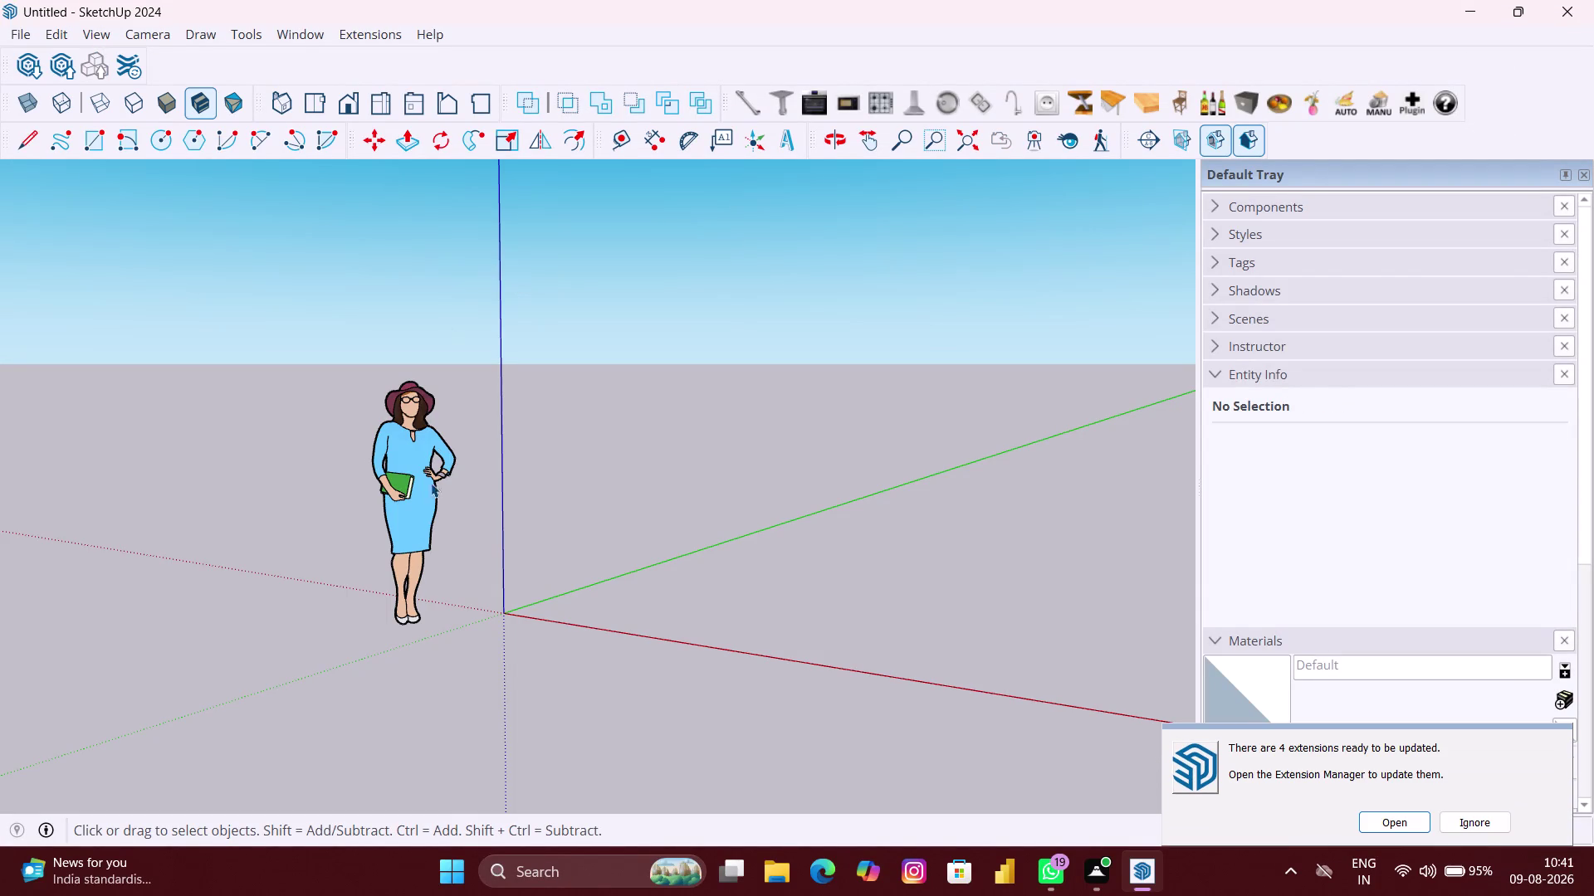
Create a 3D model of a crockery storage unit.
Delete the default person figure and hide the Default Tray.
click(420, 527)
key(Delete)
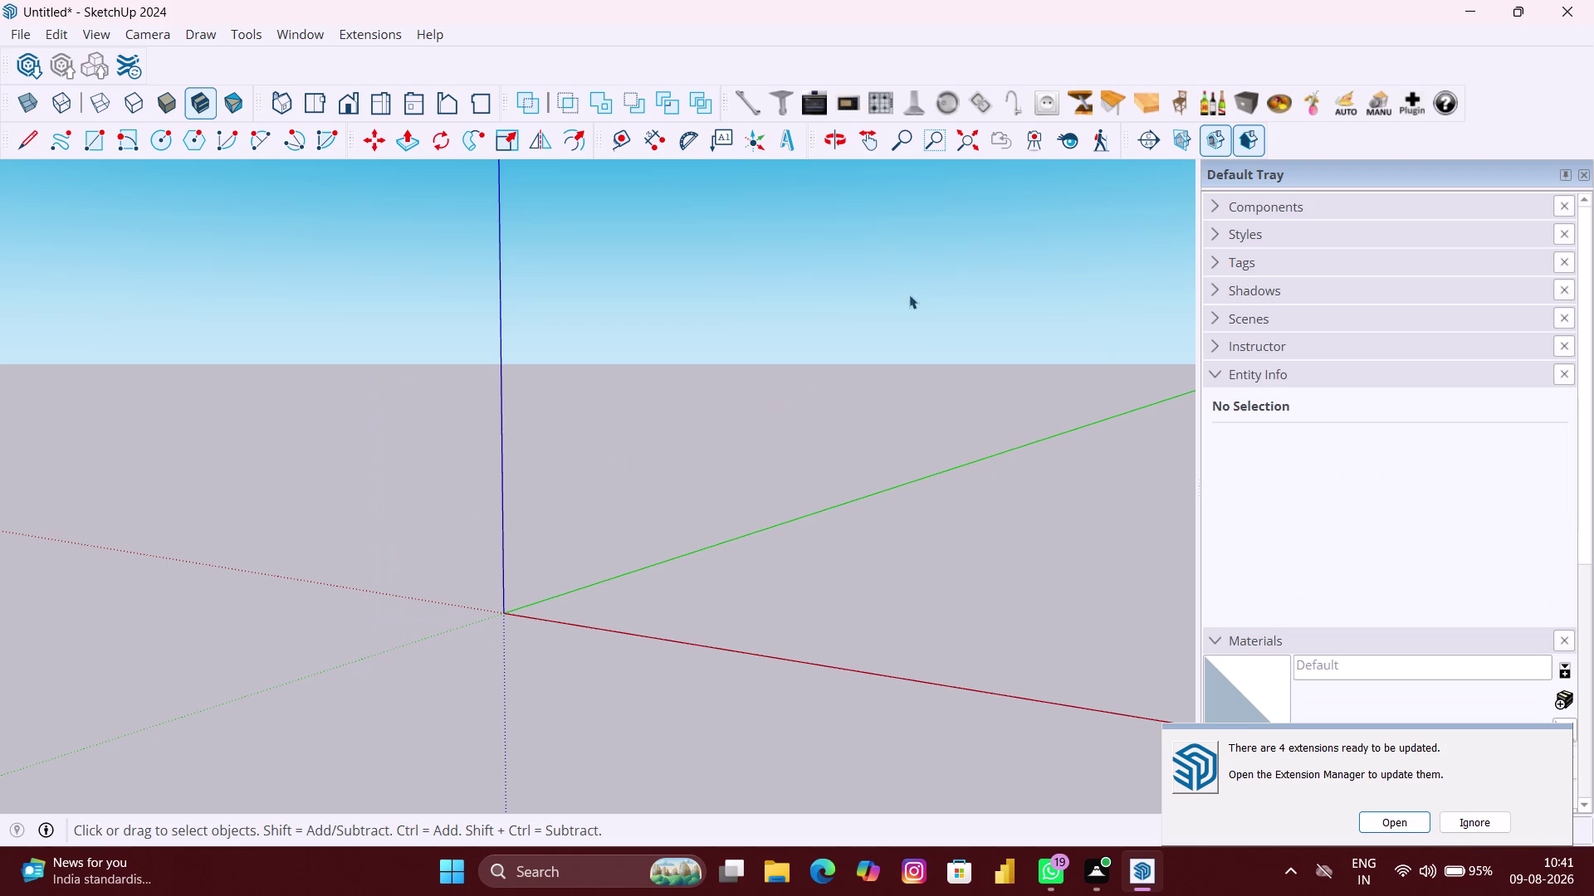
click(1583, 177)
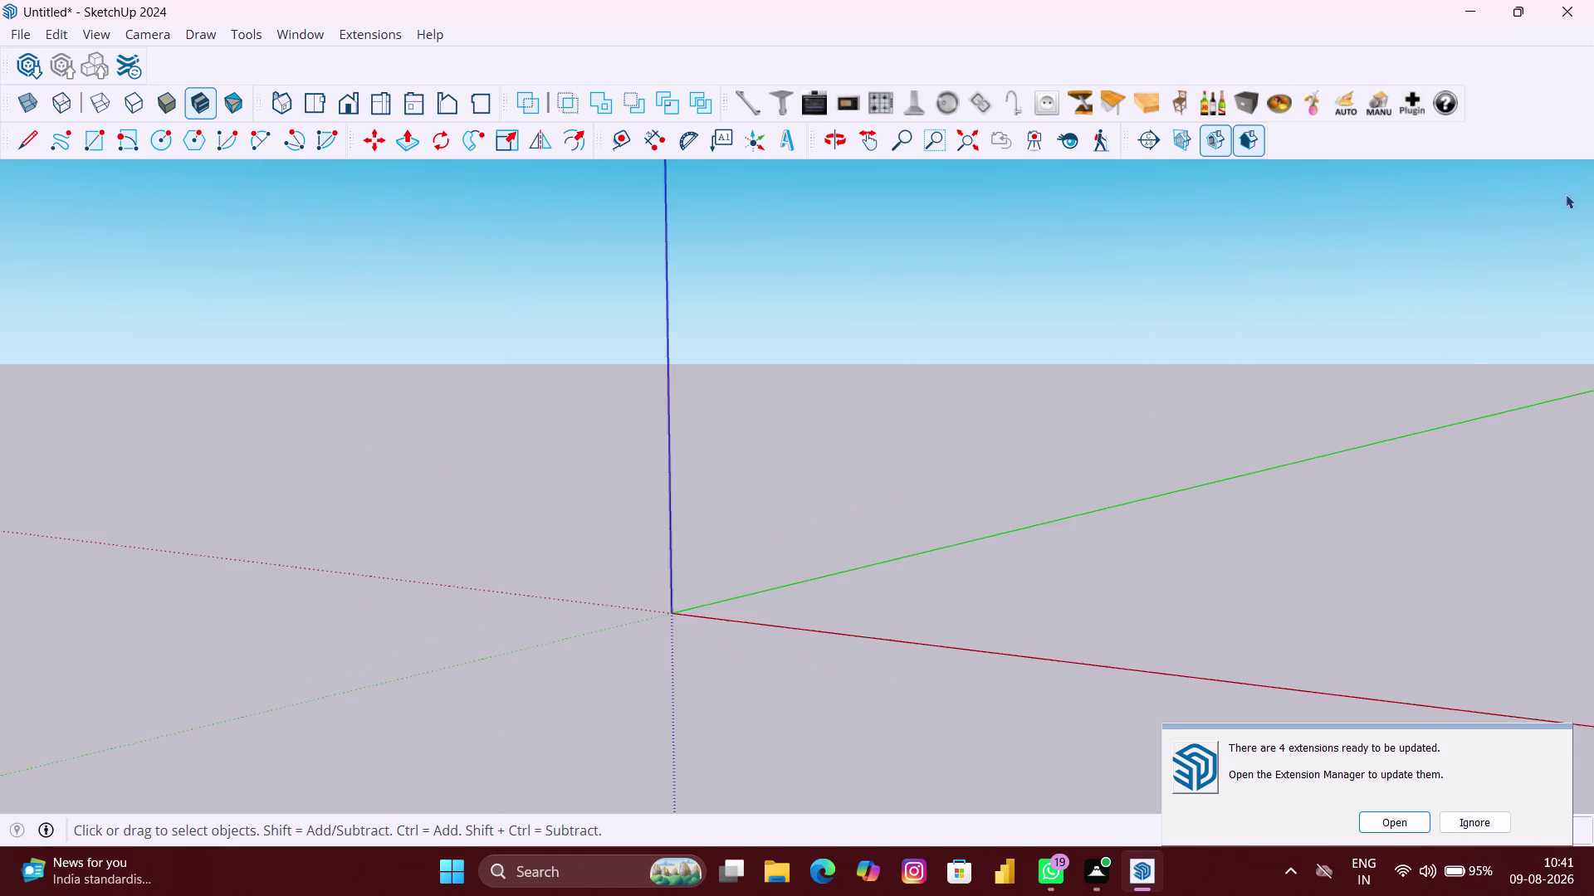
Orbit the view down to look at the ground plane around the origin.
scroll(down, 3)
middle_drag(1043, 378, 1329, 345)
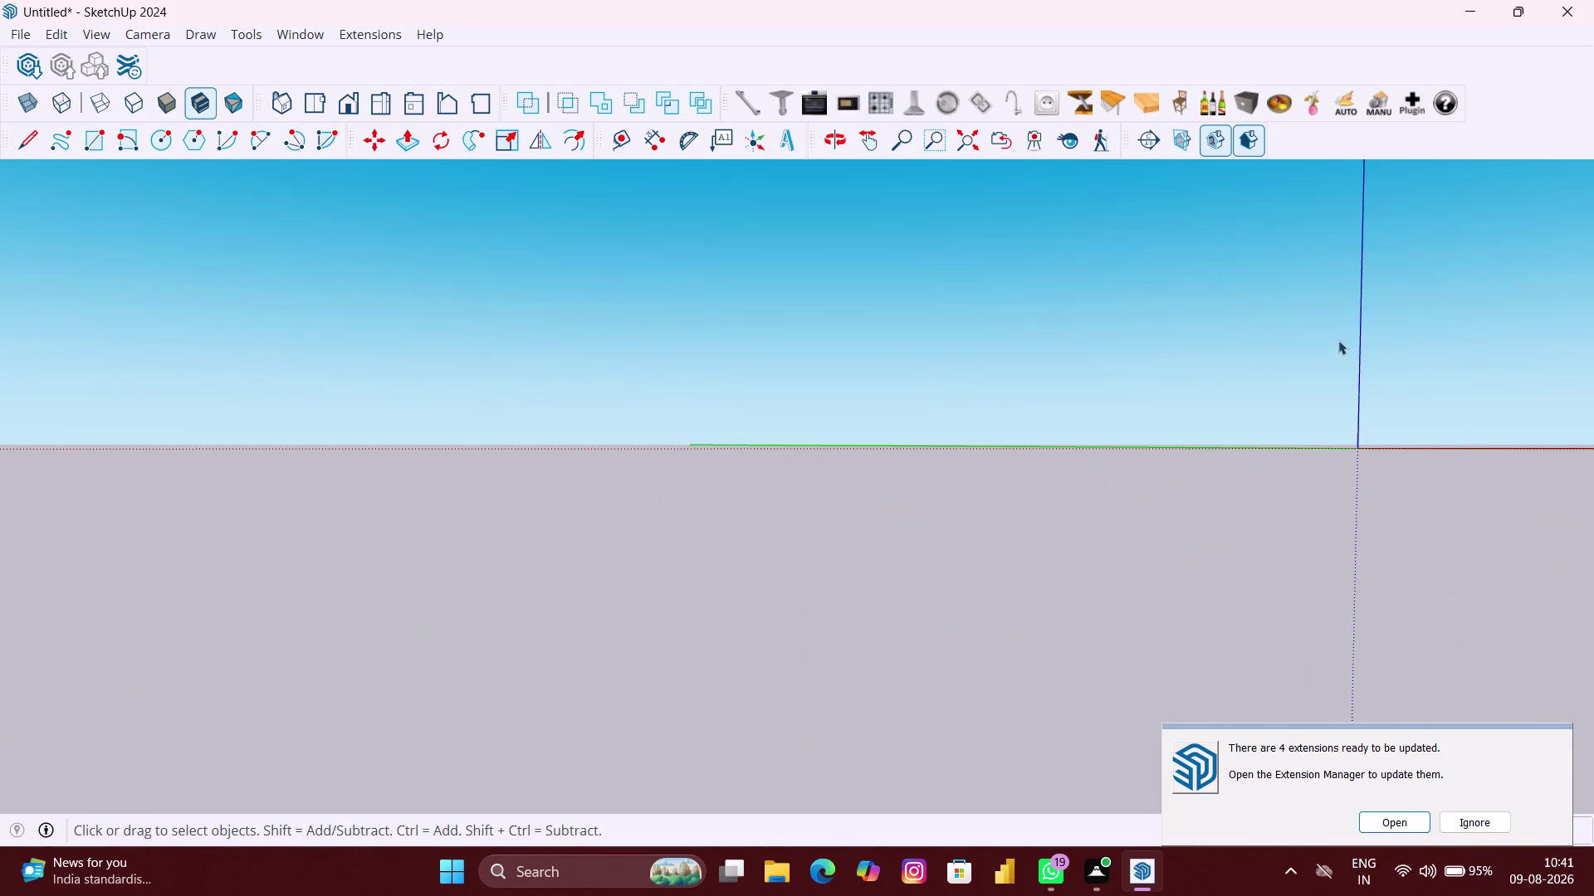
middle_drag(1364, 456, 1271, 498)
middle_drag(1427, 503, 1423, 505)
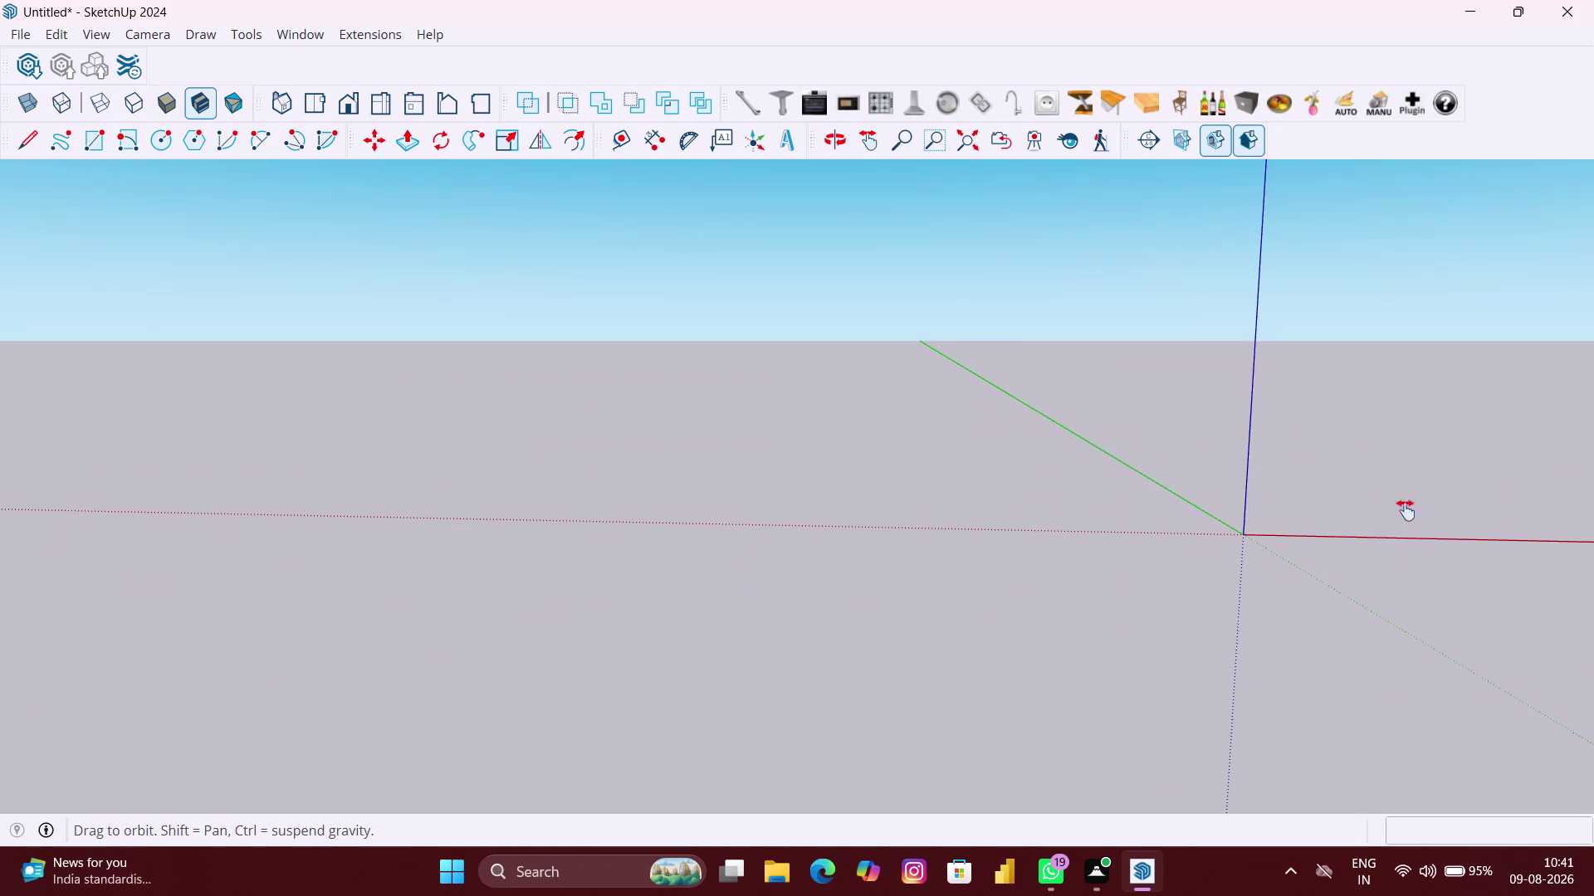
middle_drag(1423, 504, 1166, 559)
middle_drag(1284, 530, 1038, 619)
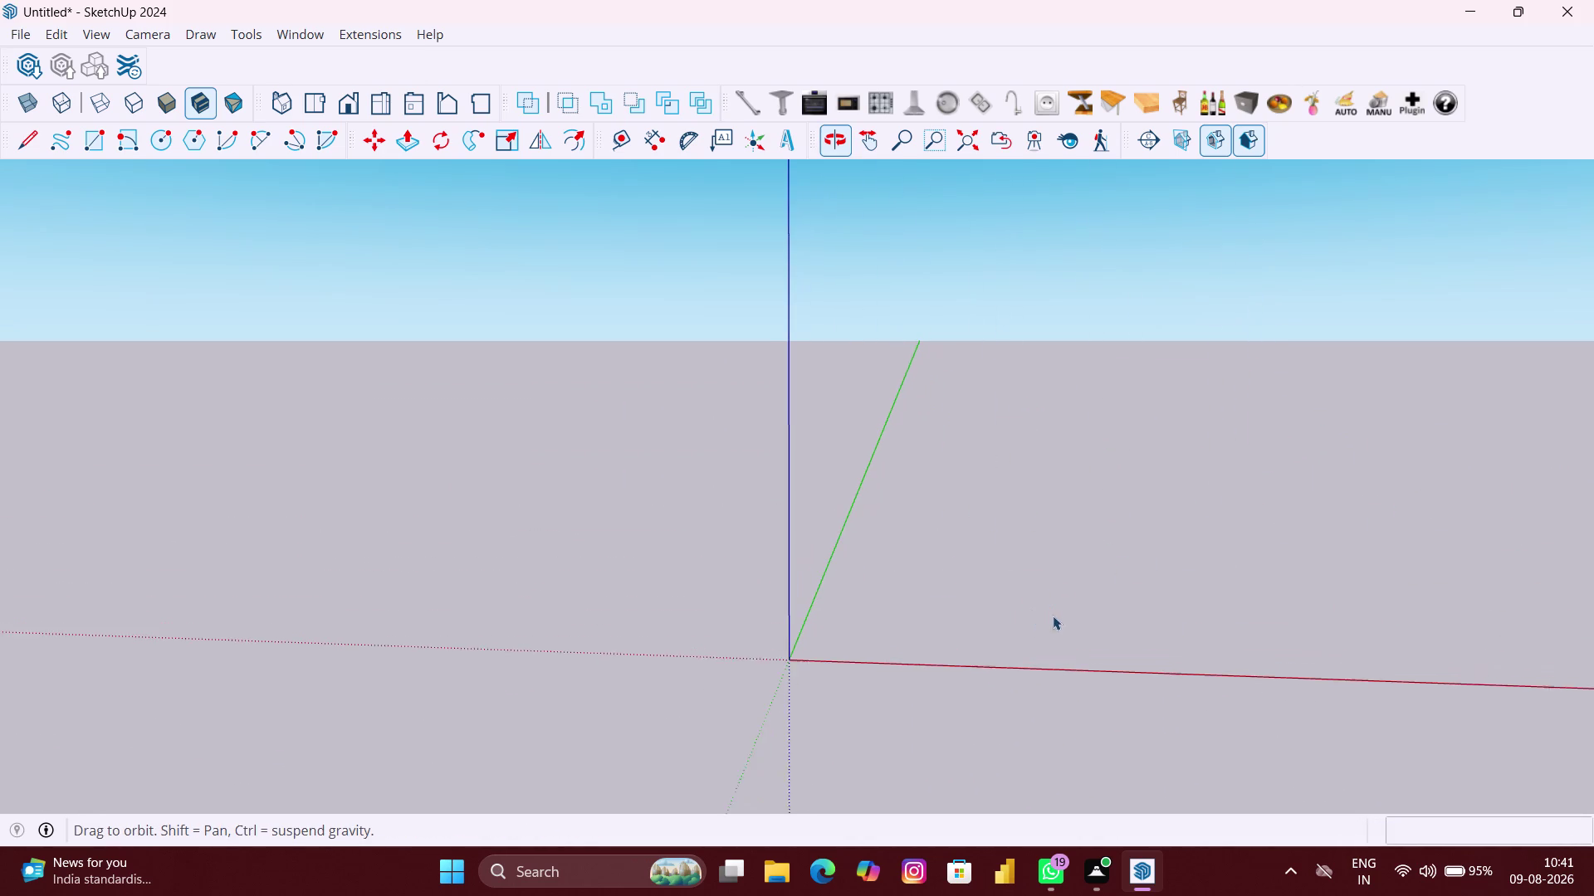
middle_drag(1142, 638, 939, 662)
middle_drag(940, 666, 947, 670)
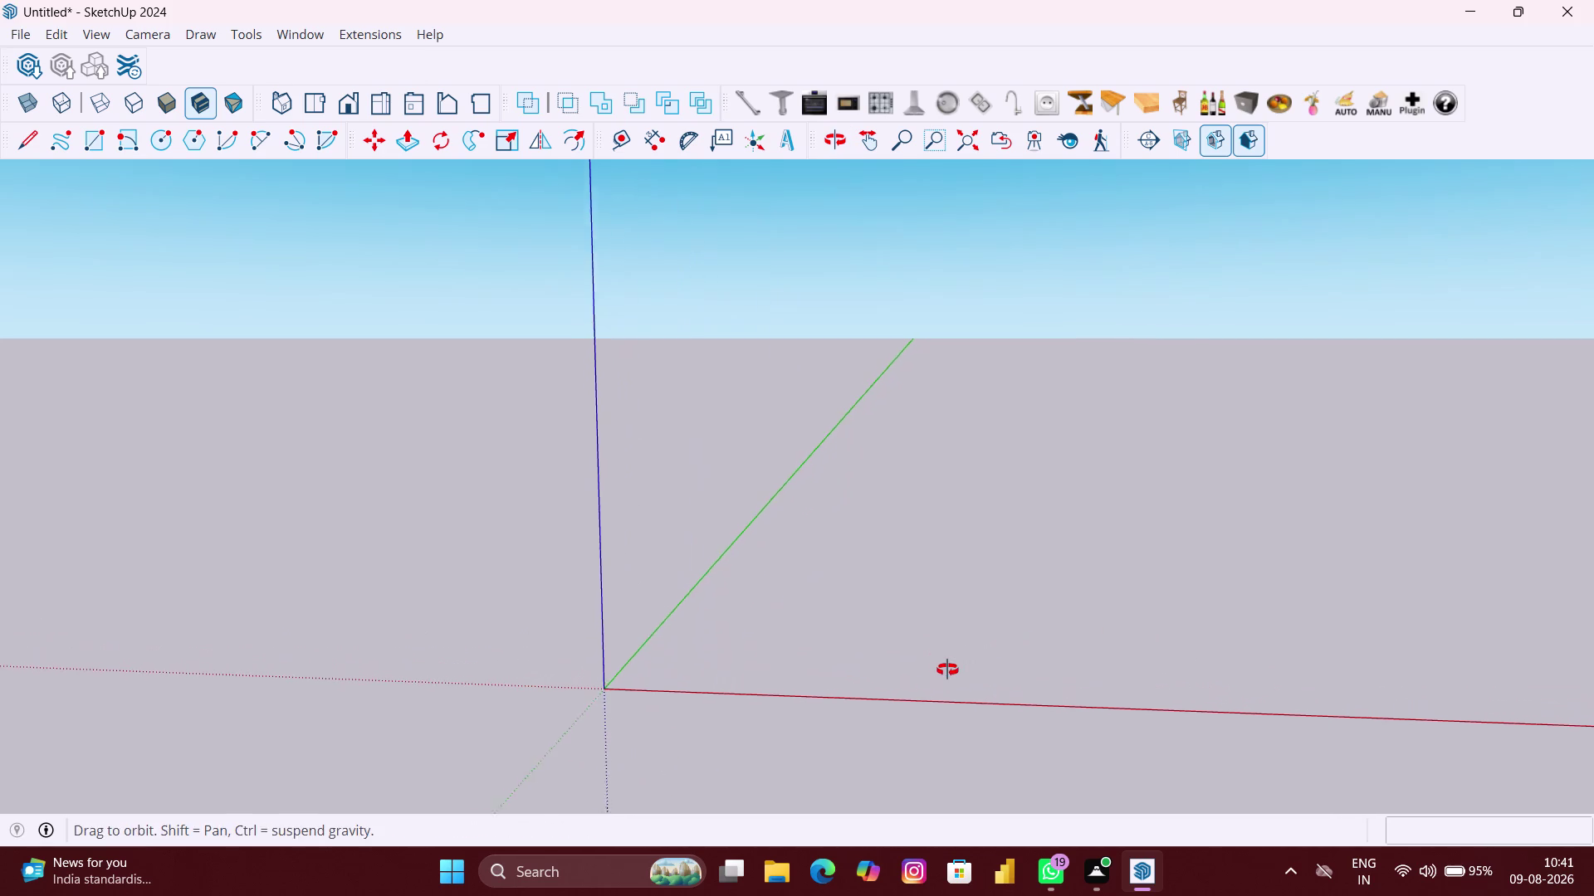
middle_drag(946, 670, 952, 671)
middle_drag(1188, 647, 992, 681)
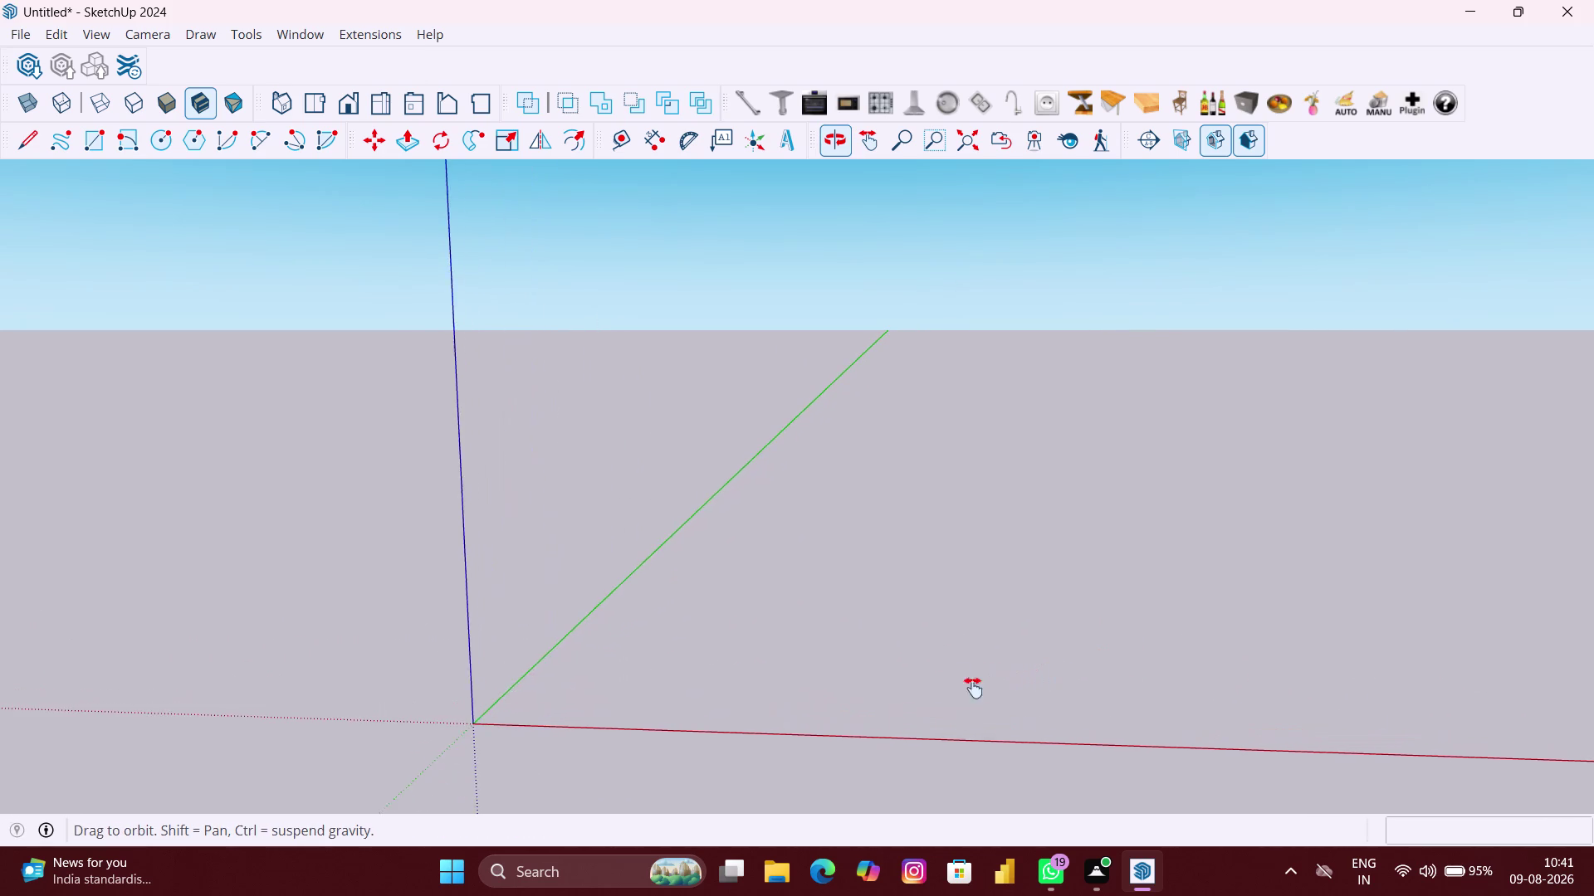
middle_drag(992, 681, 945, 698)
middle_drag(1121, 691, 998, 682)
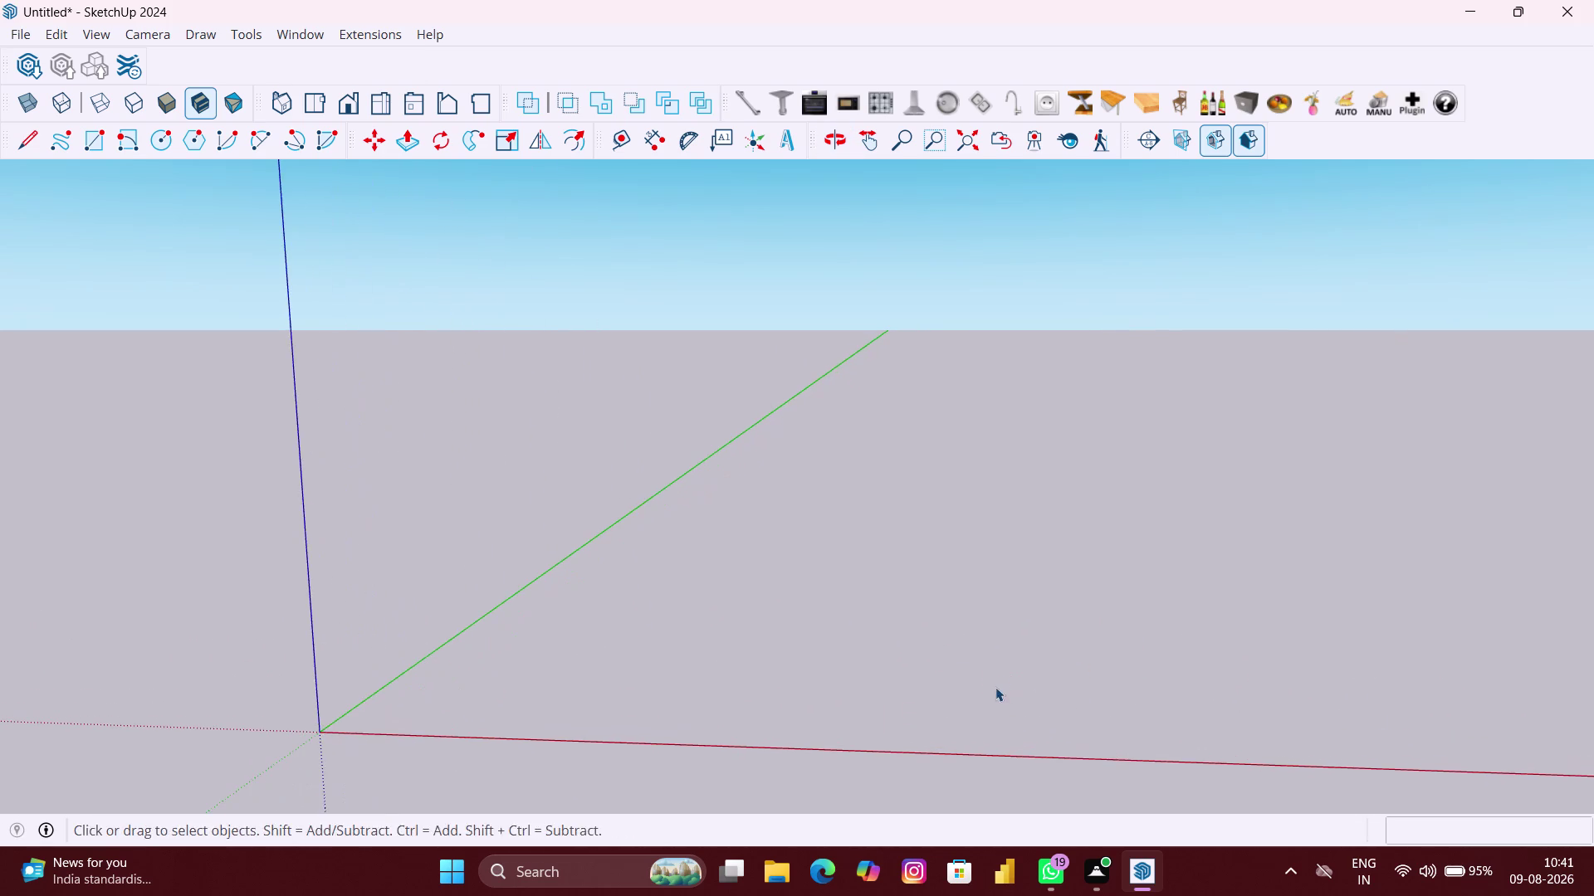
middle_drag(995, 688, 1036, 690)
middle_drag(1171, 659, 1083, 697)
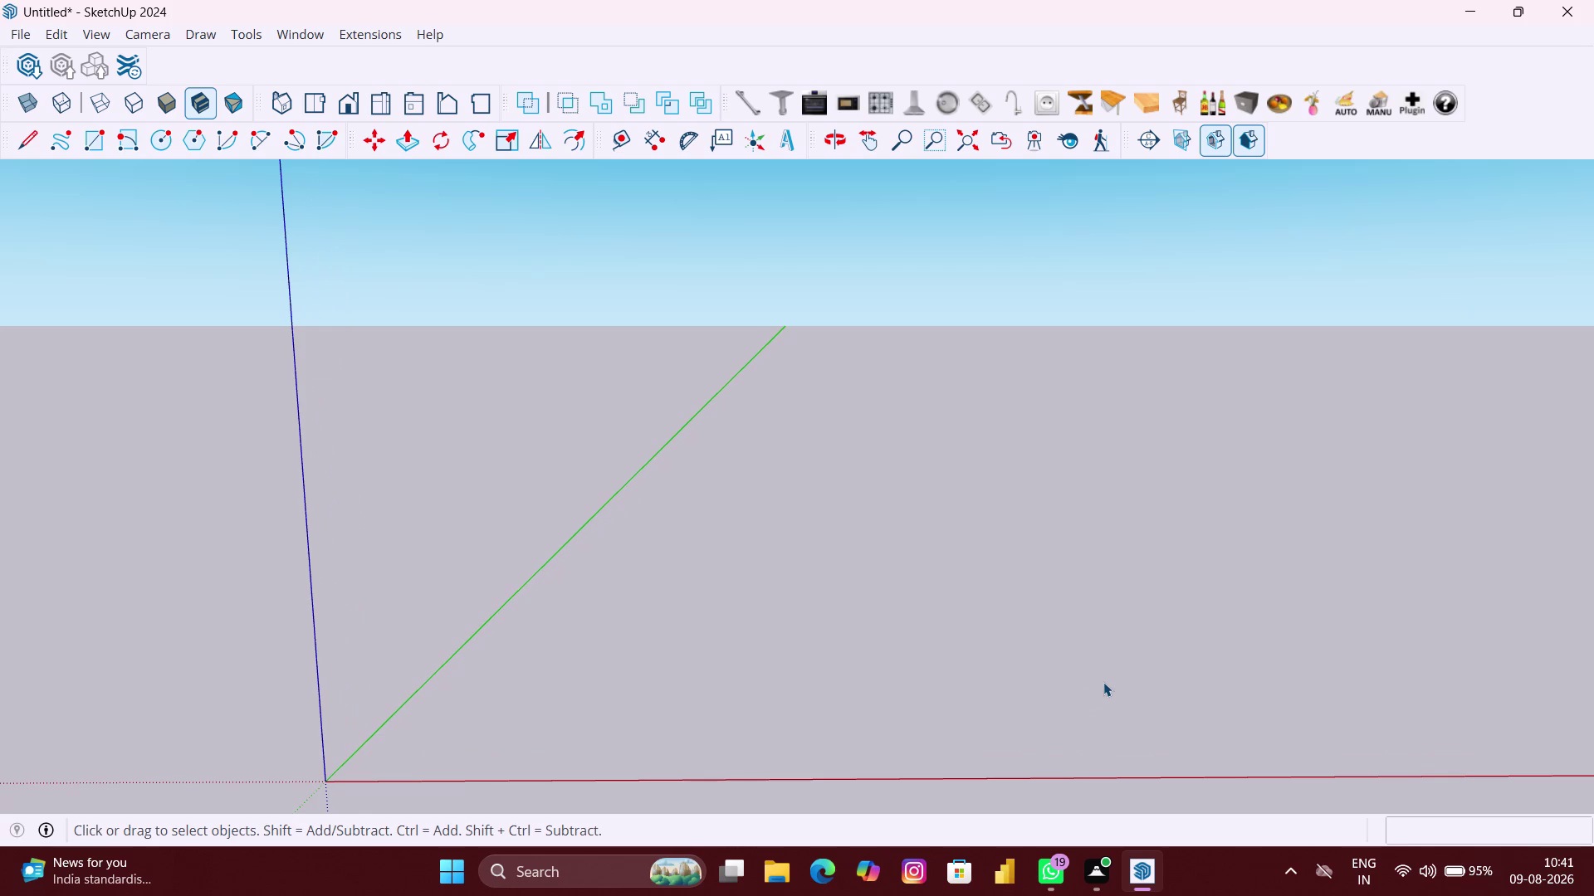
Draw a 10' × 10' rectangle from a corner on the ground.
key(r)
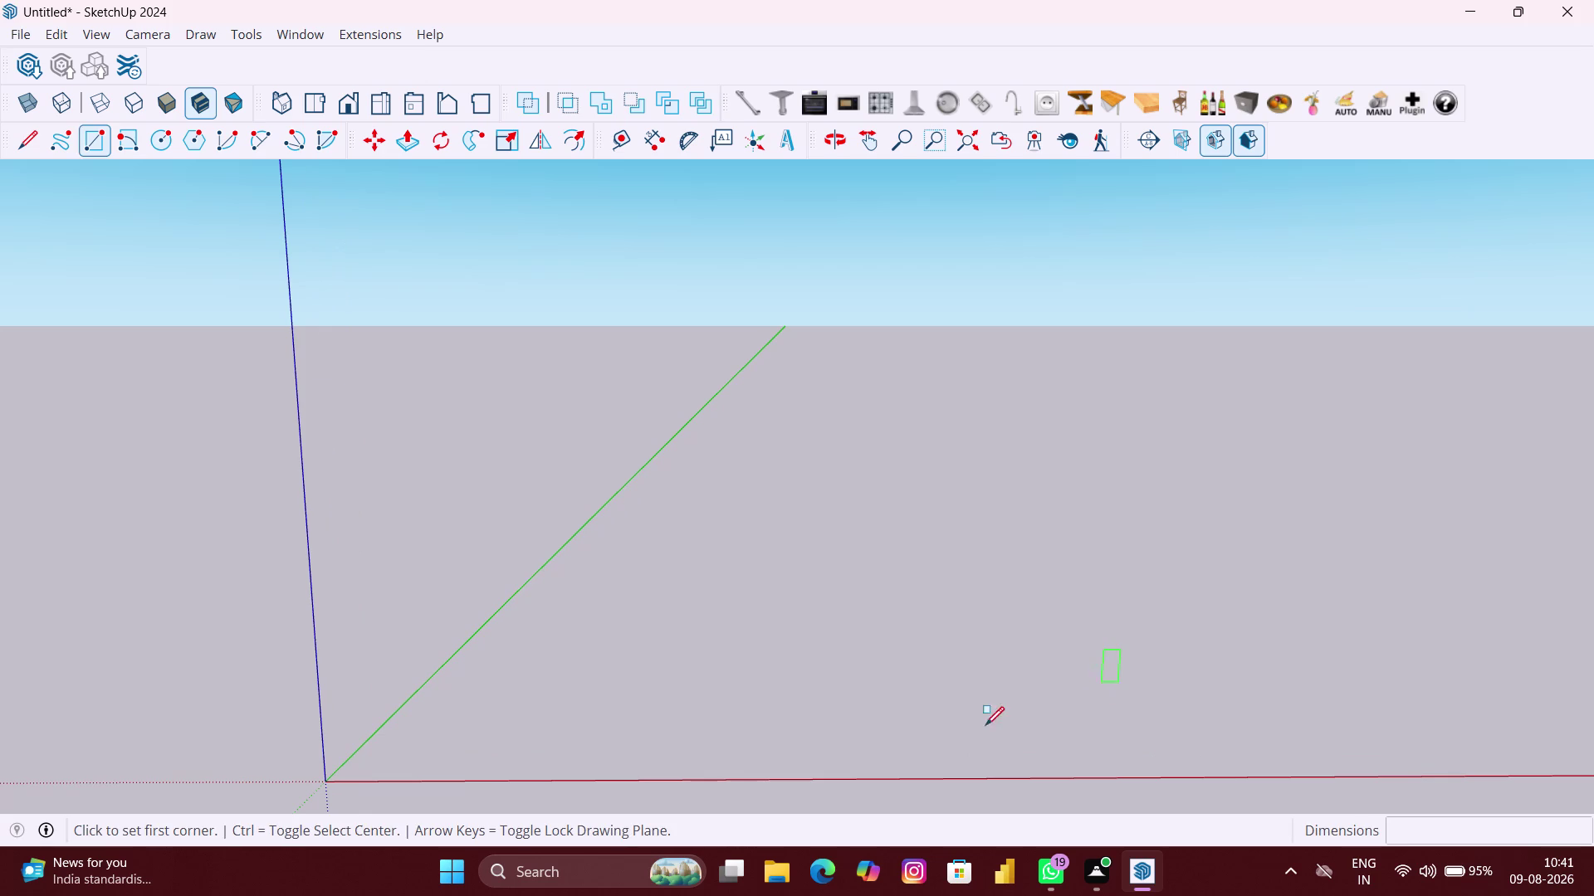
key(Up)
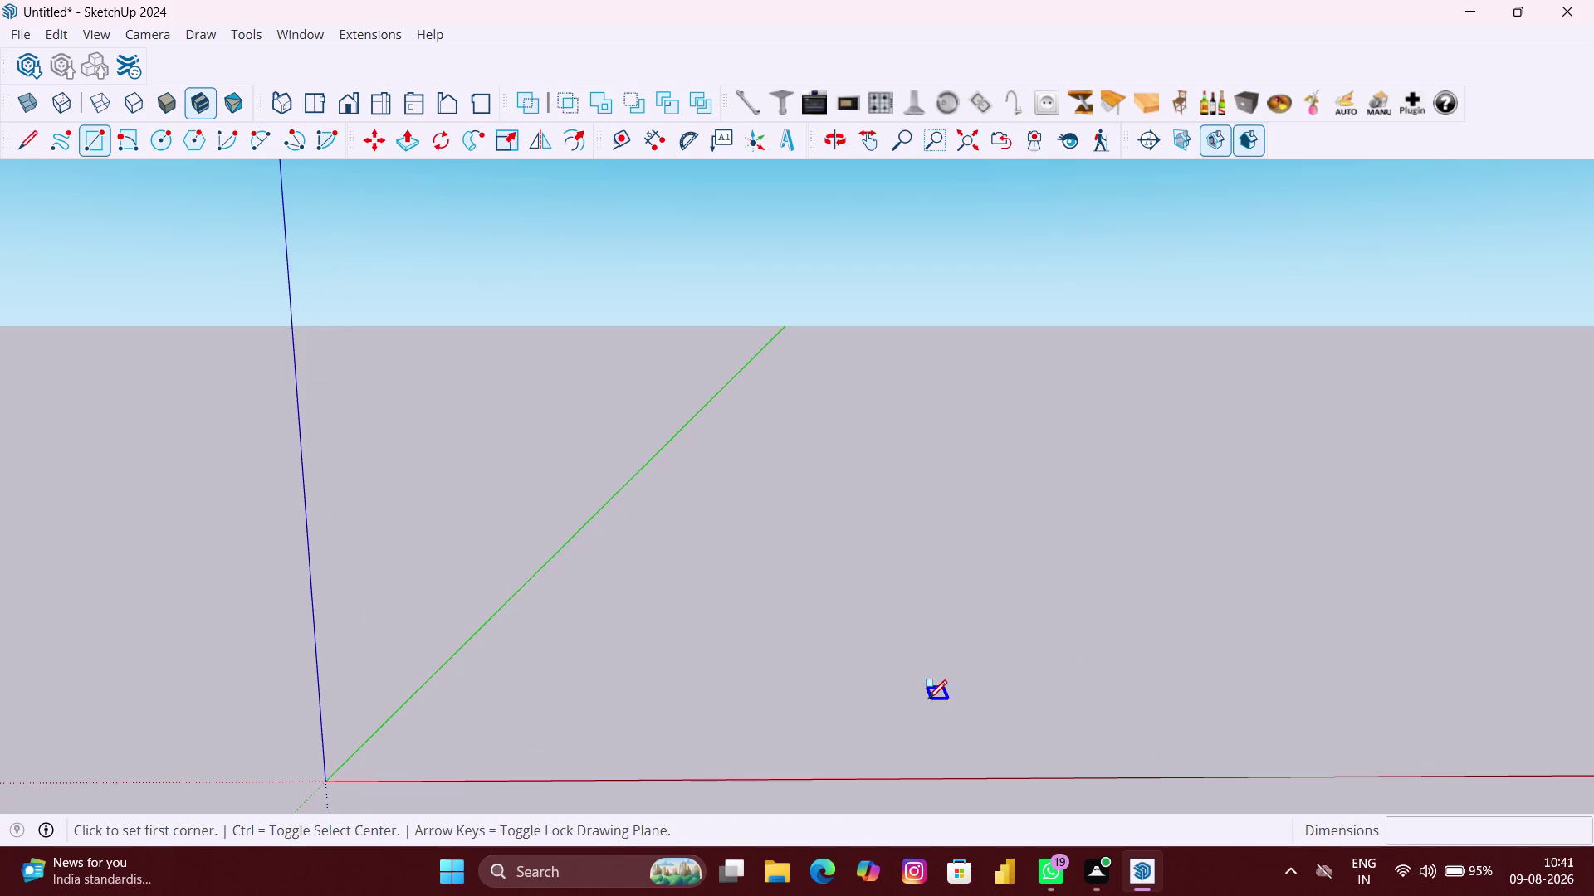
click(928, 699)
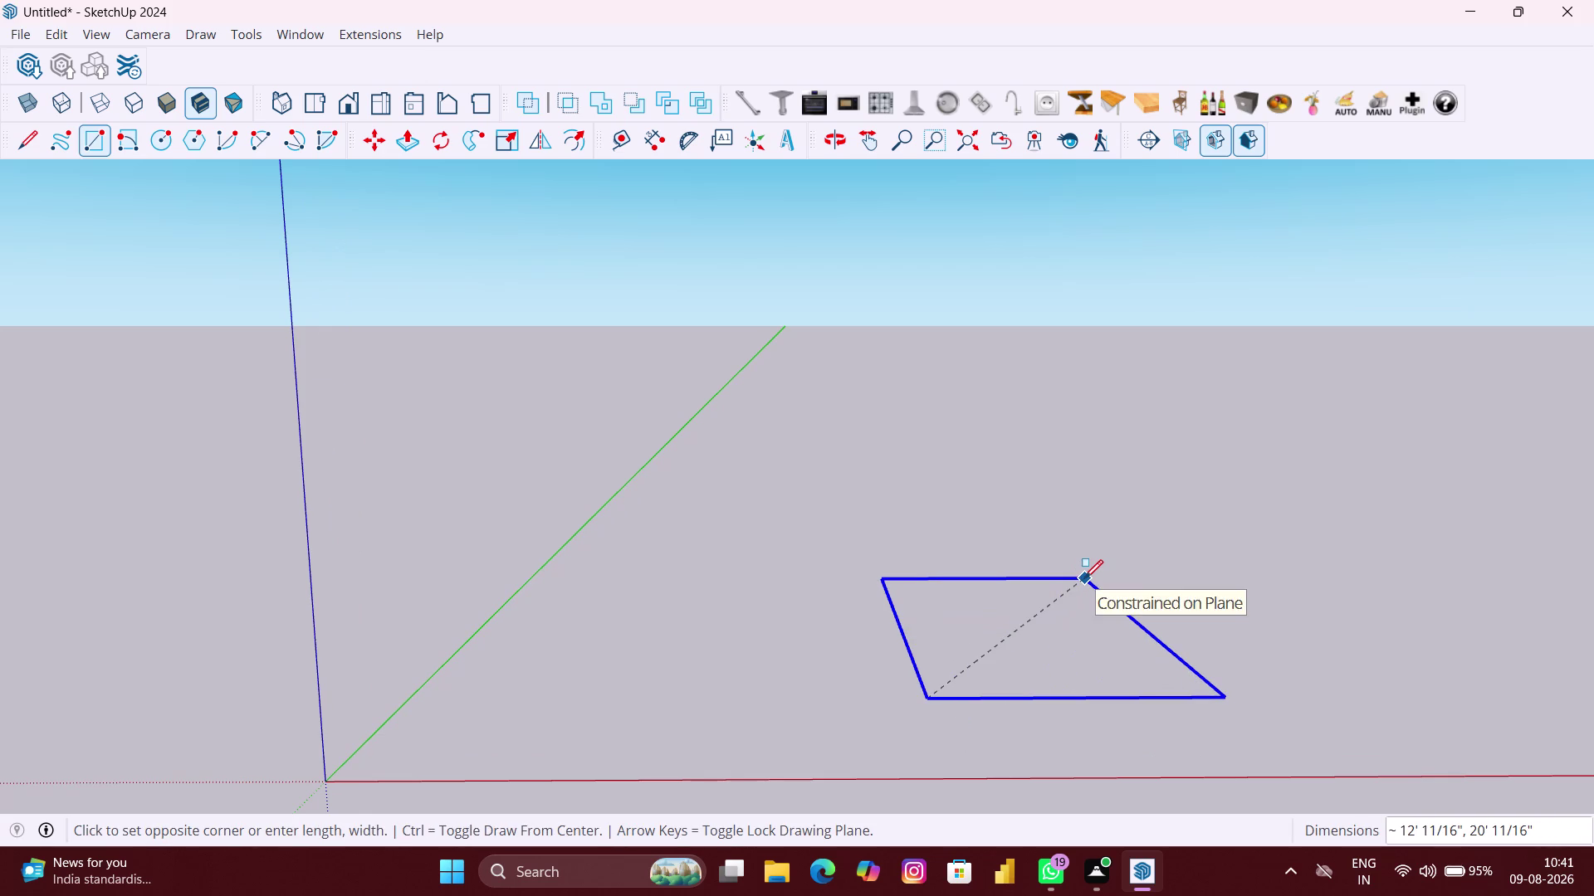
text(10)
key(apostrophe)
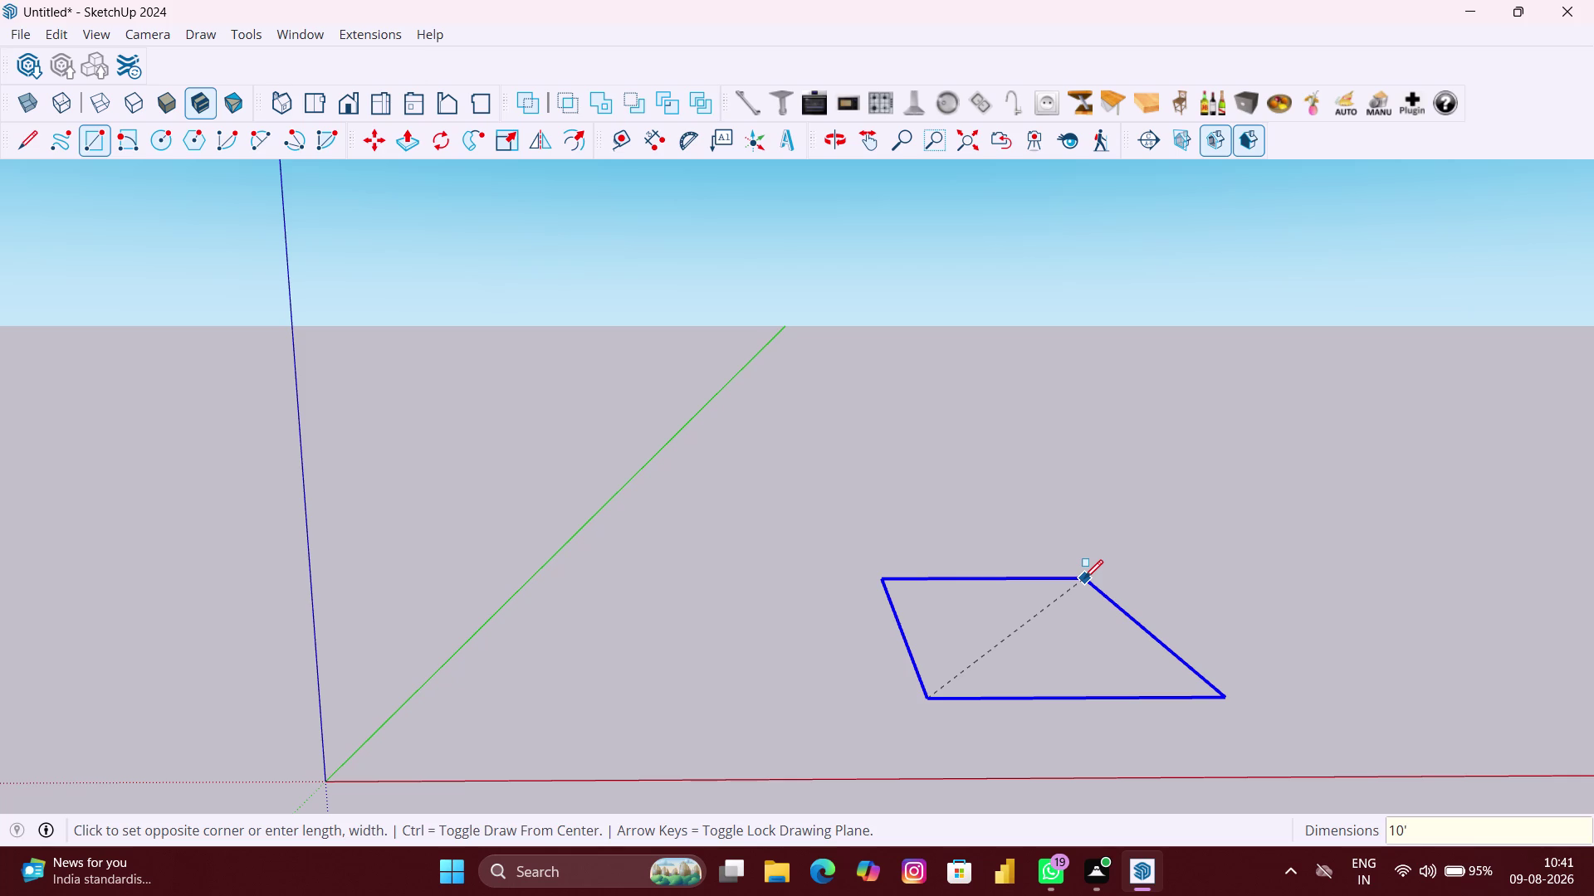
text(,10)
key(apostrophe)
key(Return)
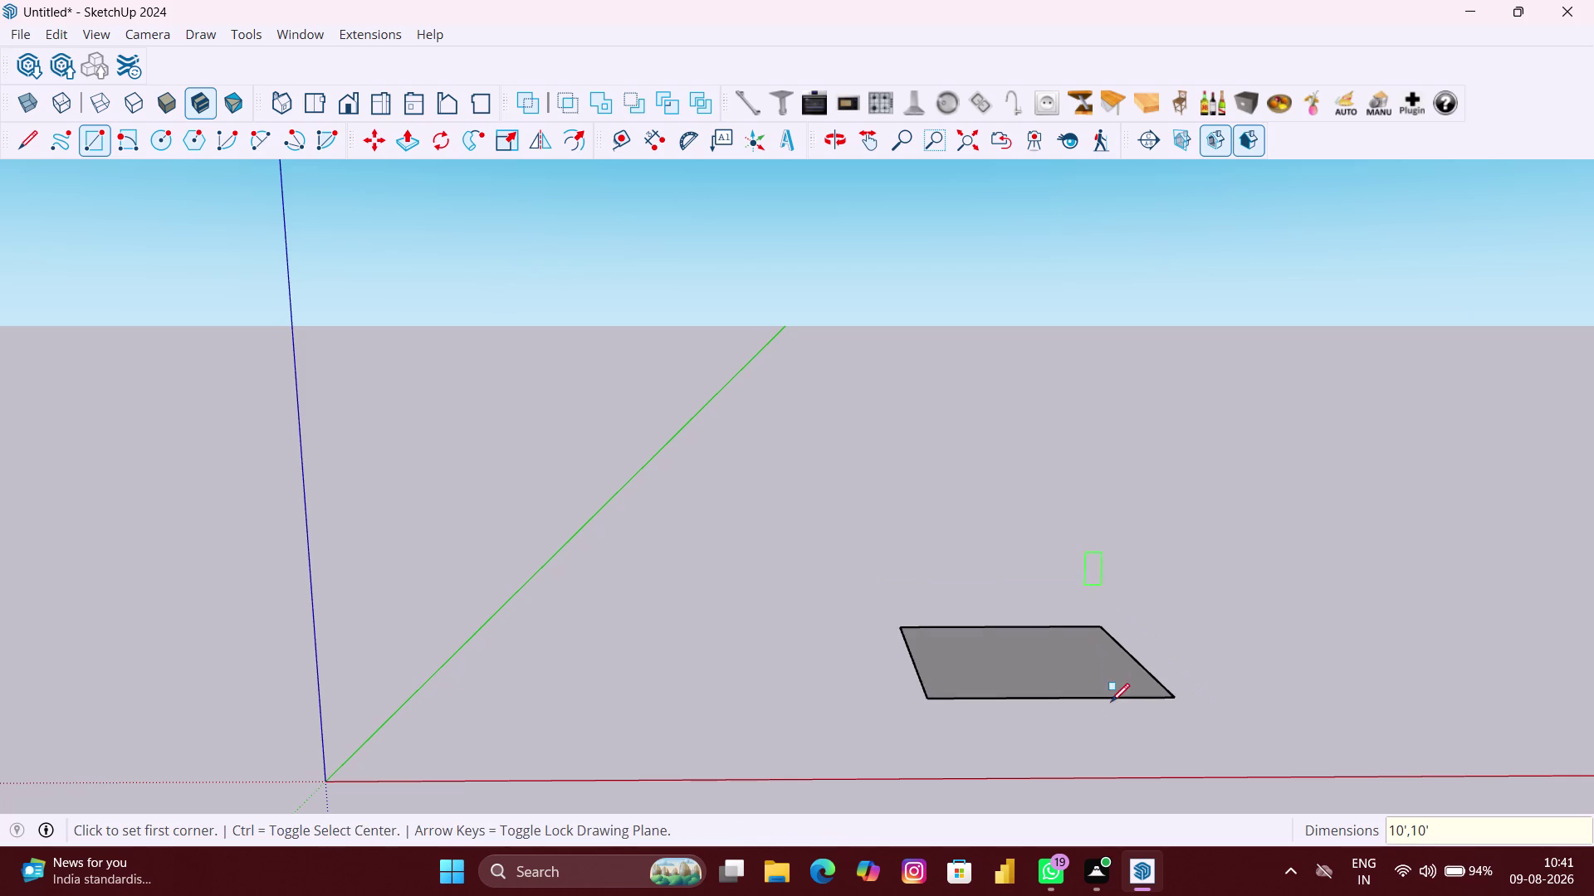
Zoom in and orbit to look down on the new square.
scroll(up, 3)
middle_drag(1083, 727, 964, 774)
scroll(up, 3)
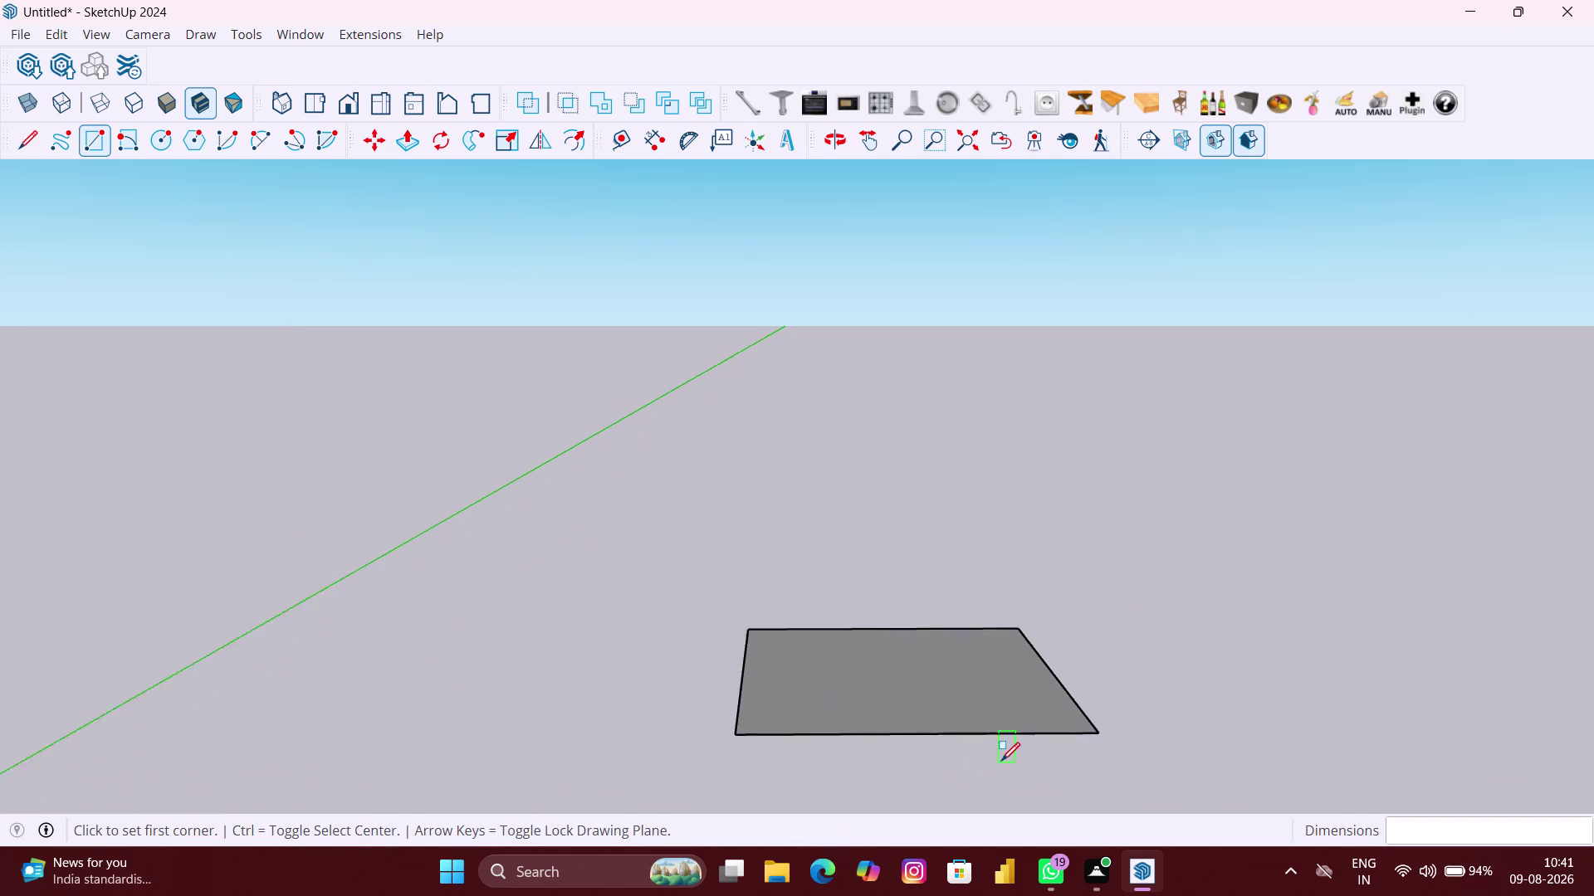
scroll(up, 3)
middle_drag(1003, 760, 887, 818)
scroll(up, 3)
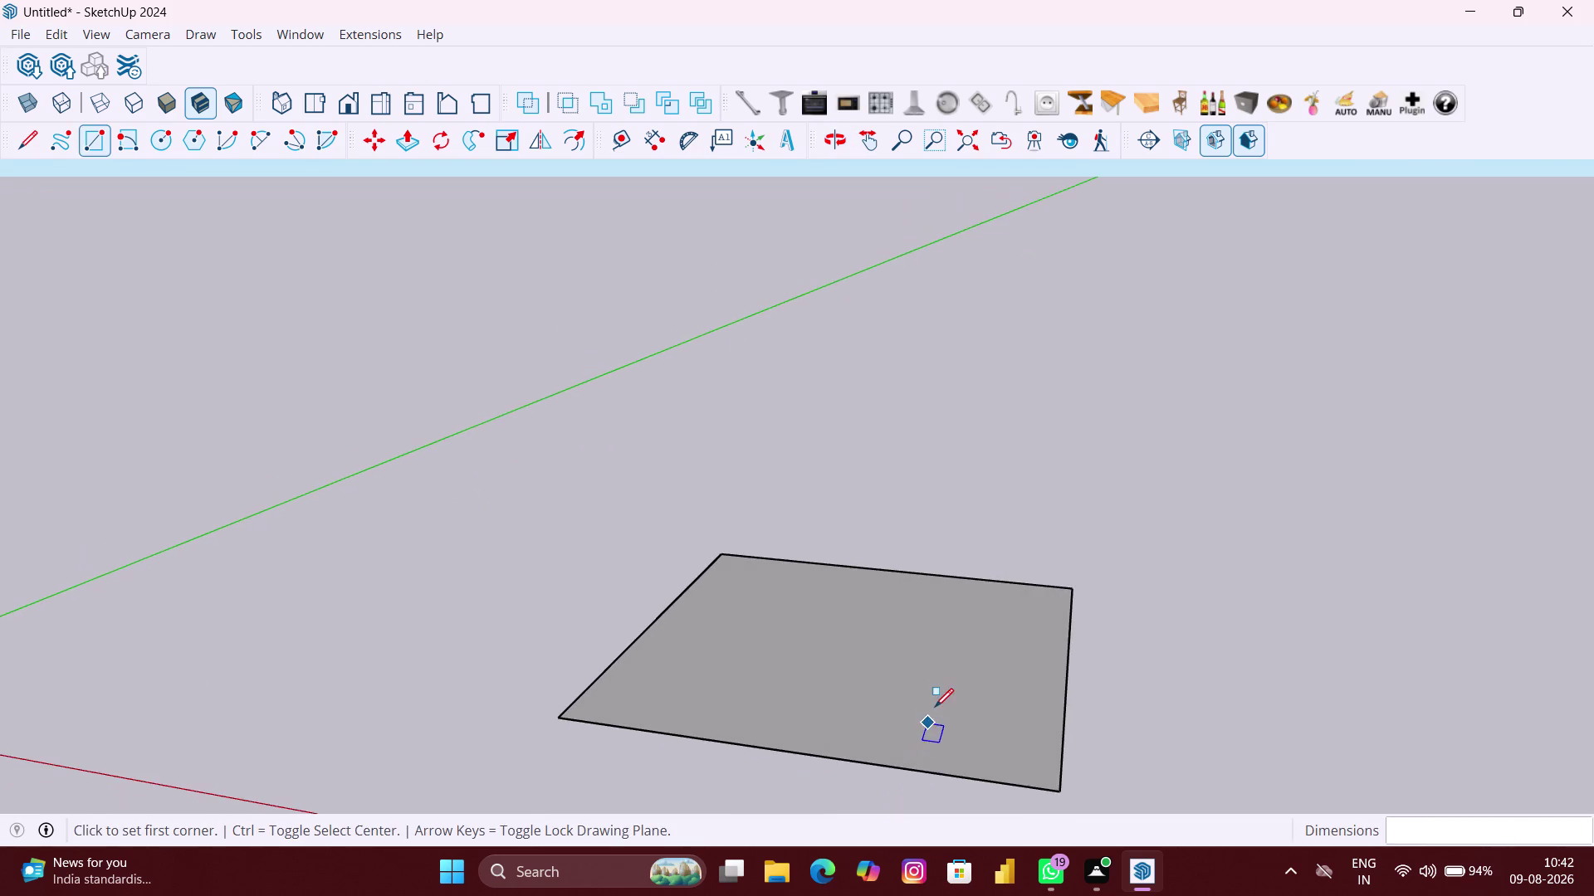
middle_drag(934, 707, 977, 711)
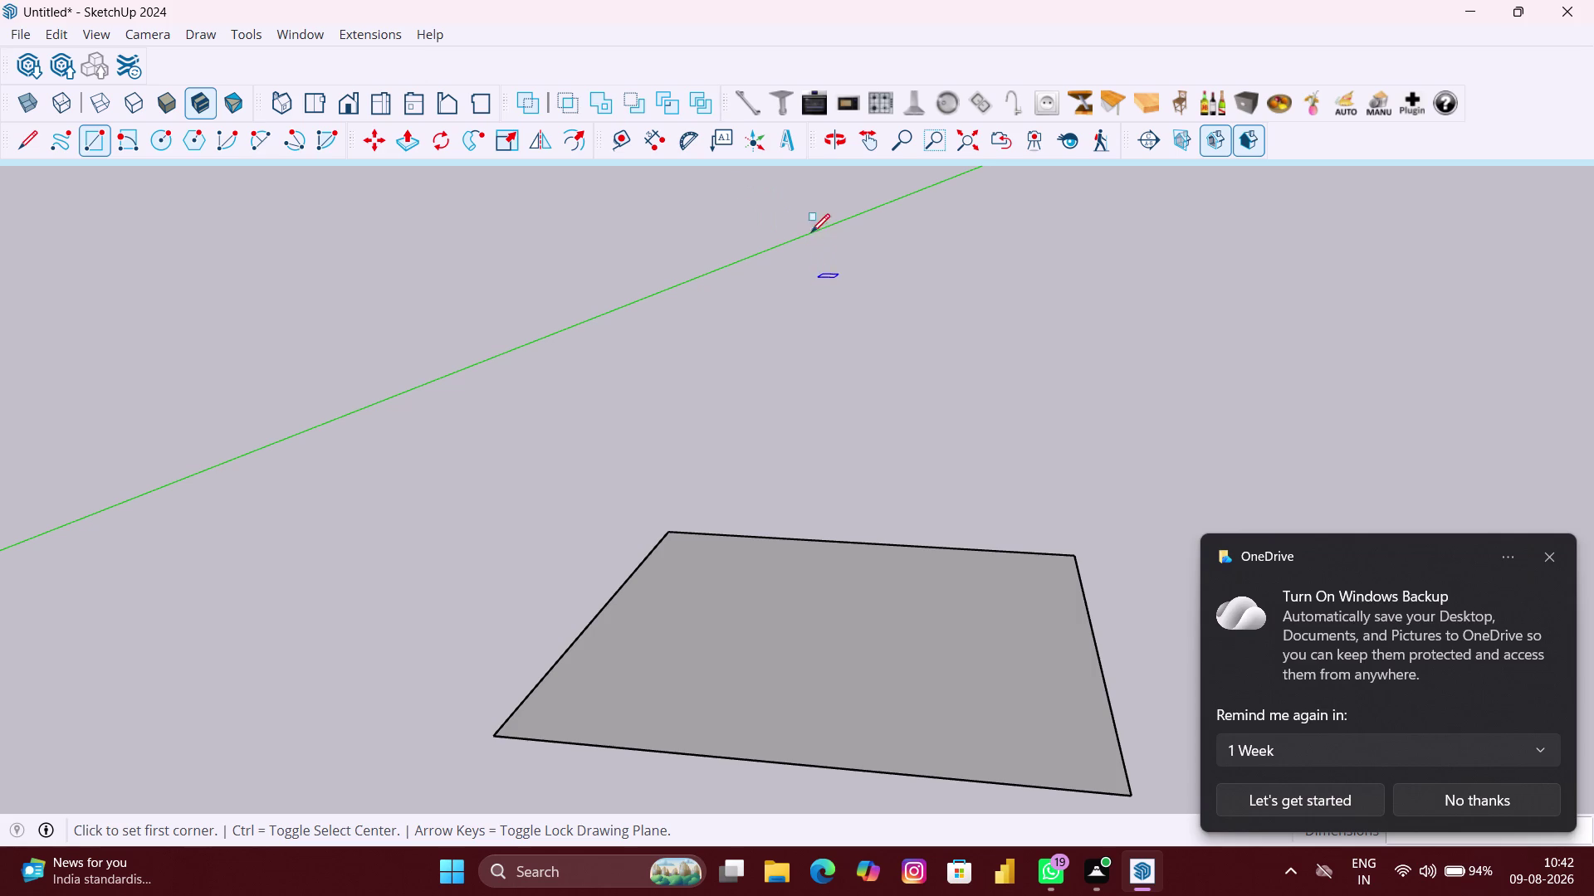
Place a Tape Measure guide 58.65" in from the square's left edge.
click(628, 137)
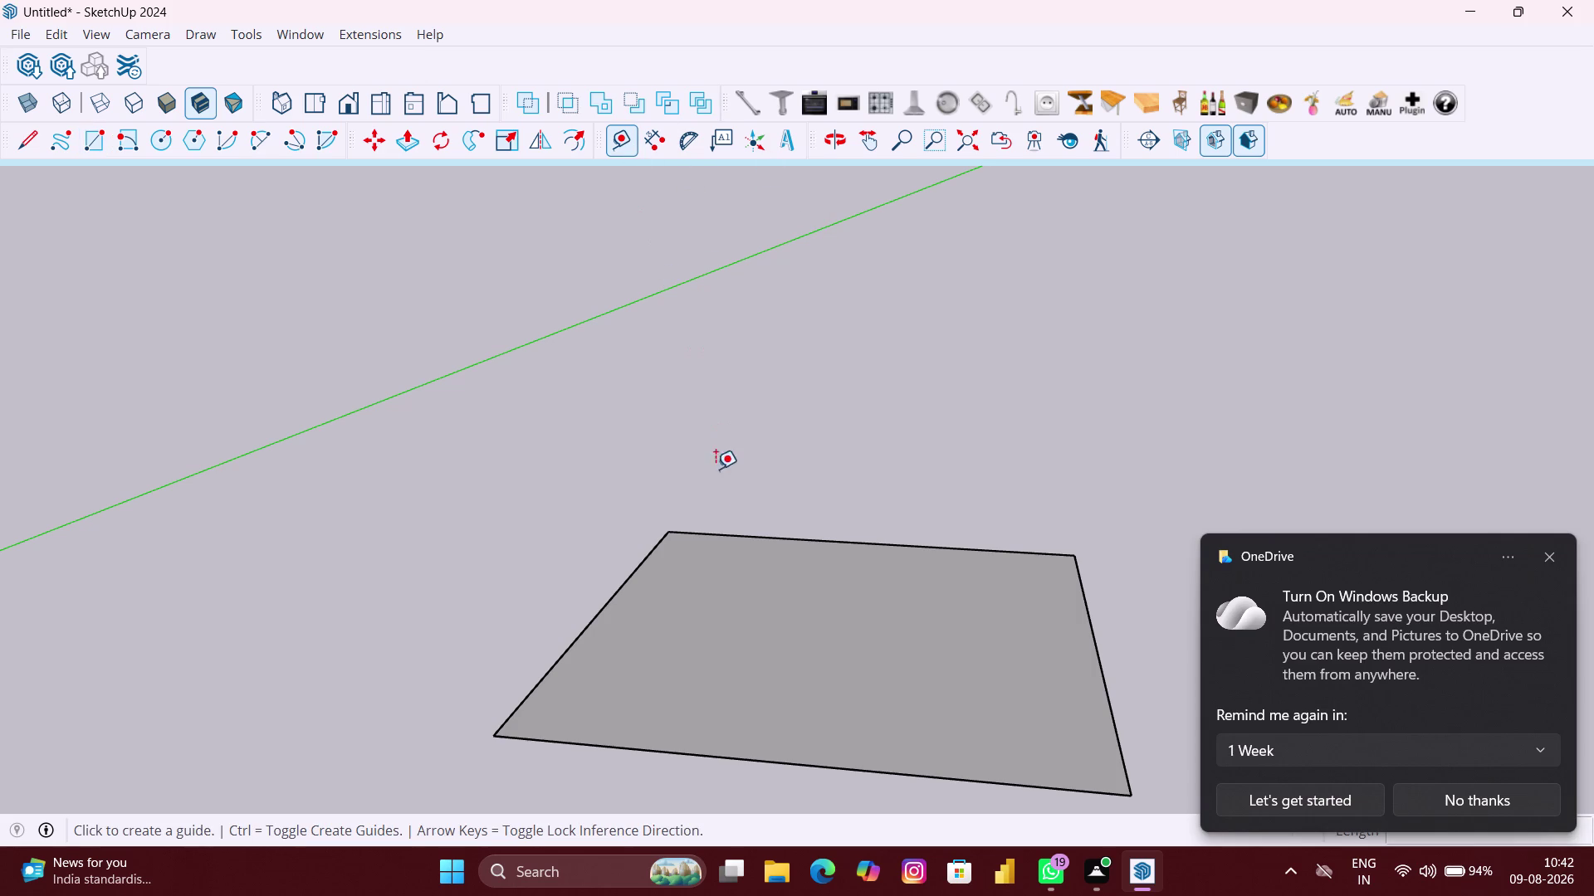
click(637, 568)
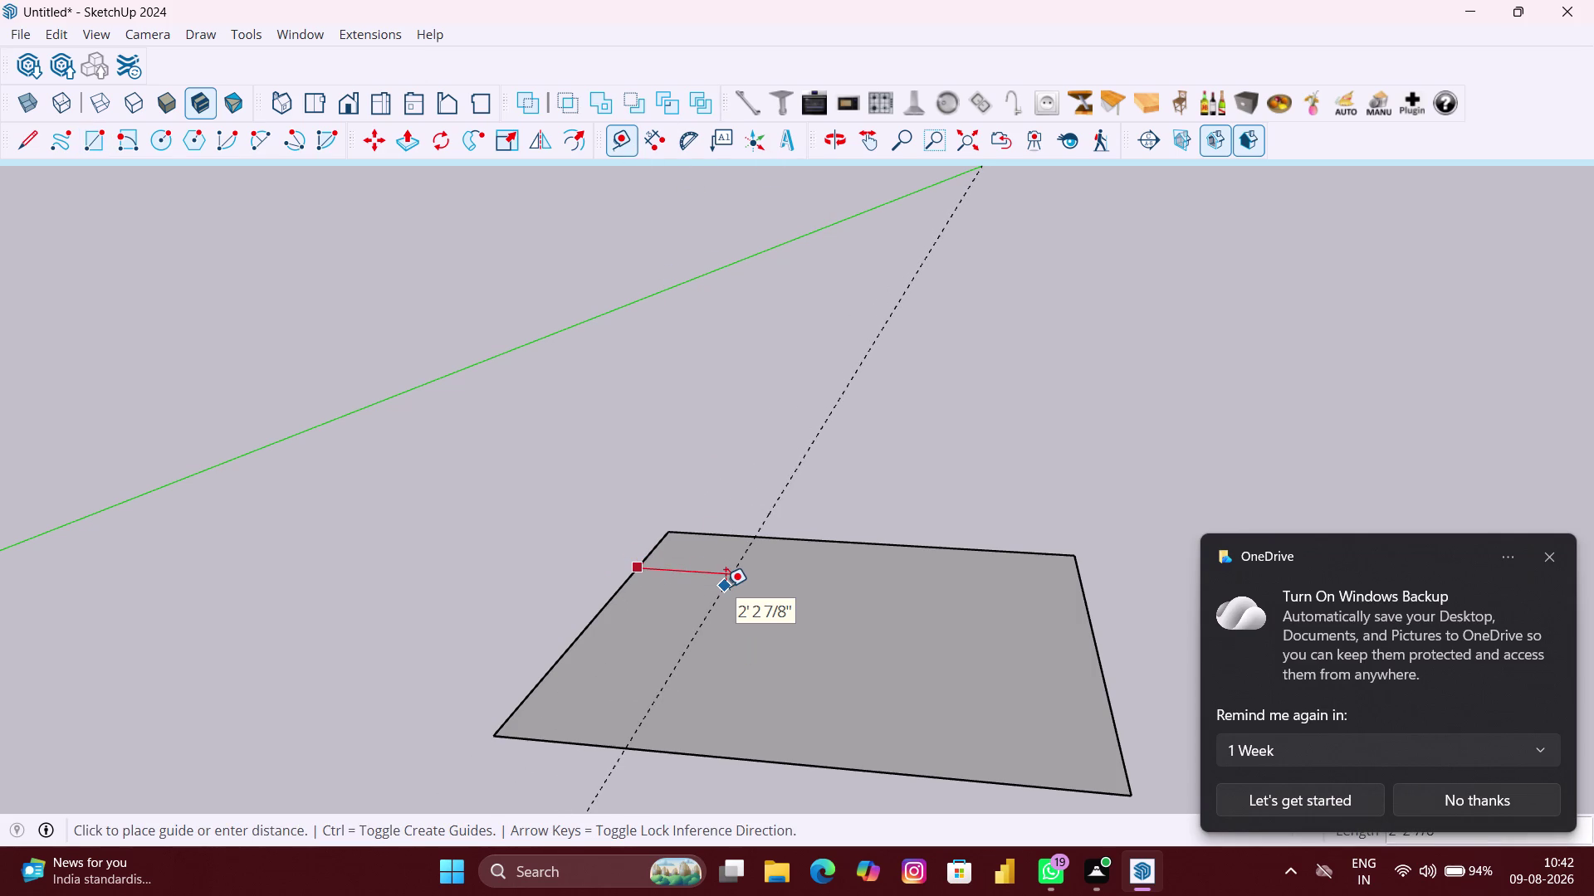
text(58.6)
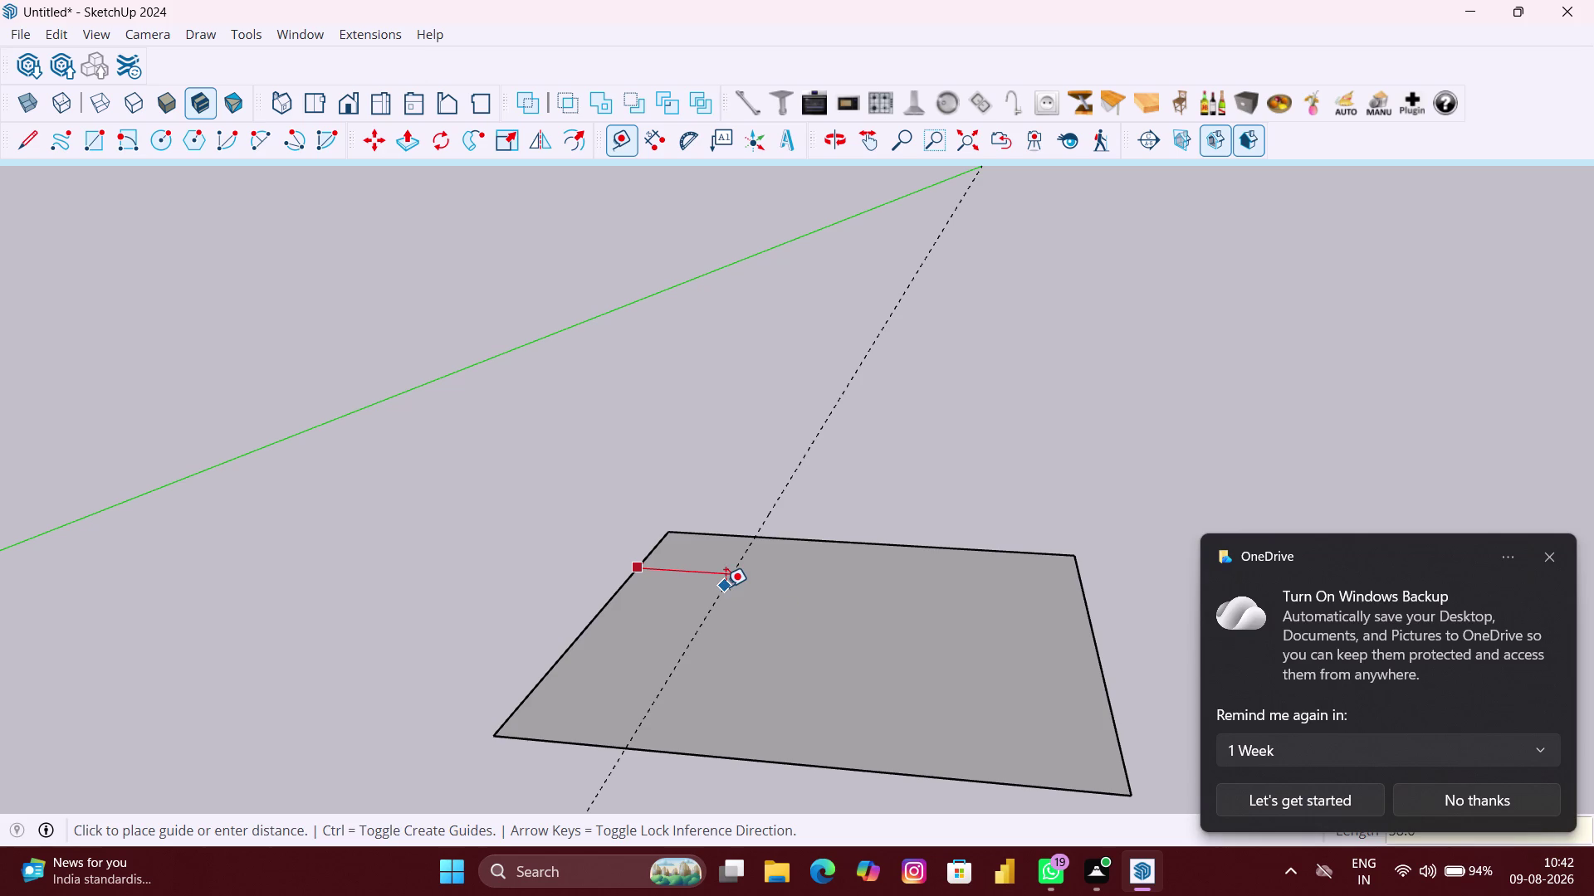
key(5)
key(shift+quotedbl)
key(Return)
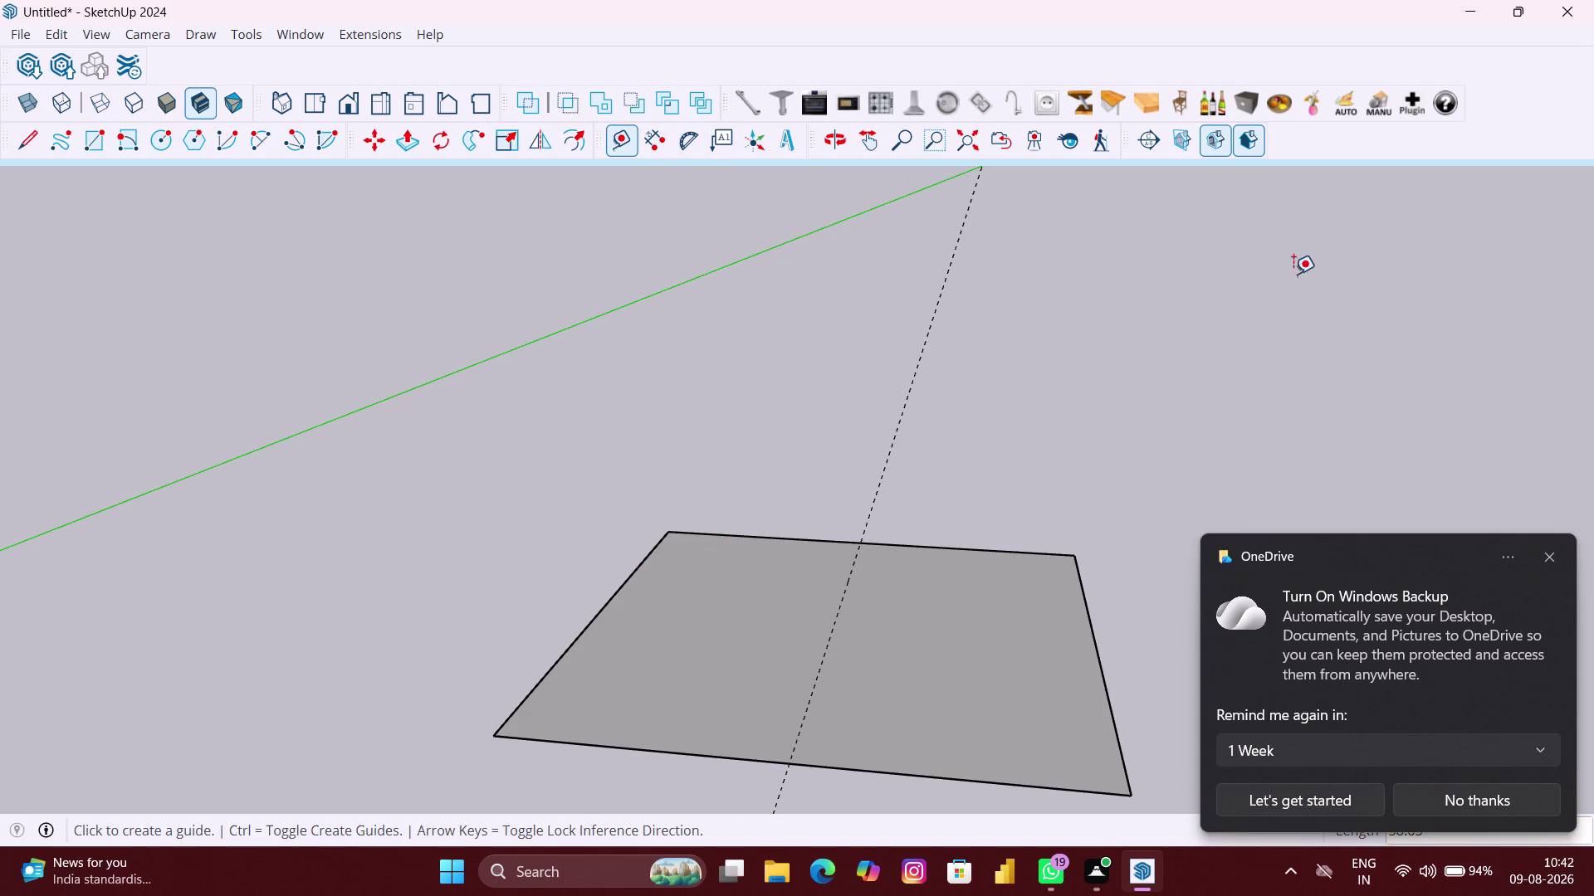
click(1546, 554)
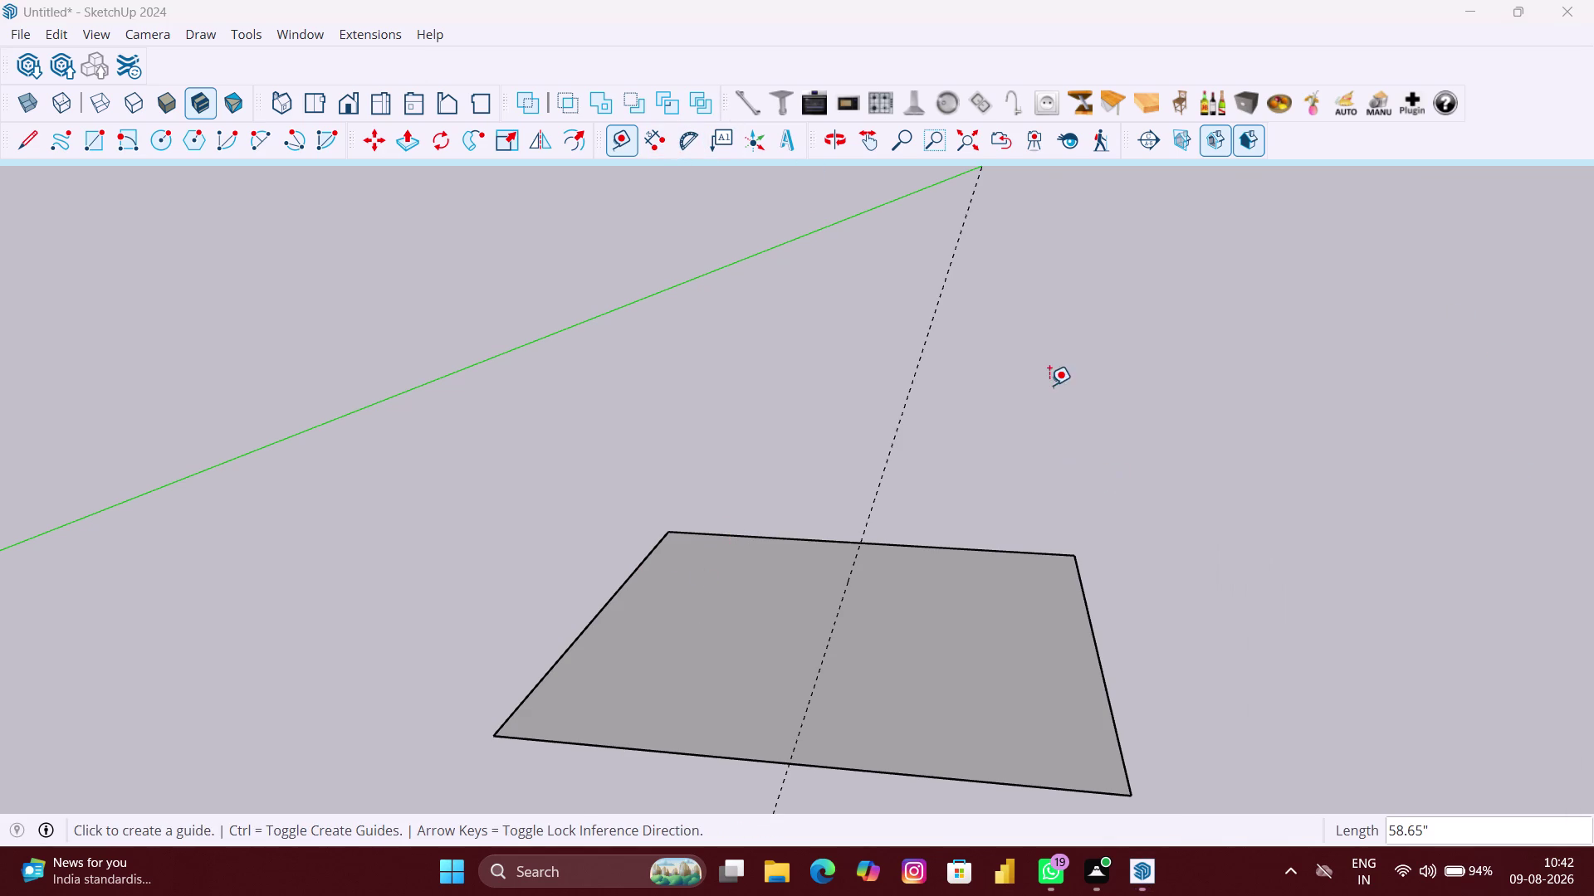
click(647, 149)
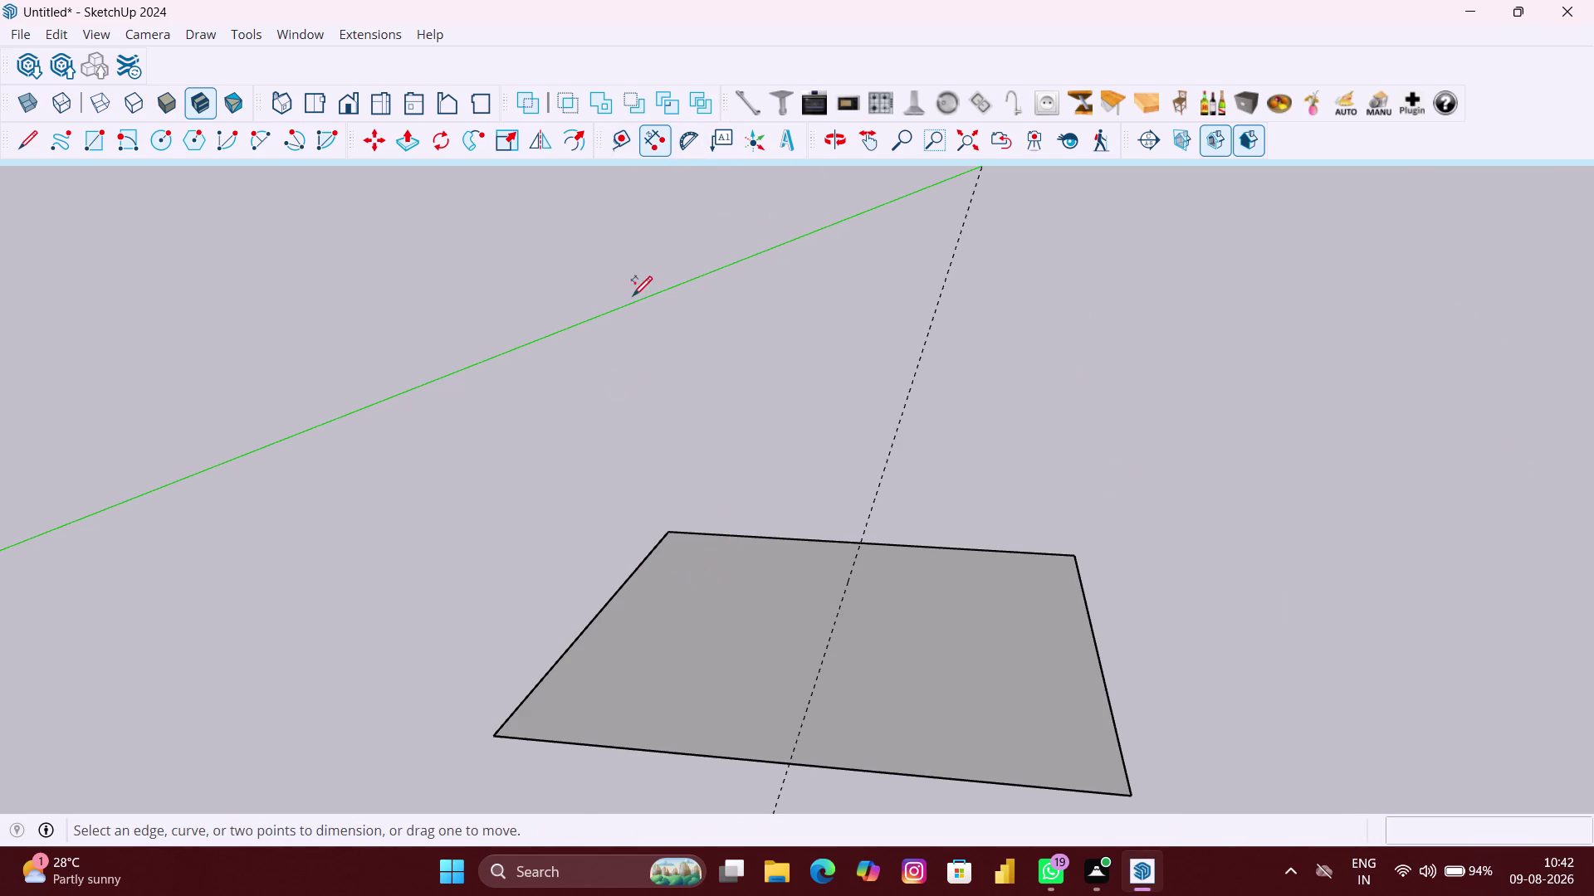
Cancel the started dimension and open Model Info from the Window menu.
click(665, 533)
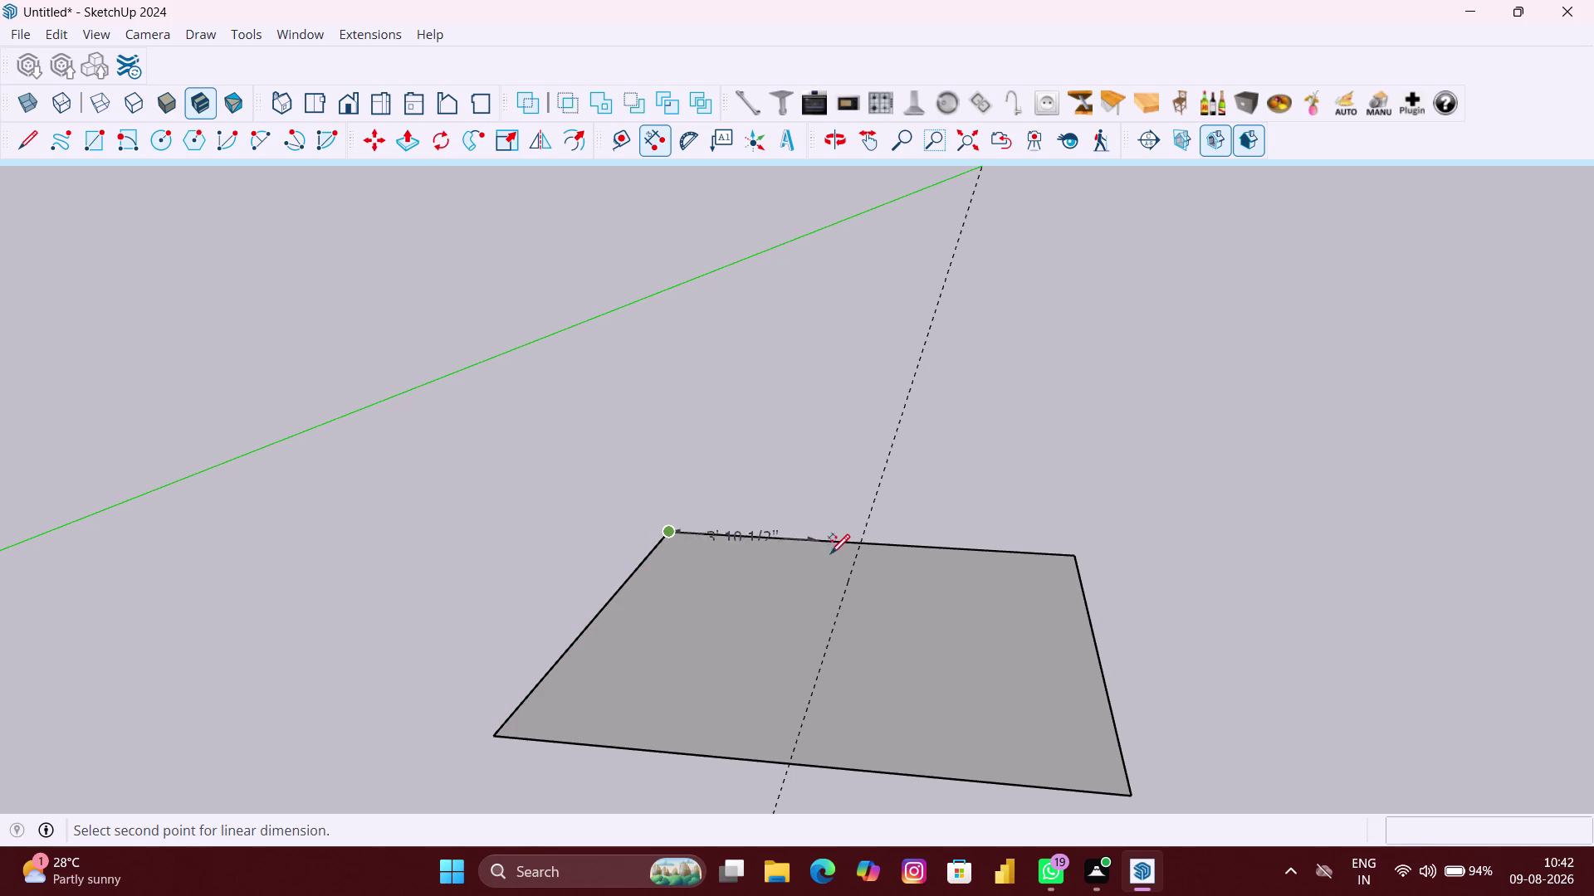
key(space)
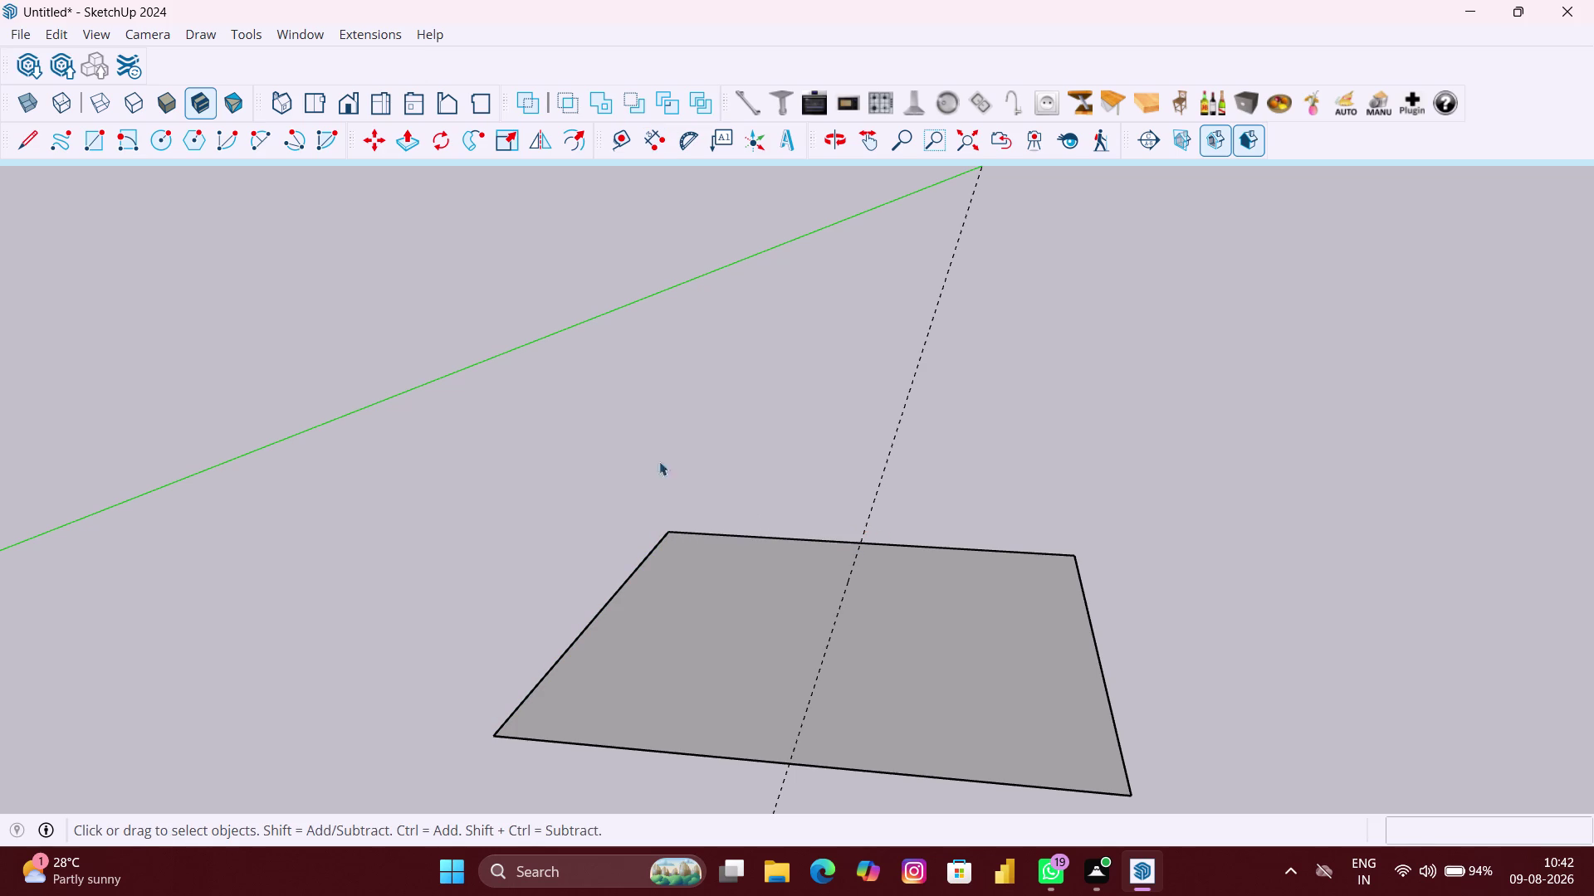
click(324, 39)
click(350, 151)
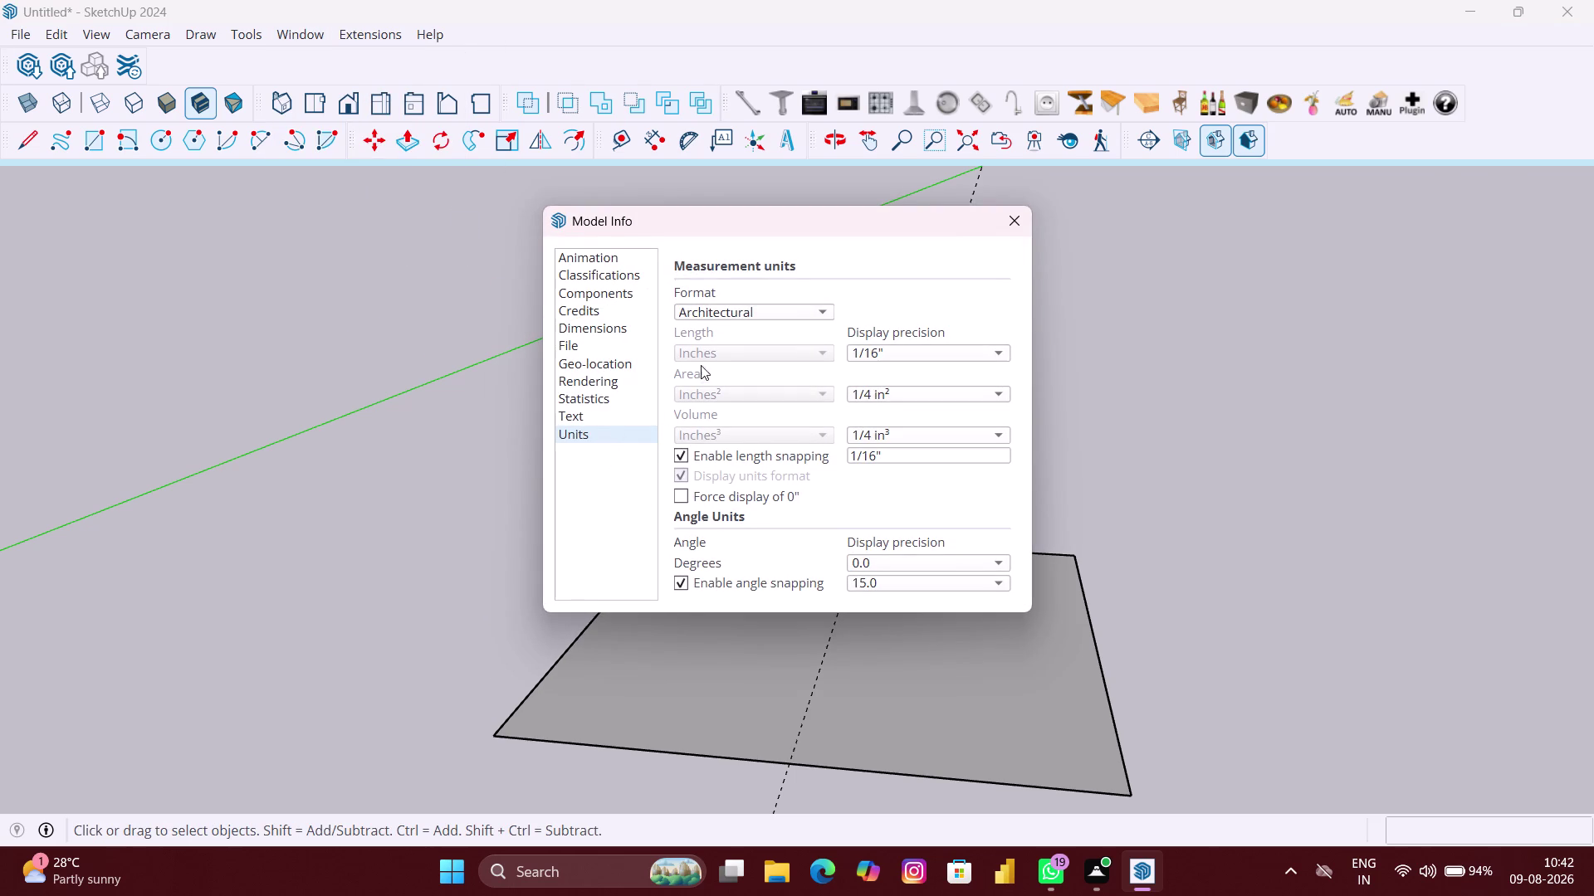
Choose the Decimal length format, pick a new display precision, and close Model Info.
click(719, 313)
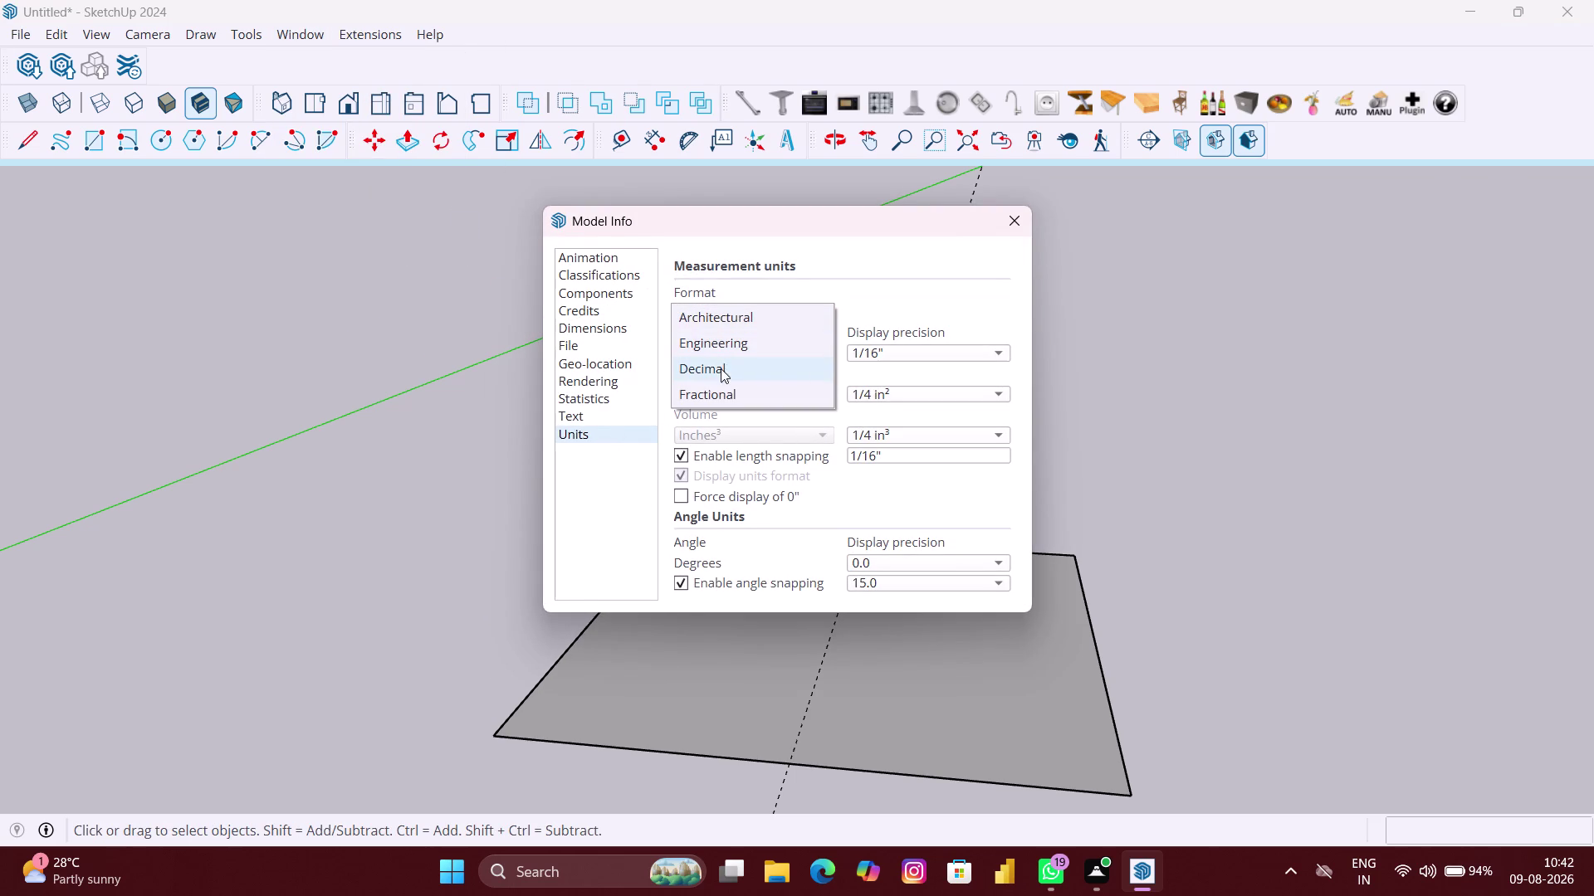
click(717, 365)
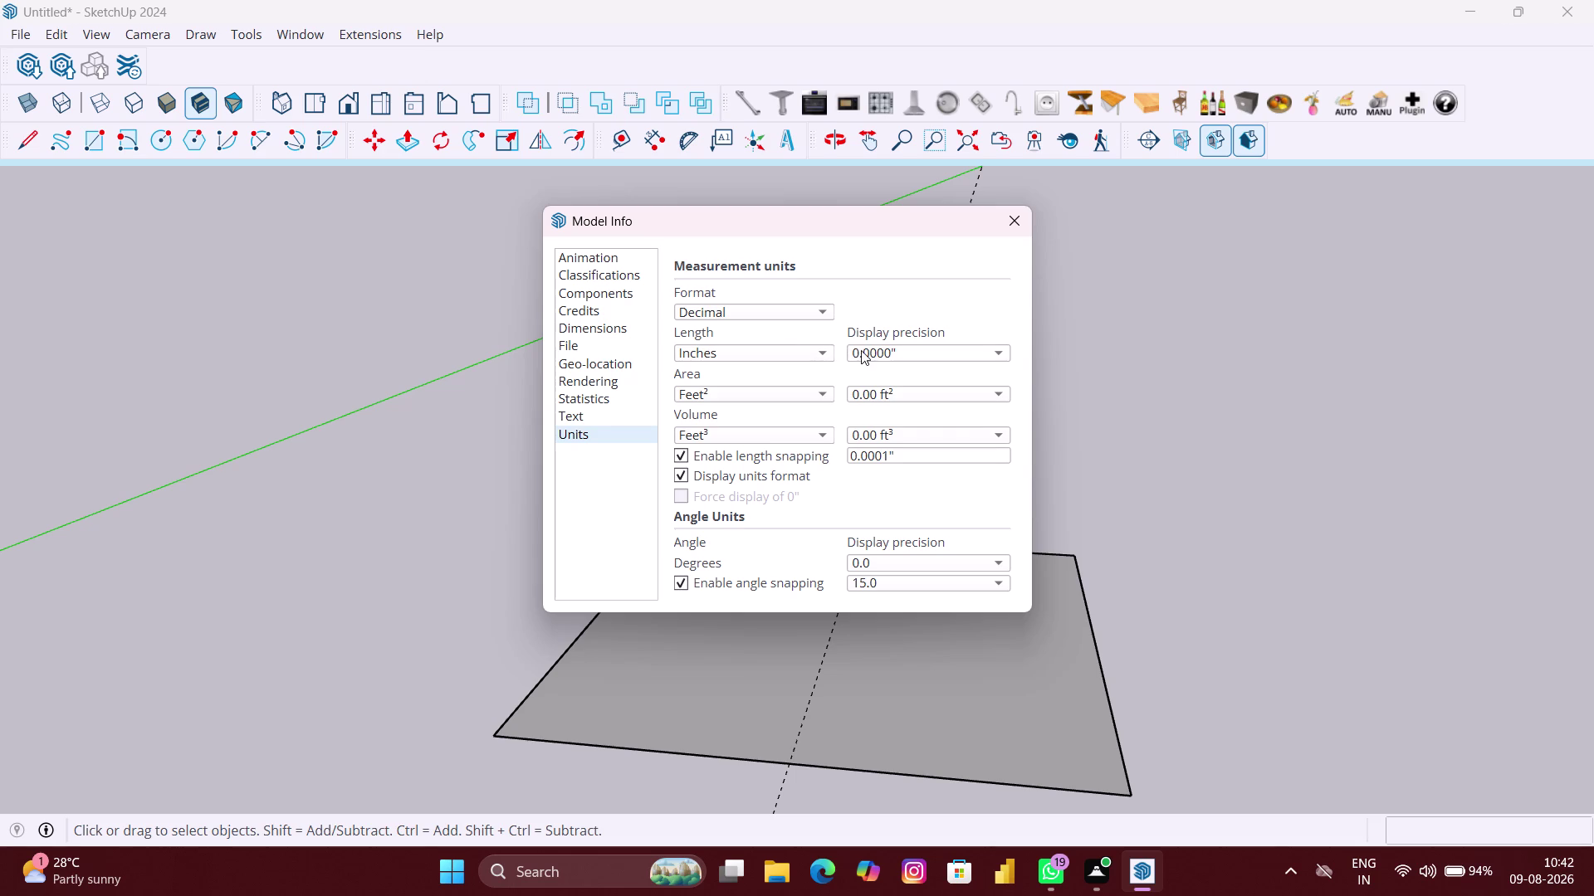
click(863, 350)
click(863, 285)
click(1021, 225)
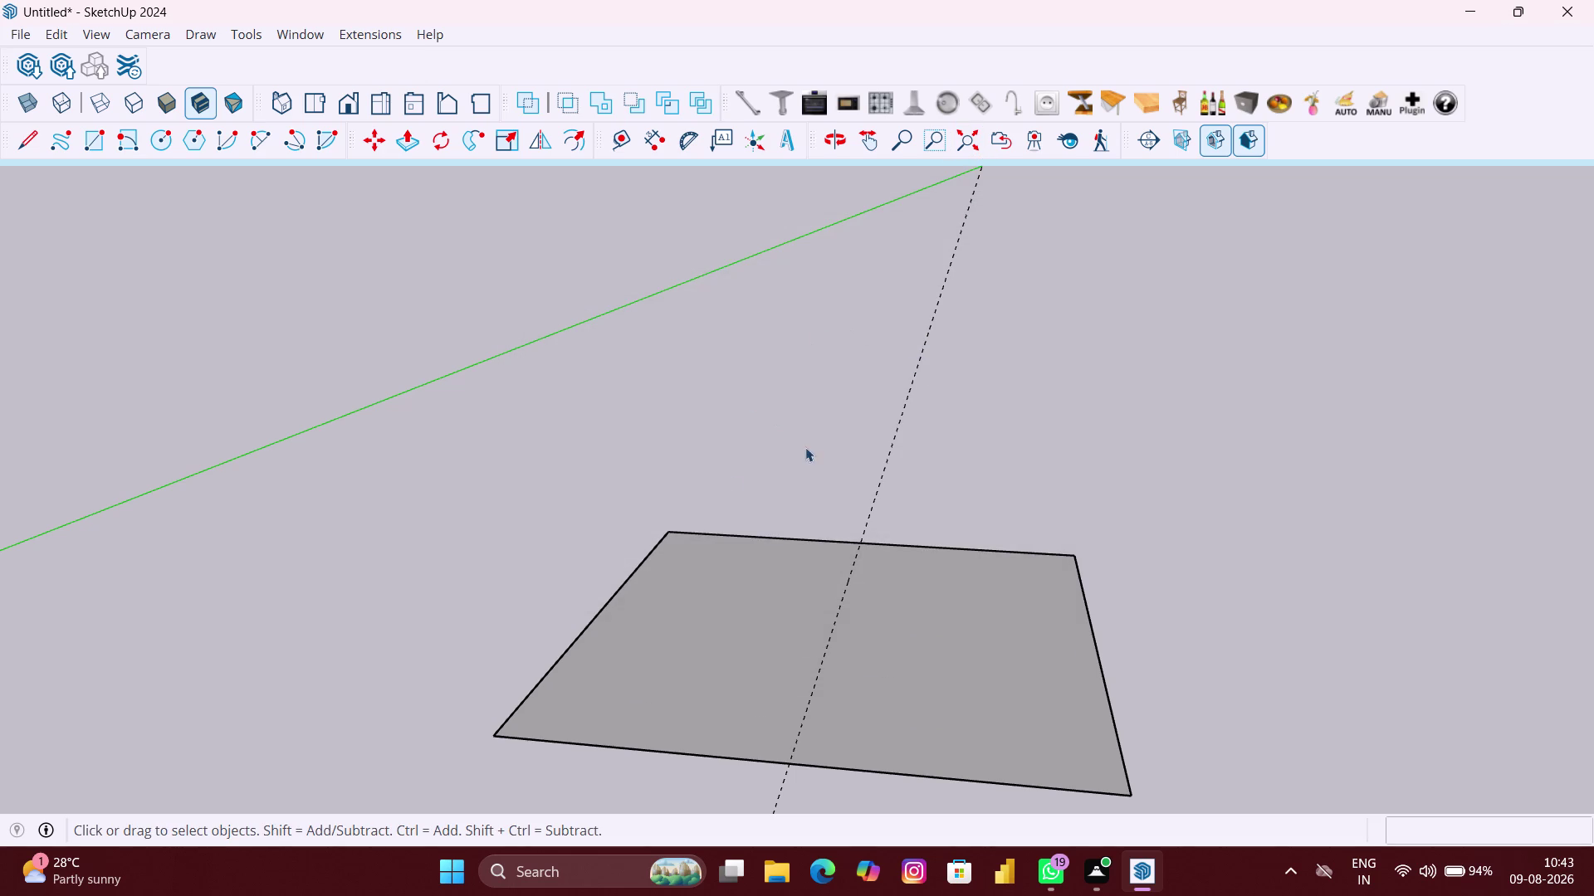
click(650, 151)
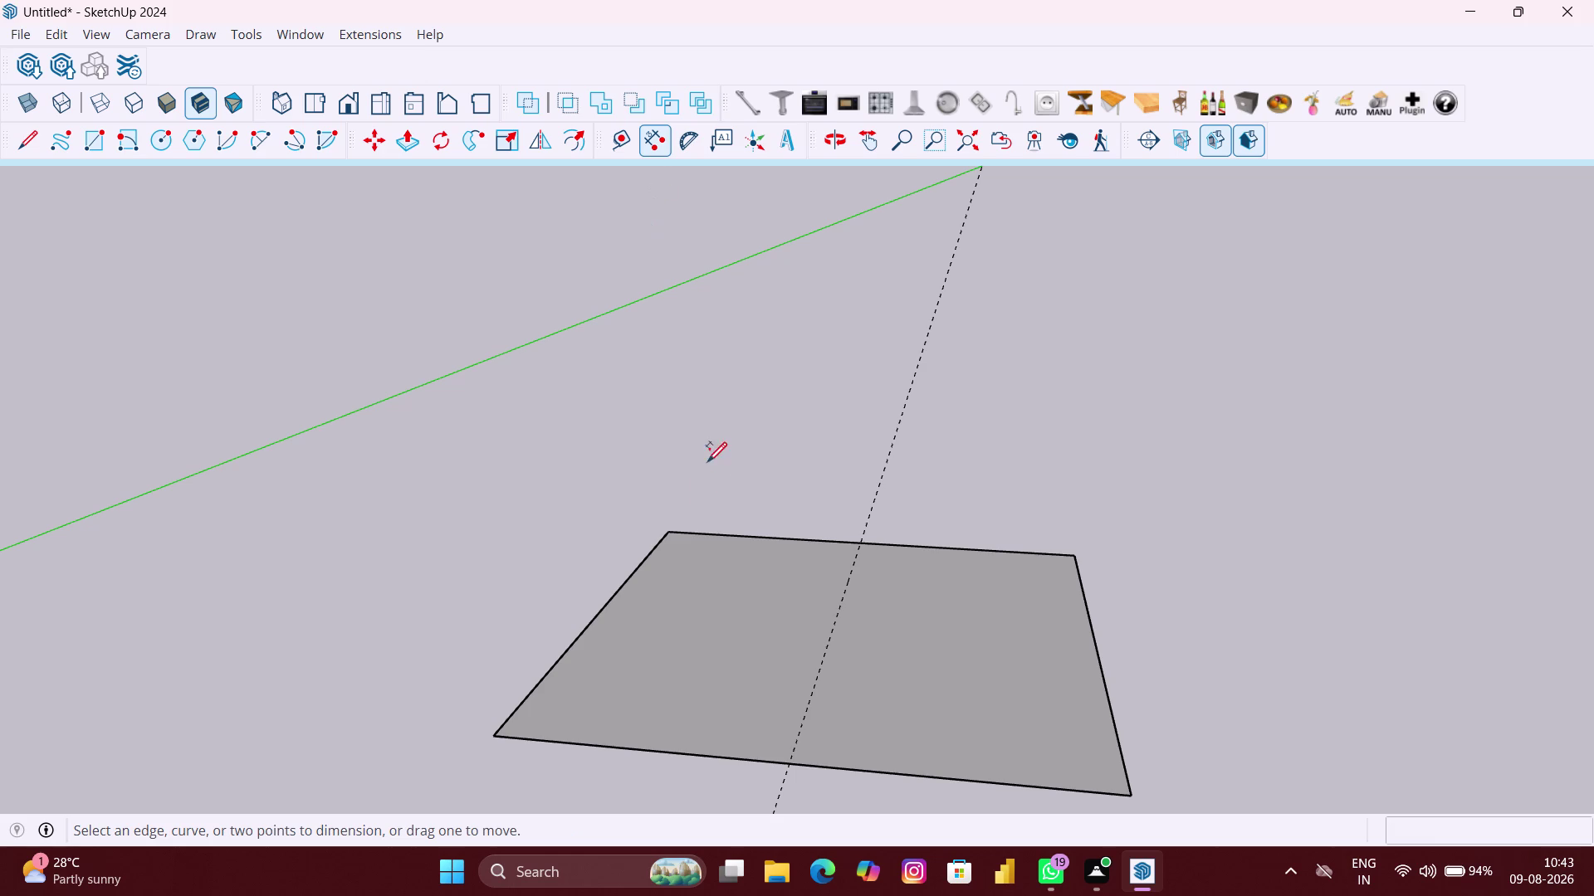
click(673, 530)
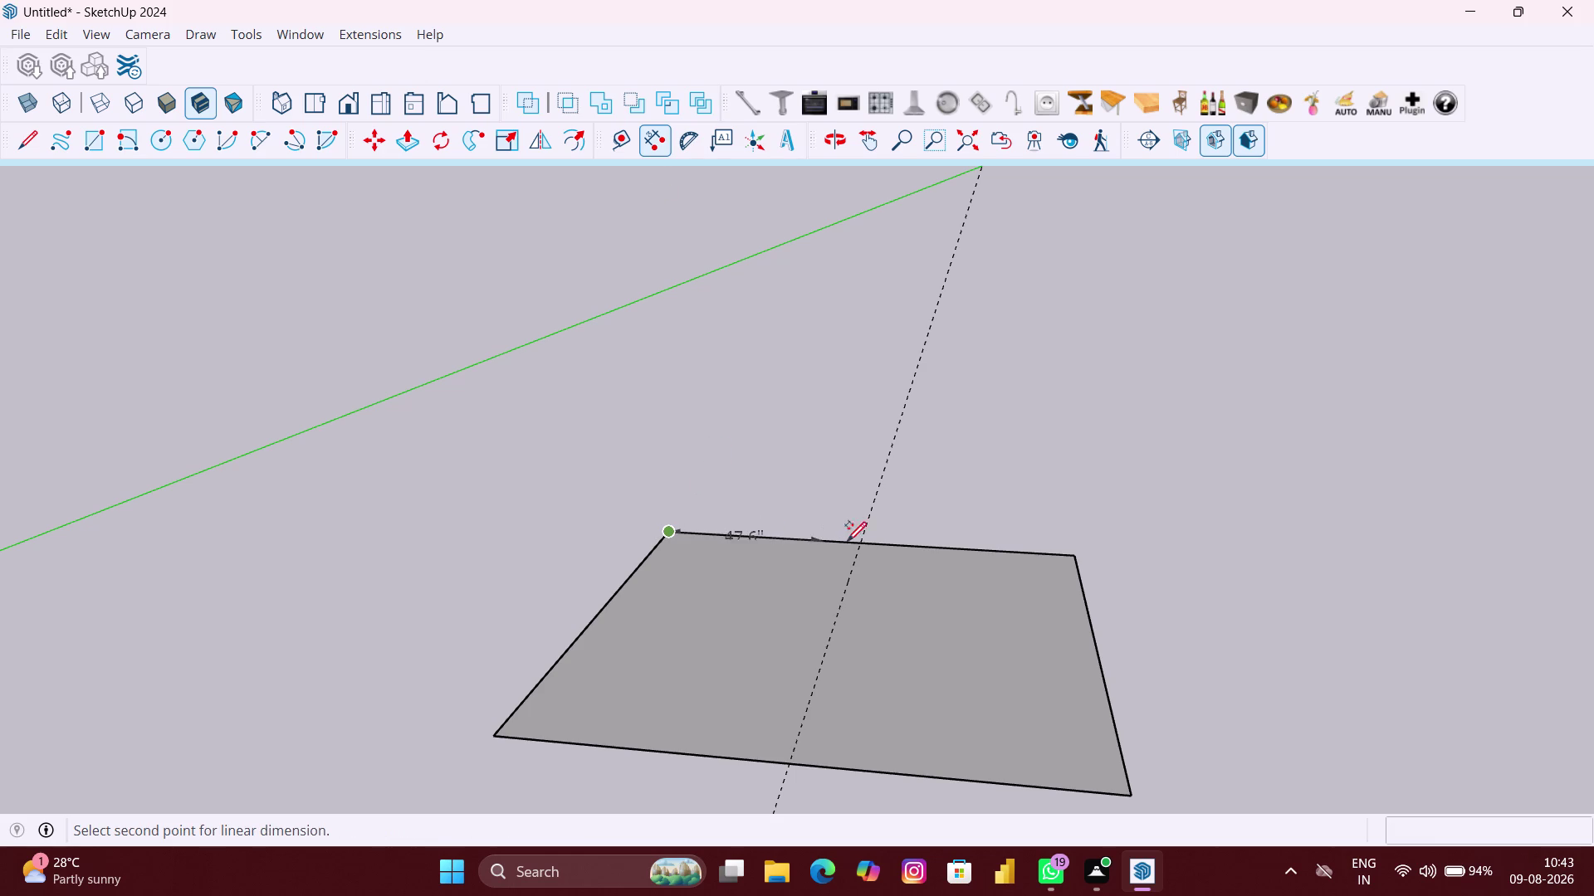
scroll(up, 3)
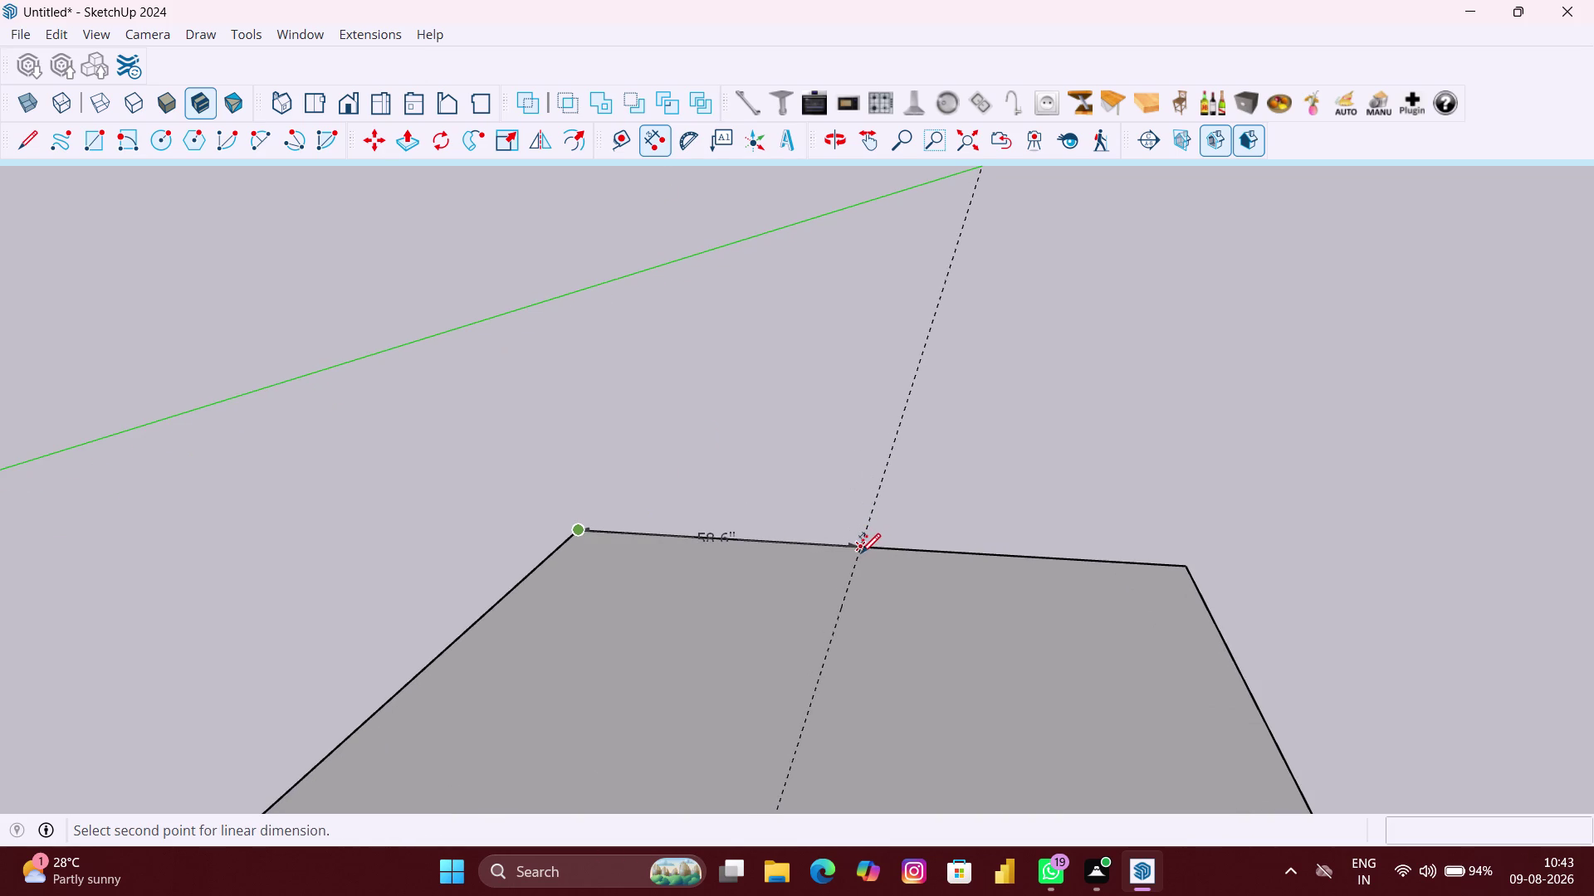
key(space)
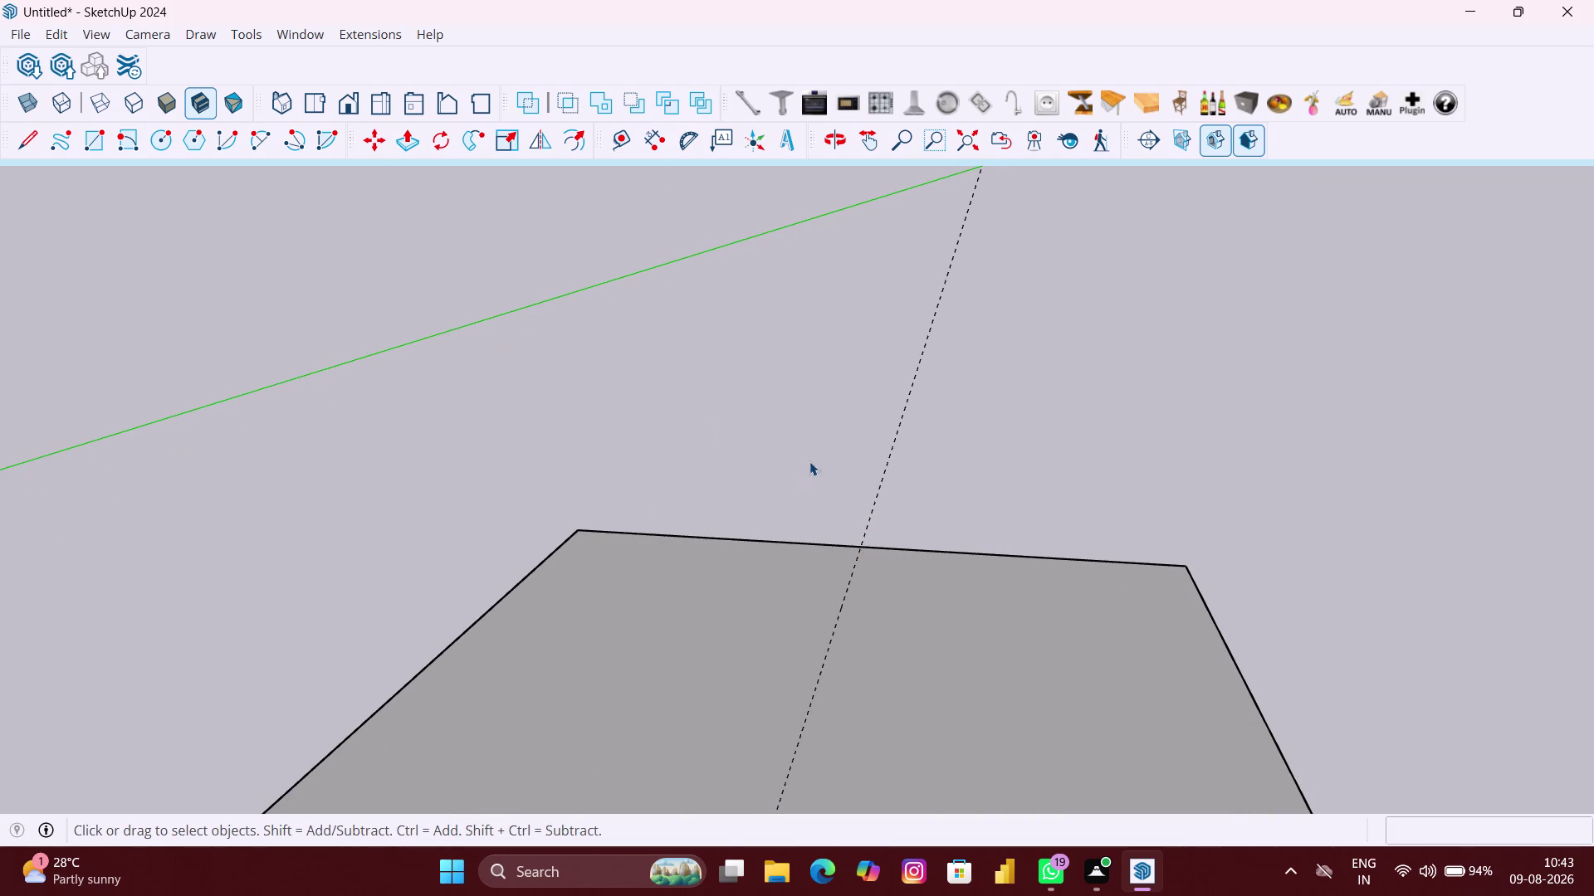
scroll(down, 3)
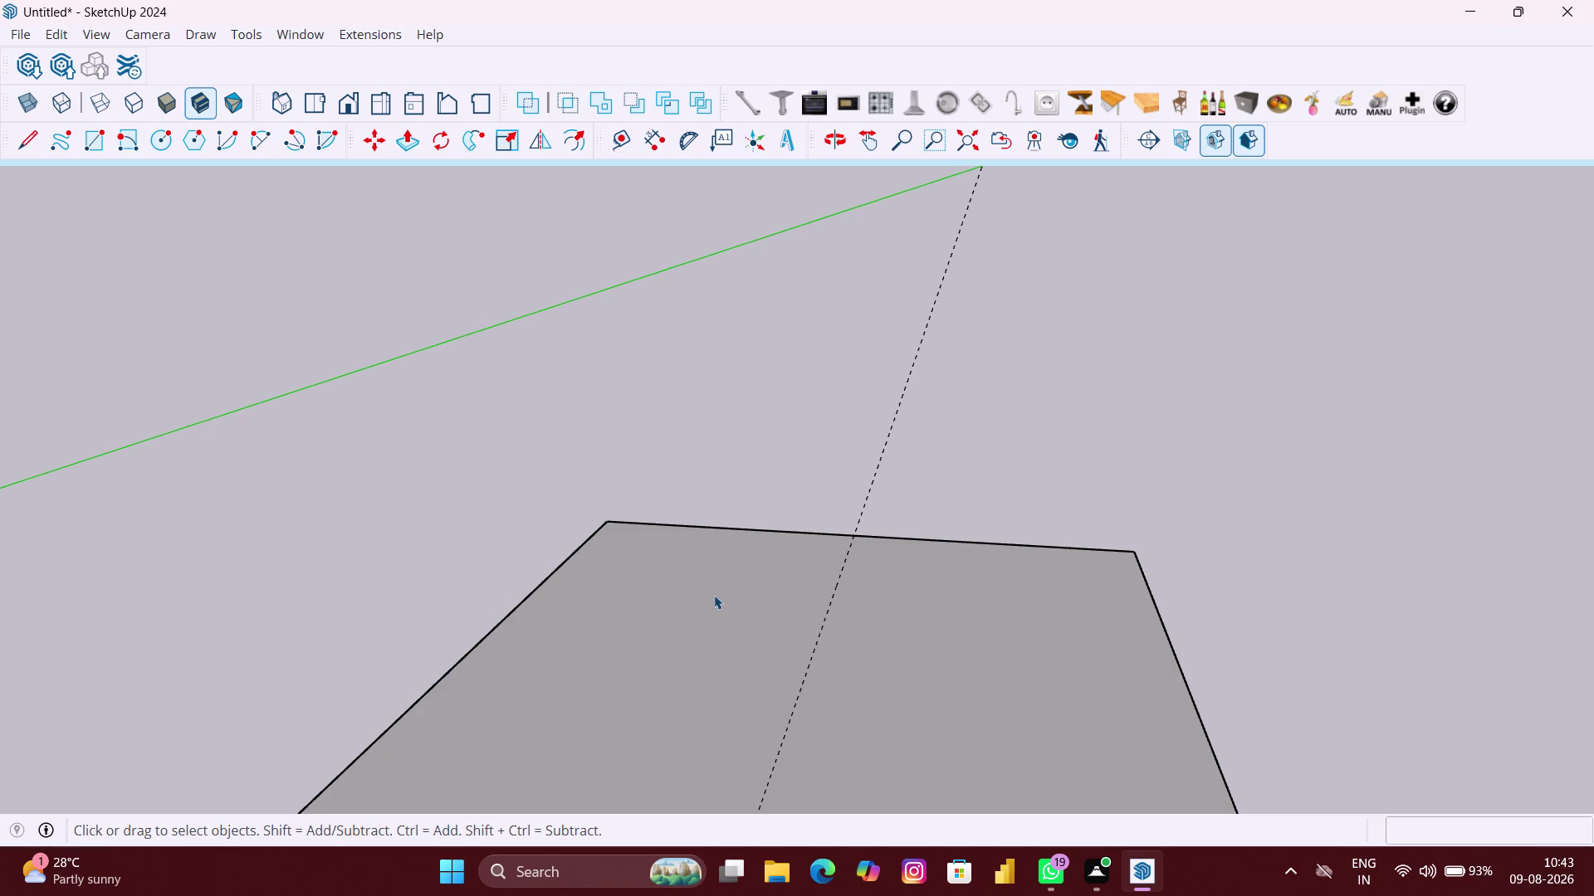
middle_drag(714, 597, 808, 638)
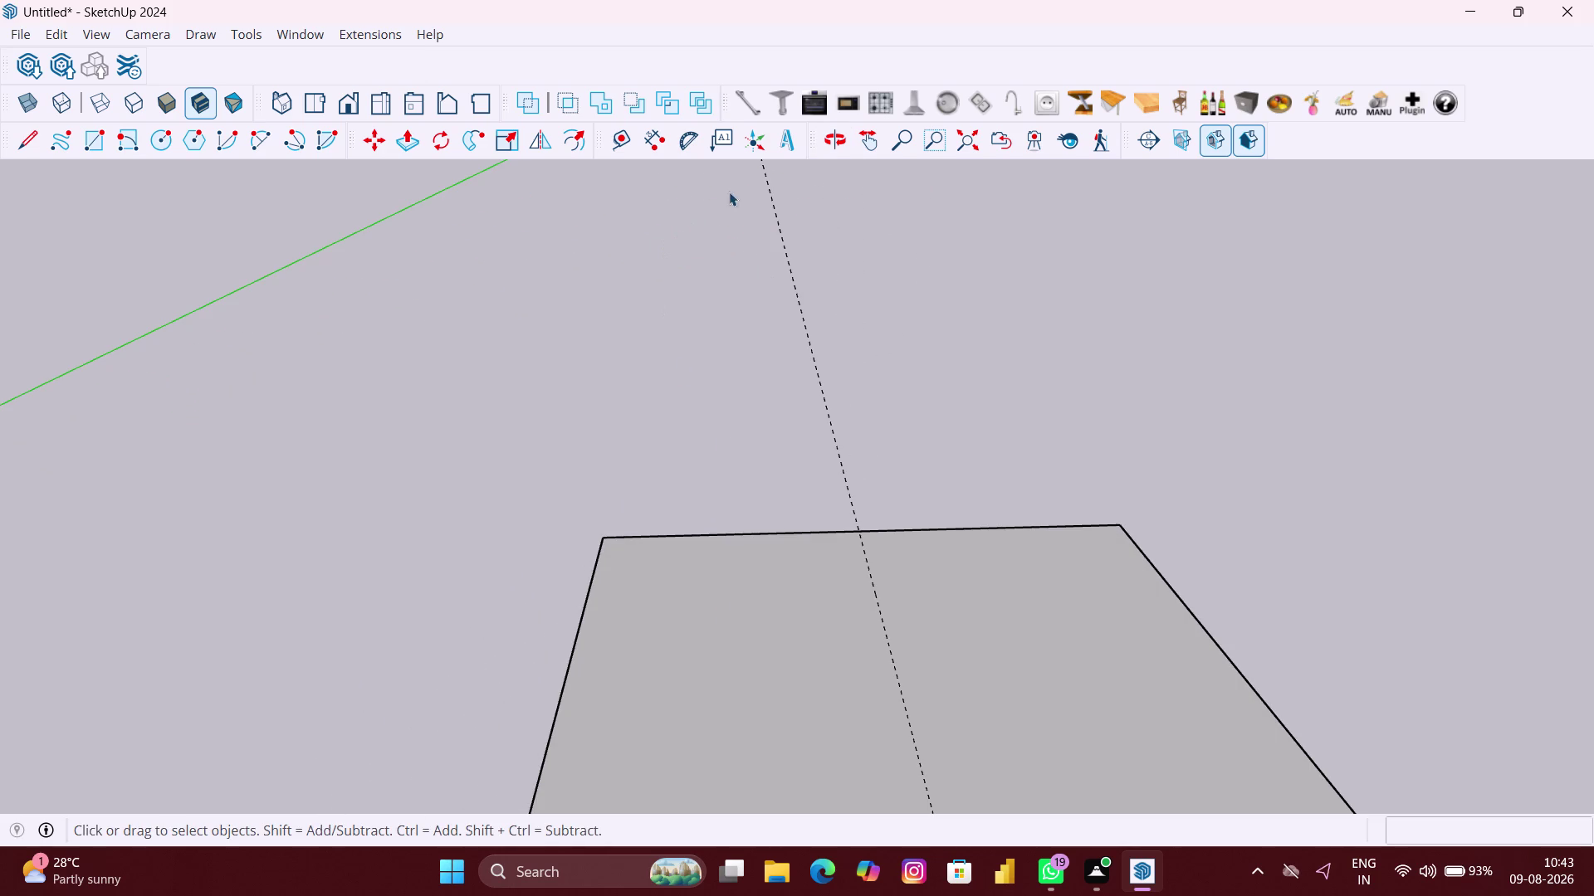
Place a guide 380 mm in from the slab's back edge.
click(619, 143)
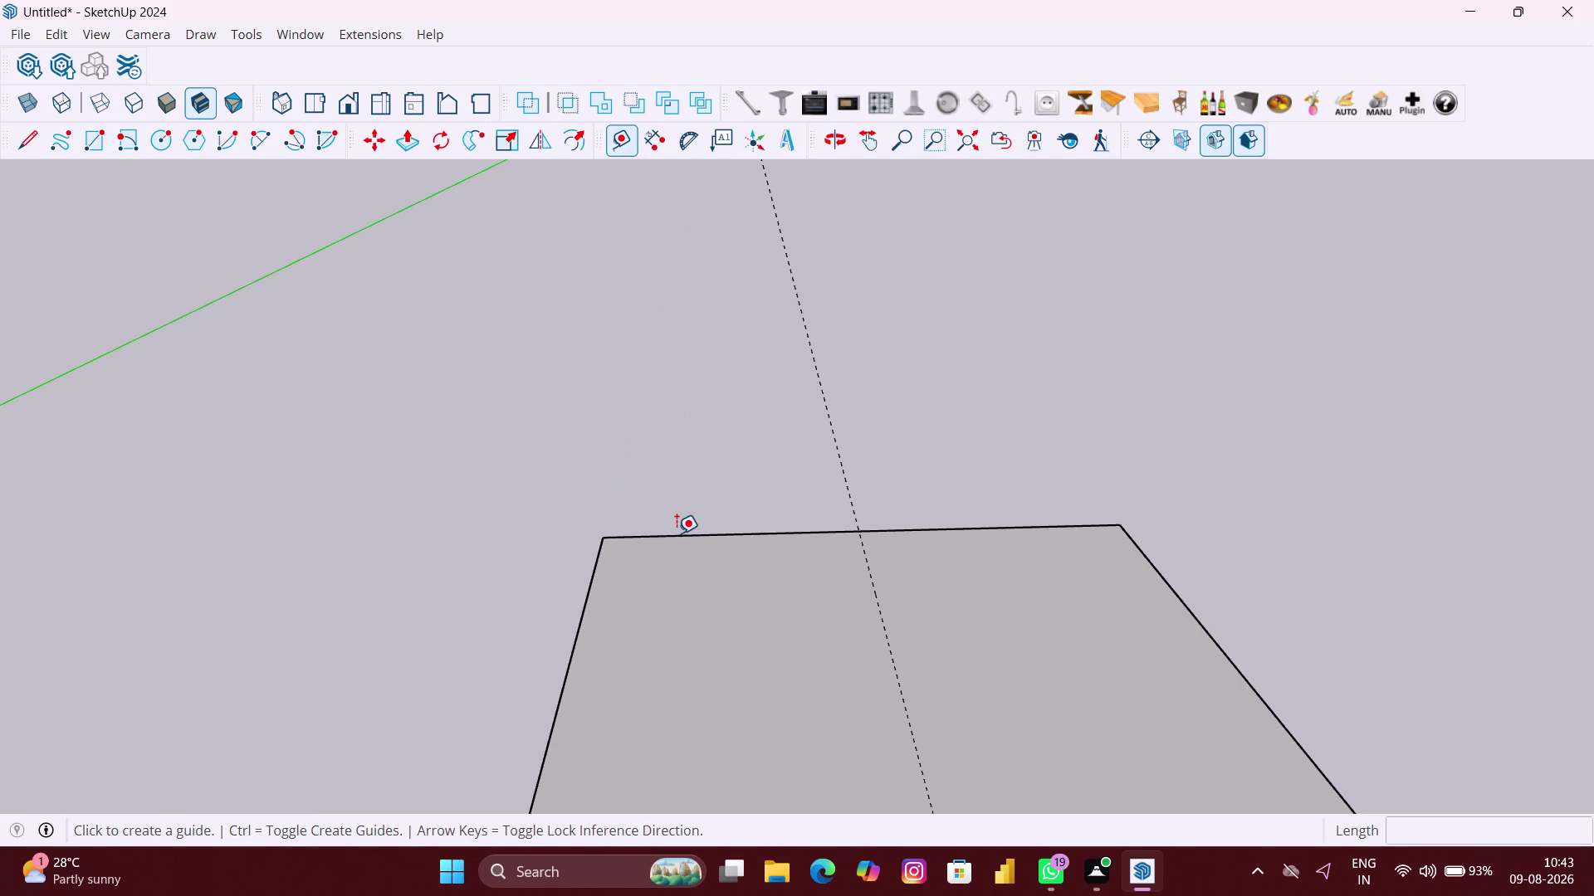
click(678, 535)
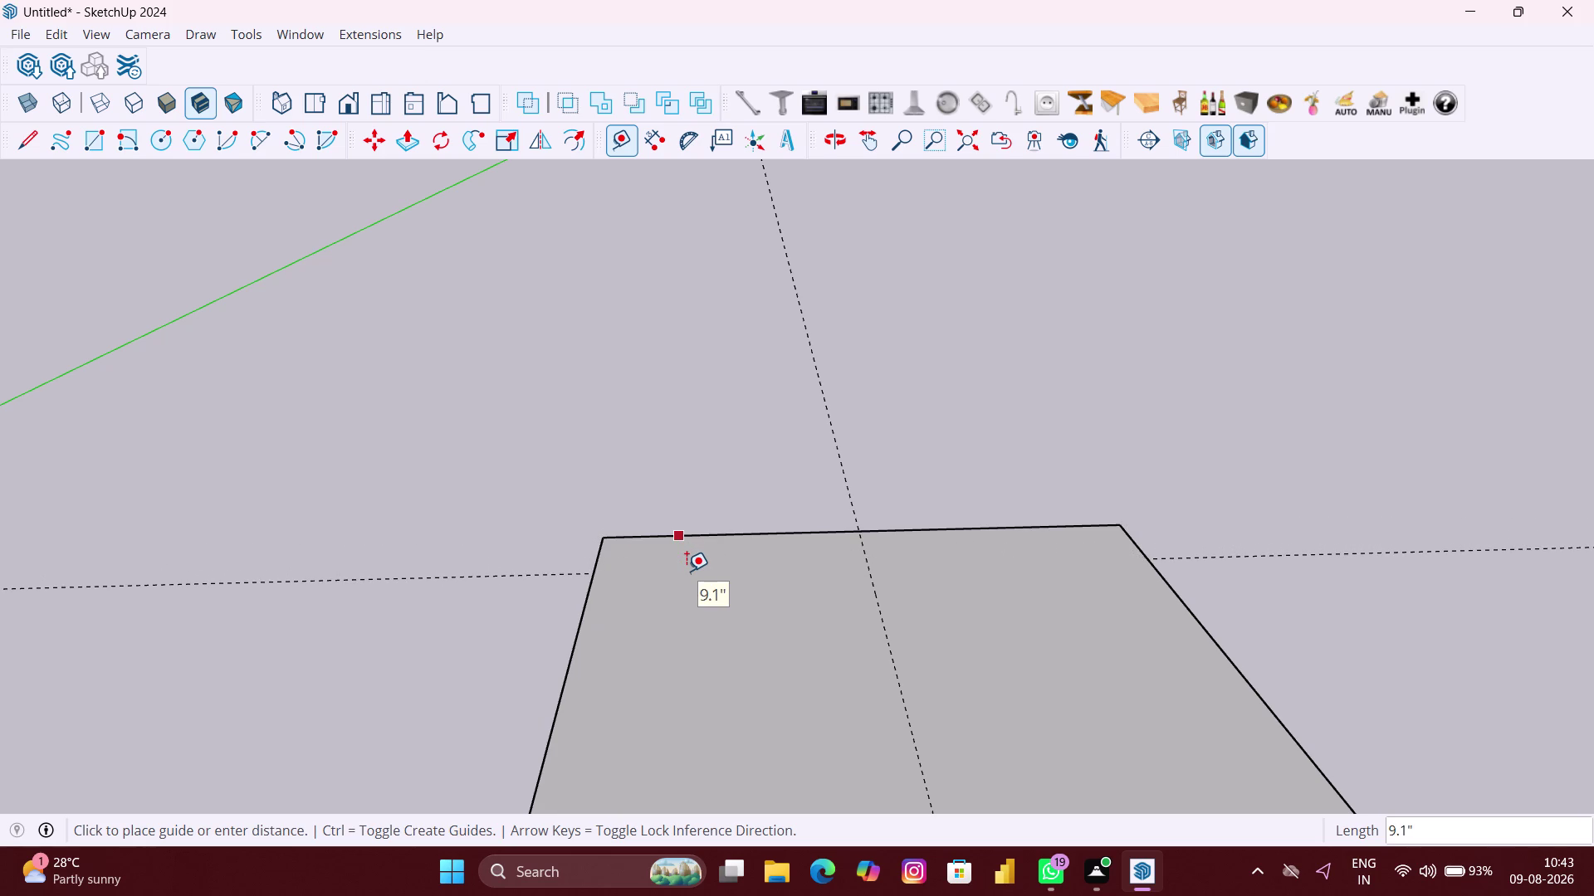
key(Up)
key(Left)
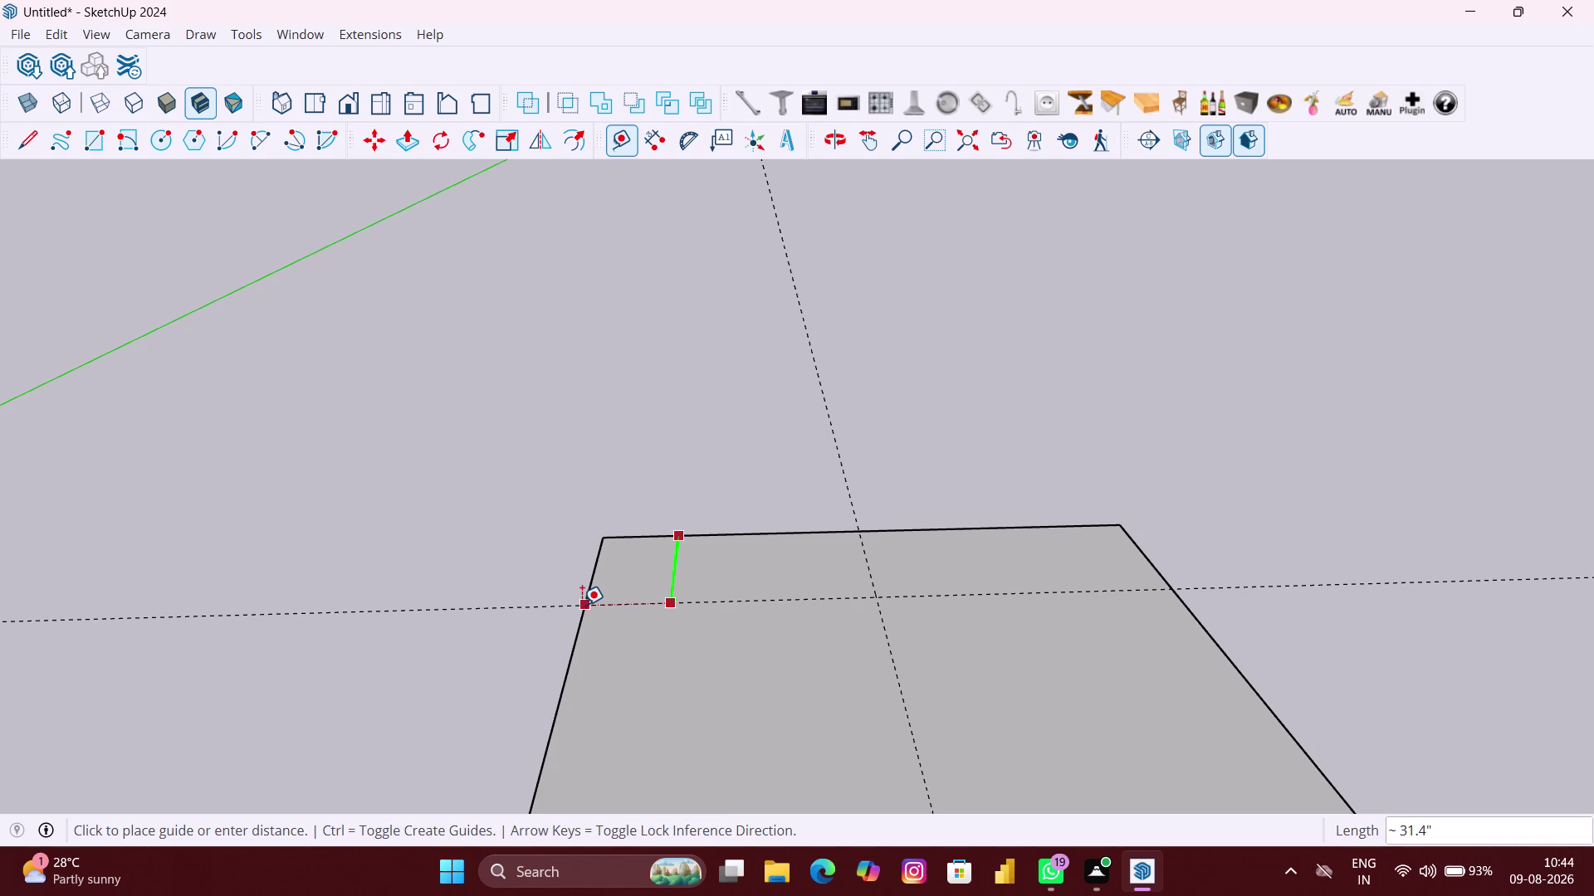
text(380)
text(MM)
key(Return)
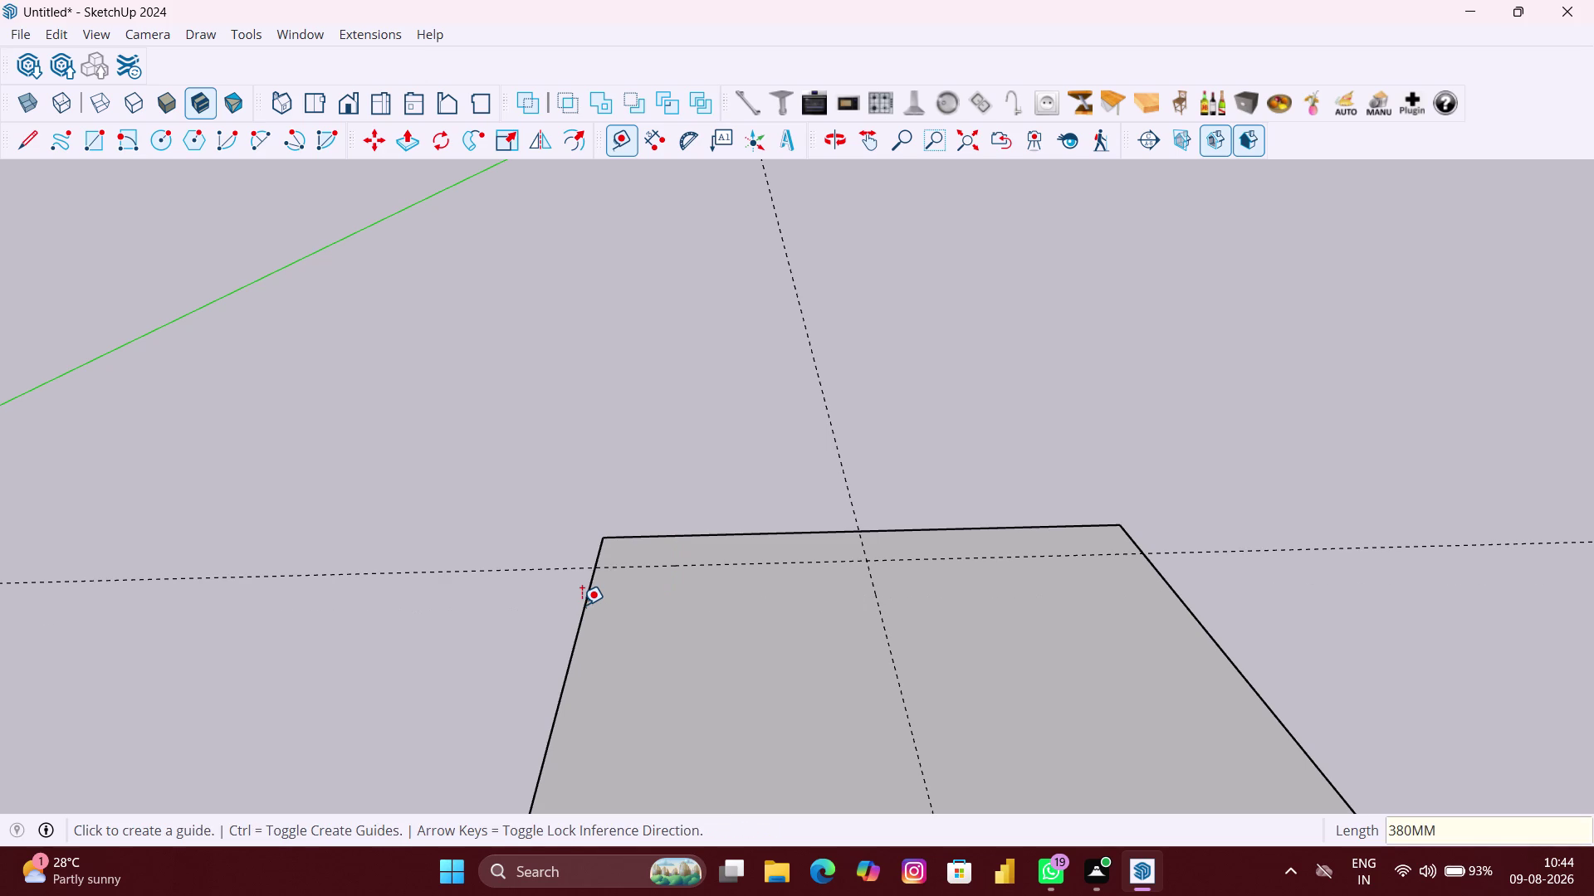
Make the floor slab geometry a group from its right-click menu.
scroll(up, 3)
middle_drag(601, 559, 602, 559)
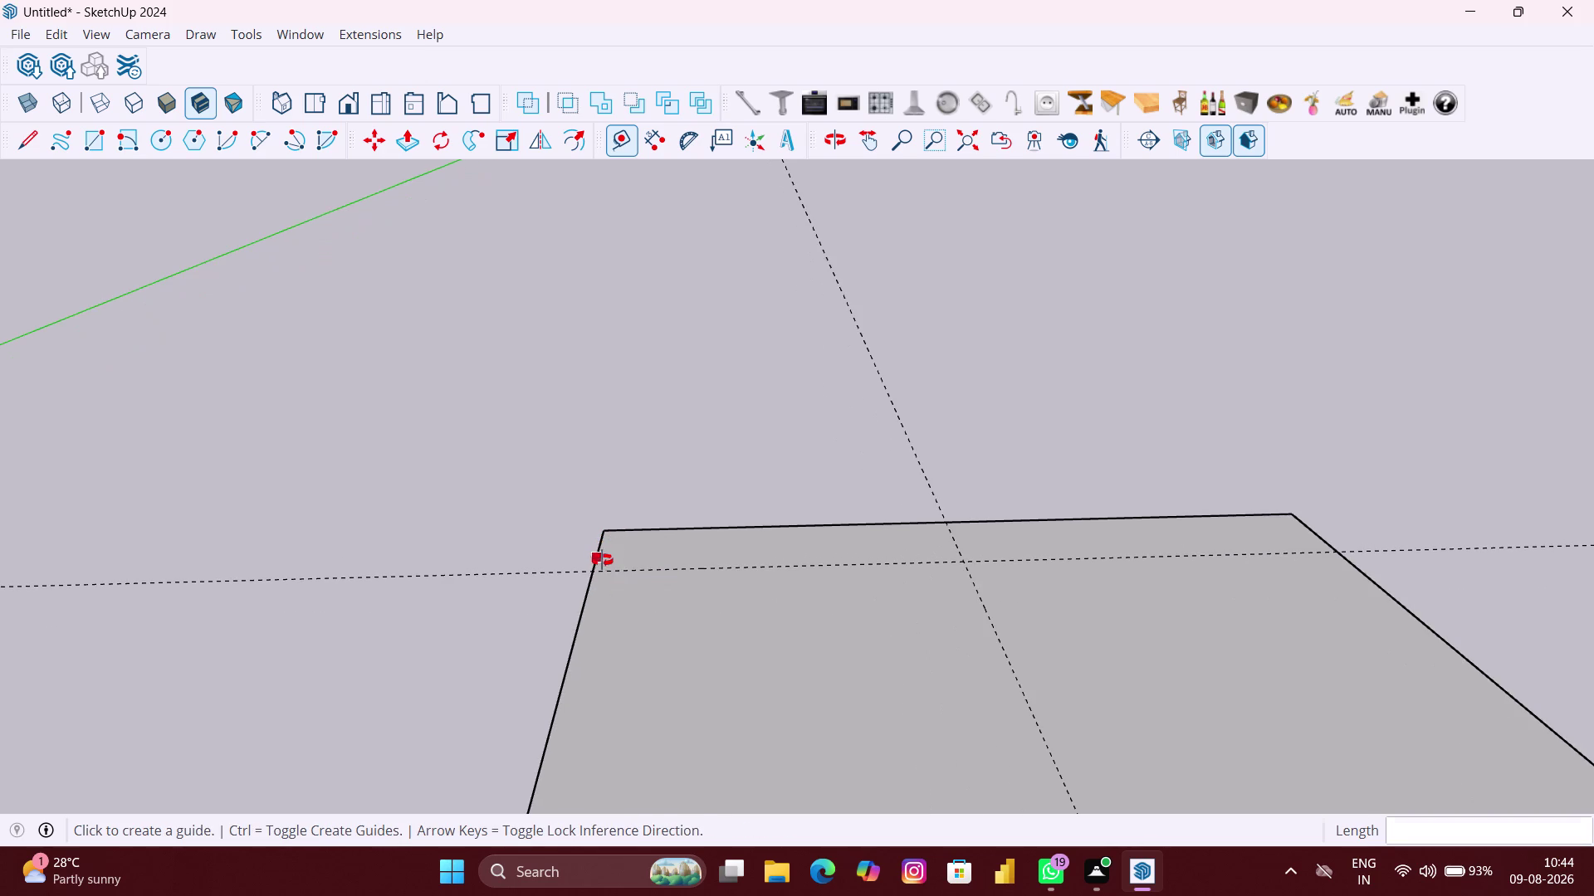
middle_drag(602, 559, 618, 588)
scroll(up, 3)
scroll(up, 3)
middle_drag(648, 571, 639, 572)
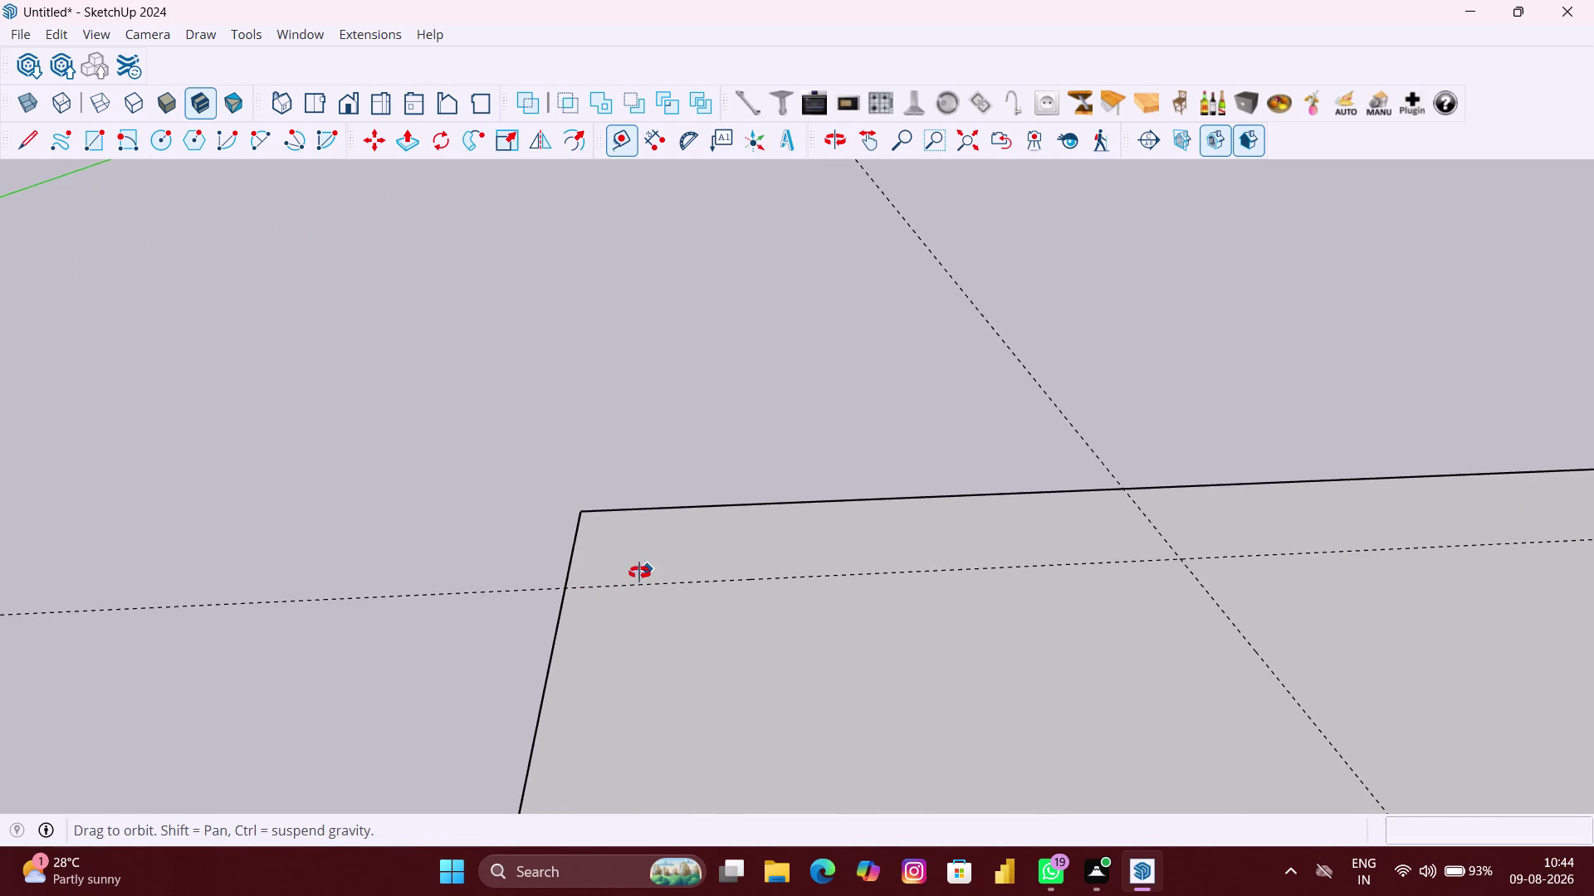
middle_drag(640, 573, 595, 586)
scroll(down, 3)
scroll(down, 3)
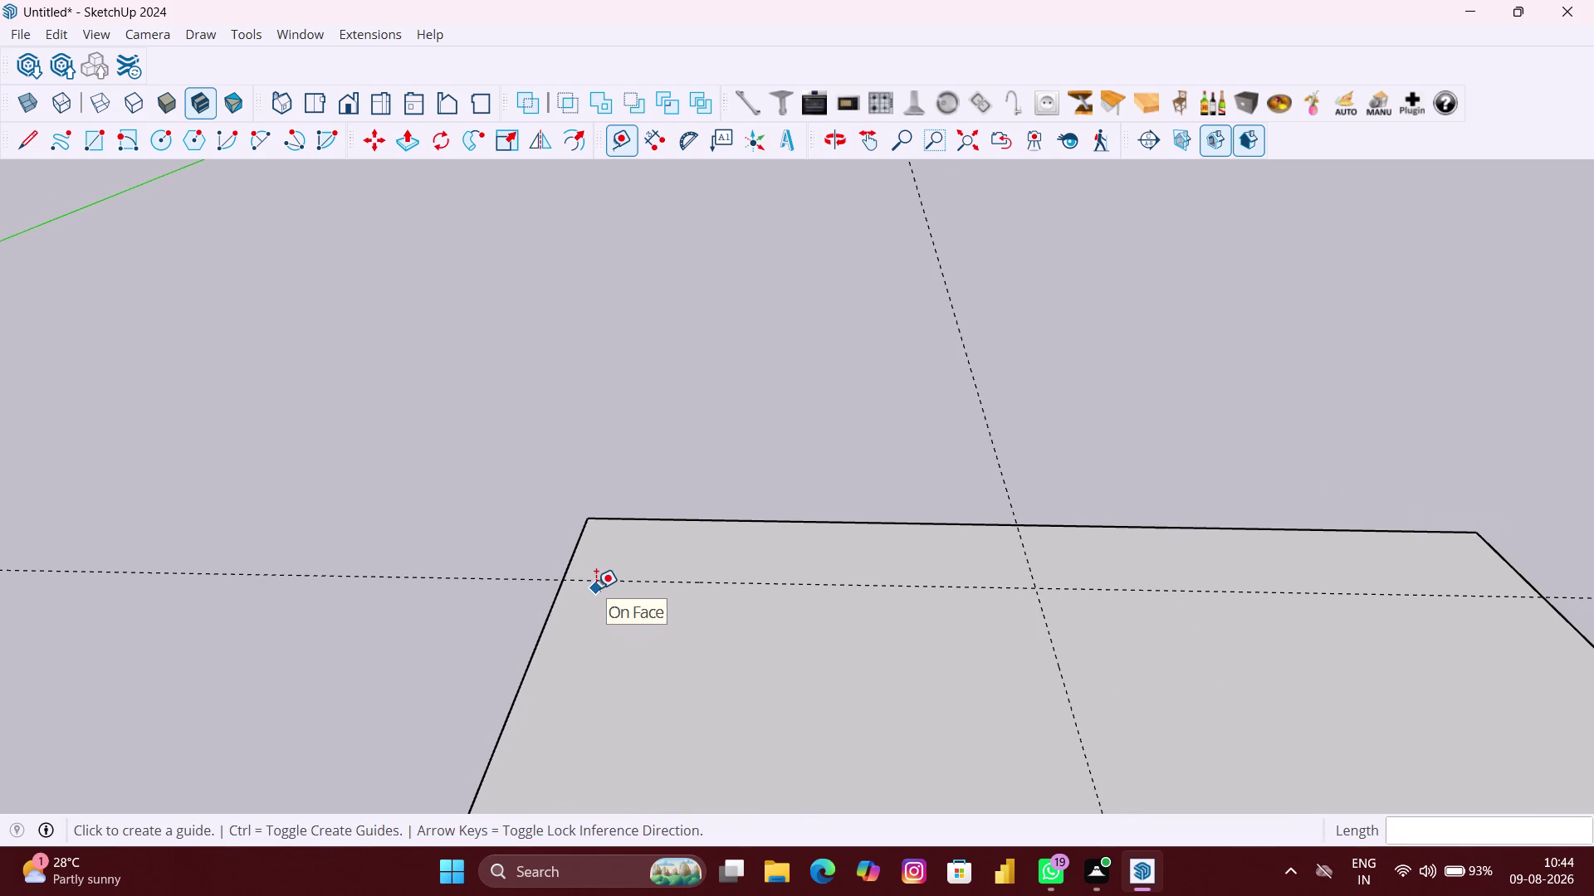
scroll(down, 3)
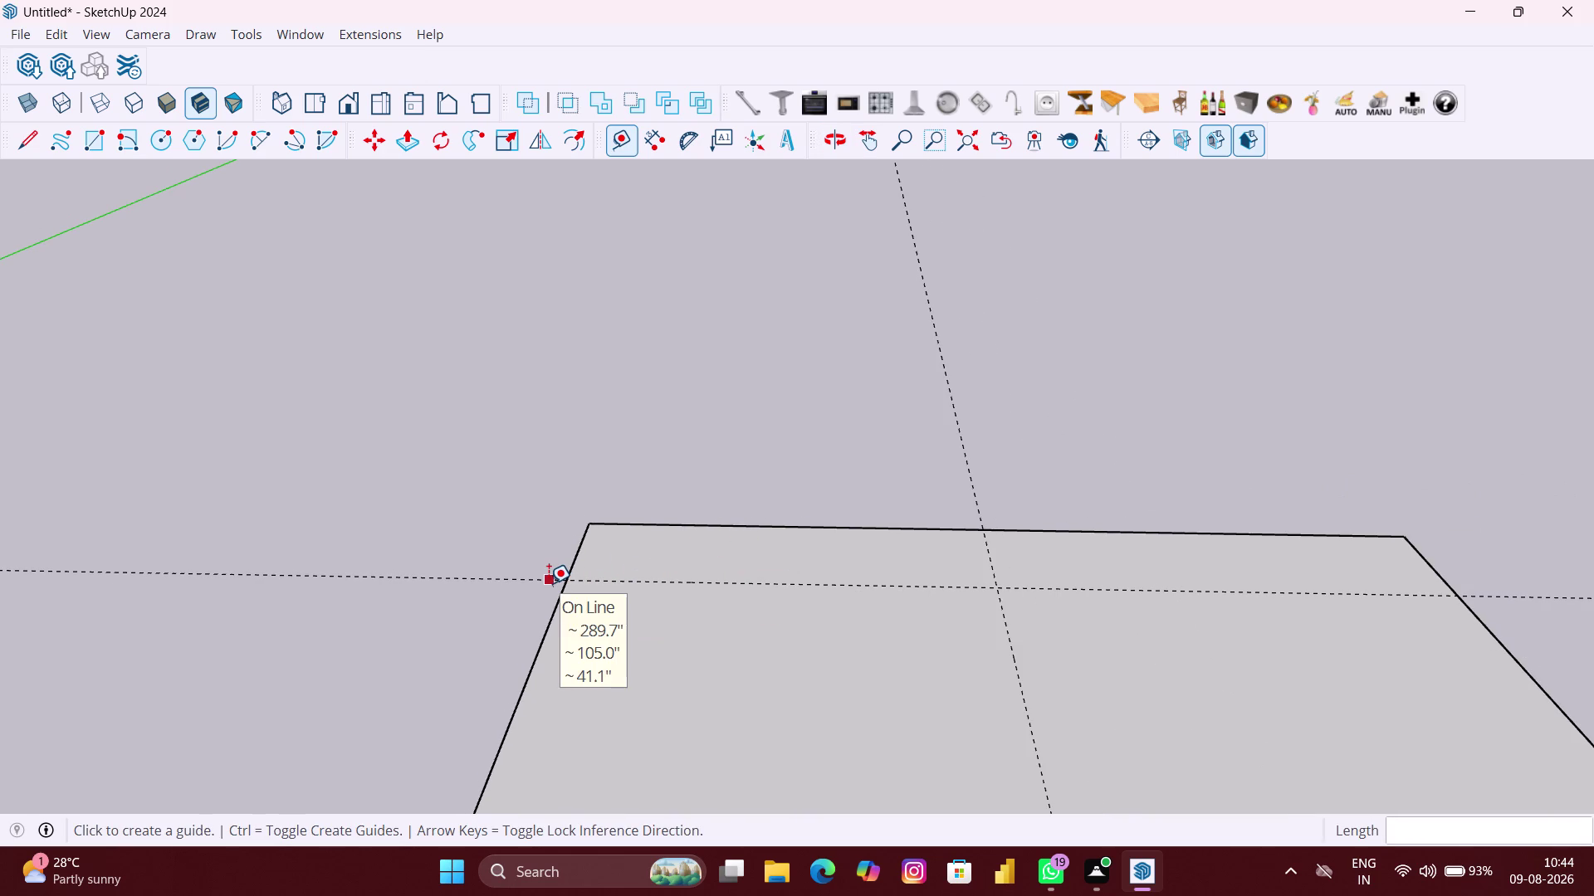
key(space)
right_click(526, 544)
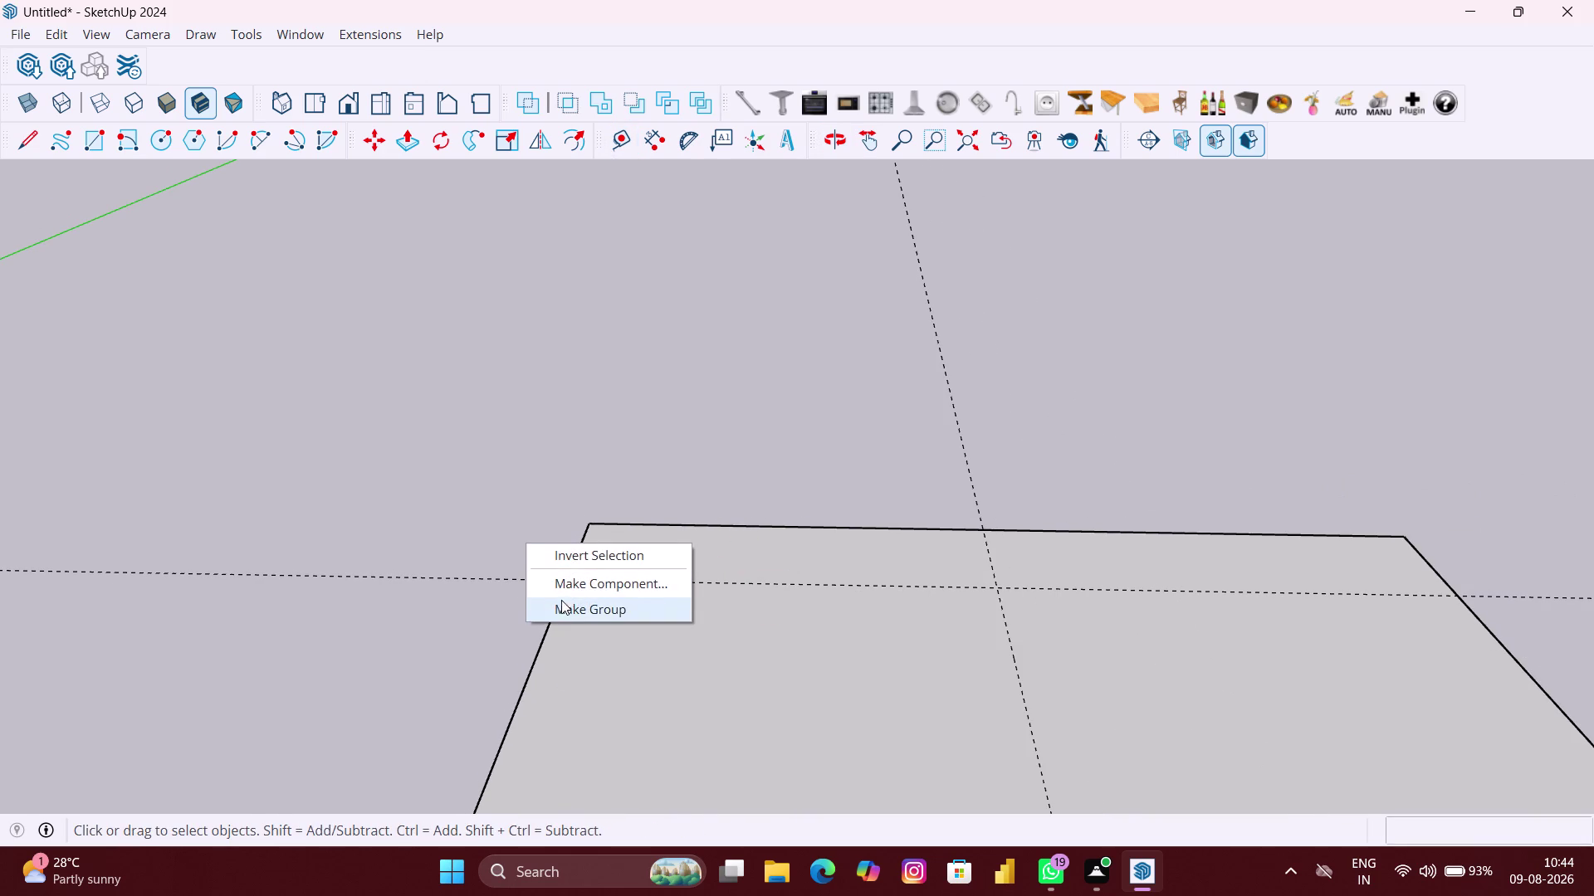
click(565, 610)
Draw a rectangle from the slab's back-left corner to the guide crossing.
key(r)
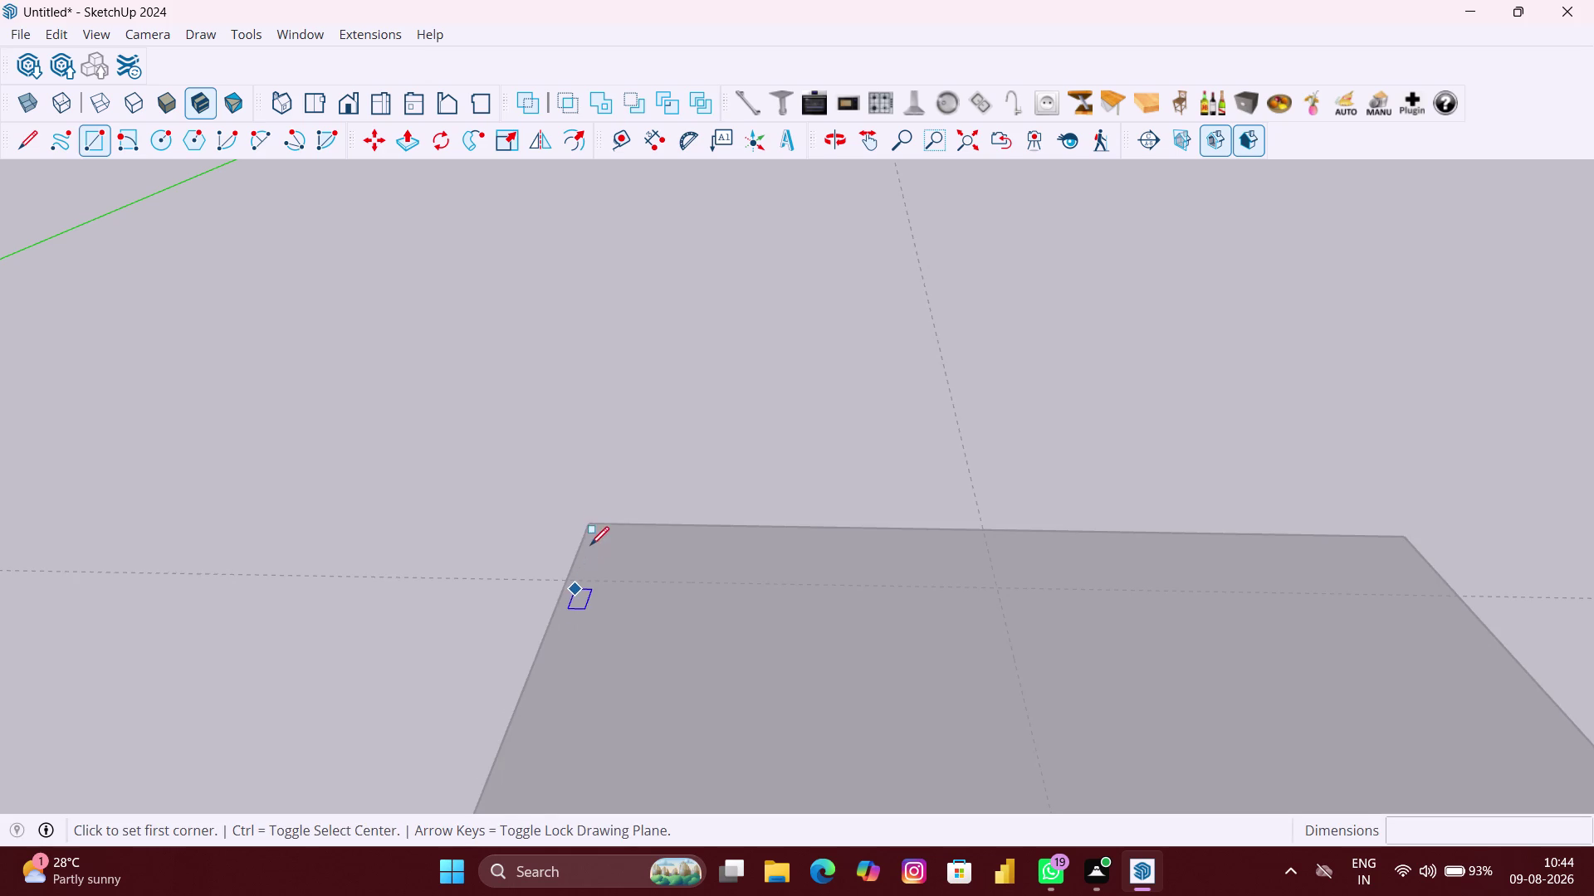
click(592, 528)
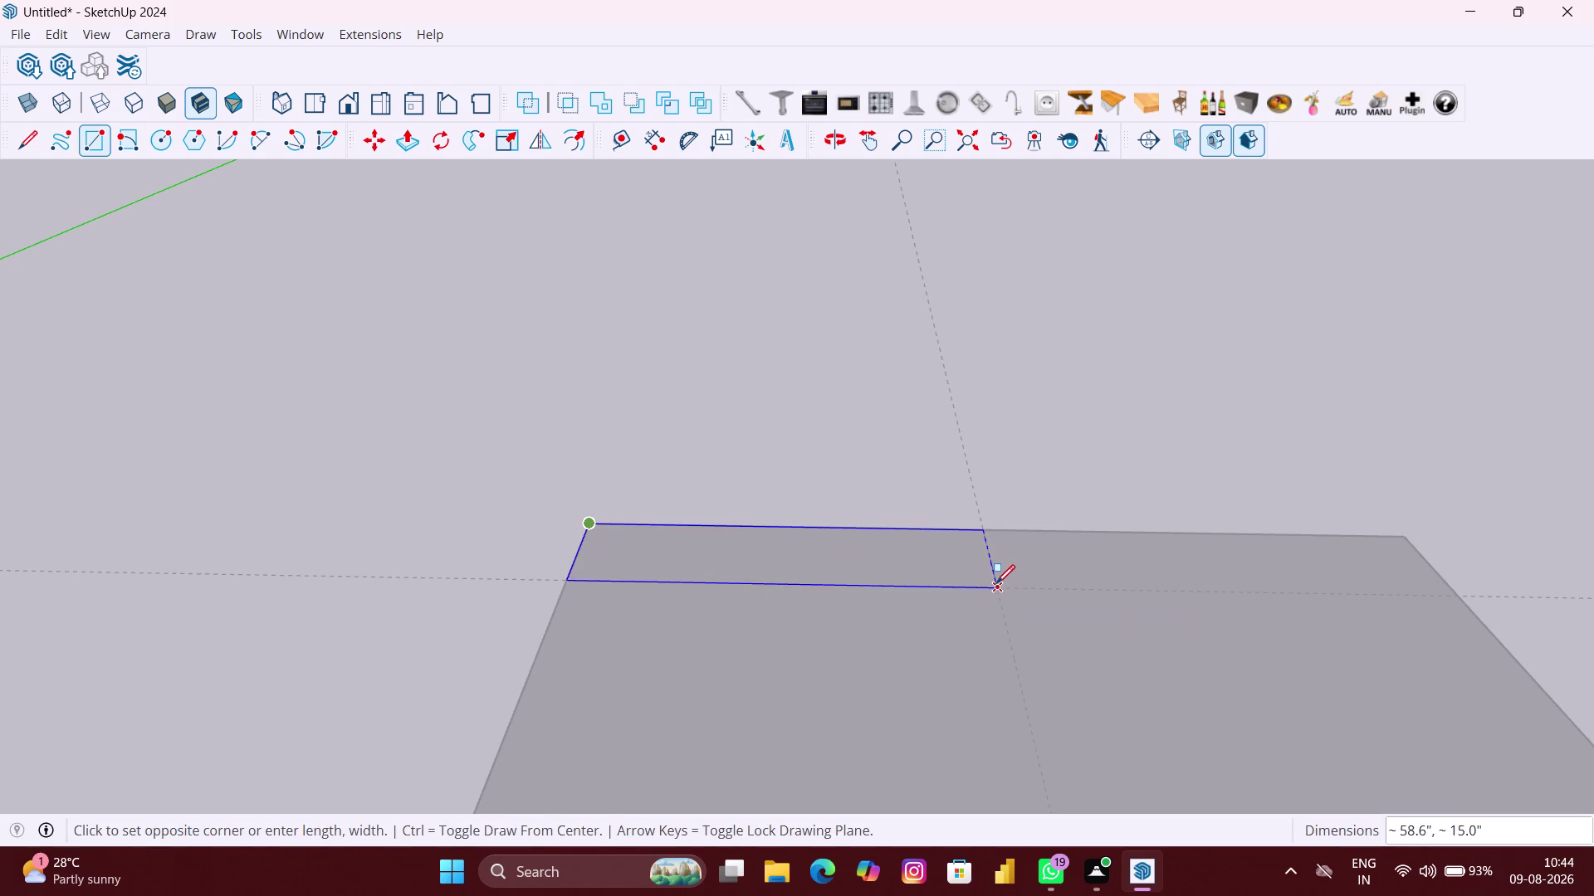
scroll(up, 3)
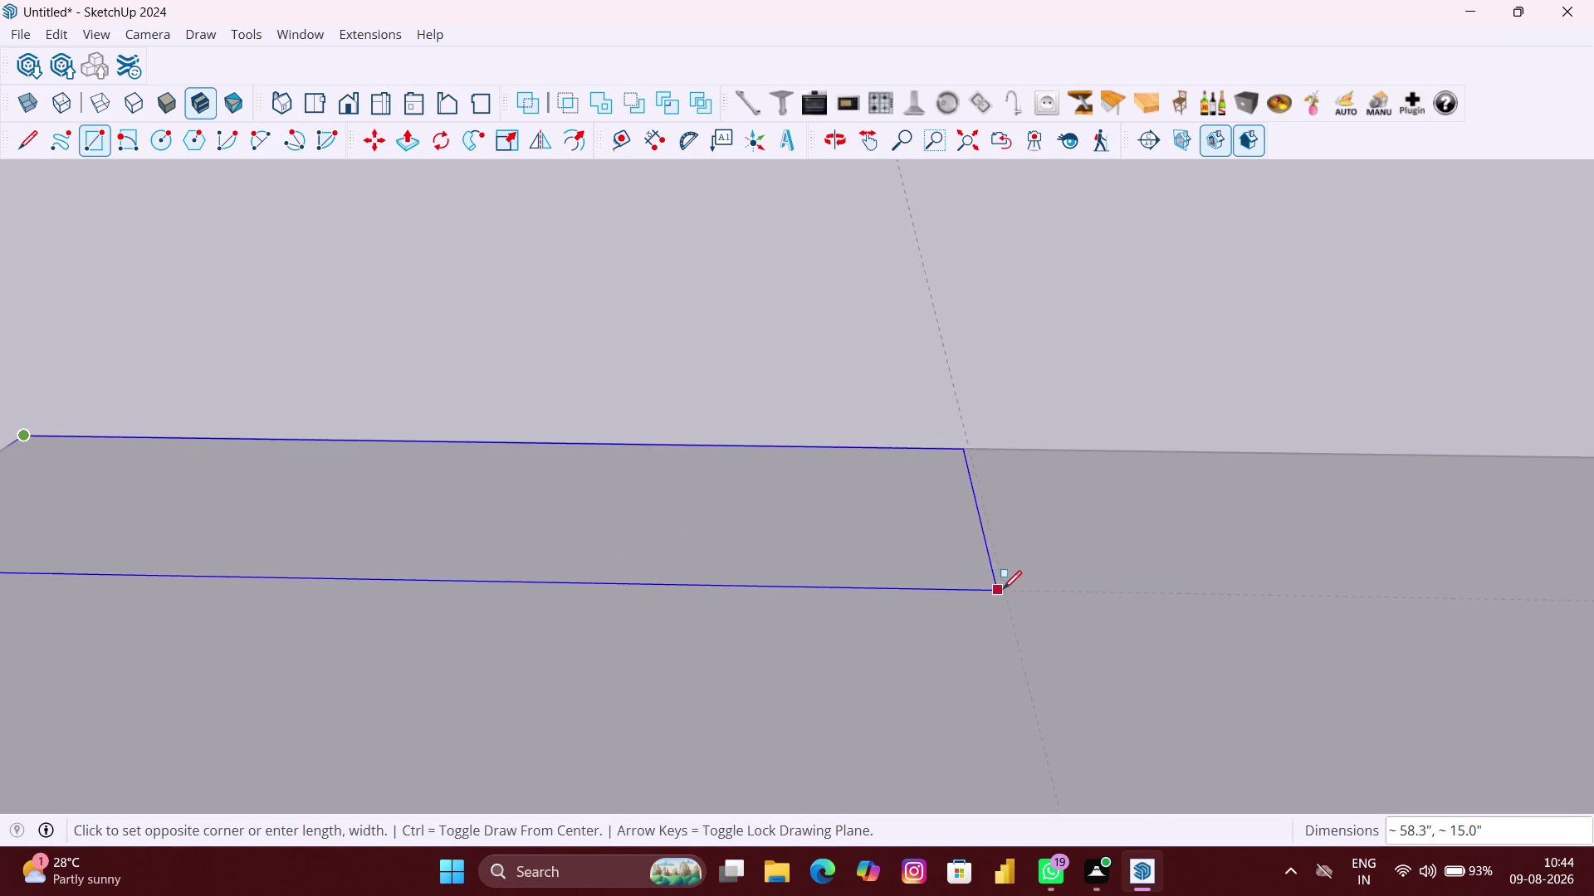
click(1003, 589)
scroll(down, 3)
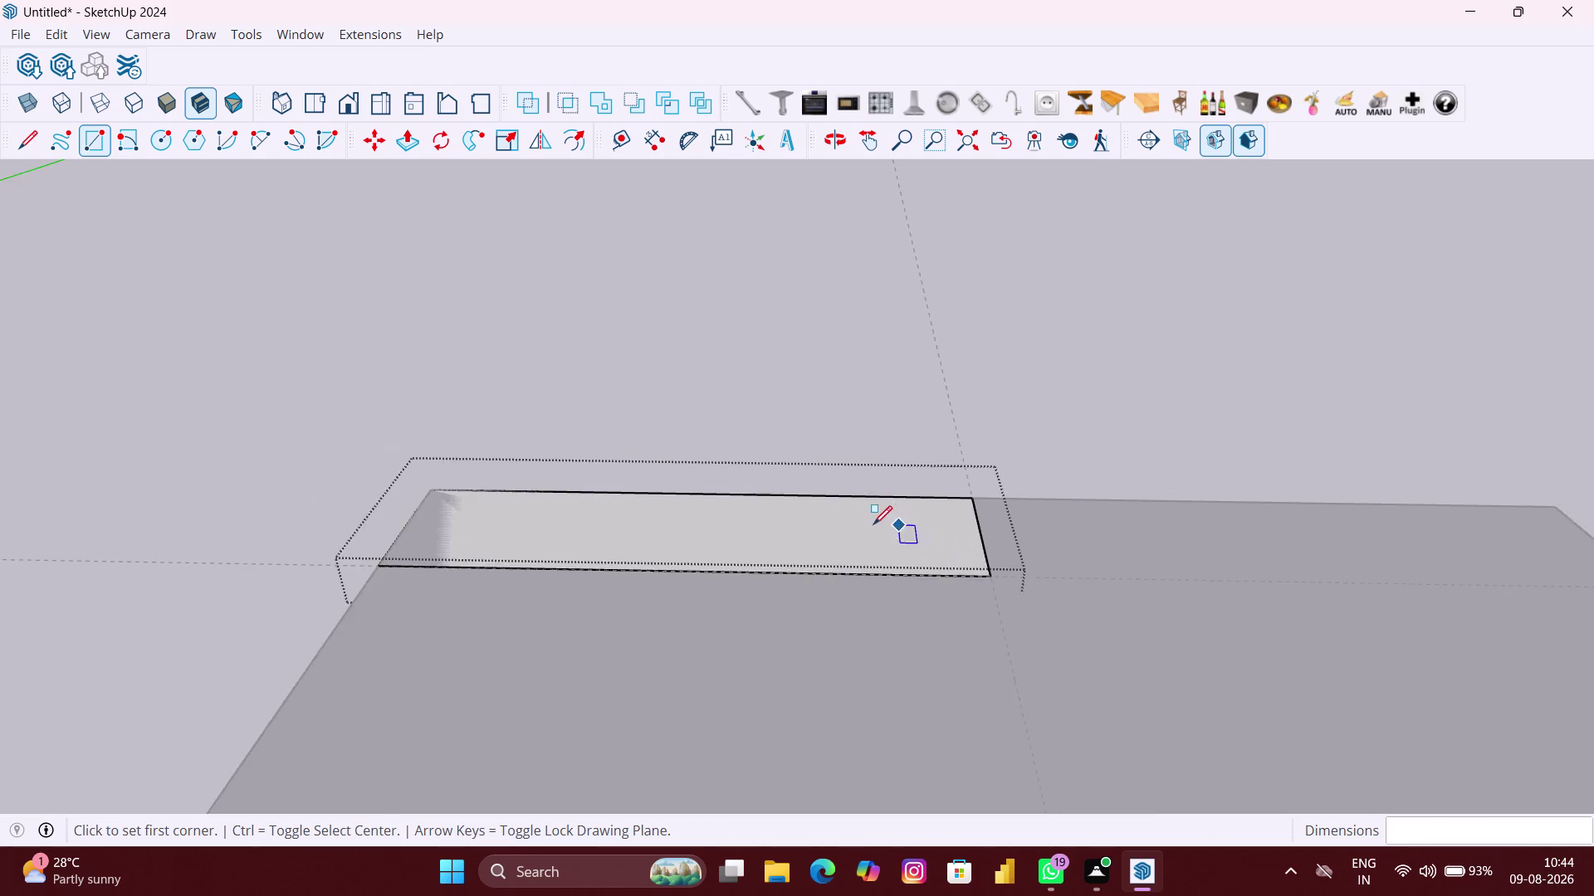
Select the slab's front faces with their edges, plus the new back strip.
key(space)
click(848, 468)
scroll(down, 3)
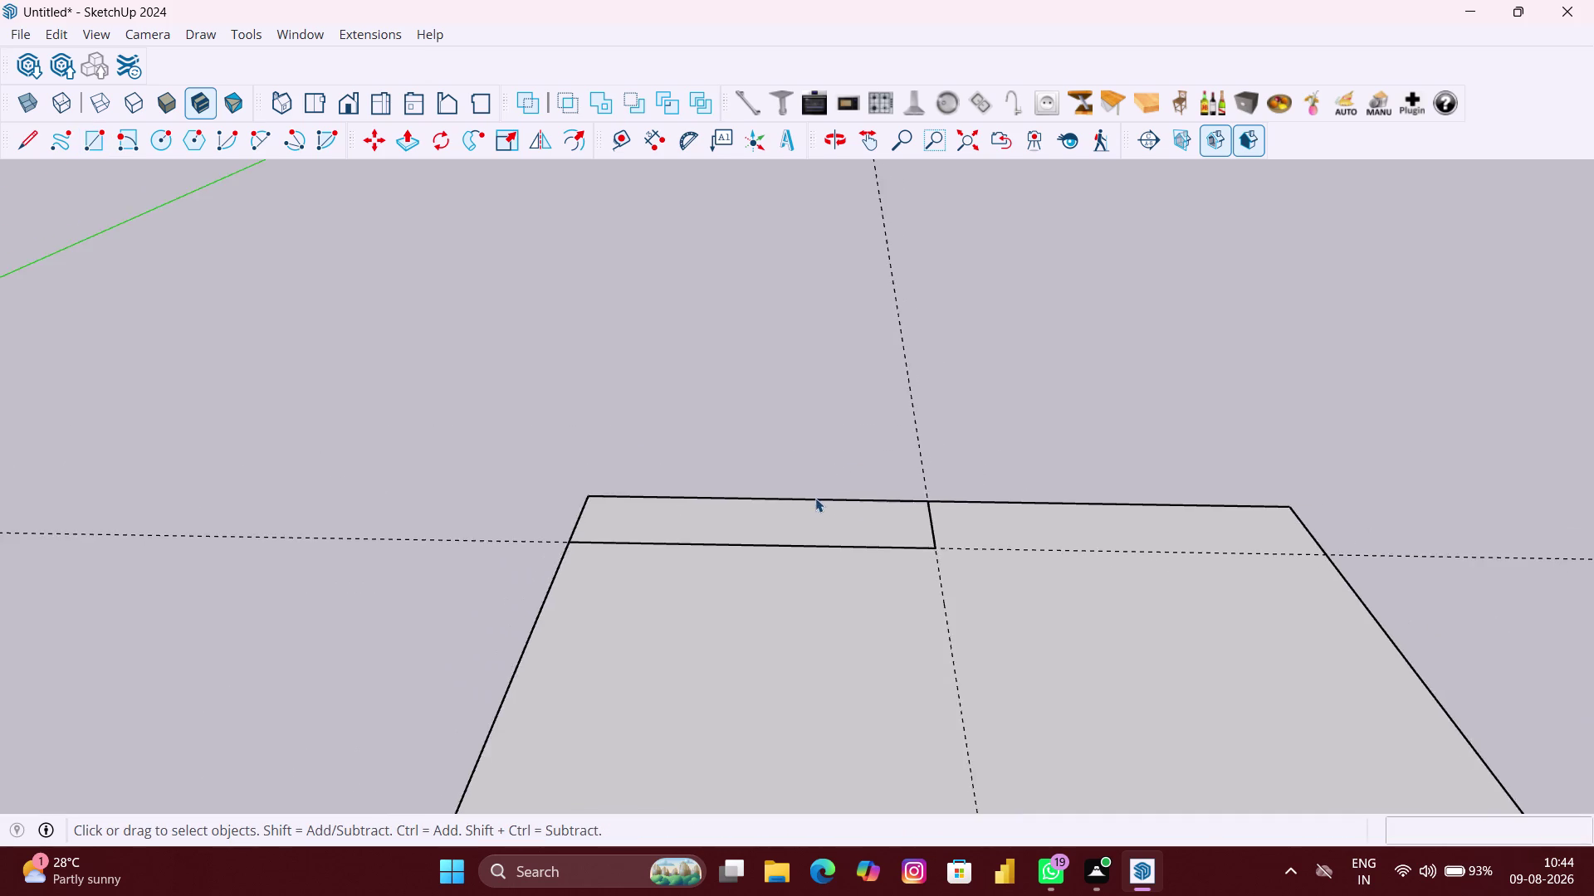
scroll(down, 3)
scroll(down, 3)
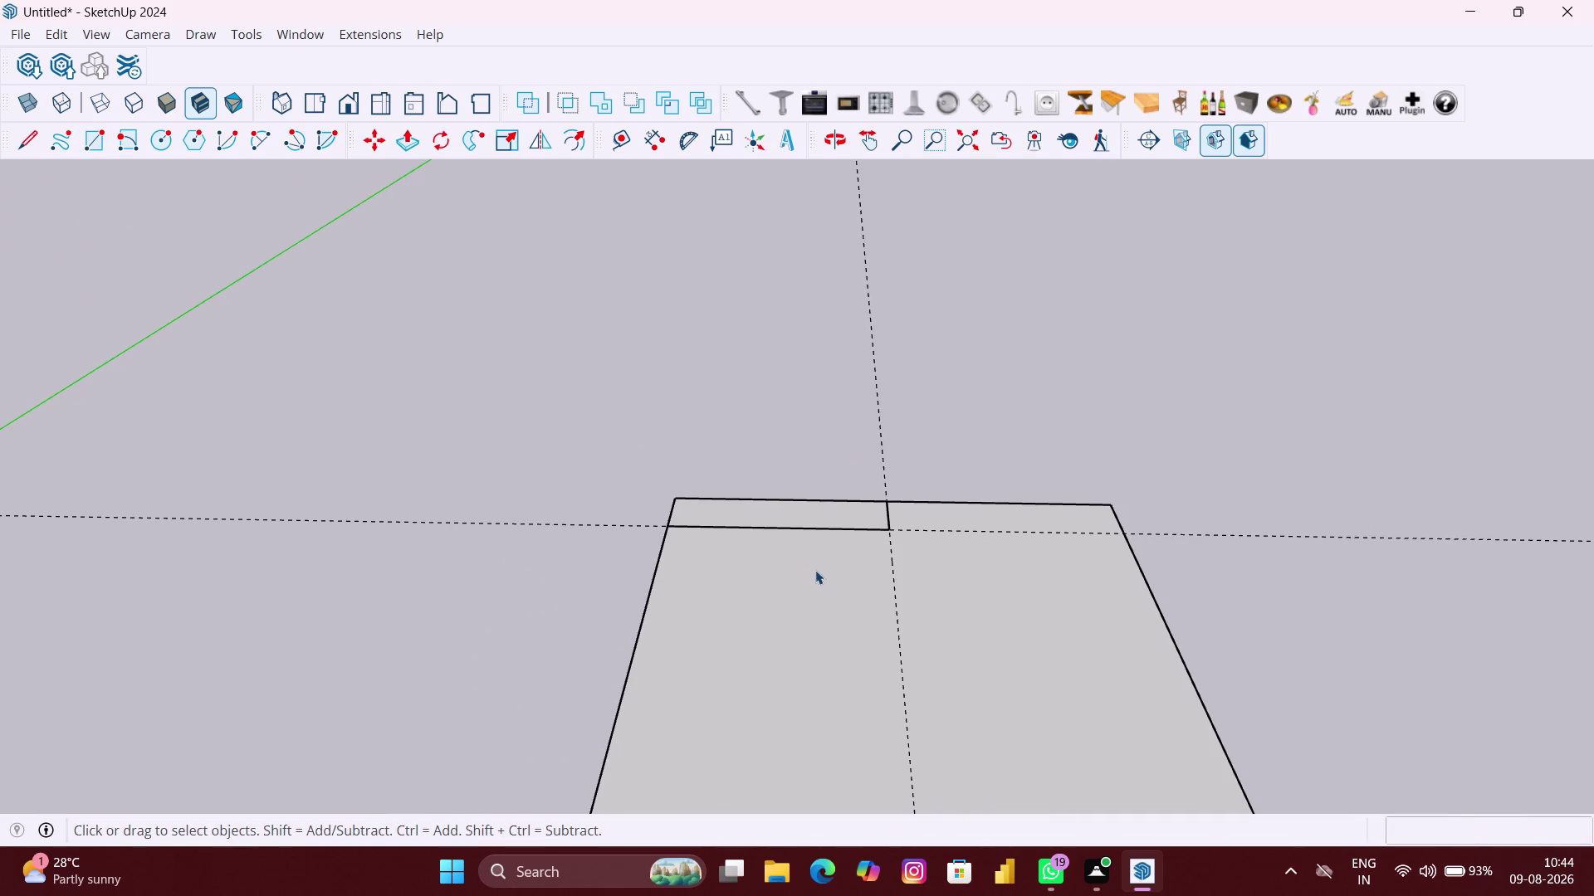
click(835, 610)
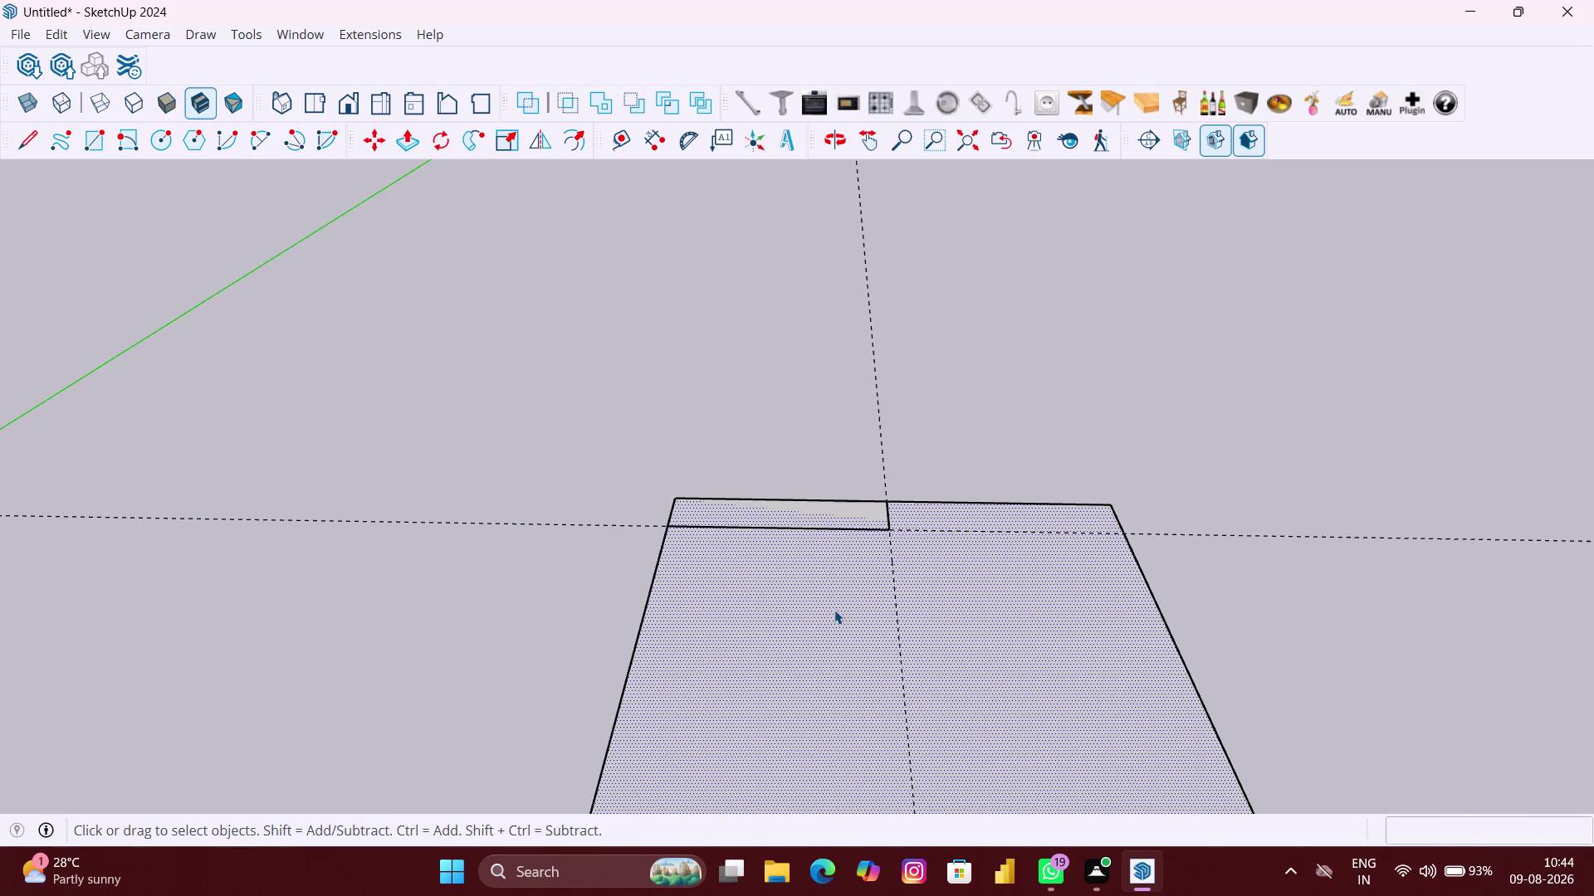
double_click(834, 610)
scroll(up, 3)
click(928, 570)
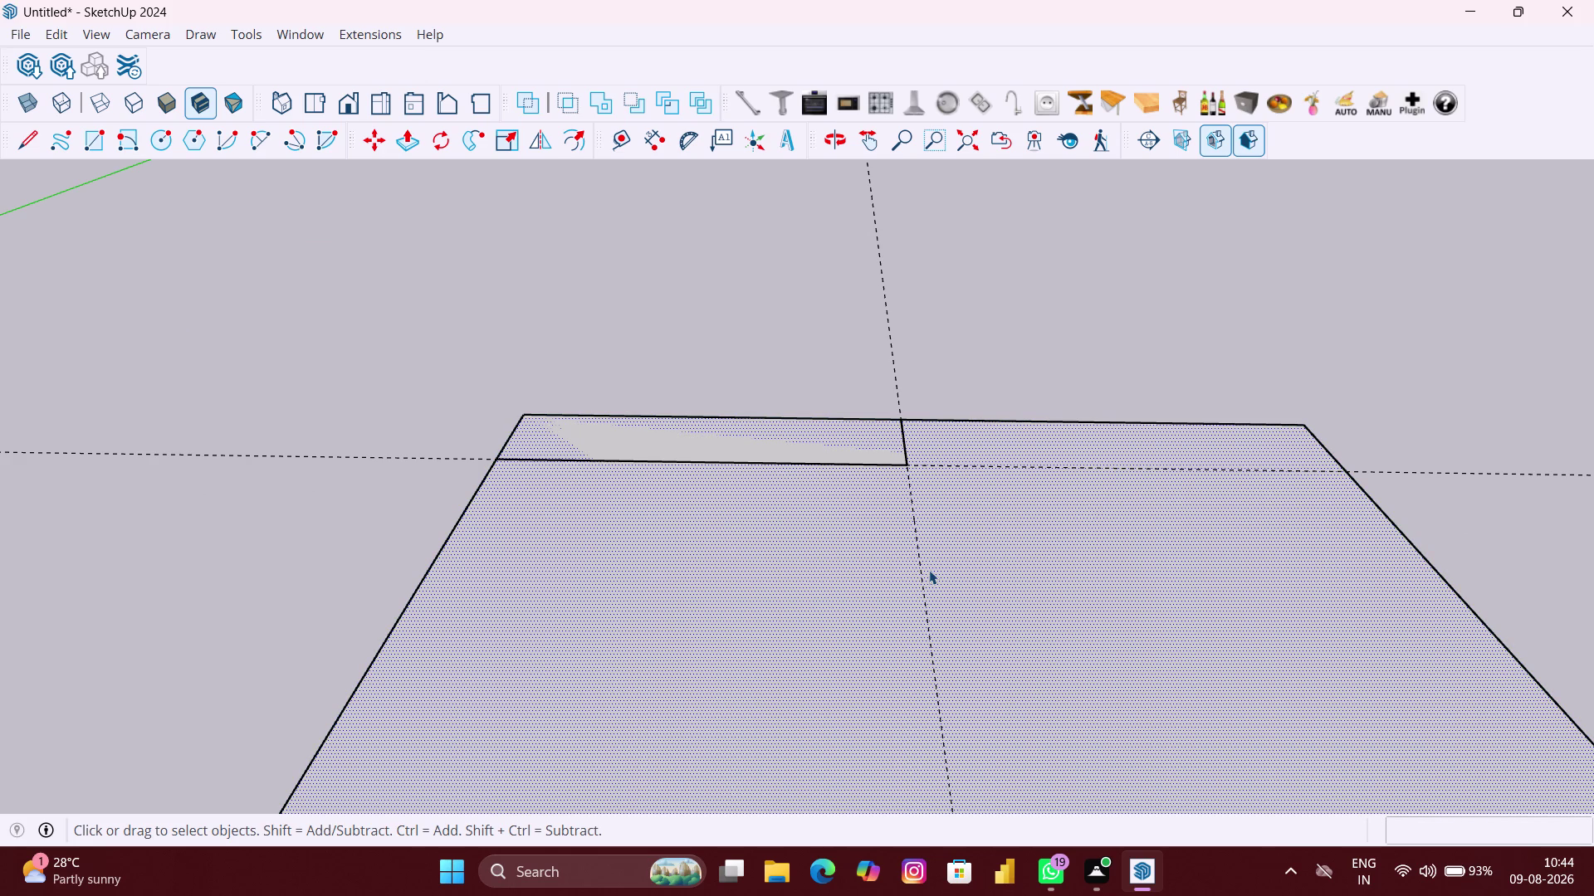
double_click(940, 571)
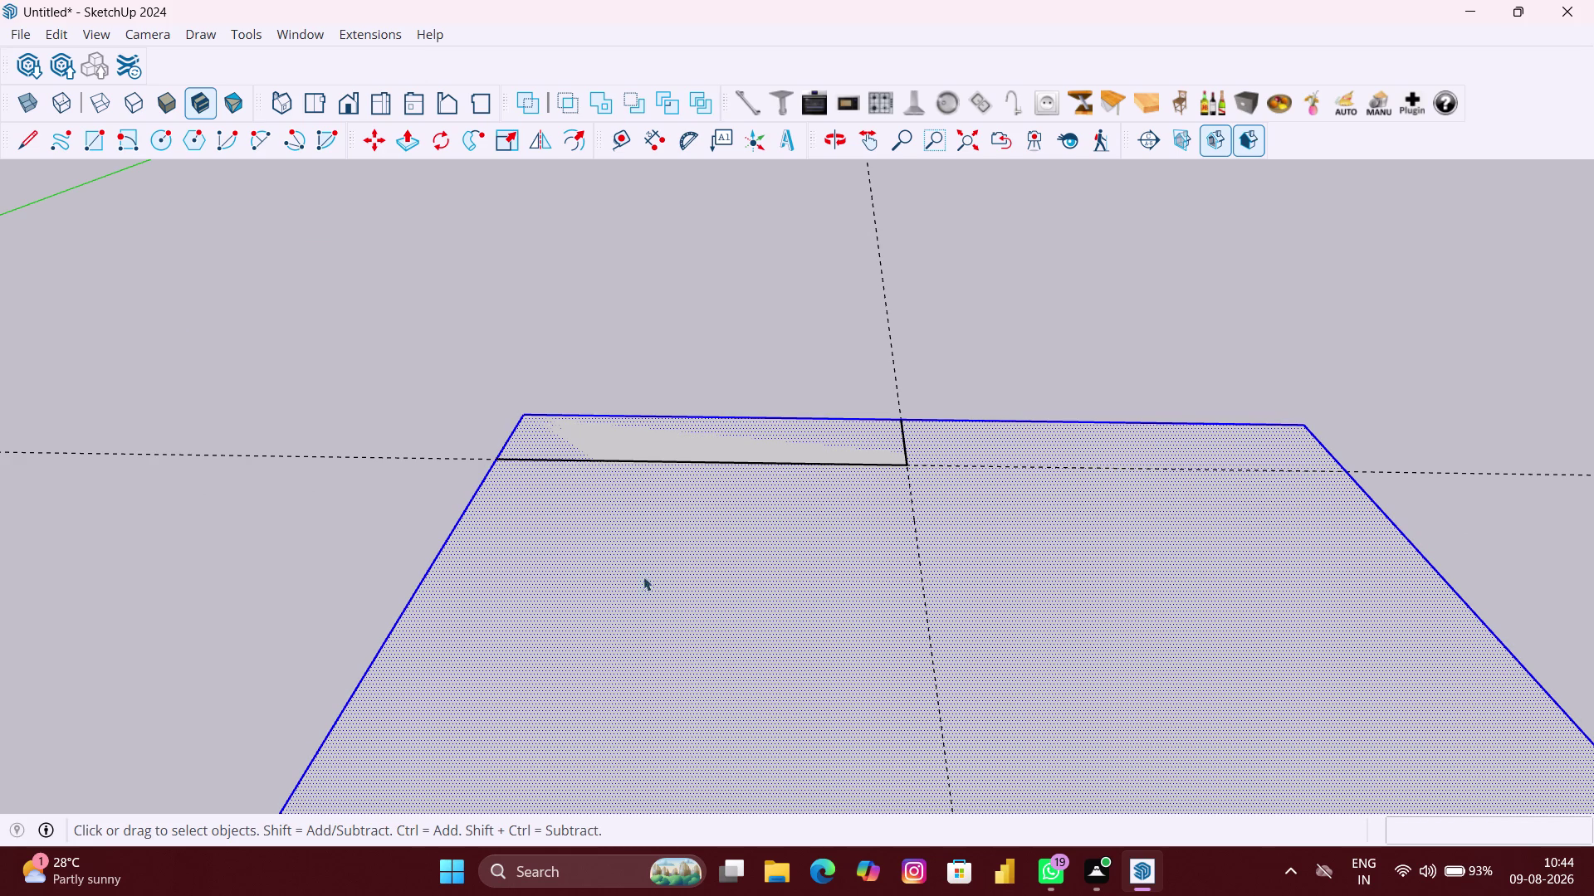
click(414, 520)
click(544, 436)
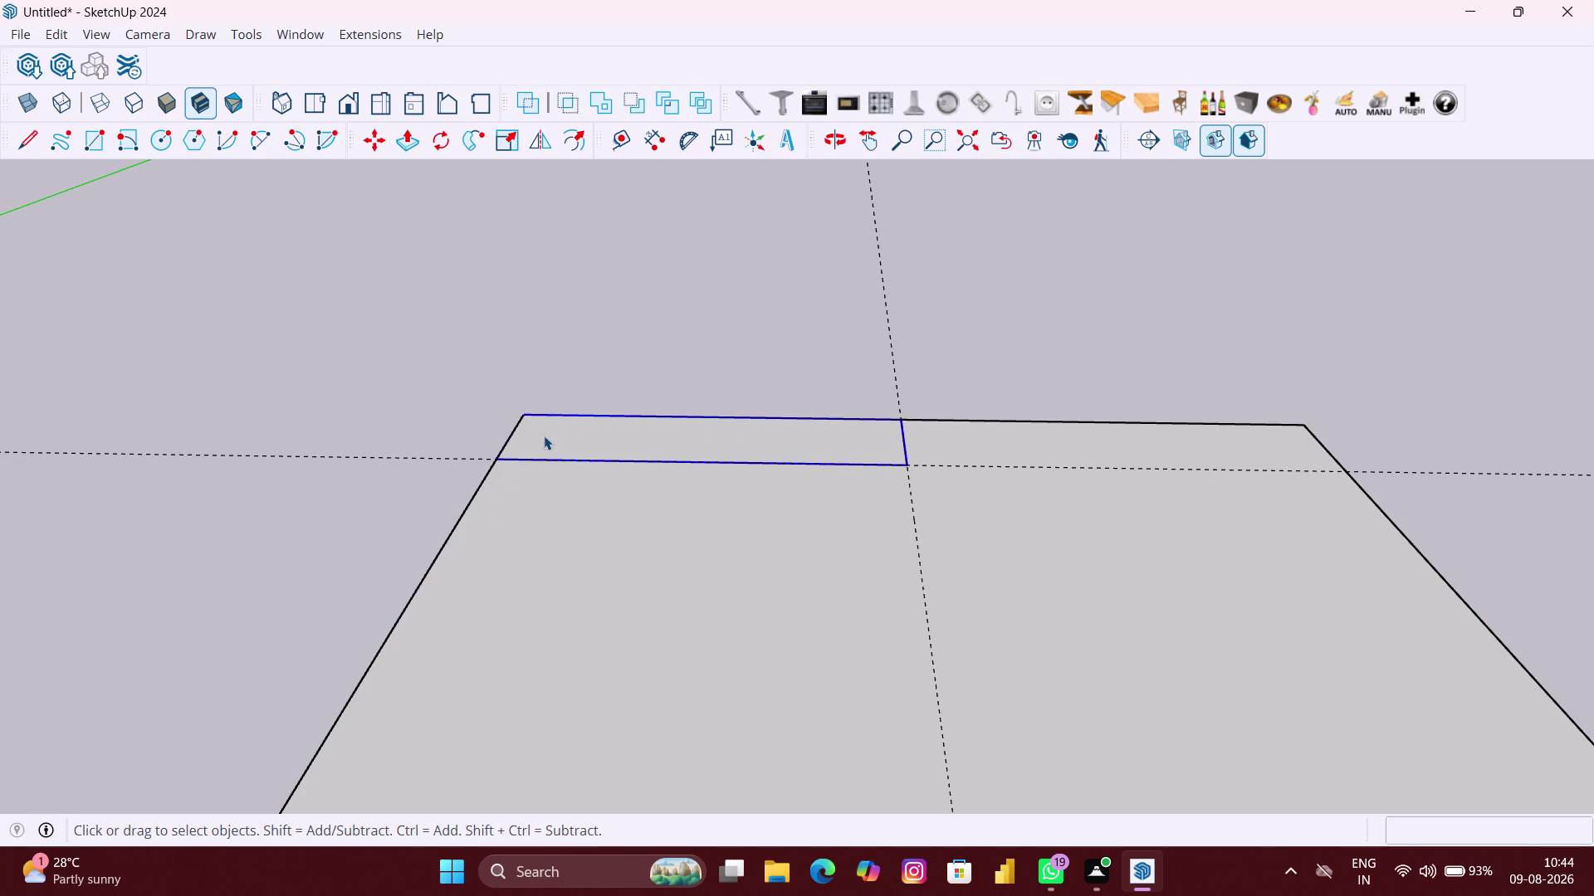
click(554, 545)
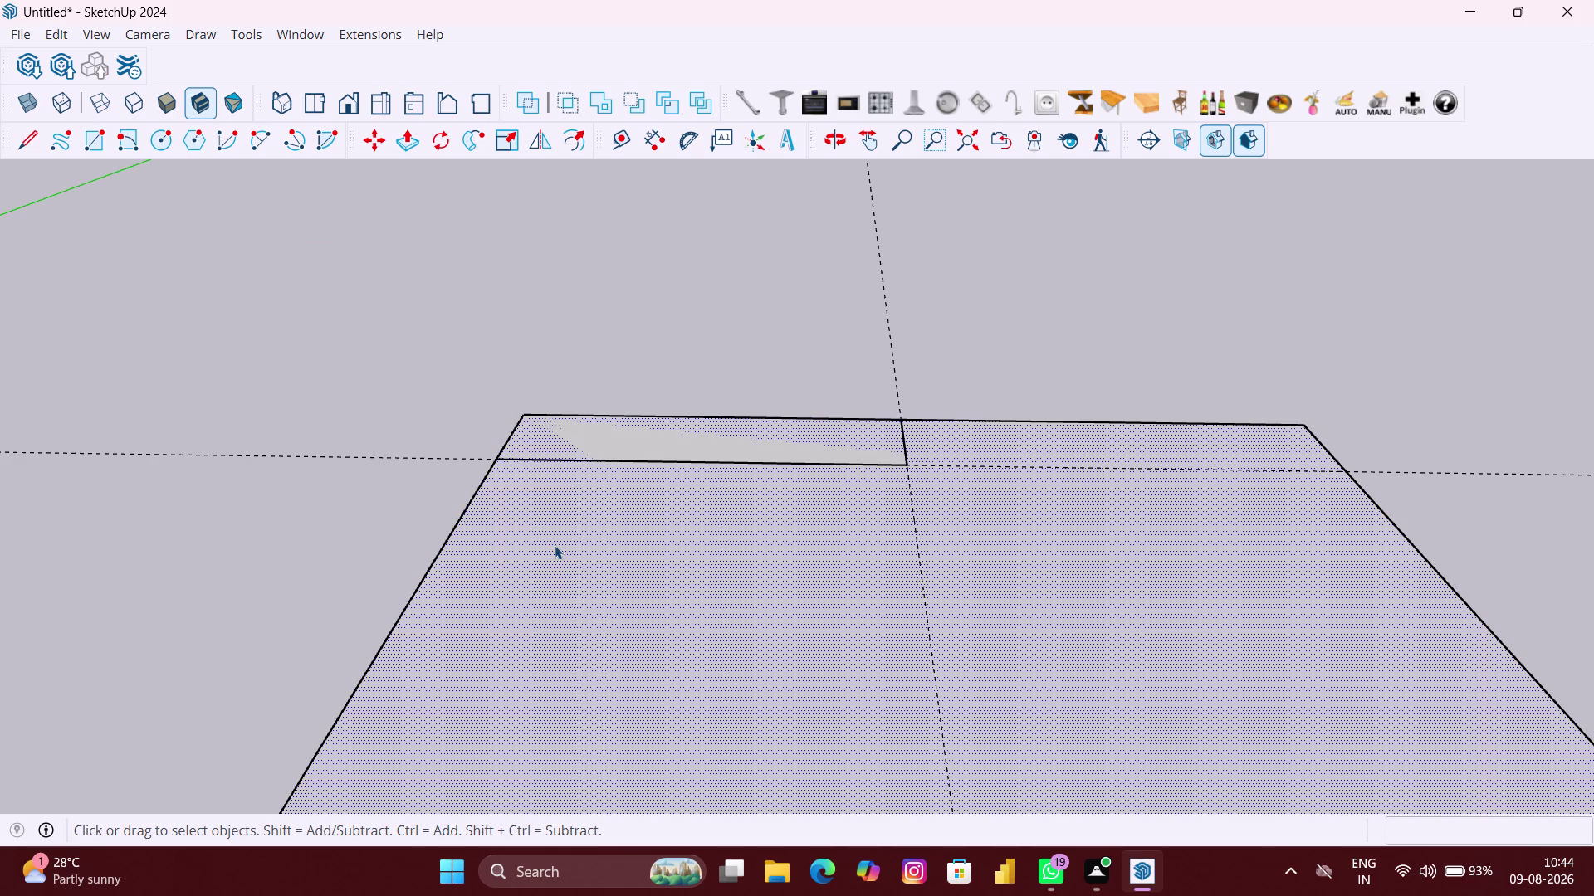
Delete the slab's front part and the leftover left and back edges.
key(Delete)
drag(597, 582, 411, 534)
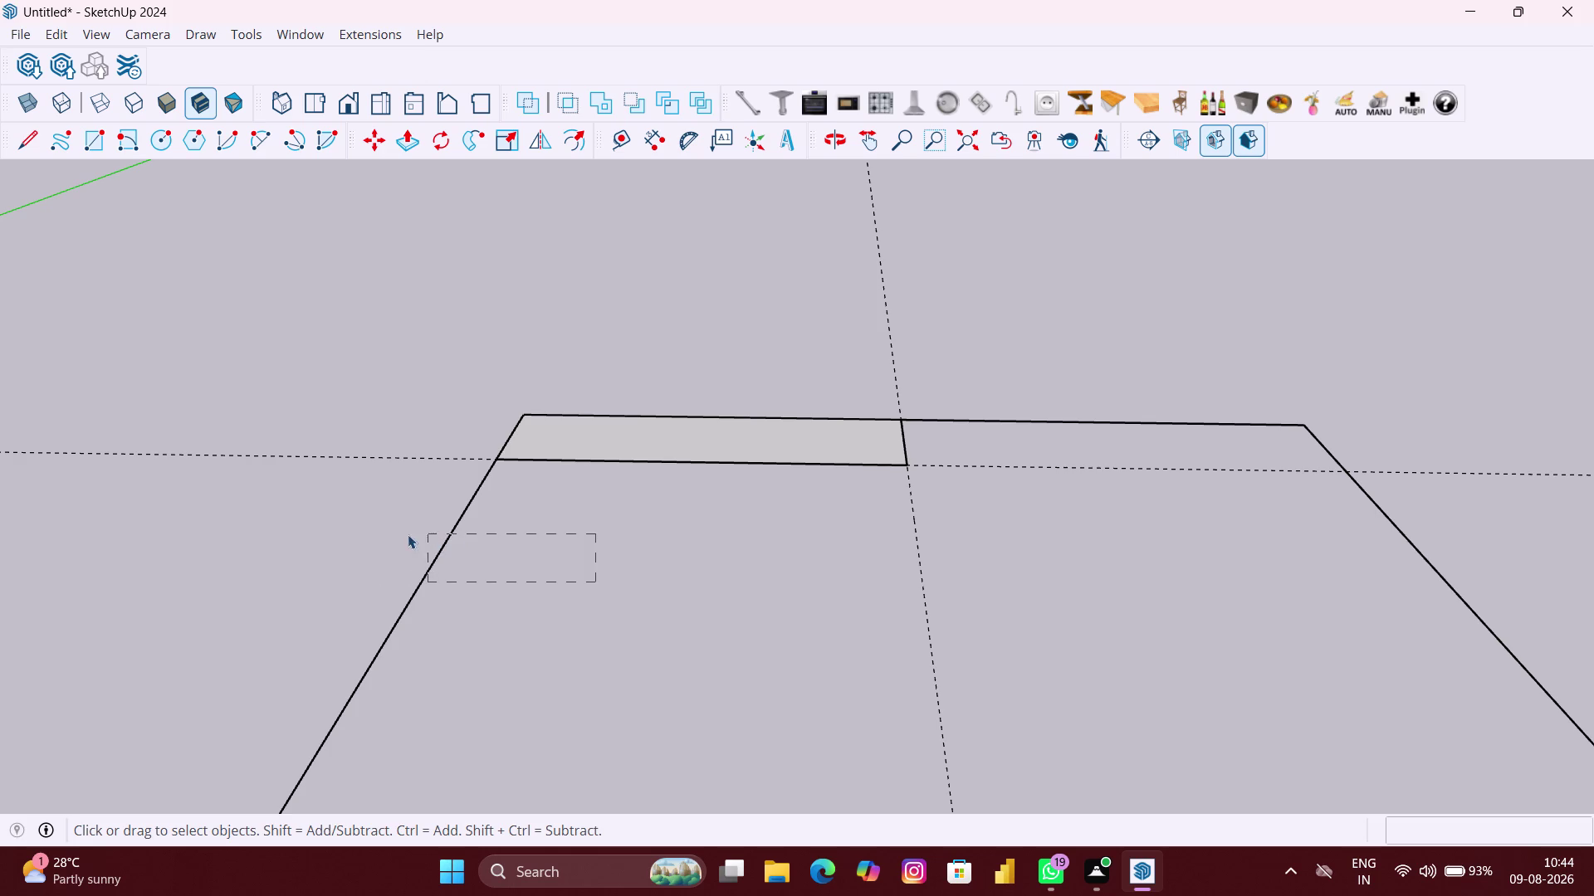
drag(411, 535, 381, 534)
key(Delete)
drag(1126, 454, 1020, 388)
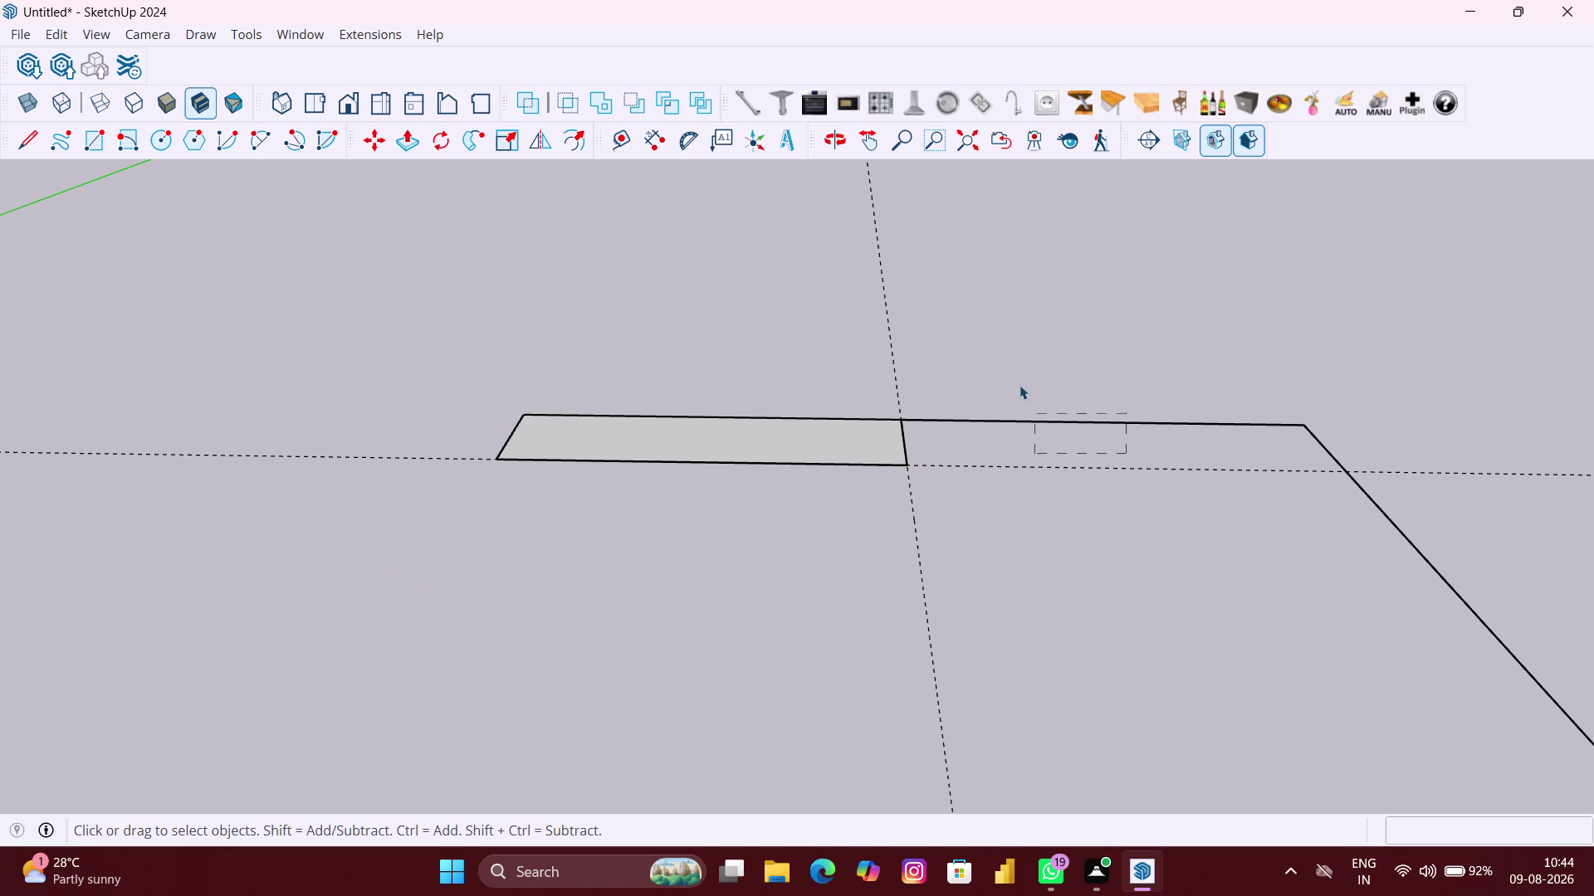
drag(1020, 387, 1017, 384)
key(Delete)
Delete the leftover front and right edges.
scroll(down, 3)
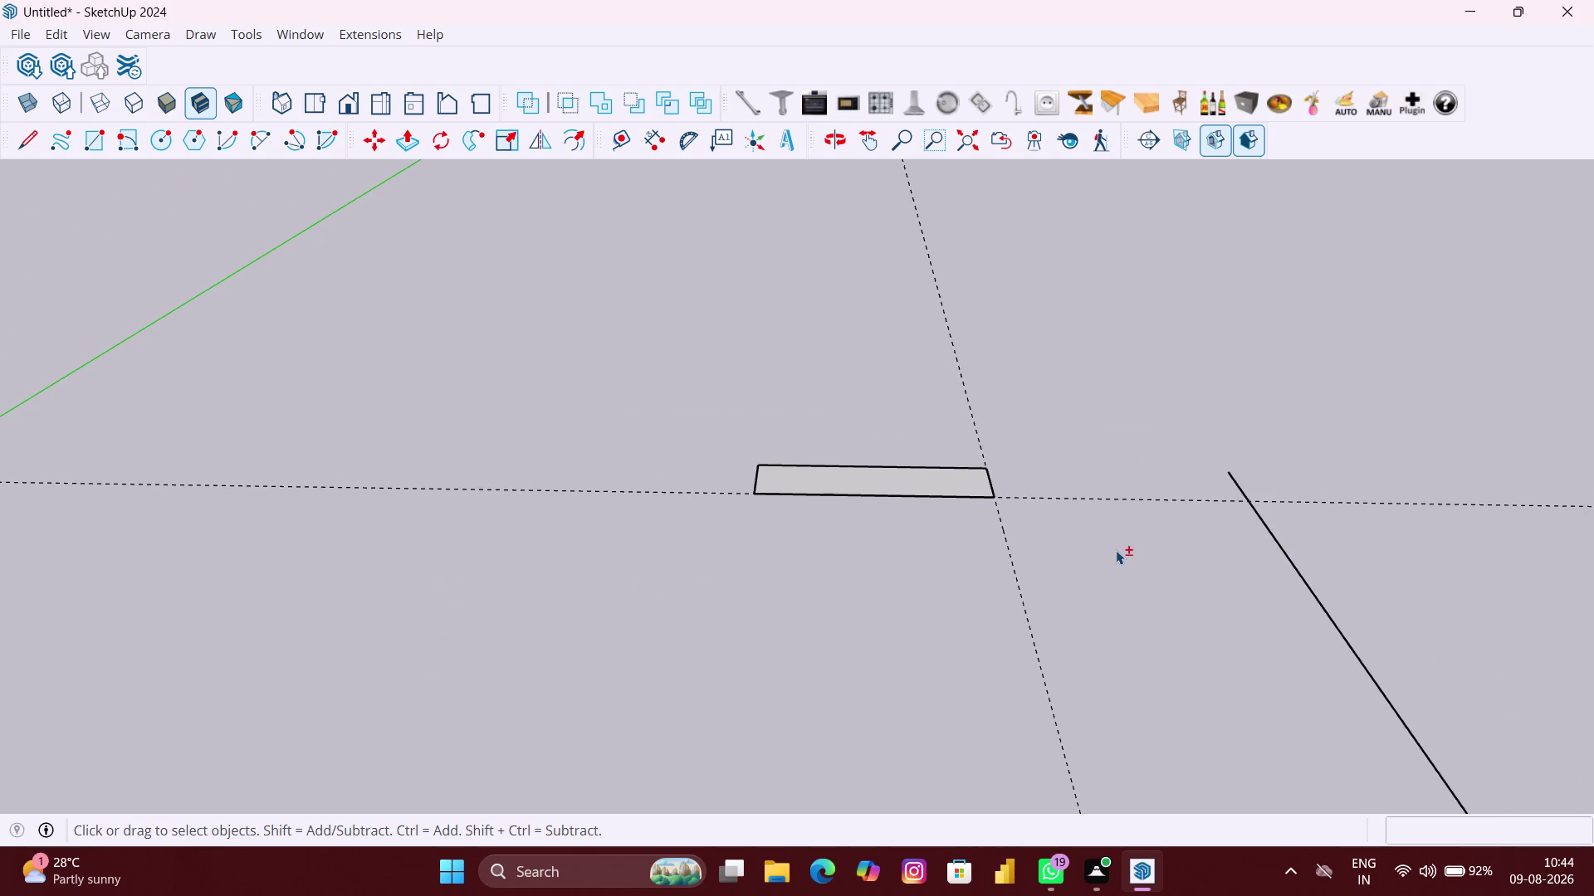
key(shift+z)
drag(1246, 713, 948, 502)
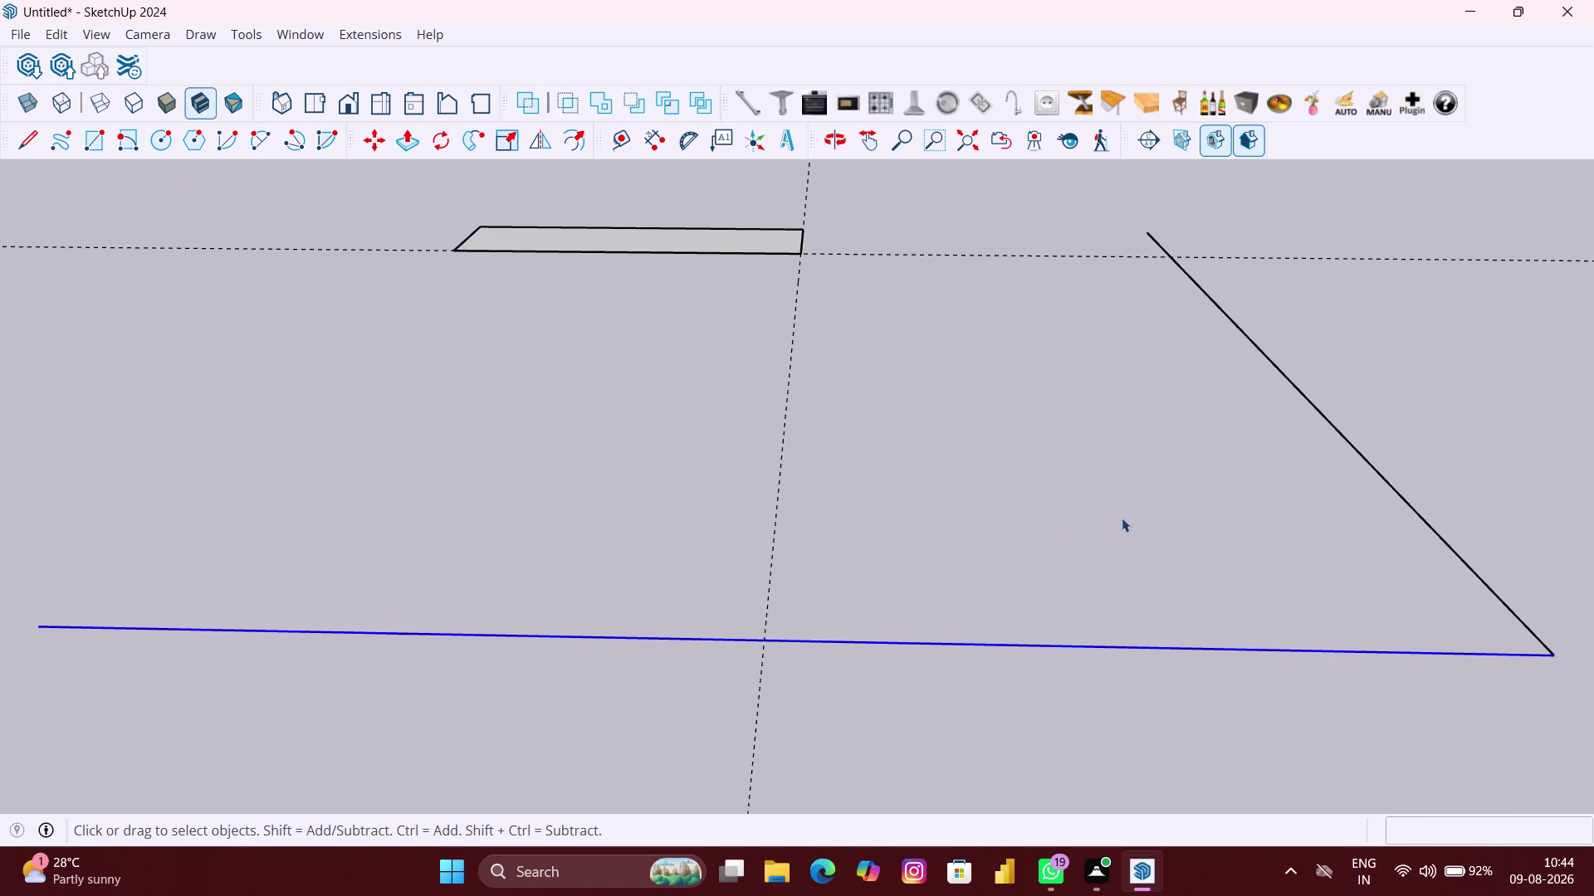
key(Delete)
drag(1433, 457, 1299, 450)
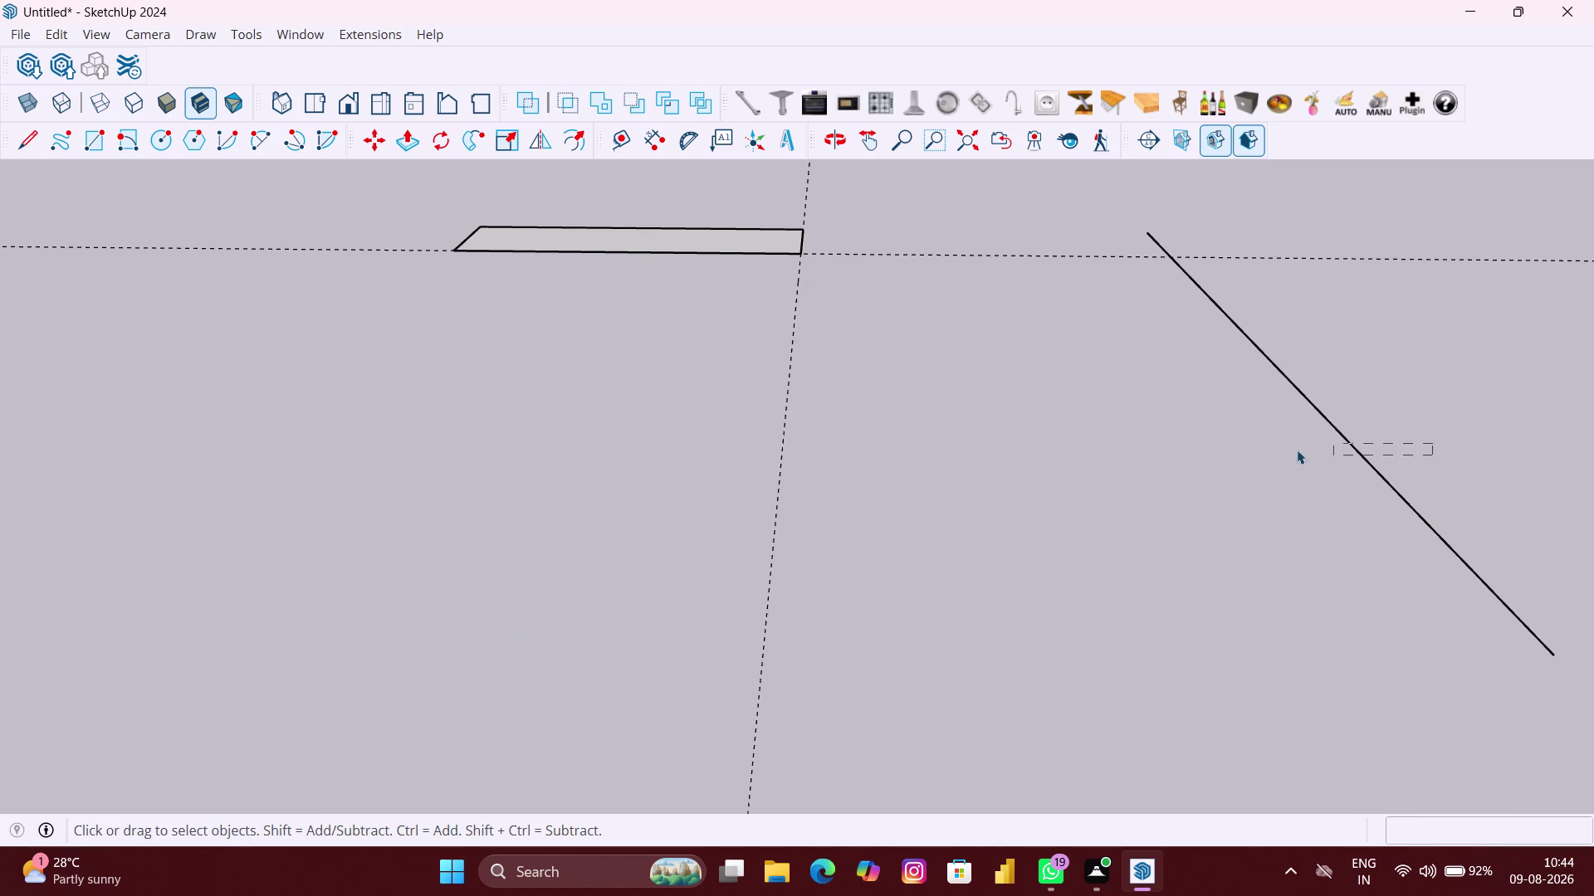
drag(1299, 450, 1262, 455)
key(Delete)
key(shift+z)
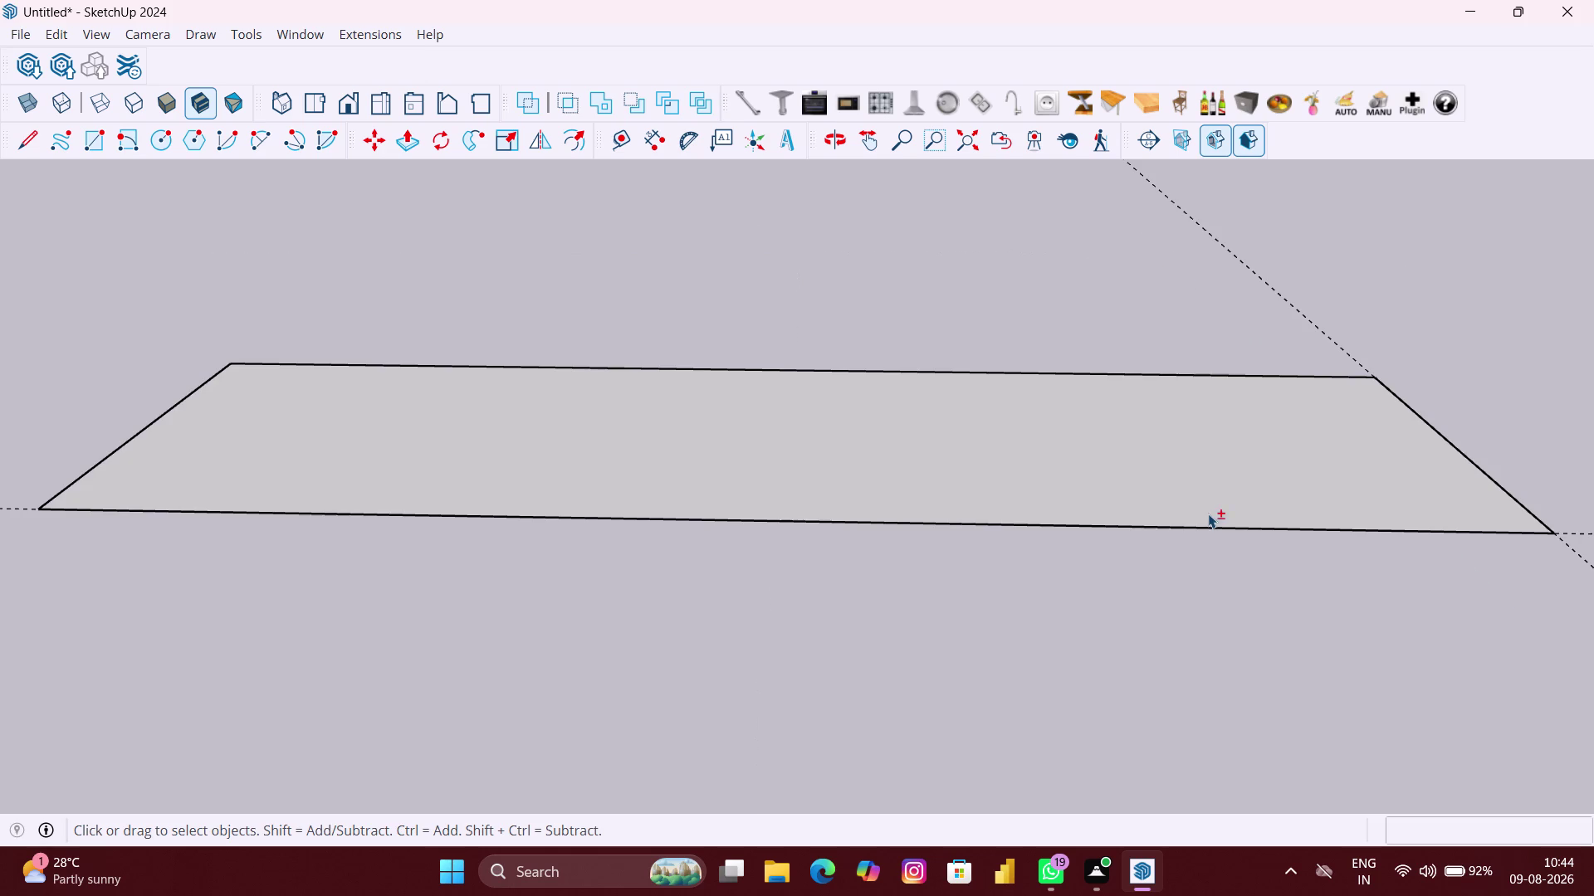
Zoom out and remove the leftover guide lines with a menu command.
scroll(down, 3)
scroll(down, 3)
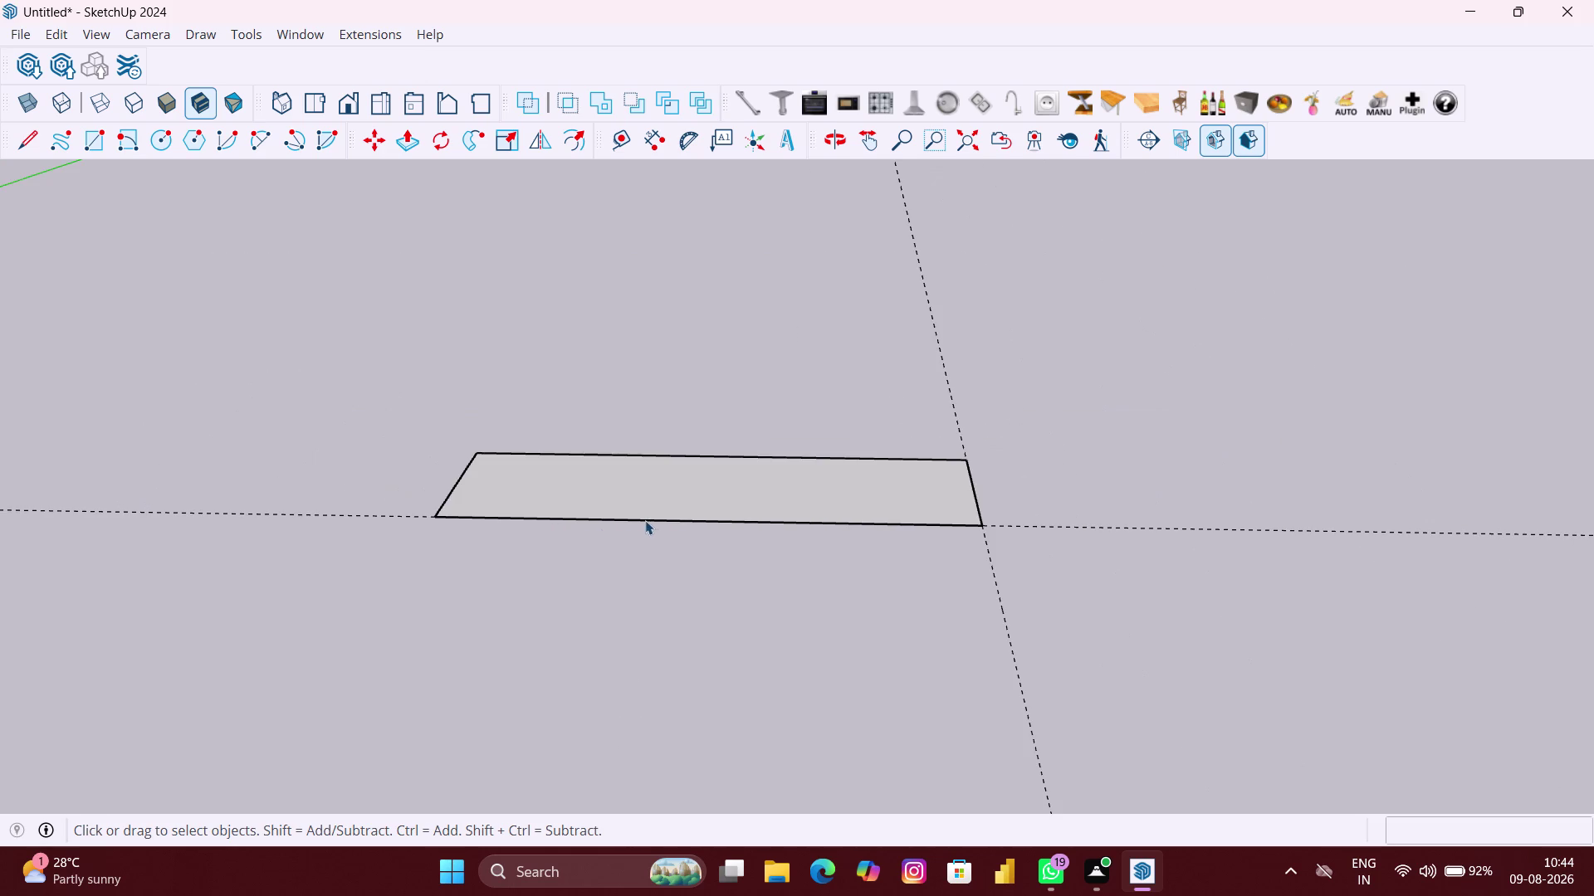
scroll(down, 3)
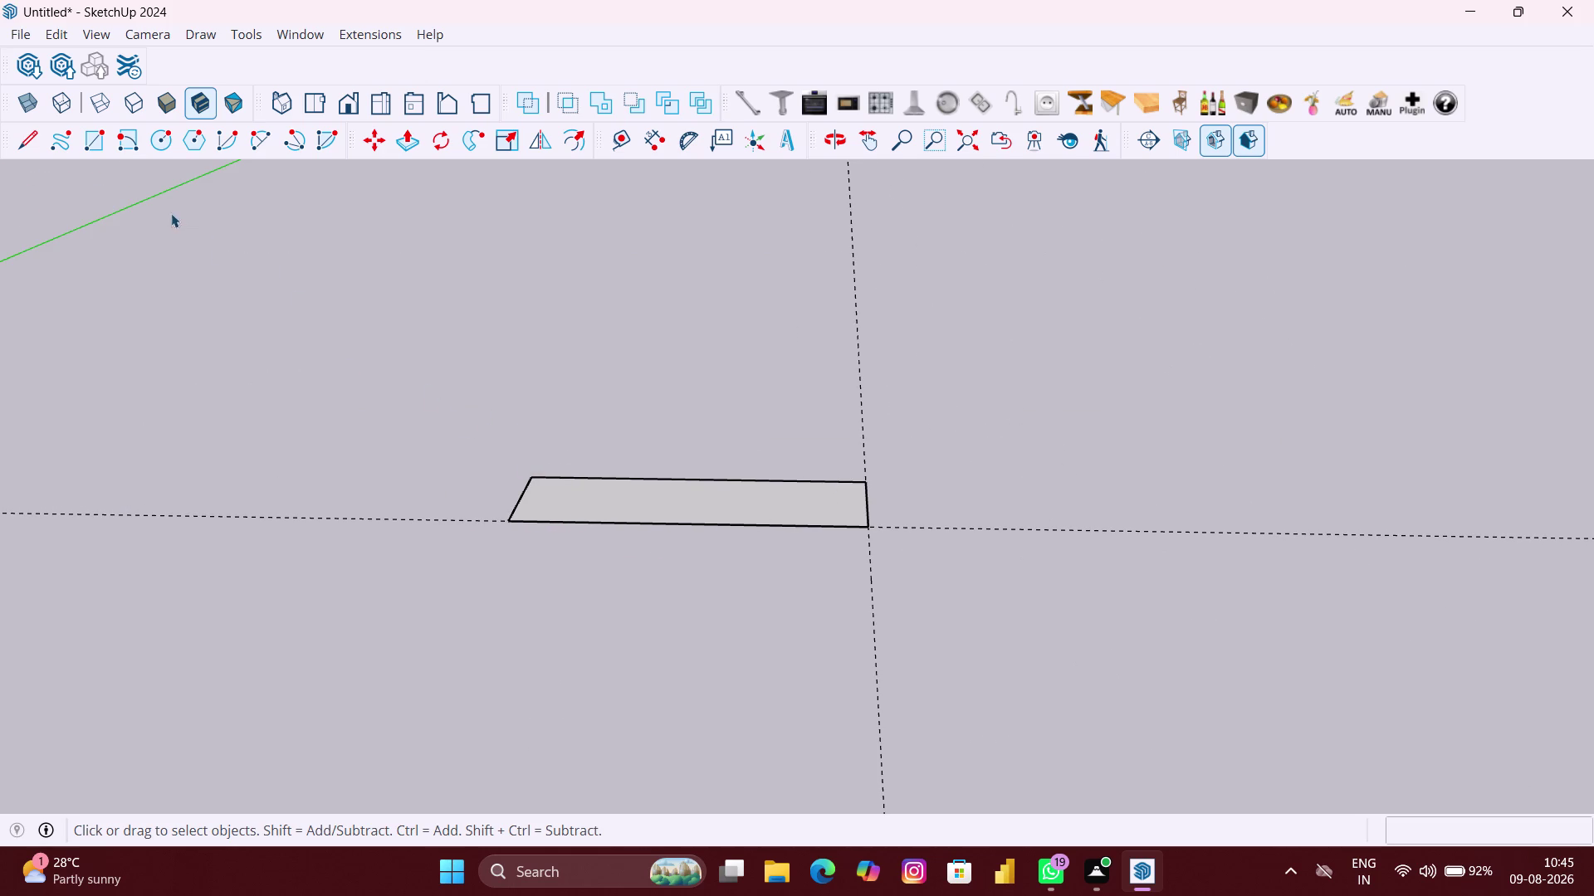
click(59, 37)
click(109, 242)
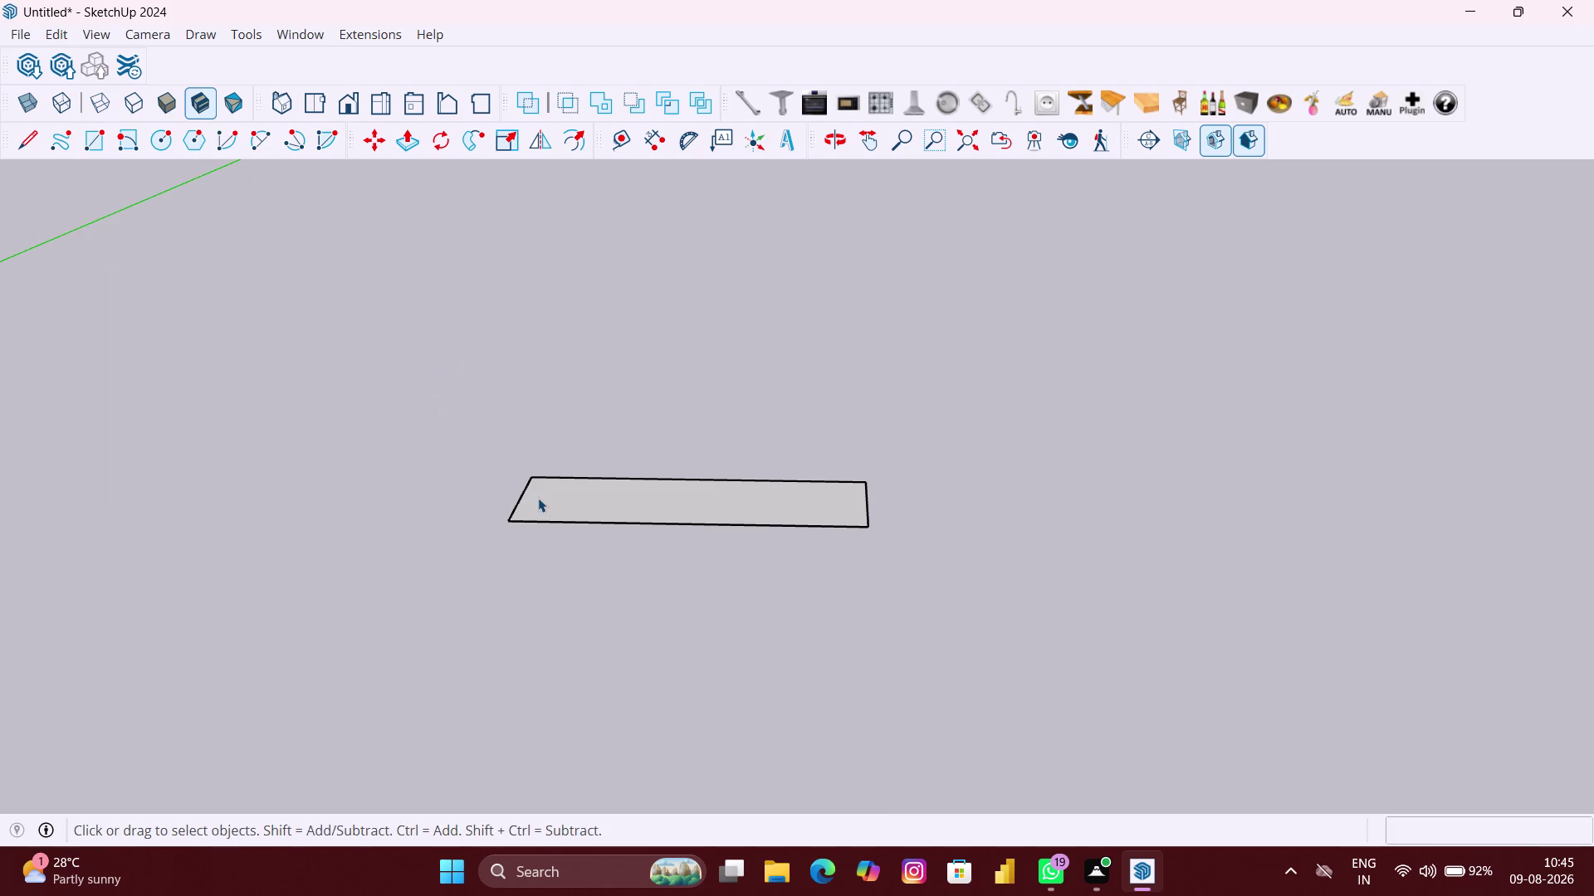
Select the rectangle footprint and orbit around it.
click(663, 512)
click(667, 506)
click(666, 506)
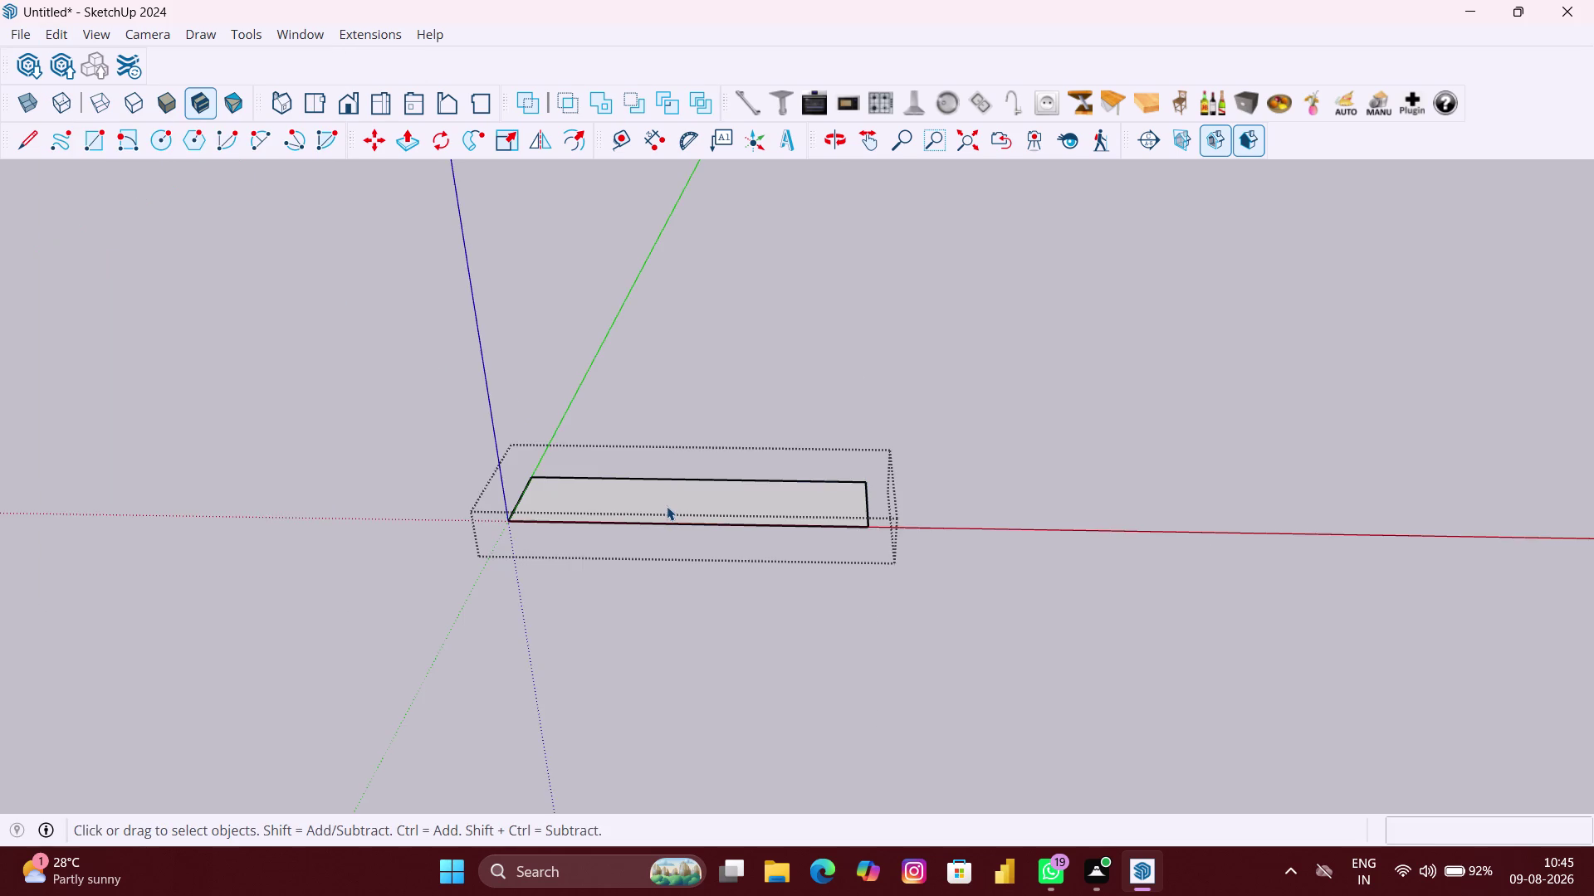
scroll(up, 3)
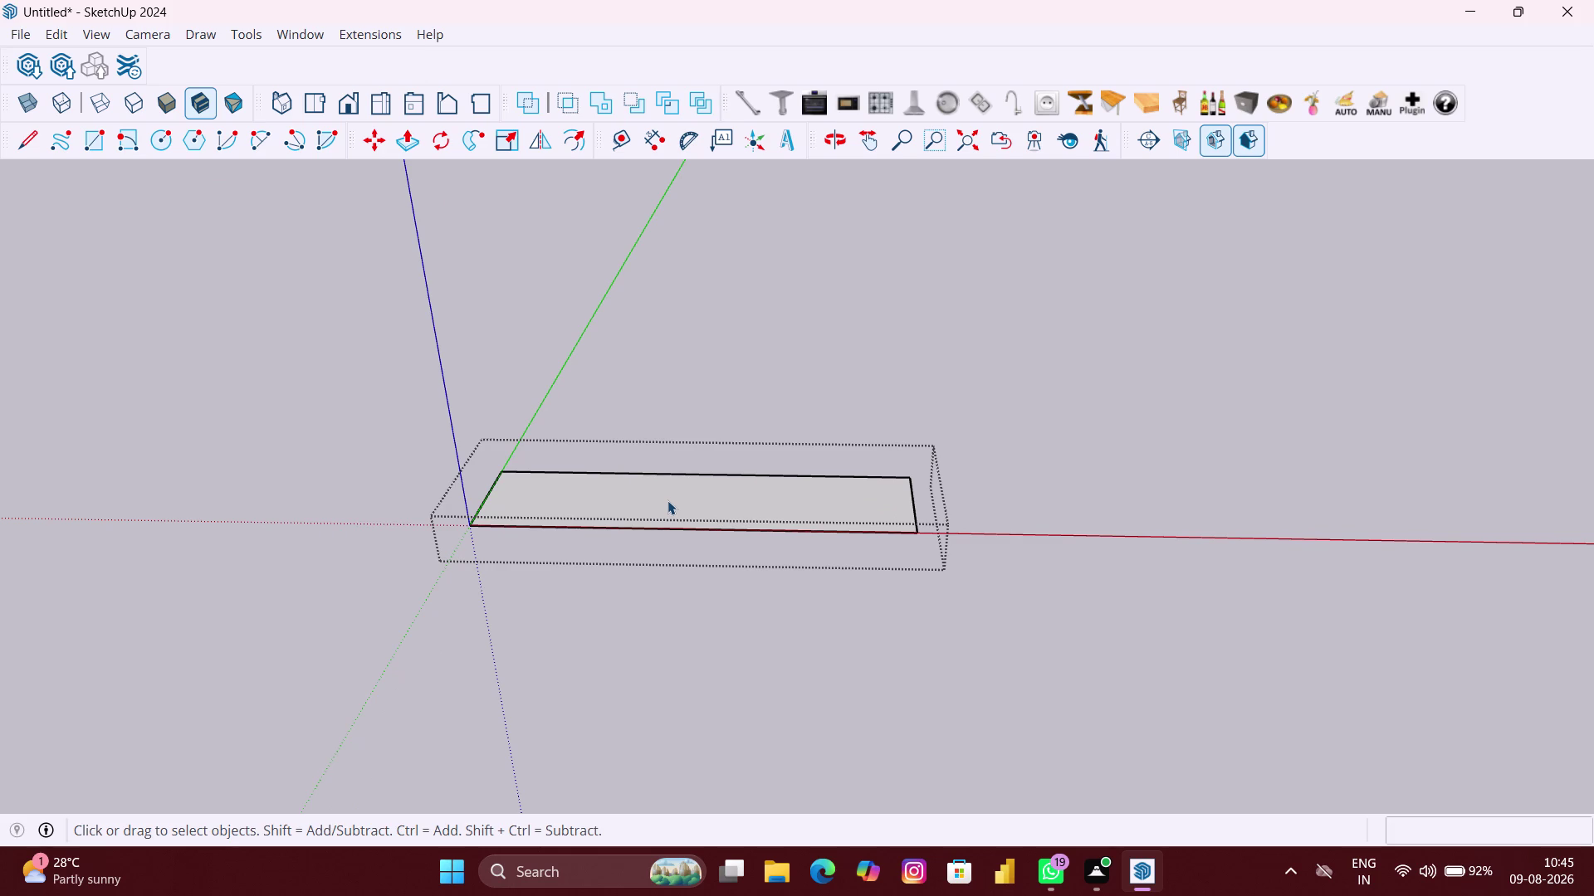
scroll(down, 3)
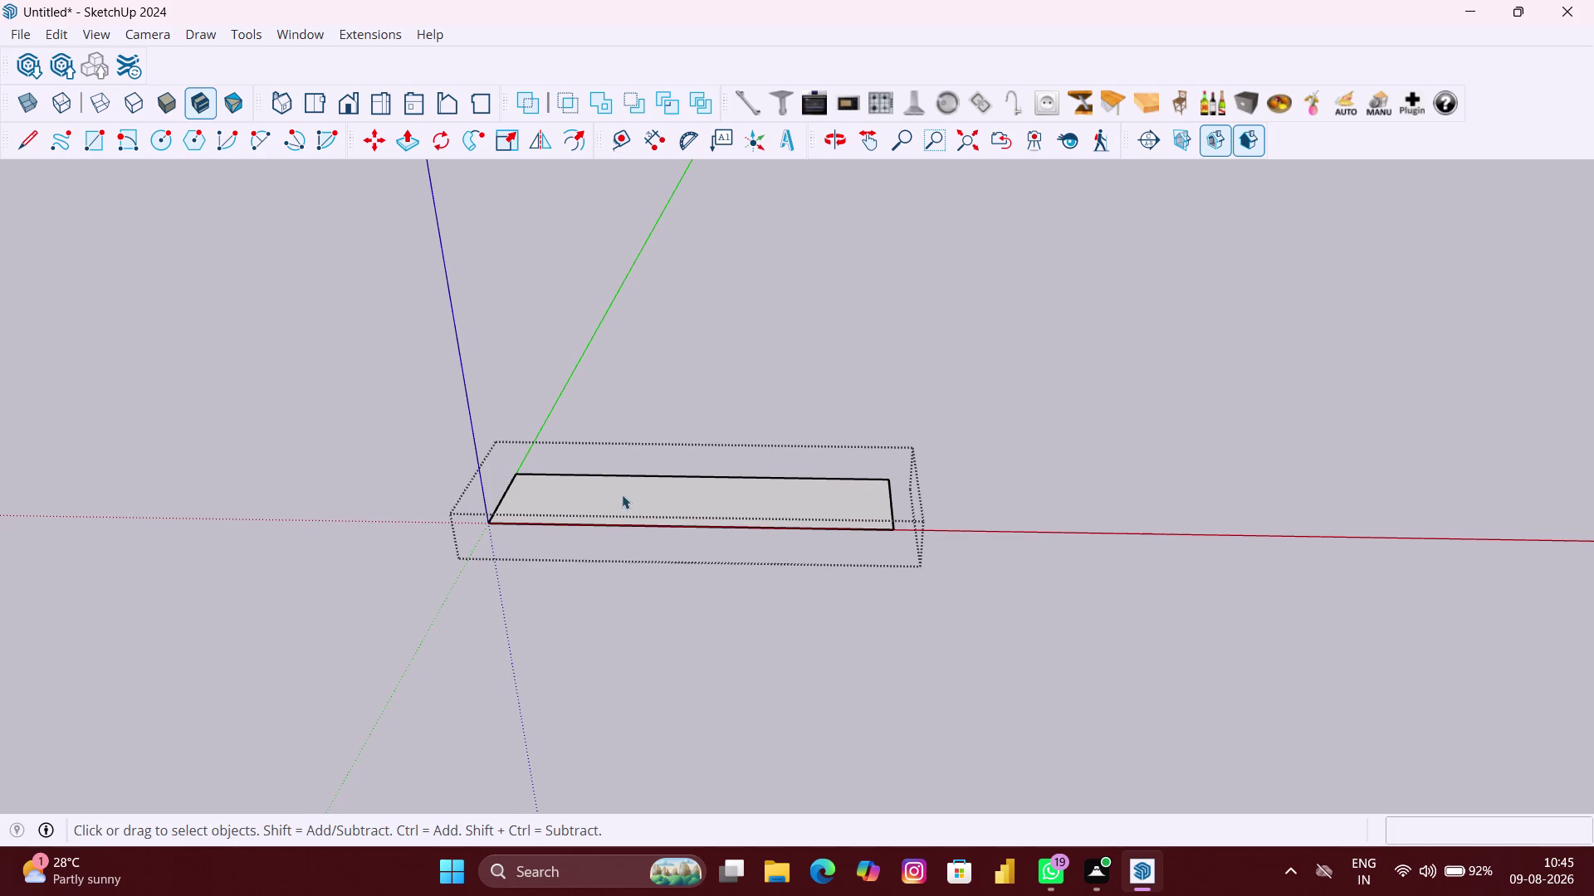
middle_drag(671, 454, 607, 571)
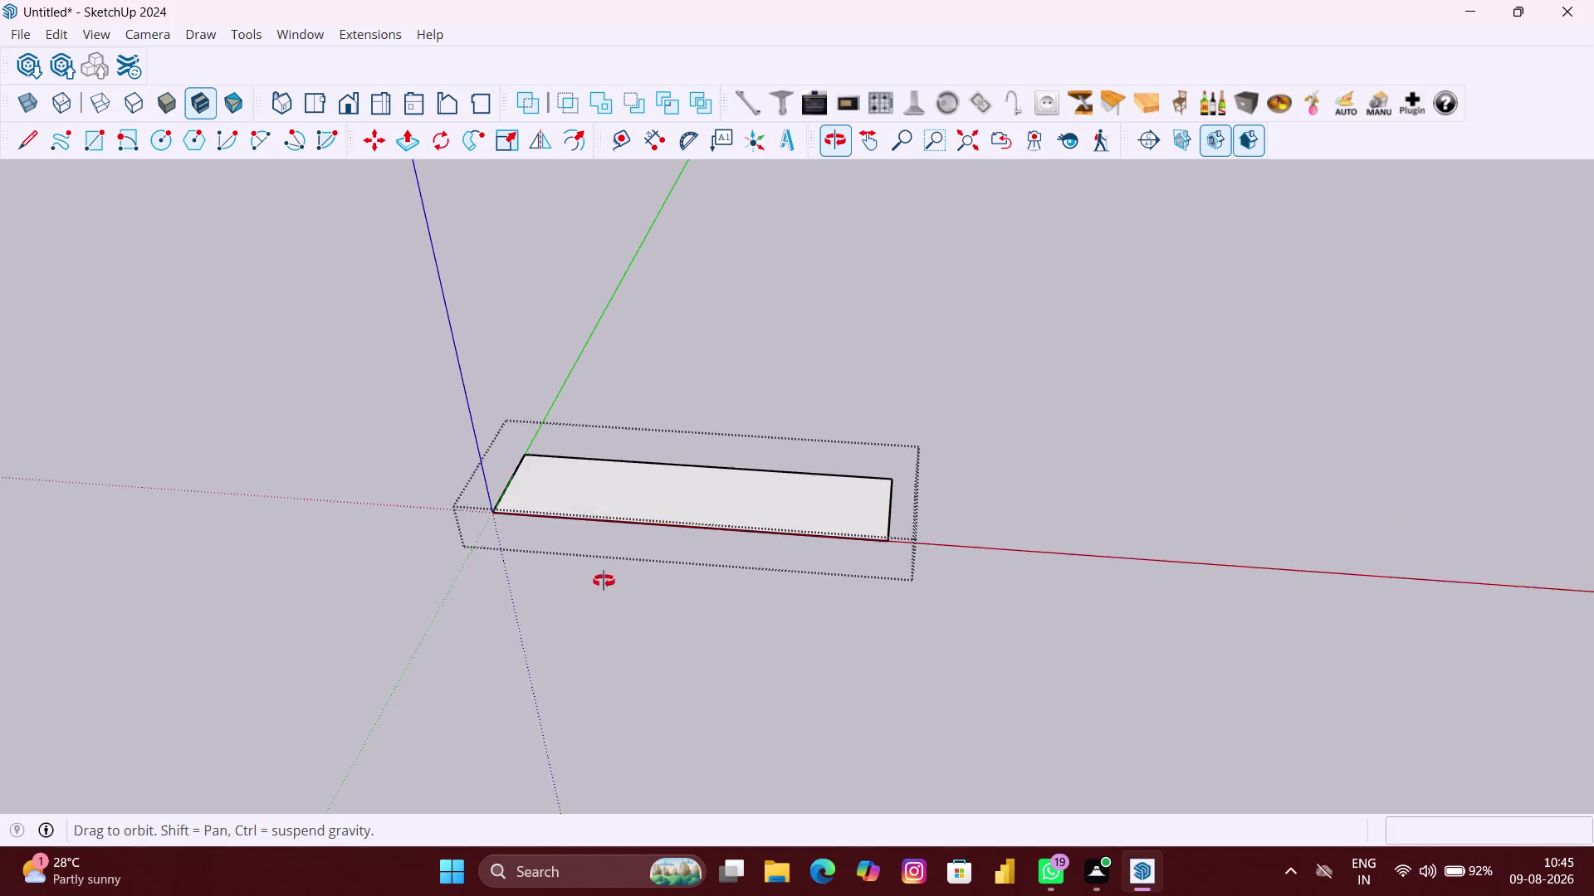
middle_drag(607, 571, 595, 598)
middle_drag(730, 461, 661, 509)
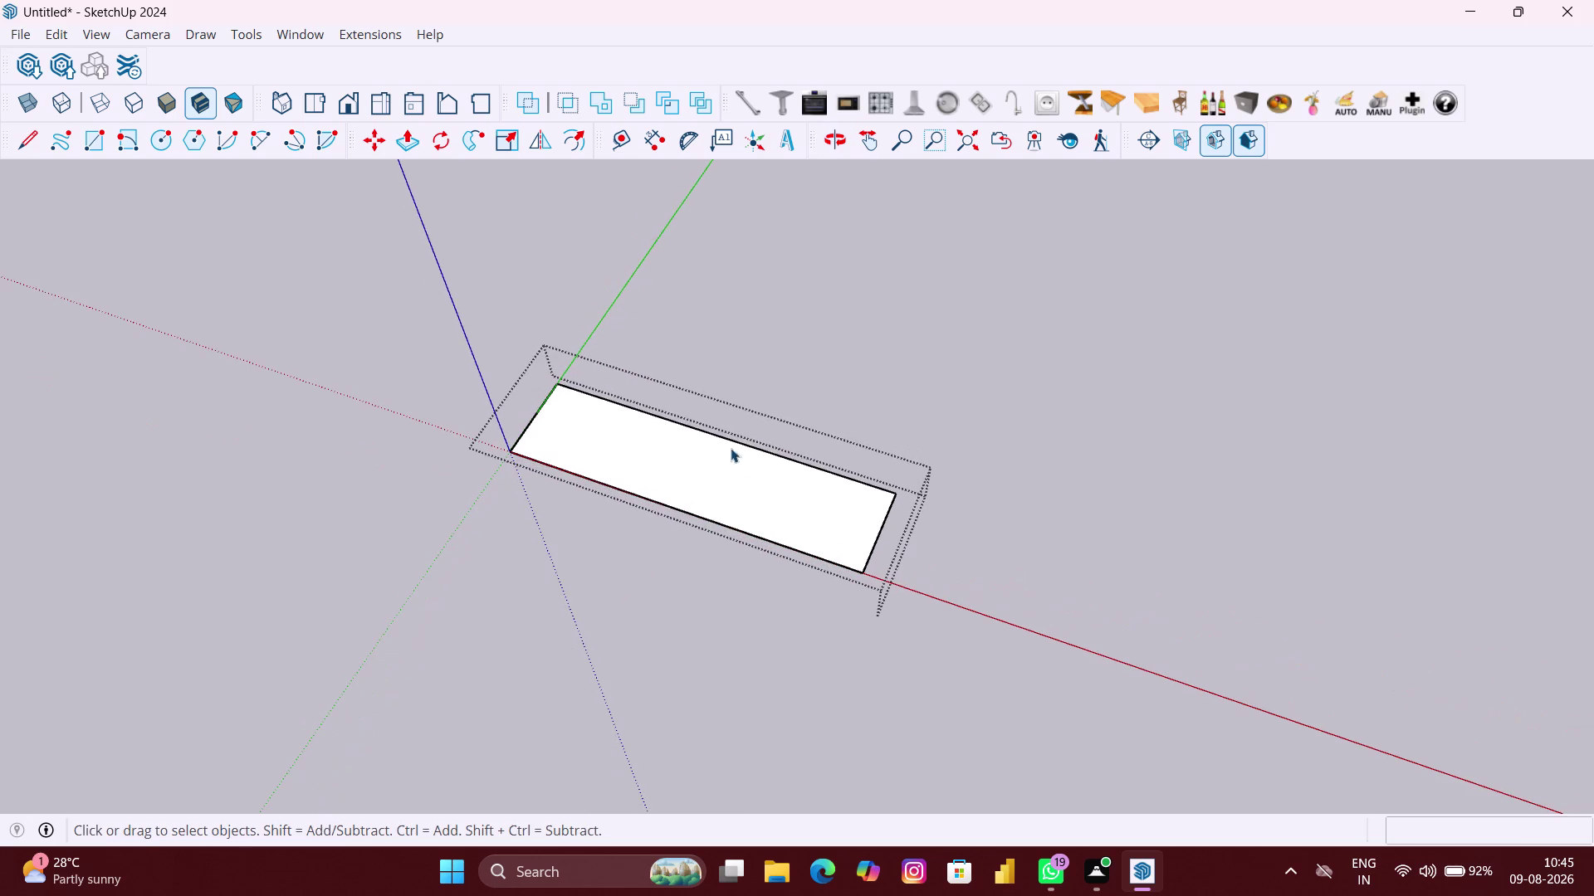
Orbit to look down on the footprint, clear the selection, and pick Tape Measure.
click(784, 375)
scroll(down, 3)
middle_drag(781, 408, 692, 435)
right_click(727, 403)
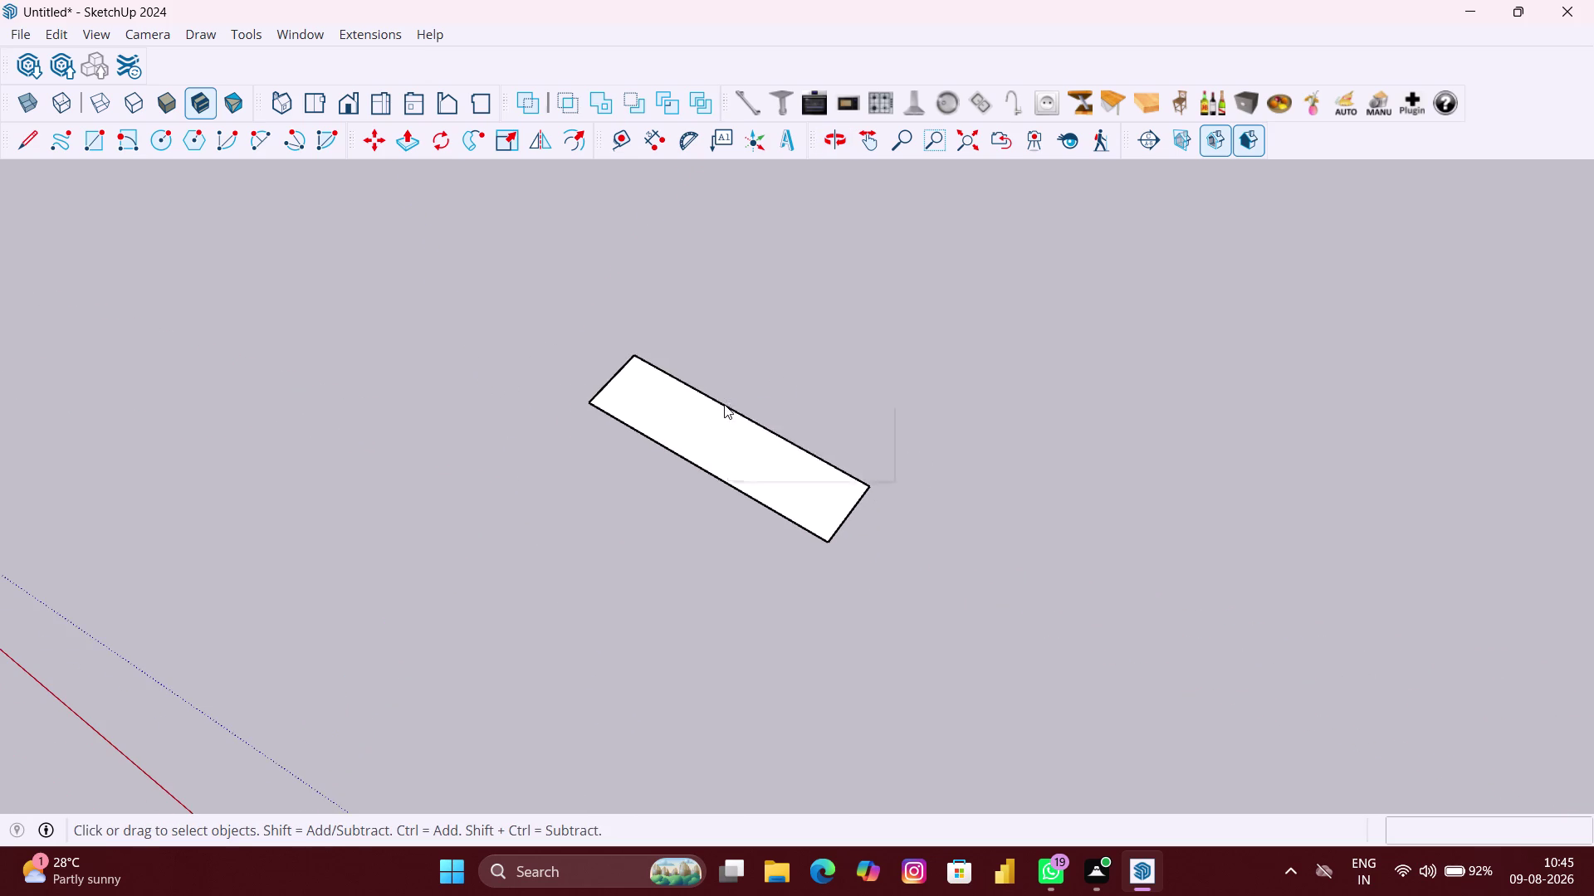
click(775, 460)
middle_drag(731, 408, 731, 411)
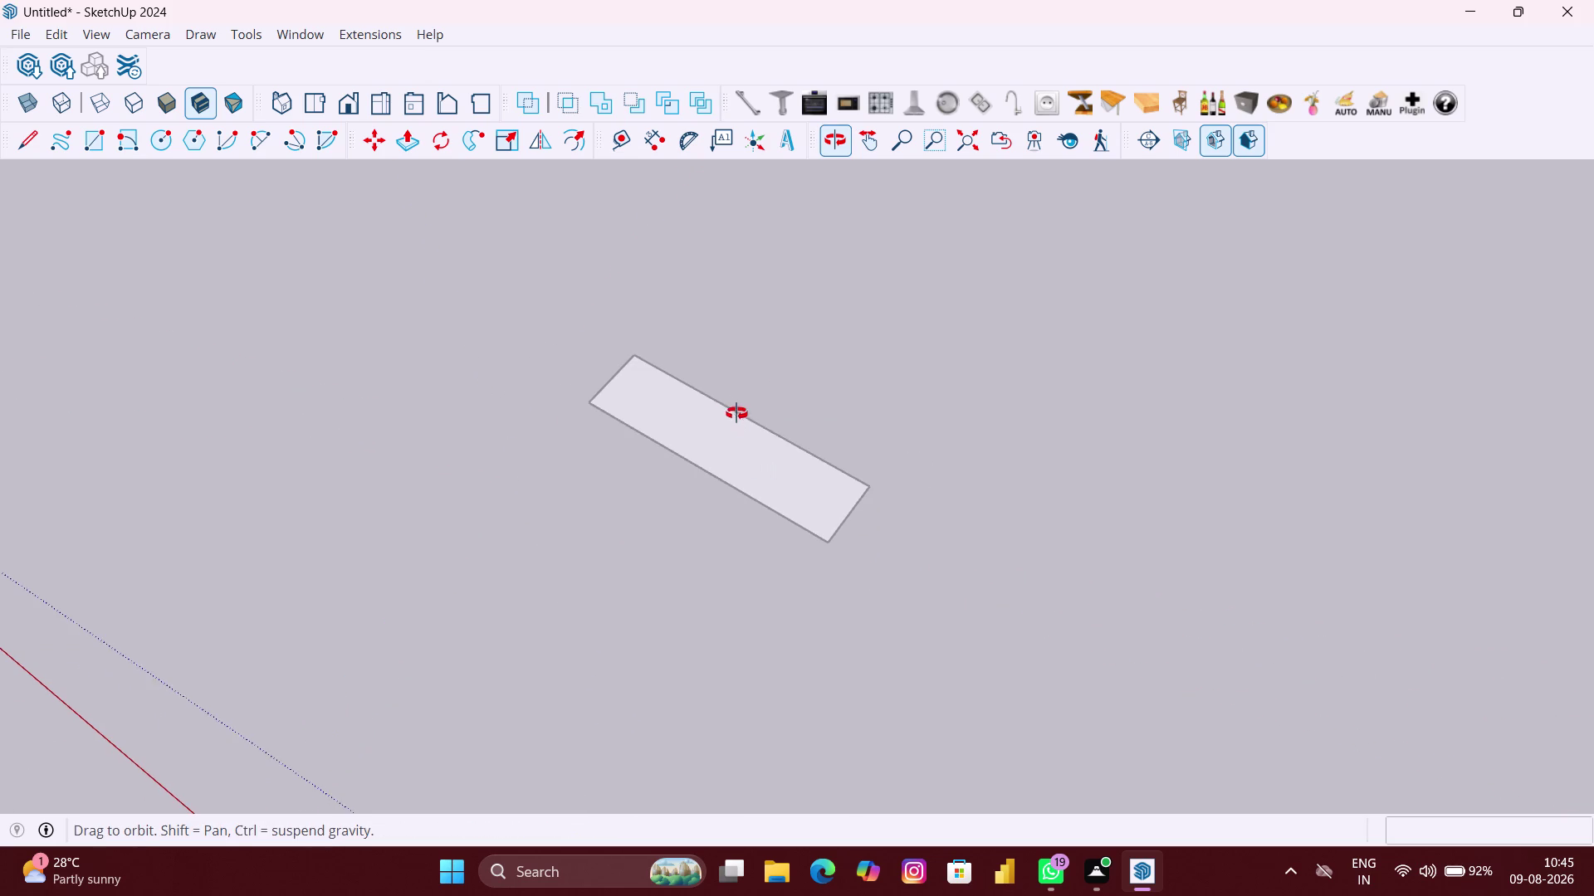
middle_drag(731, 410, 768, 424)
key(space)
click(911, 427)
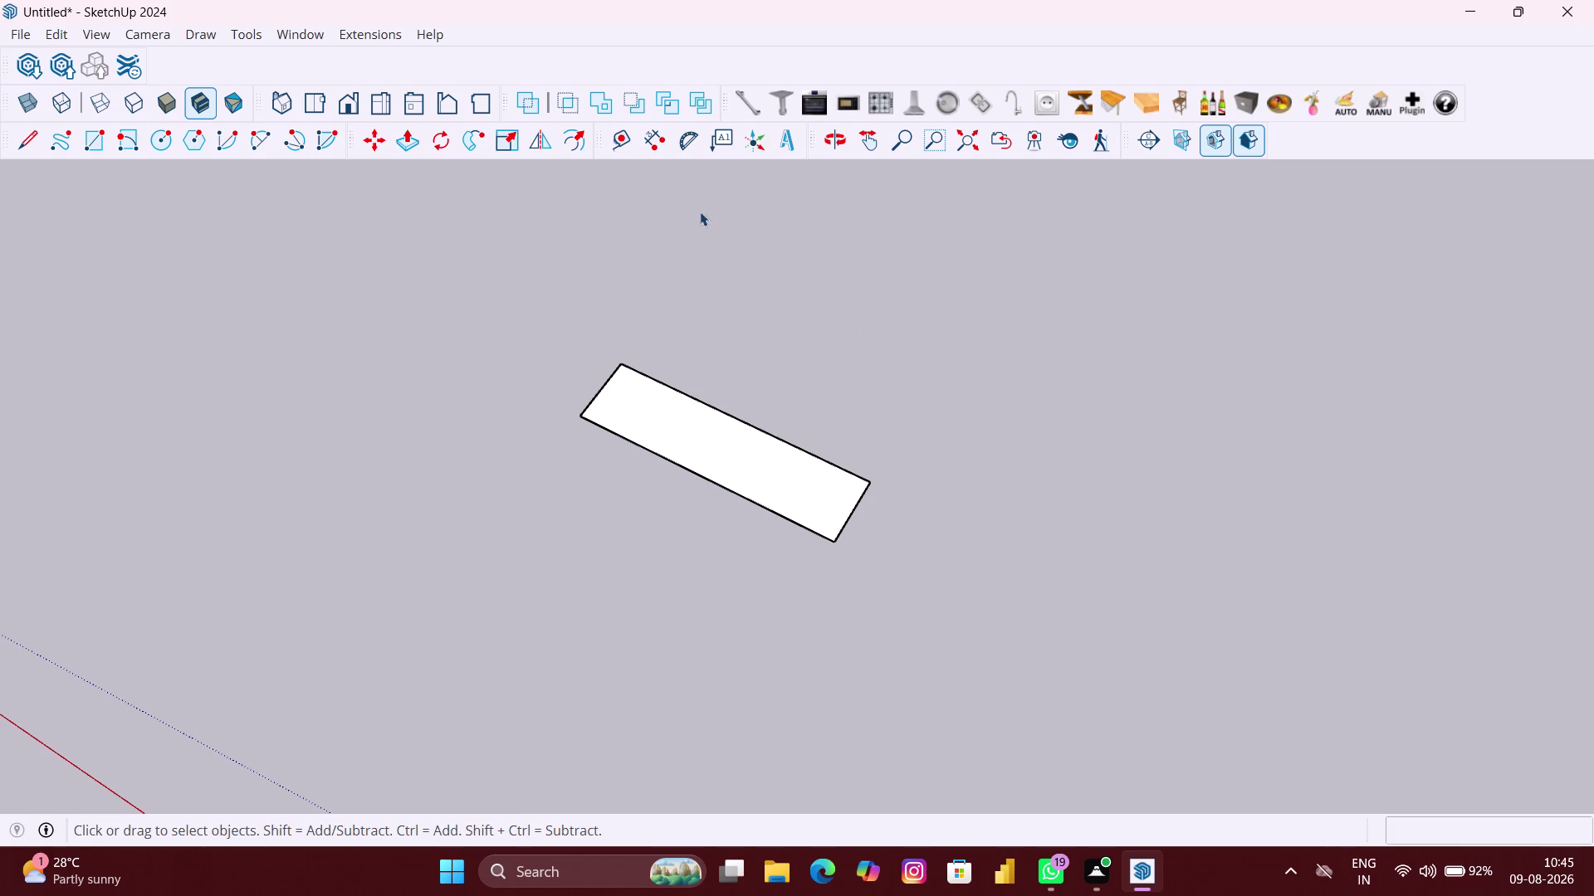
click(627, 146)
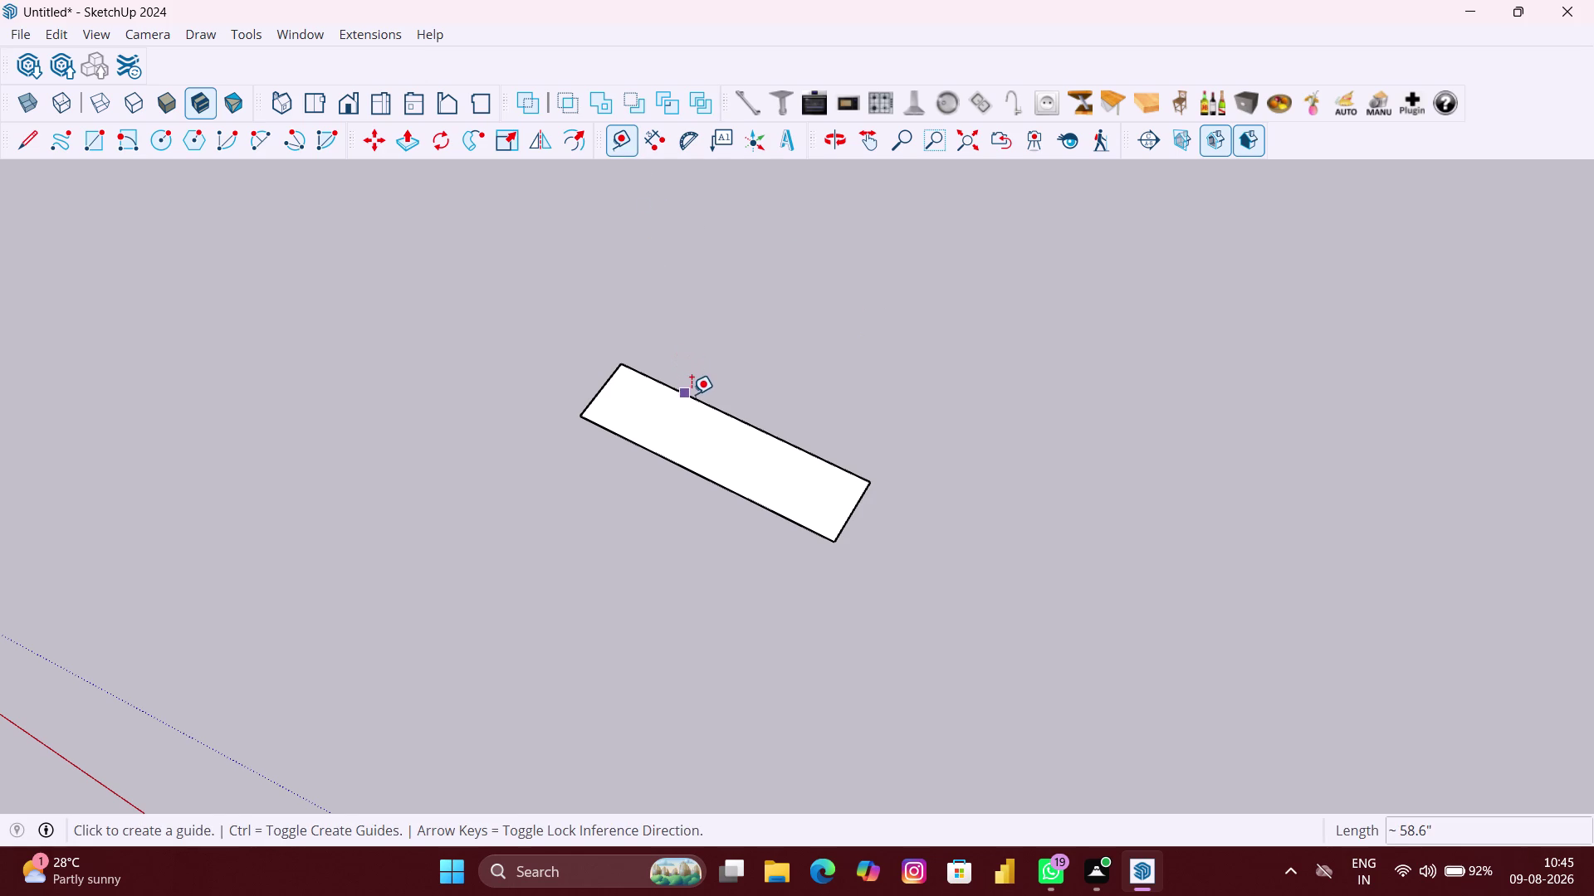
Place a guide 9" out from the back edge, then open the rectangle group for editing.
drag(692, 395, 700, 395)
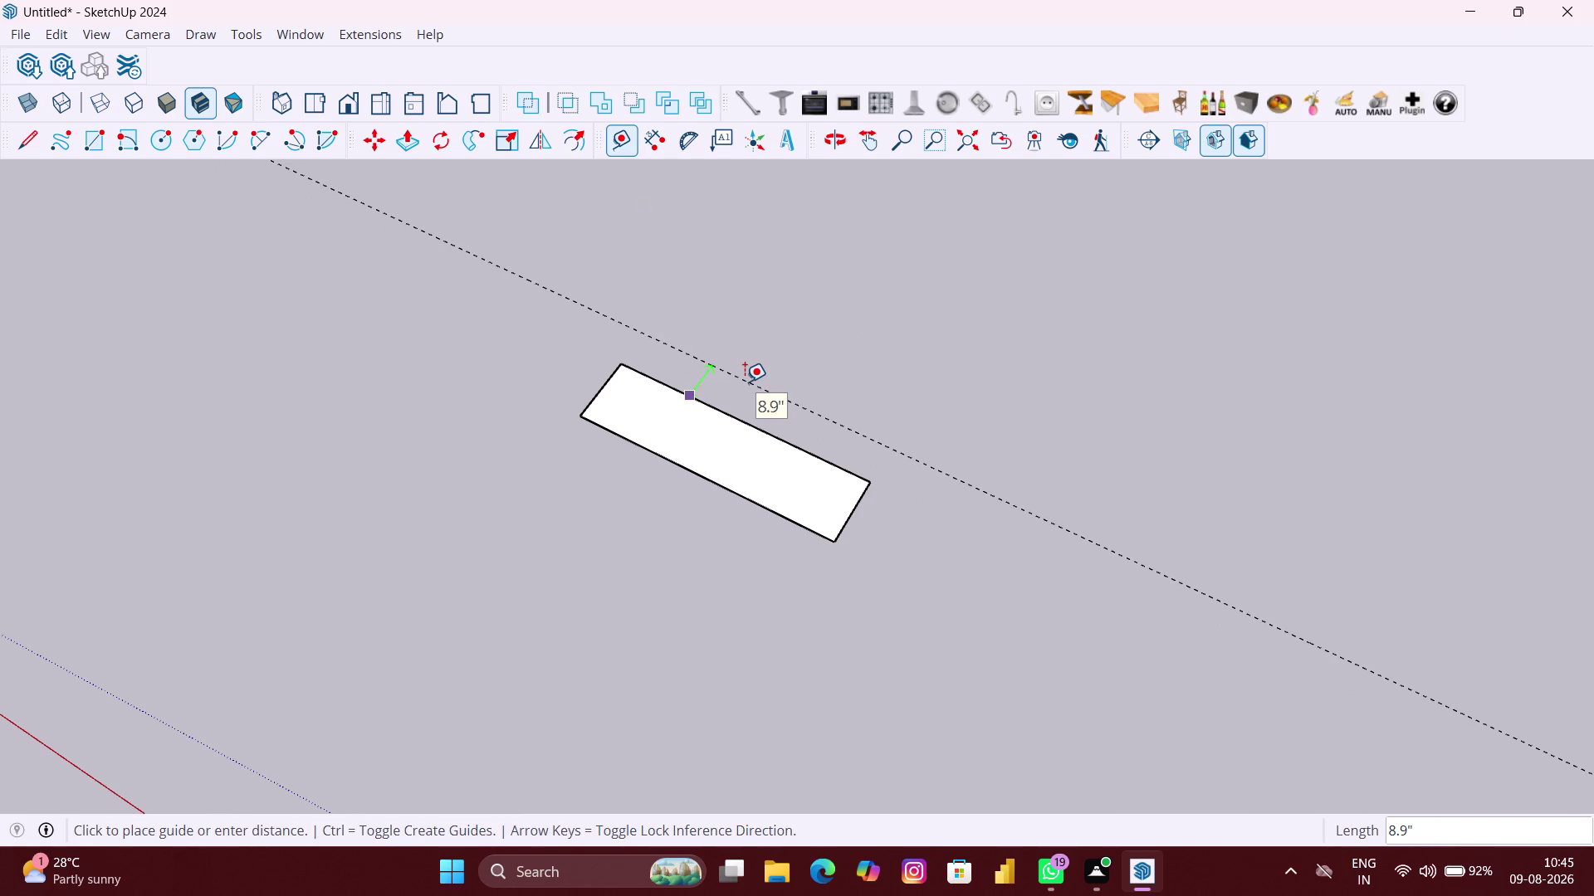
key(9)
key(shift+quotedbl)
key(Return)
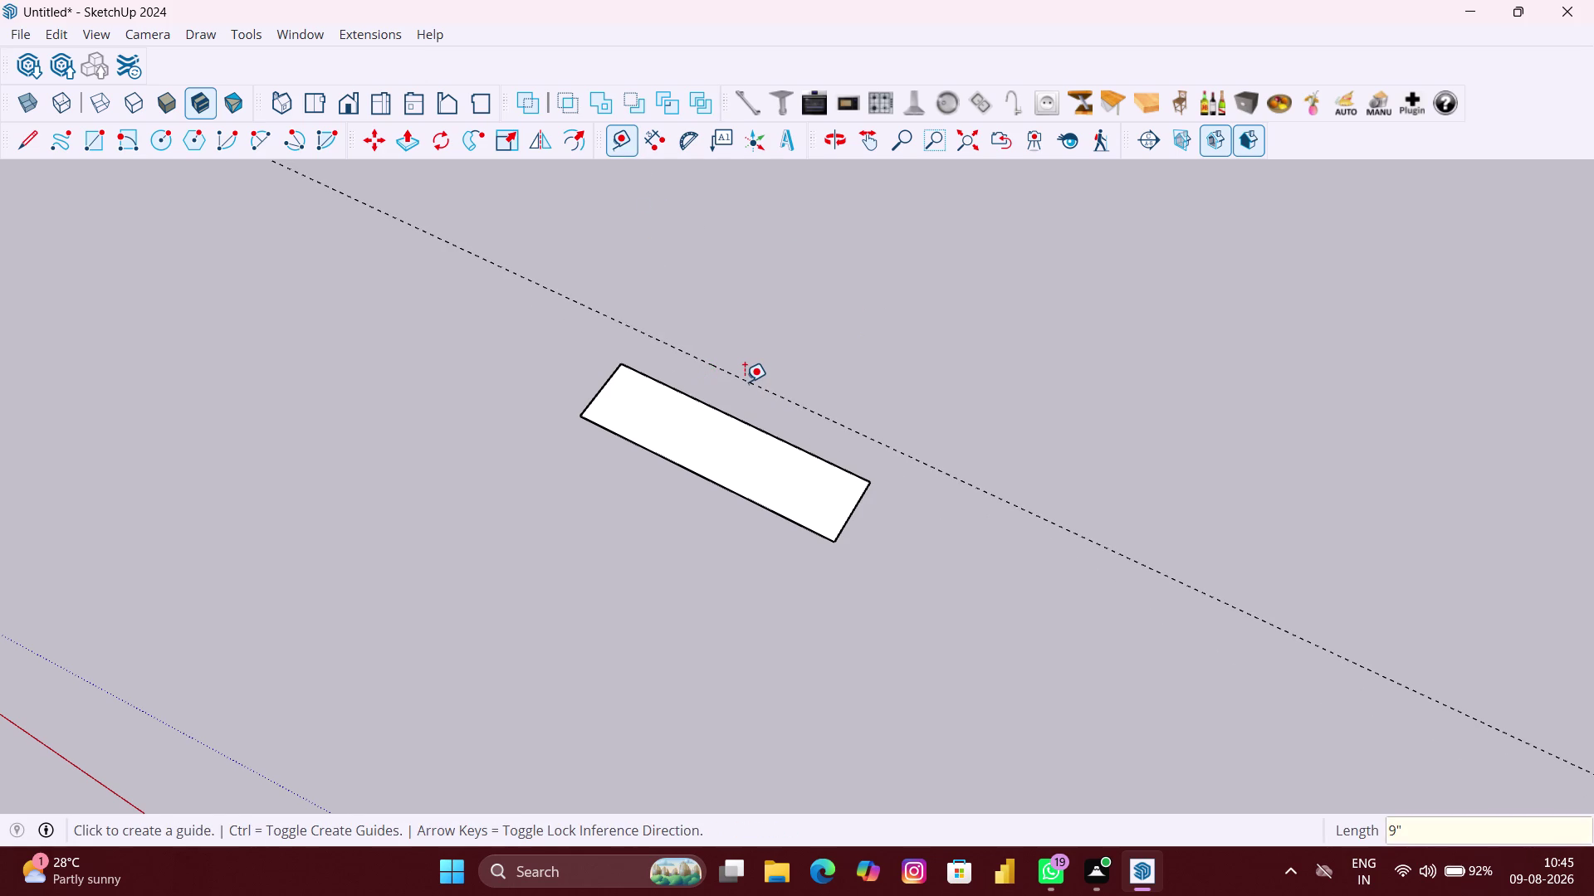
key(space)
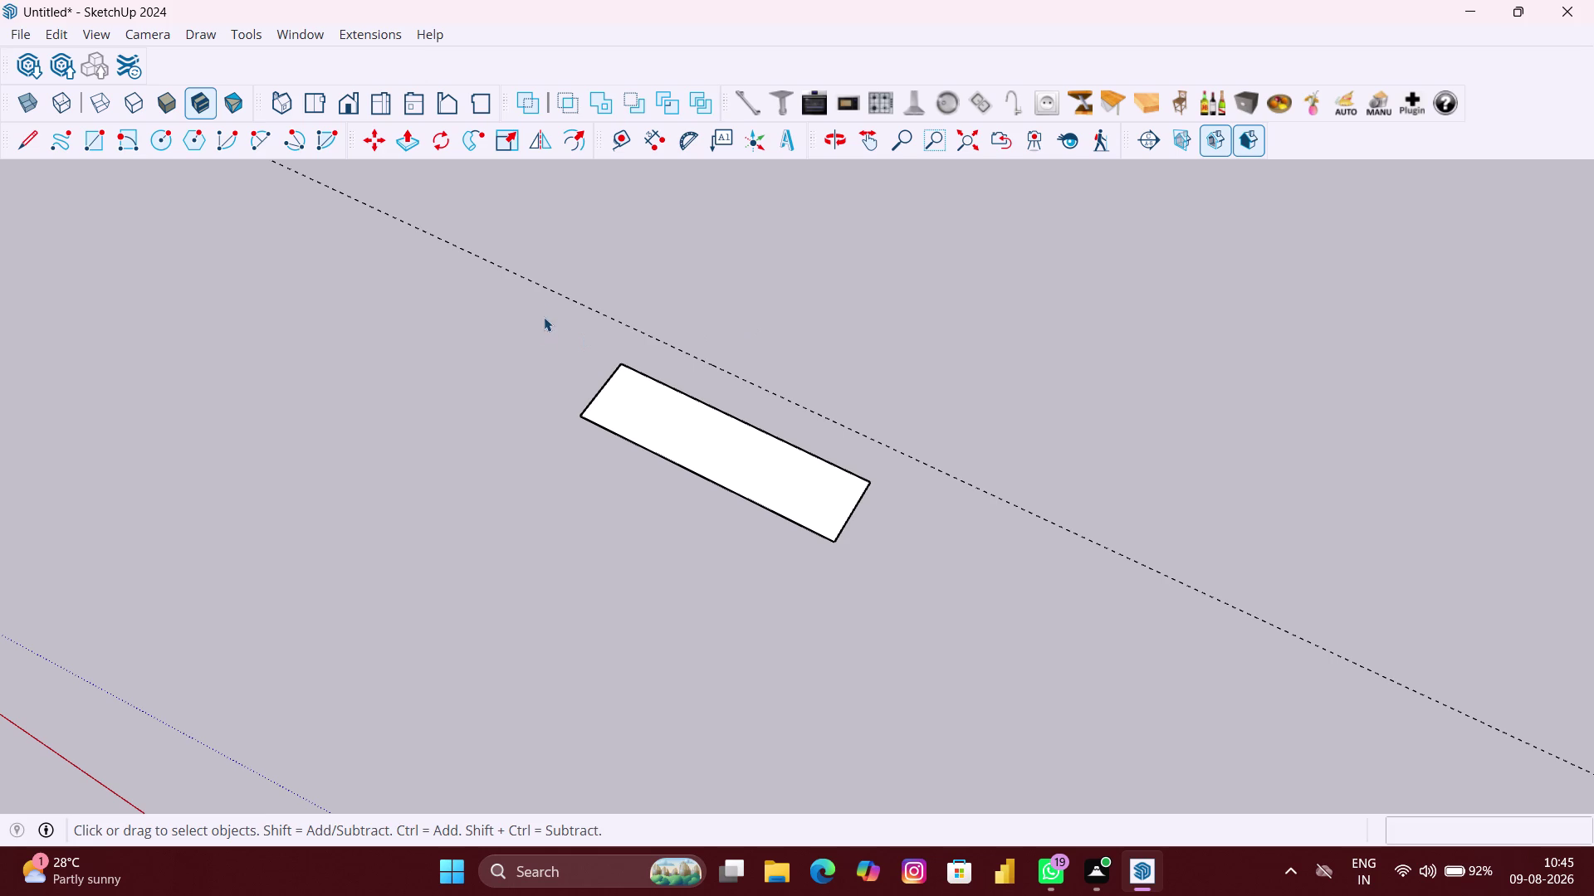
right_click(540, 310)
click(567, 372)
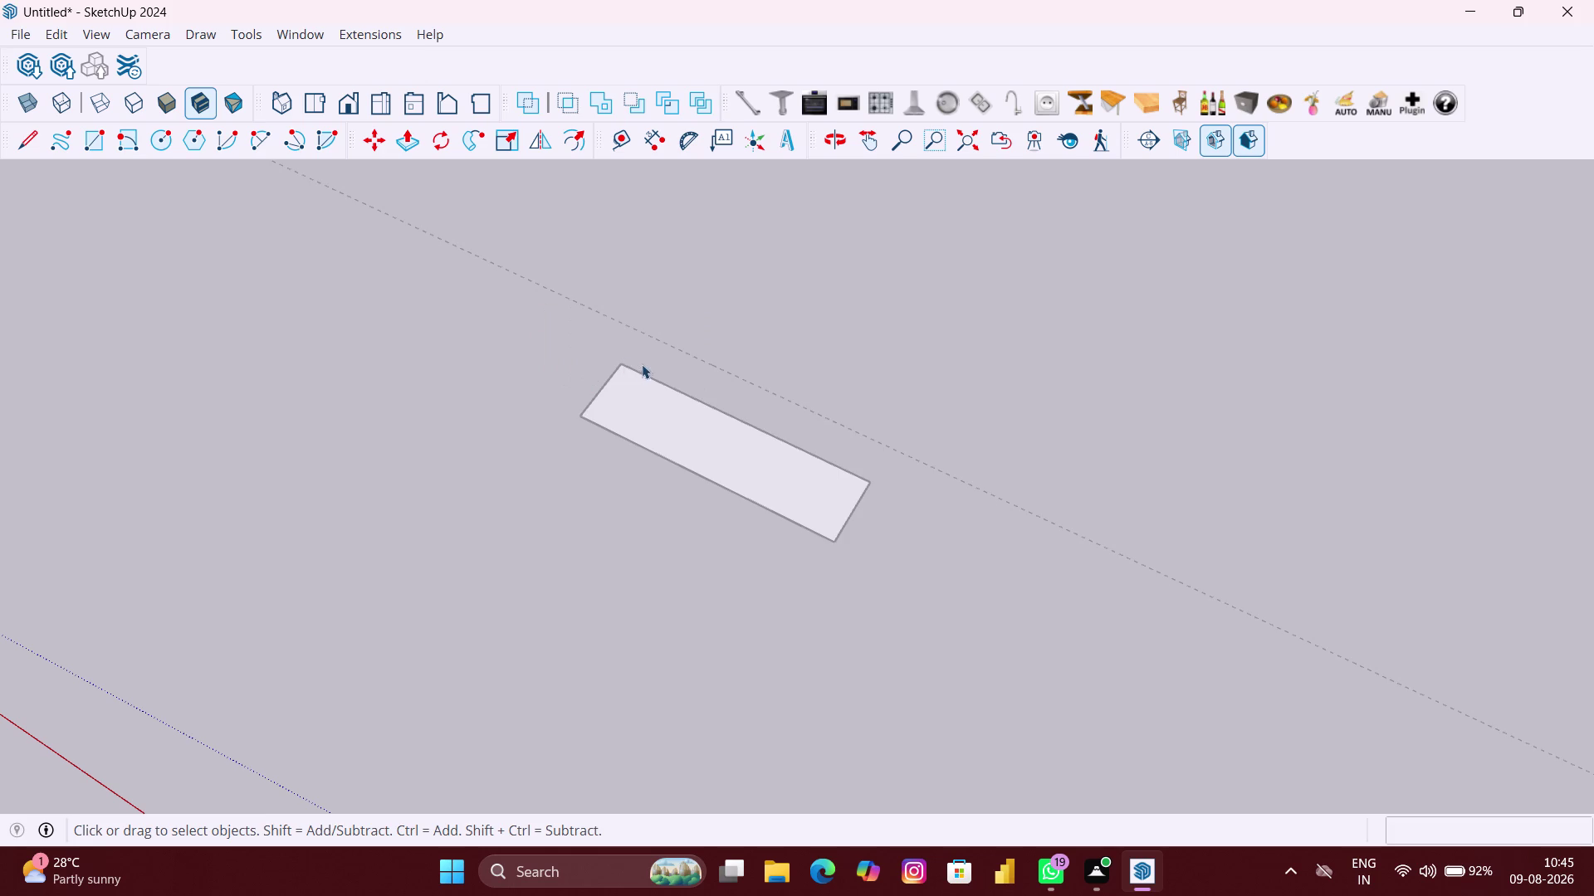
Draw a 64.1" x 9" rectangle from the base's back corner to the guide line.
key(r)
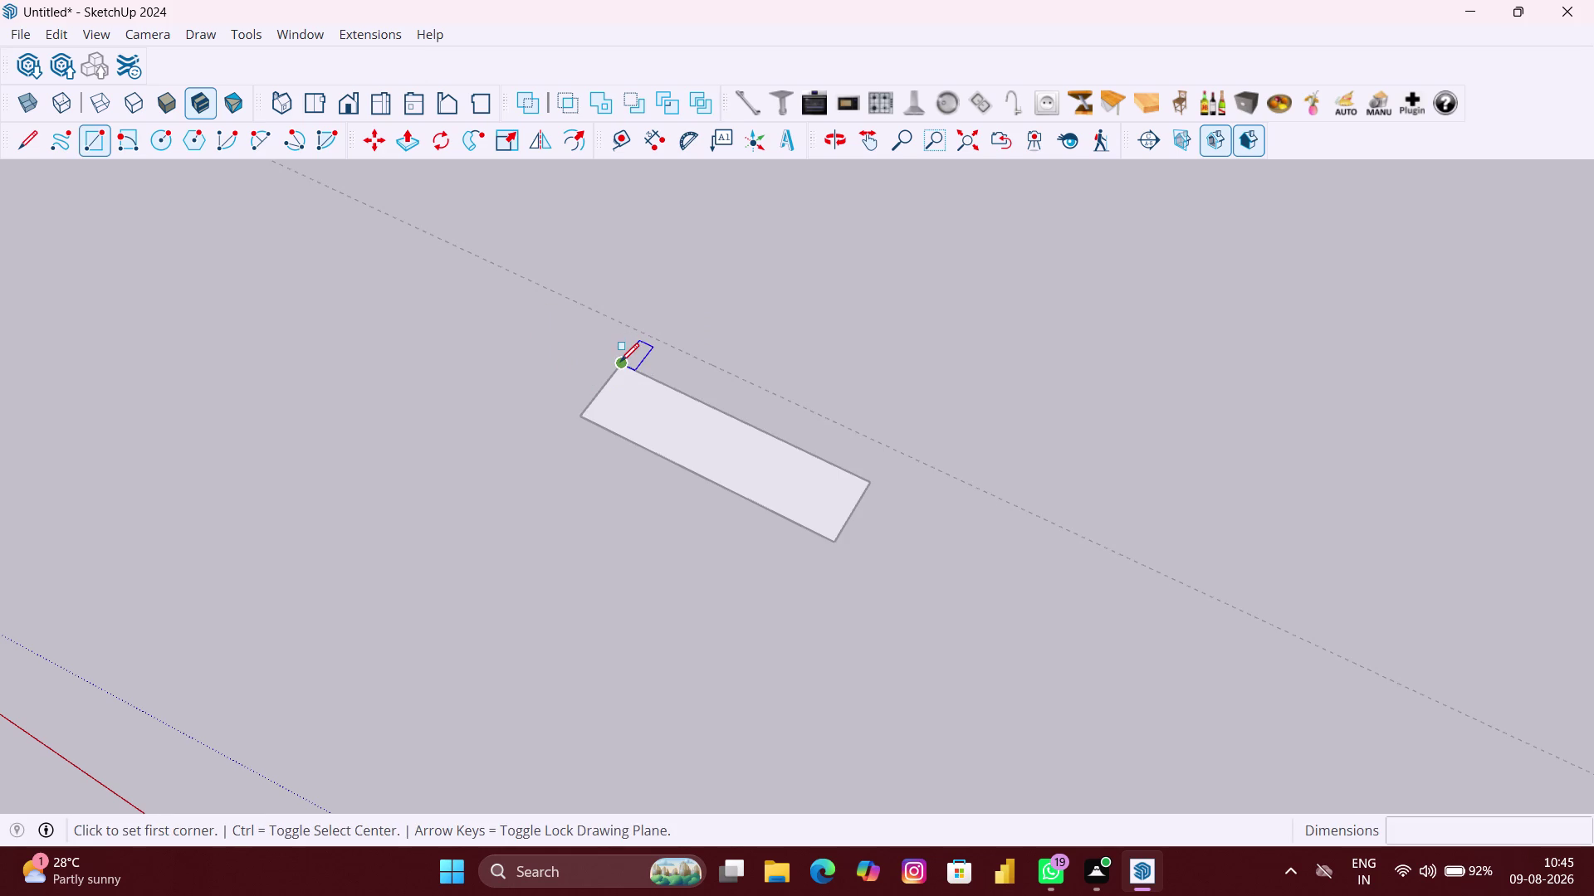
click(620, 362)
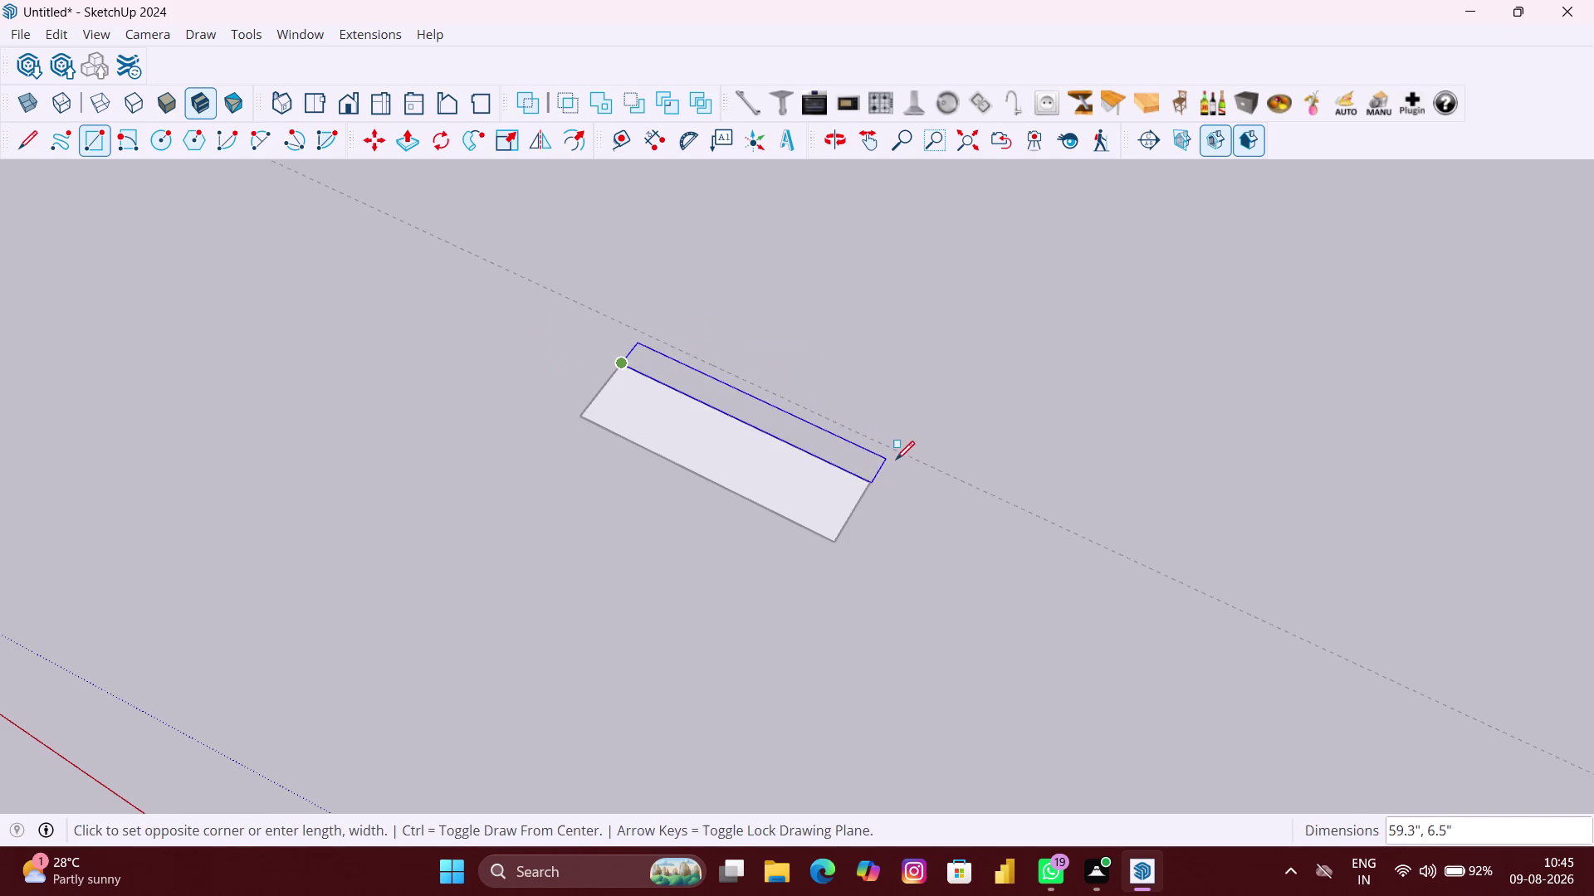
click(913, 464)
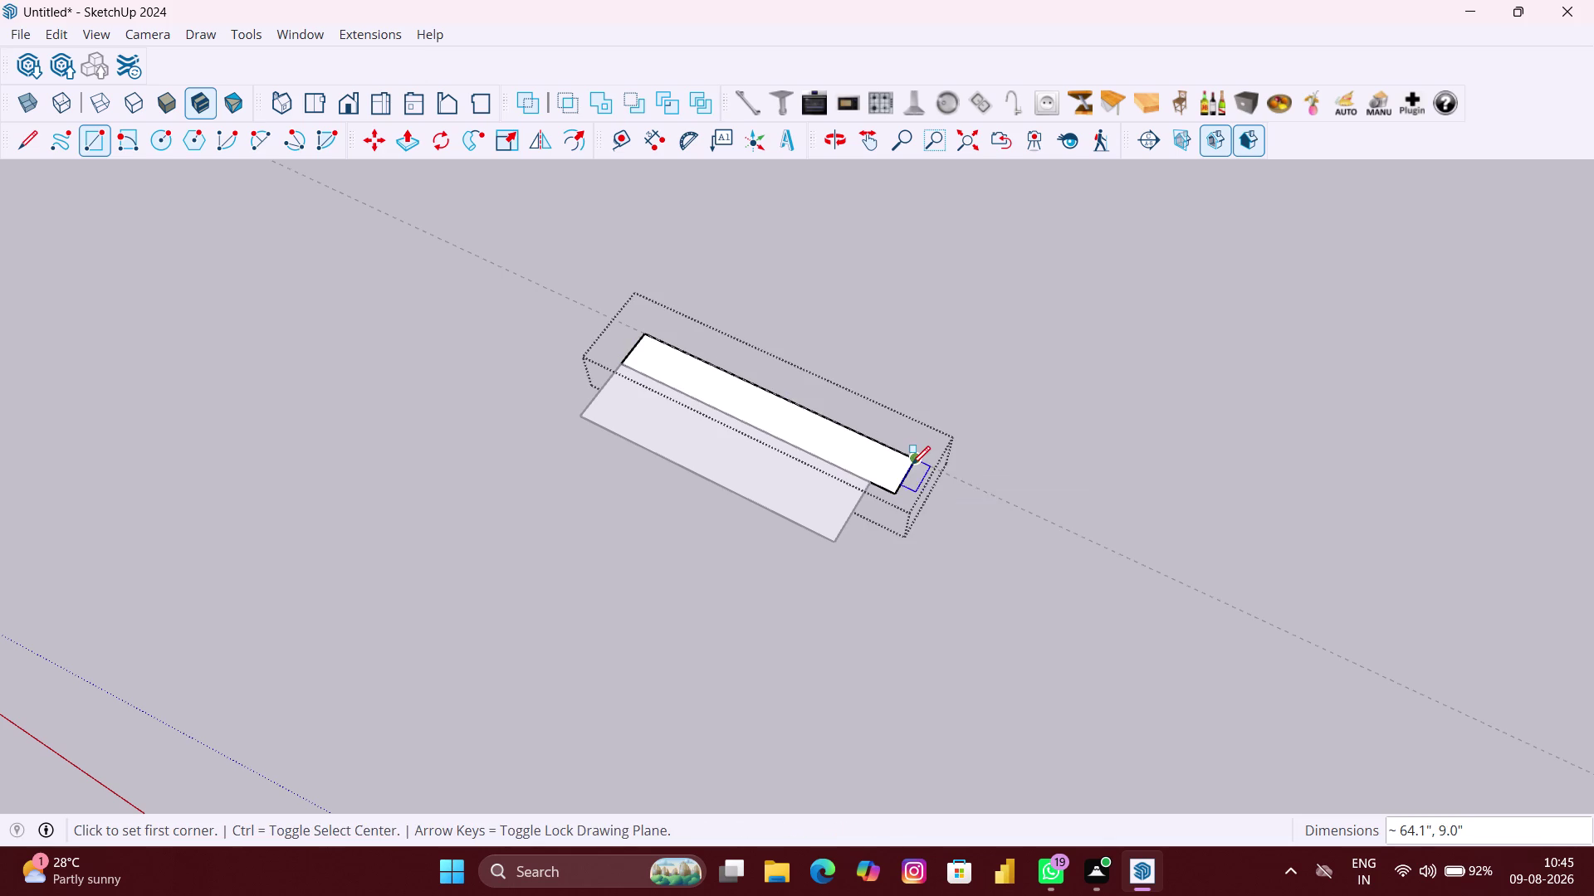
key(space)
Close the group and get Push/Pull ready for the strip.
click(678, 500)
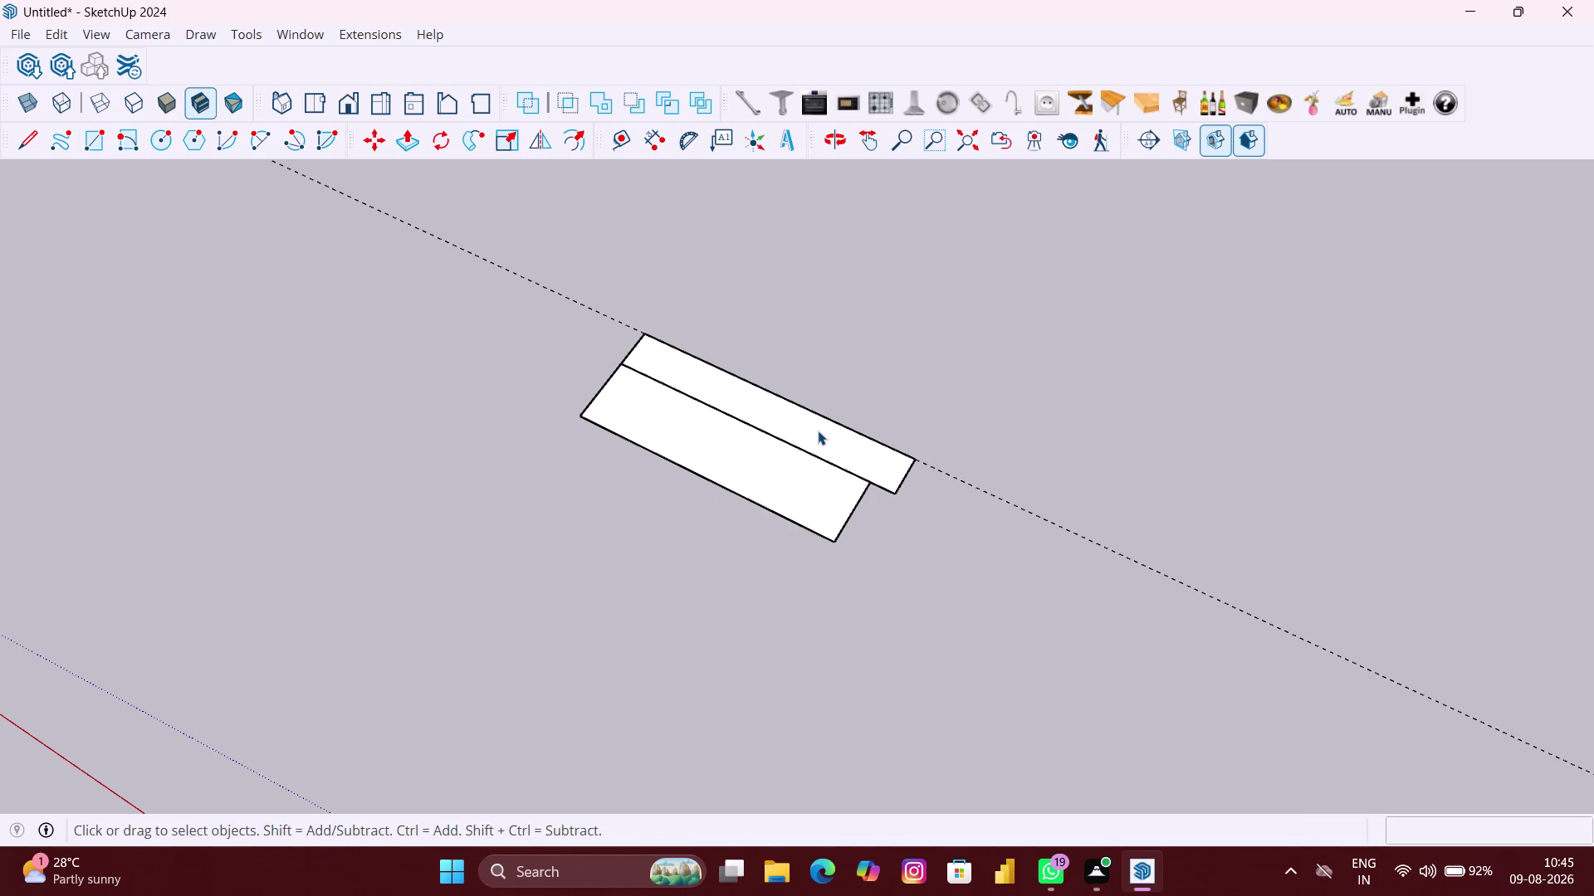
key(p)
scroll(up, 3)
key(space)
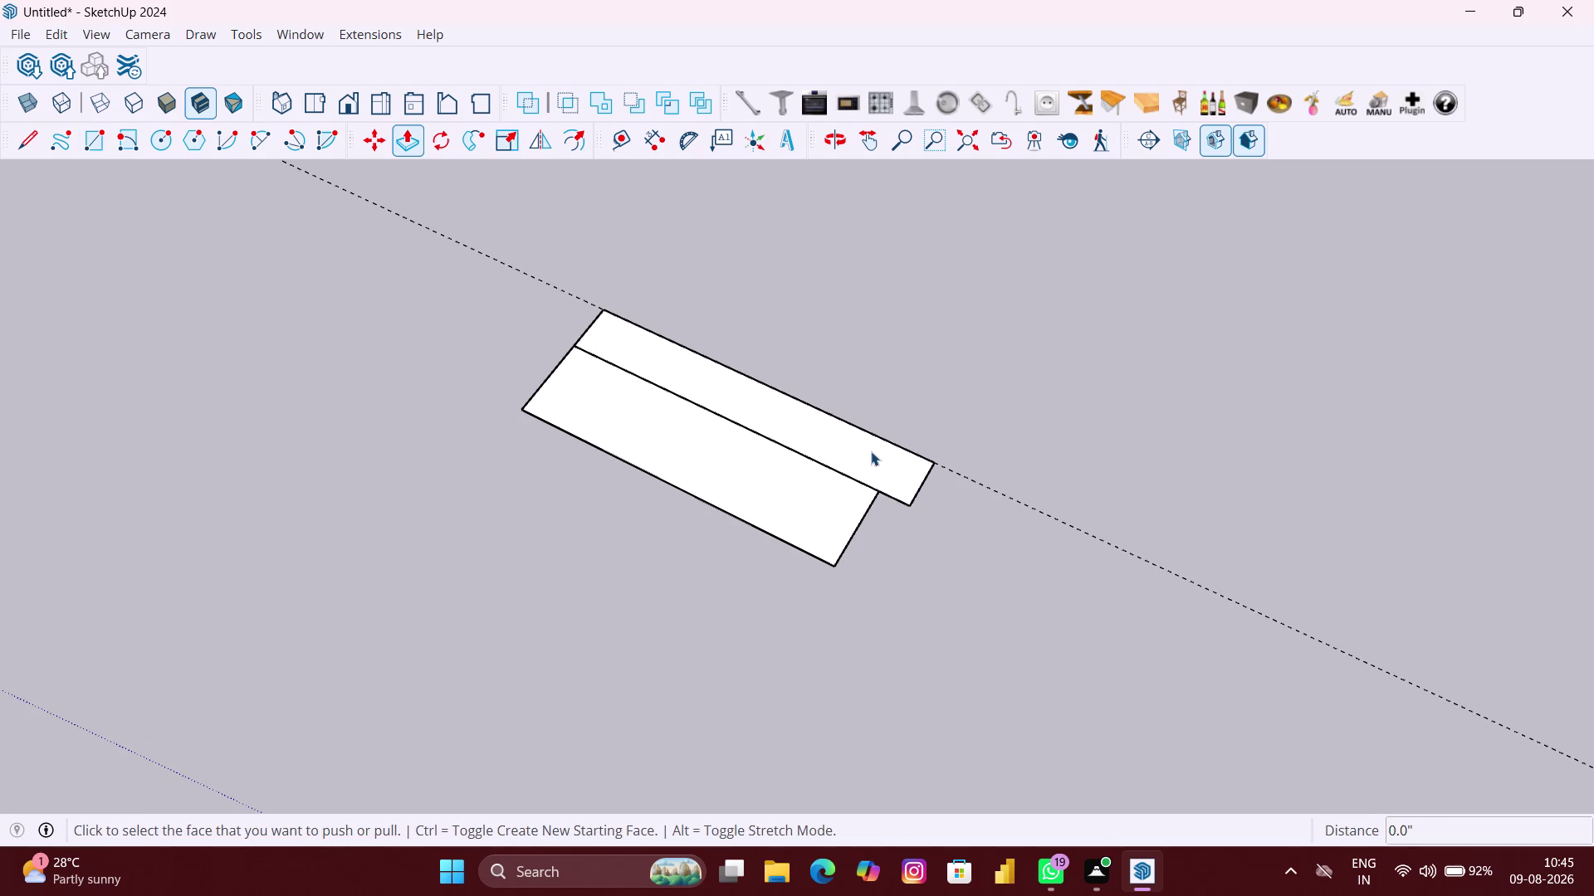
Open the strip's group and make a first attempt at pulling its face.
double_click(873, 449)
key(p)
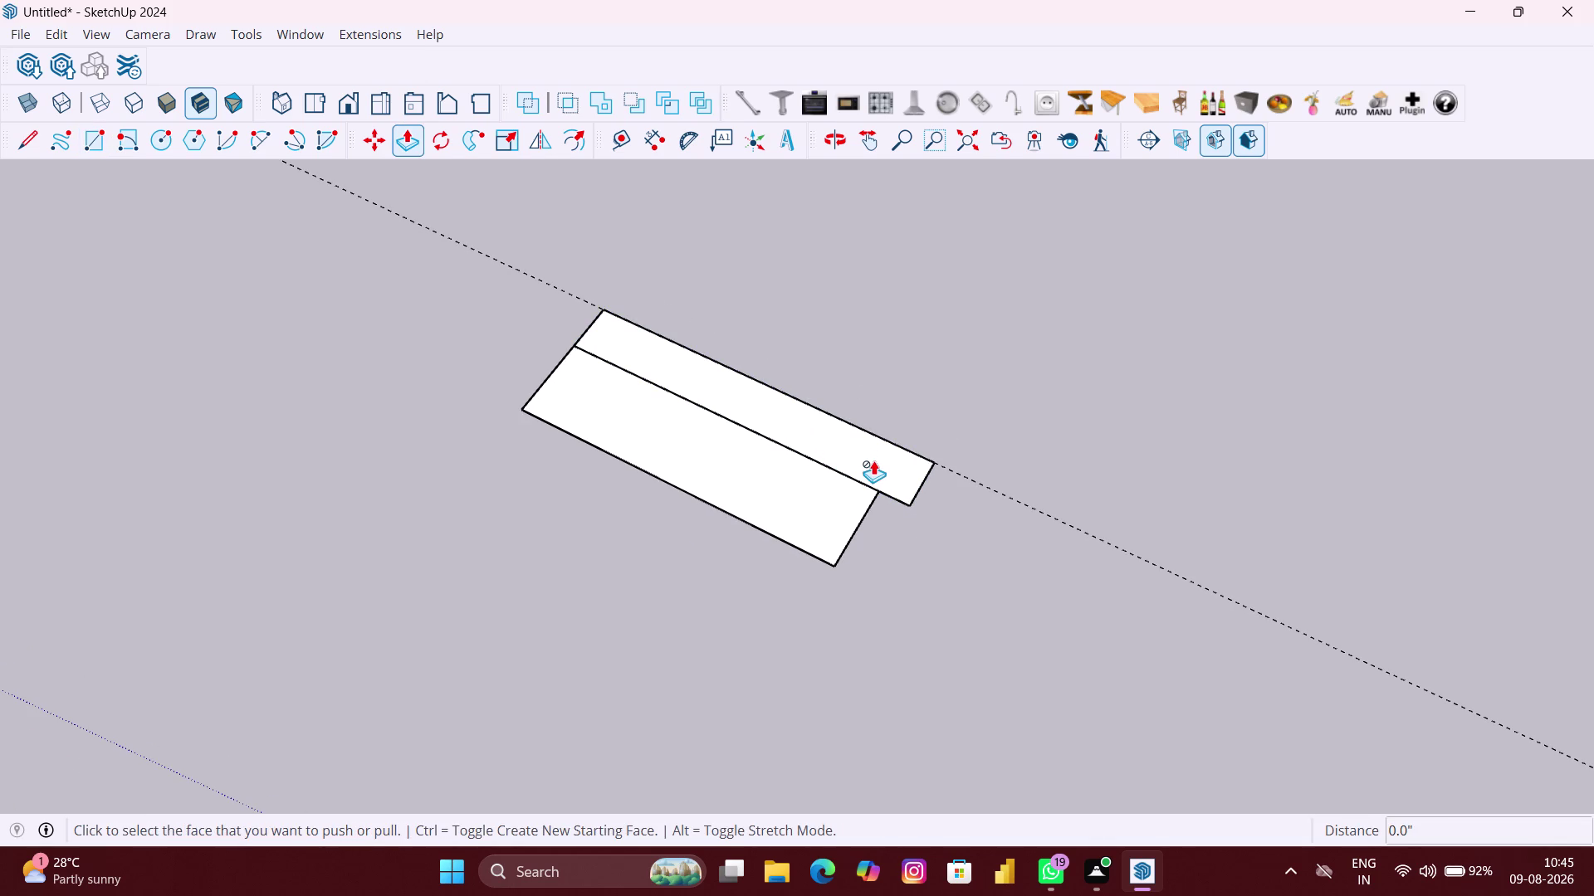
click(874, 460)
key(space)
click(923, 516)
click(897, 487)
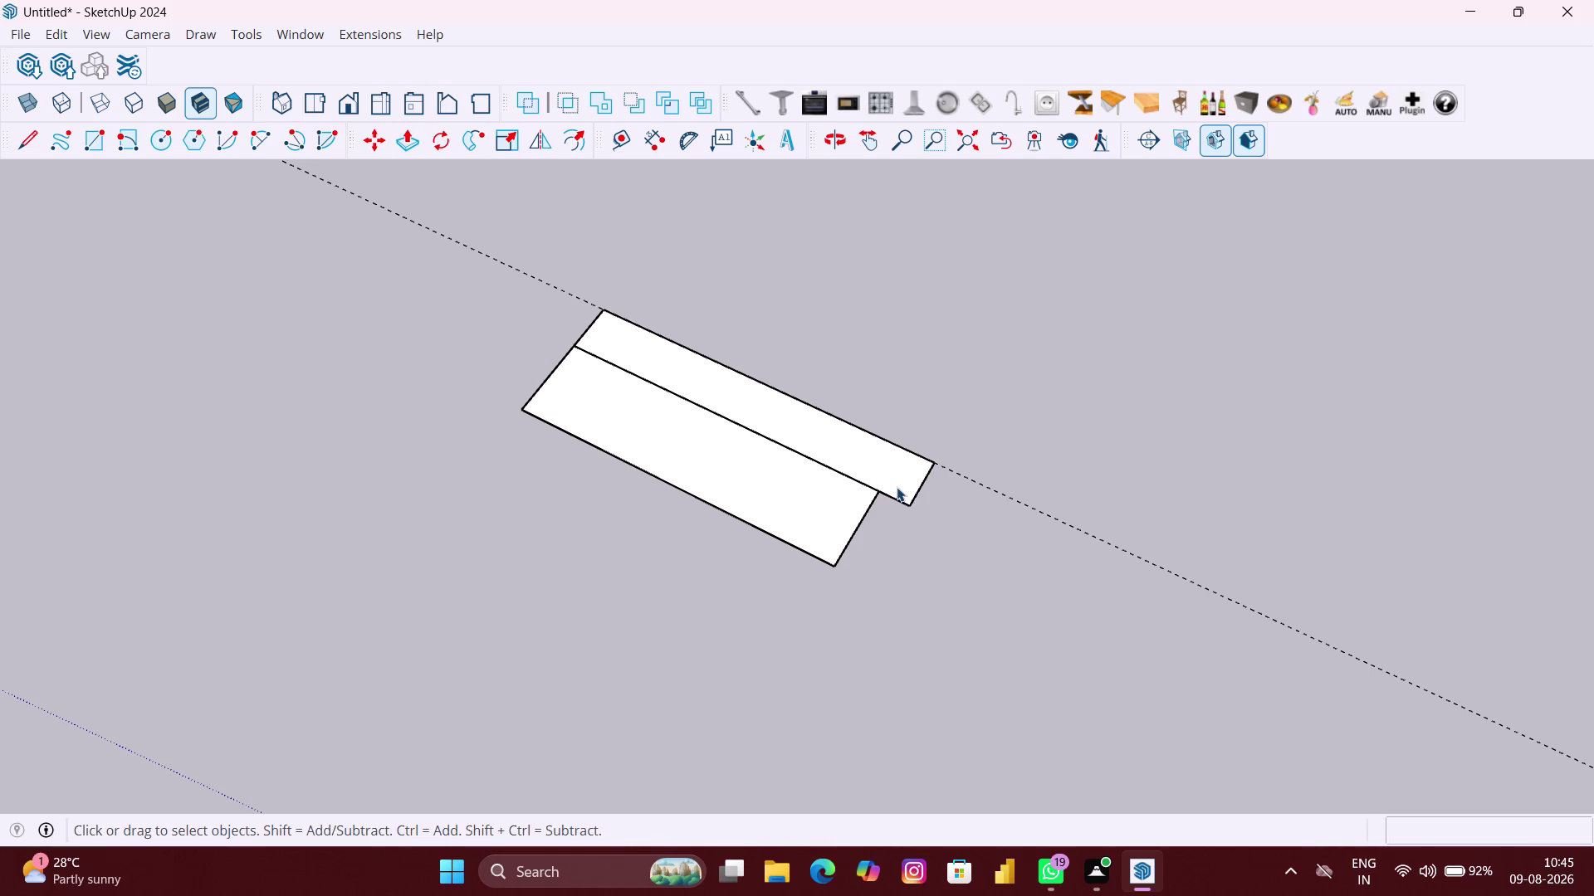
Re-open the strip's group and extrude its face up to 120 inches.
double_click(893, 486)
key(p)
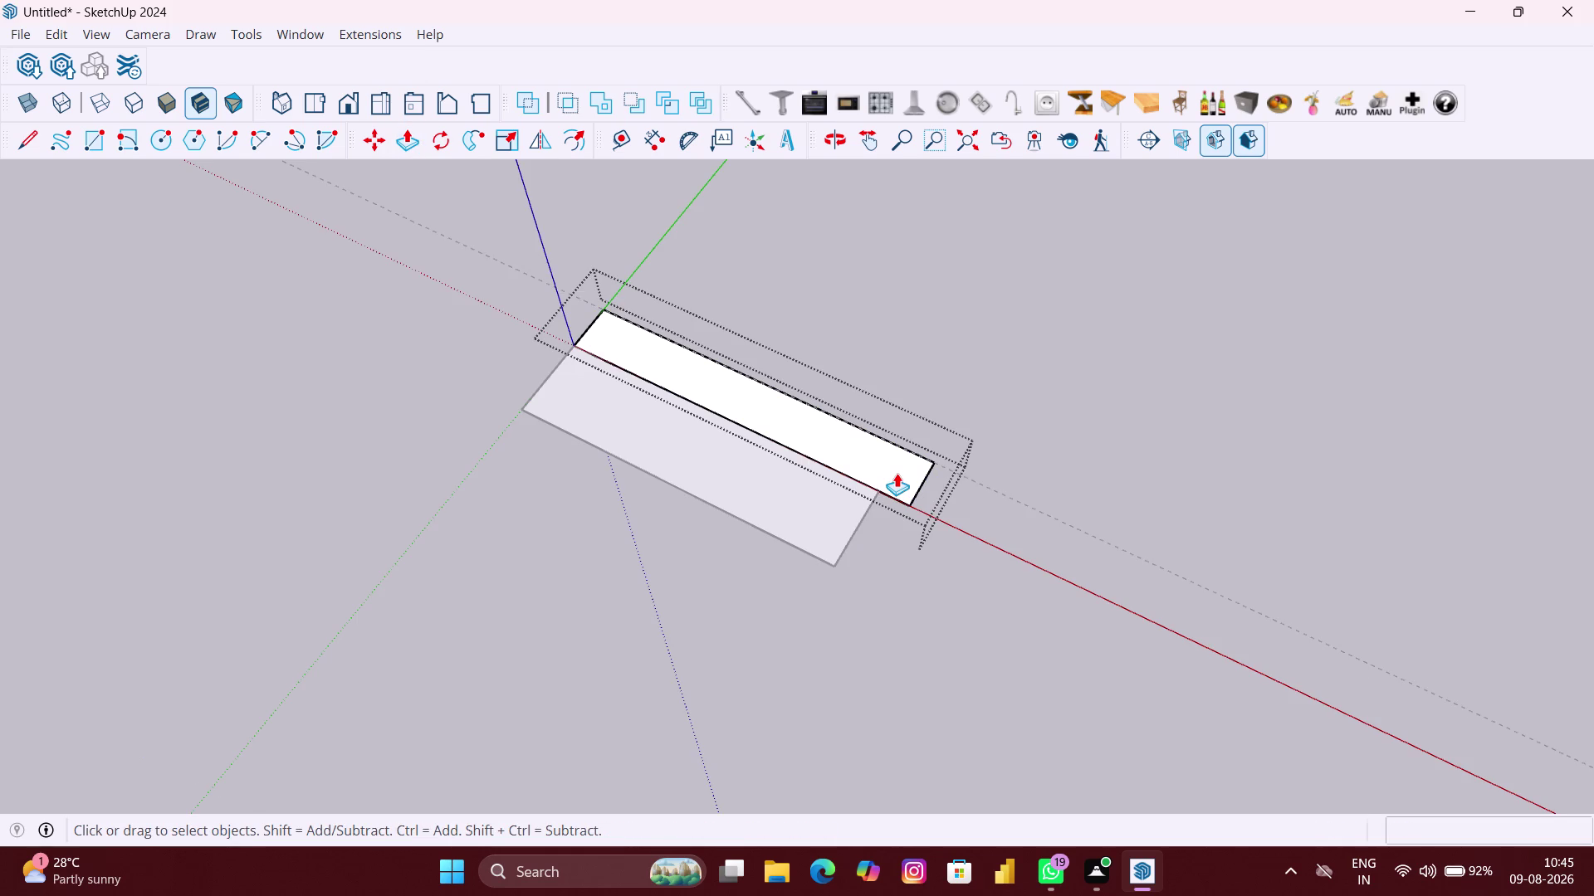
click(896, 473)
text(10)
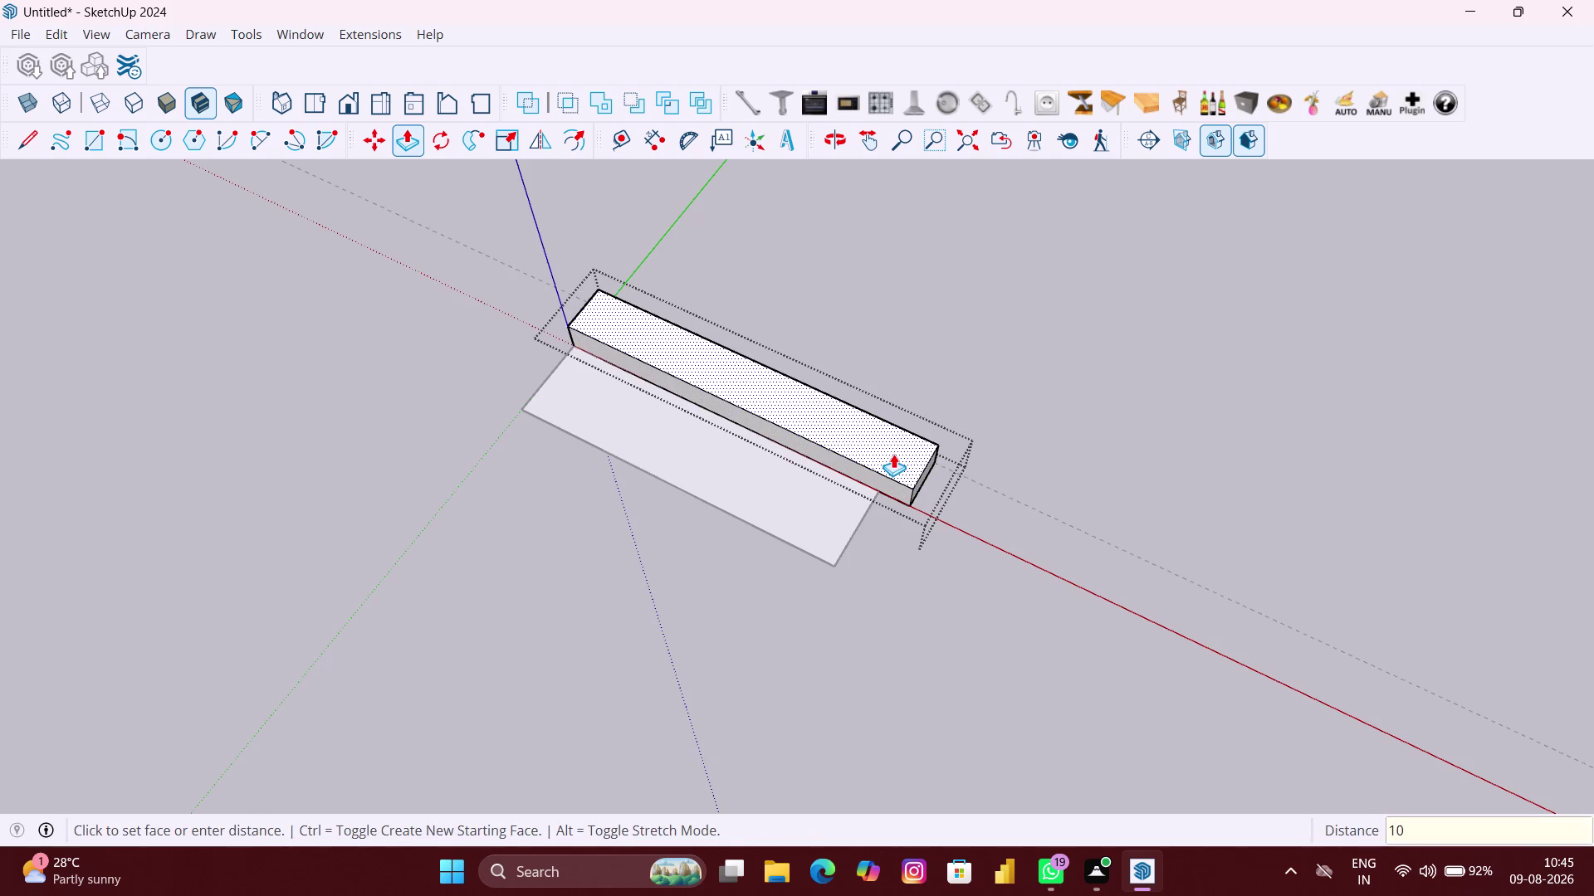
key(apostrophe)
key(Return)
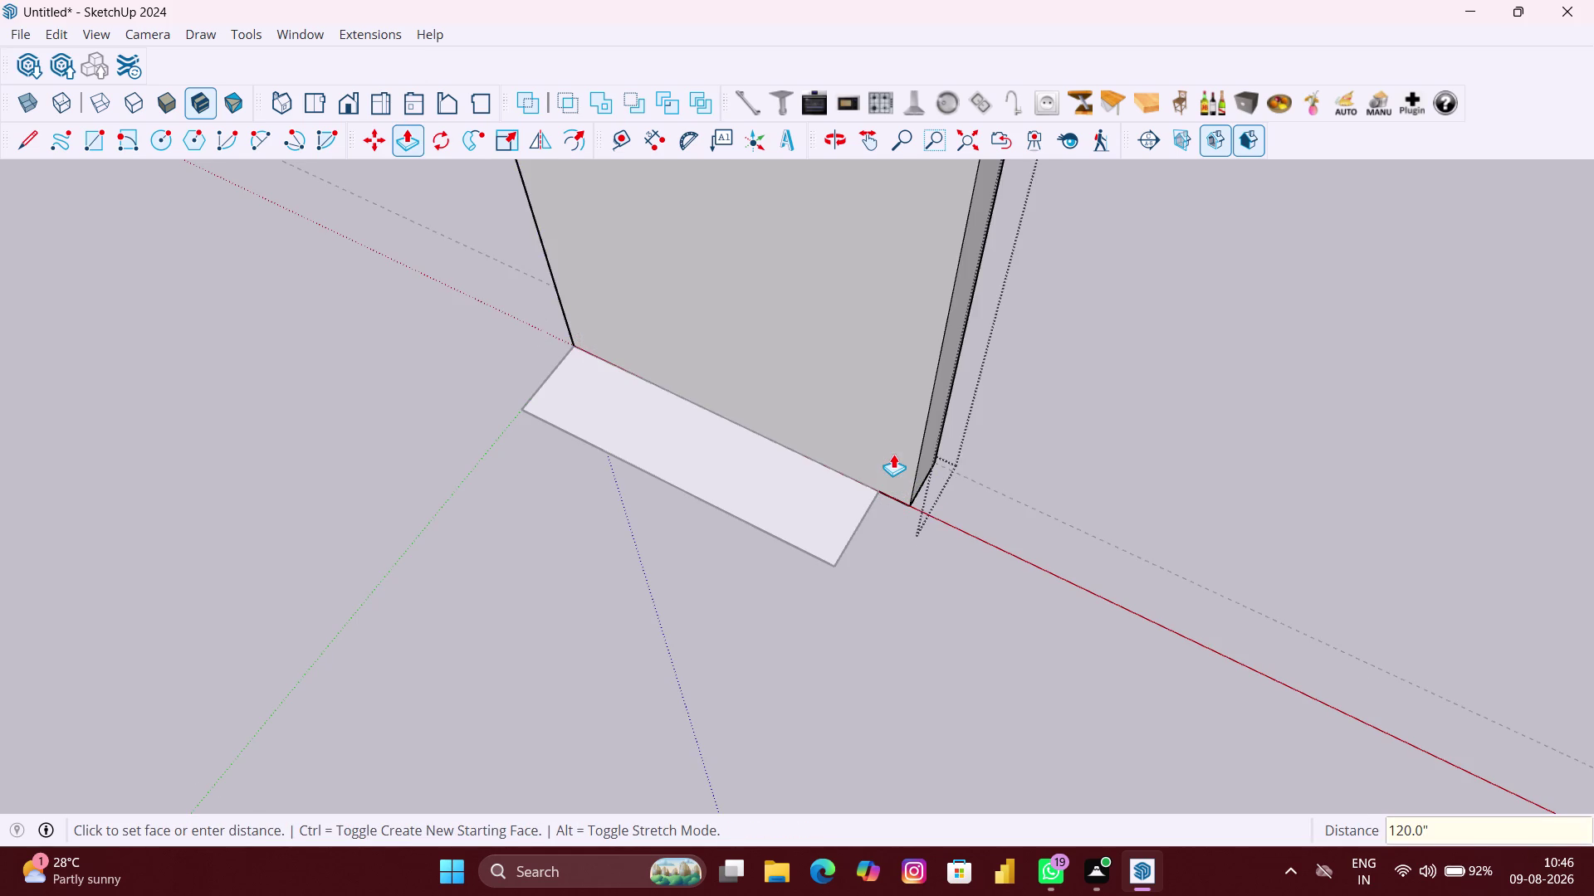
Orbit to view the tall block from the front and select the base footprint.
scroll(down, 3)
key(space)
click(650, 541)
middle_drag(775, 514, 893, 370)
scroll(up, 3)
middle_drag(848, 446, 909, 348)
scroll(up, 3)
middle_drag(776, 476, 825, 471)
scroll(up, 3)
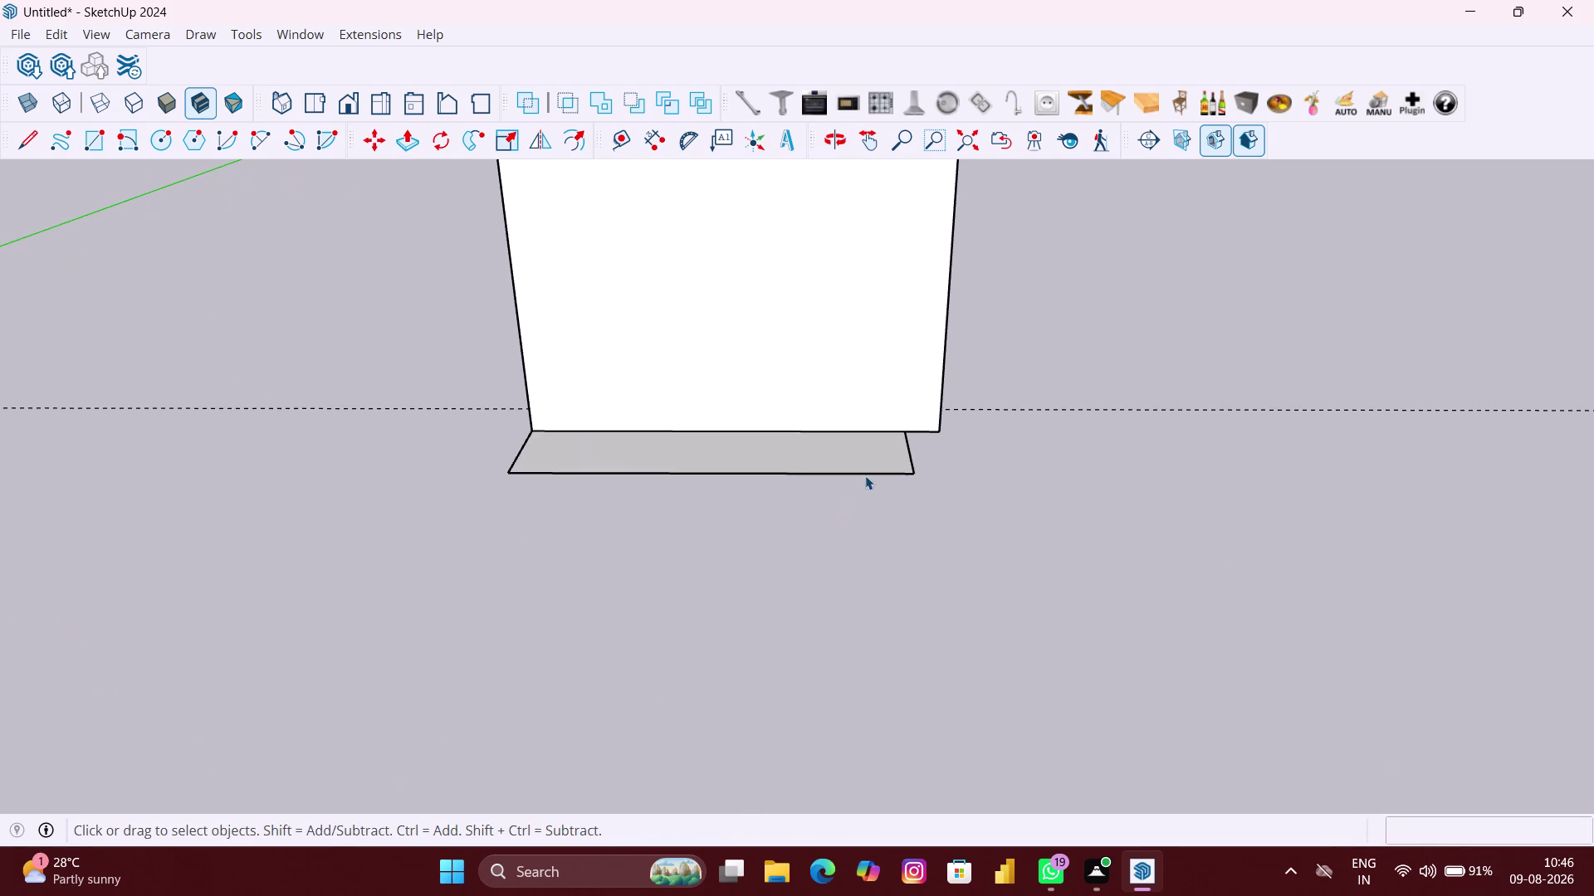
click(864, 449)
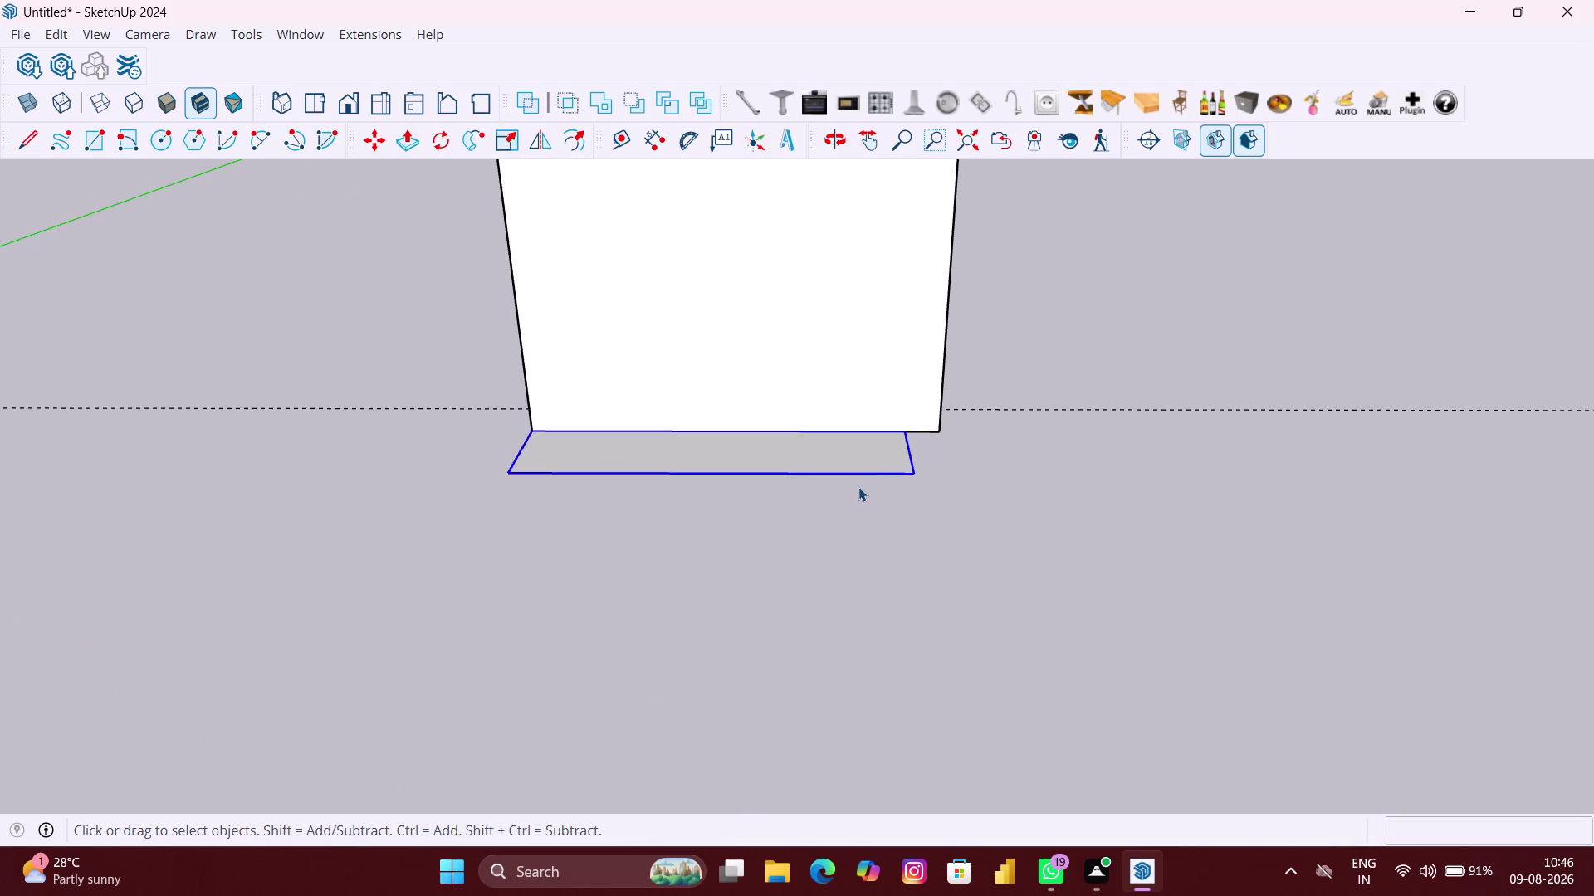
scroll(up, 3)
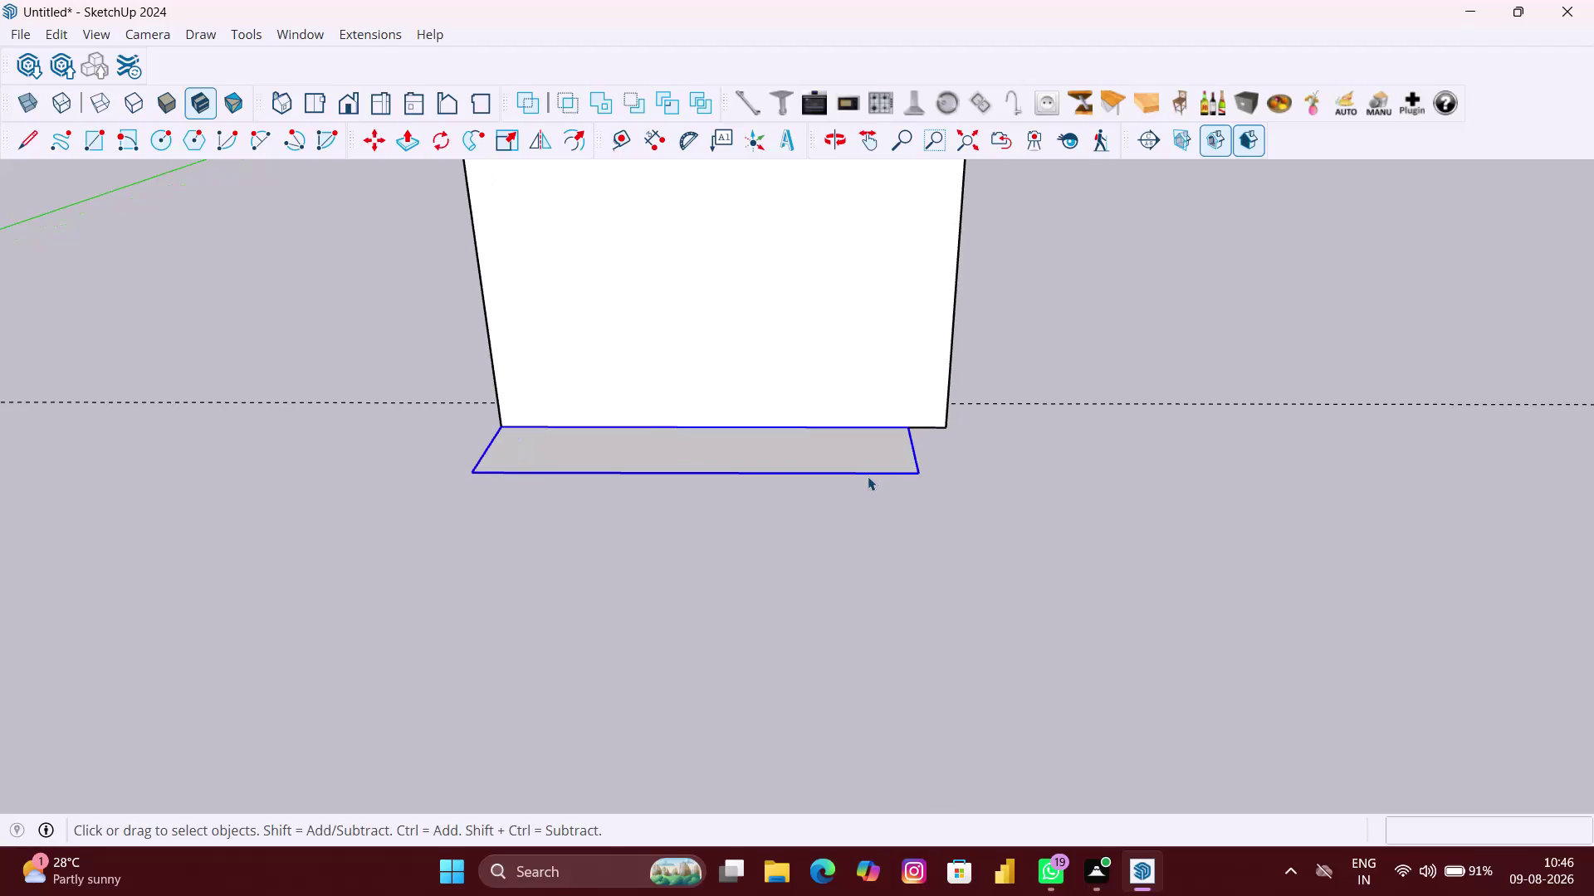
Clear the selection and orbit slightly around the block.
key(space)
click(1027, 497)
middle_drag(874, 484, 896, 474)
scroll(down, 3)
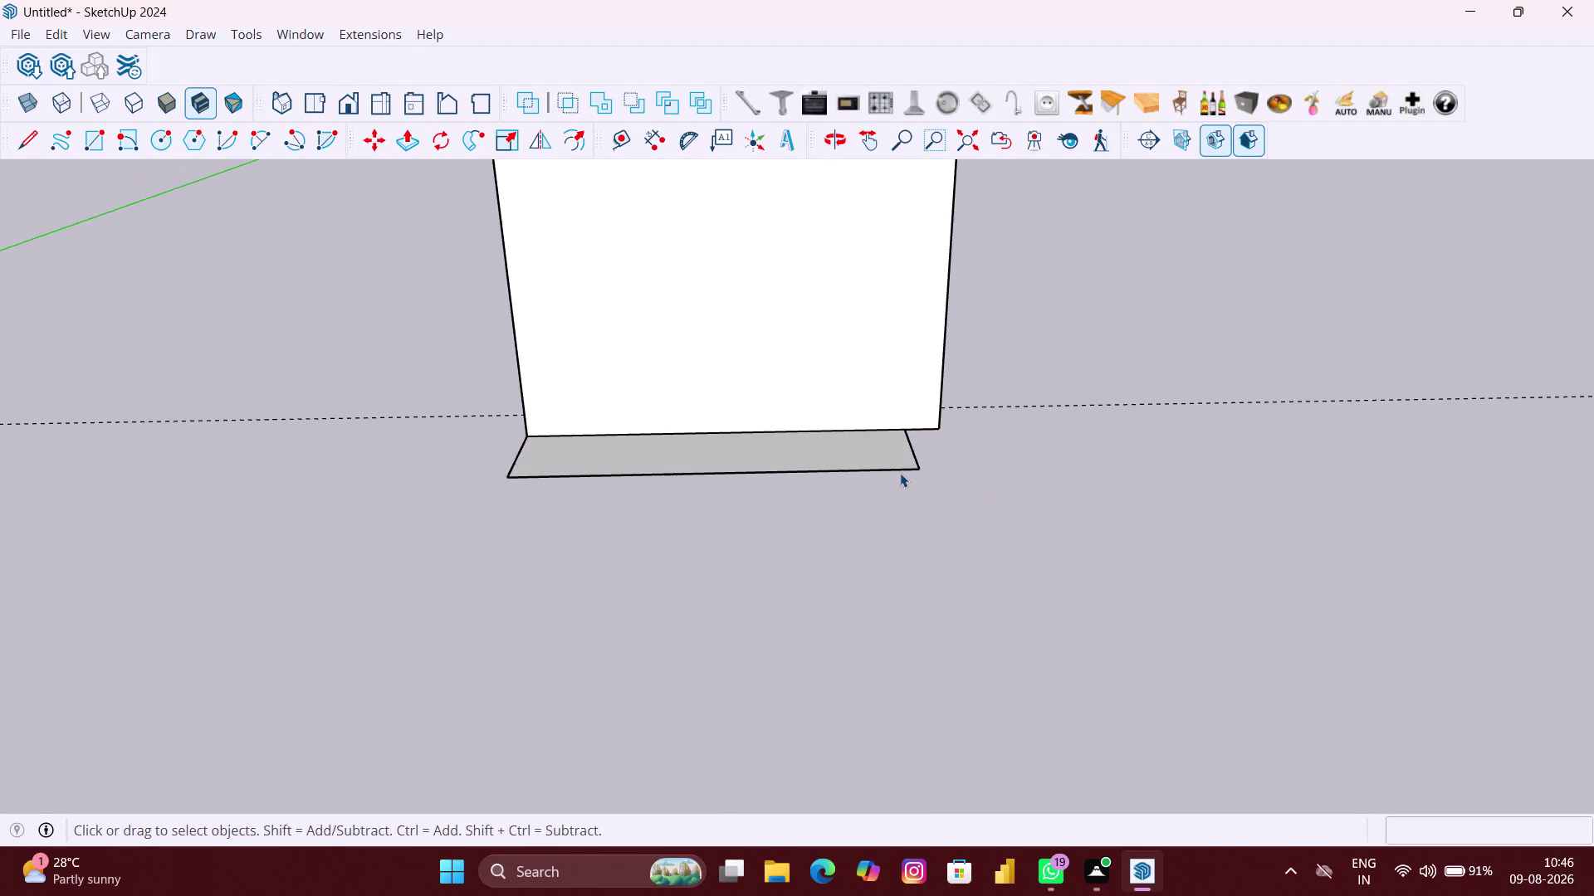
middle_click(900, 473)
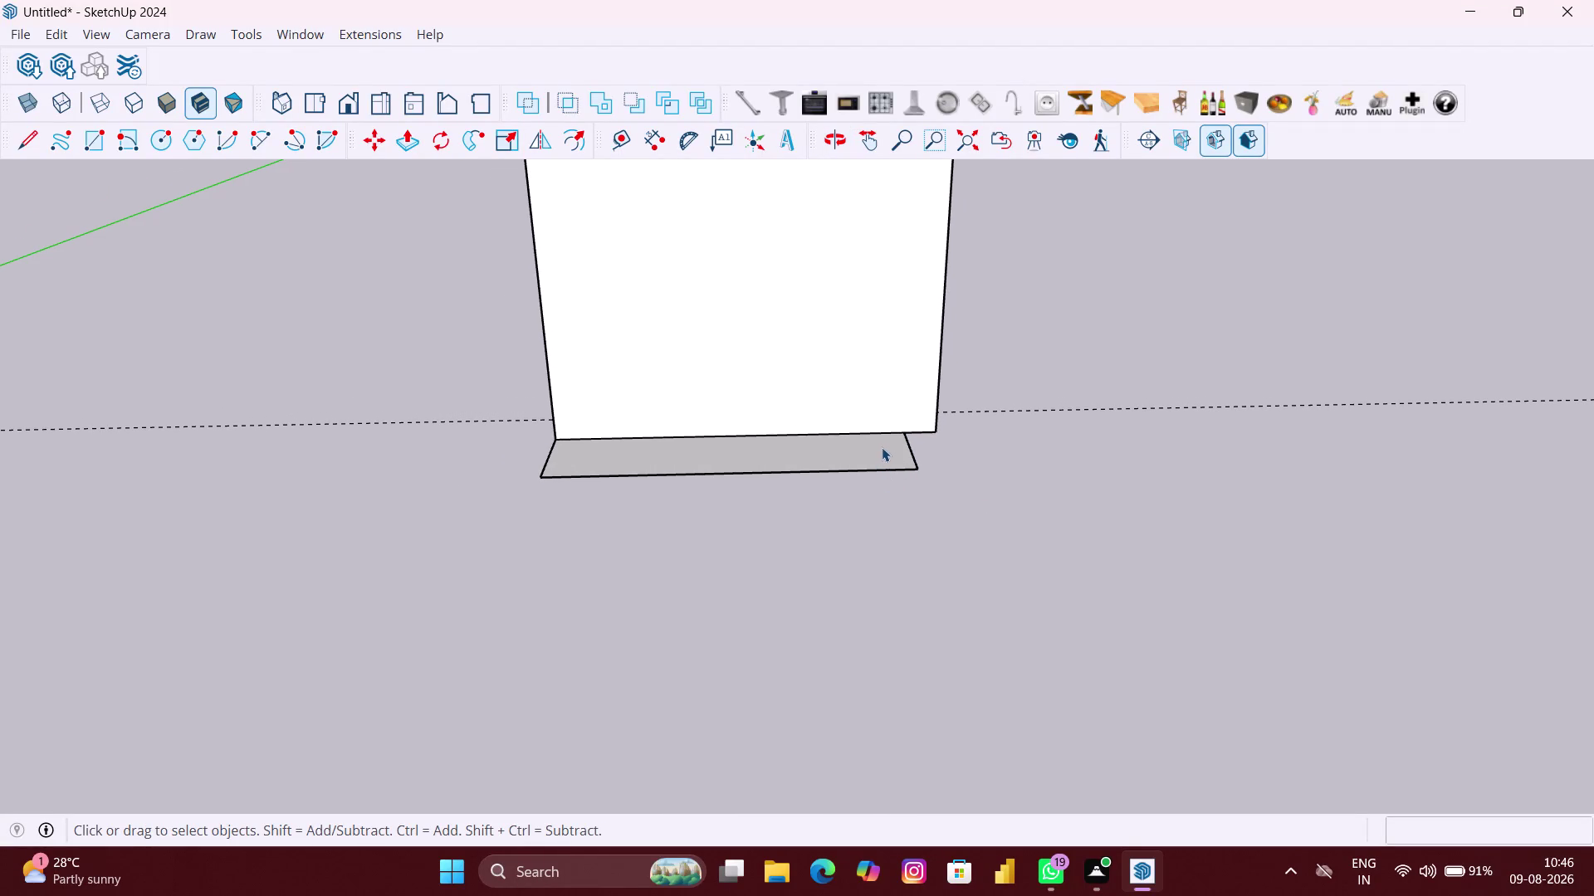
scroll(down, 3)
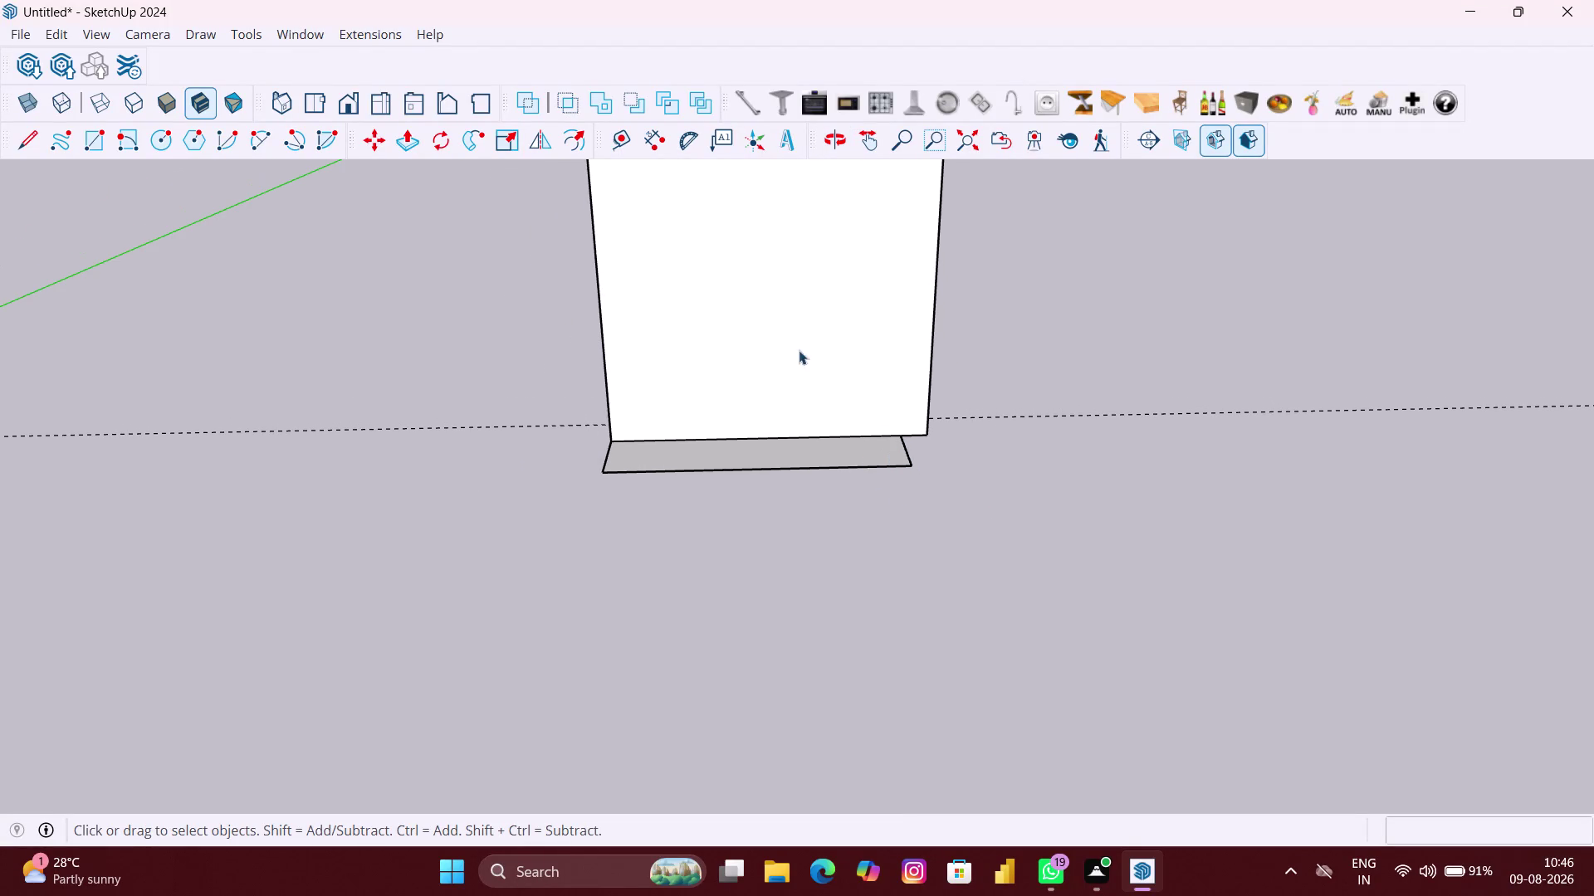
Orbit until the wall's front face is seen head-on.
click(619, 151)
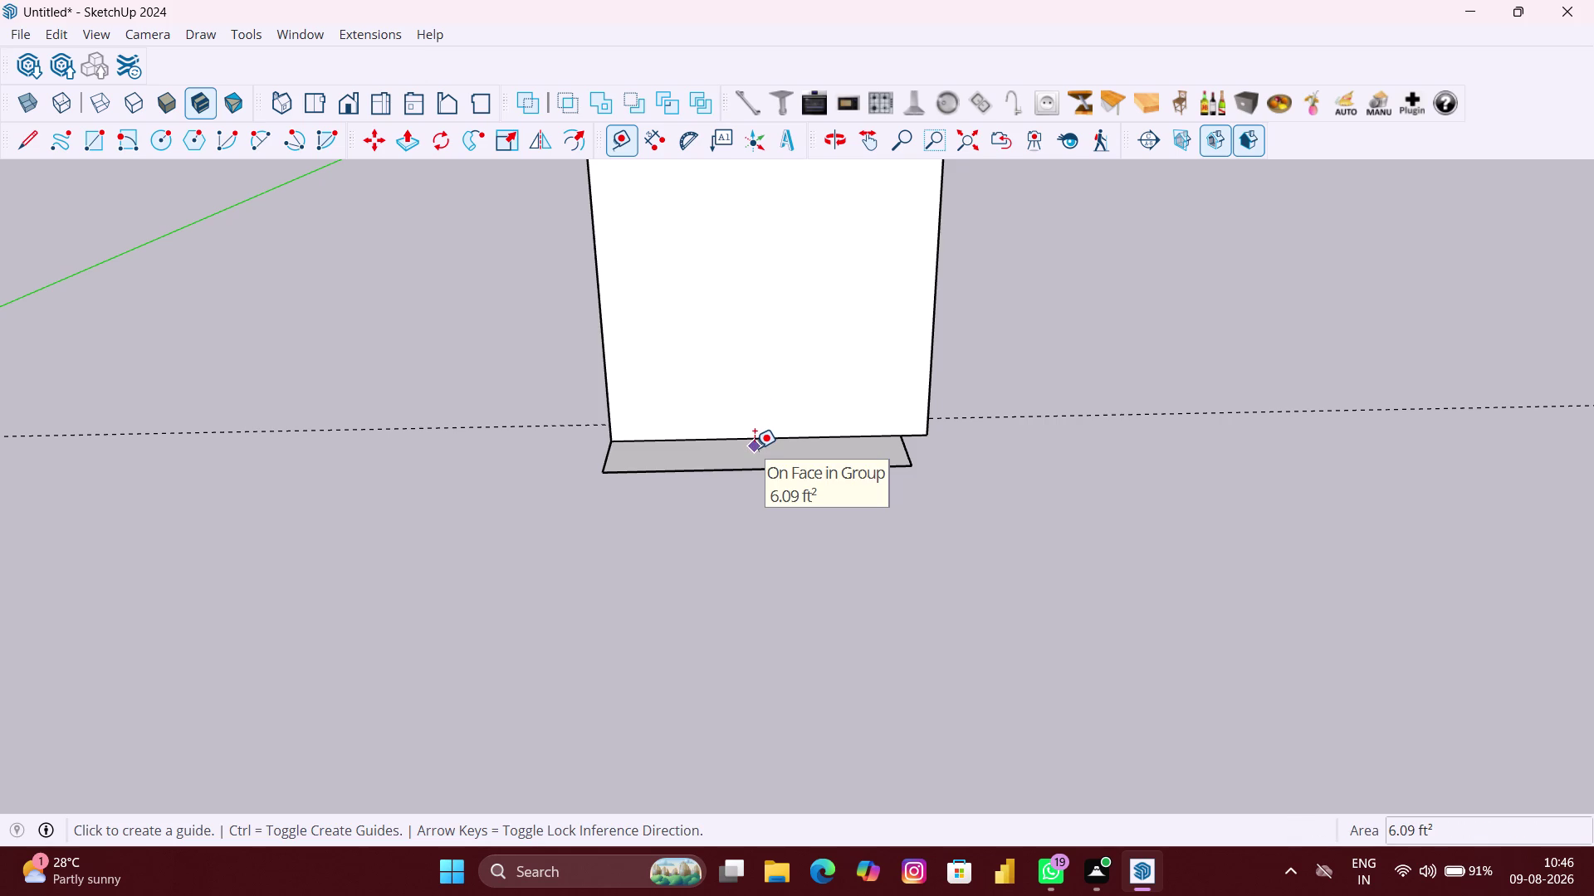
key(space)
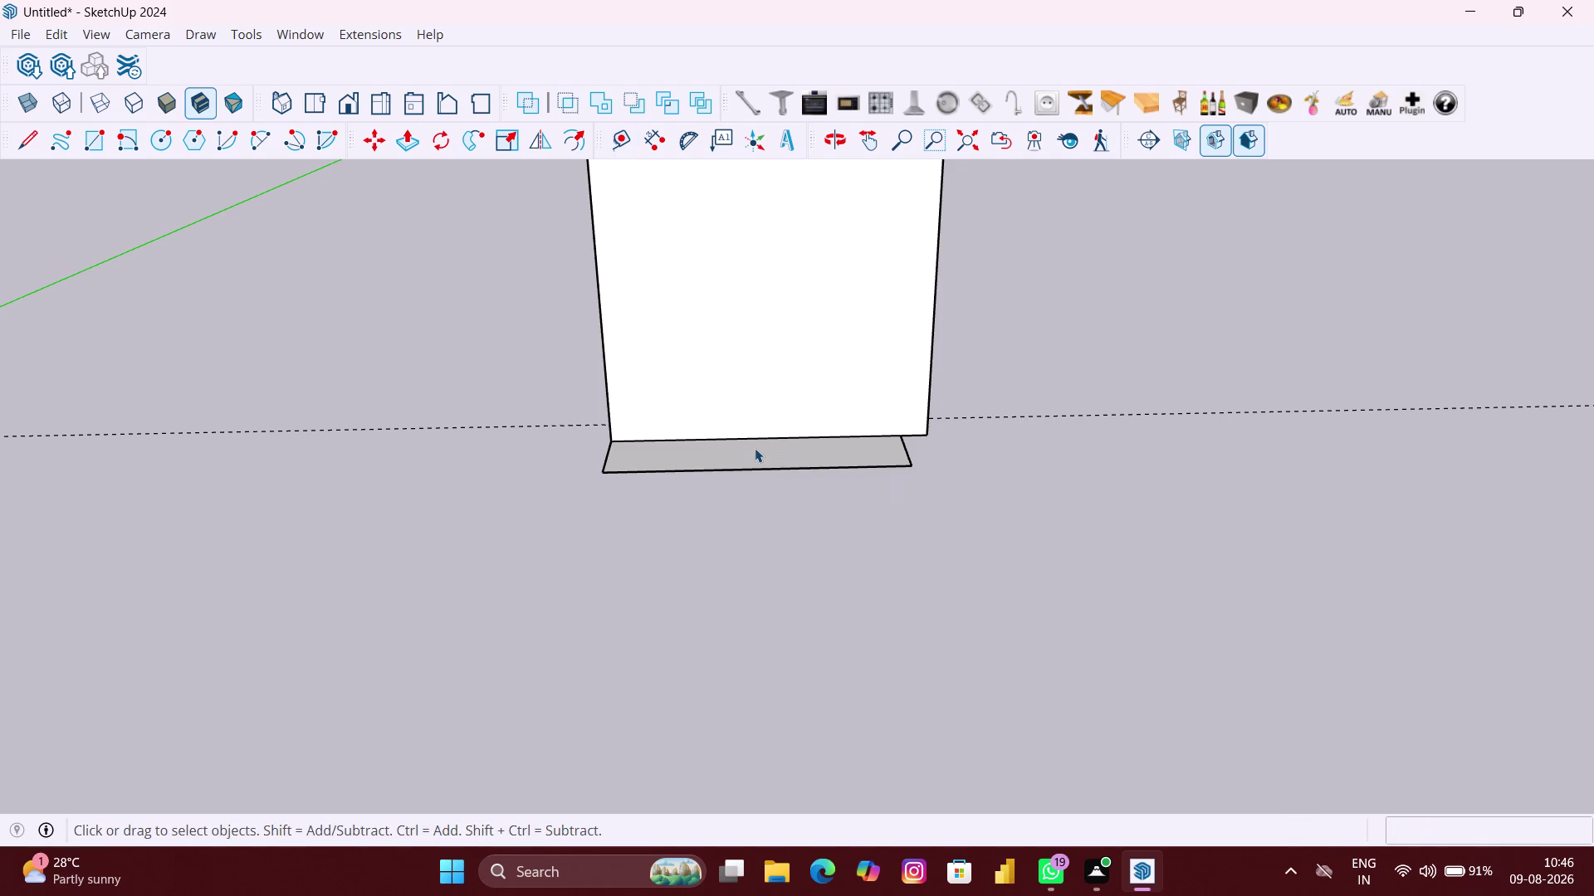
middle_drag(781, 453, 770, 439)
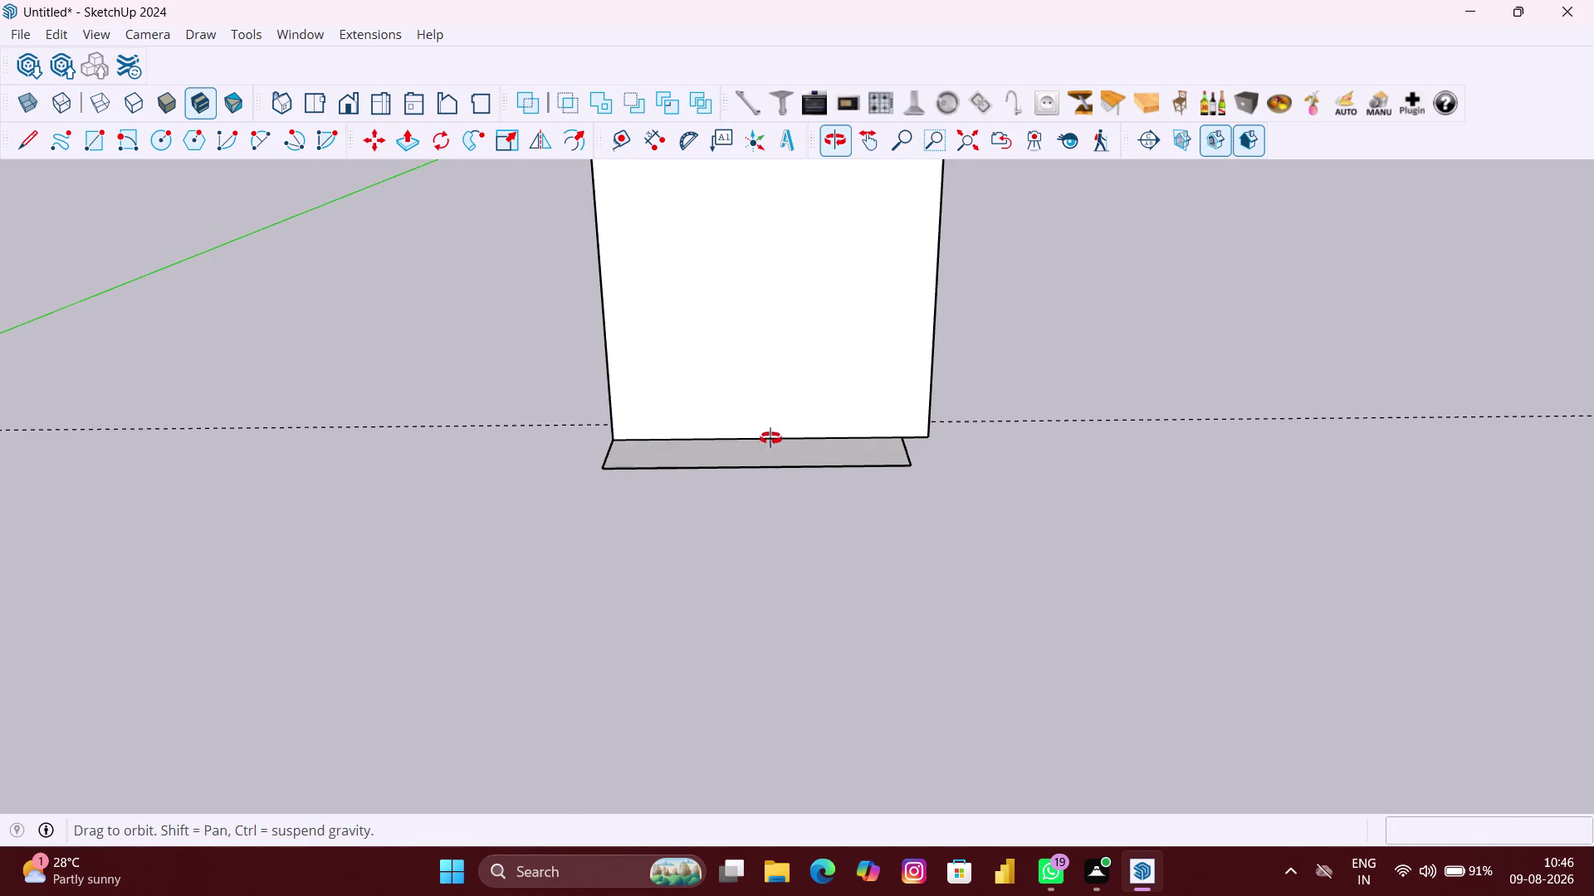
middle_drag(770, 439, 770, 437)
scroll(up, 3)
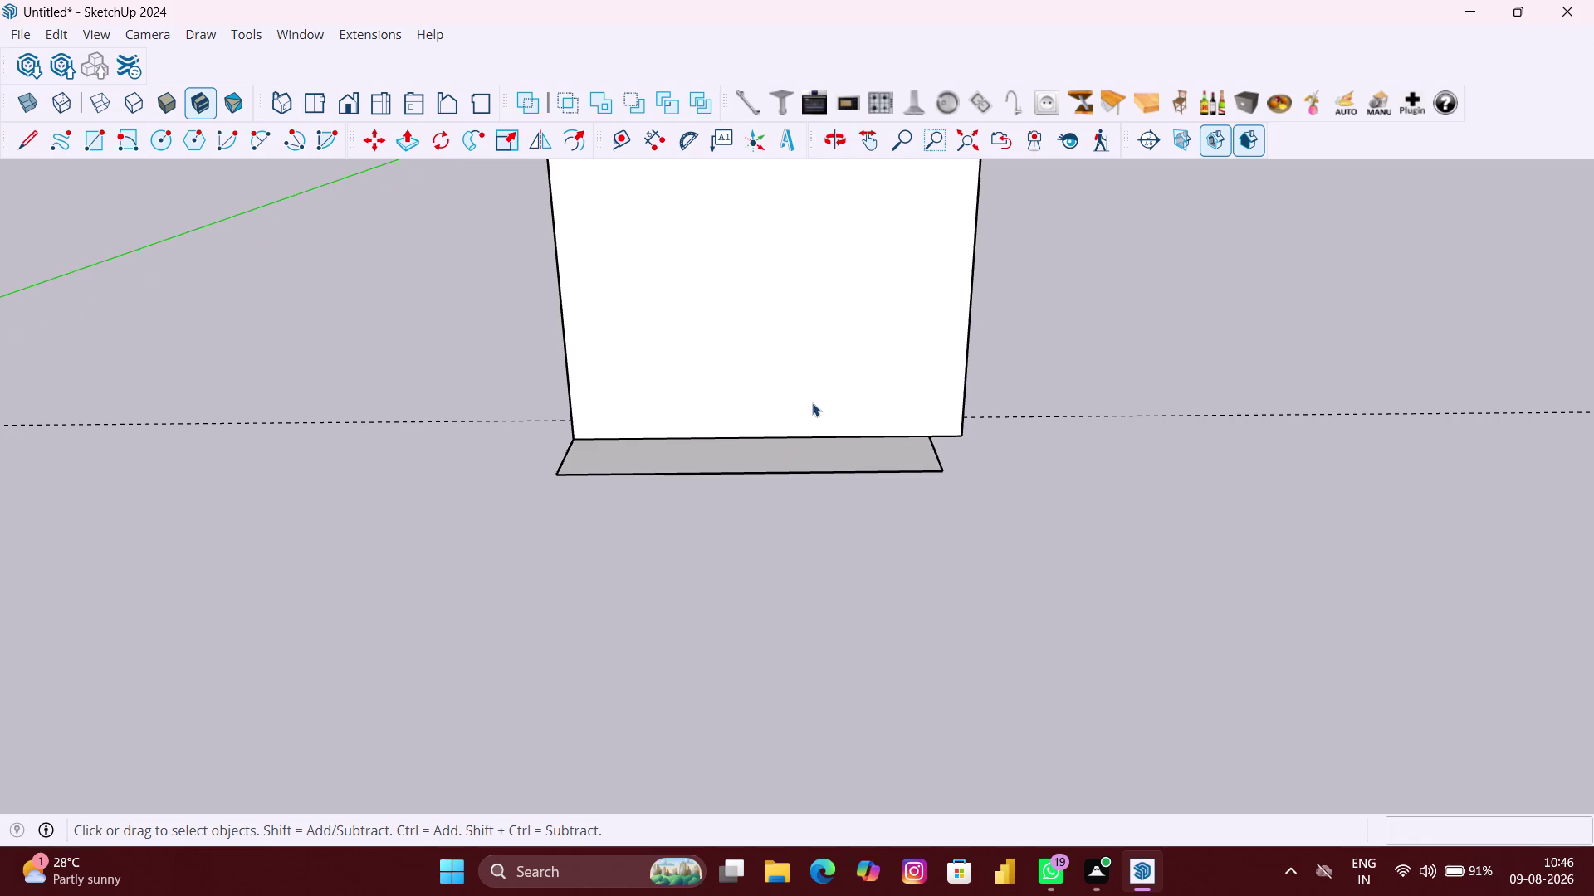
click(630, 150)
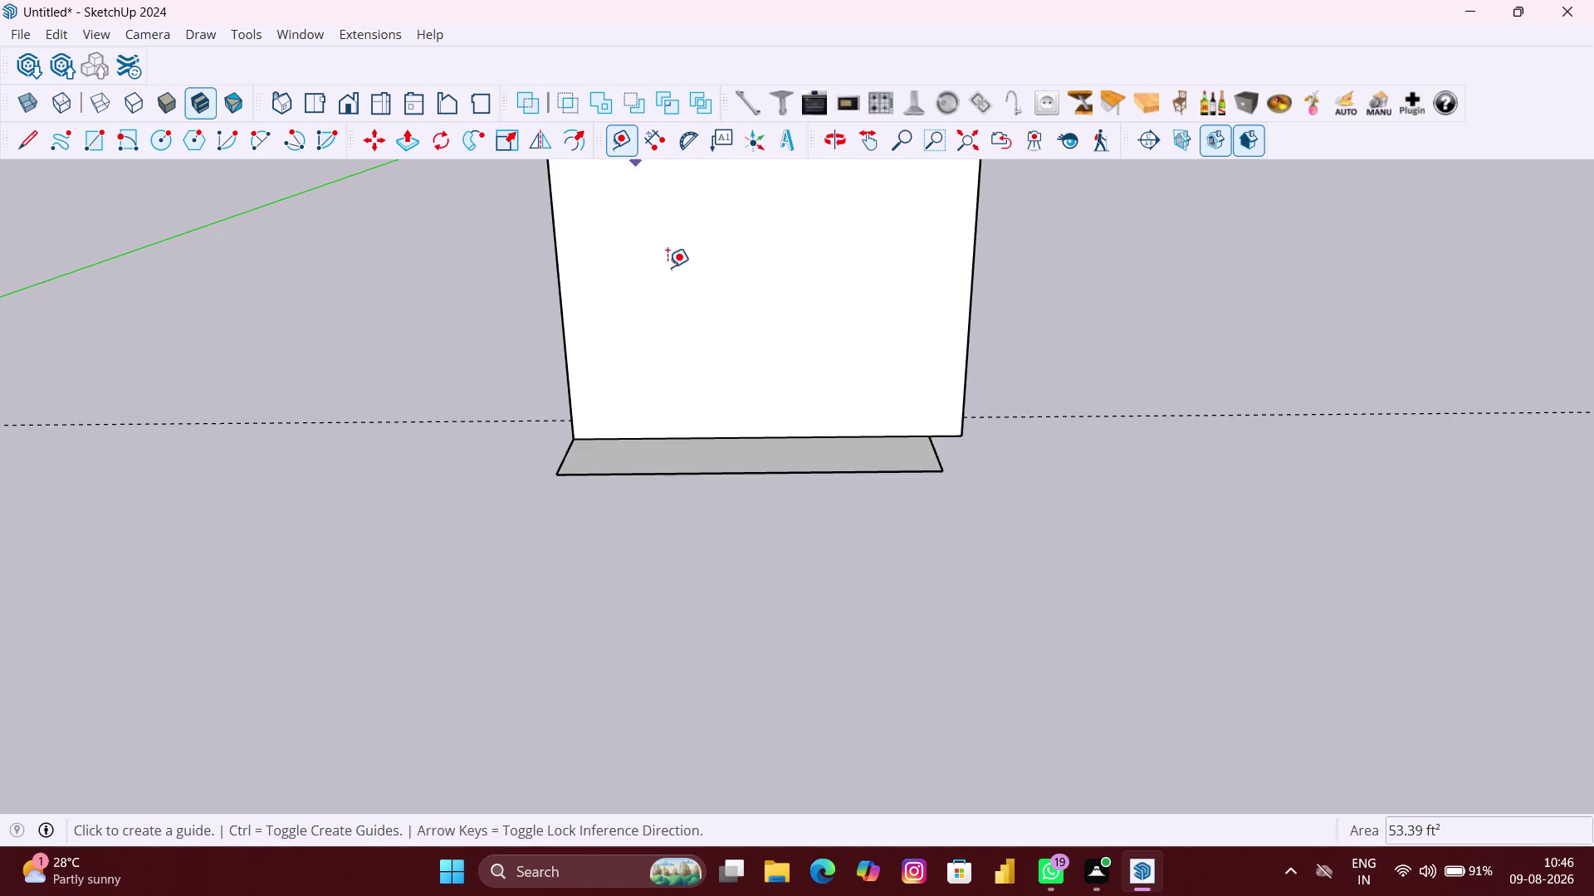
Measure 4" straight up from the wall's bottom edge to place a horizontal guide.
click(692, 440)
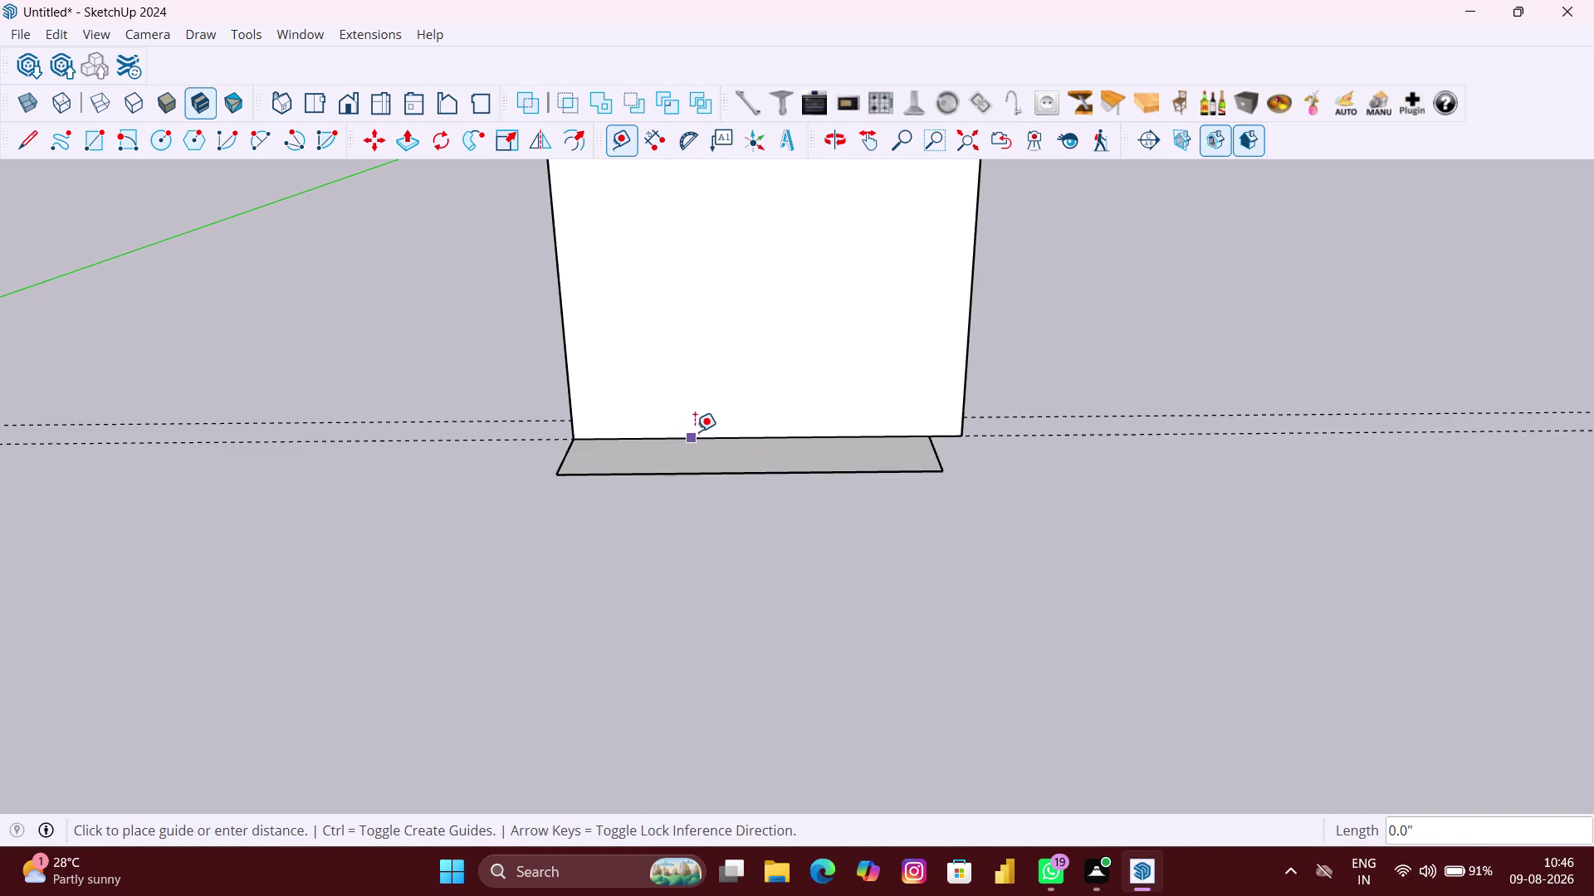
key(Up)
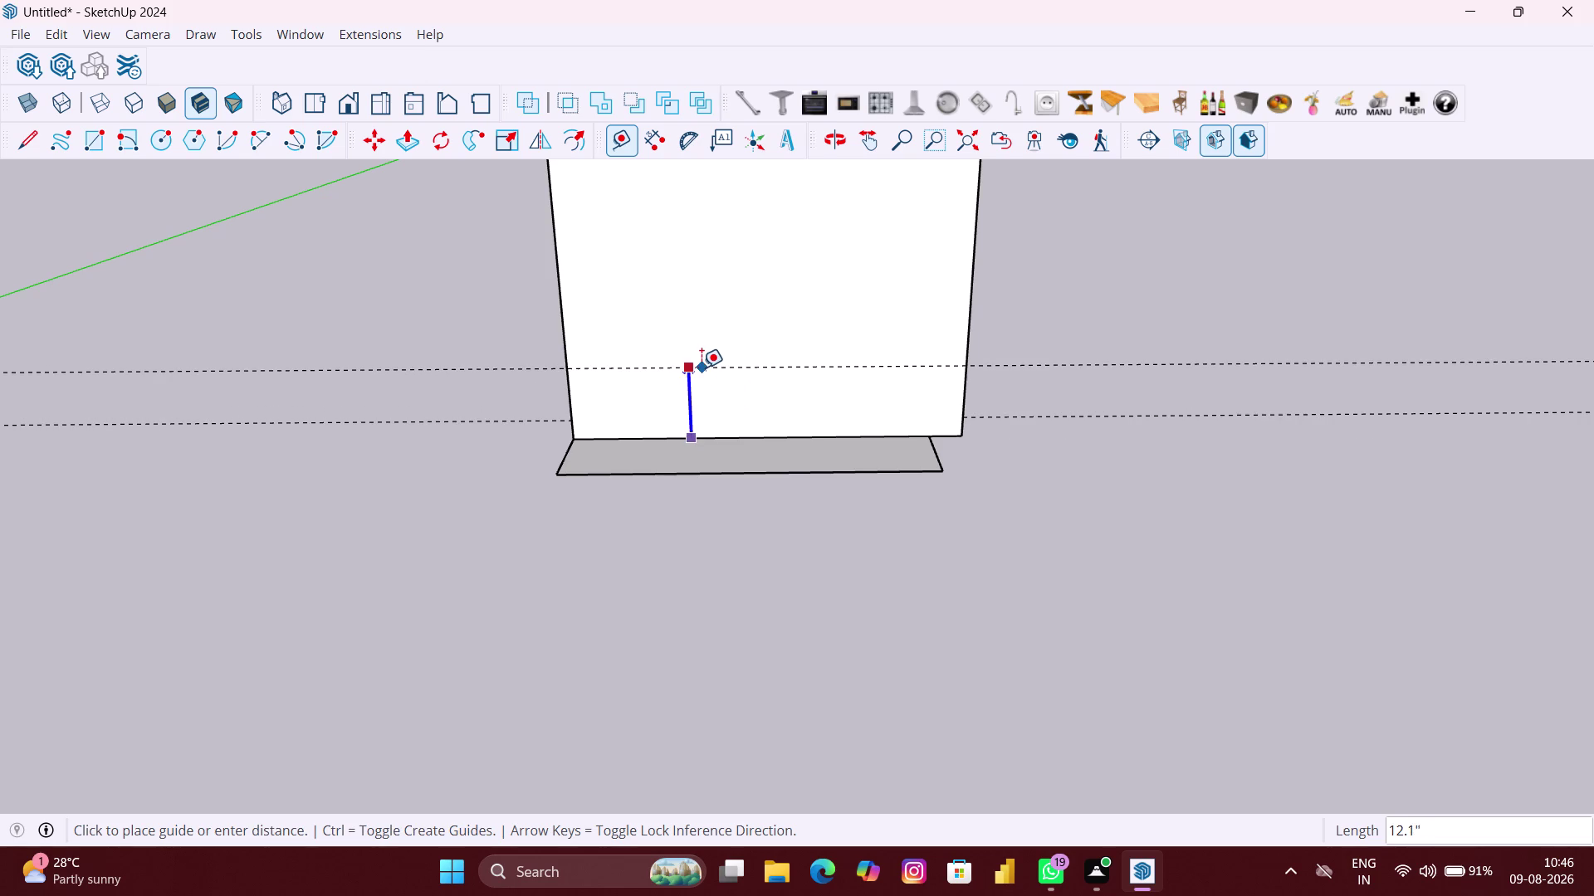
text(4)
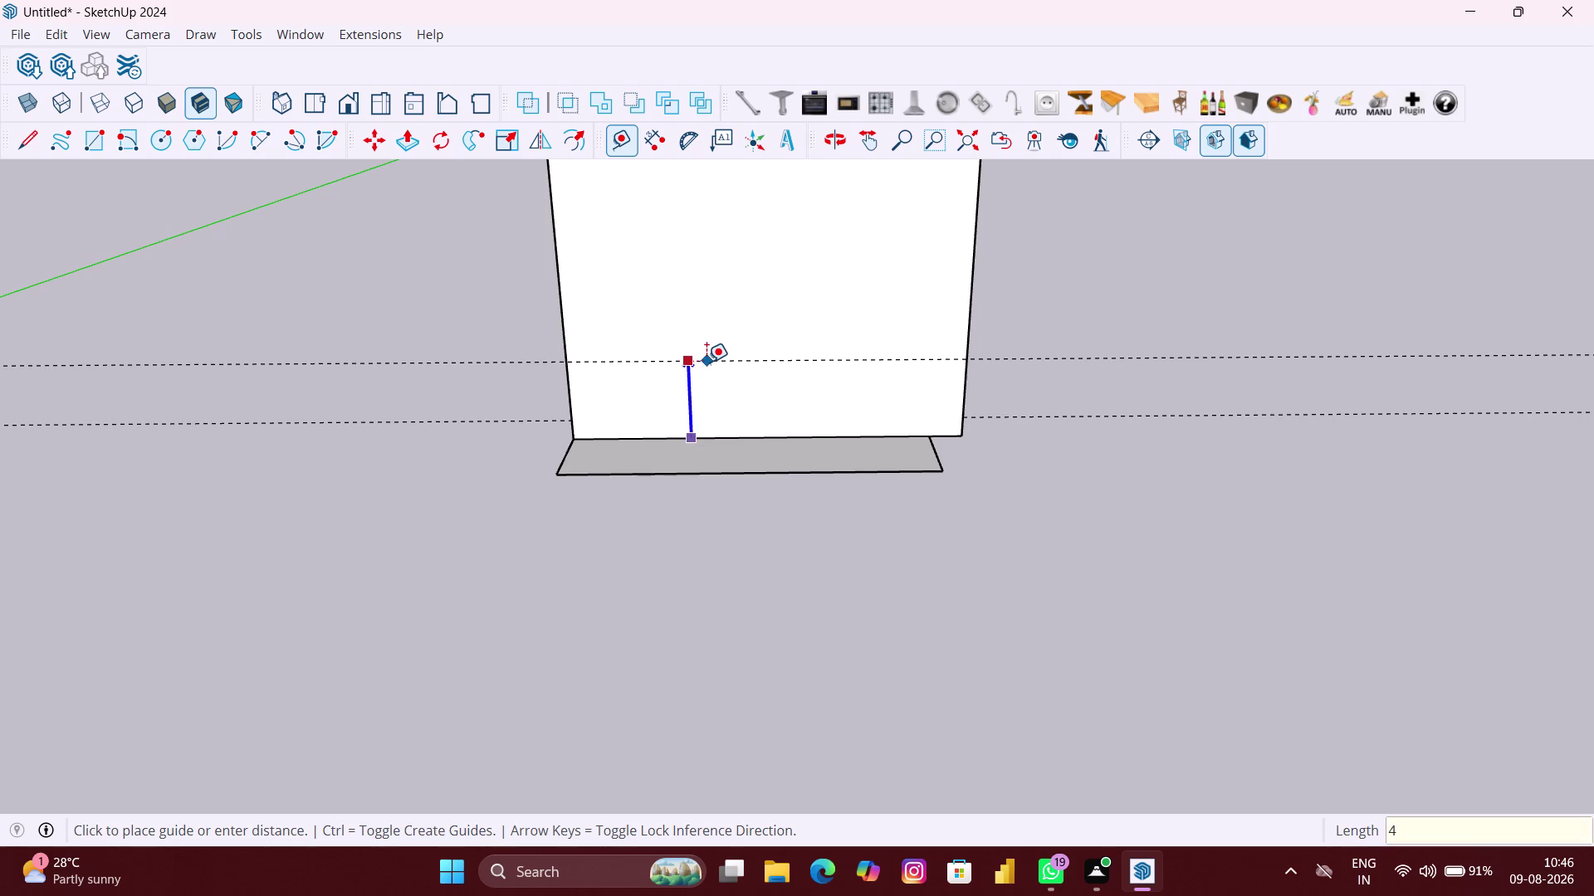
text(")
key(Return)
middle_drag(572, 495, 578, 426)
scroll(up, 3)
scroll(down, 3)
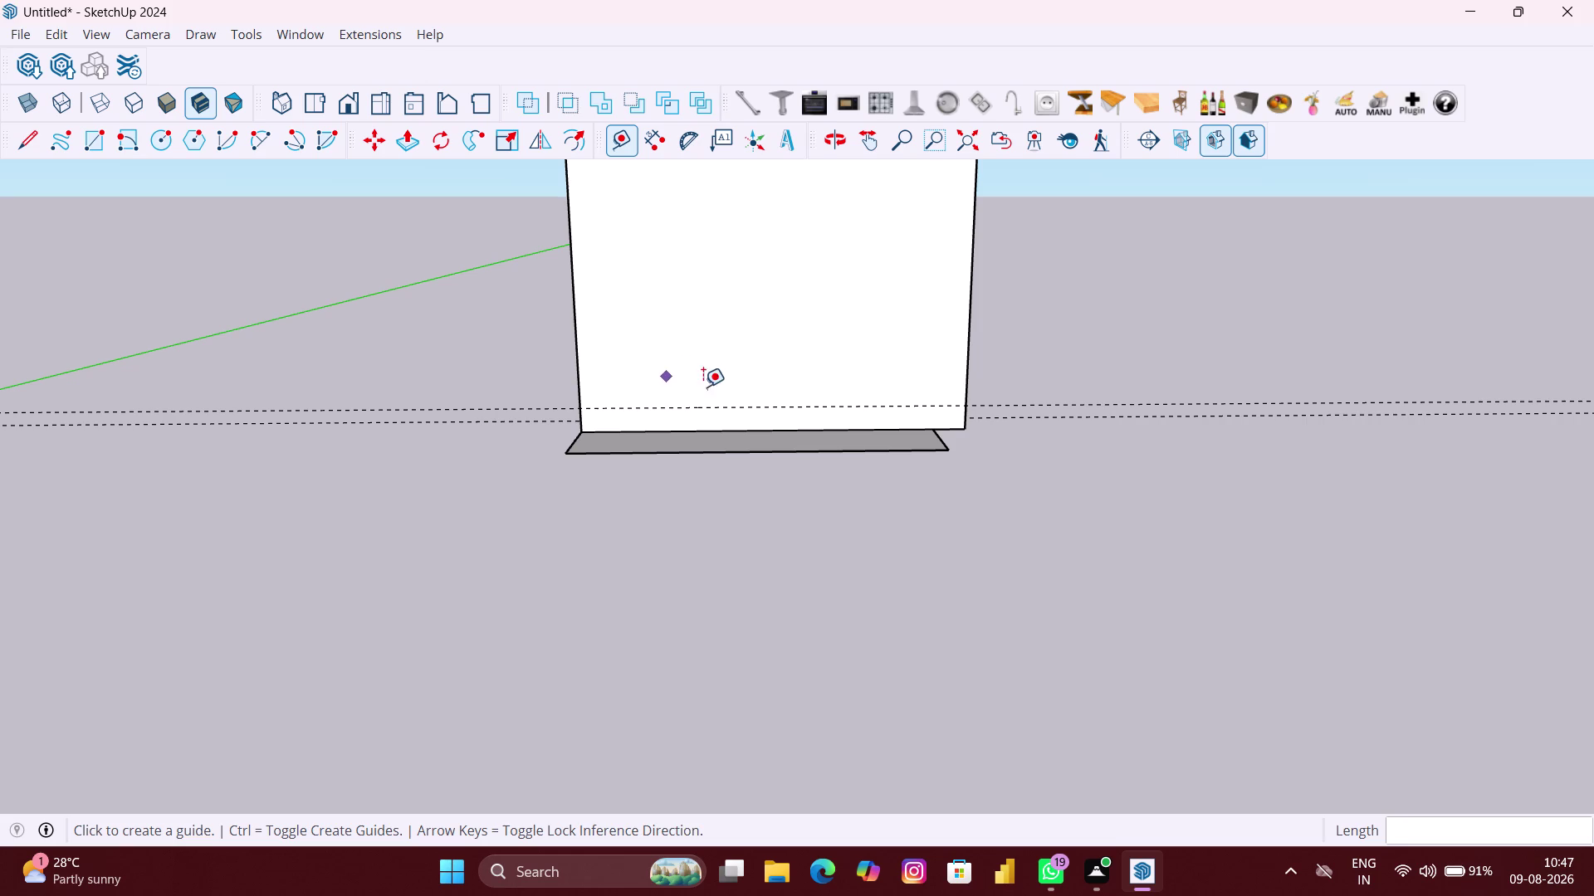
Place a horizontal guide 32" up from the wall's bottom edge.
click(736, 432)
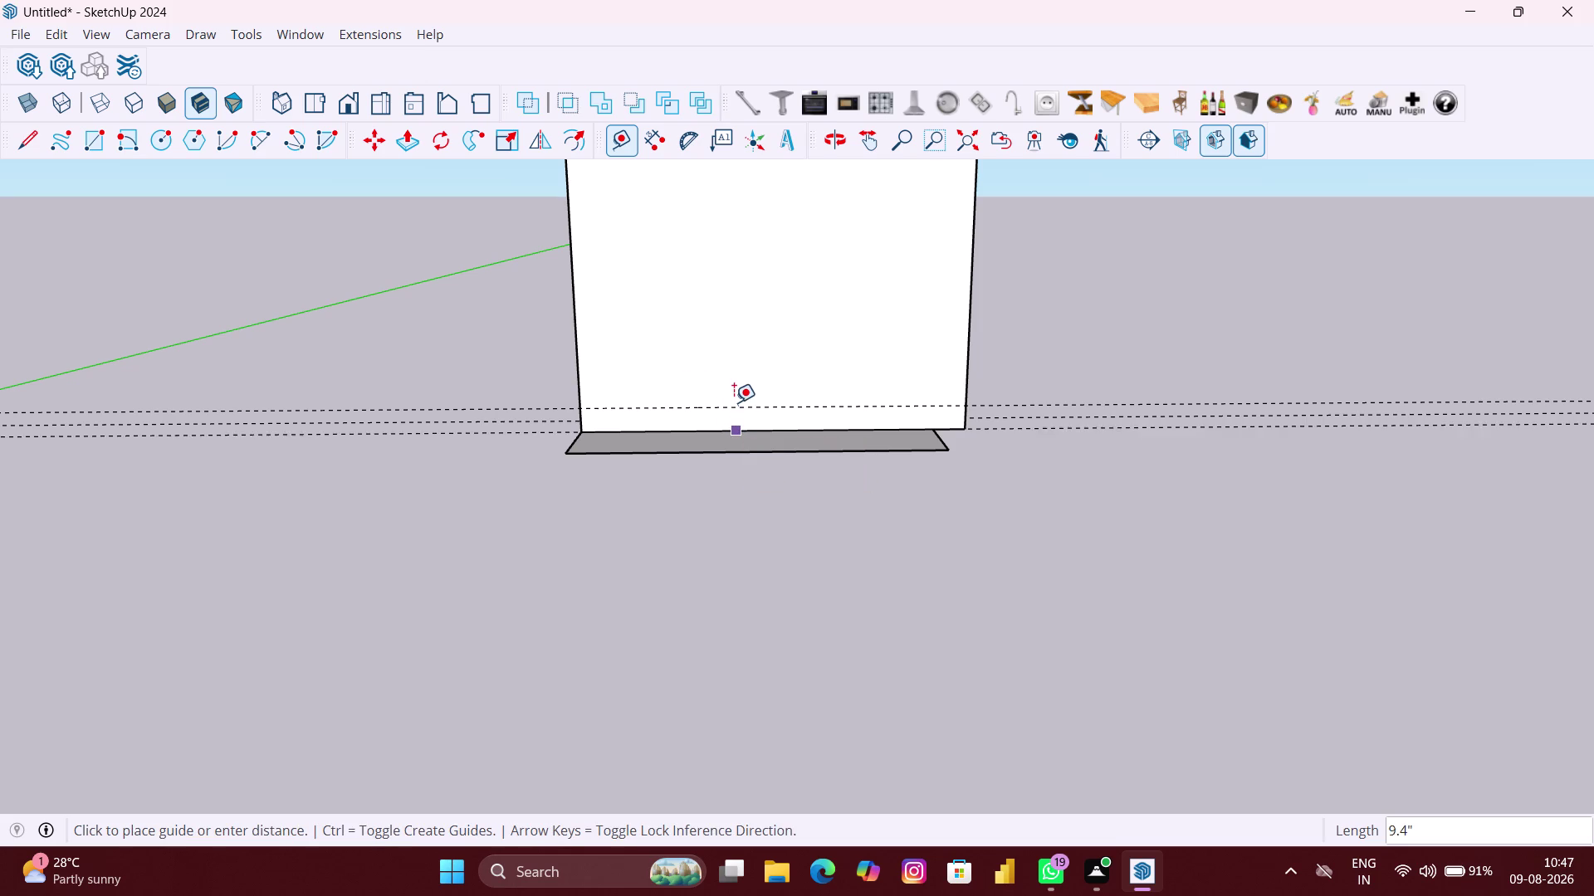
key(Up)
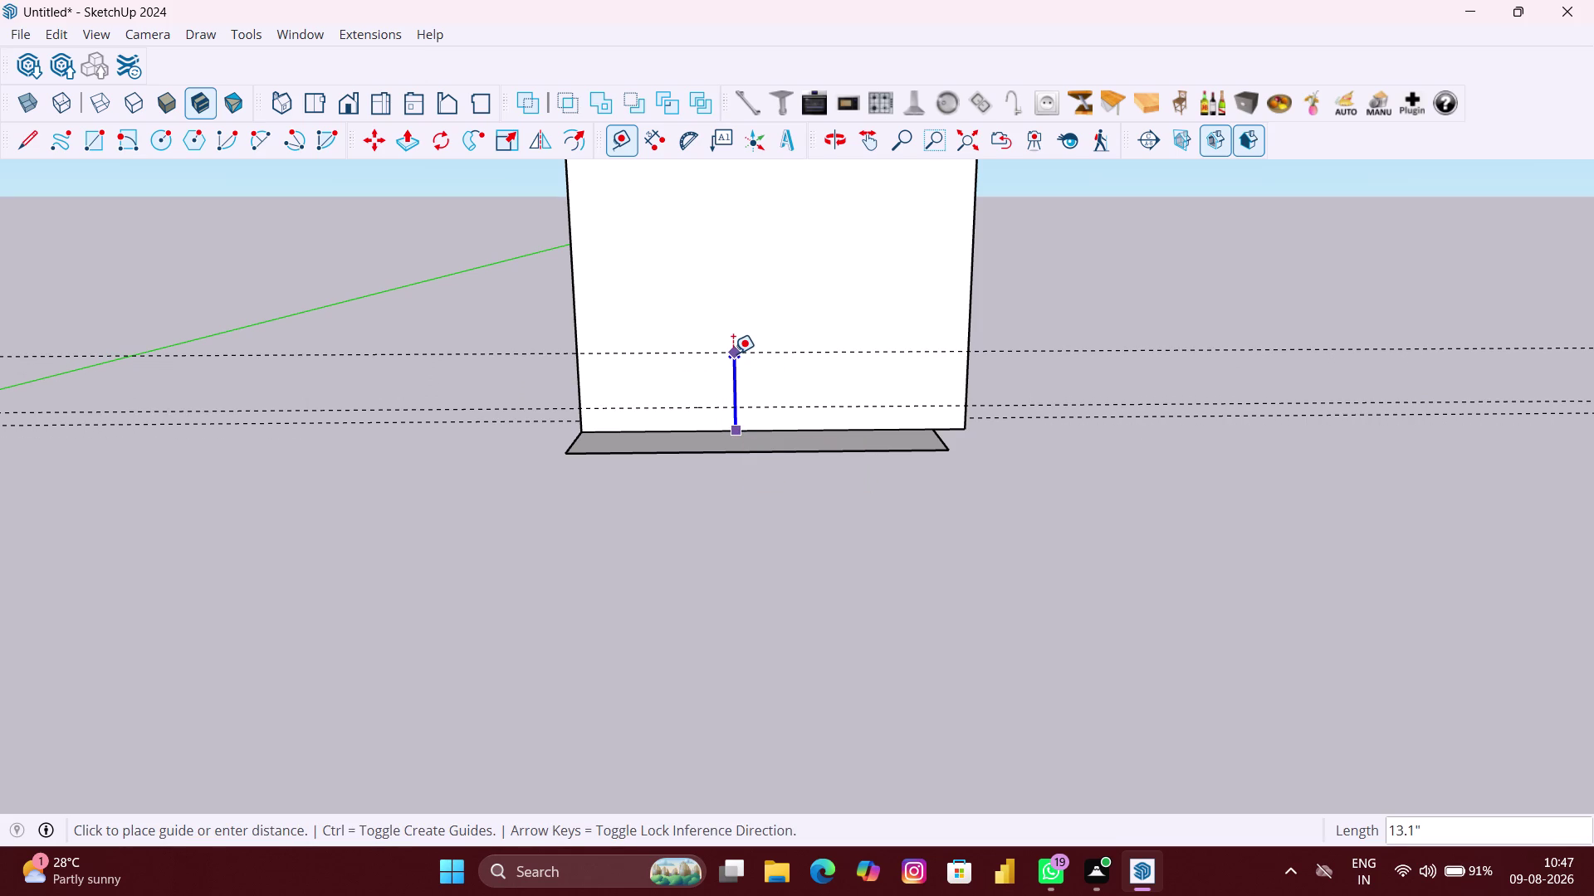
text(32")
key(Return)
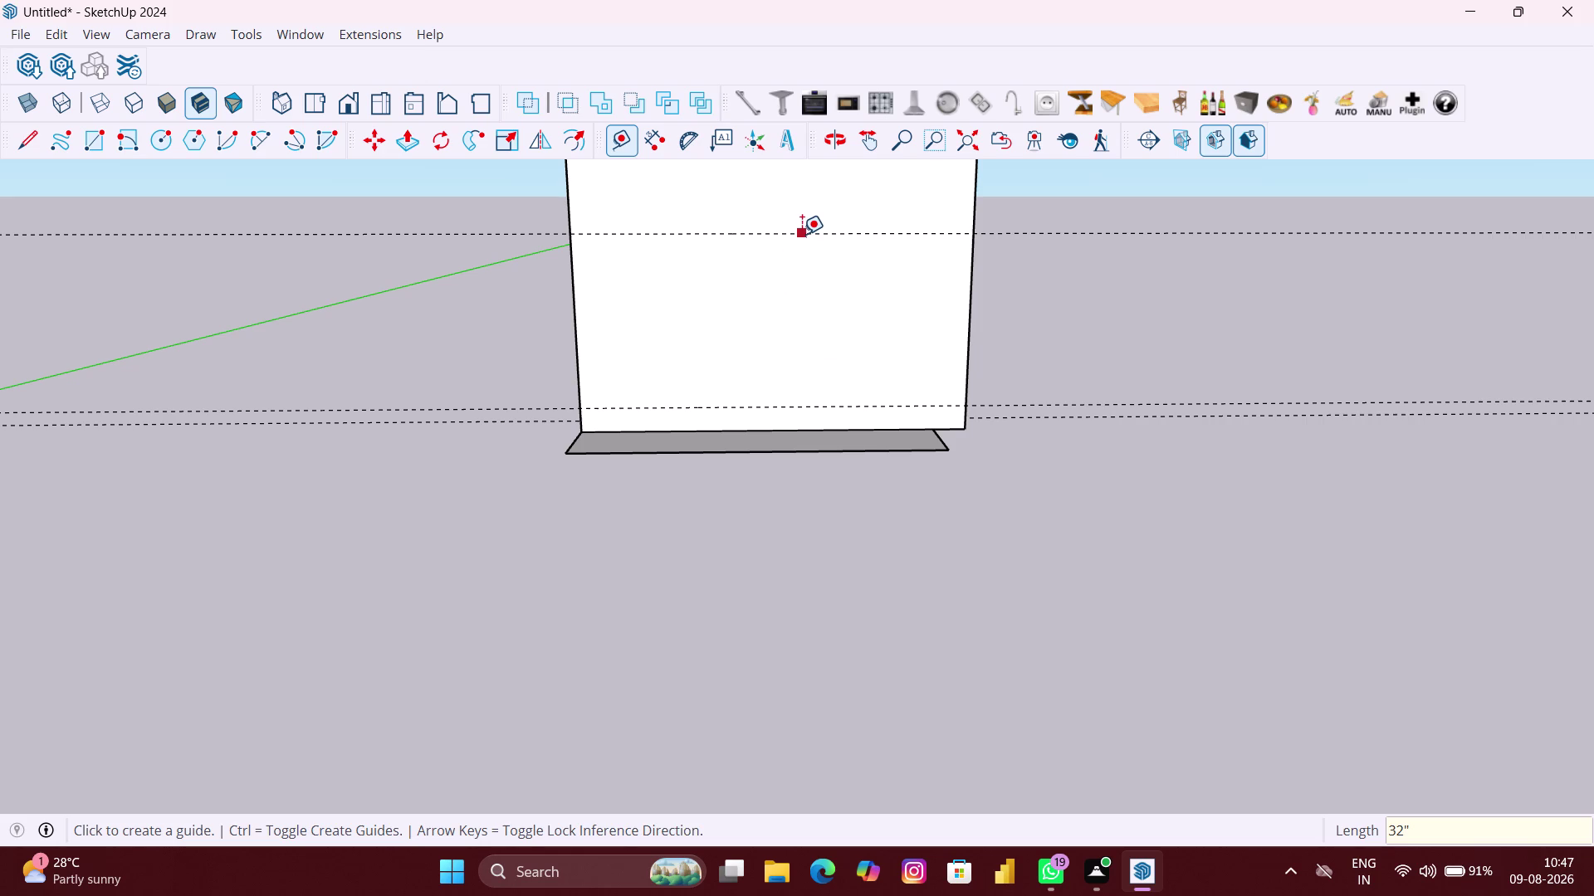
Add another horizontal guide 1.50" from the 32-inch guide.
click(802, 234)
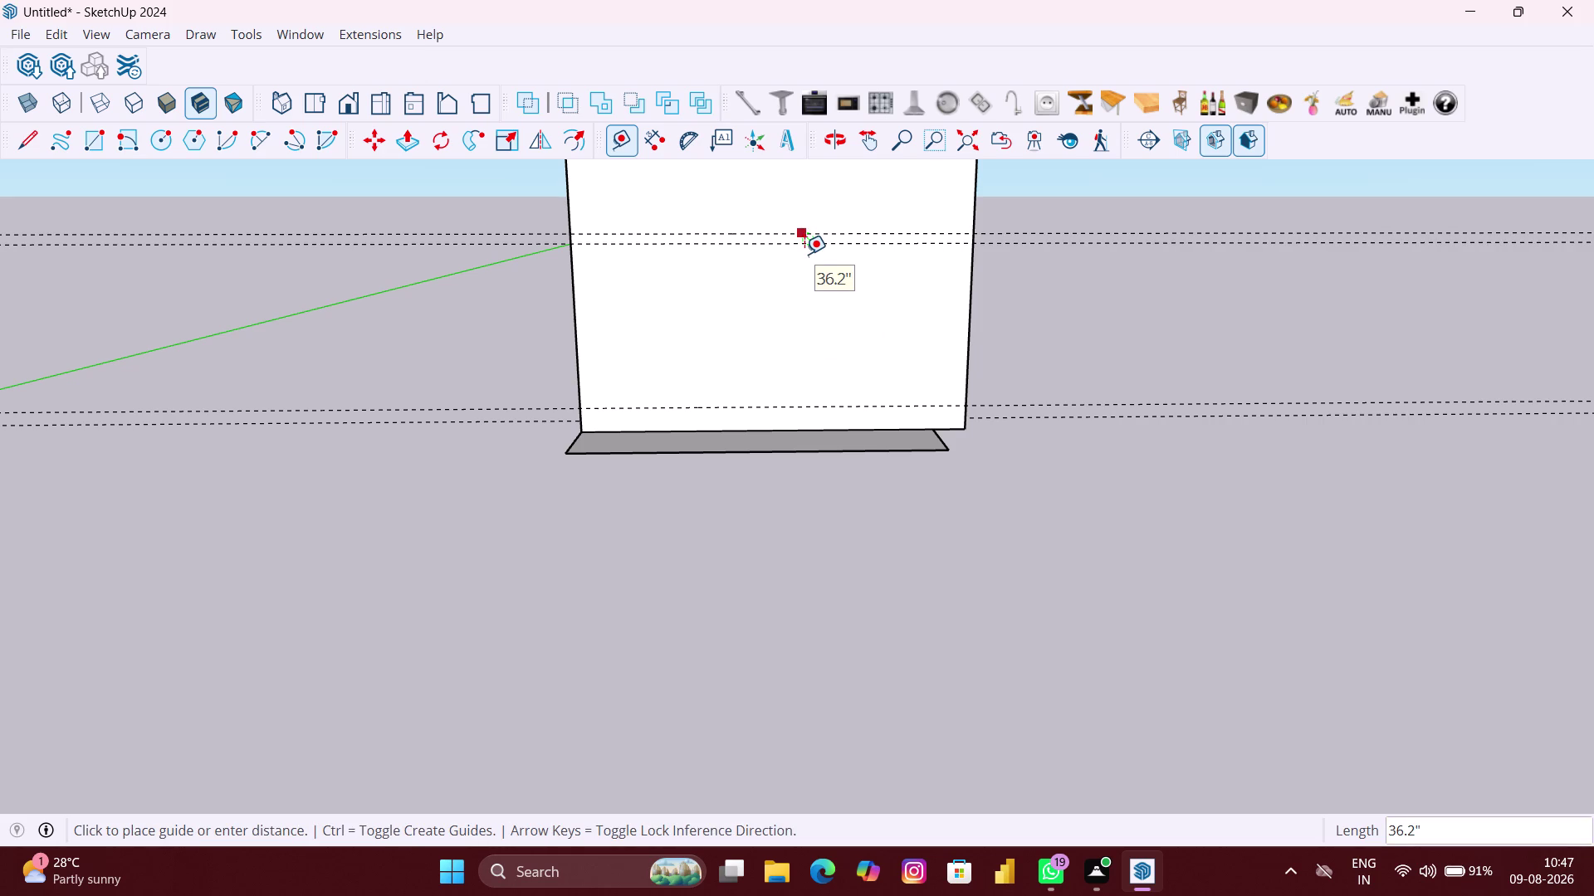
key(Up)
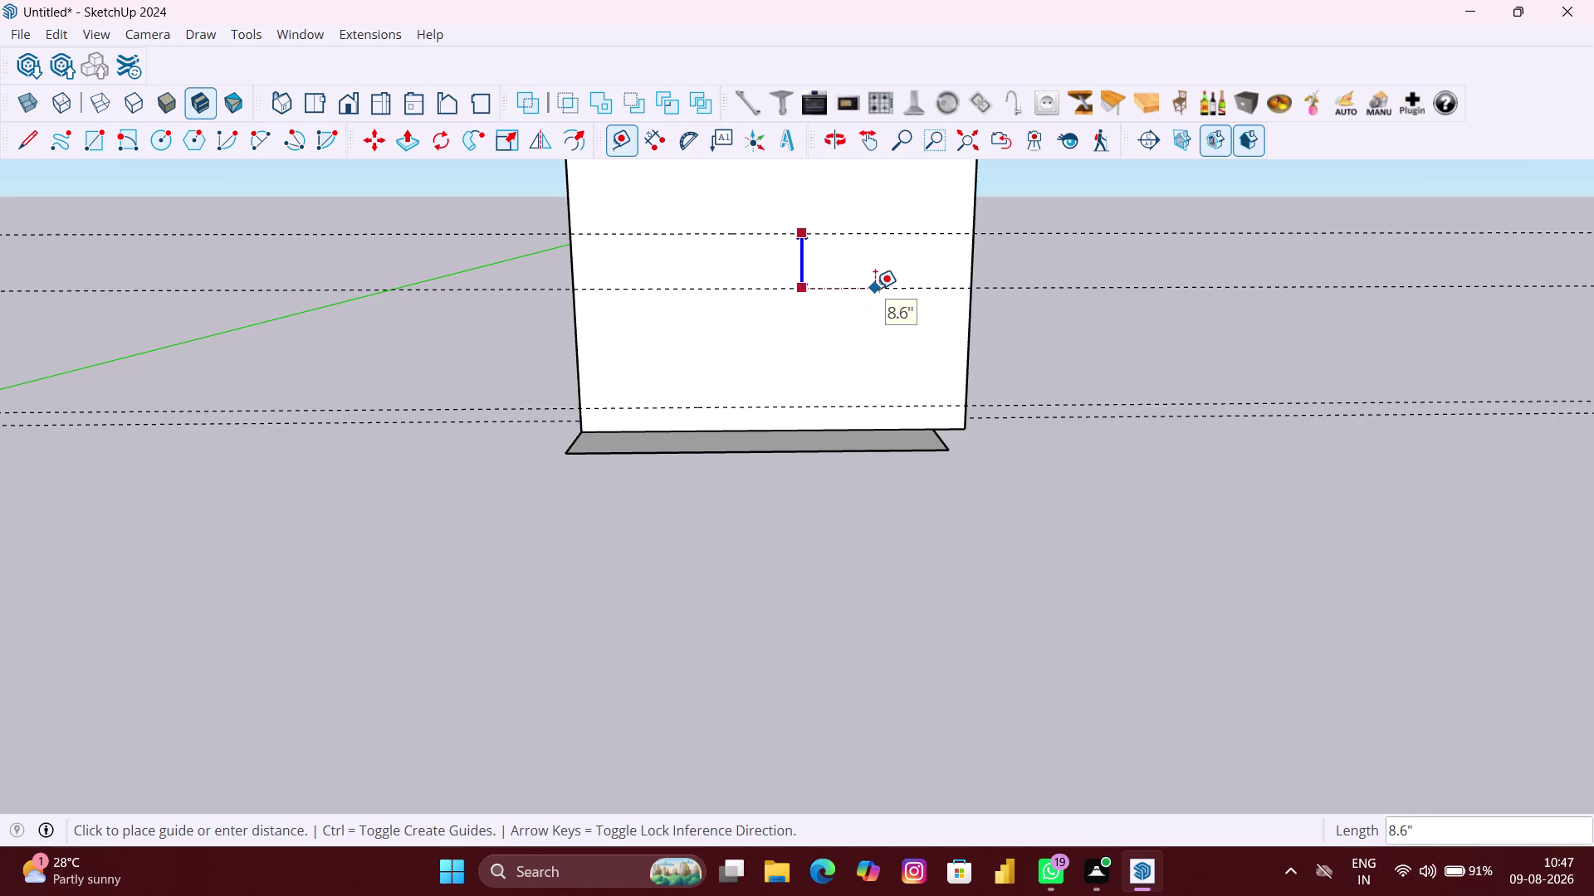
text(1.50)
text(")
key(Return)
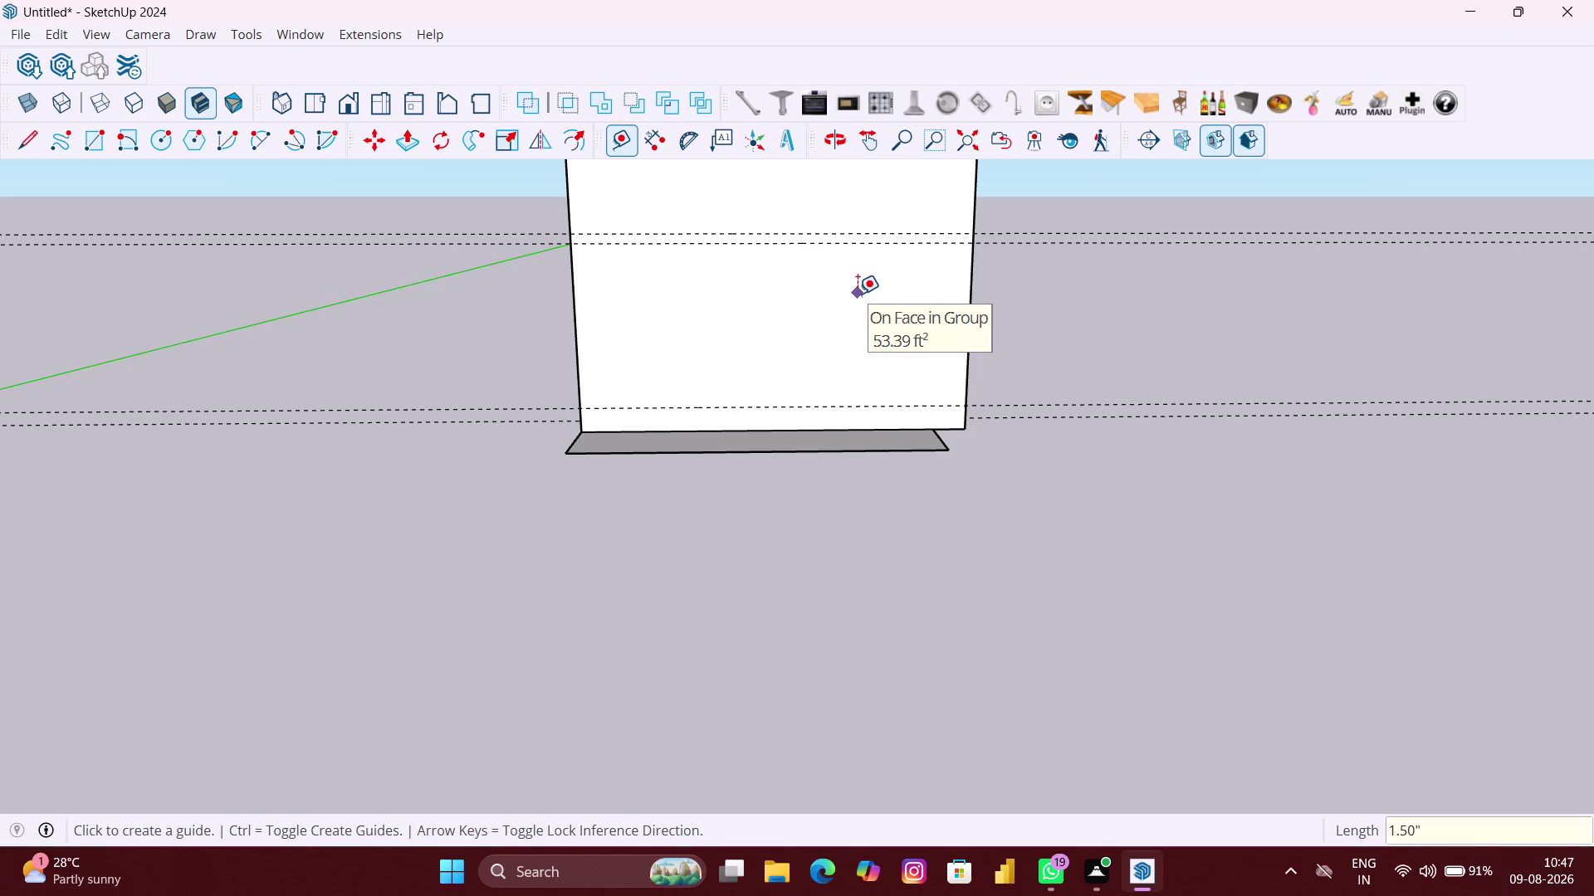
click(576, 339)
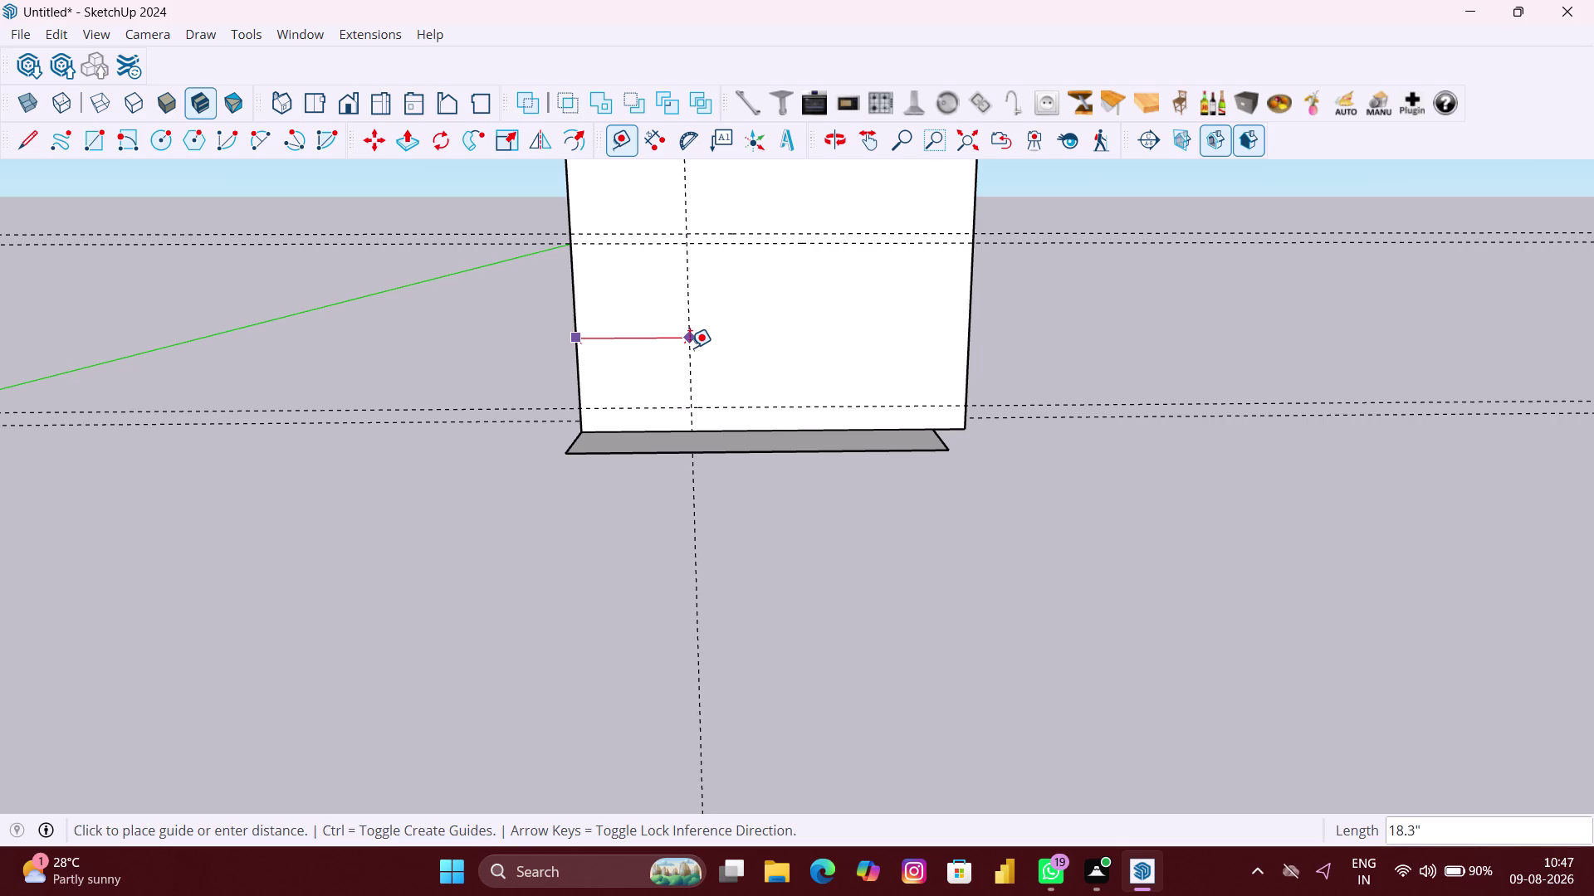
Place vertical guides 18.3" and 22.4" from the wall's left edge.
click(690, 347)
scroll(down, 3)
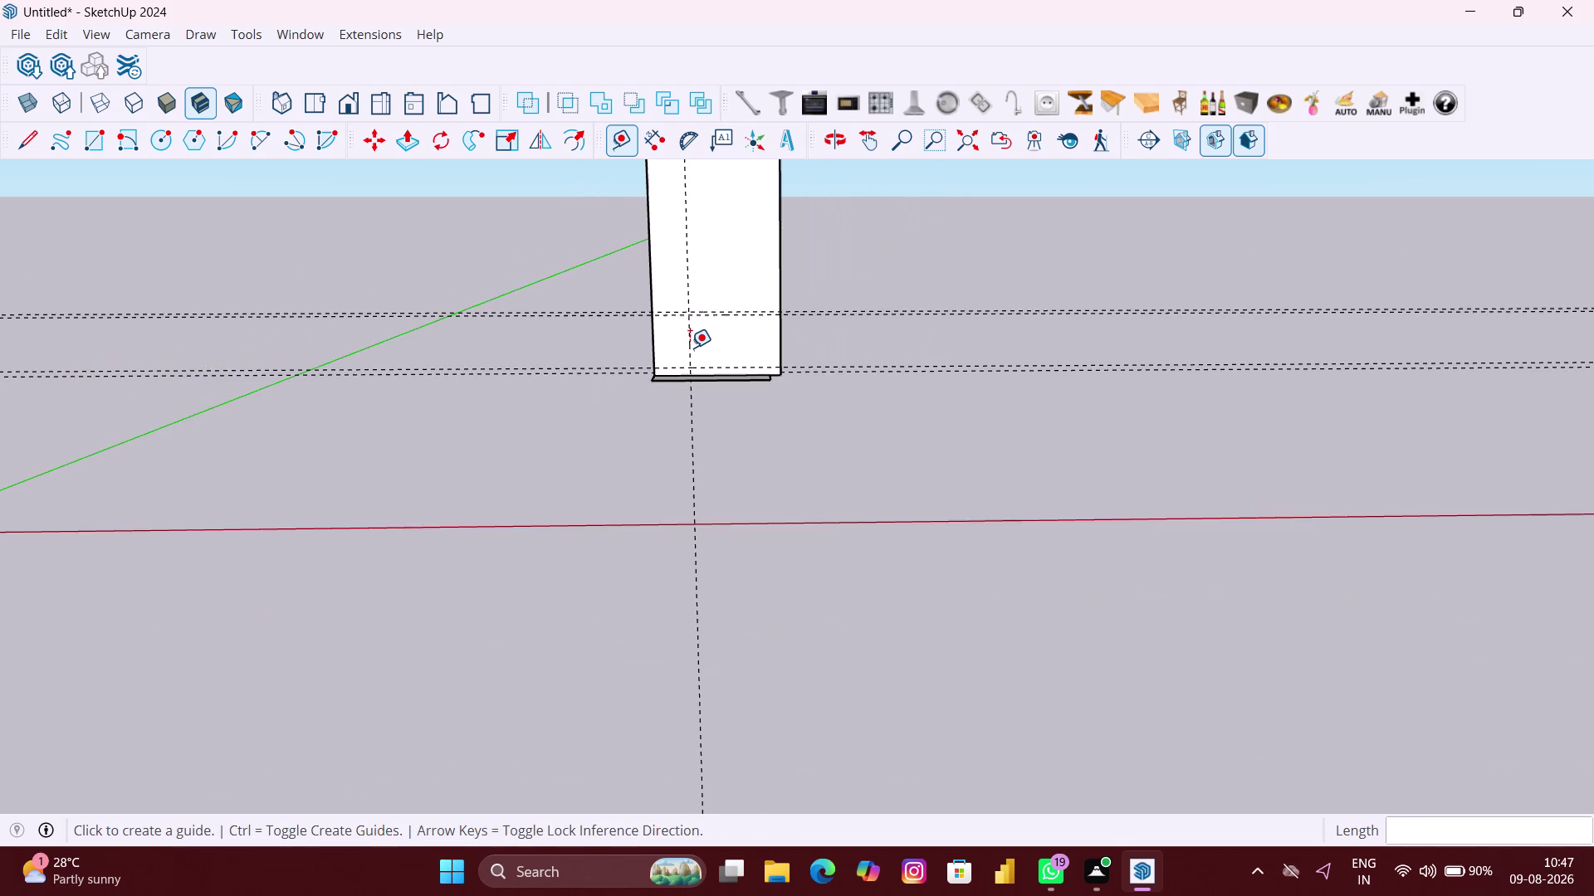
scroll(down, 3)
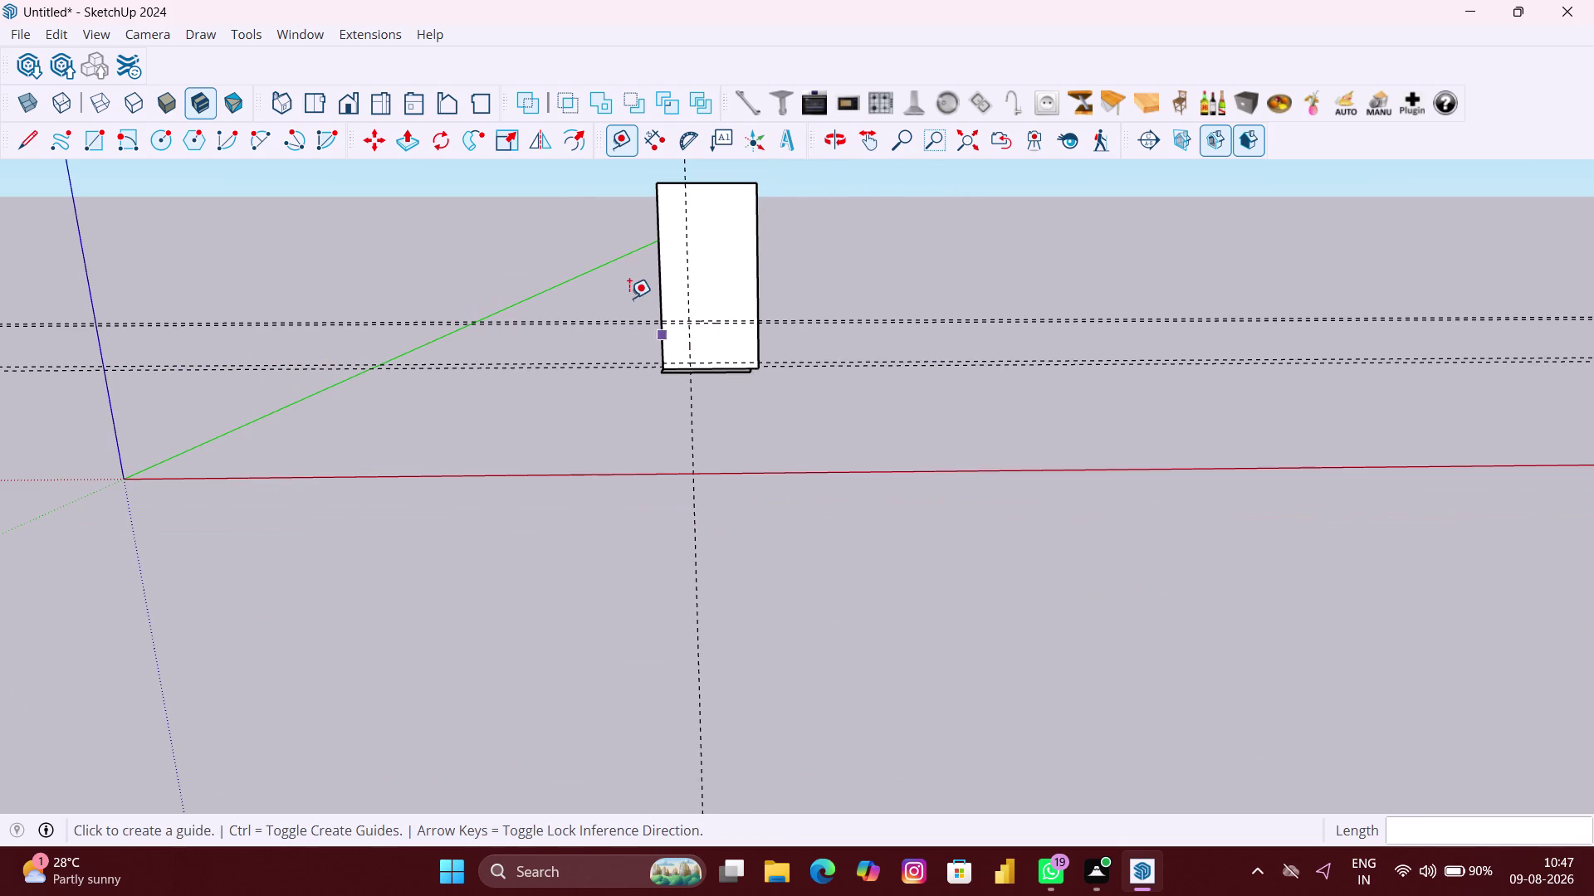
click(654, 261)
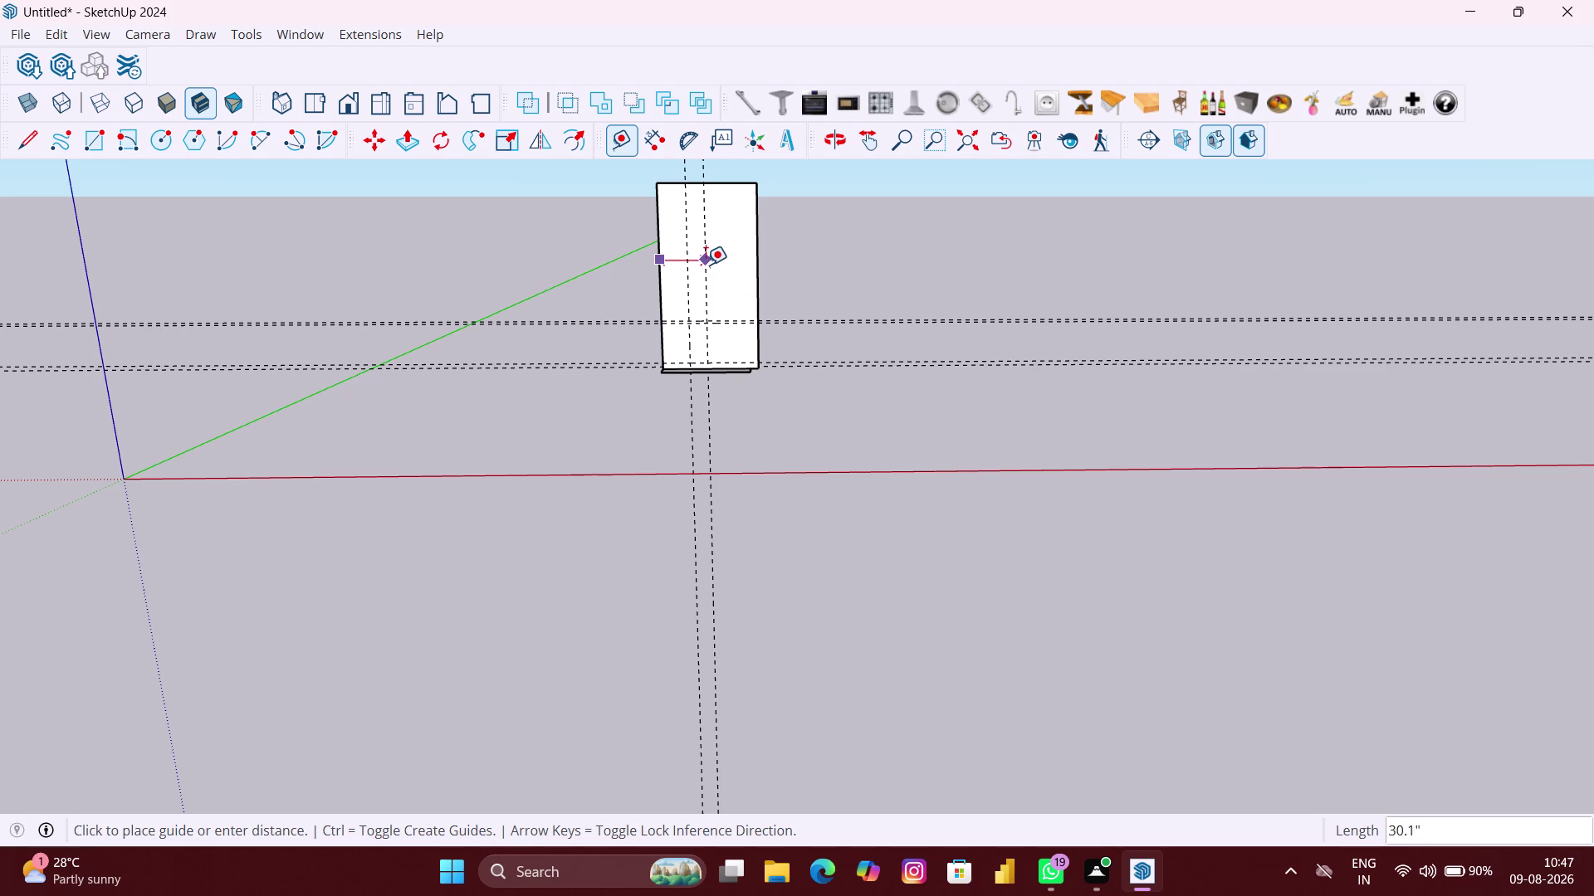
scroll(up, 3)
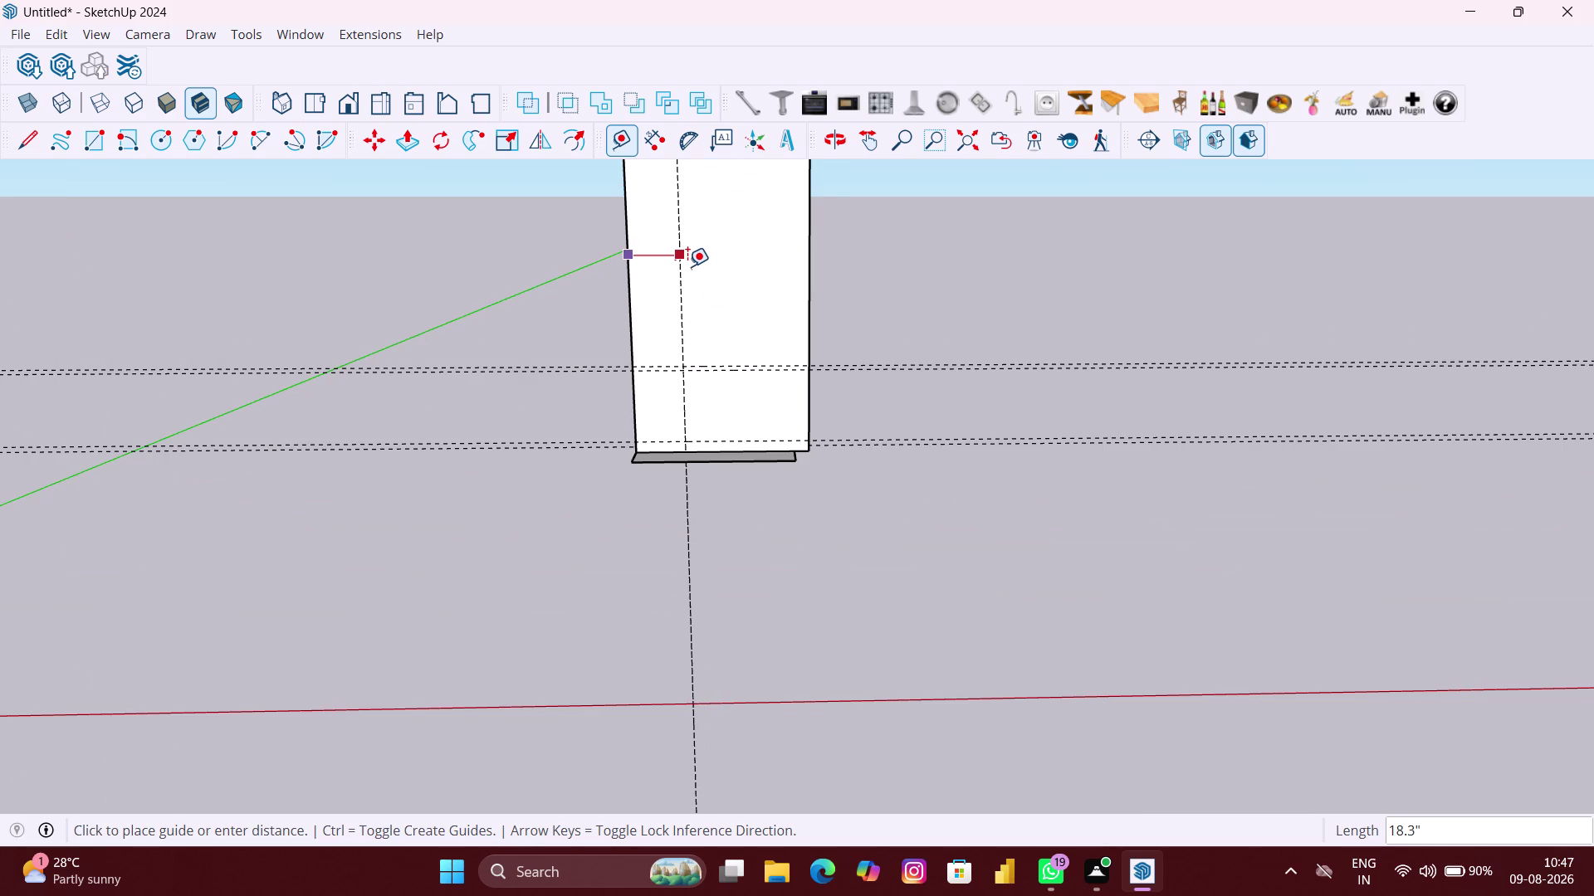
scroll(up, 3)
scroll(up, 3)
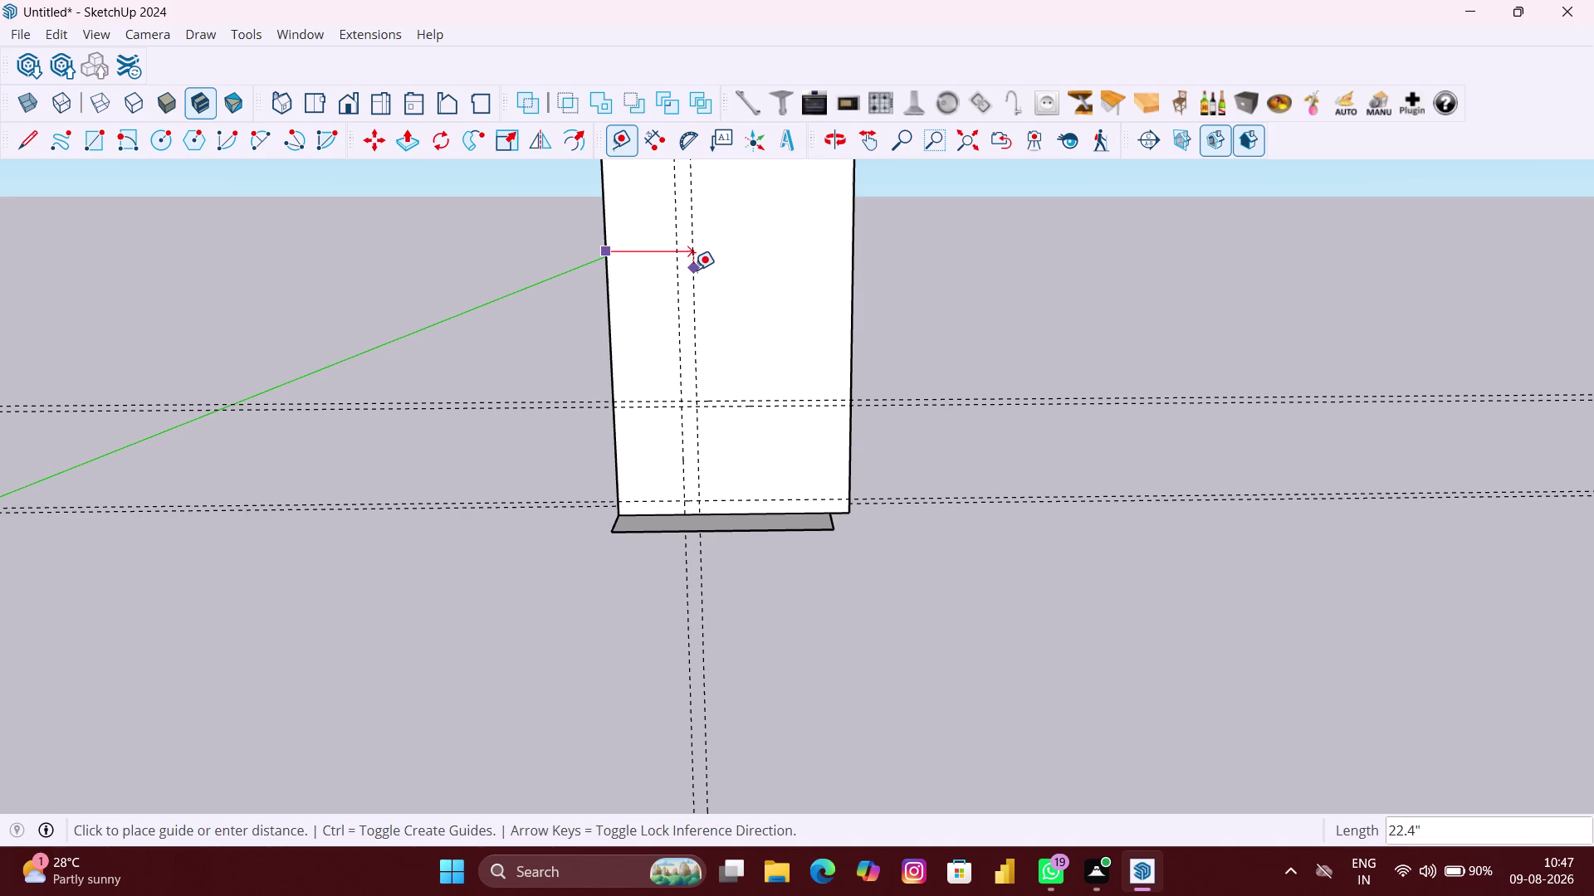
click(693, 270)
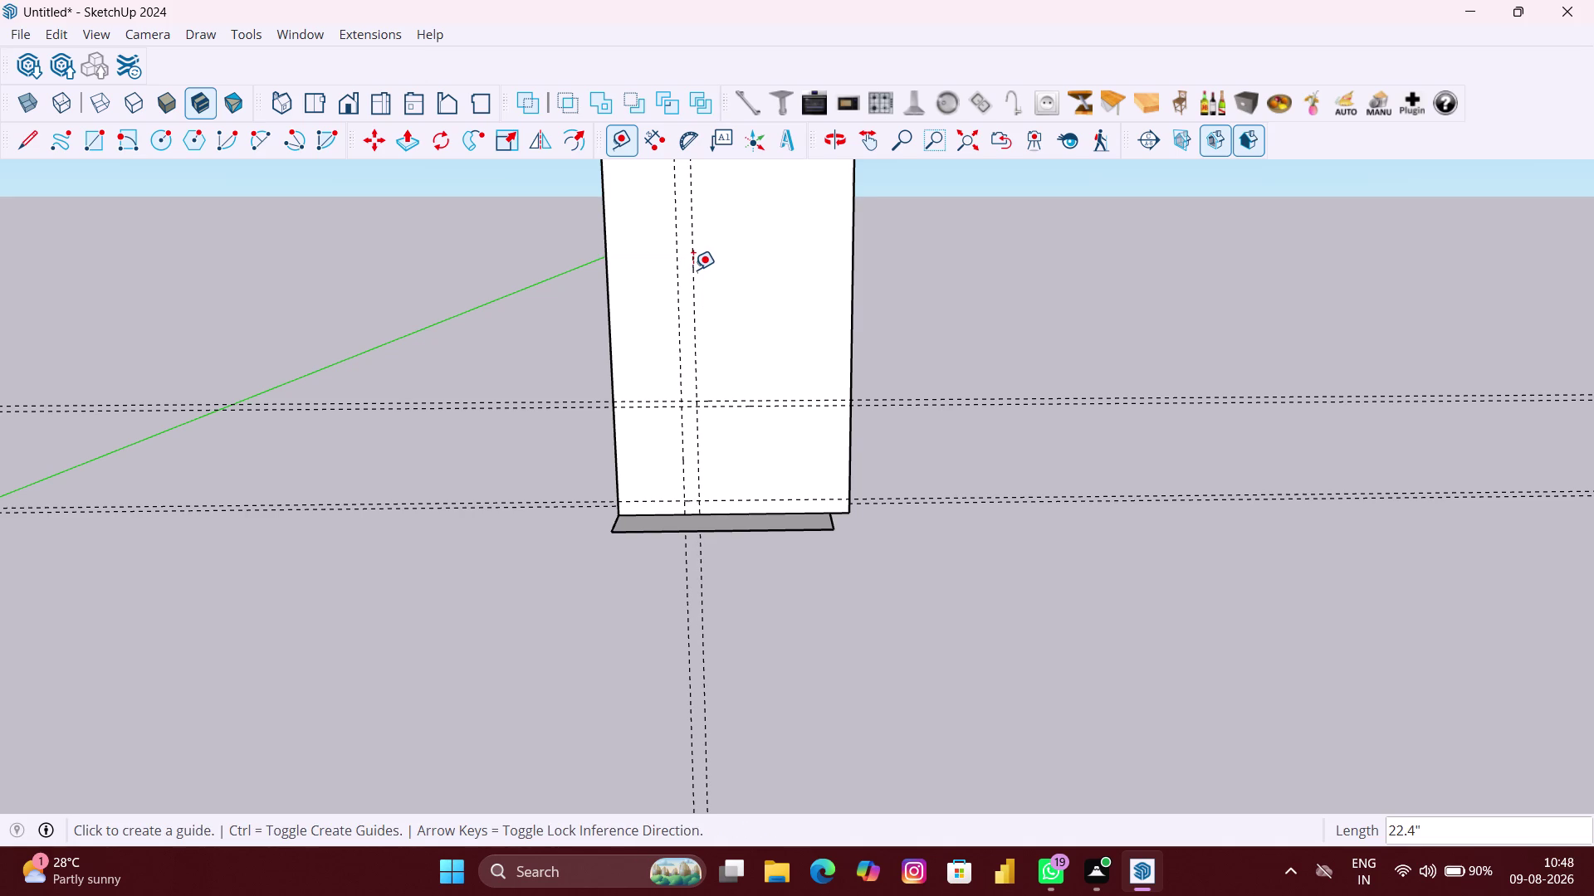
scroll(down, 3)
key(space)
click(676, 279)
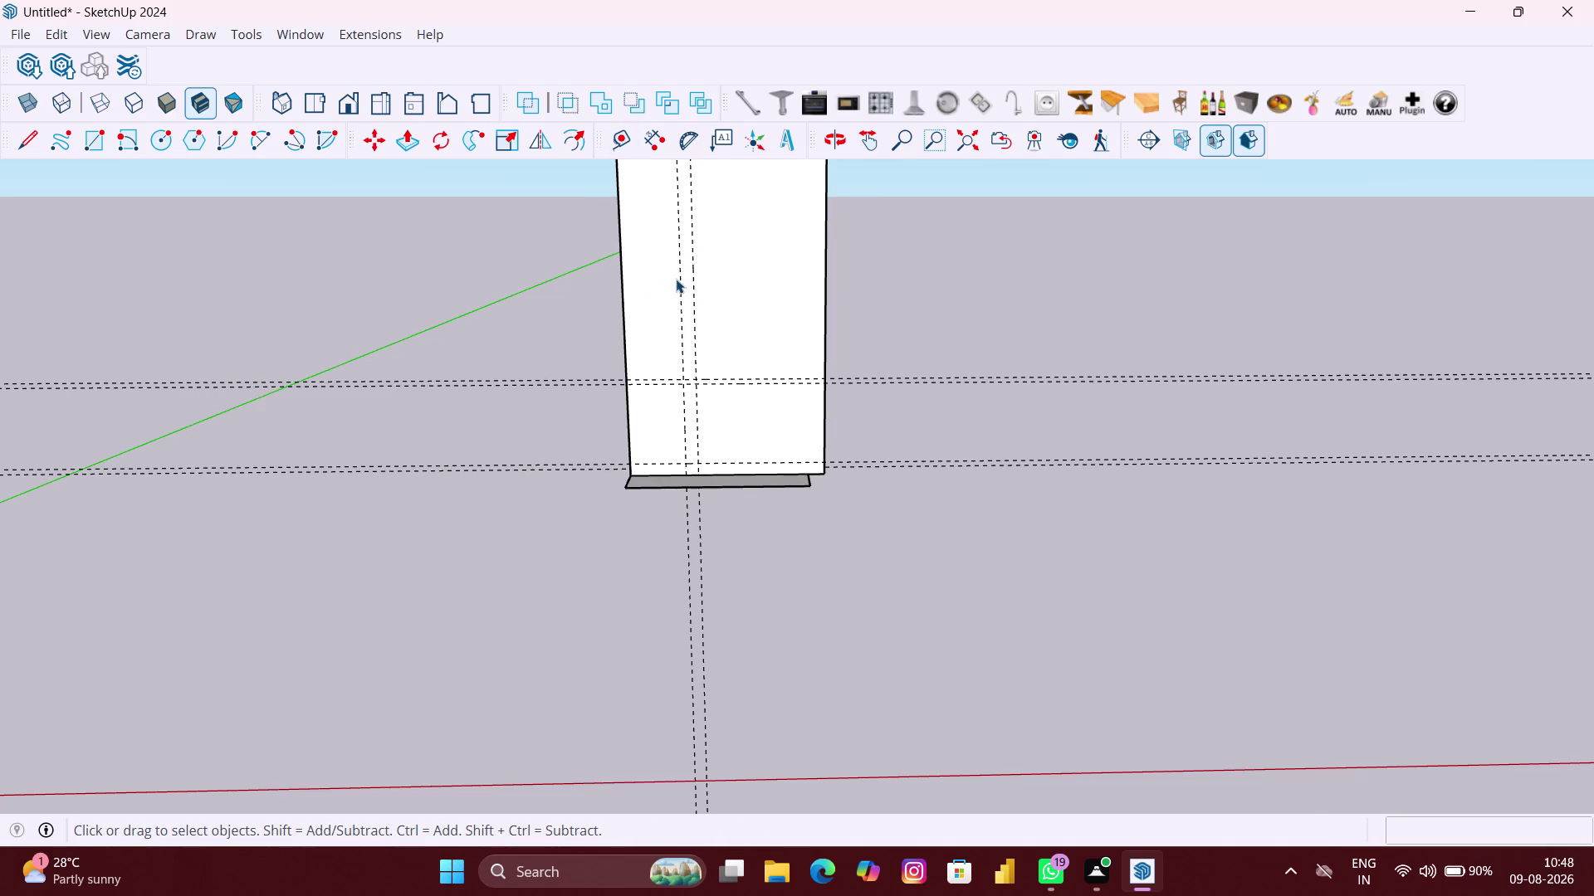
Delete the selected element and zoom in on the wall.
click(683, 288)
key(Delete)
scroll(down, 3)
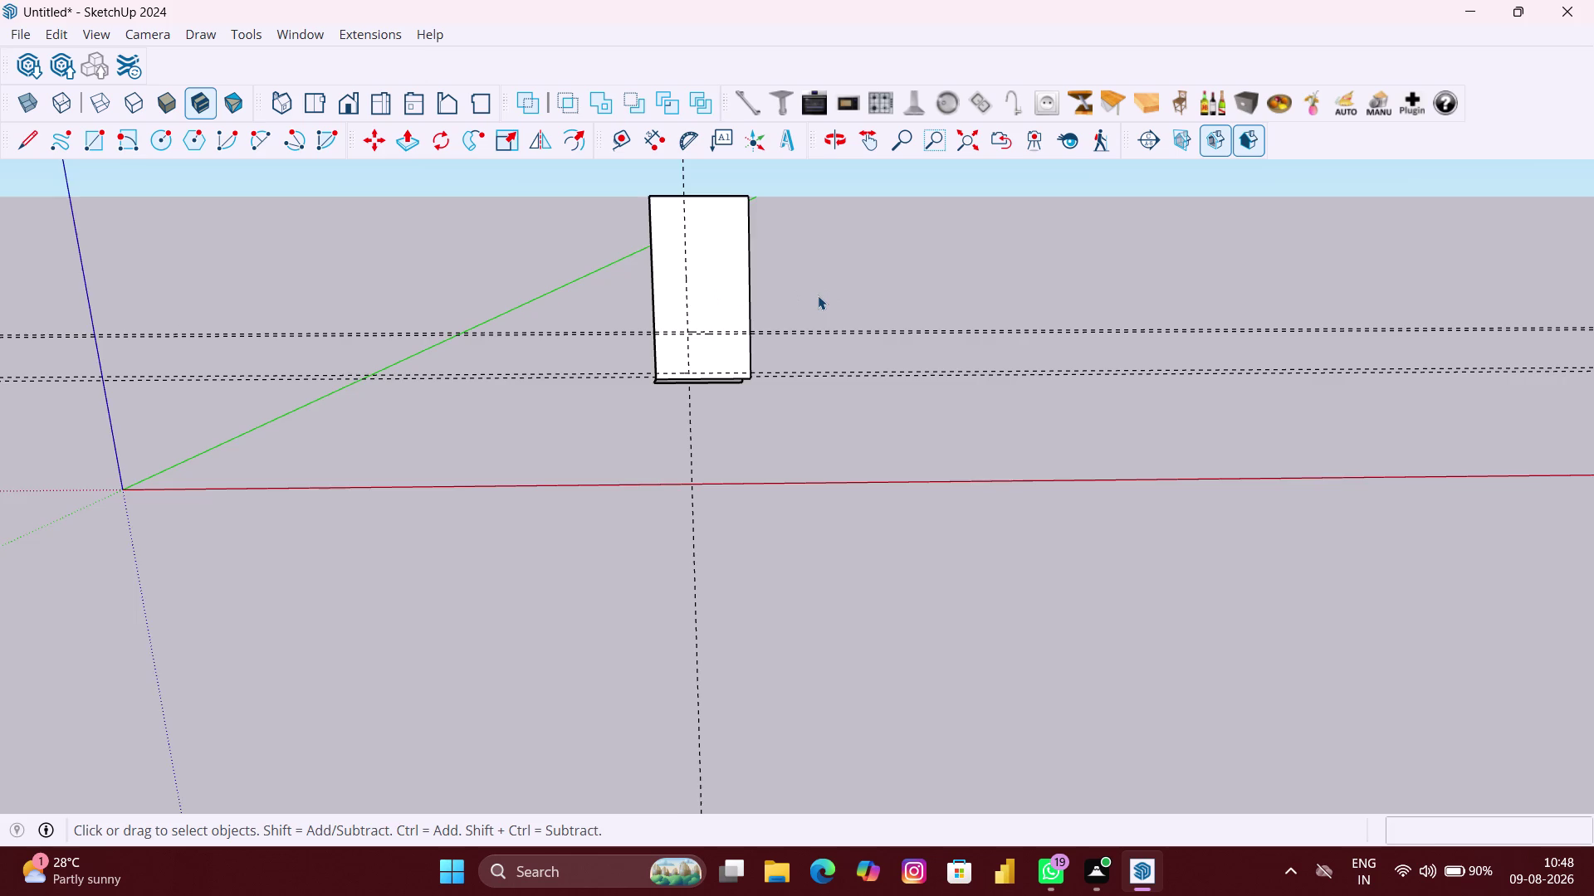
scroll(up, 3)
scroll(up, 3)
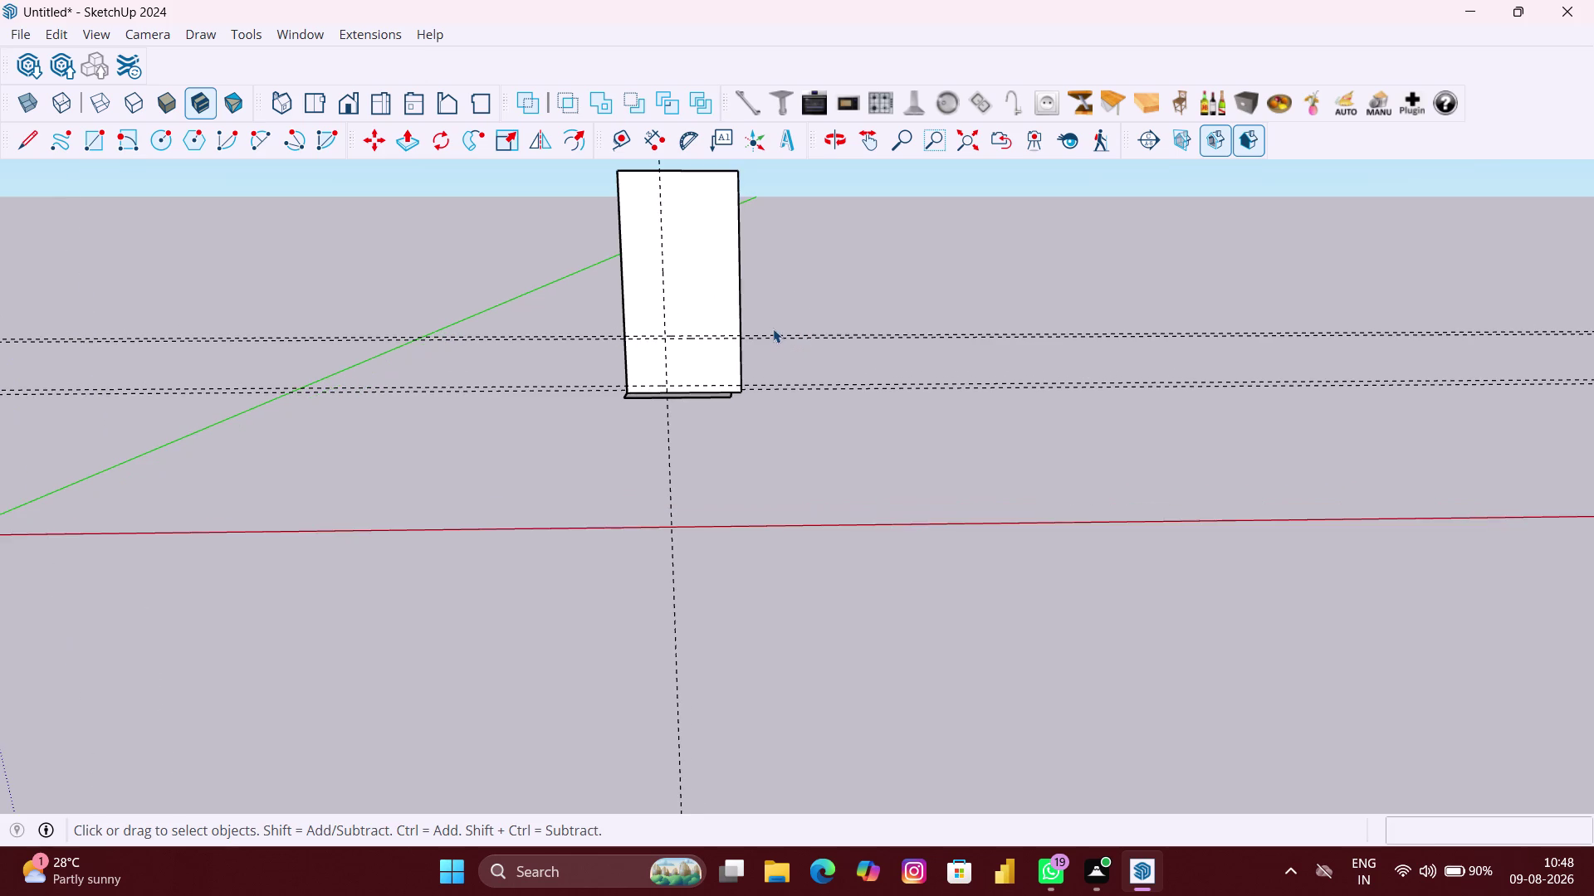
scroll(up, 3)
middle_click(744, 325)
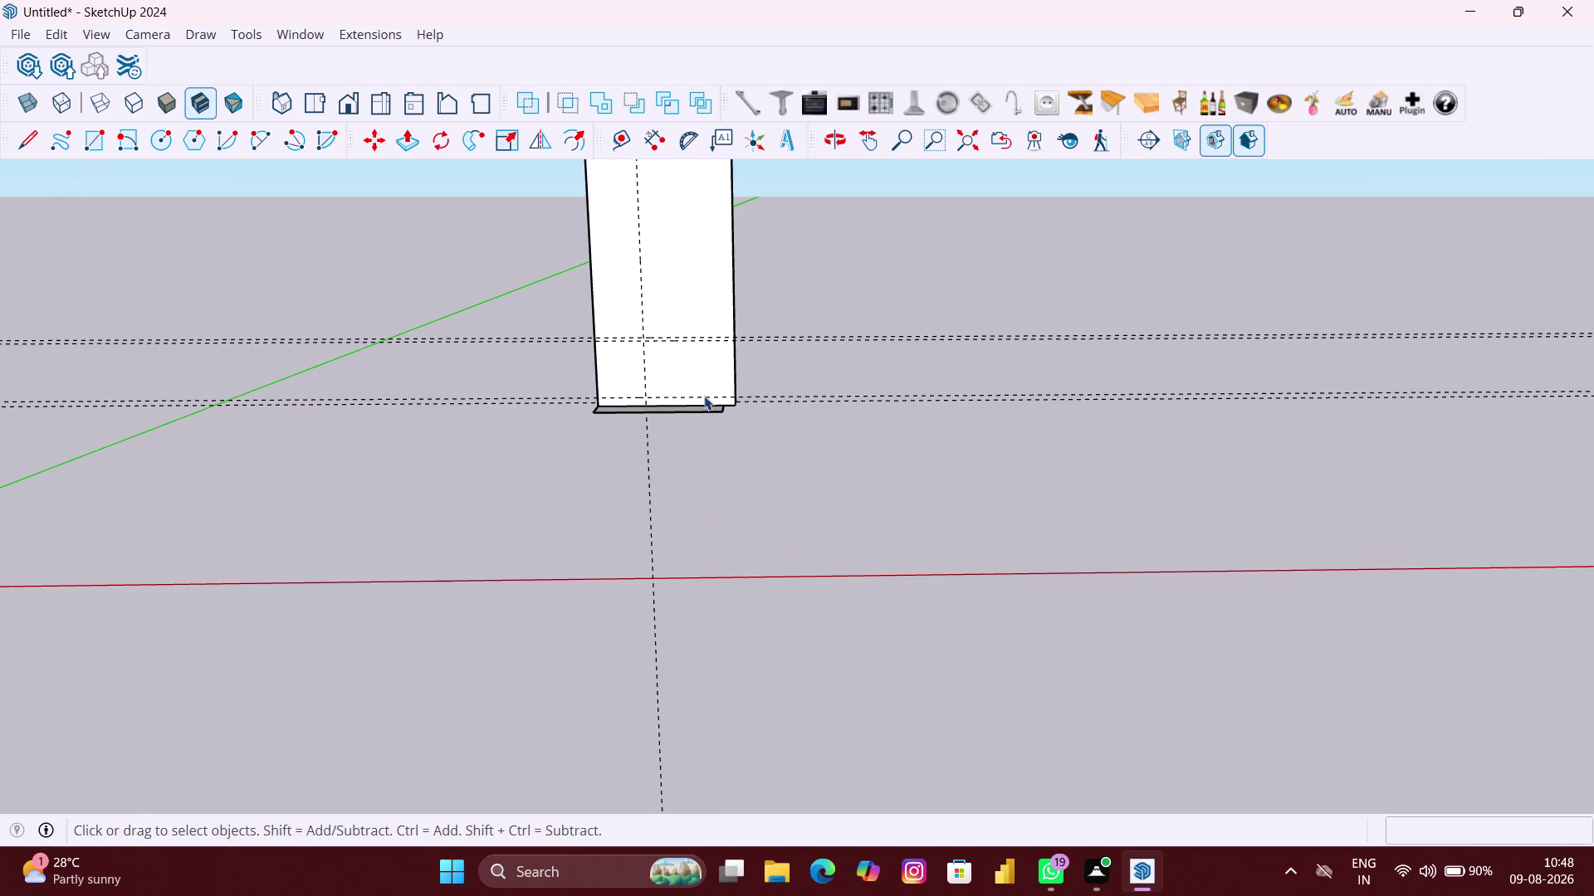
scroll(up, 3)
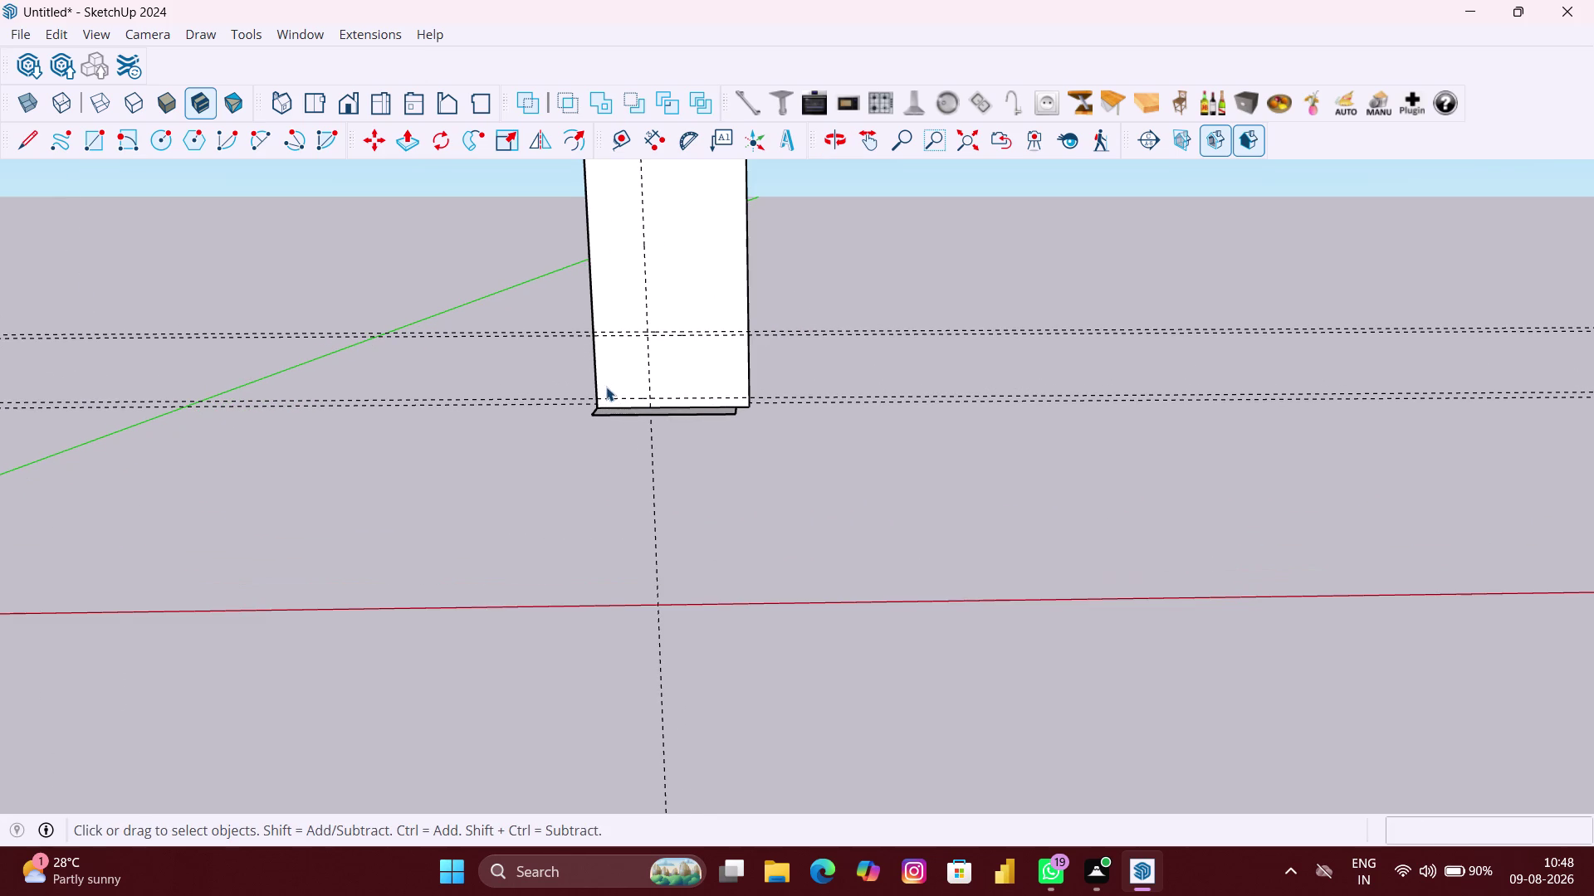
scroll(up, 3)
scroll(up, 3)
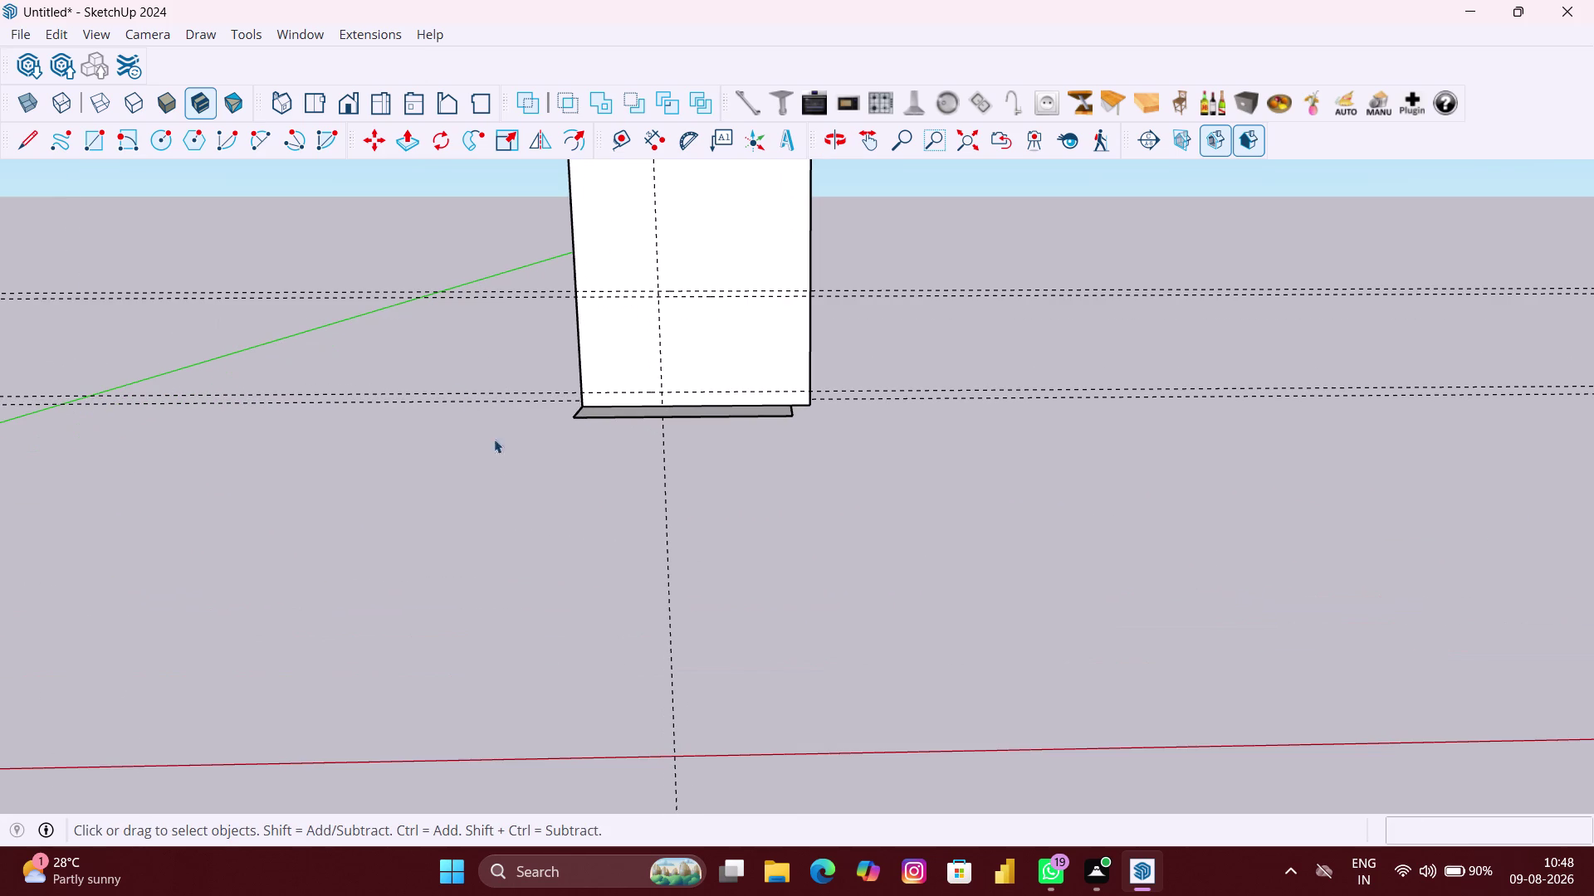
scroll(up, 3)
Orbit around the block to look directly at the wall's base and base cabinet.
middle_drag(668, 489, 640, 530)
scroll(up, 3)
scroll(up, 3)
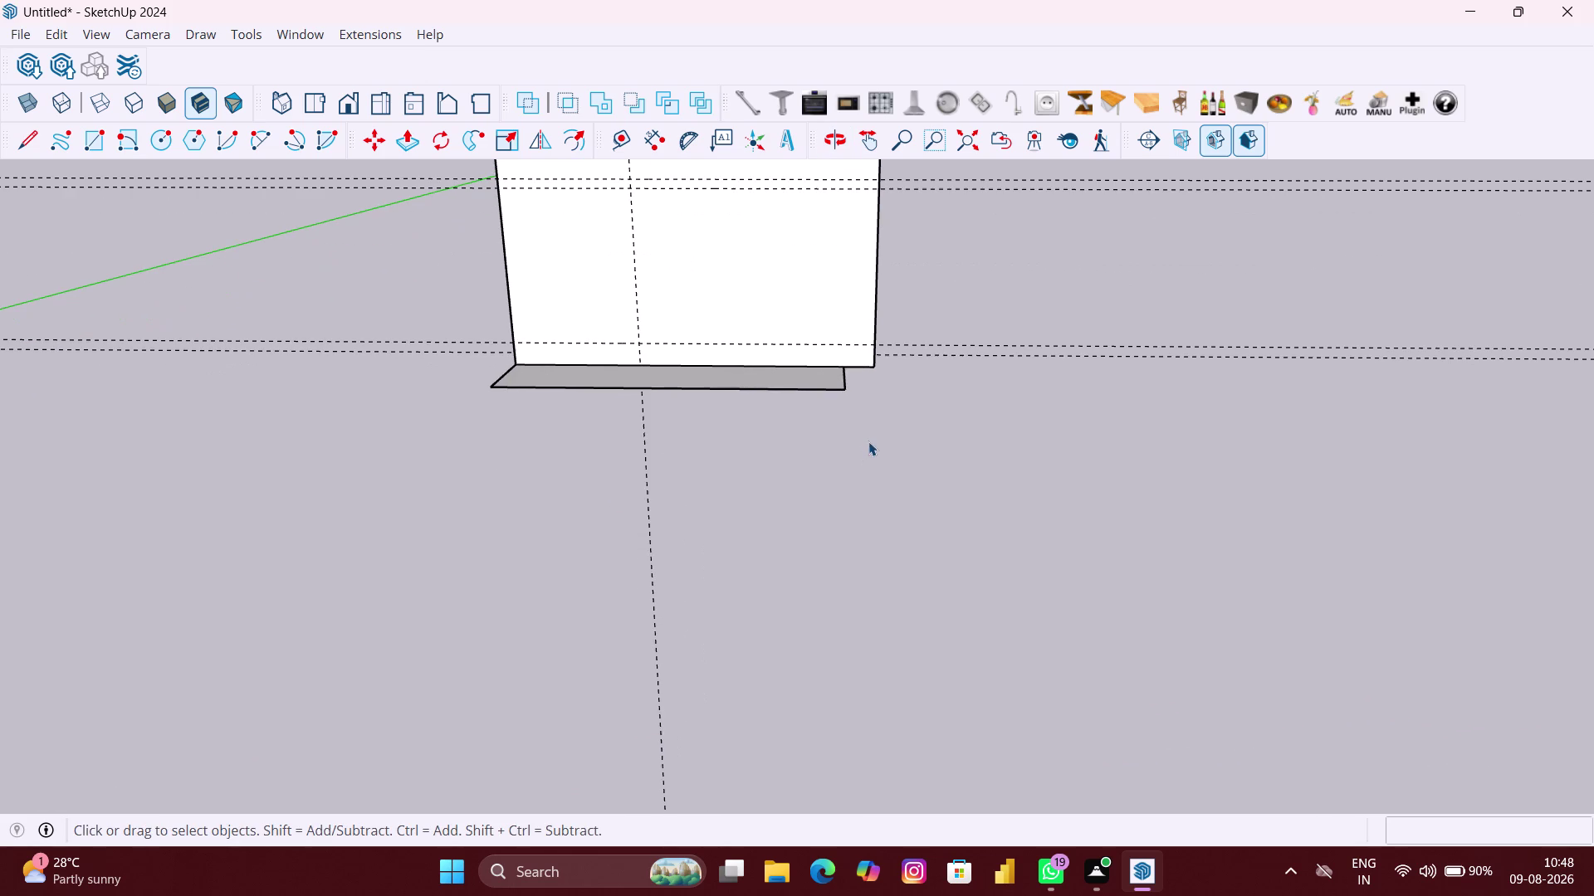
middle_drag(868, 441, 930, 446)
scroll(down, 3)
scroll(down, 3)
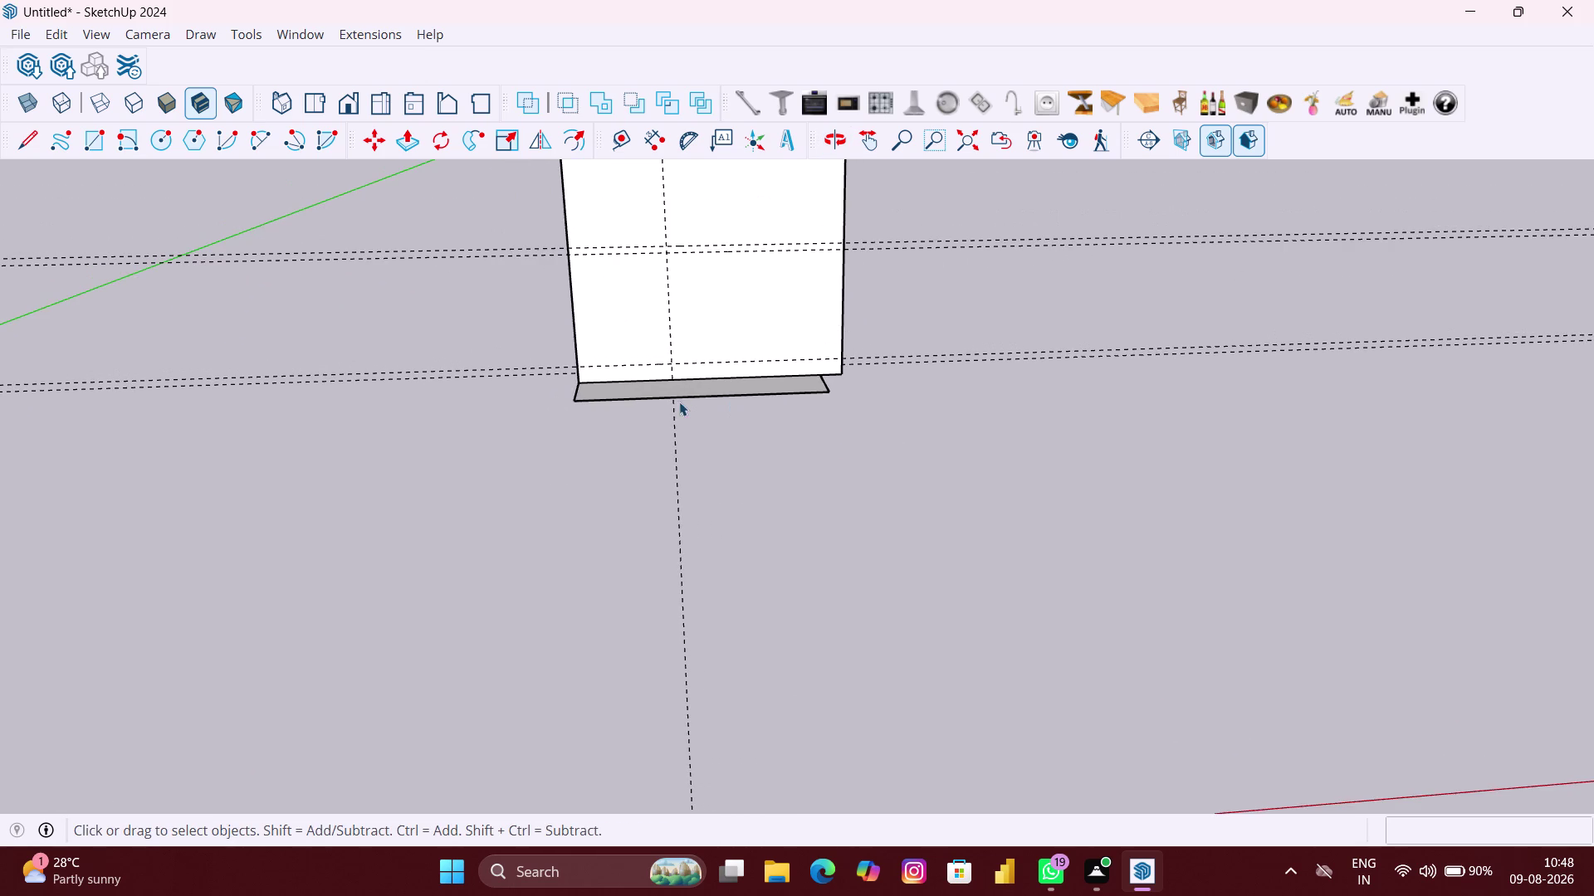
middle_drag(679, 402, 747, 394)
scroll(up, 3)
scroll(up, 3)
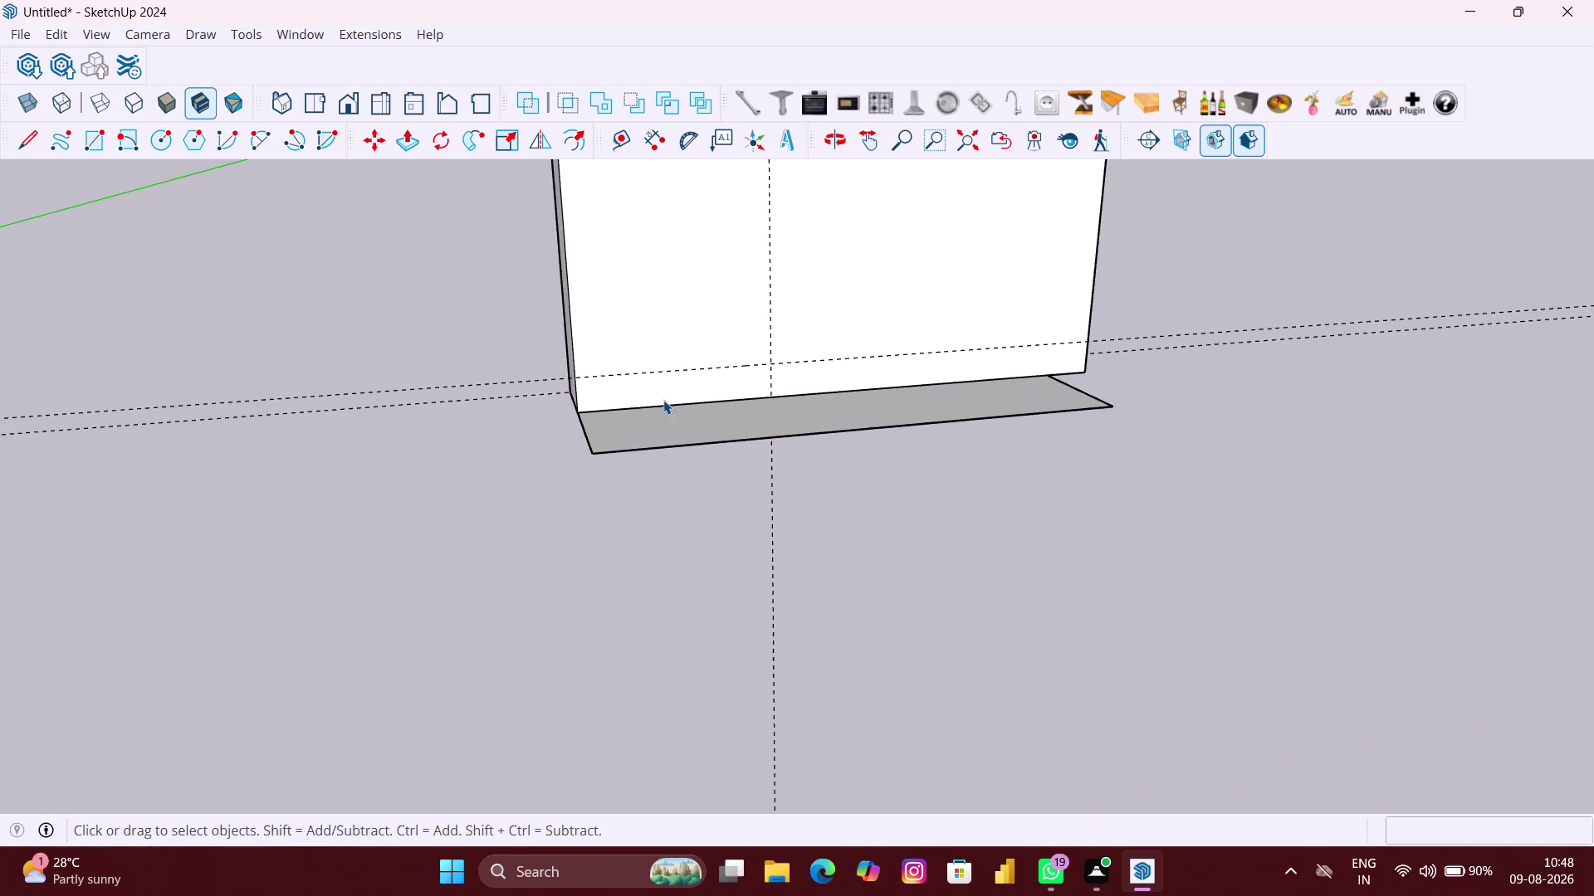
middle_drag(663, 400, 627, 404)
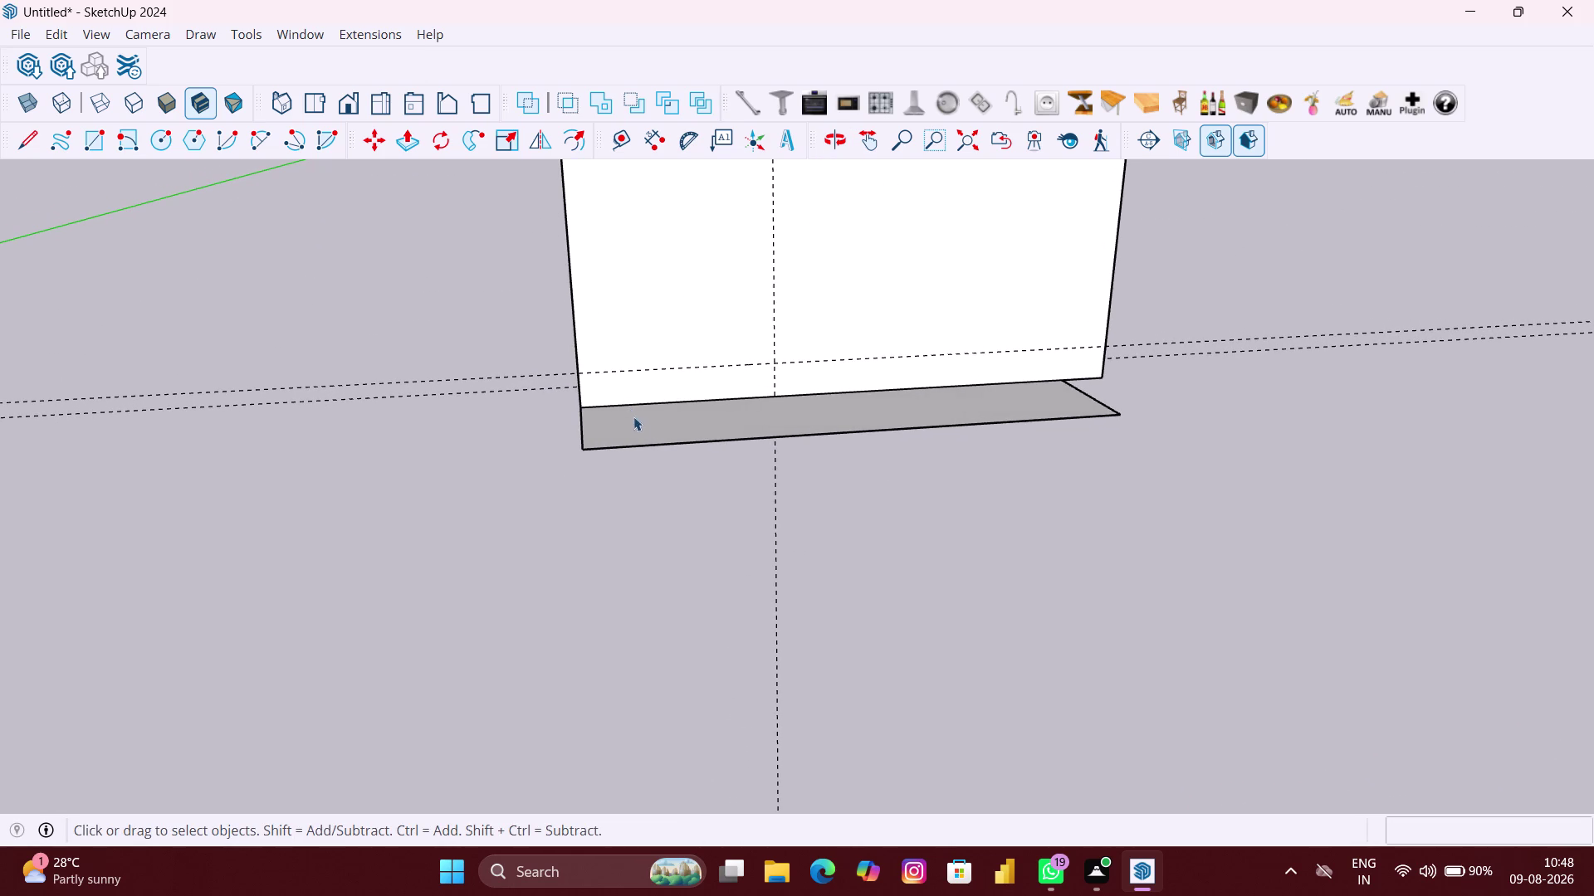
middle_drag(701, 440, 633, 601)
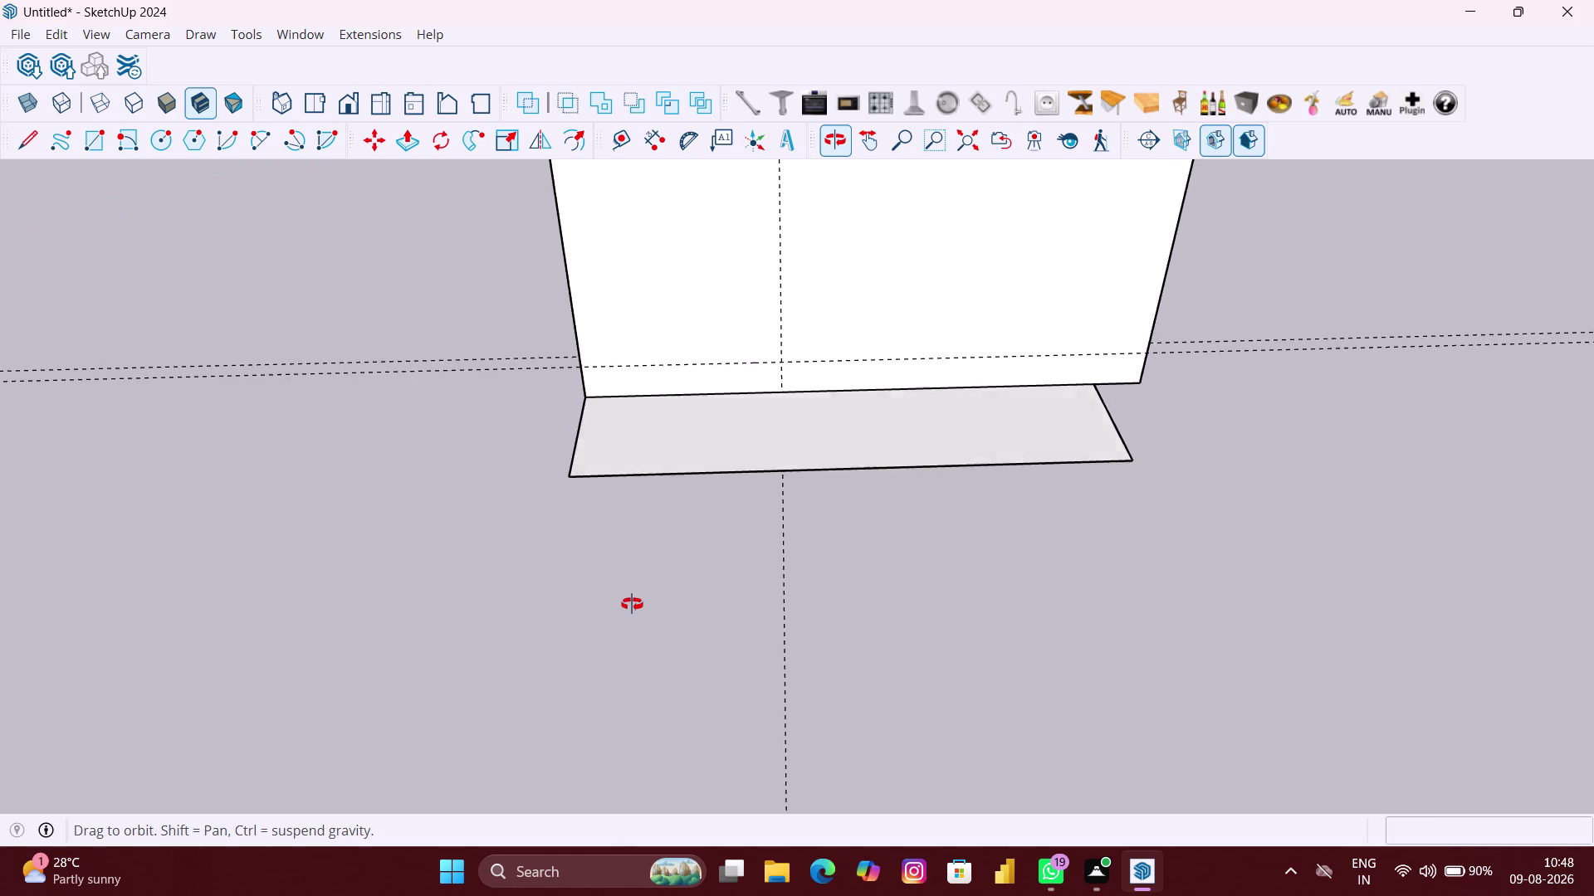
middle_drag(632, 601, 627, 508)
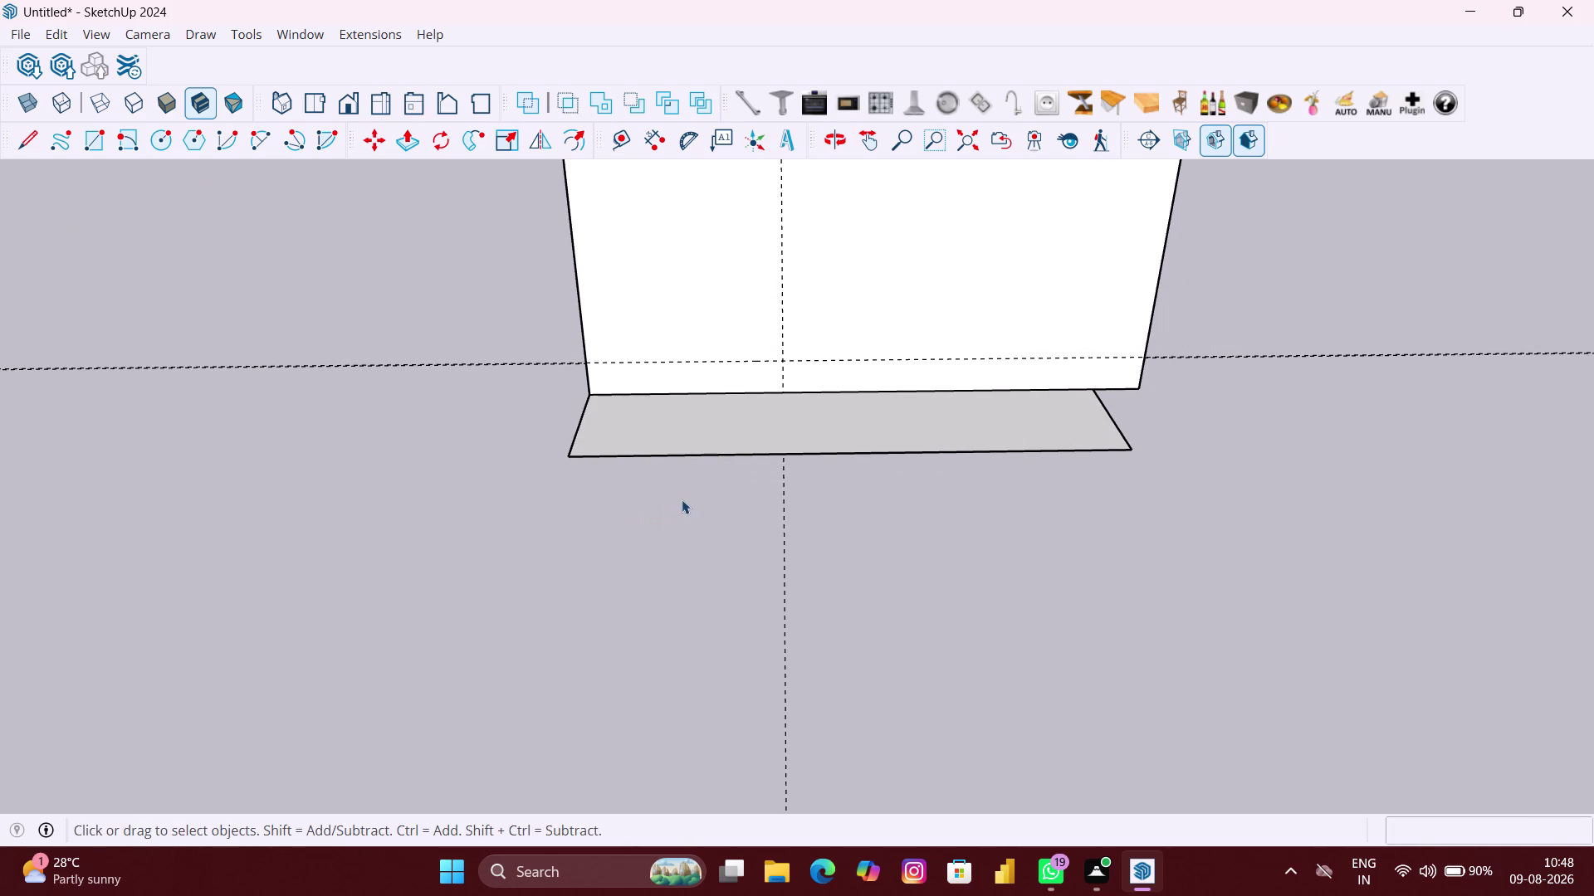
middle_drag(686, 499, 665, 472)
scroll(up, 3)
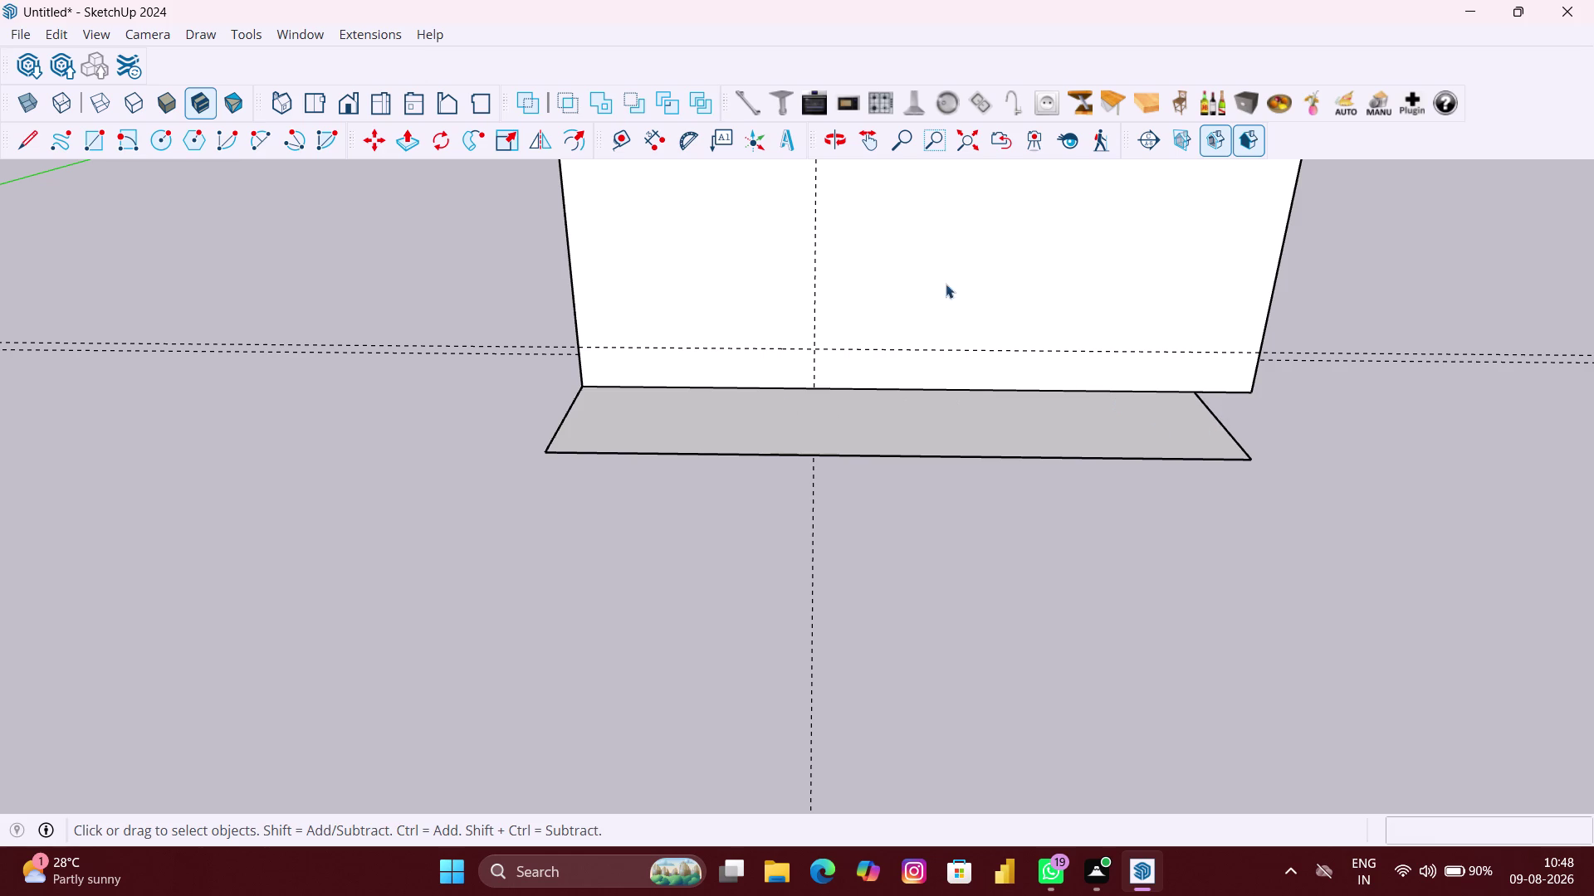
click(628, 133)
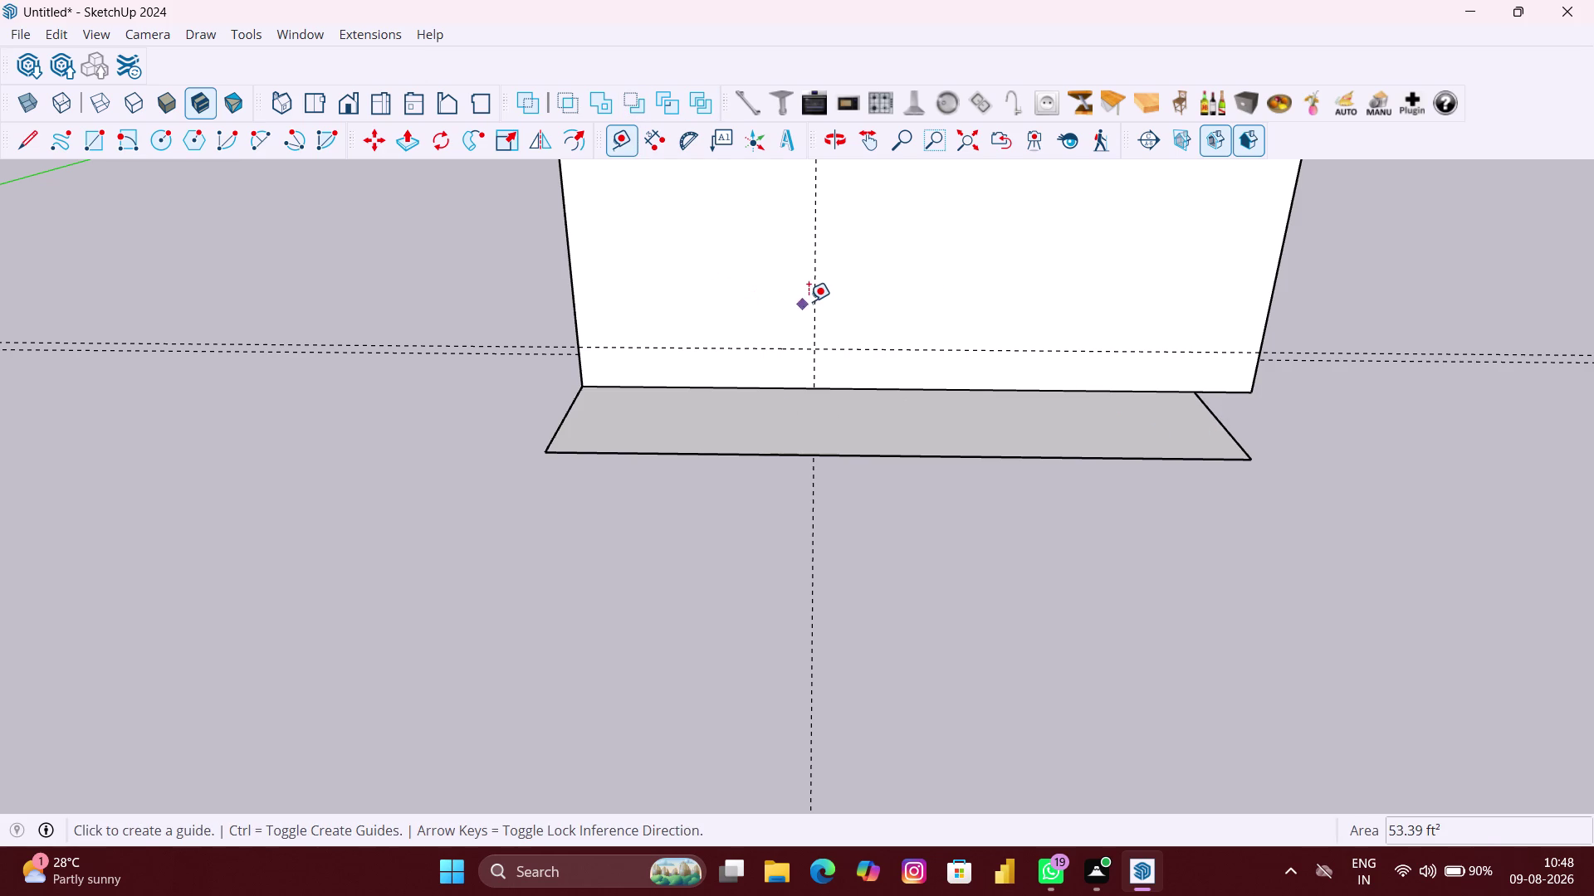
Place a vertical guide from the centre guide to near the wall's right edge.
click(810, 295)
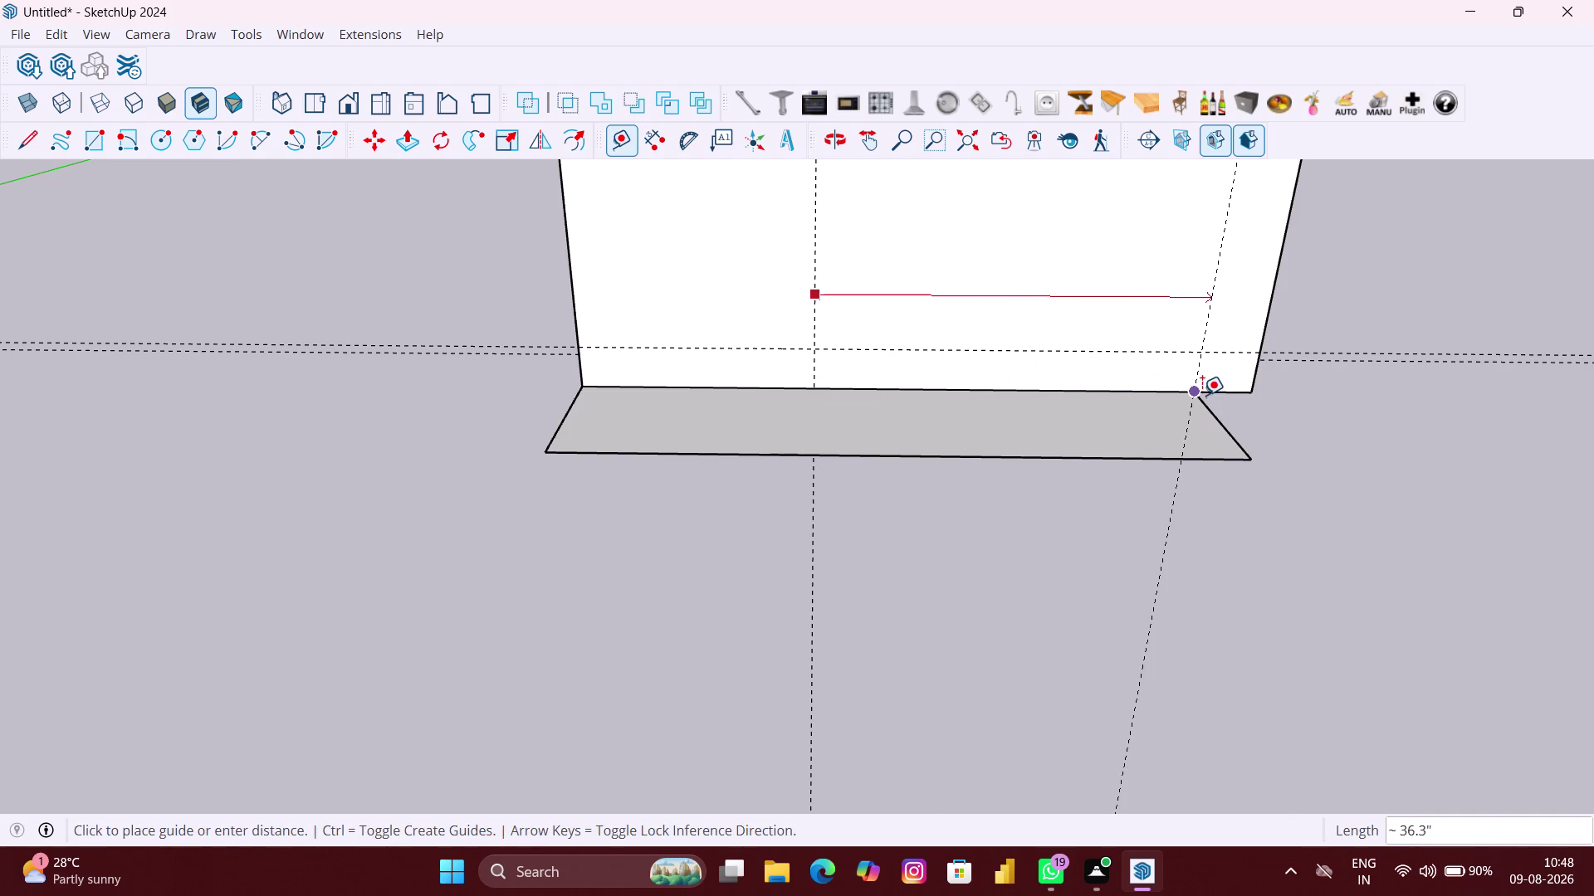
click(1202, 393)
scroll(down, 3)
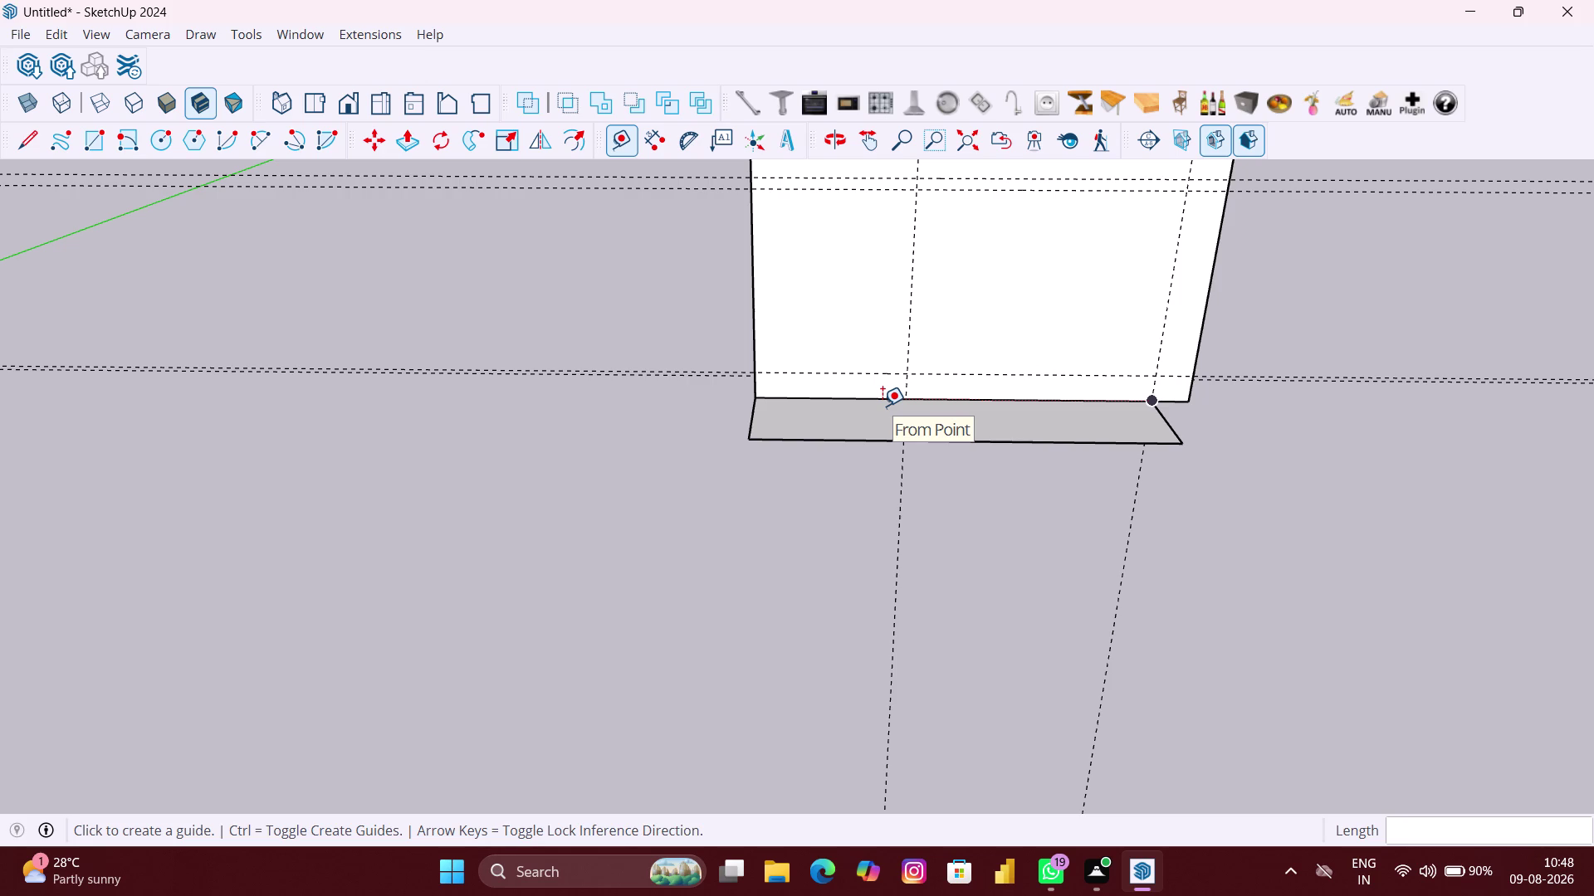
key(r)
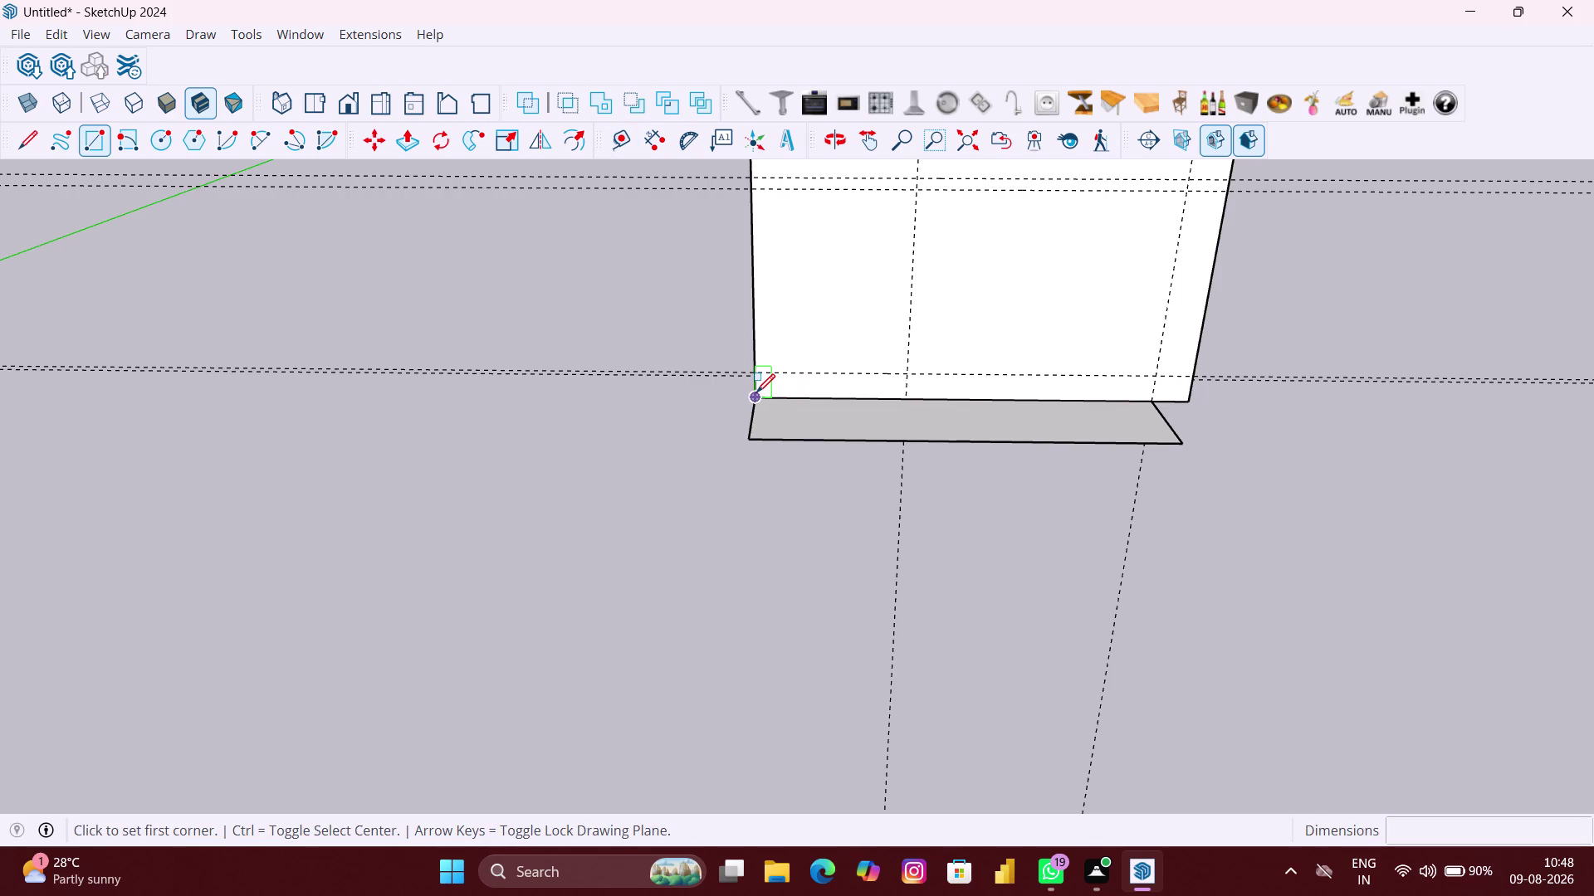
key(space)
right_click(618, 414)
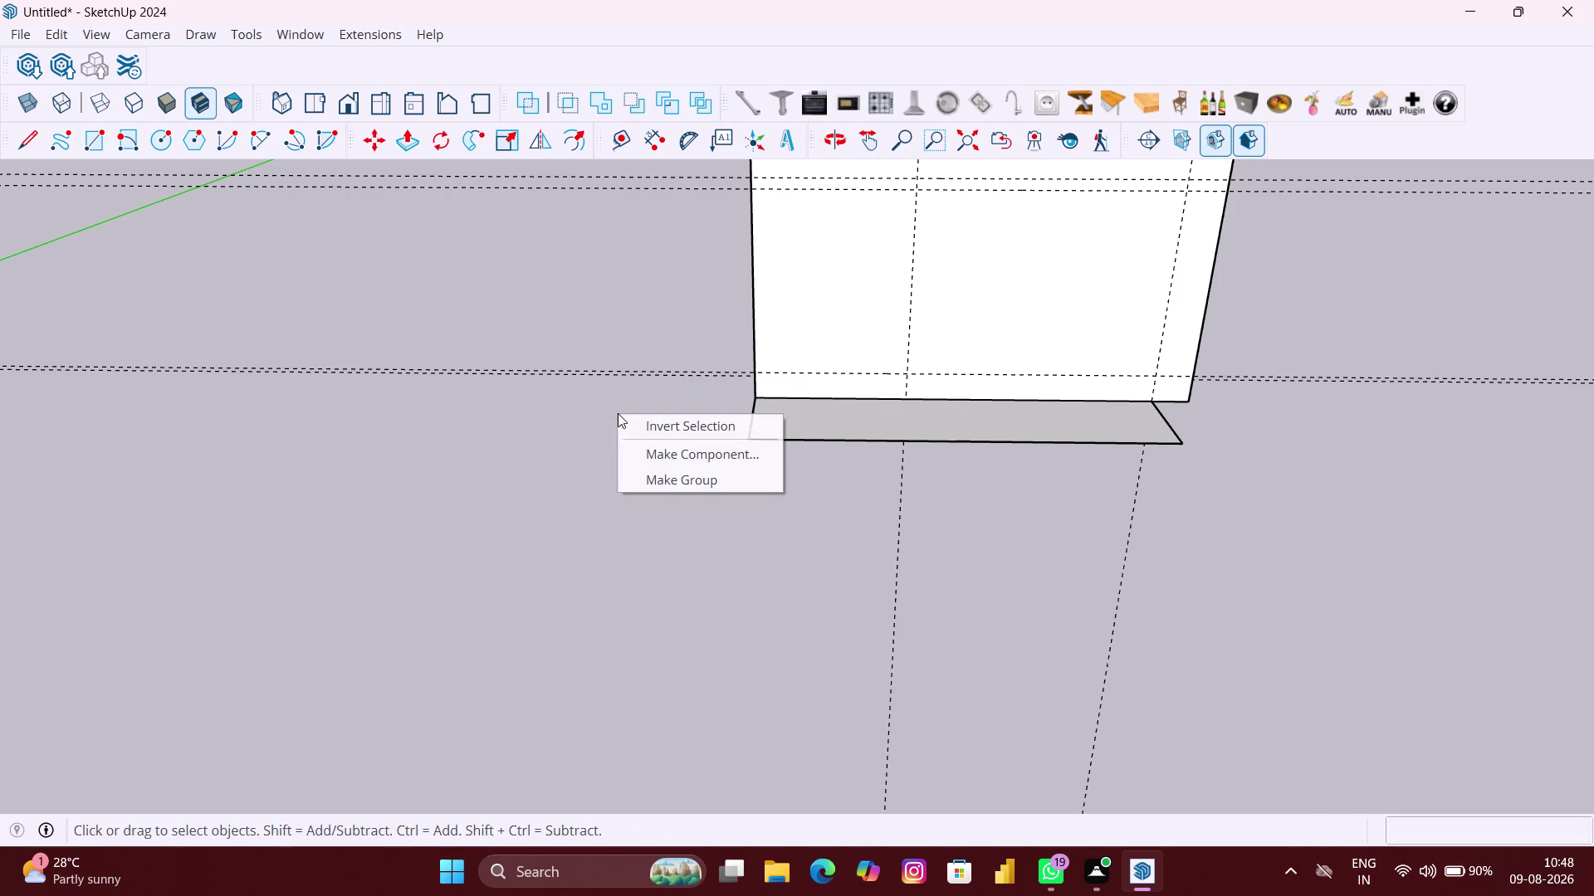
click(667, 481)
Draw a 4-inch-high rectangle along the wall base from its bottom-left corner to its right end.
key(r)
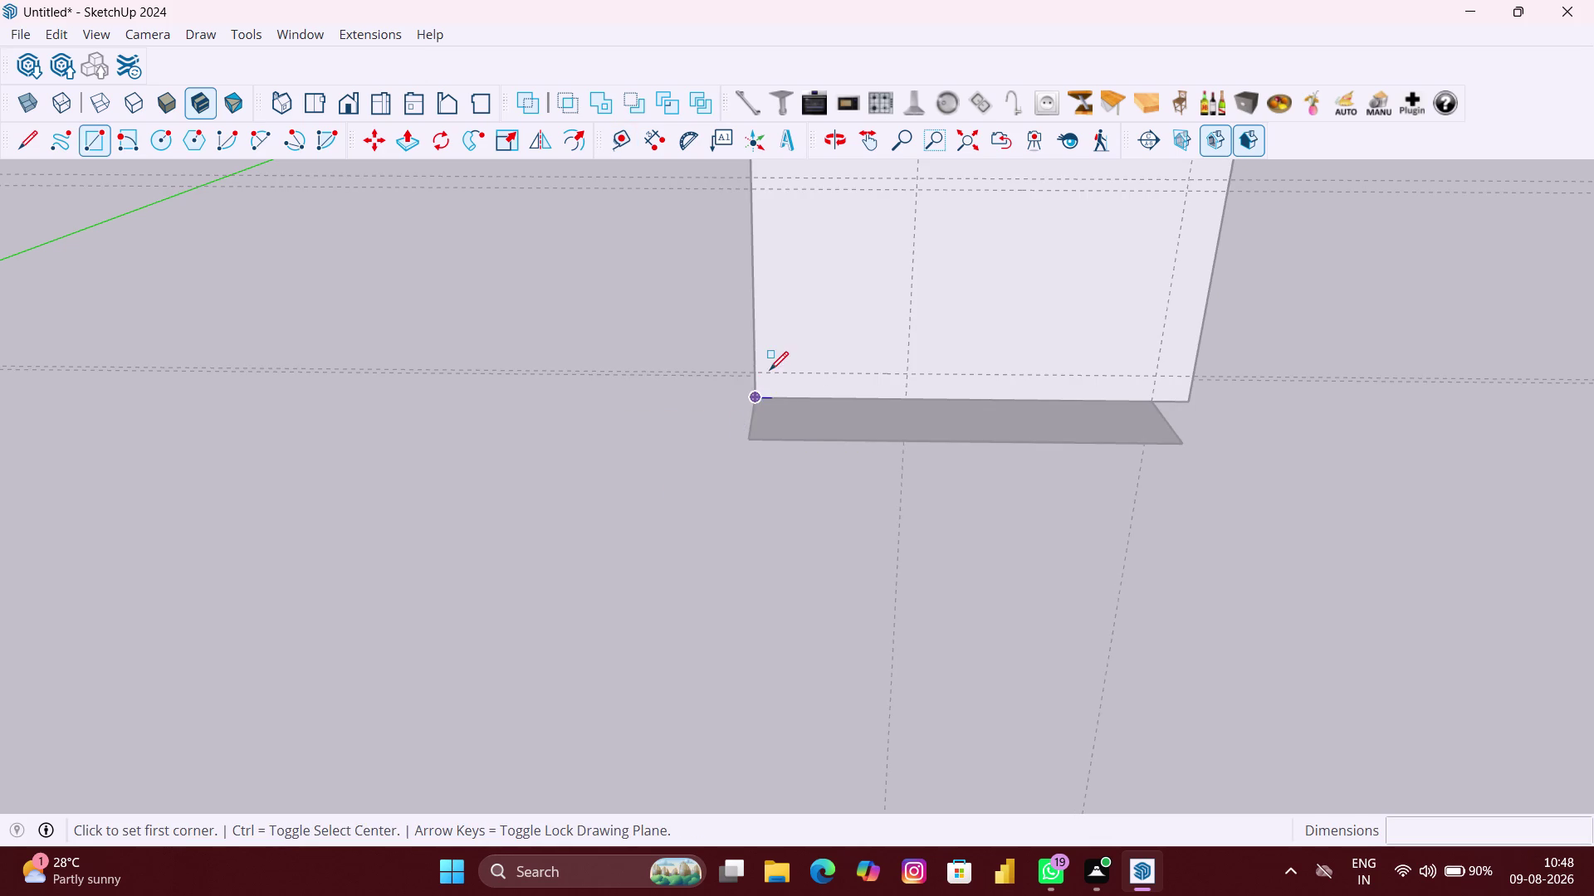
scroll(up, 3)
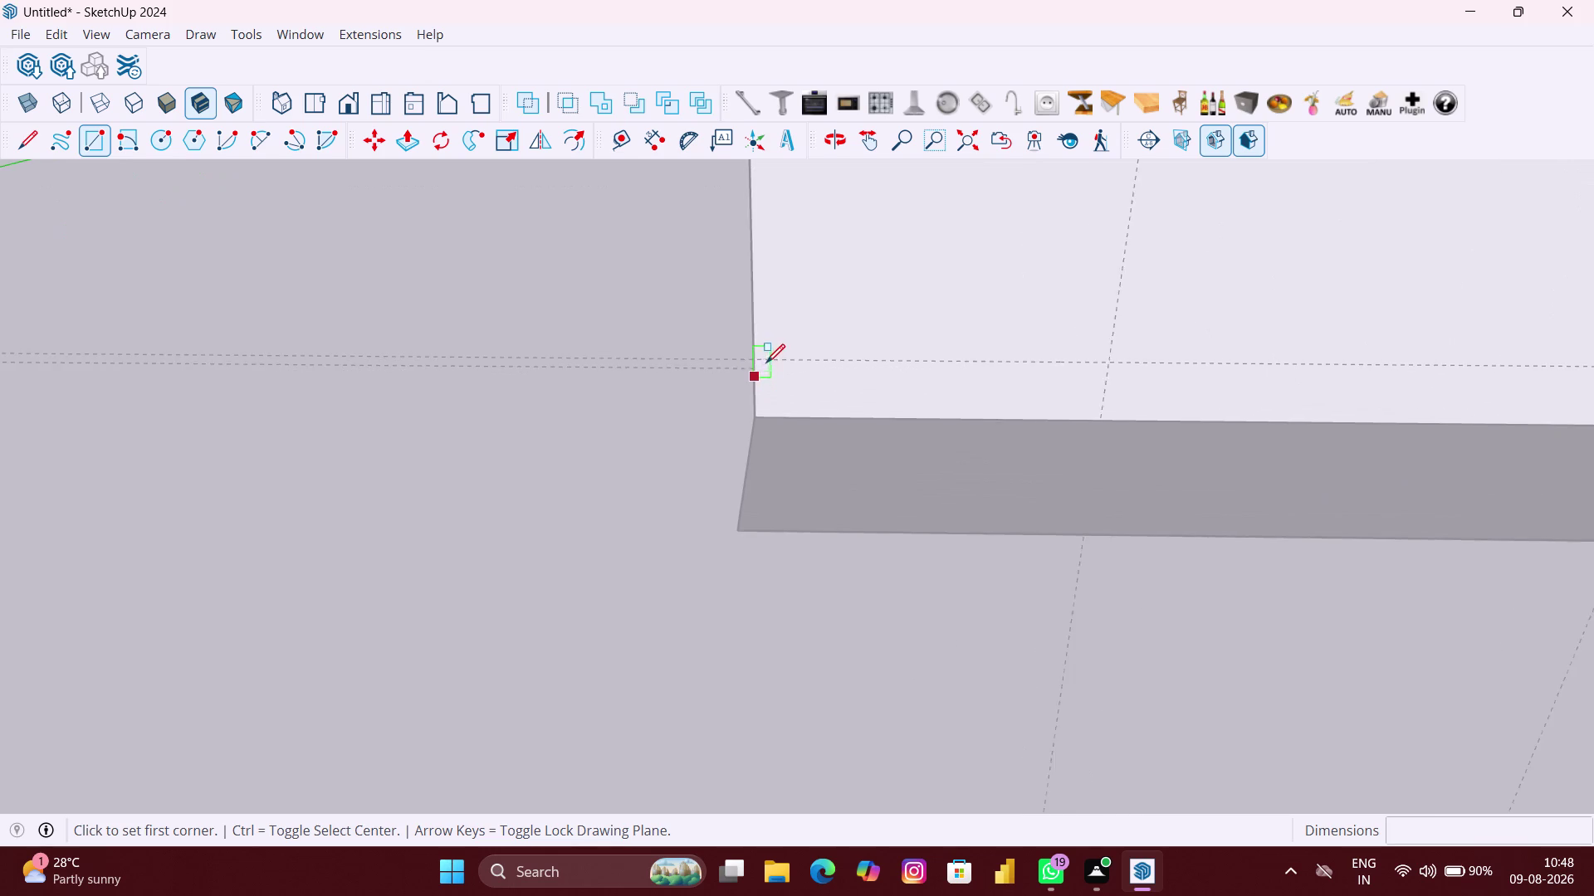
scroll(up, 3)
middle_drag(758, 360, 839, 363)
click(733, 352)
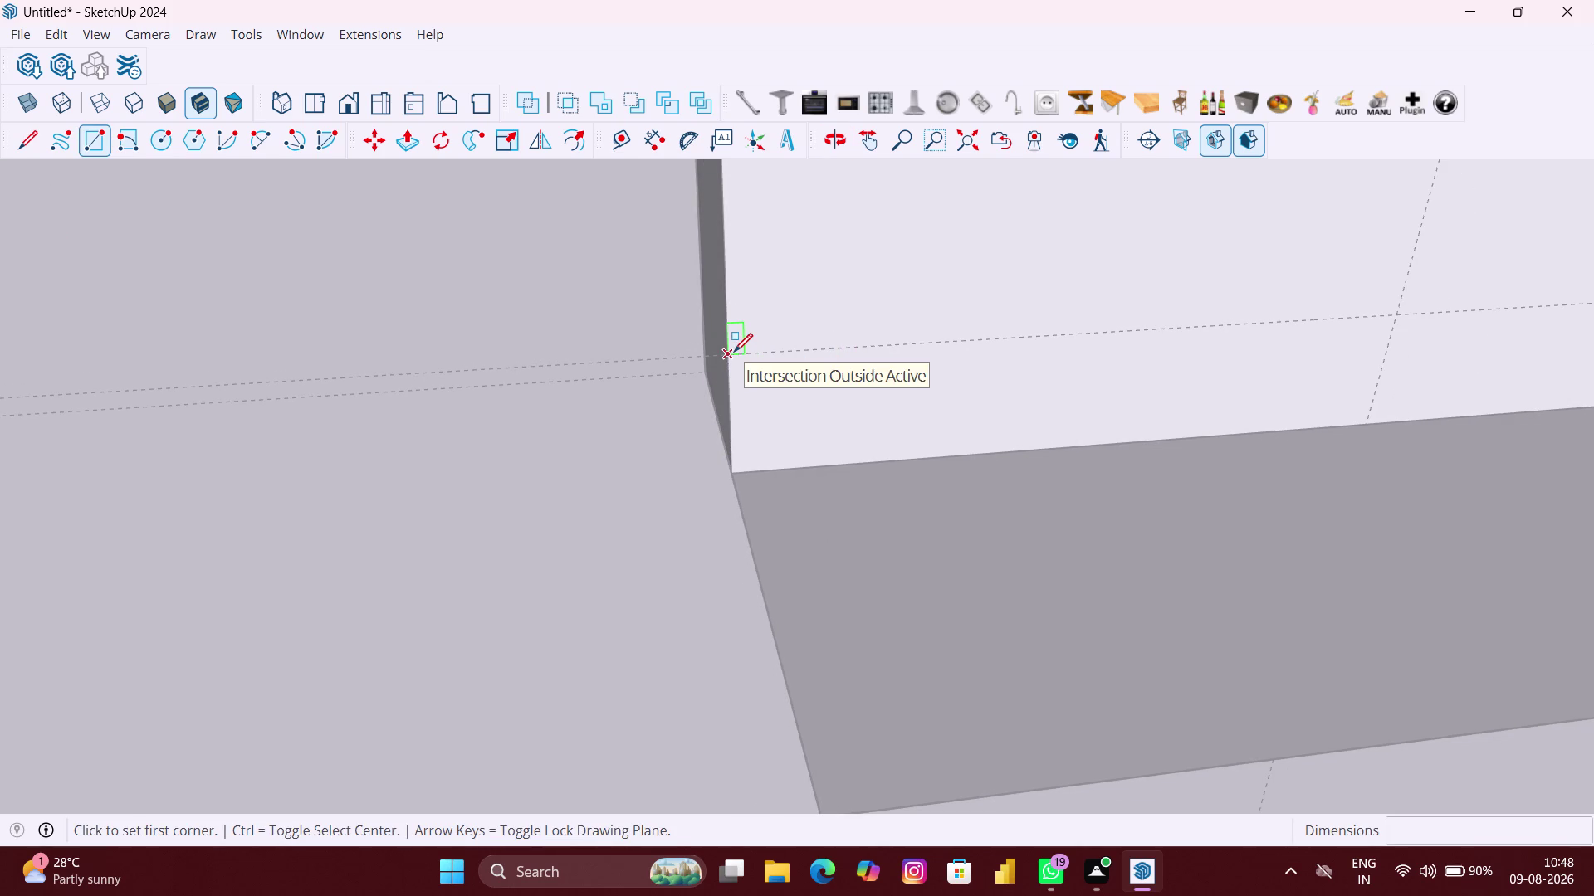
scroll(down, 3)
scroll(down, 3)
scroll(down, 3)
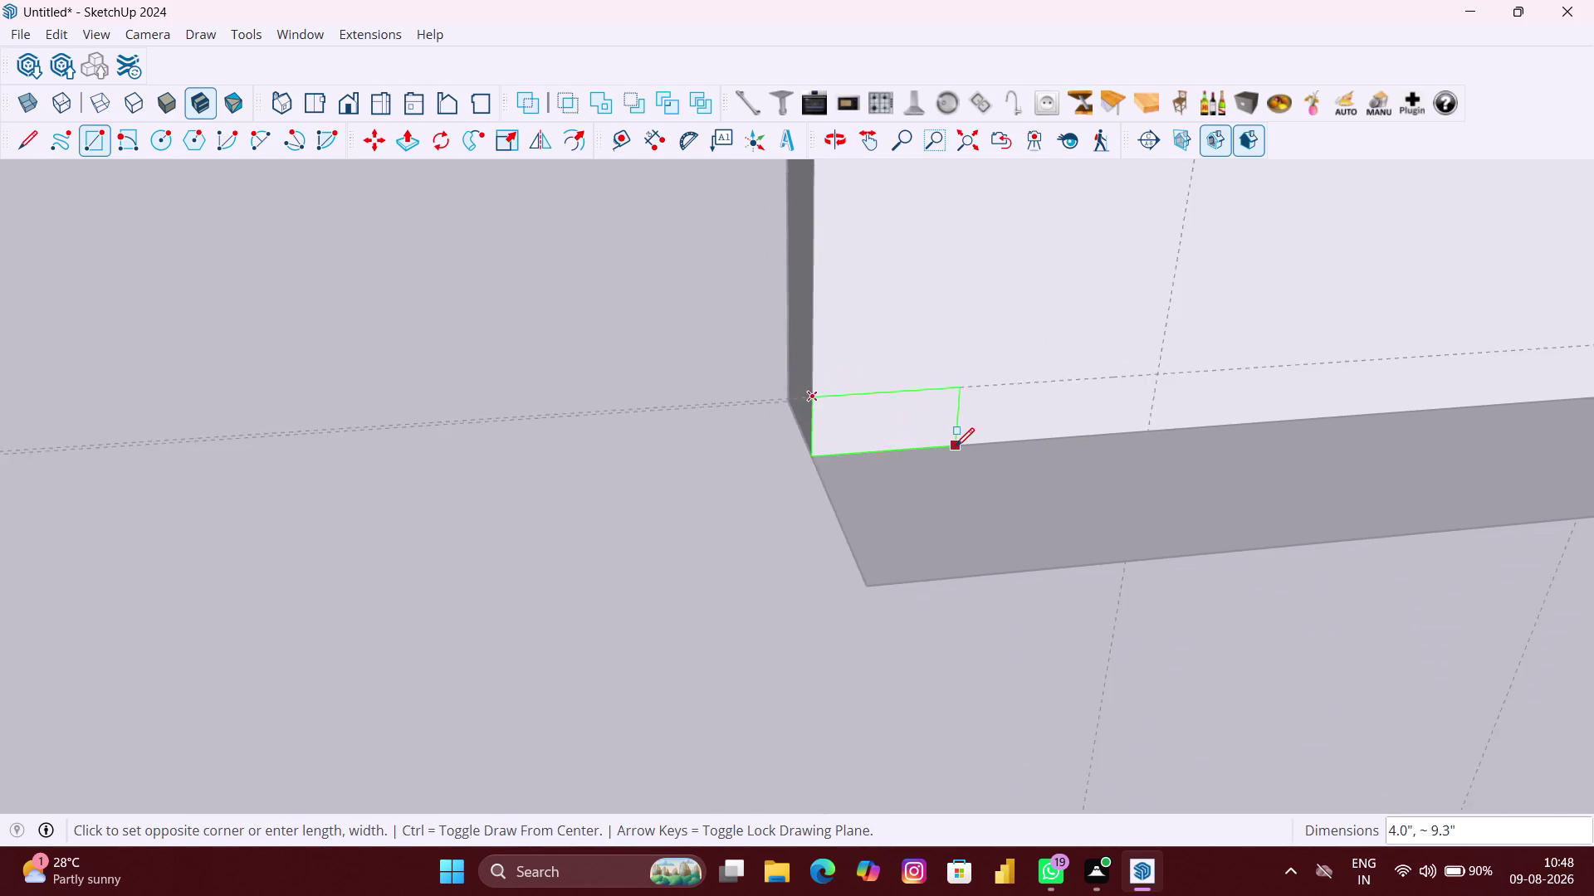
scroll(down, 3)
scroll(down, 3)
middle_drag(956, 448, 786, 400)
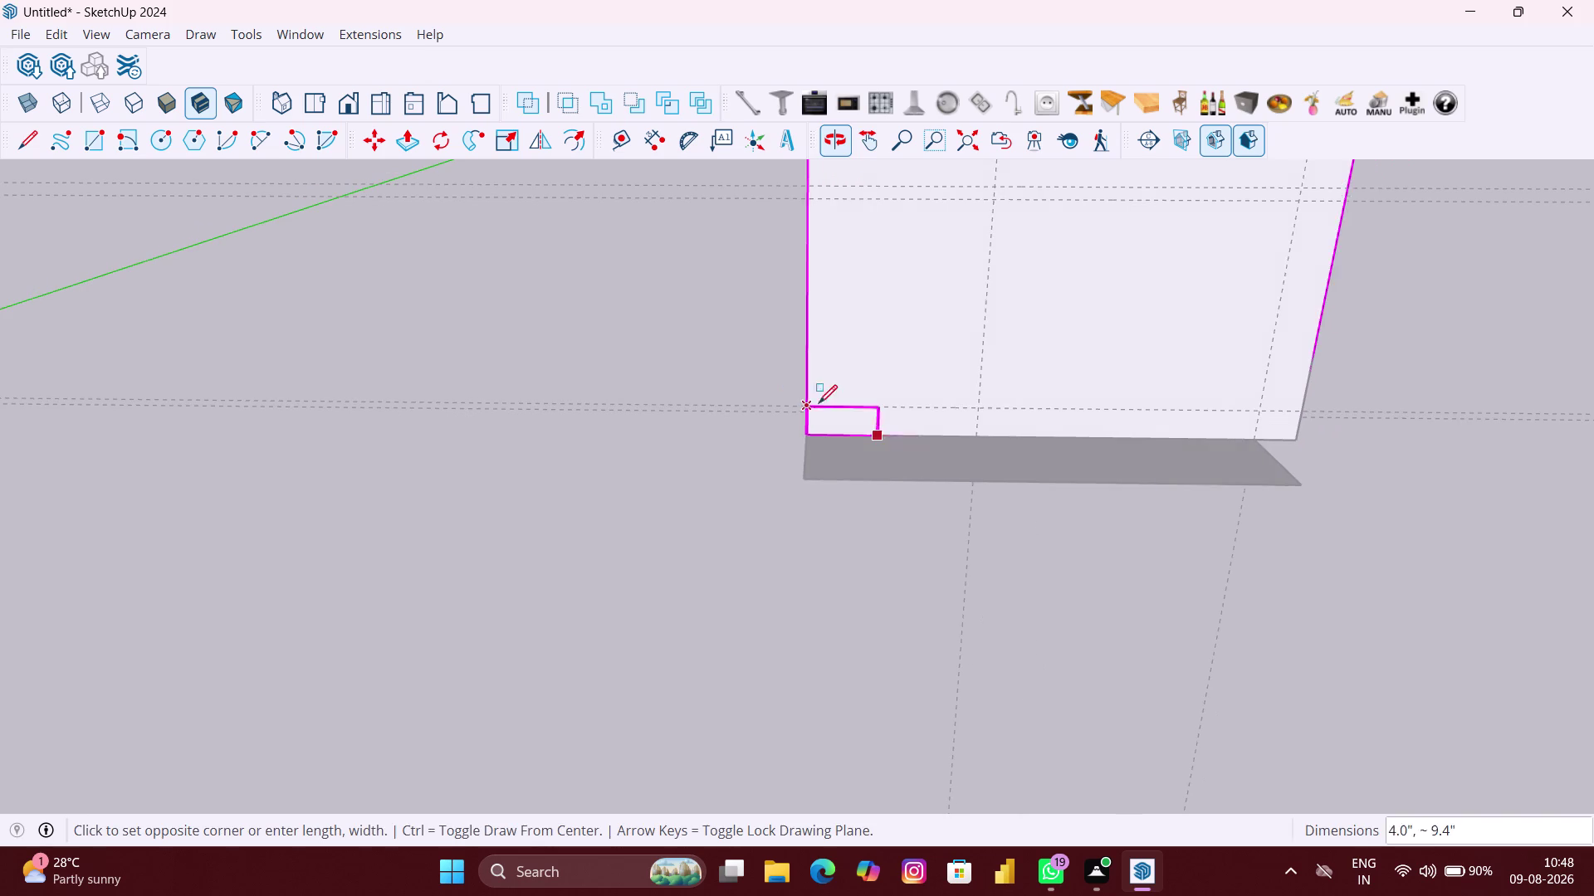
scroll(up, 3)
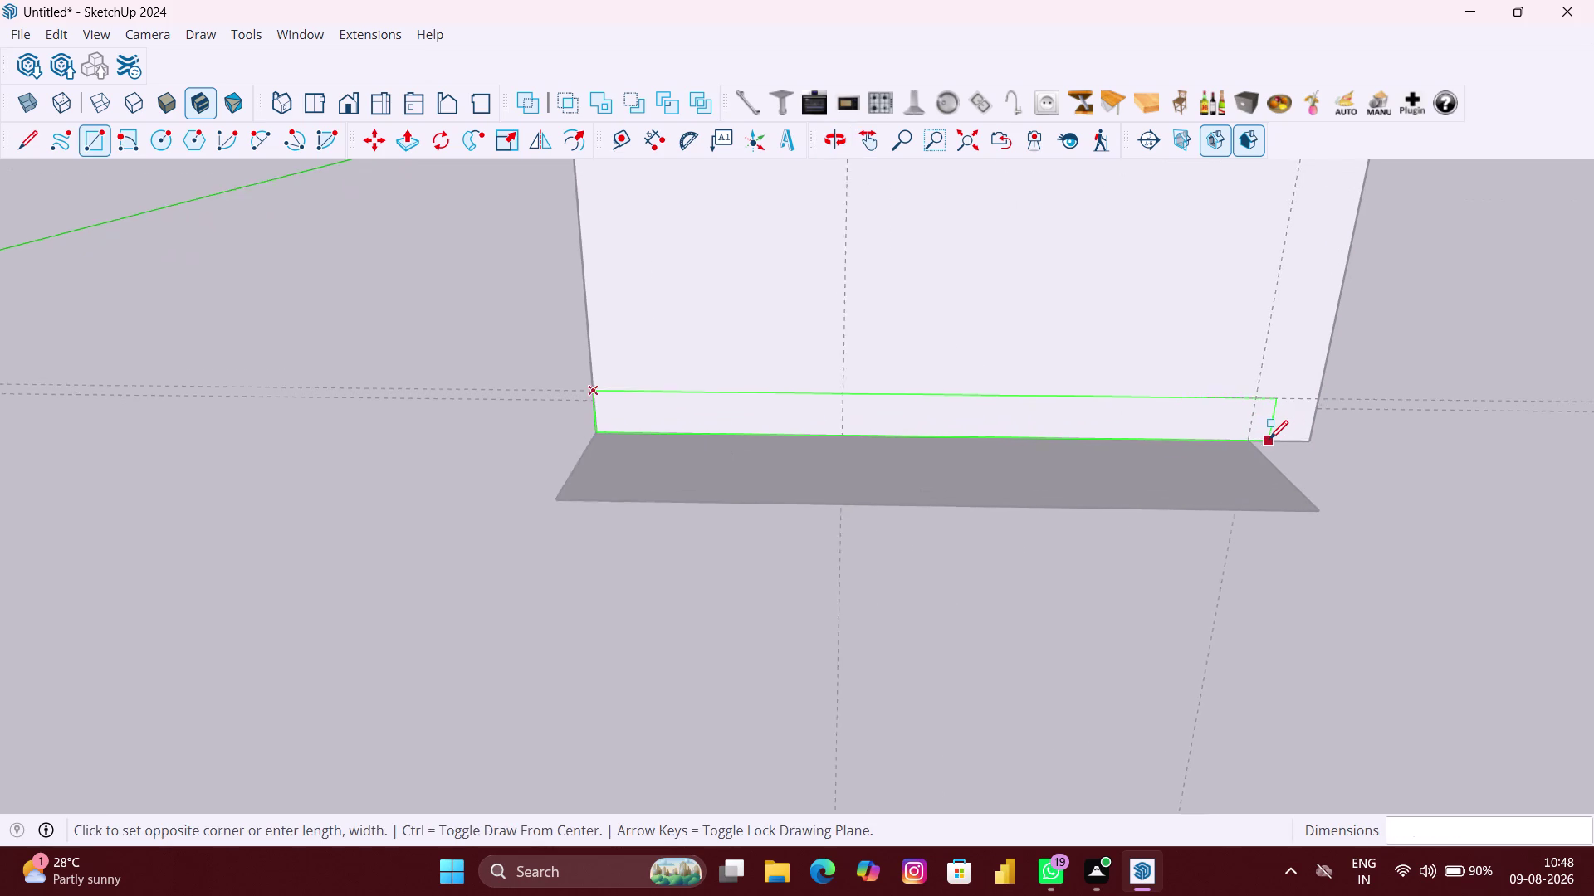
scroll(up, 3)
scroll(up, 3)
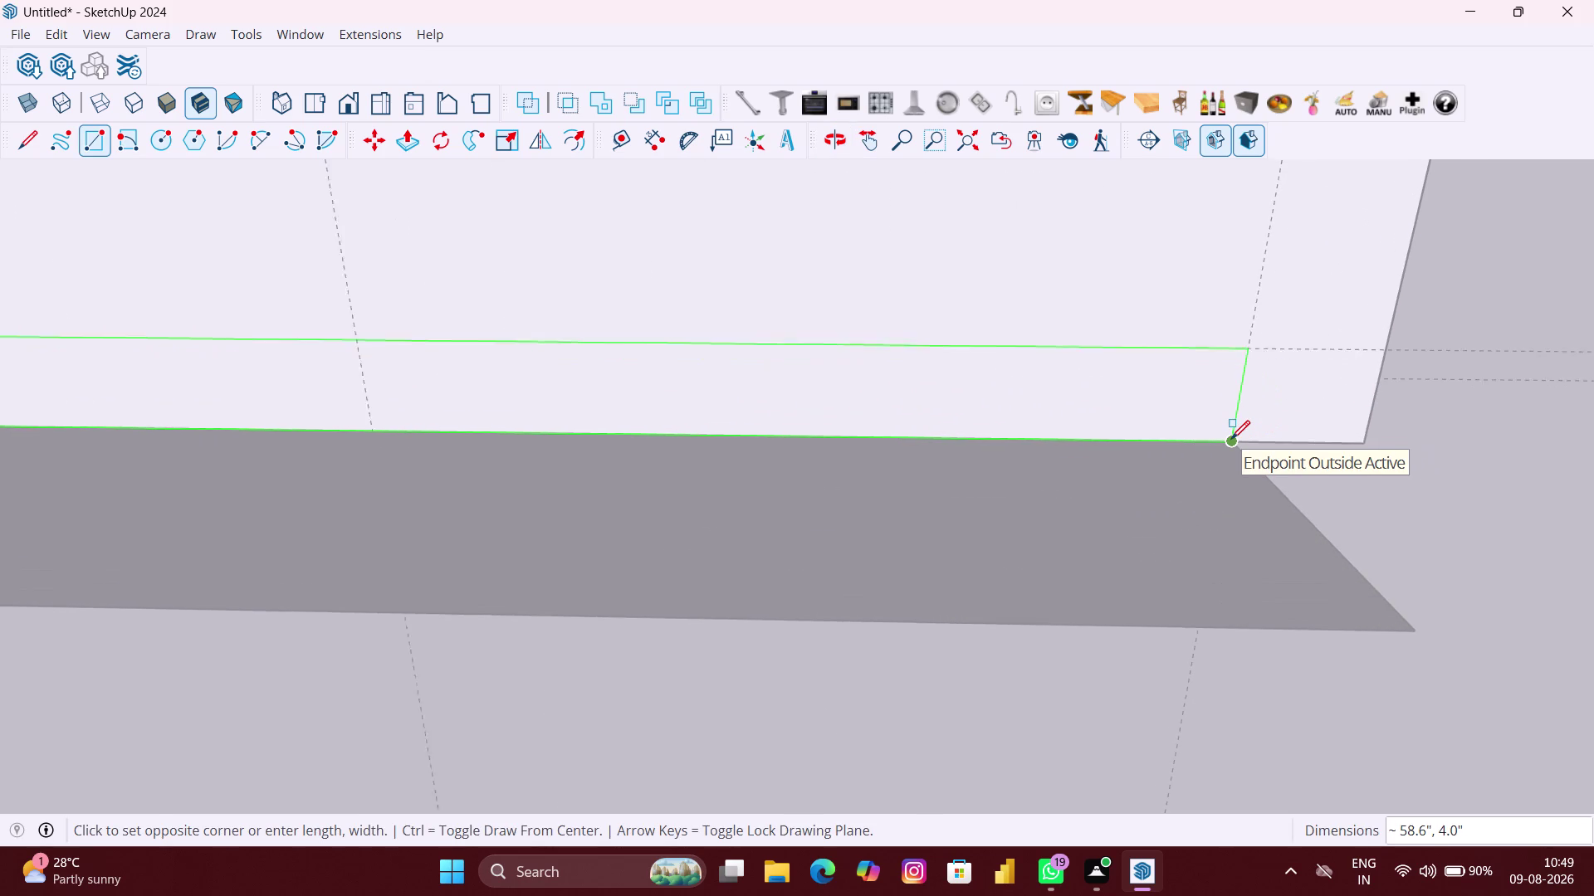
scroll(up, 3)
click(1231, 439)
scroll(down, 3)
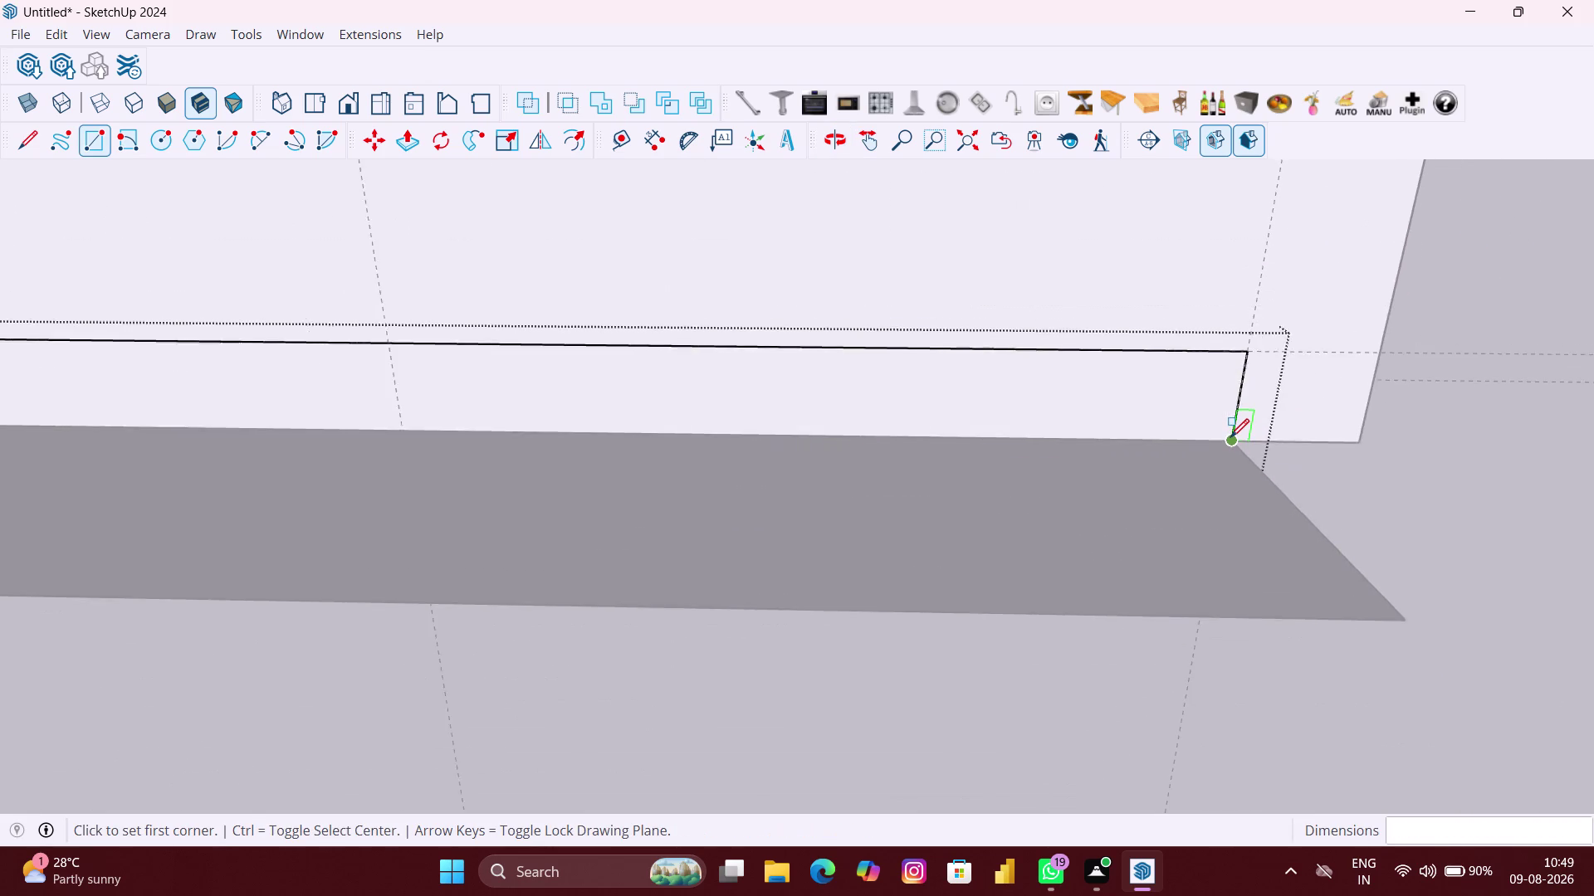
scroll(down, 3)
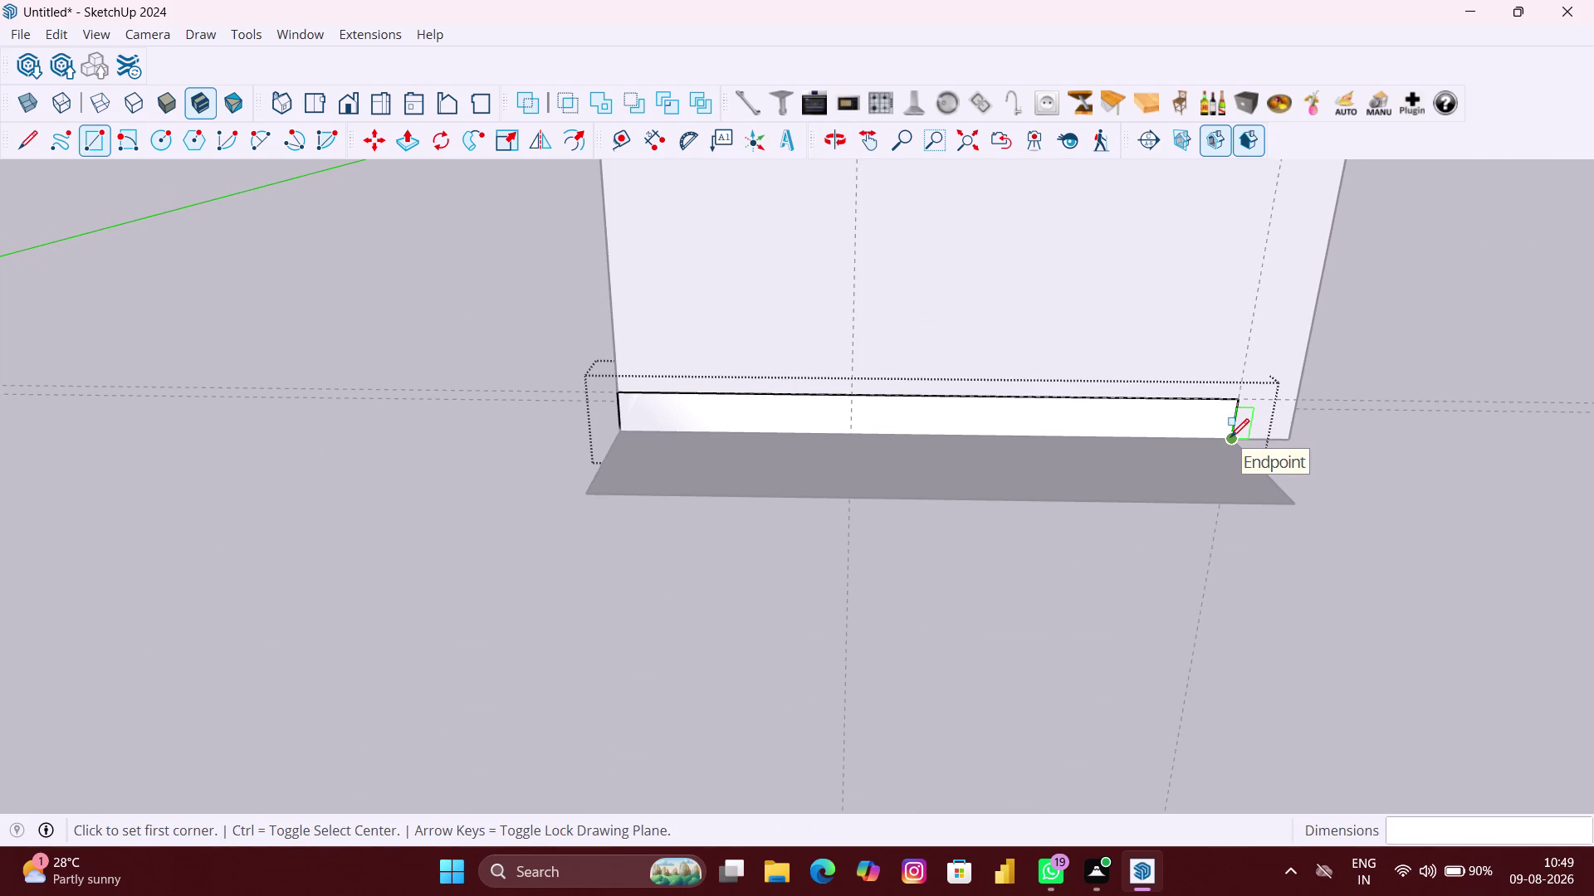
Pull the base rectangle out 380 mm and clear the selection.
key(p)
click(1174, 421)
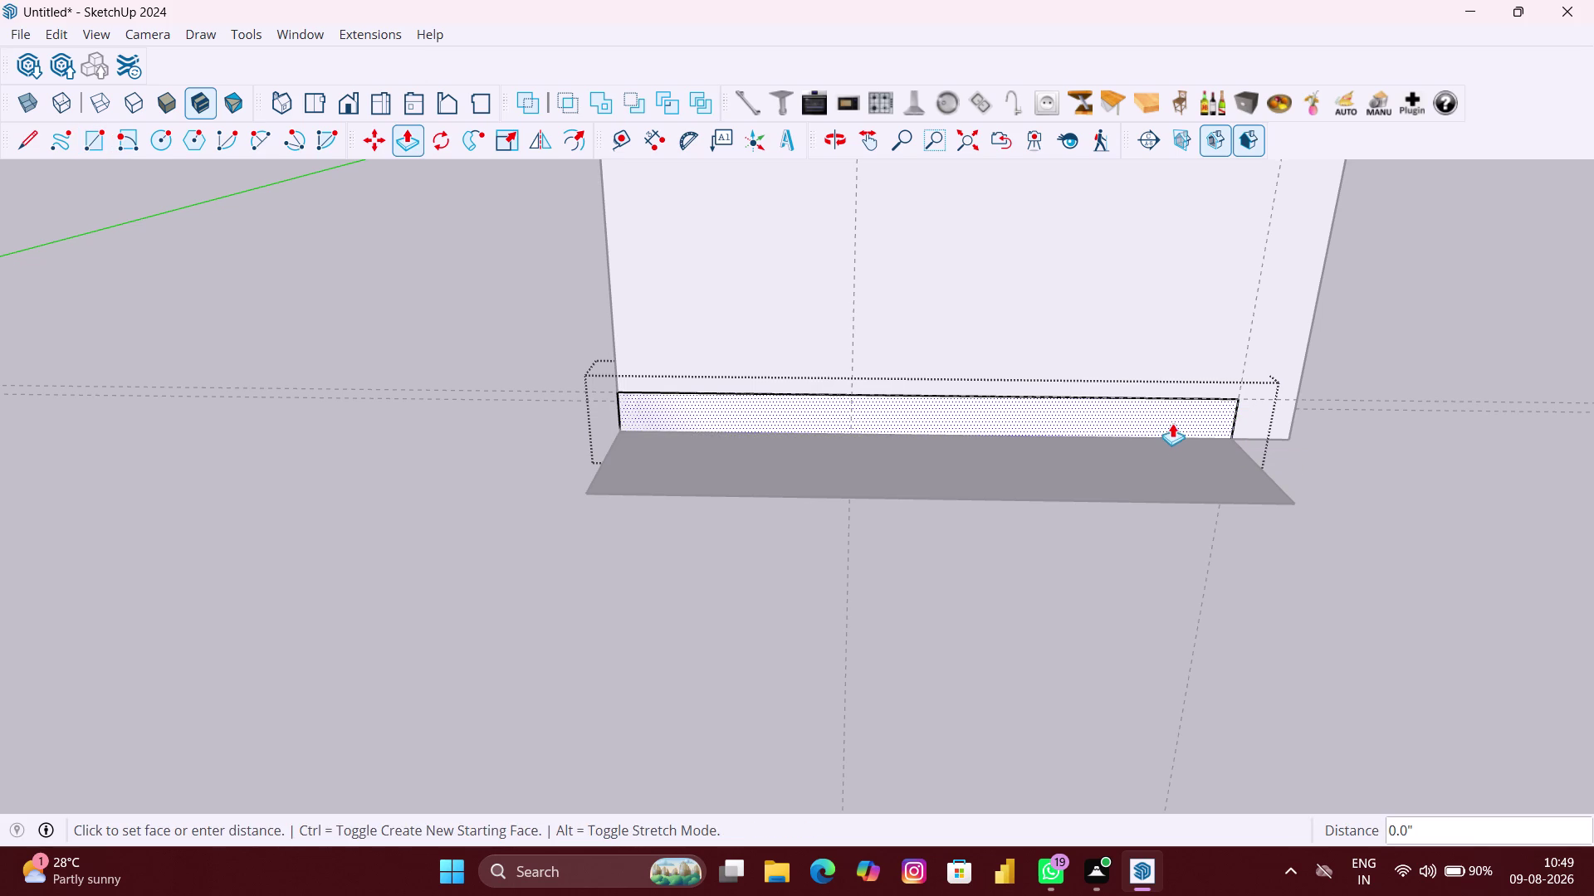
text(3)
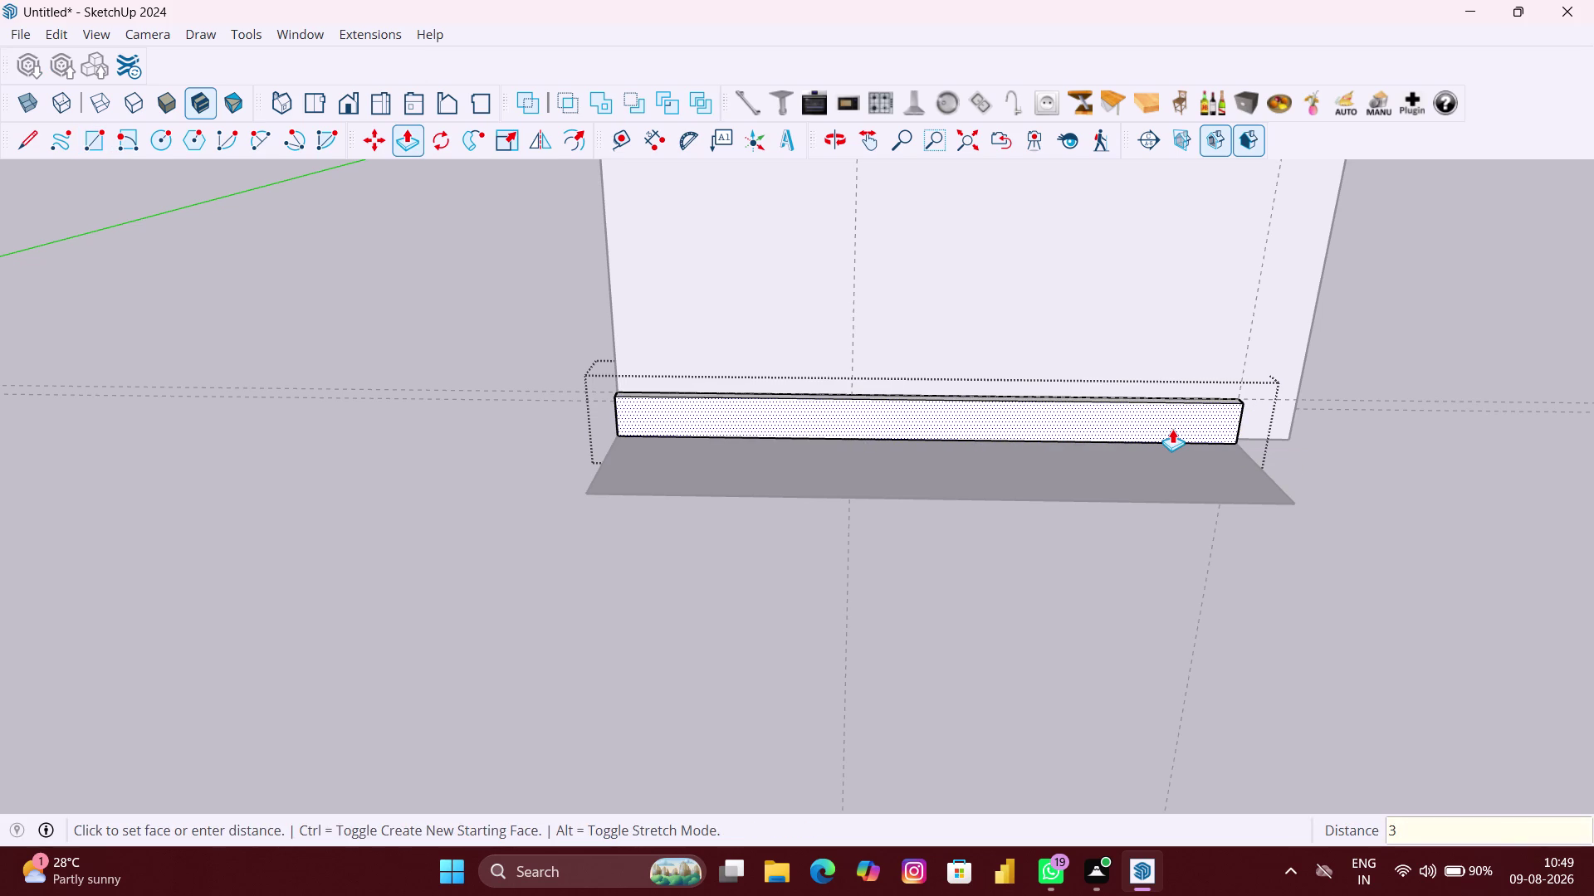
text(80)
text(MM)
key(Return)
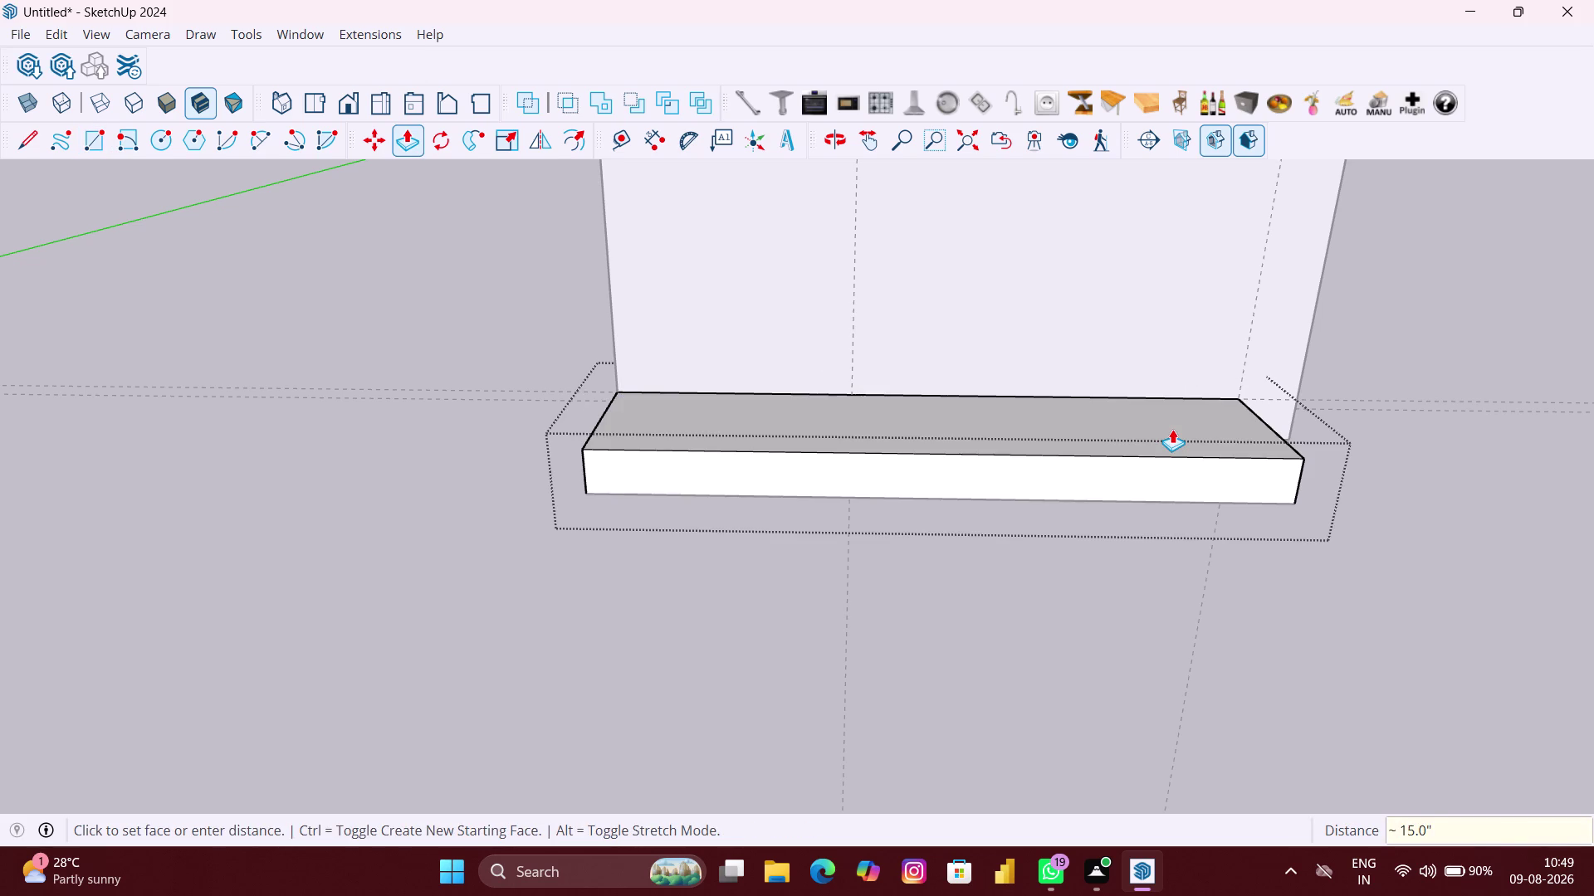
scroll(down, 3)
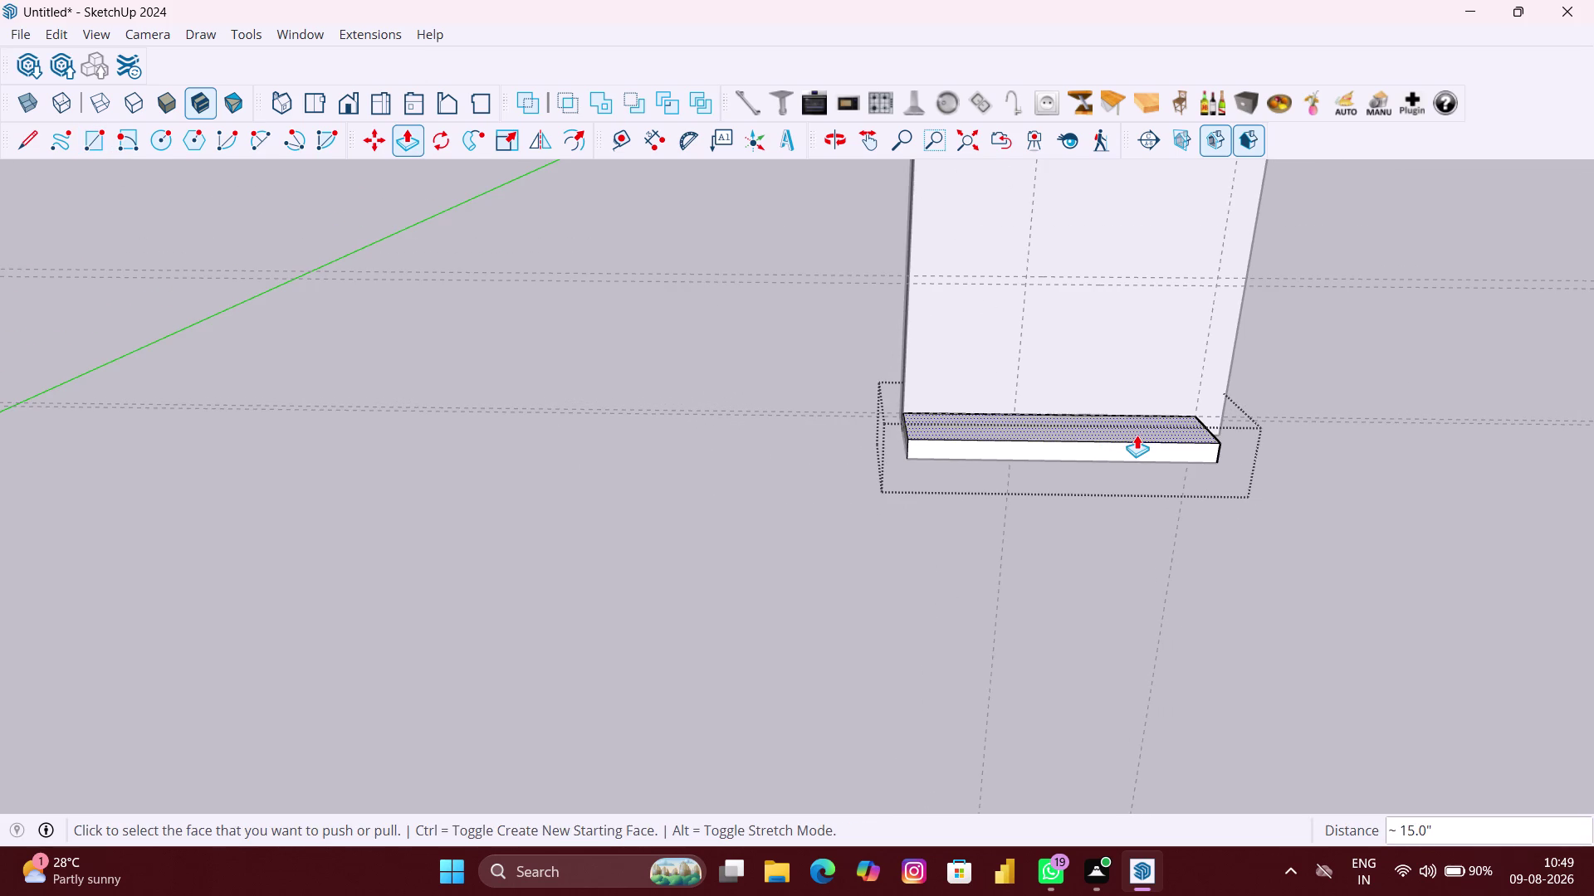
key(space)
click(1367, 472)
scroll(up, 3)
middle_drag(1222, 467, 1196, 477)
scroll(down, 3)
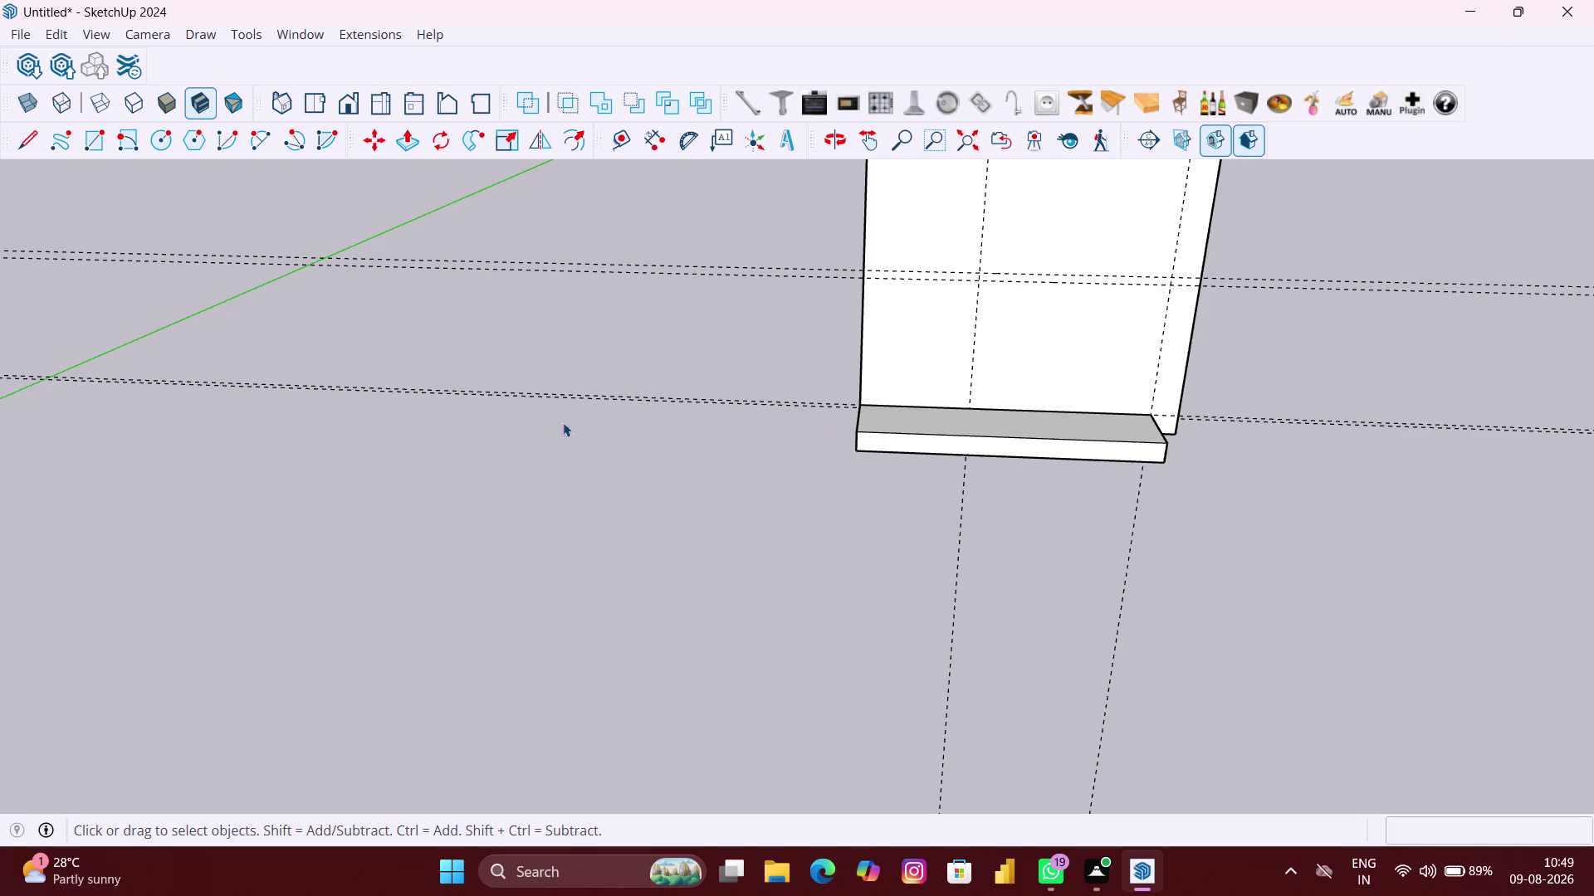
scroll(down, 3)
scroll(down, 3)
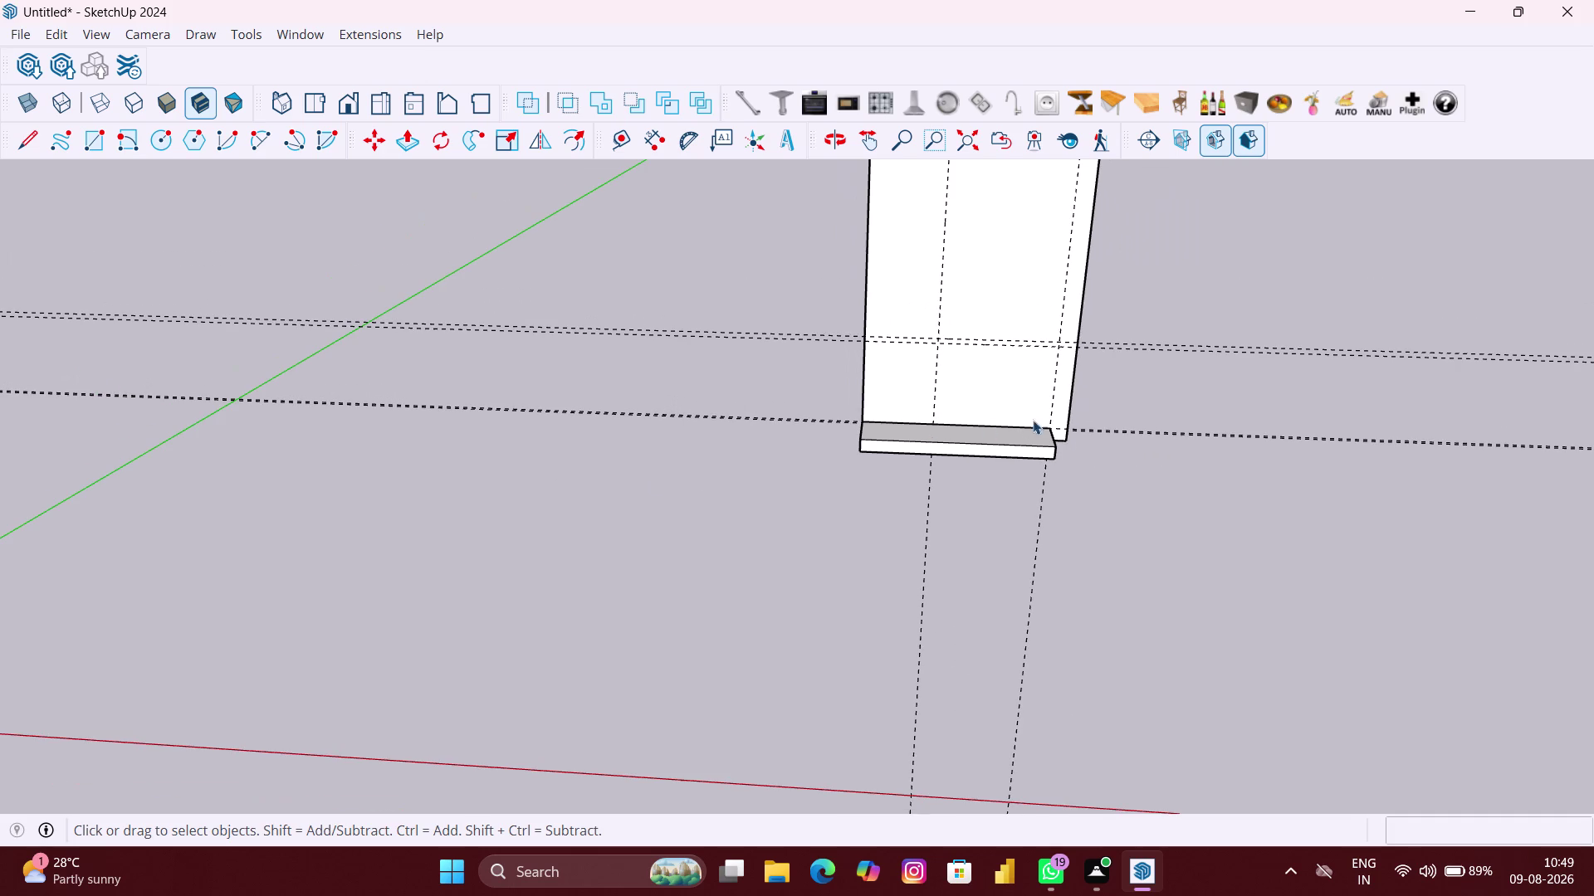
middle_drag(1073, 397, 1009, 544)
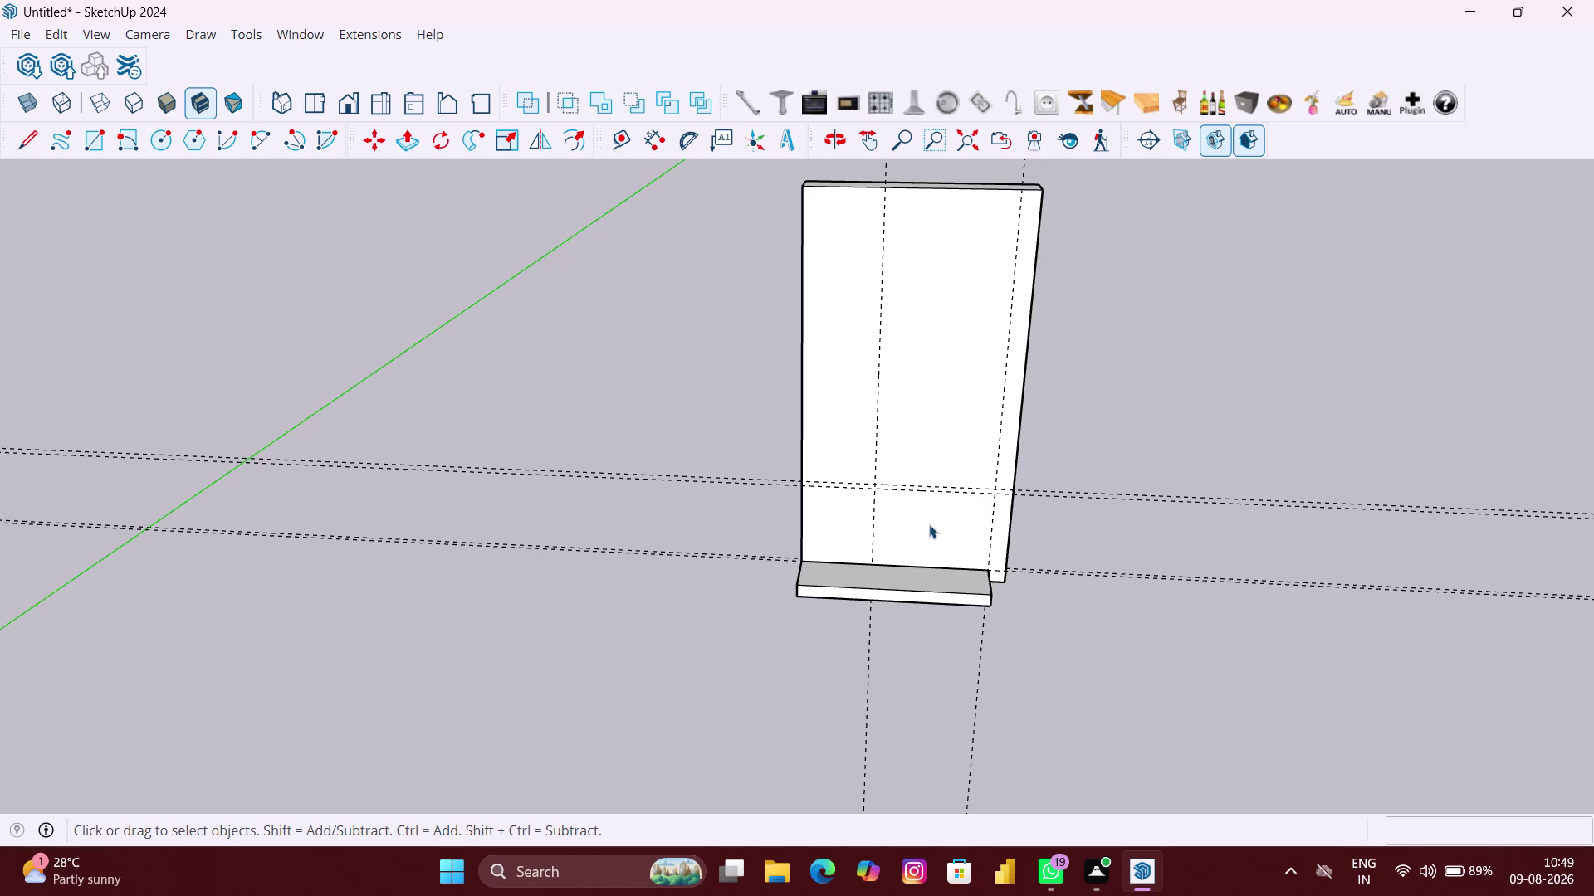
scroll(up, 3)
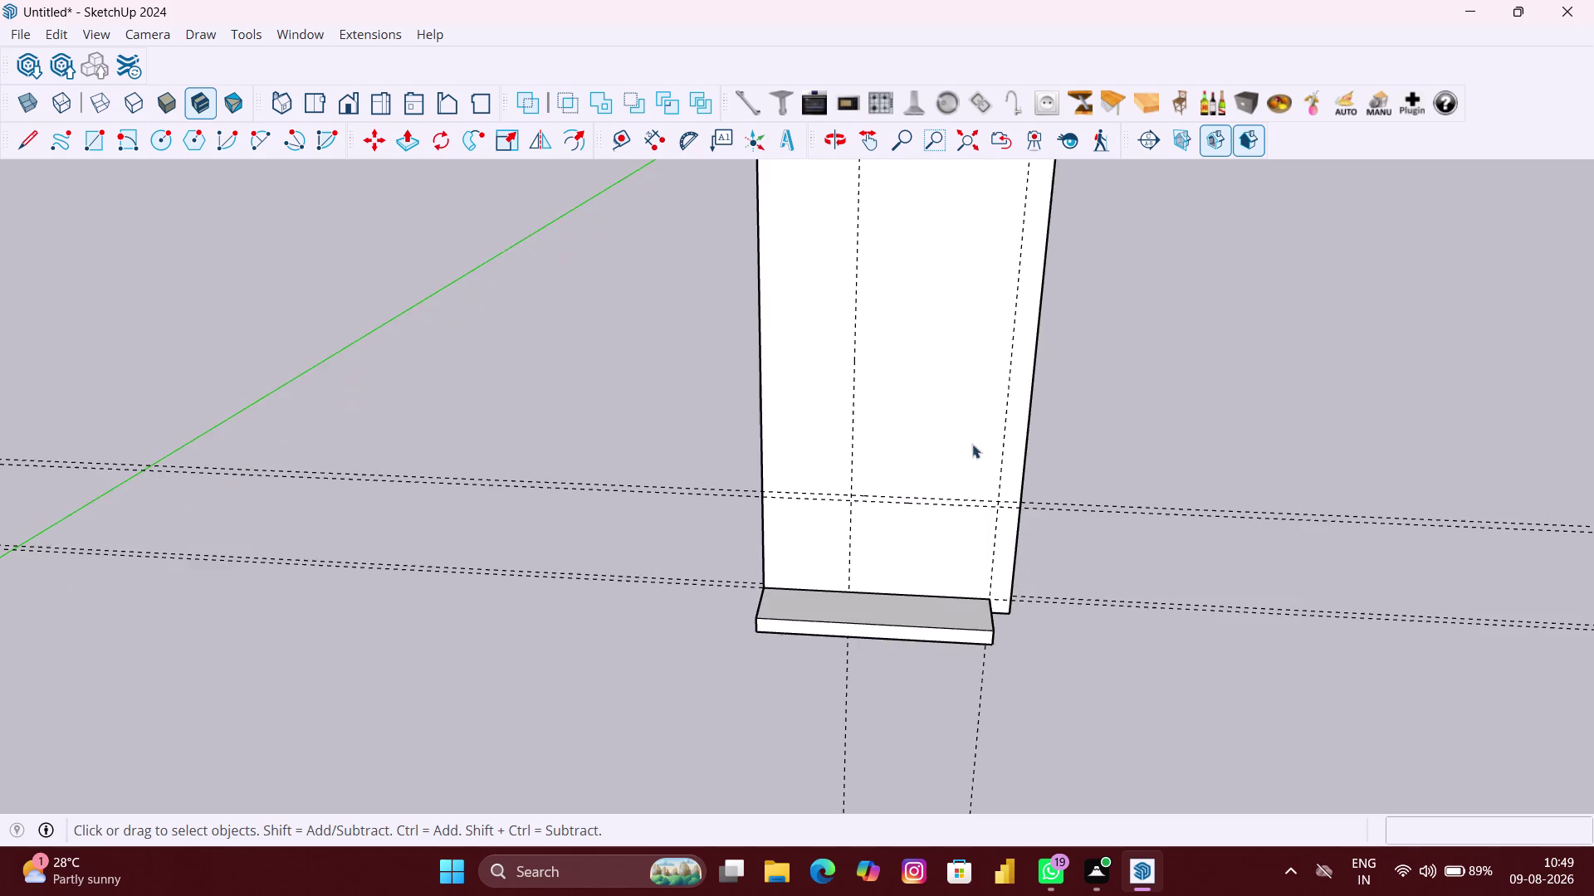
scroll(up, 3)
scroll(up, 3)
scroll(up, 3)
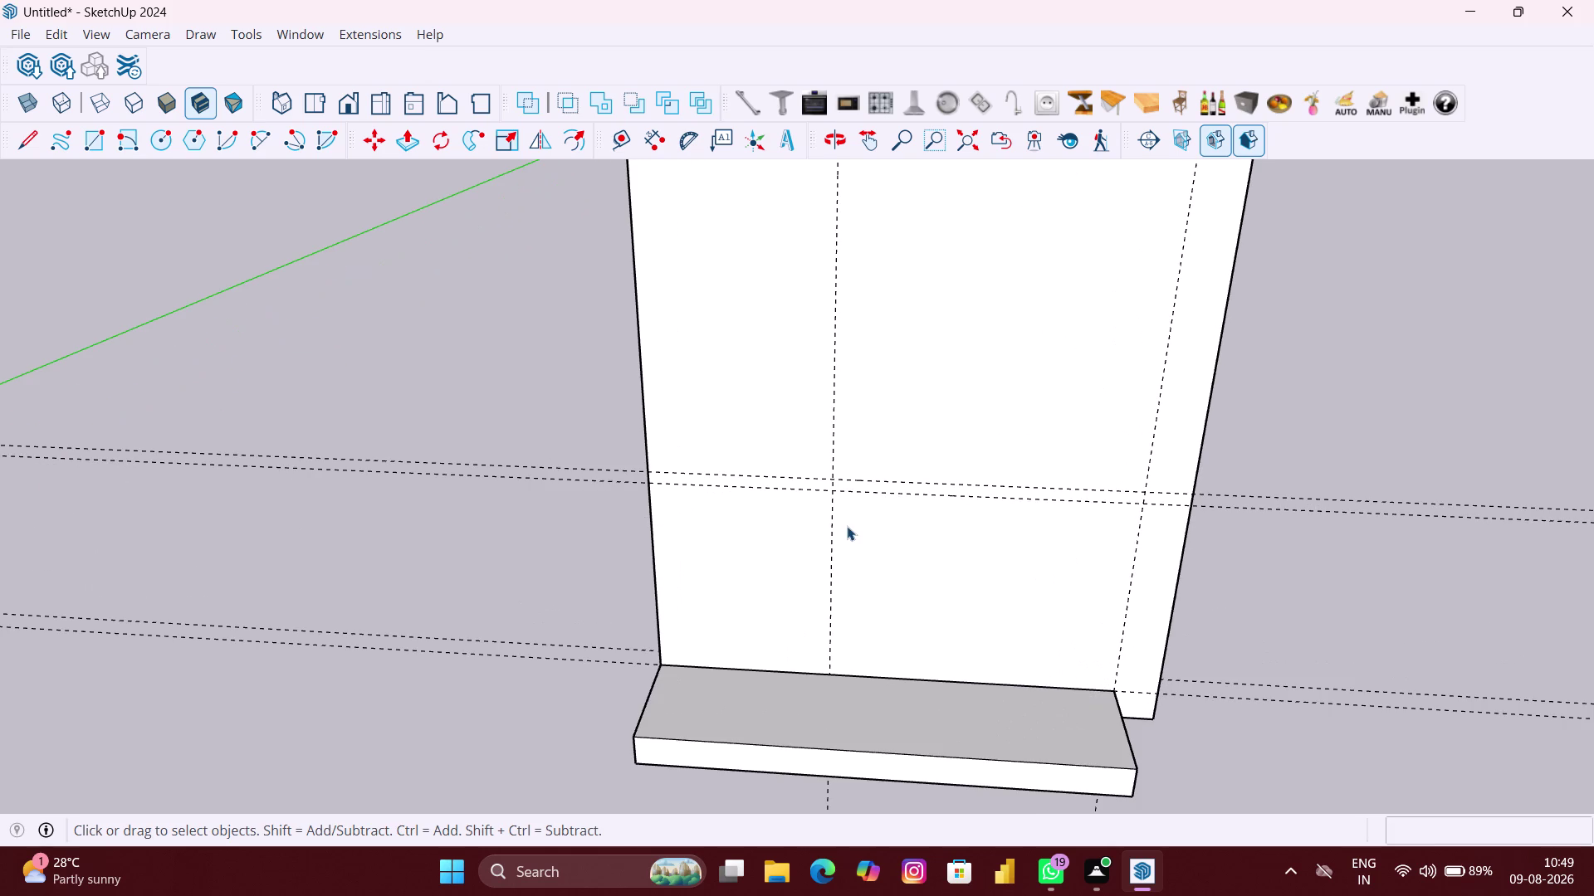
Place a horizontal guide 1.5 inches off the mid-wall guide, locked to the Up direction.
key(r)
scroll(up, 3)
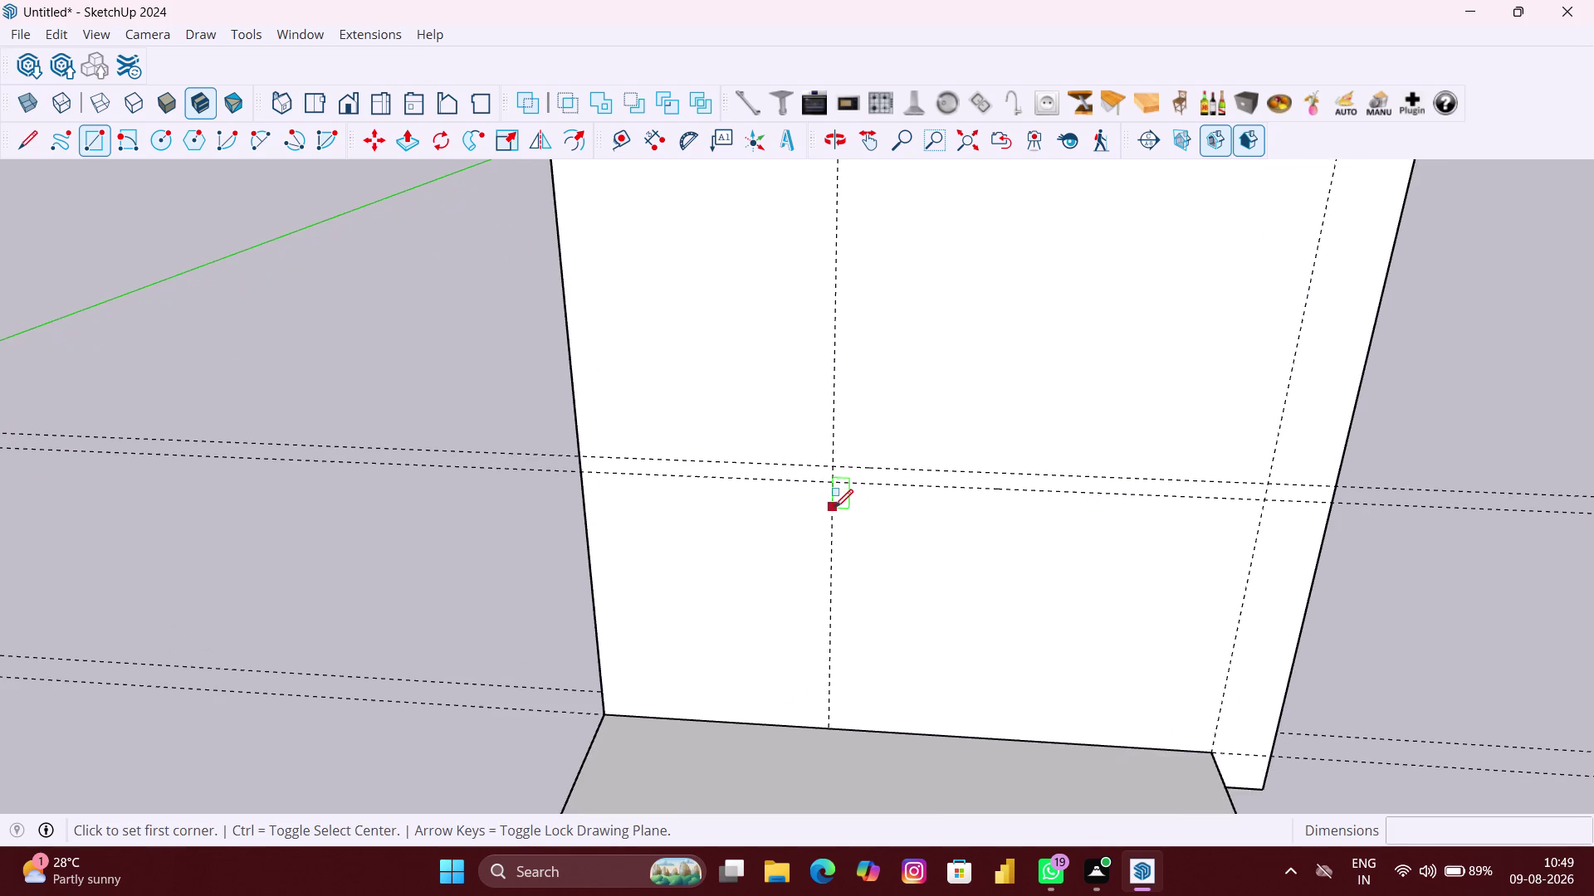
scroll(up, 3)
scroll(up, 3)
scroll(up, 3)
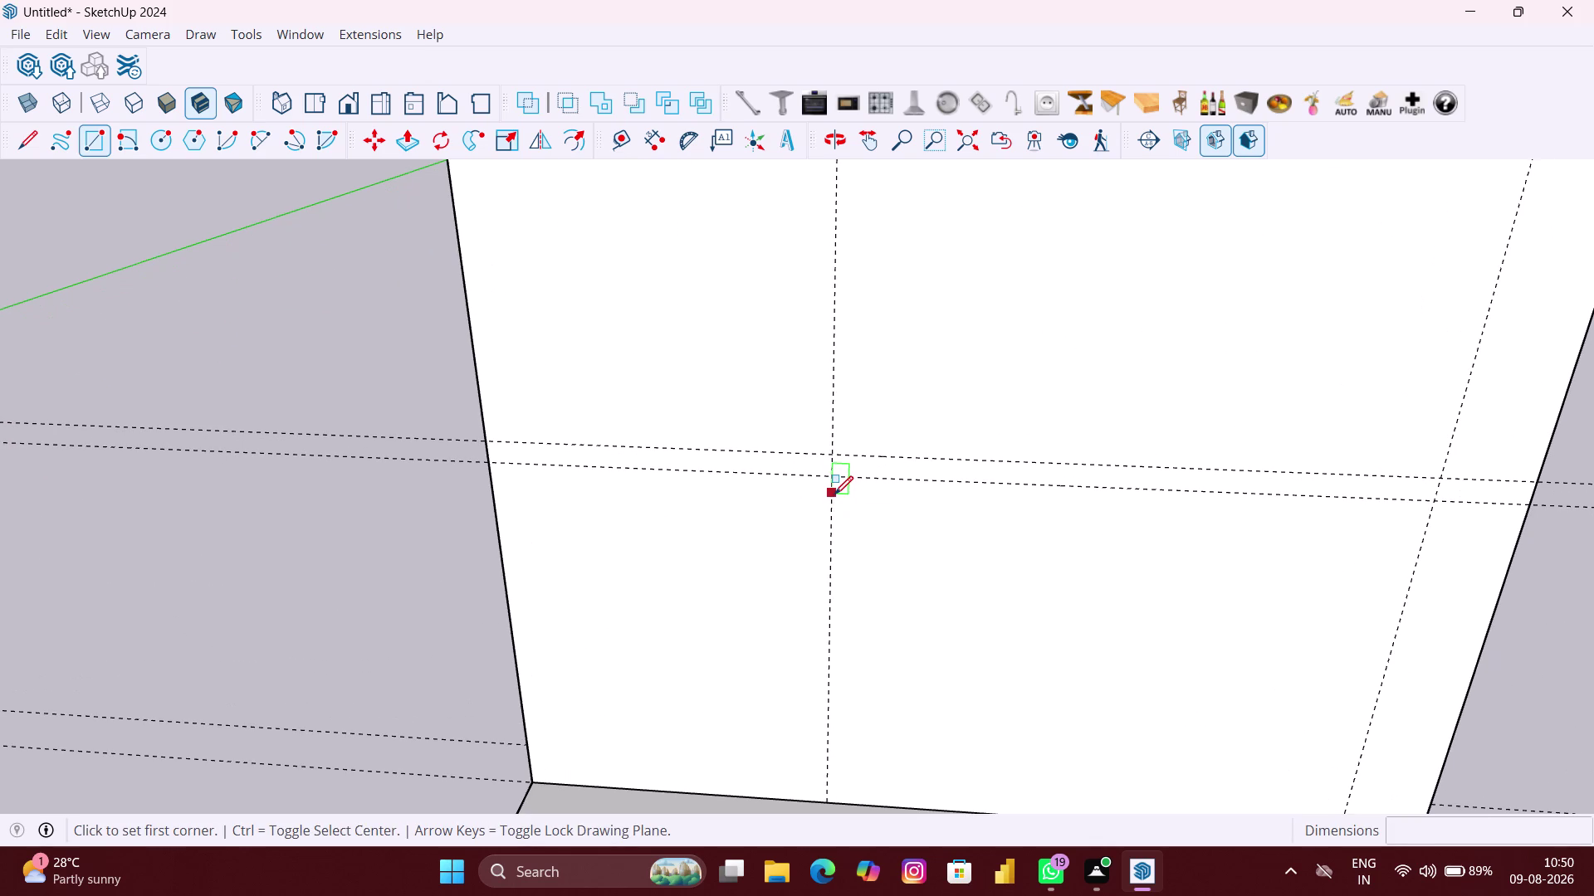
key(space)
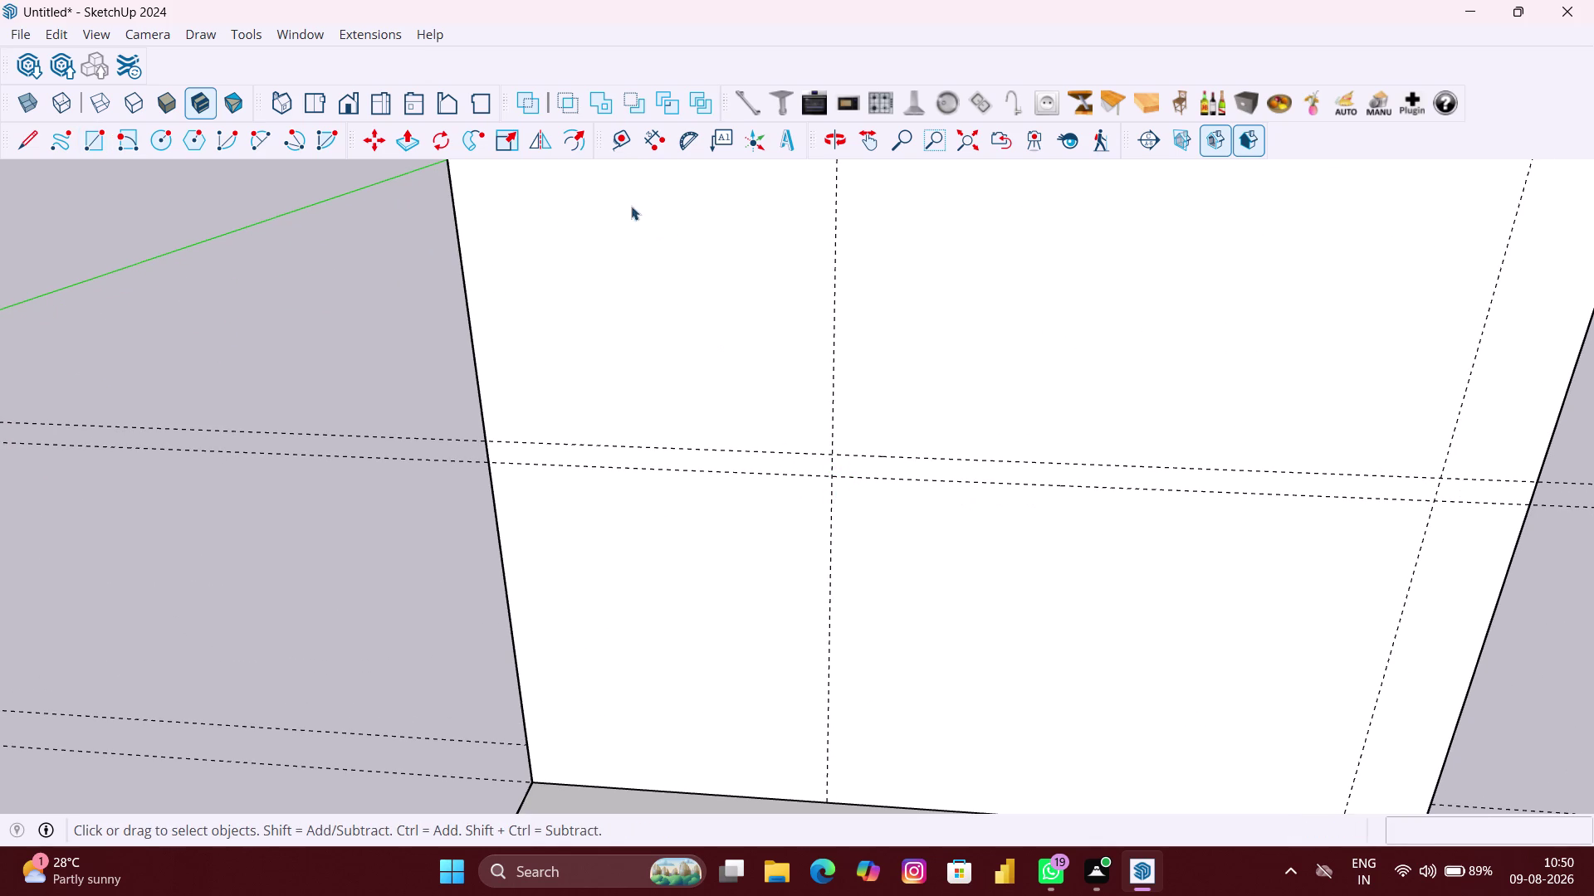
click(622, 142)
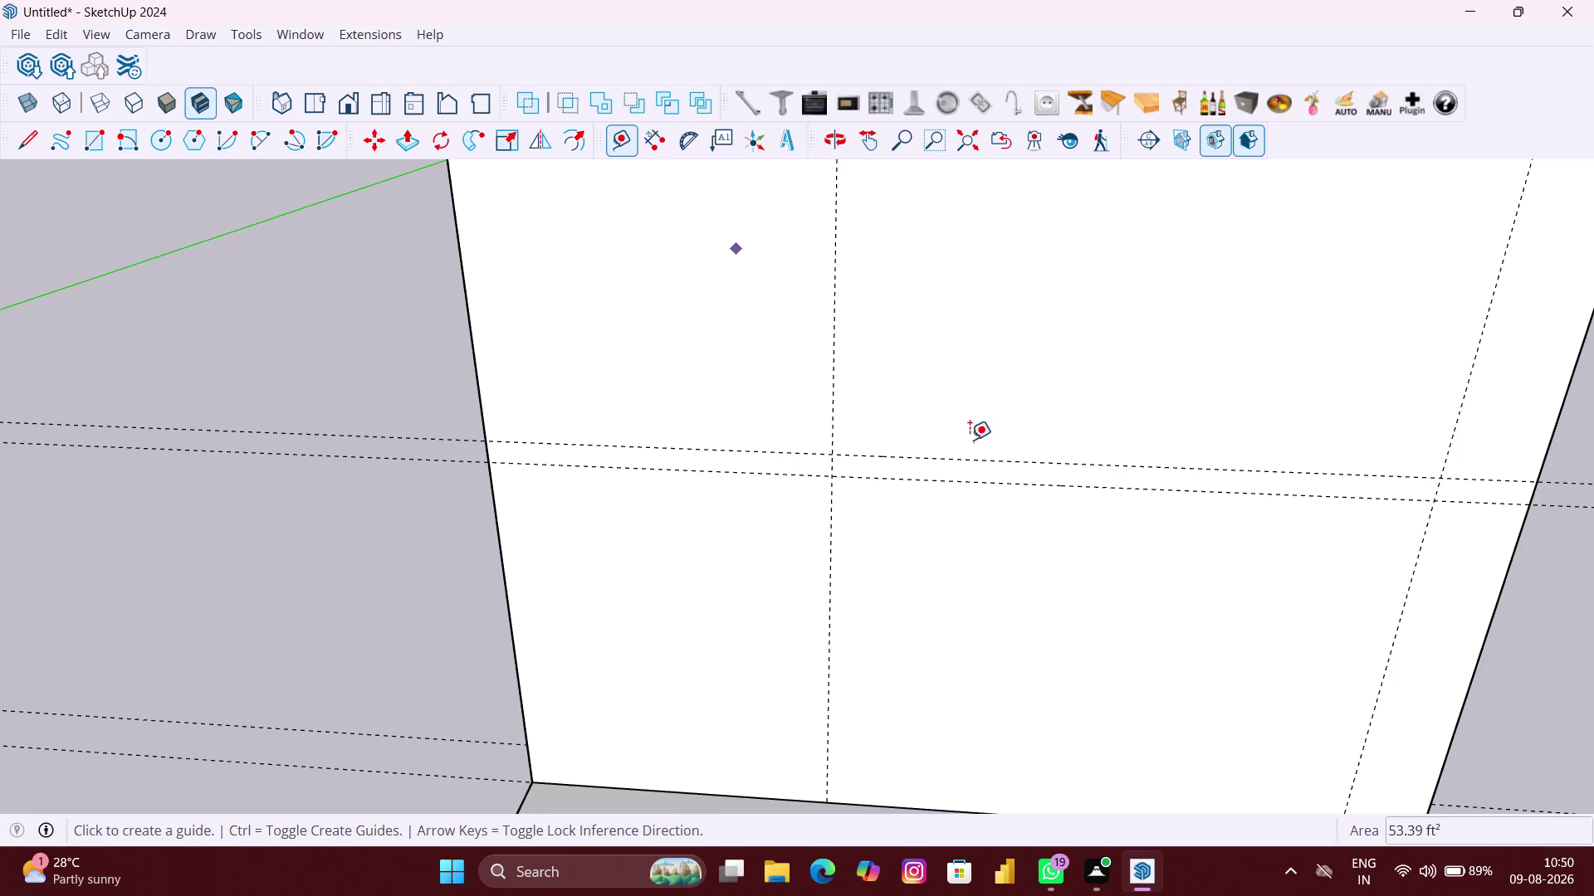
click(1012, 458)
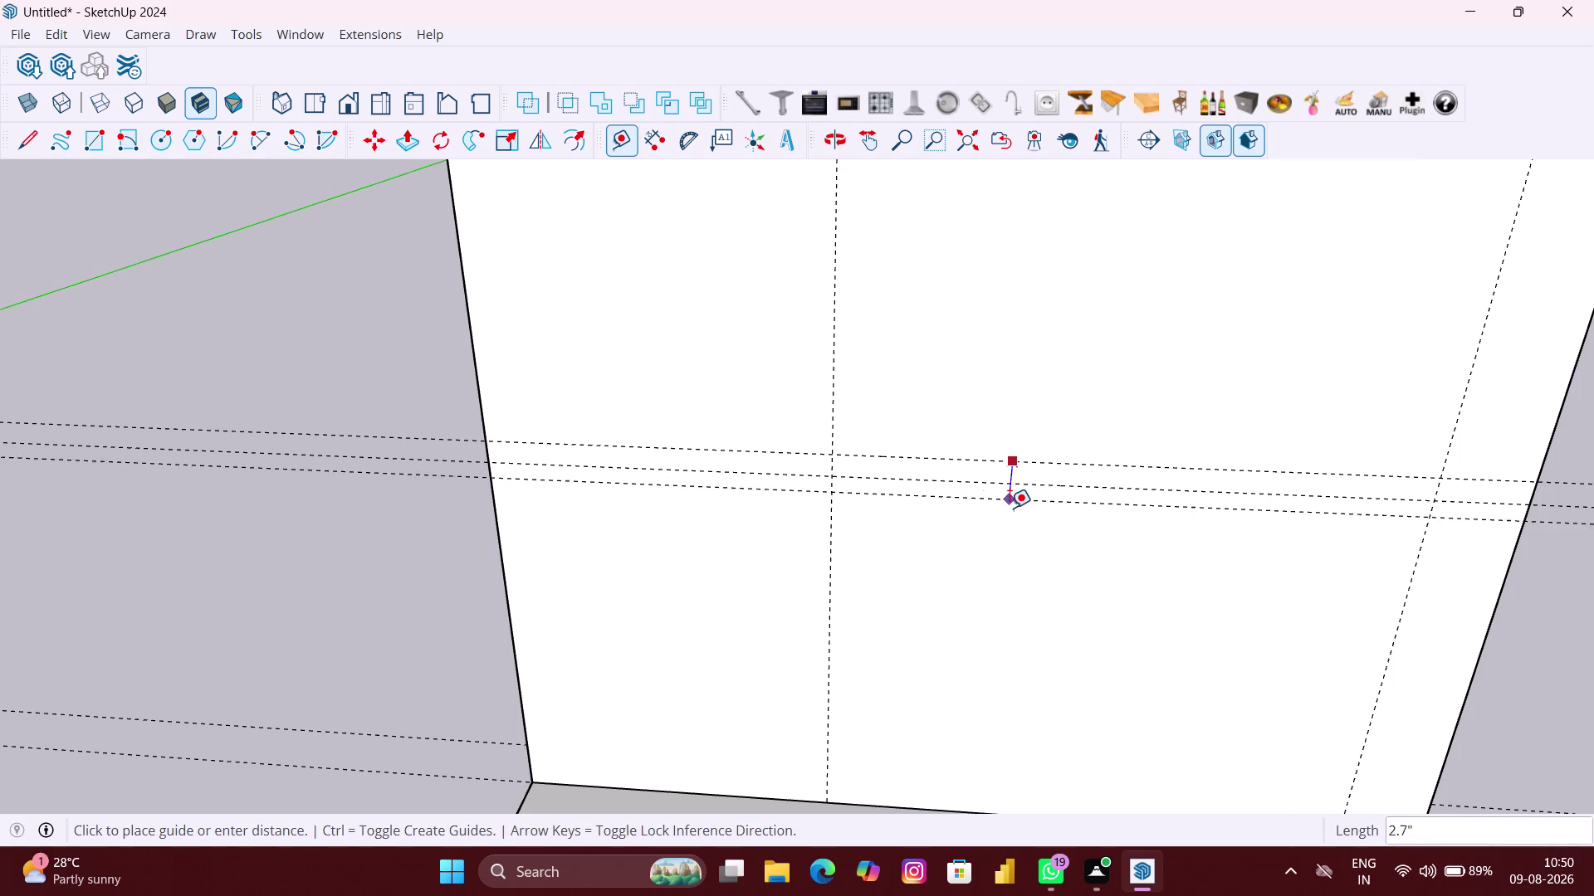
key(Up)
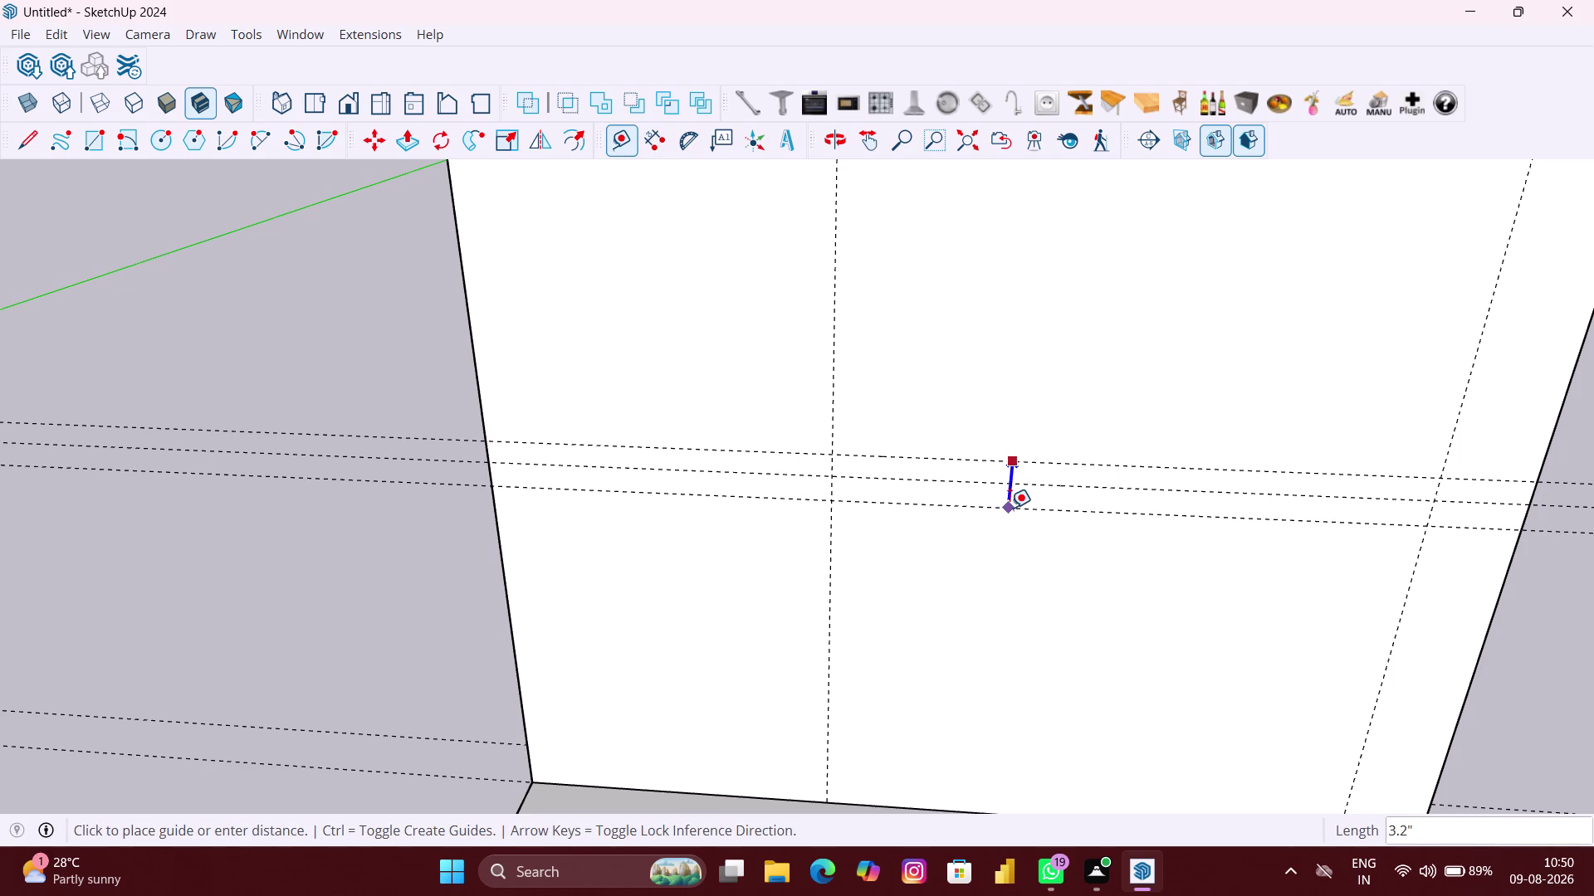
text(1)
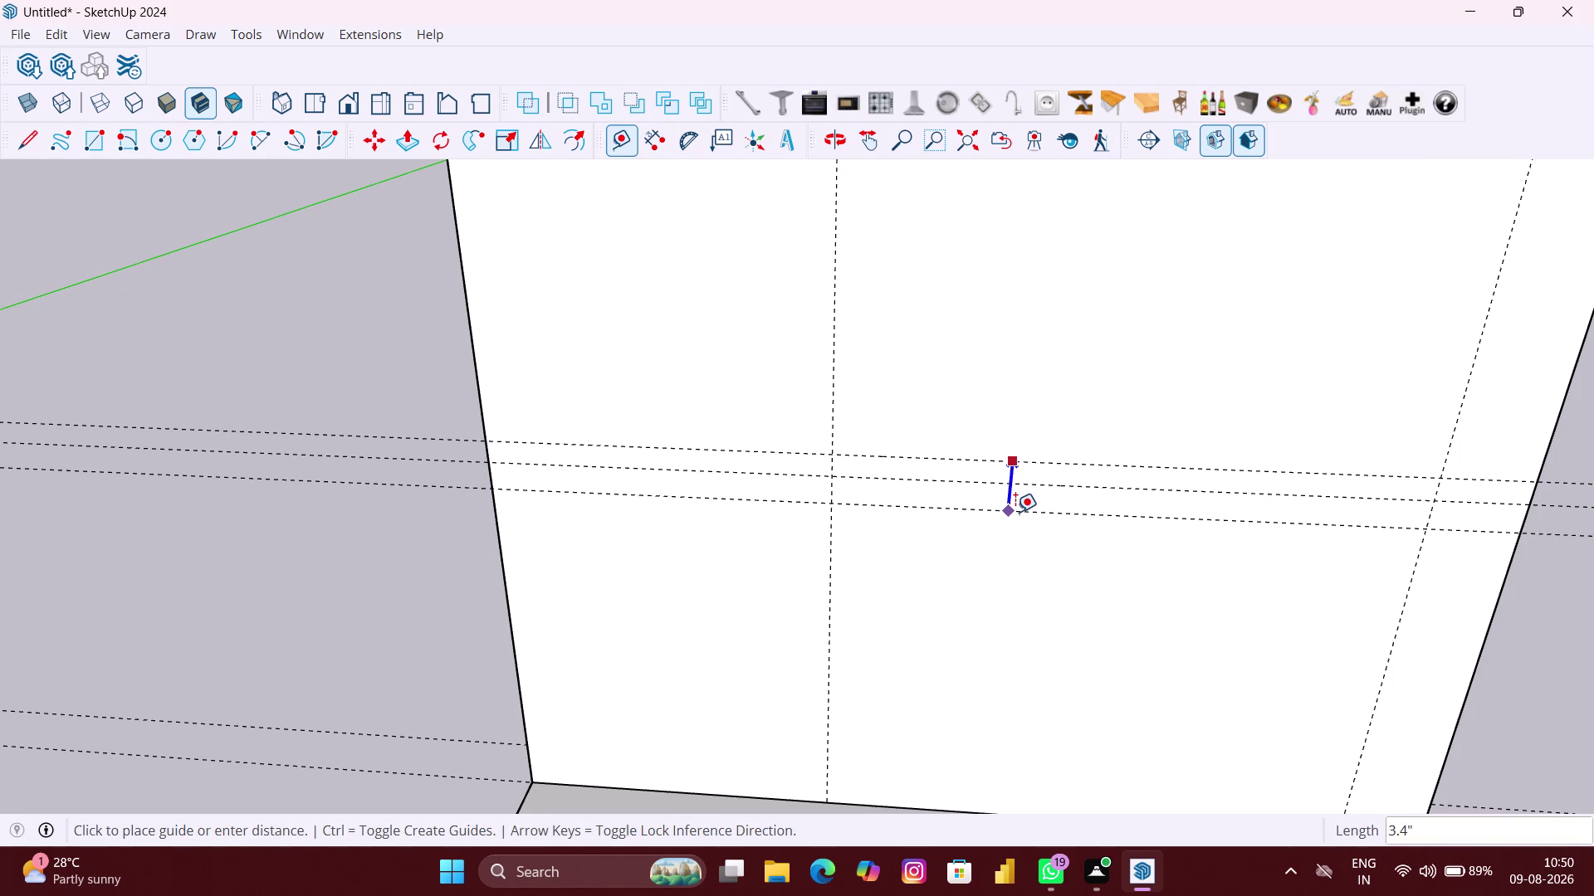
text(.50)
key(shift+quotedbl)
key(Return)
scroll(up, 3)
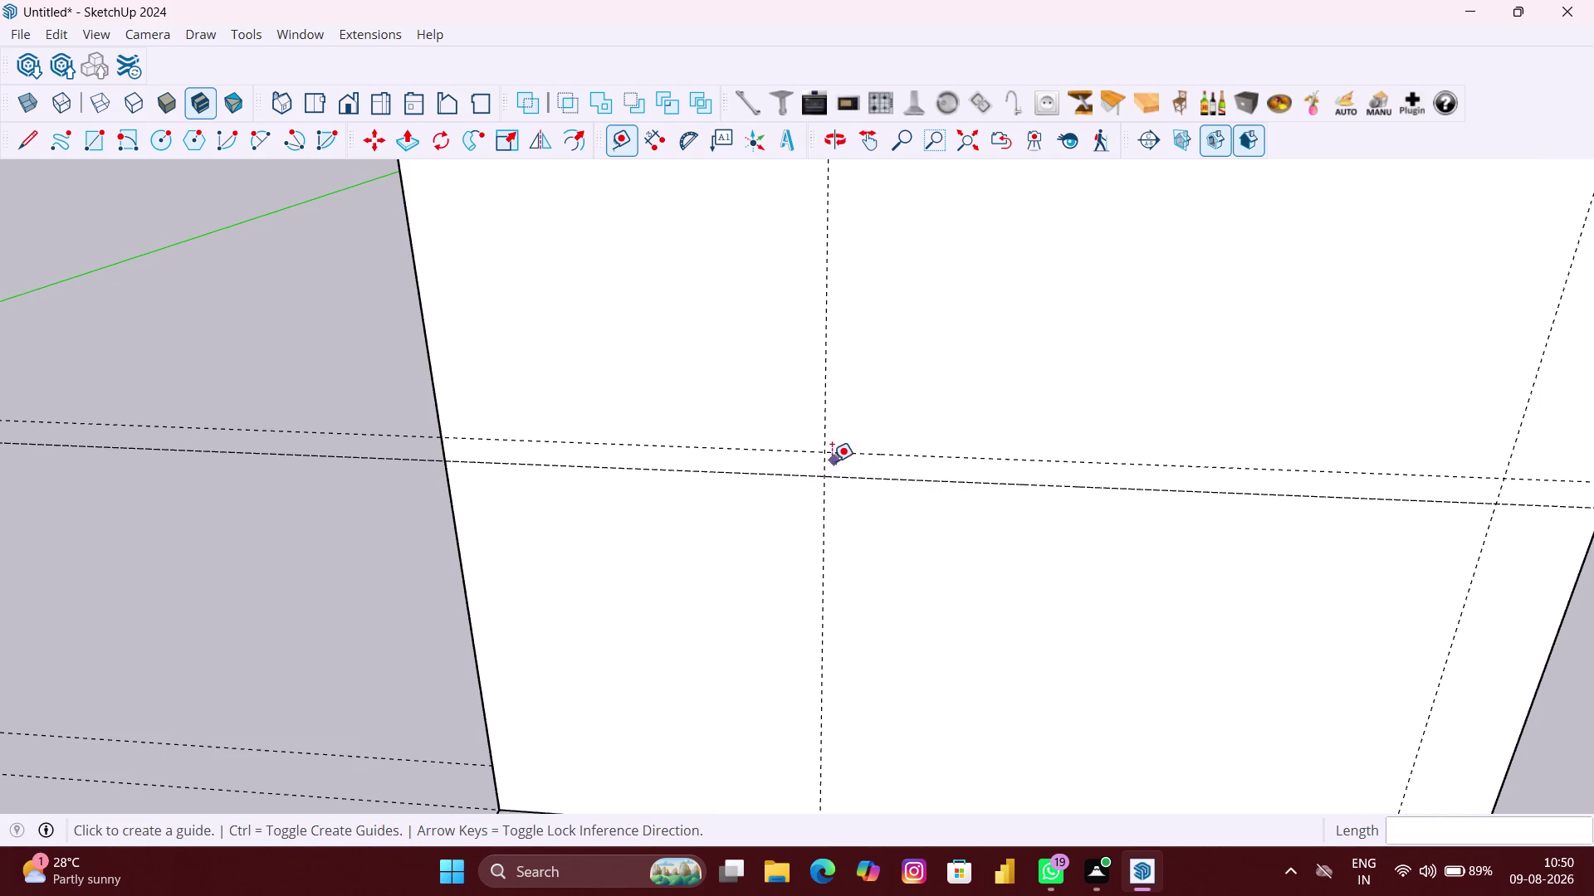
key(space)
Draw the shelf outline rectangle between the guide-line intersections above the base cabinet.
right_click(370, 502)
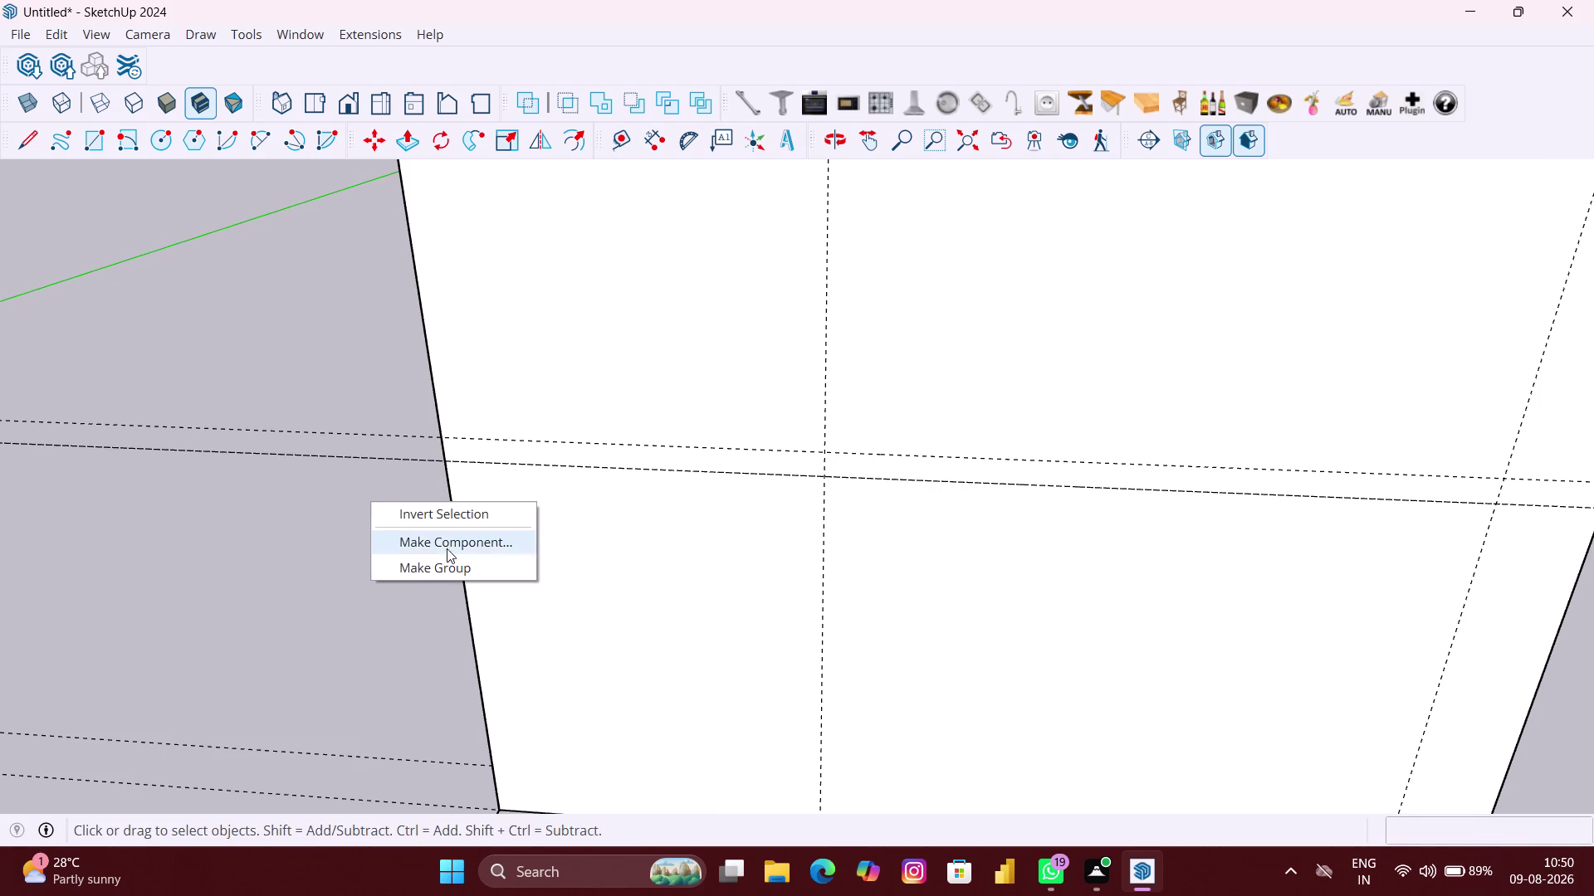
click(448, 571)
key(r)
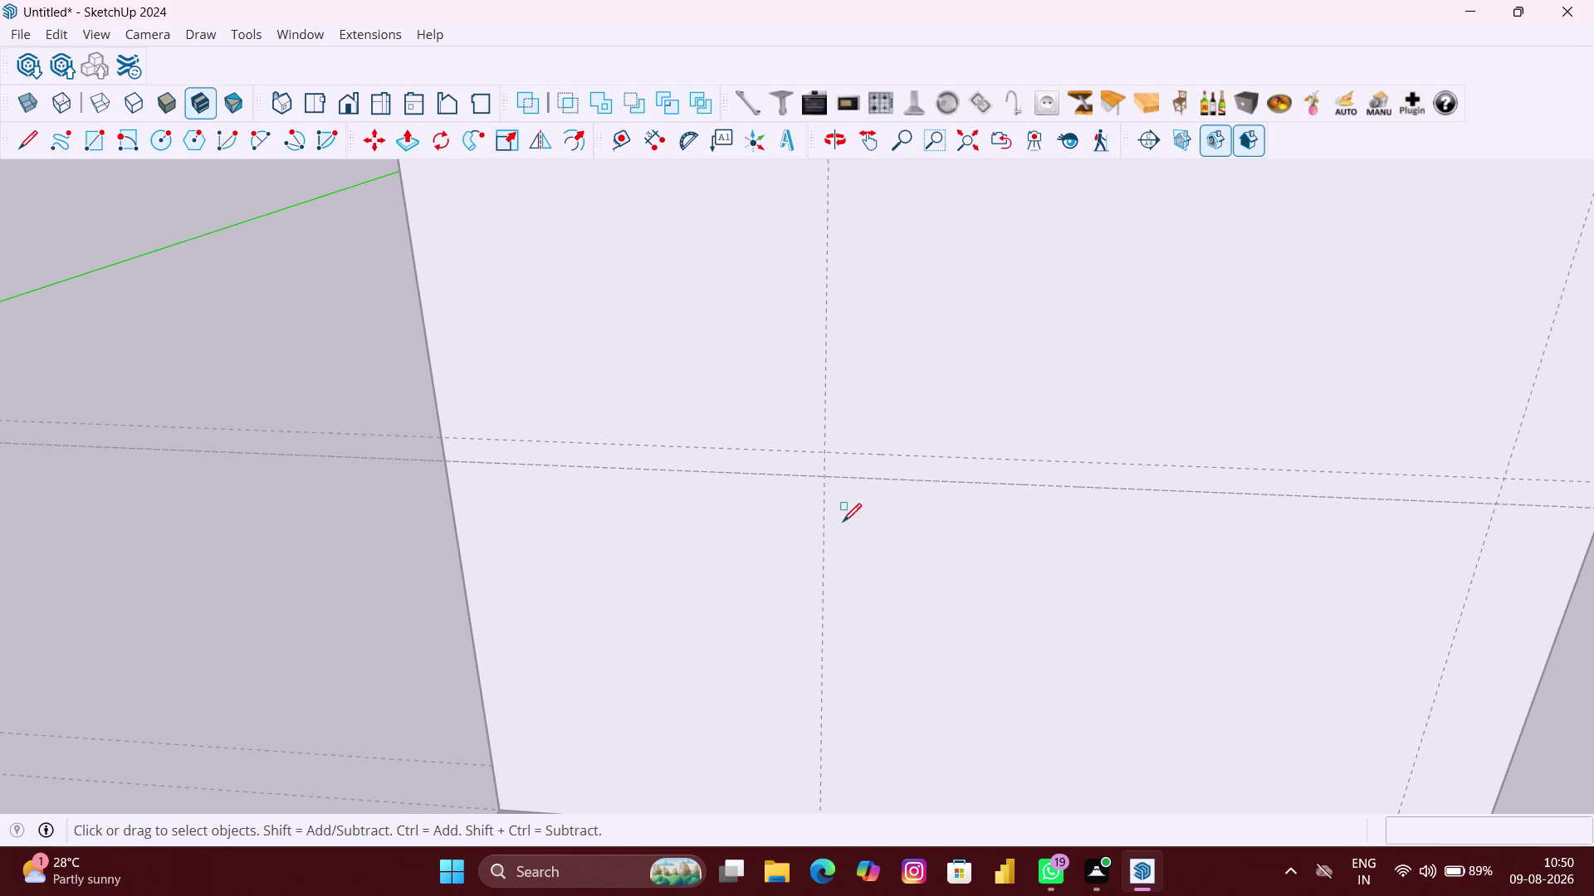
scroll(up, 3)
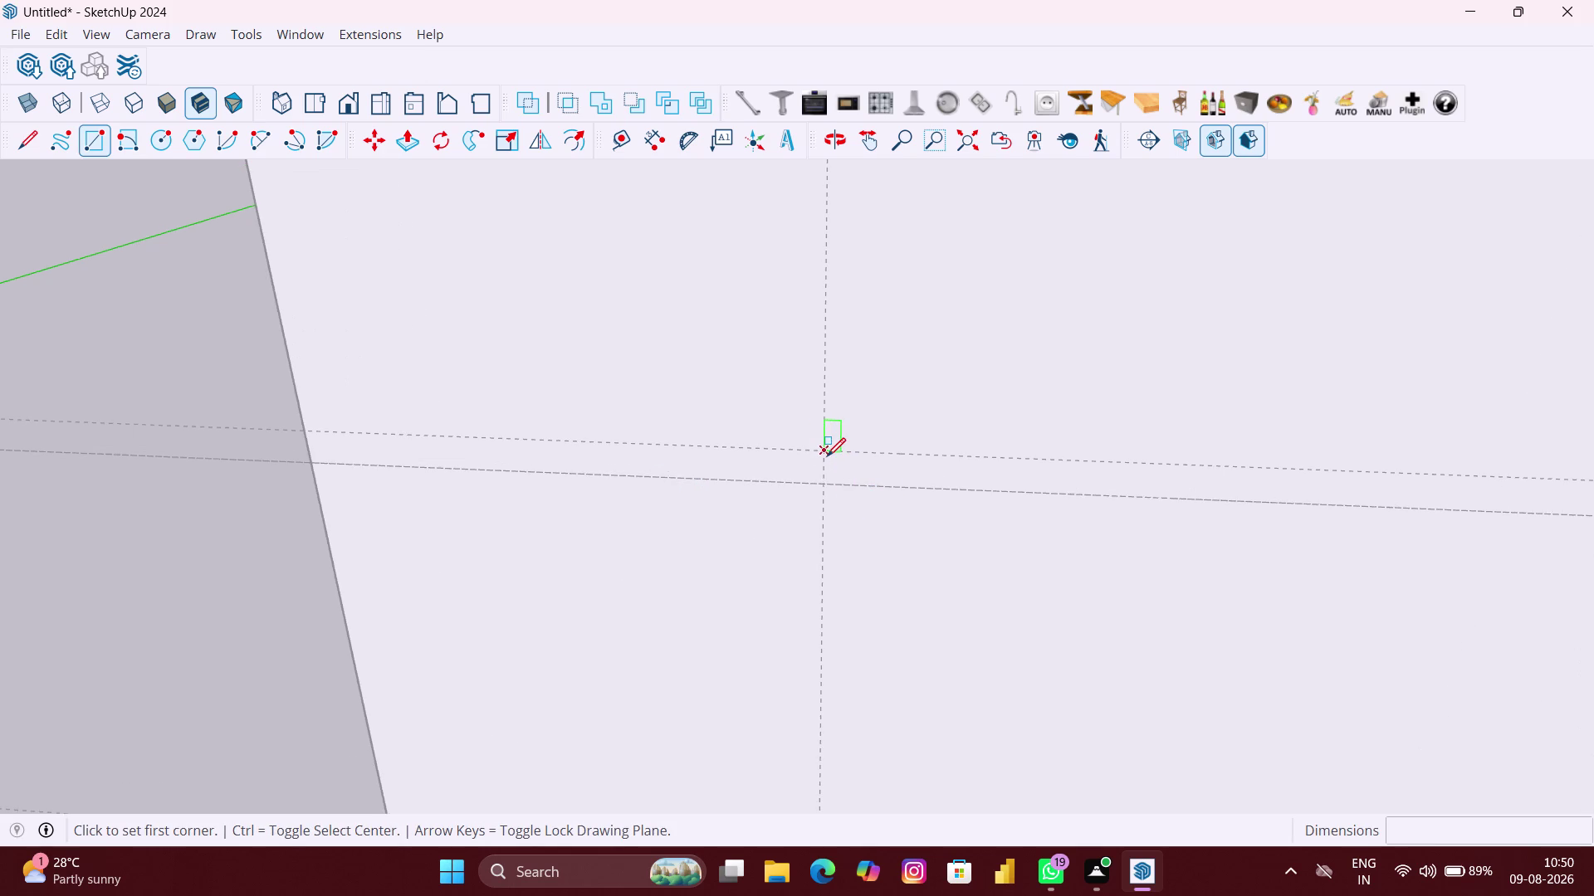
scroll(up, 3)
click(823, 451)
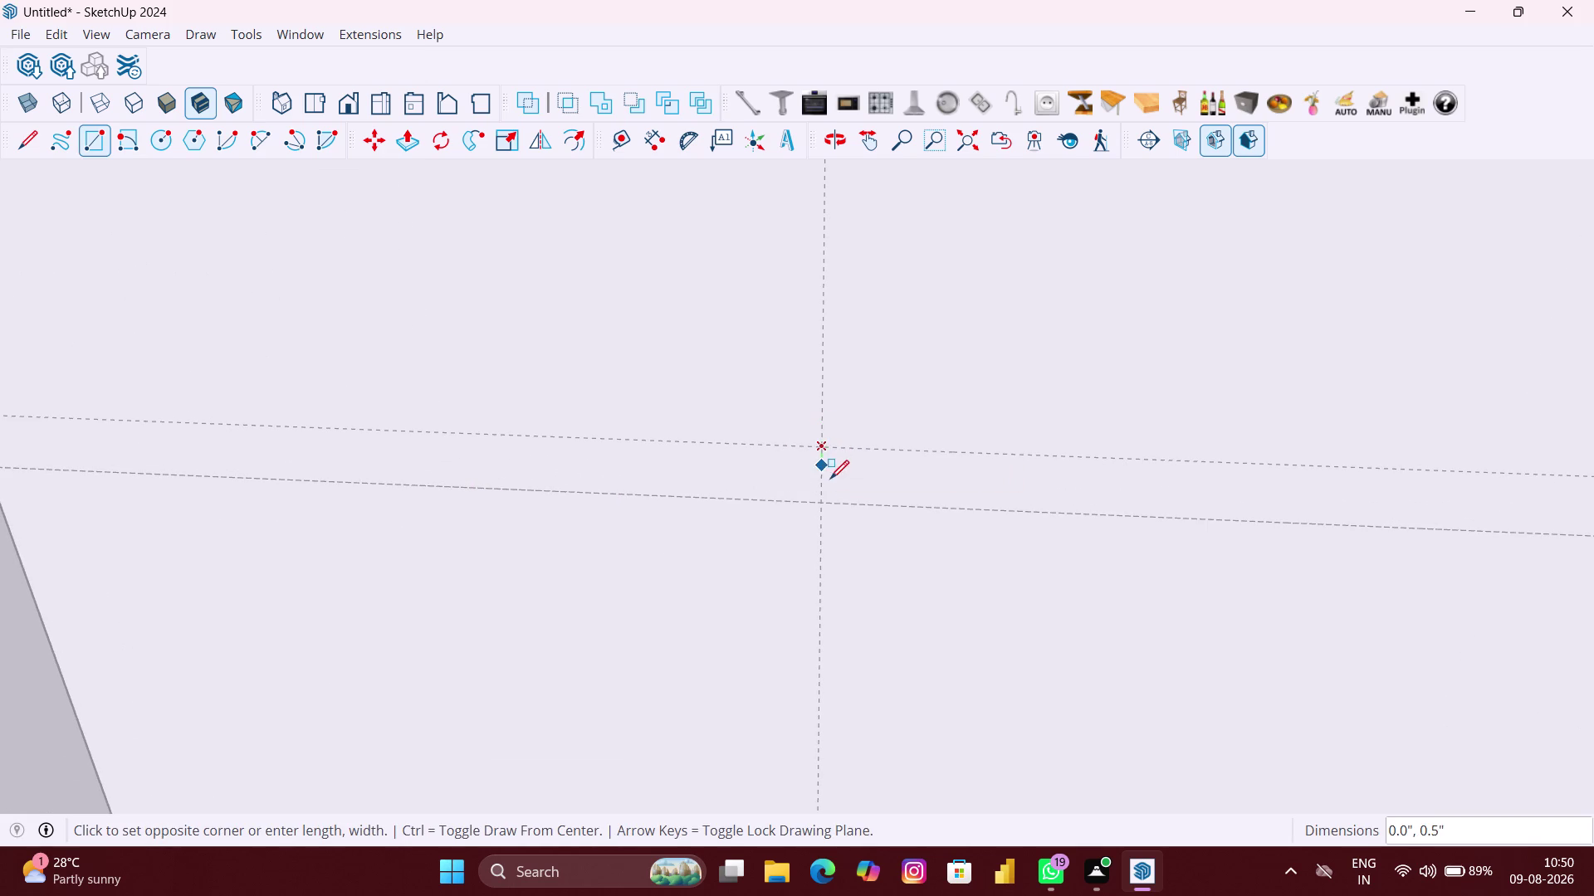
scroll(down, 3)
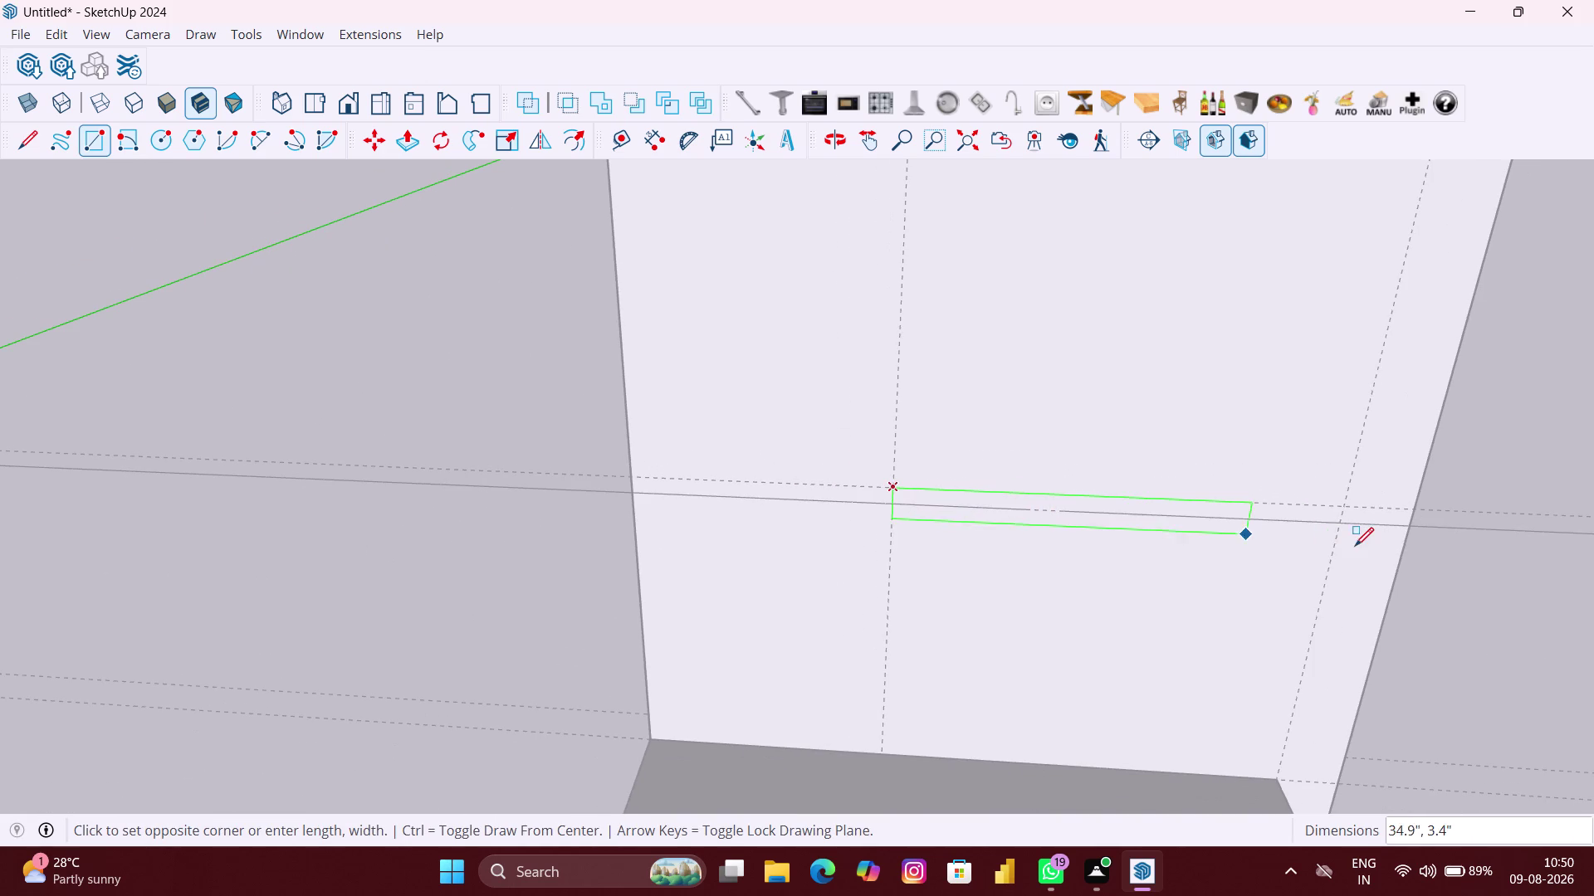
scroll(up, 3)
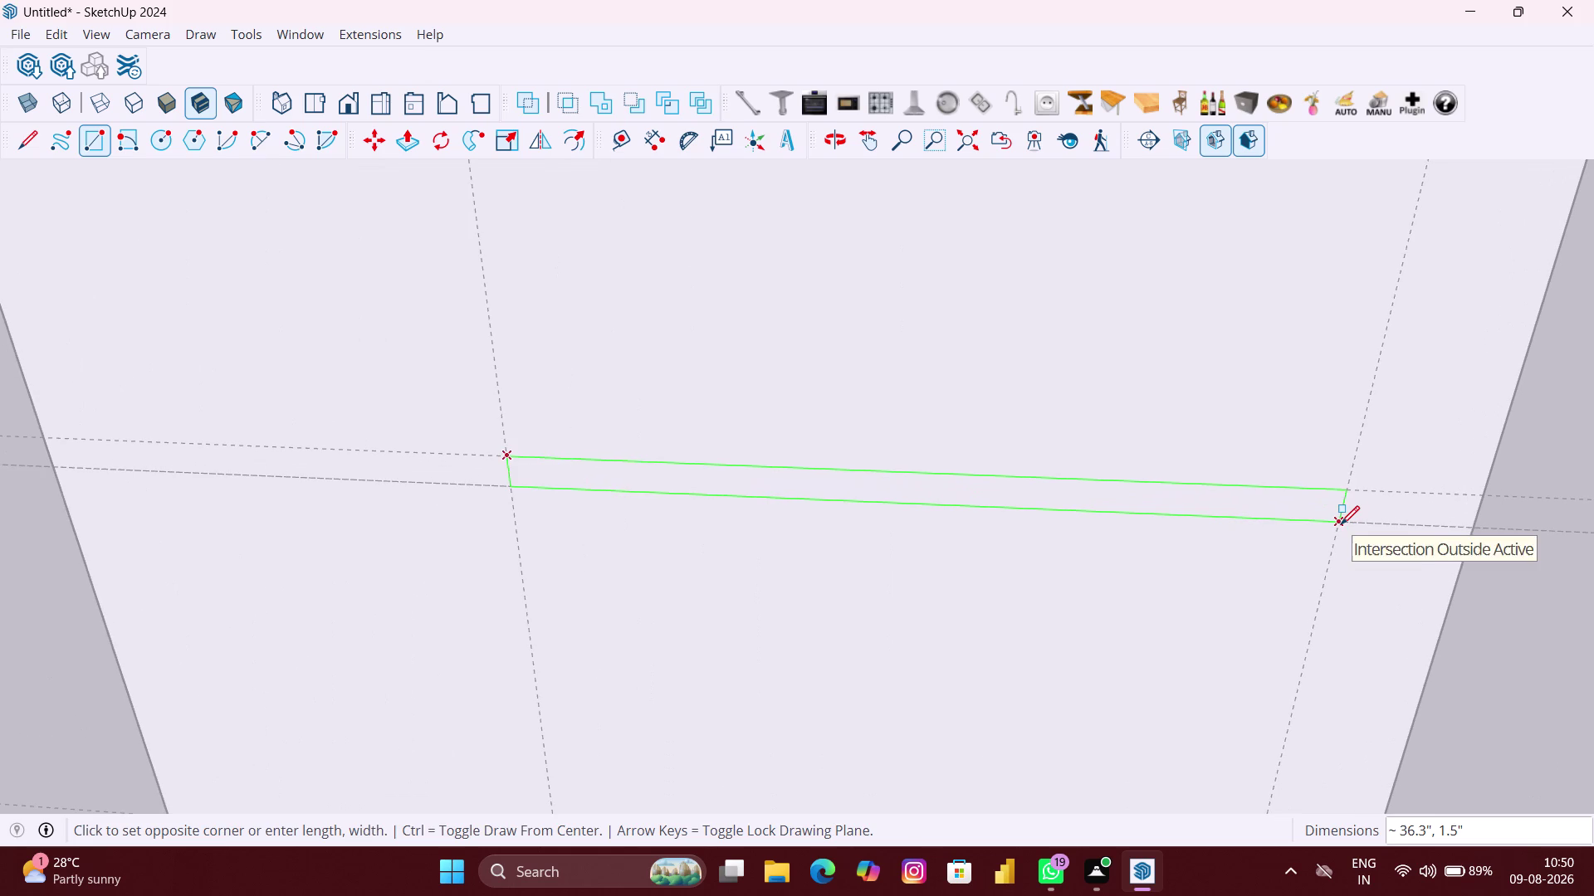
click(1340, 525)
scroll(down, 3)
Push/pull the shelf outline 400 mm out from the wall.
key(p)
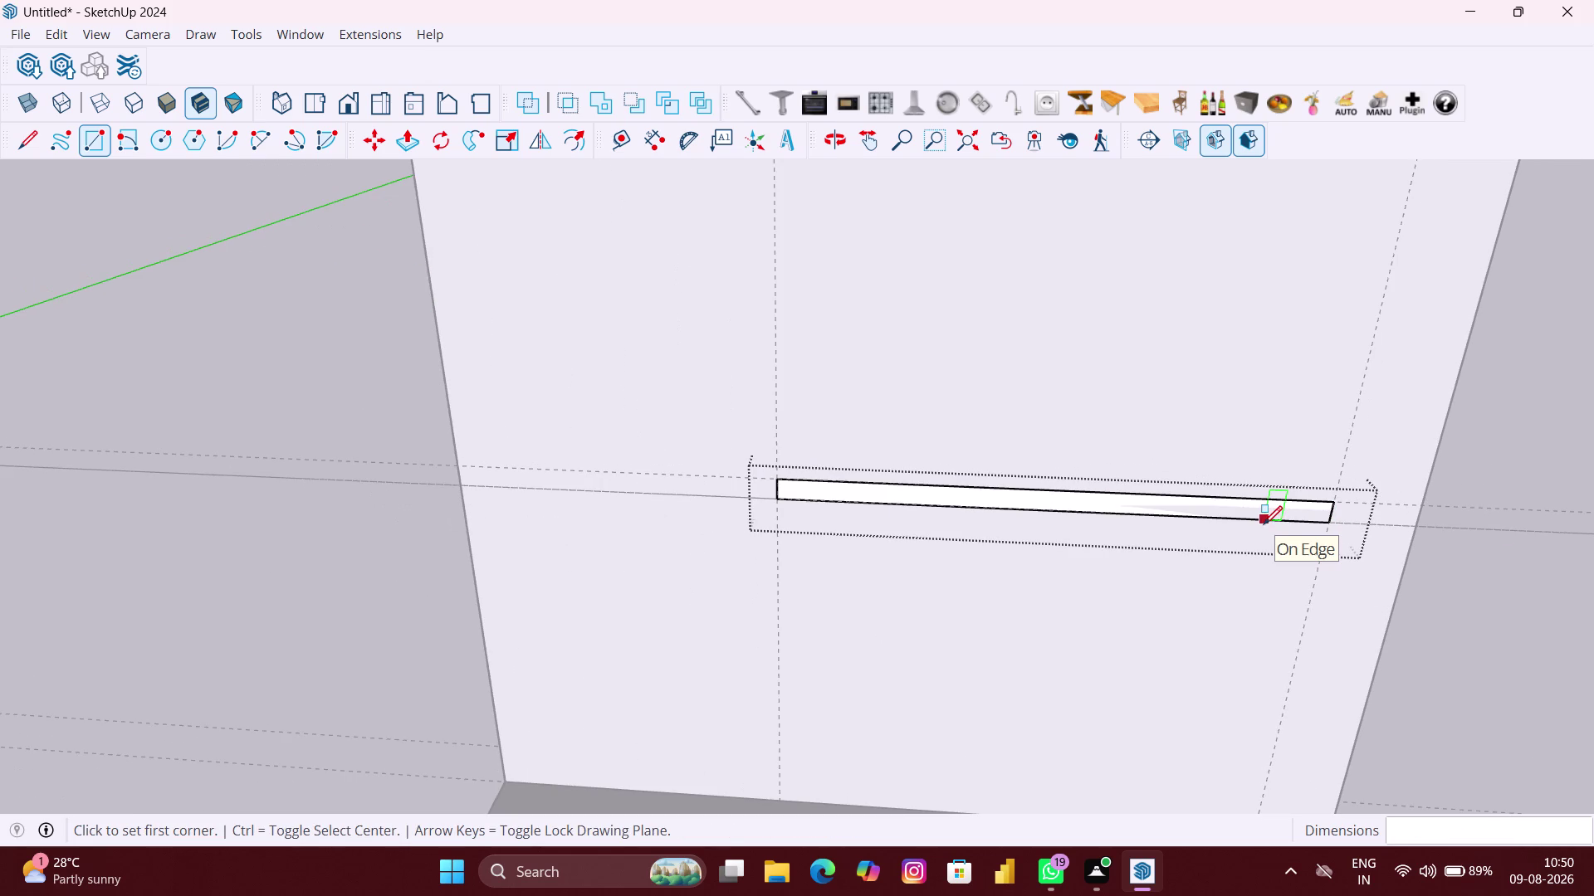
scroll(up, 3)
scroll(up, 3)
click(1223, 503)
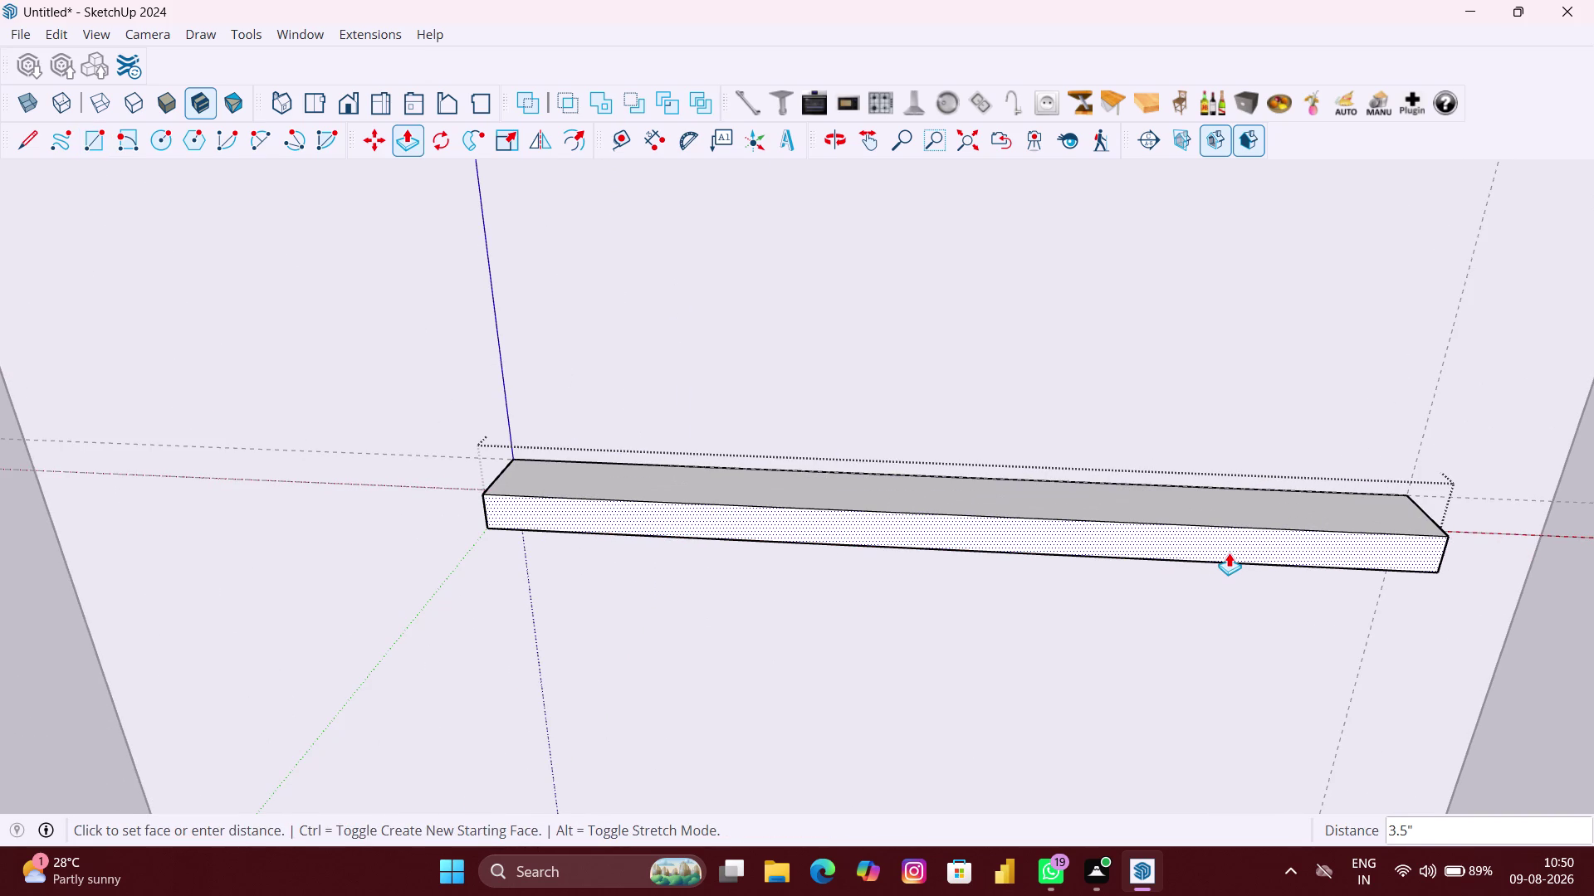
text(400)
text(MM)
key(Return)
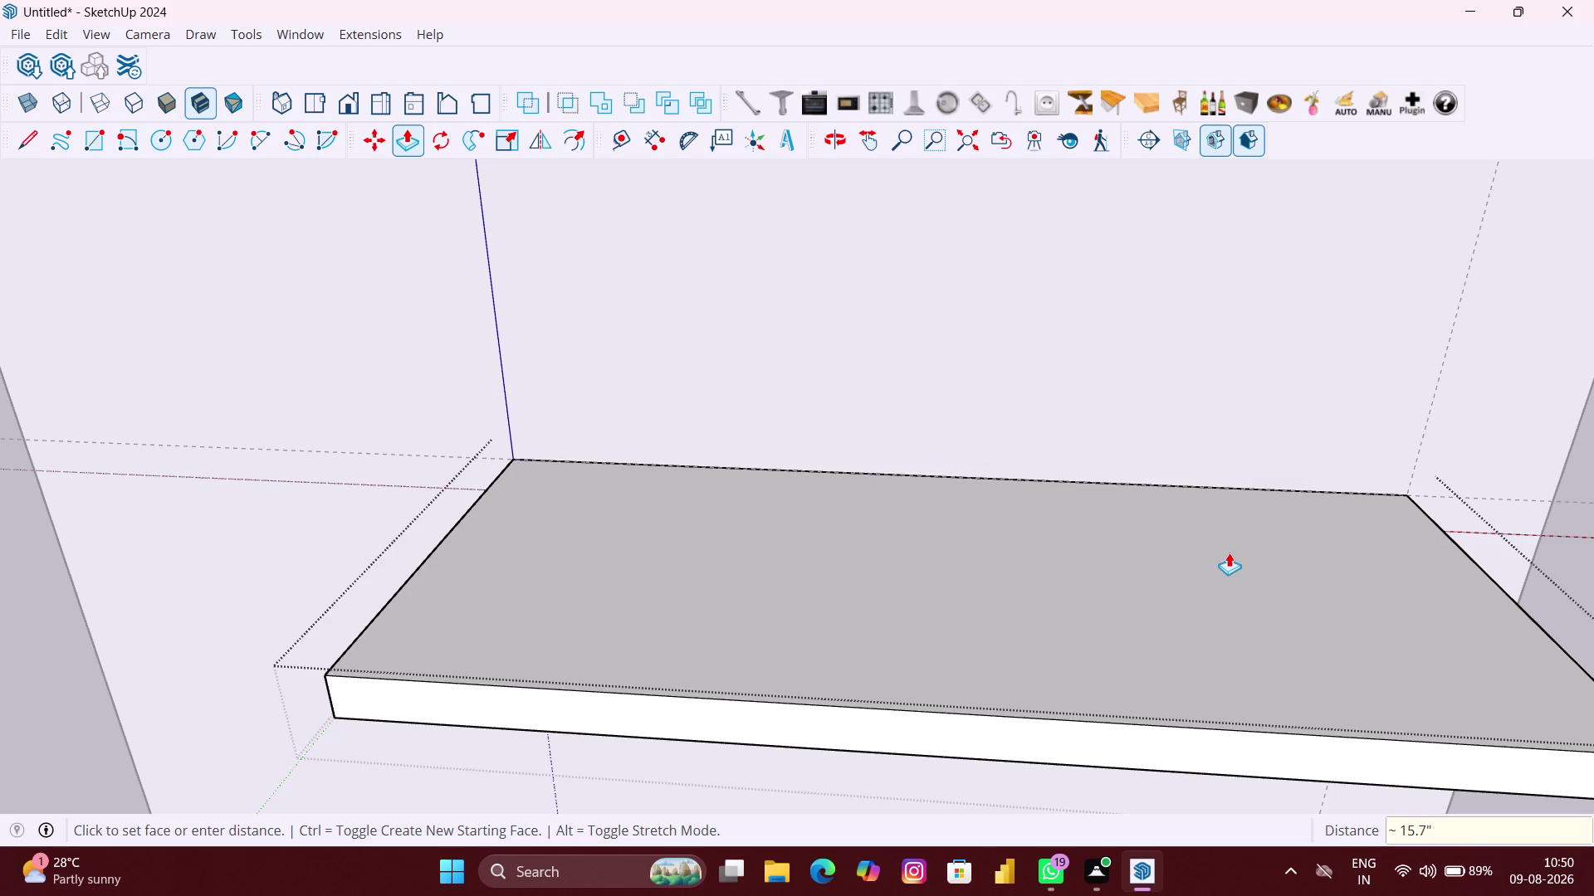
scroll(down, 3)
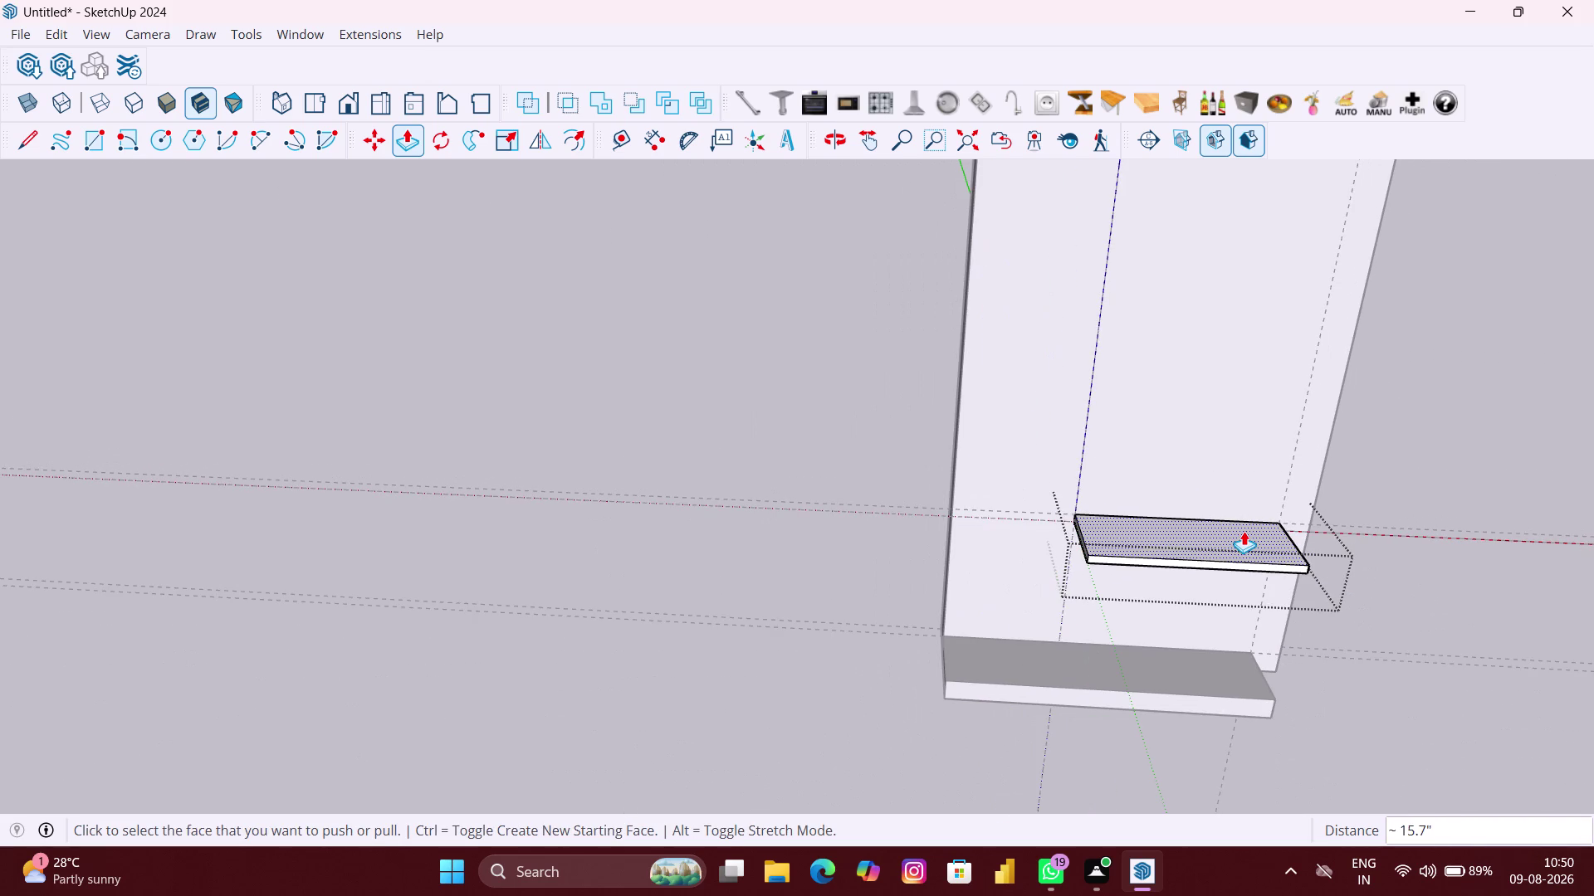
middle_drag(1243, 532, 1217, 368)
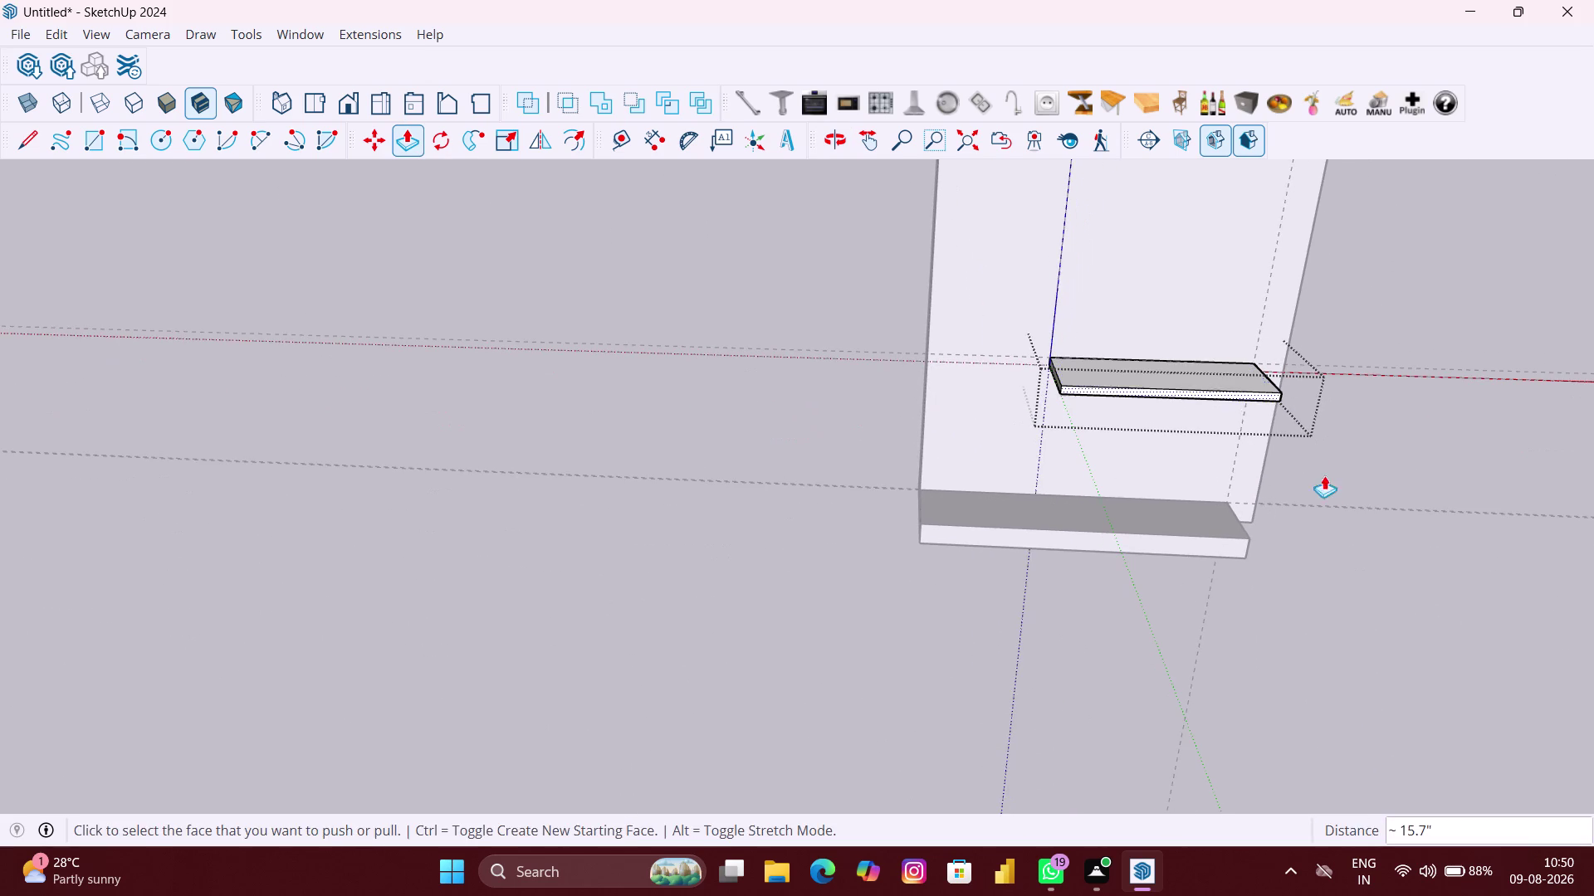
key(space)
click(1420, 553)
scroll(up, 3)
middle_drag(1362, 604, 1291, 556)
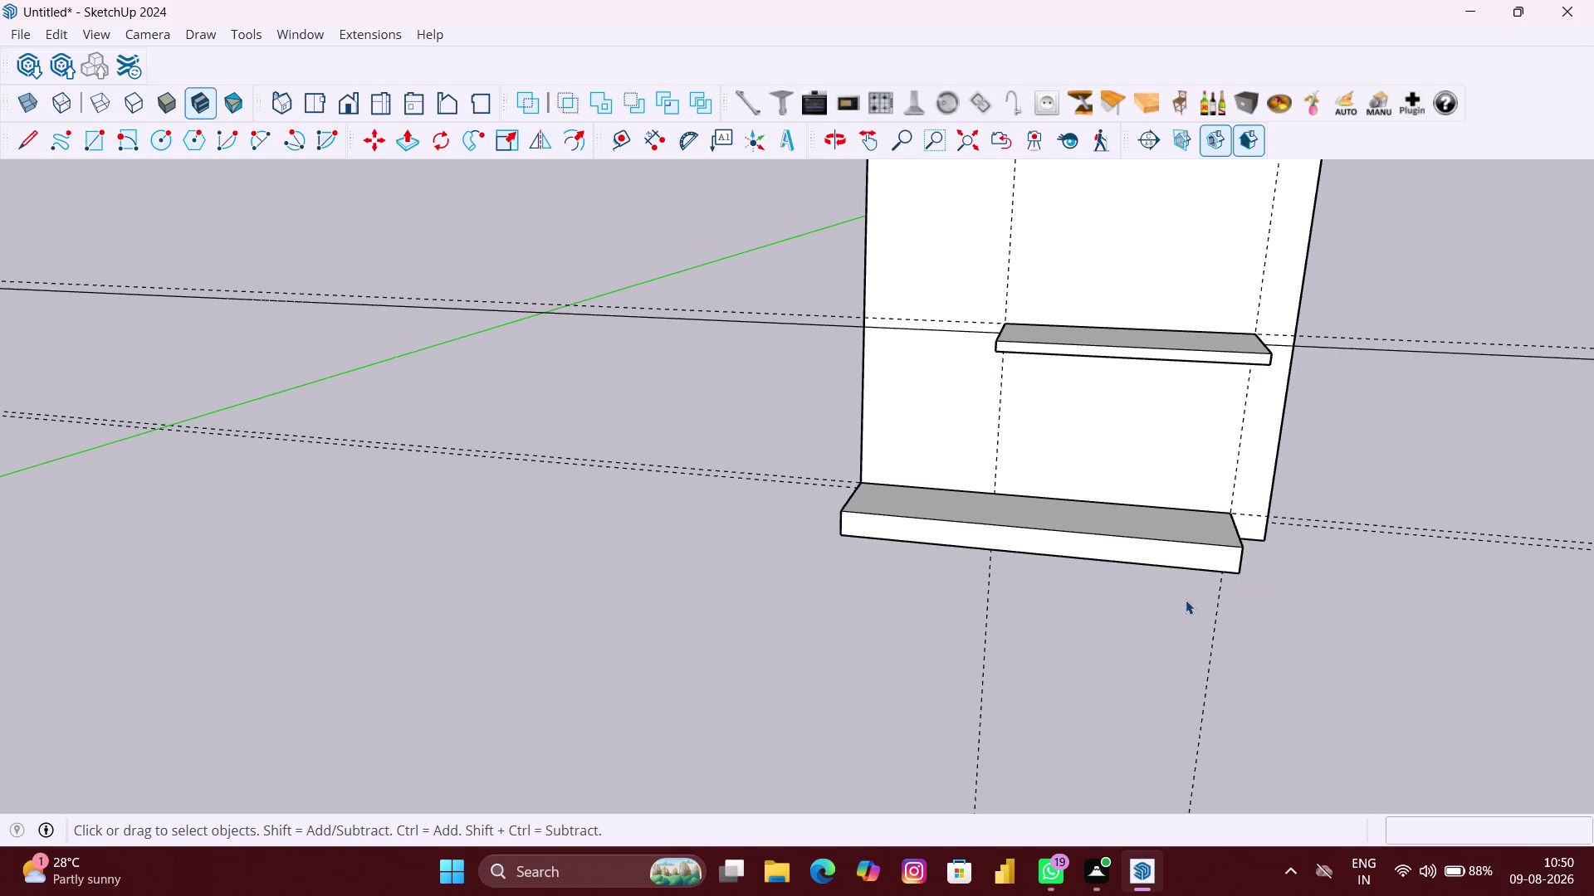
middle_drag(1061, 461, 1064, 458)
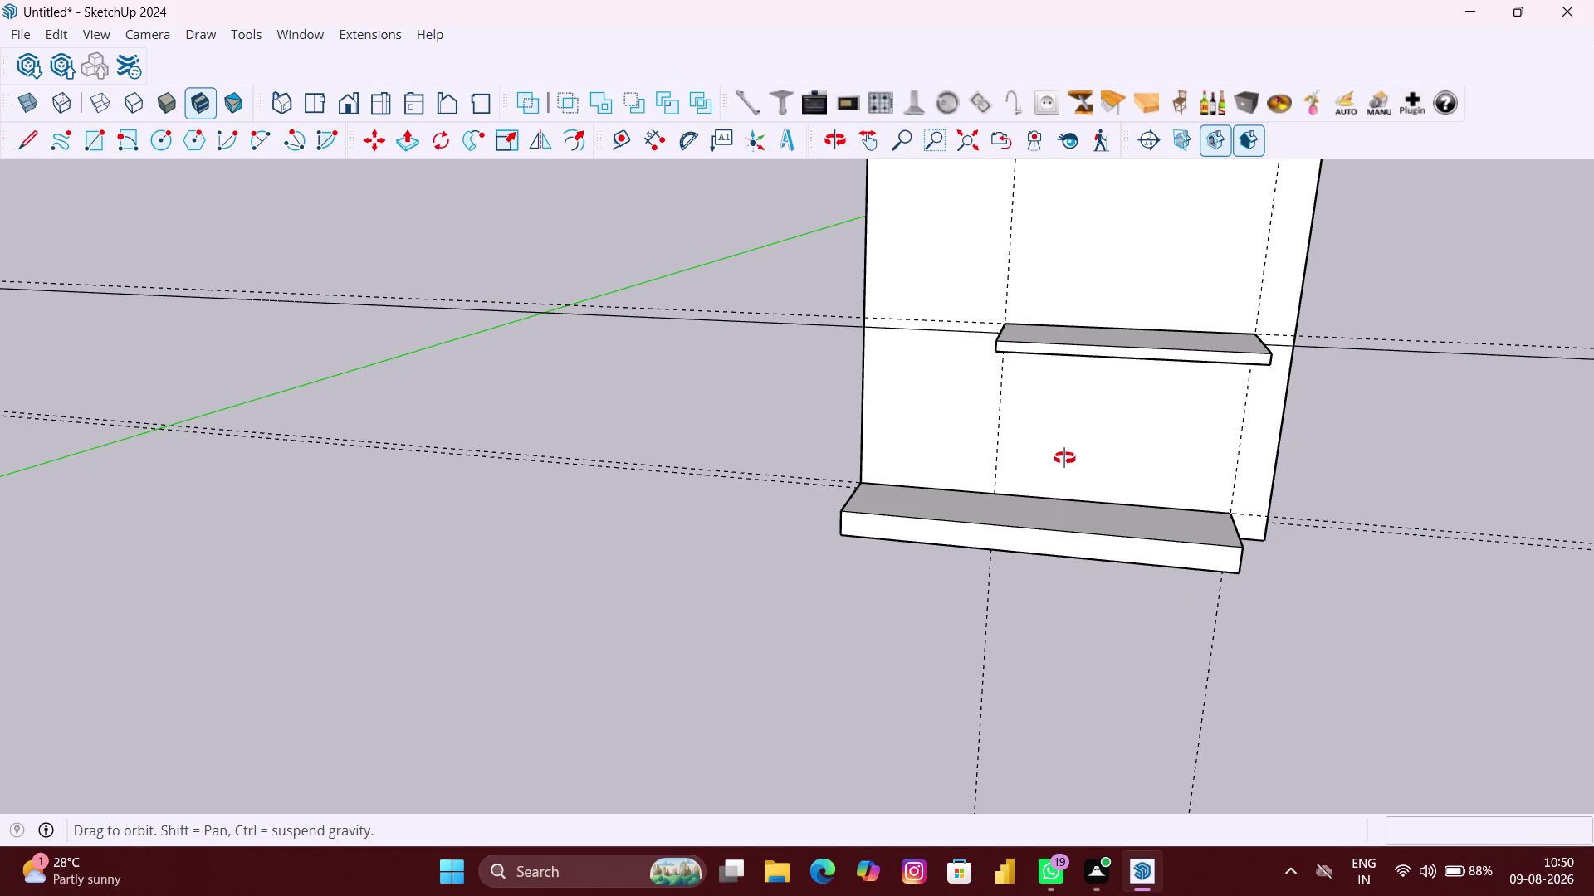
Draw a rectangle filling the opening from the shelf underside to the base top.
middle_drag(1064, 458, 1140, 361)
scroll(up, 3)
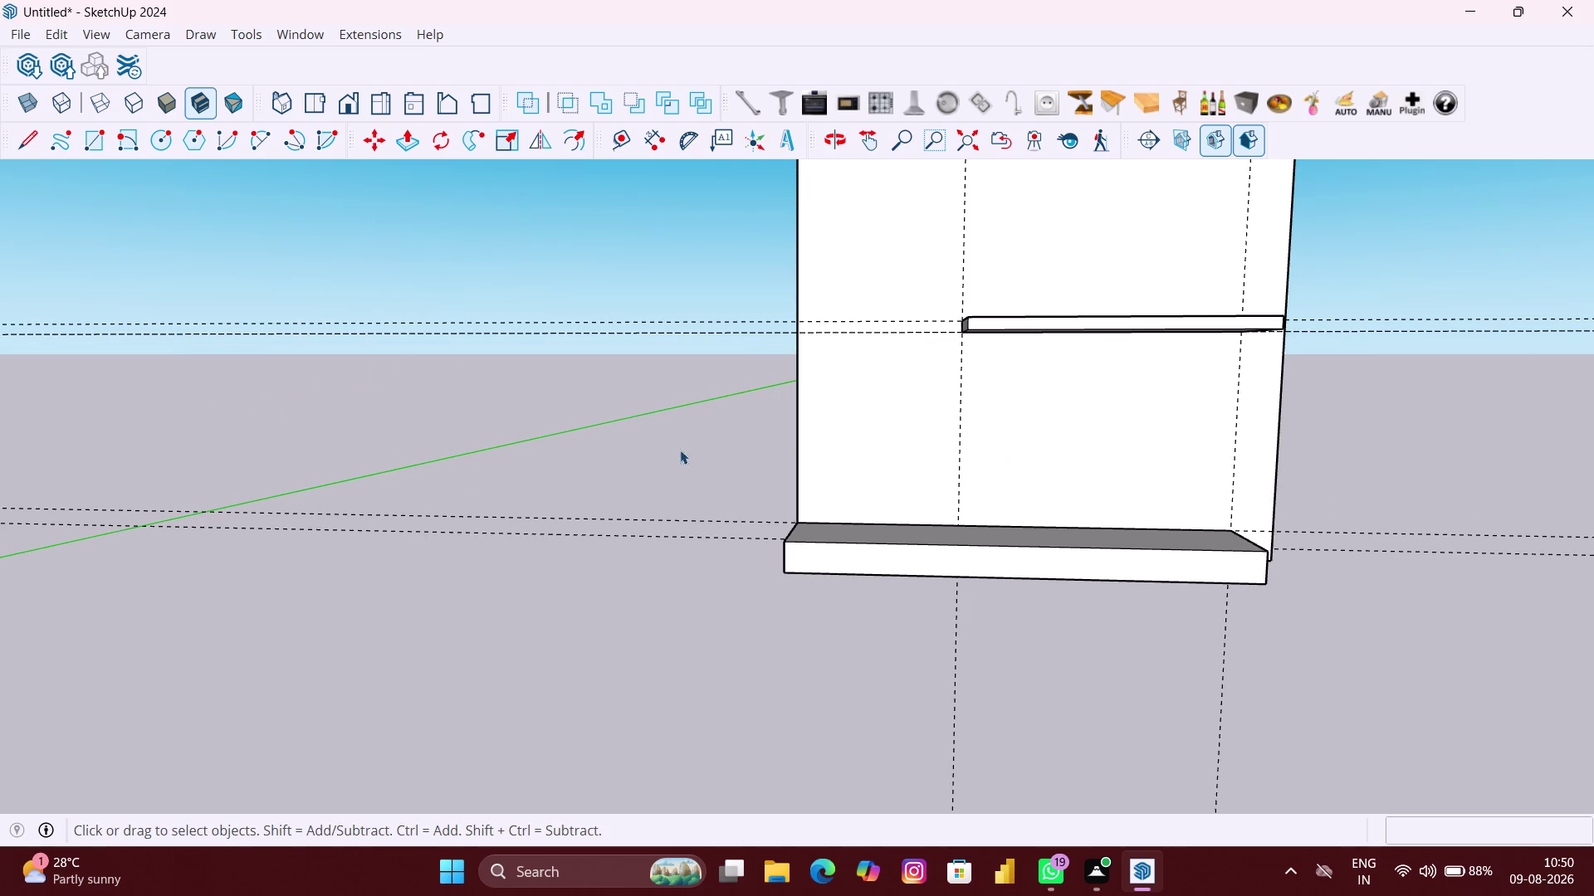
right_click(597, 444)
click(676, 510)
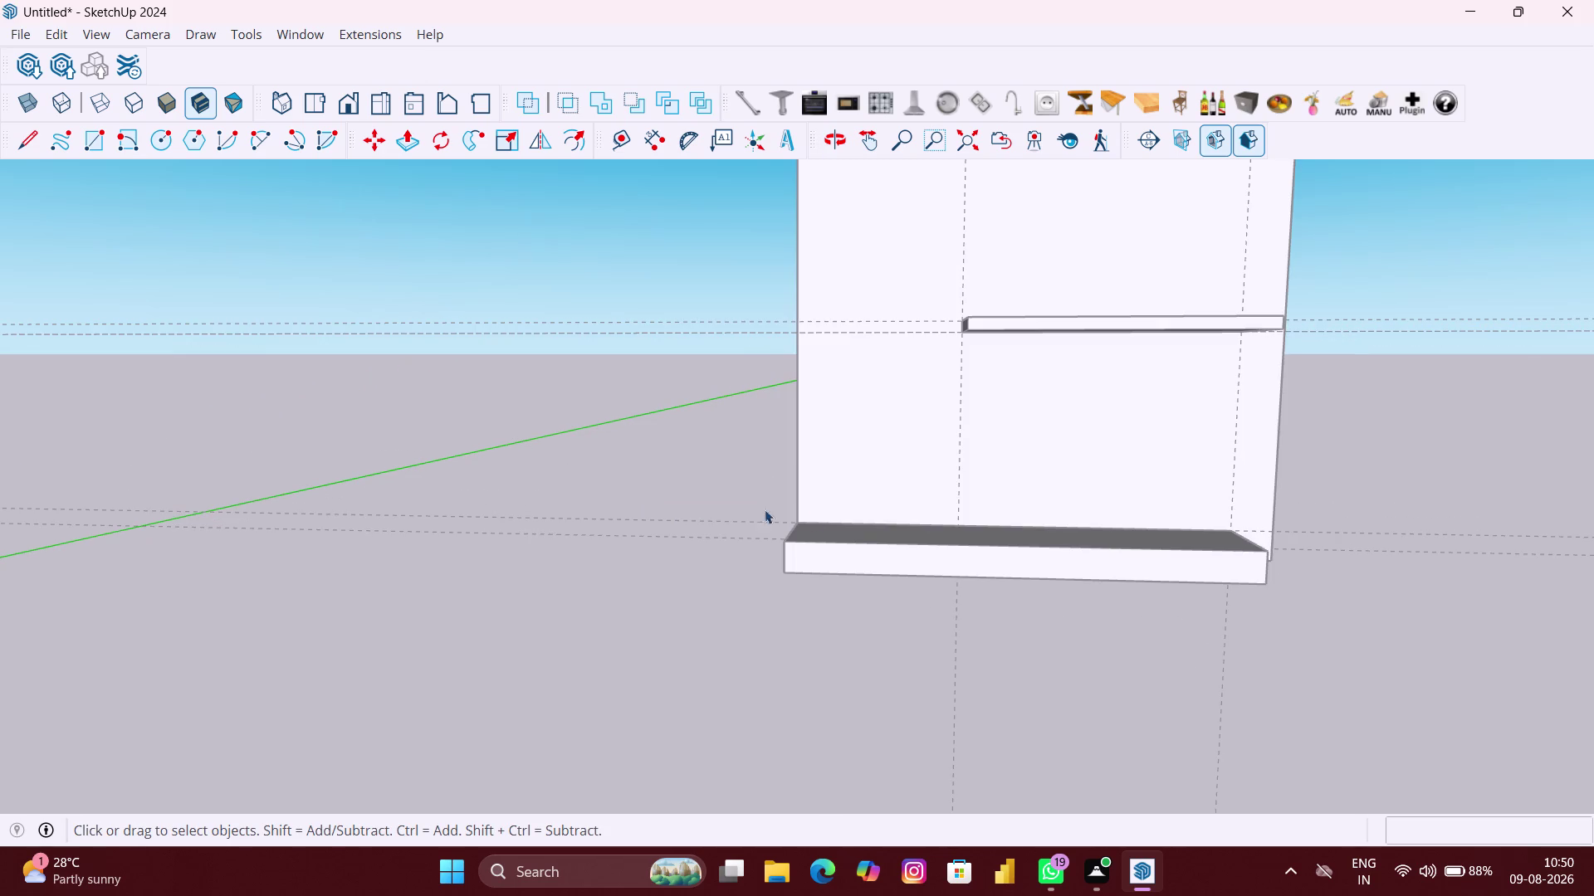
middle_click(984, 480)
key(r)
scroll(up, 3)
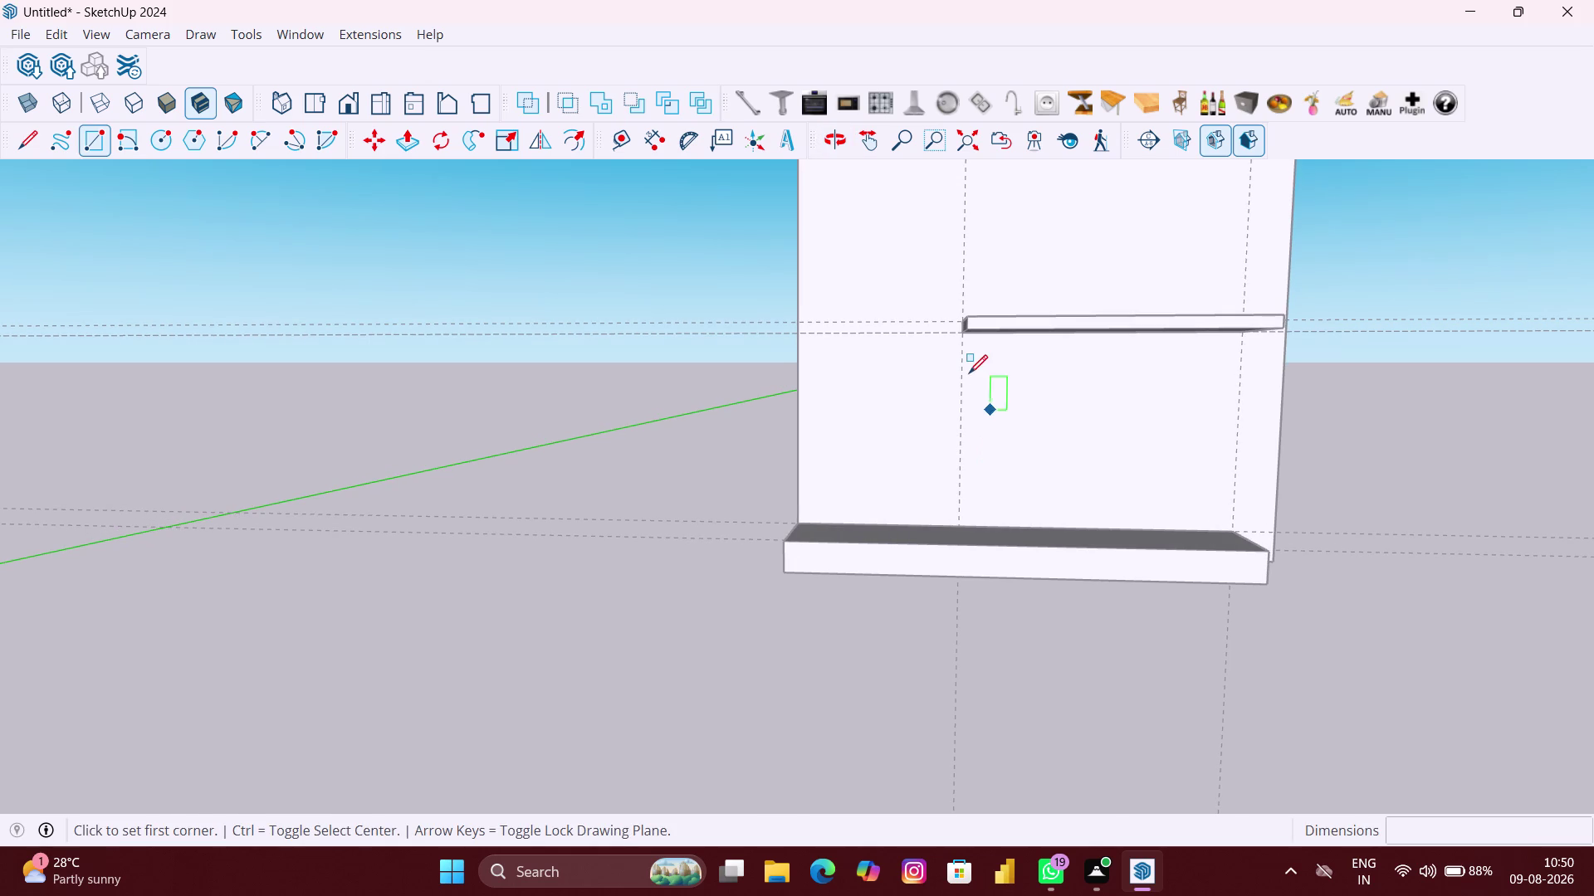
middle_drag(969, 373, 965, 311)
scroll(up, 3)
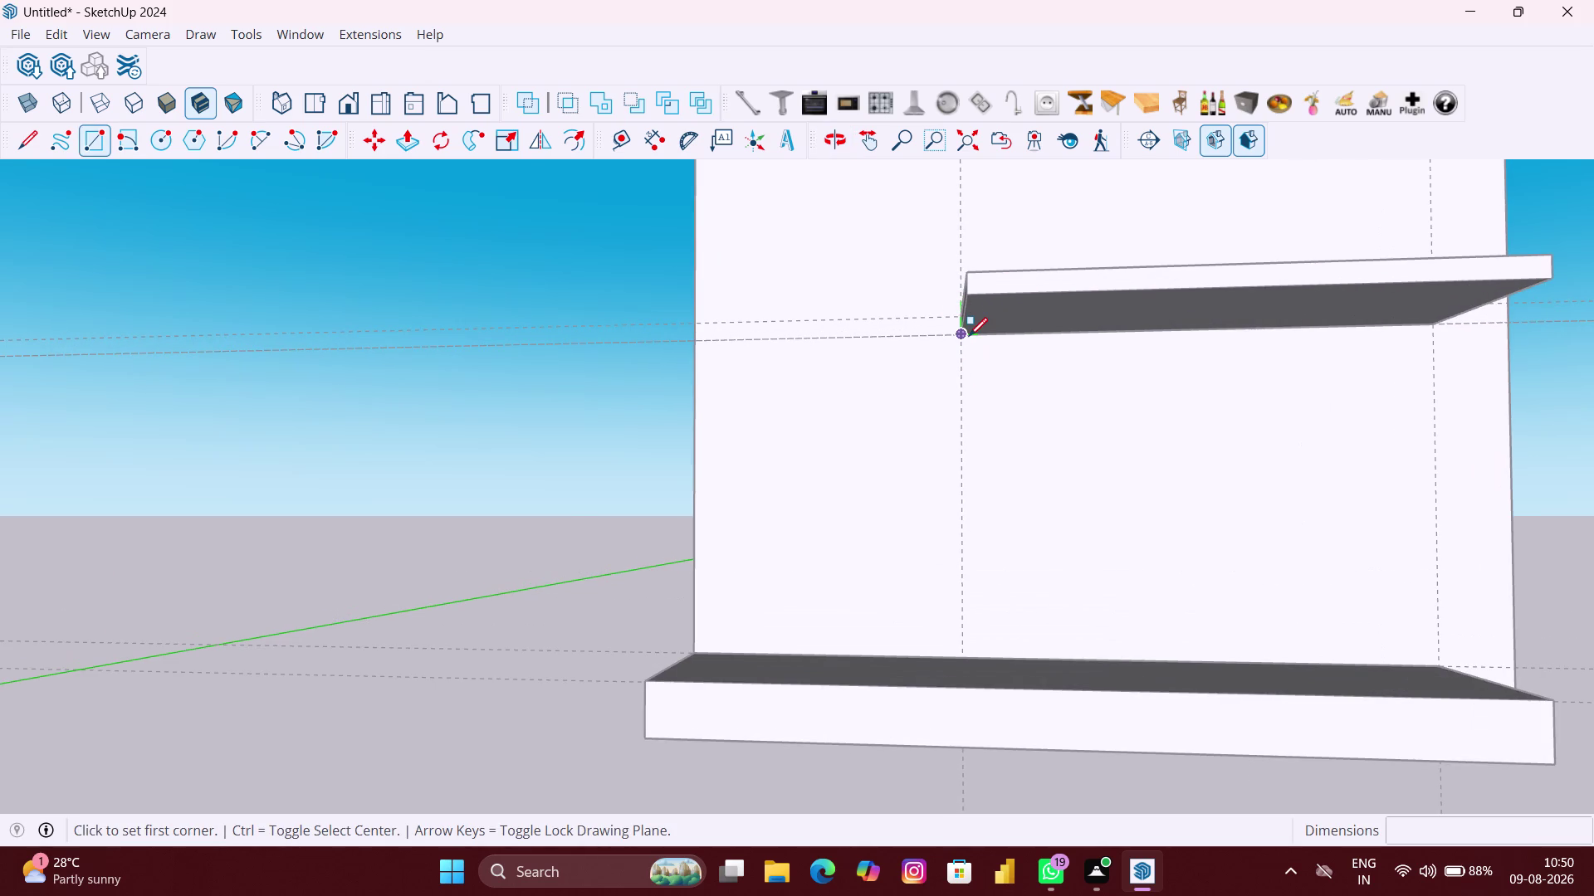
click(968, 336)
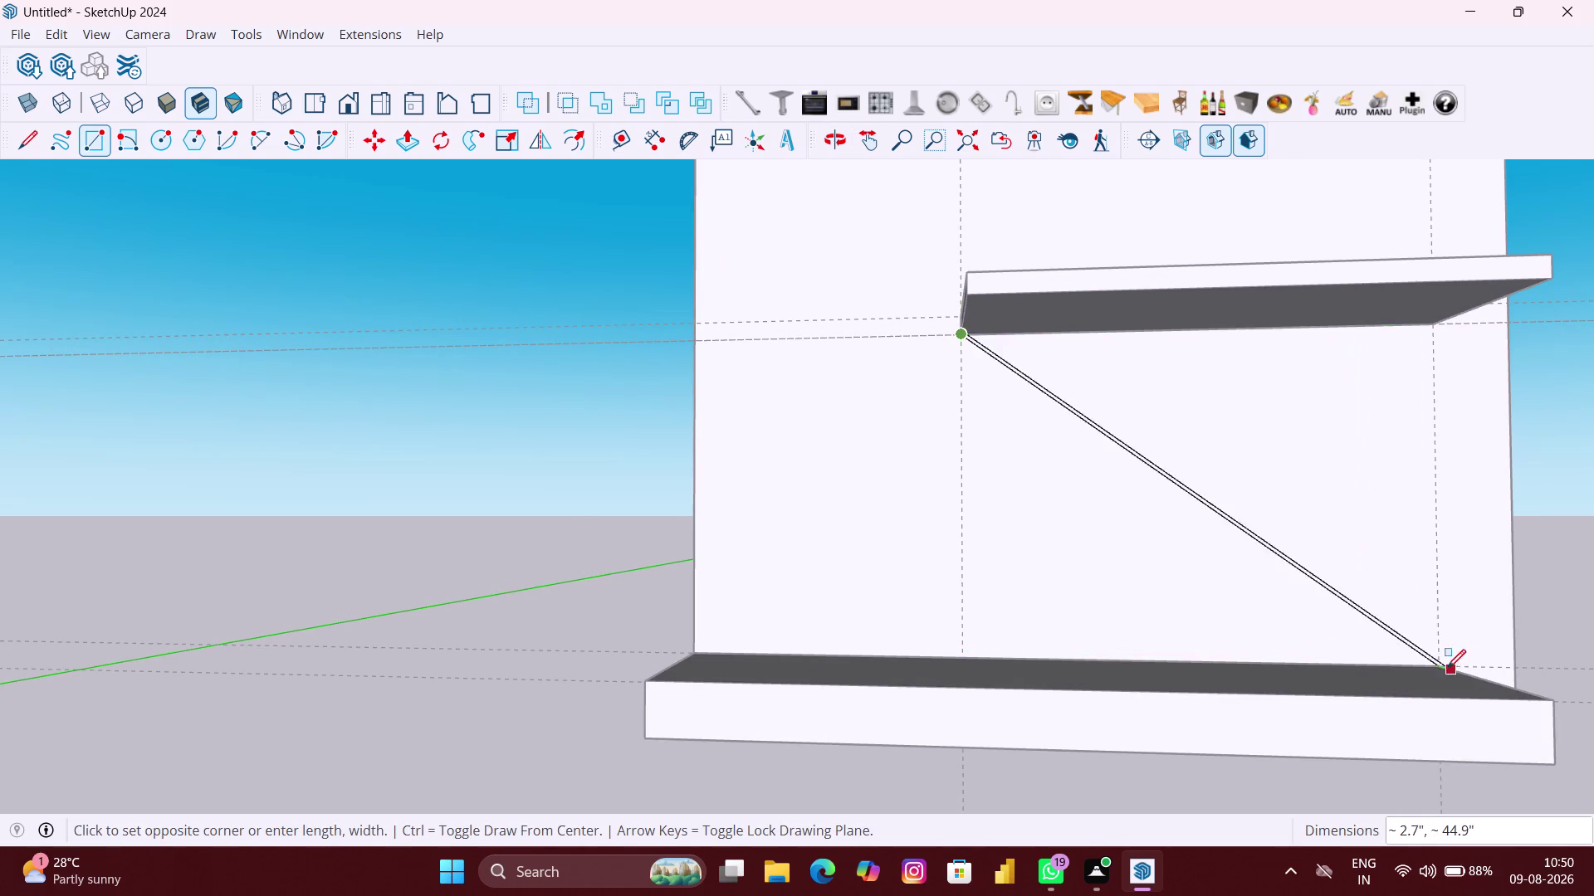
click(1436, 668)
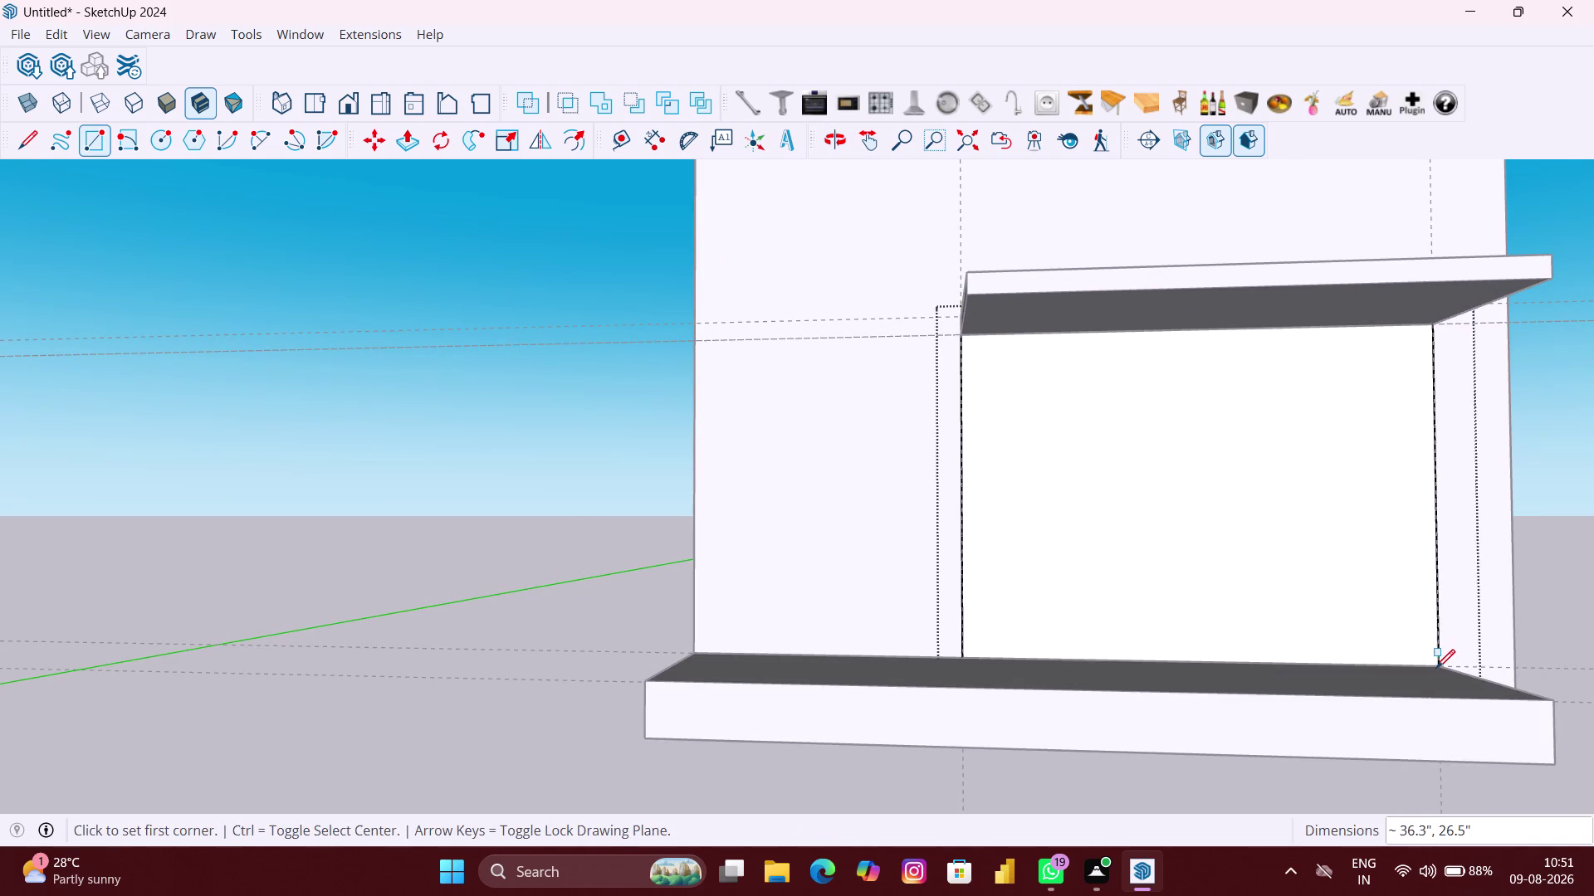
scroll(down, 3)
middle_drag(1436, 668, 1344, 766)
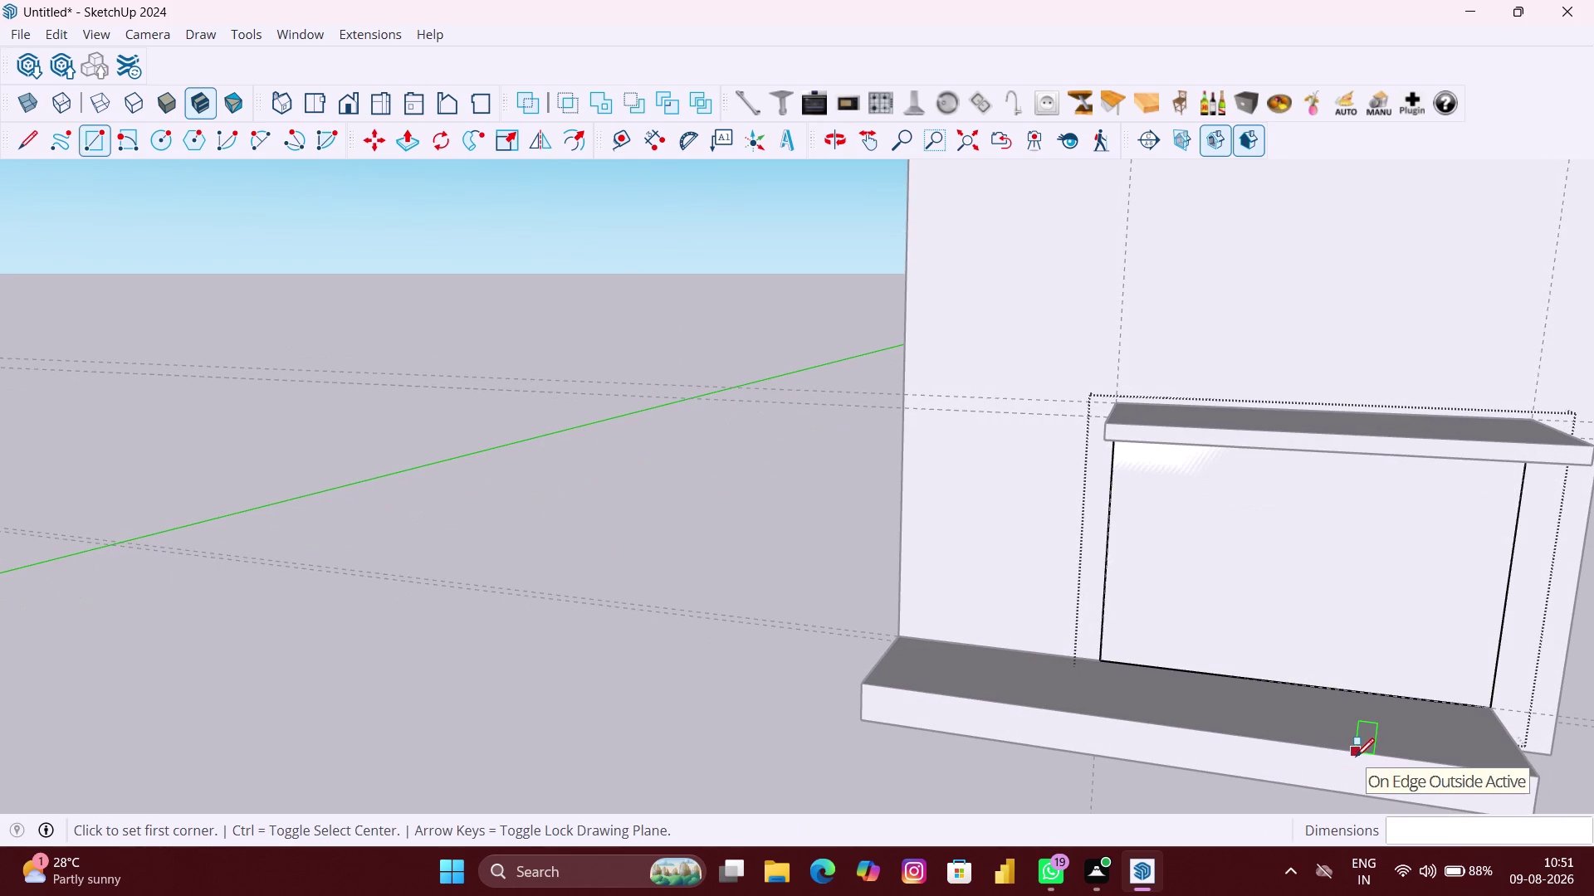
key(space)
middle_drag(1263, 707, 1271, 705)
Draw a 26.5-inch vertical divider line from the base edge midpoint up to the shelf.
click(1344, 567)
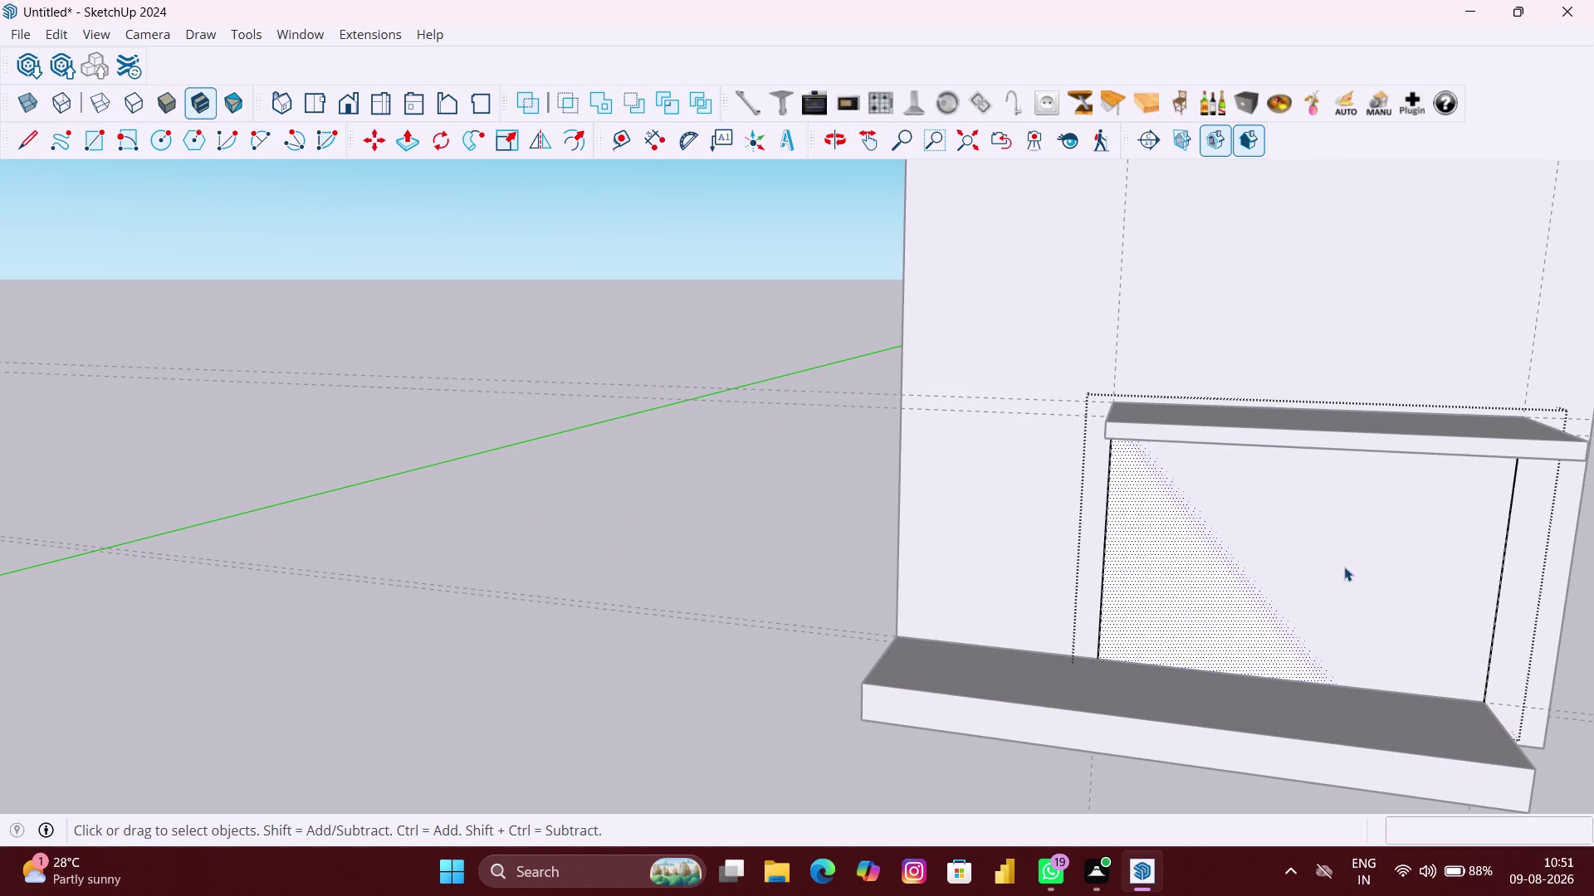
click(727, 601)
click(1399, 586)
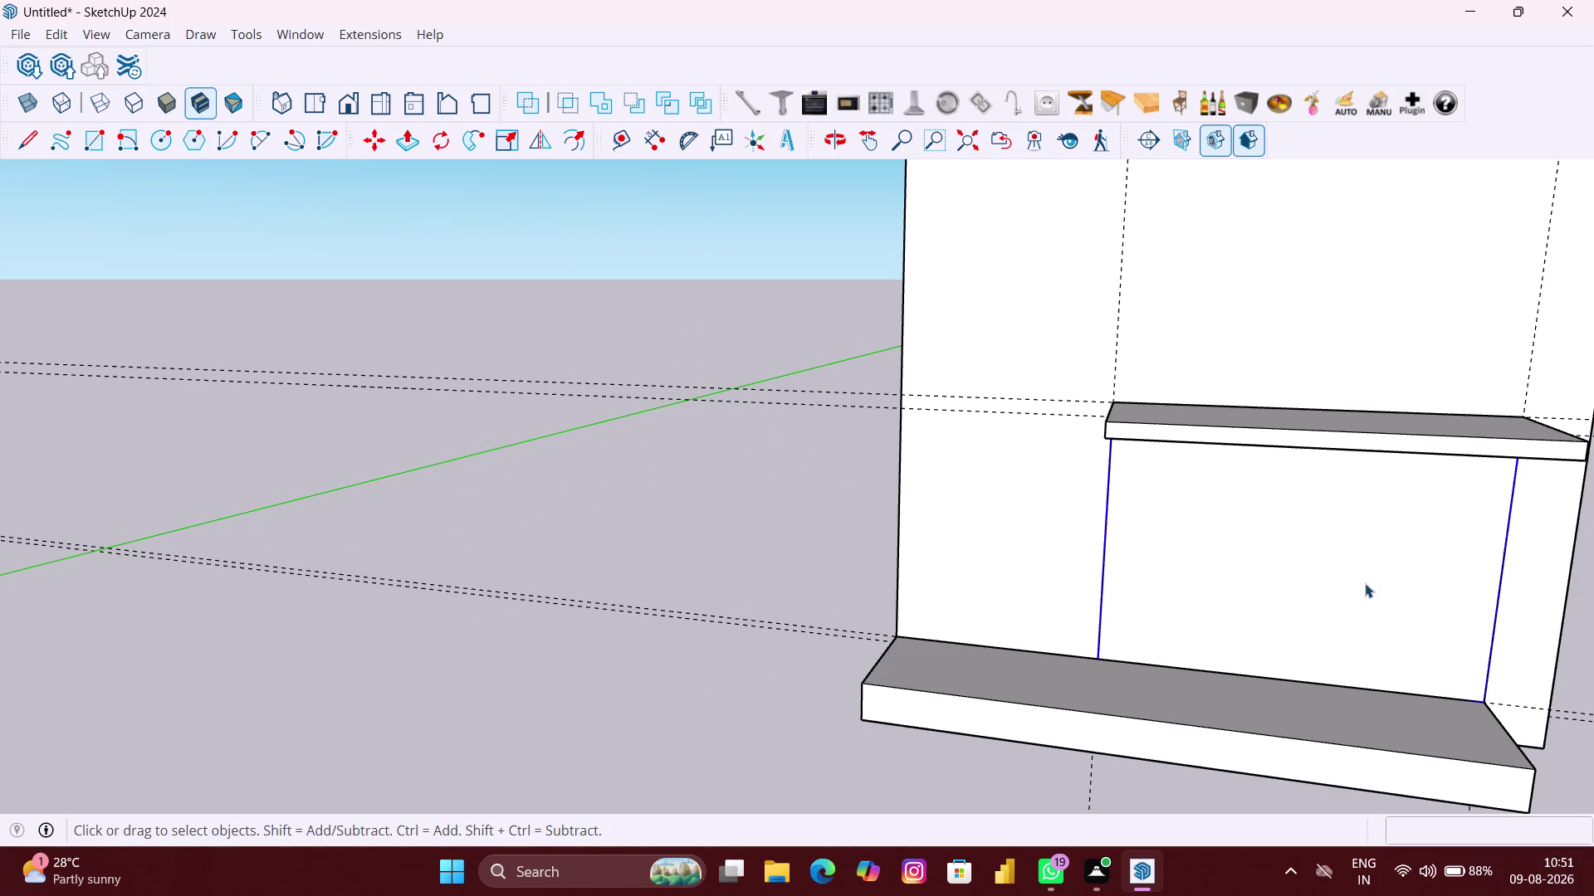
double_click(1365, 584)
key(l)
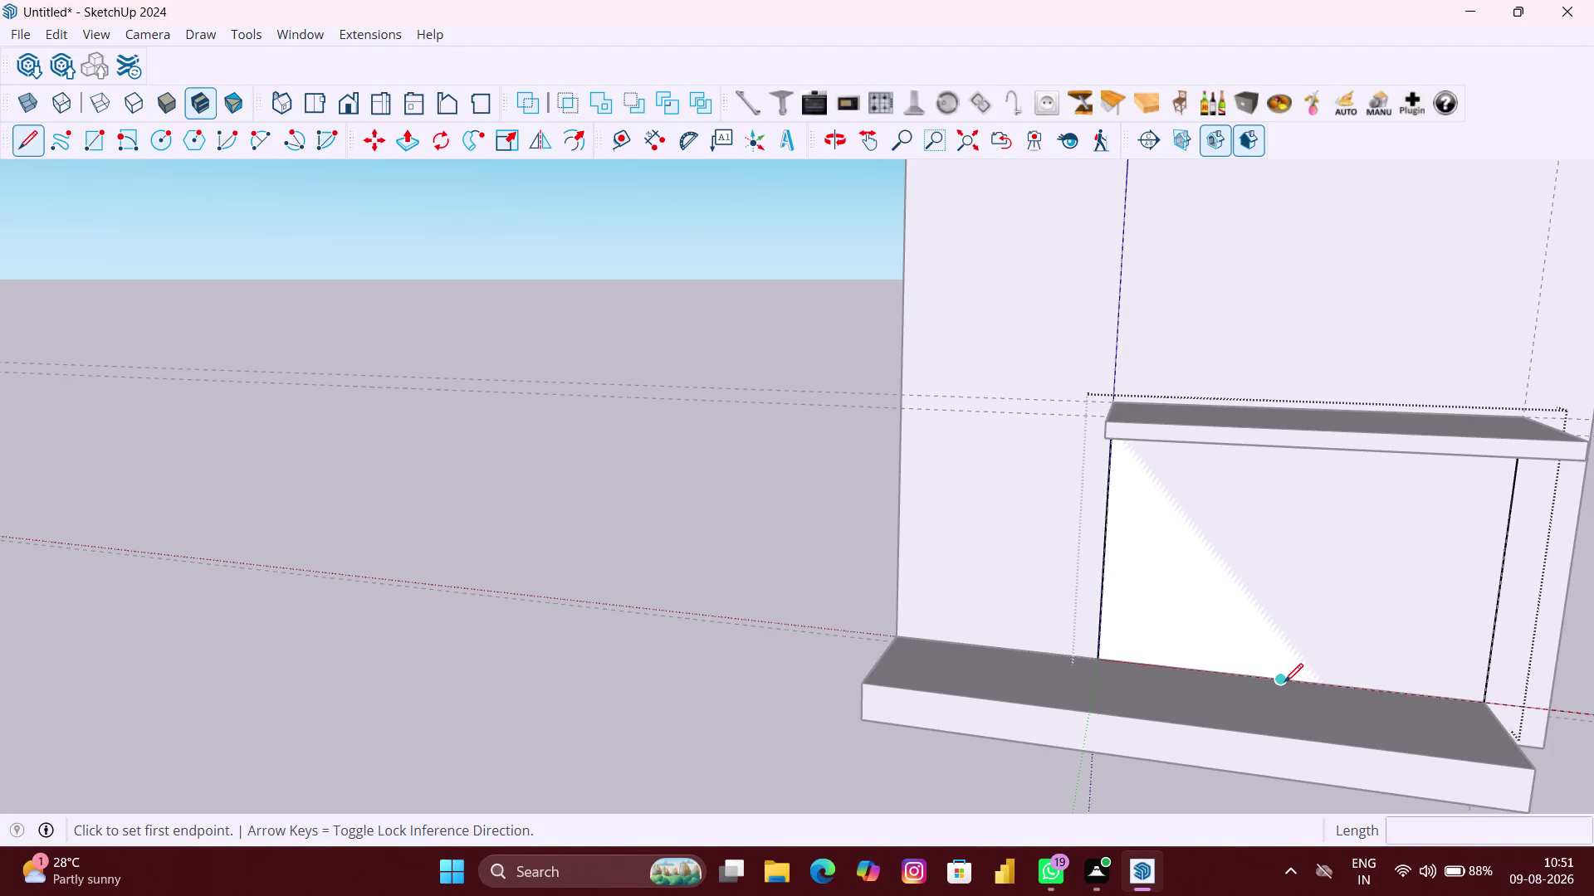
click(1283, 681)
middle_drag(1275, 559, 1283, 405)
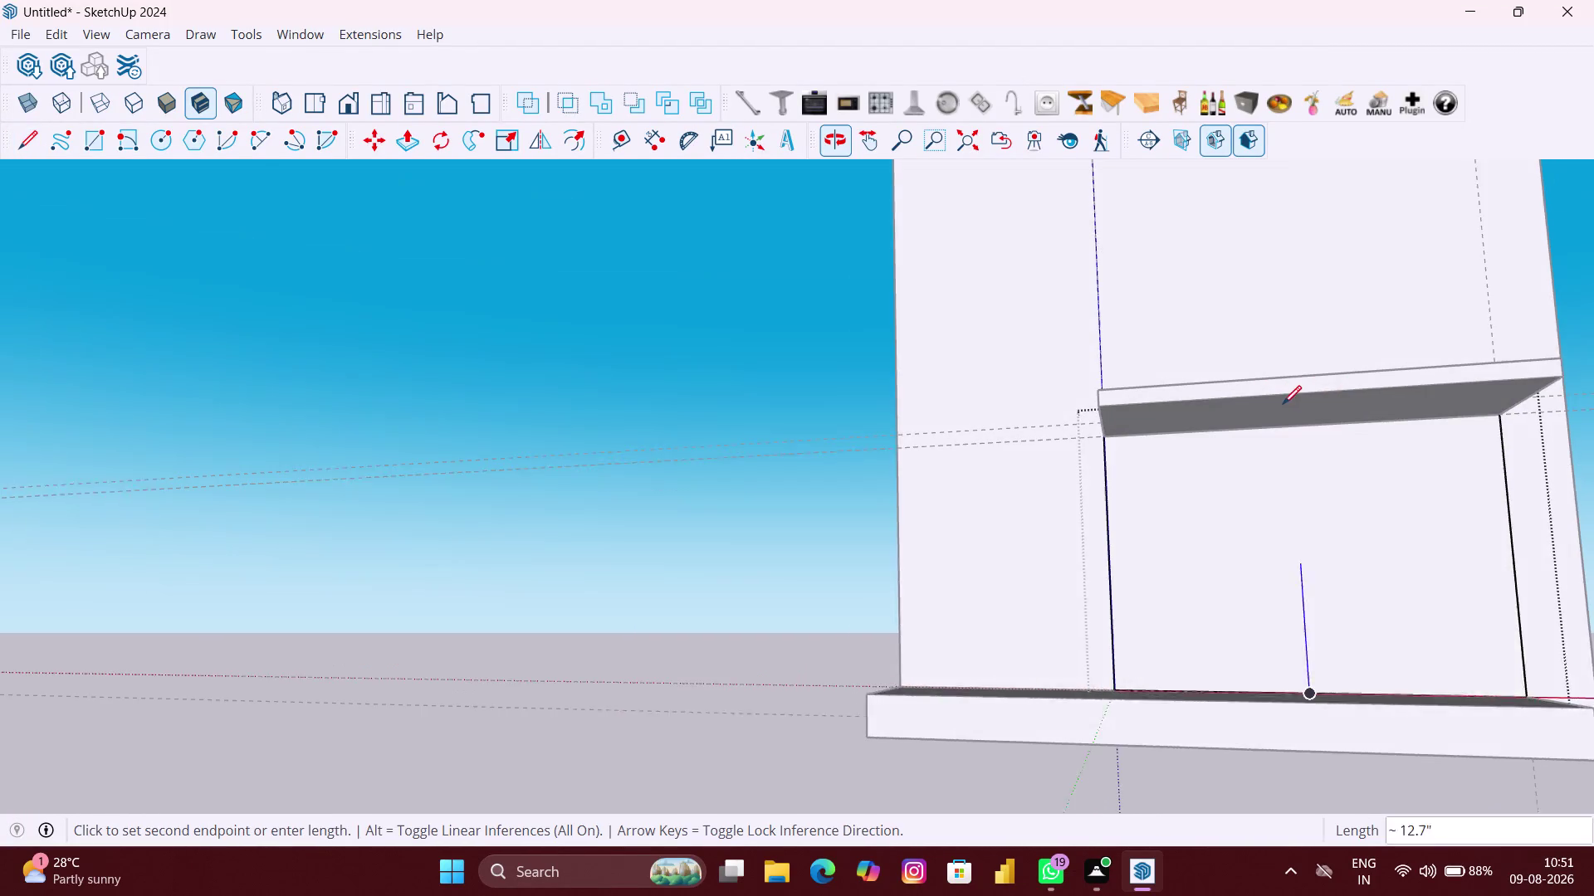
click(1287, 432)
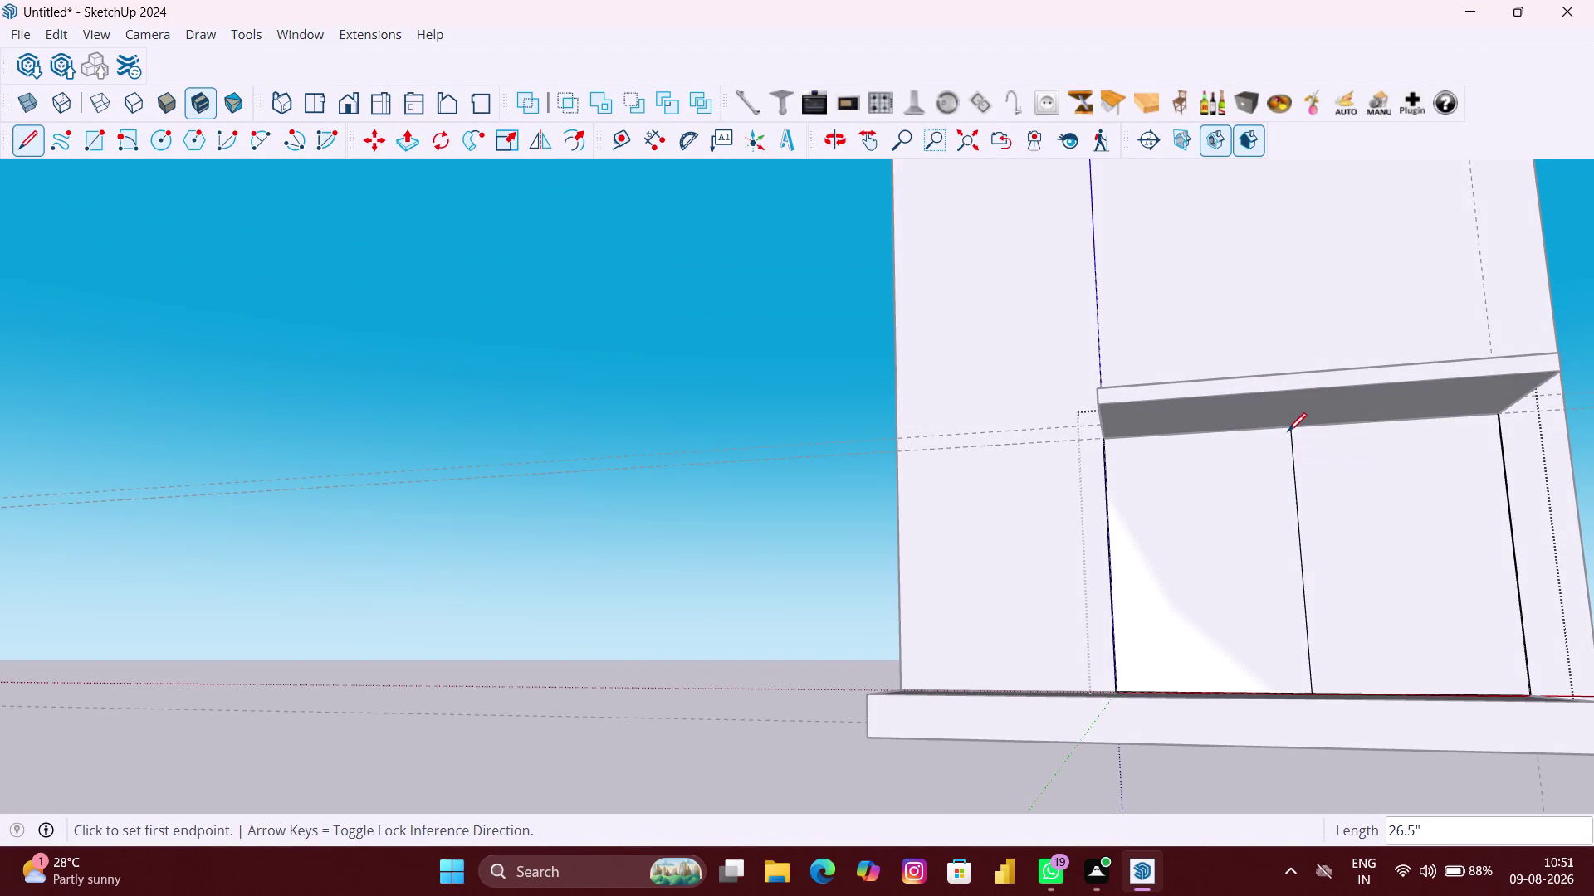
scroll(down, 3)
key(space)
click(953, 583)
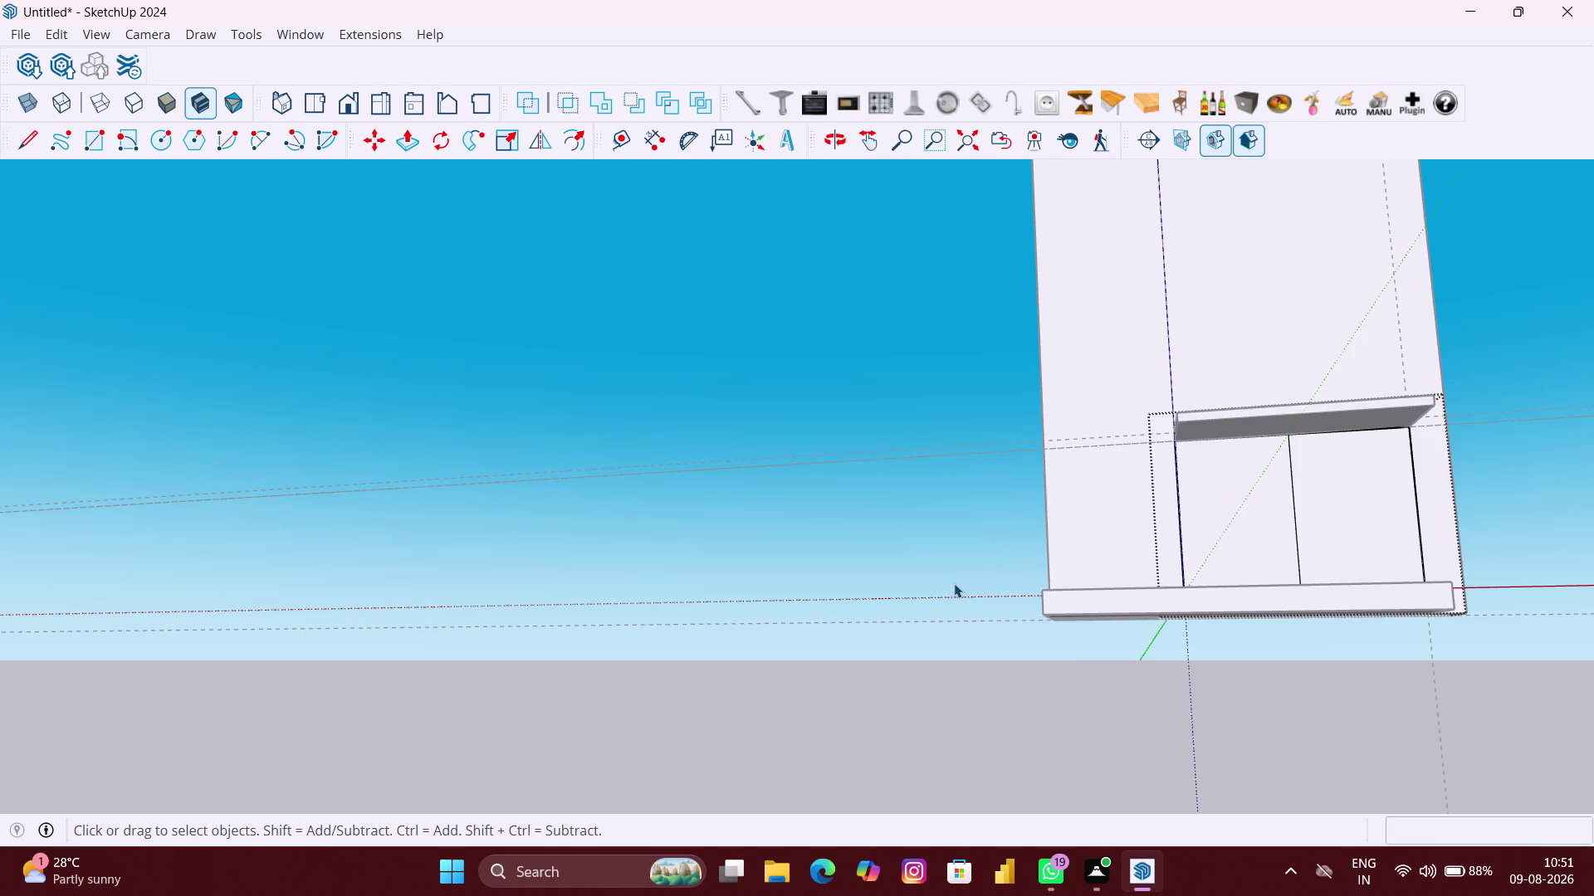
scroll(down, 3)
middle_drag(947, 610, 883, 739)
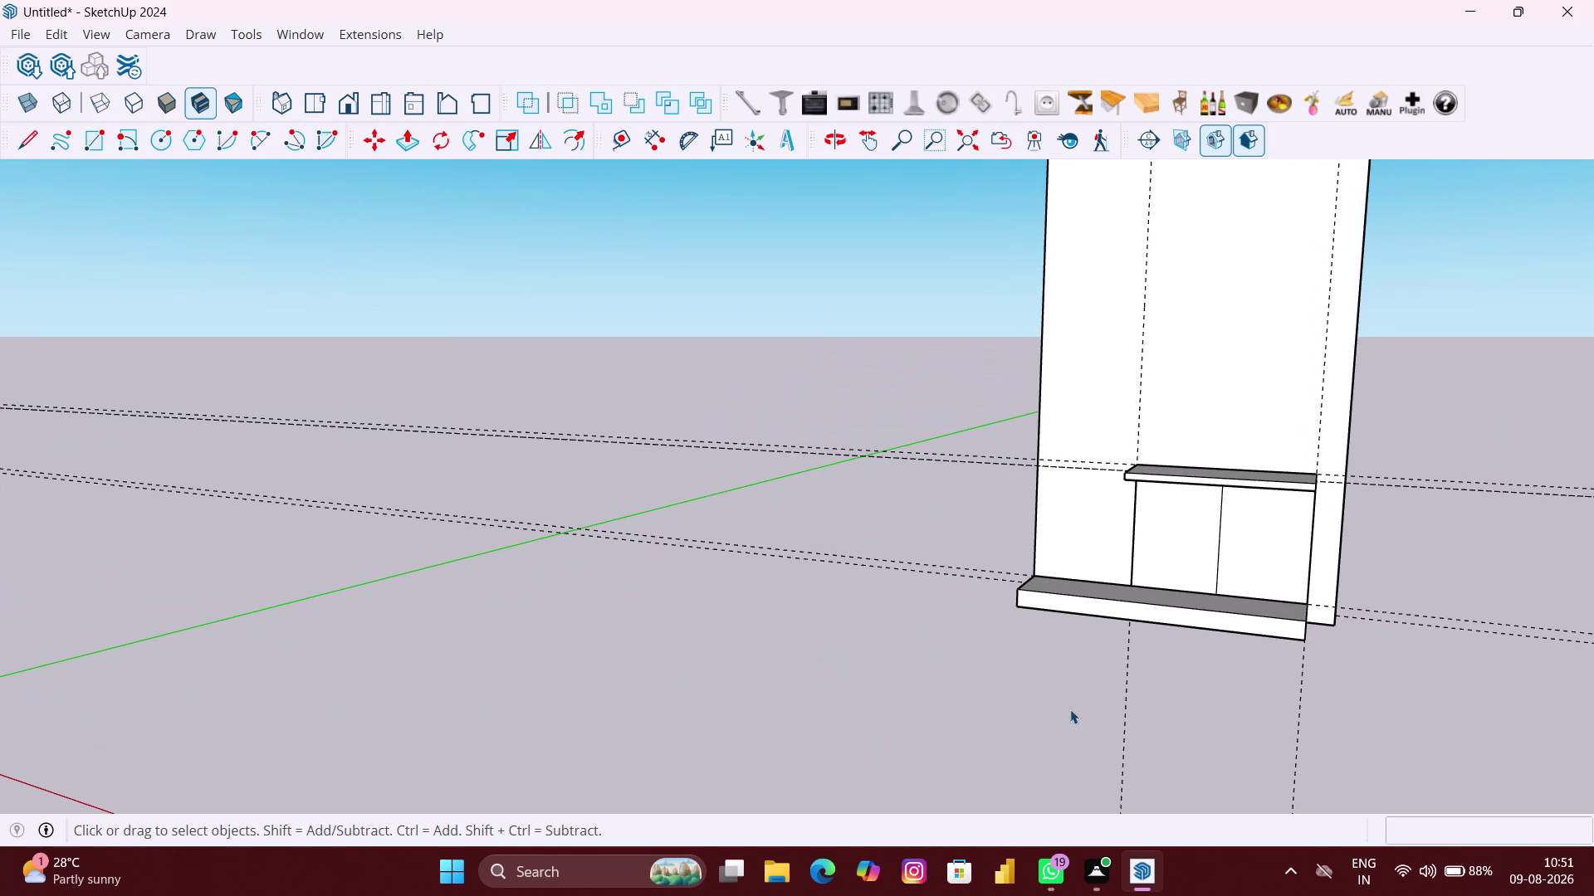
scroll(down, 3)
middle_click(1067, 700)
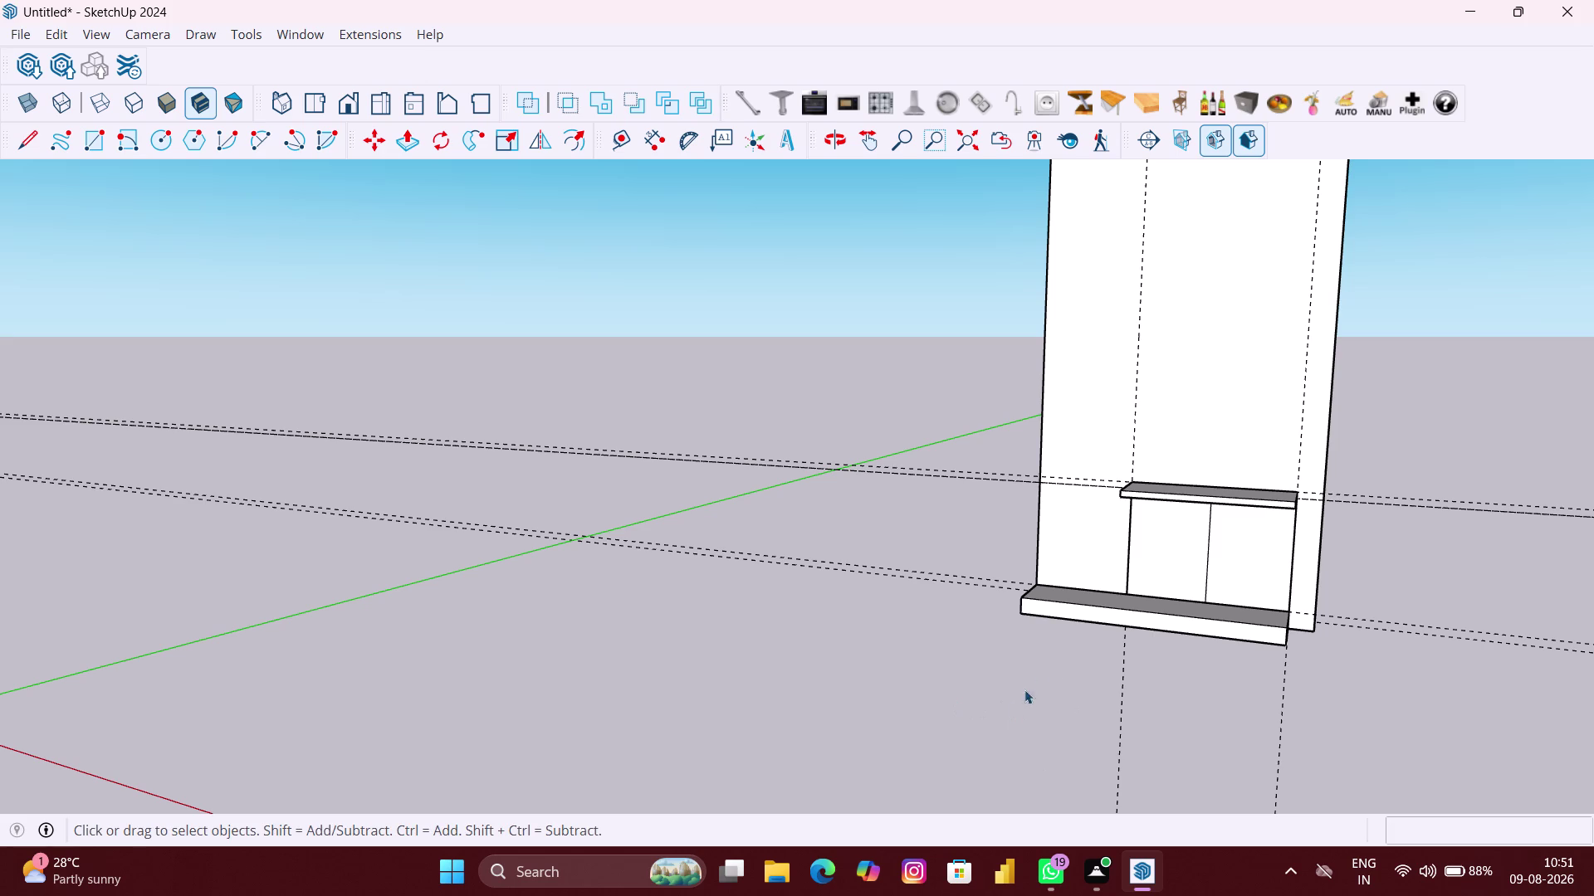
middle_drag(1145, 642, 1200, 624)
scroll(up, 3)
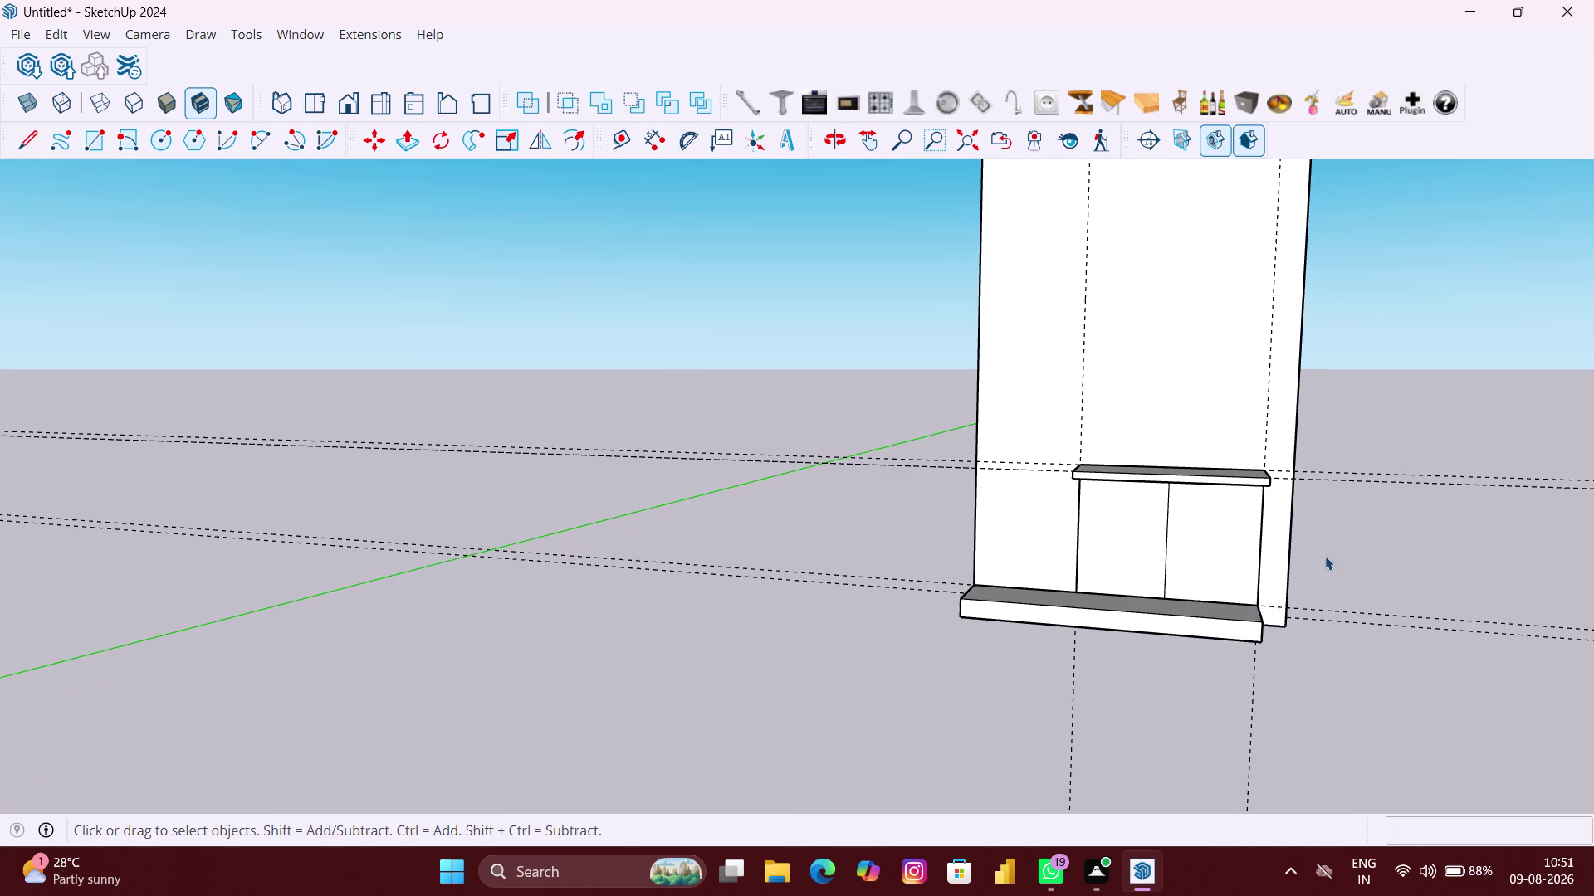
middle_drag(1325, 556, 1382, 544)
scroll(up, 3)
middle_drag(1534, 640, 1560, 630)
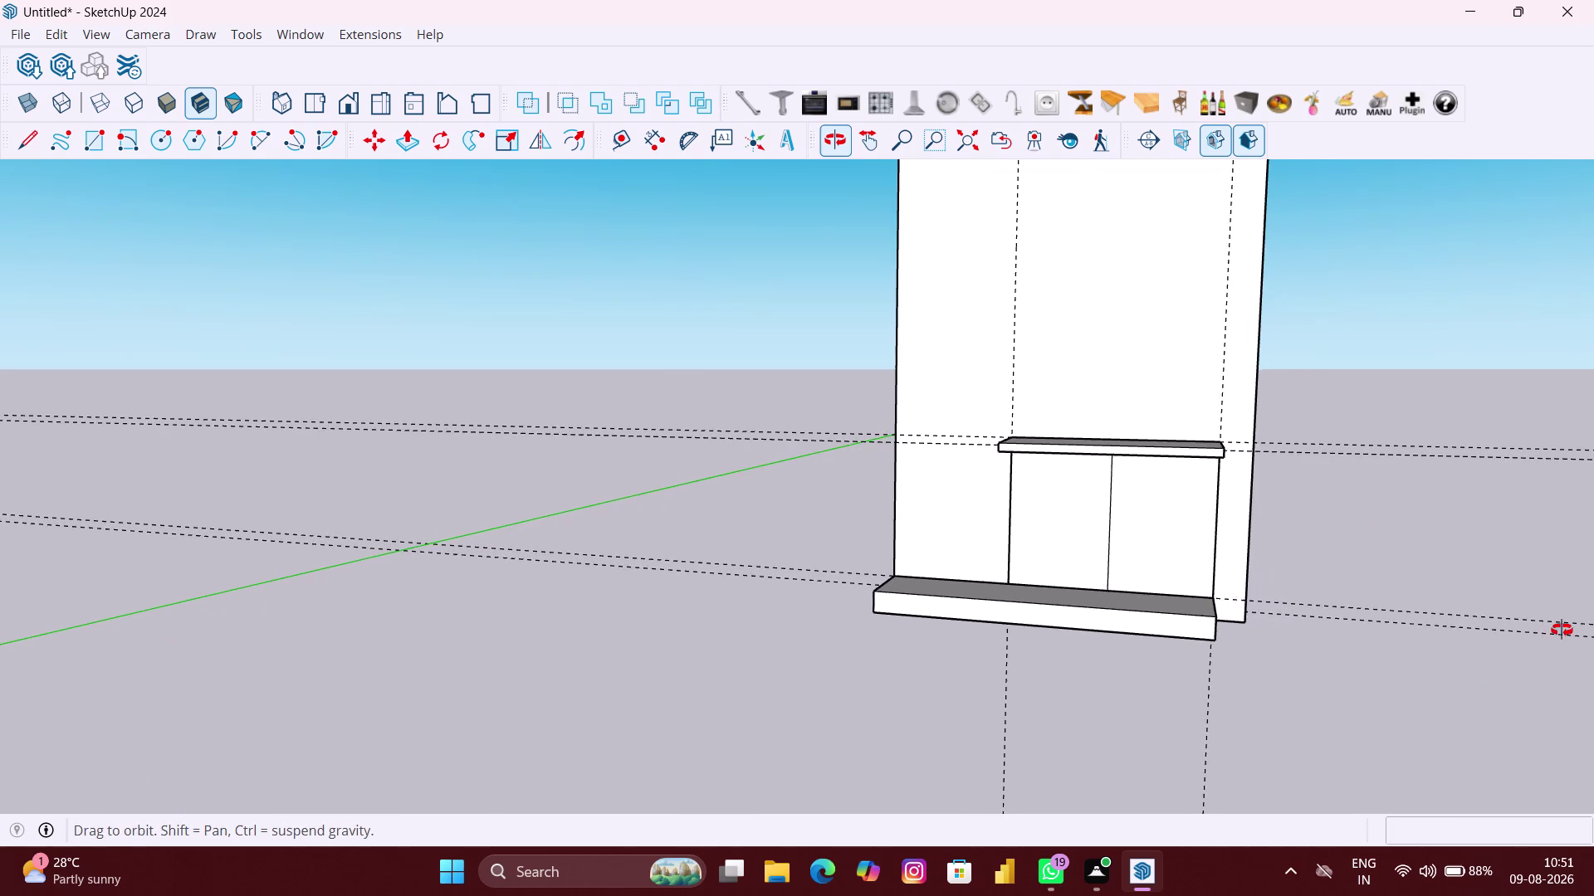
middle_drag(1560, 630, 1587, 611)
scroll(up, 3)
middle_drag(1085, 588, 1101, 581)
scroll(up, 3)
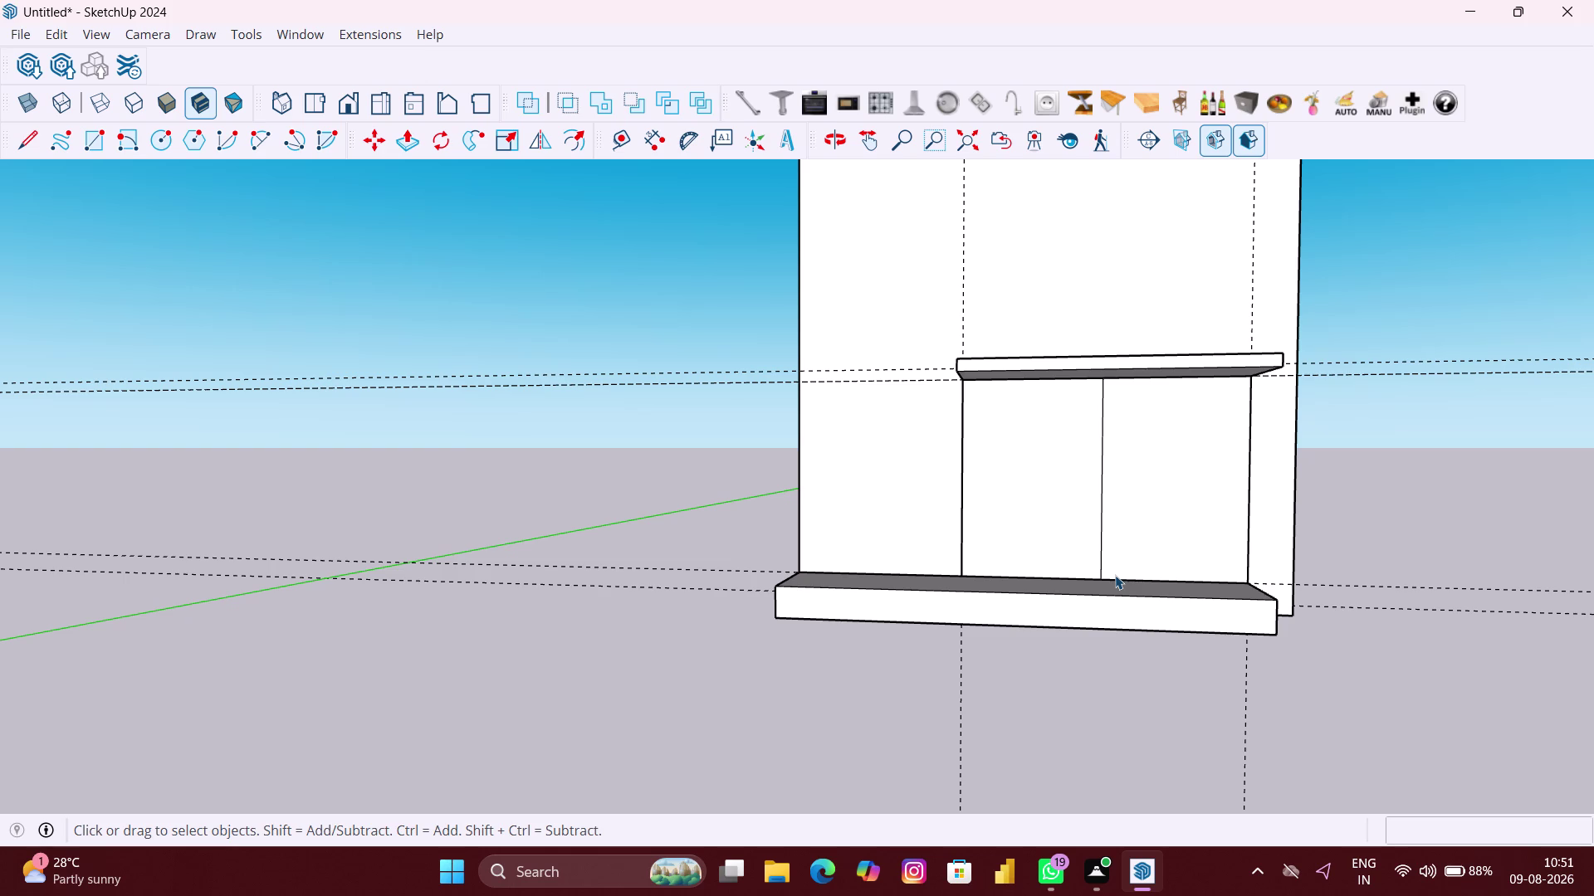
scroll(up, 3)
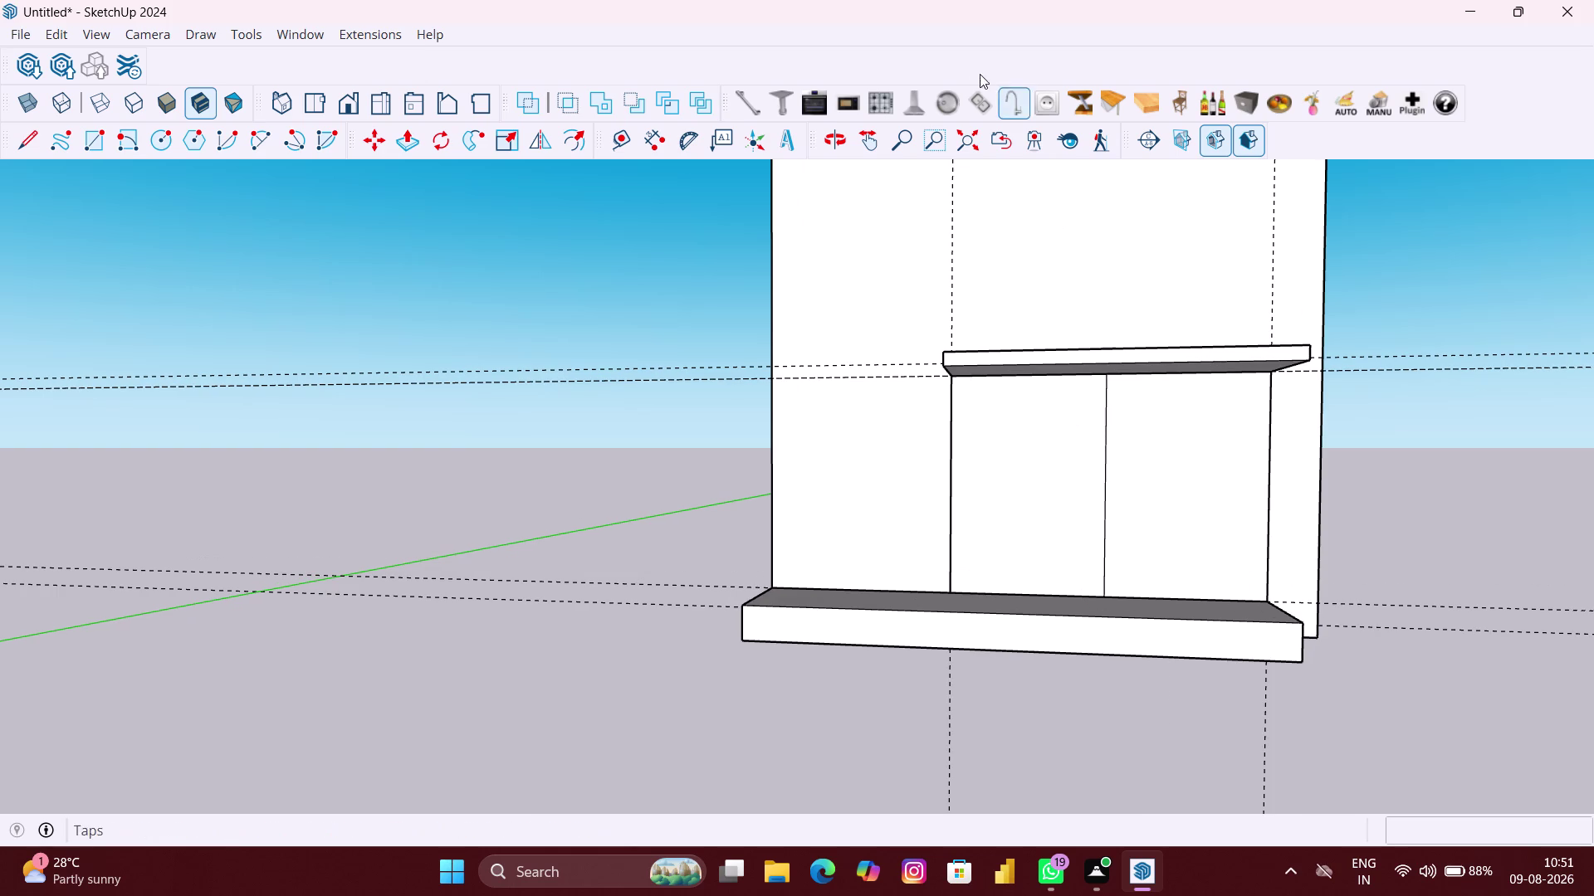
Place a horizontal guide 5.5 inches below the upper shelf's underside edge.
click(621, 136)
scroll(up, 3)
scroll(up, 3)
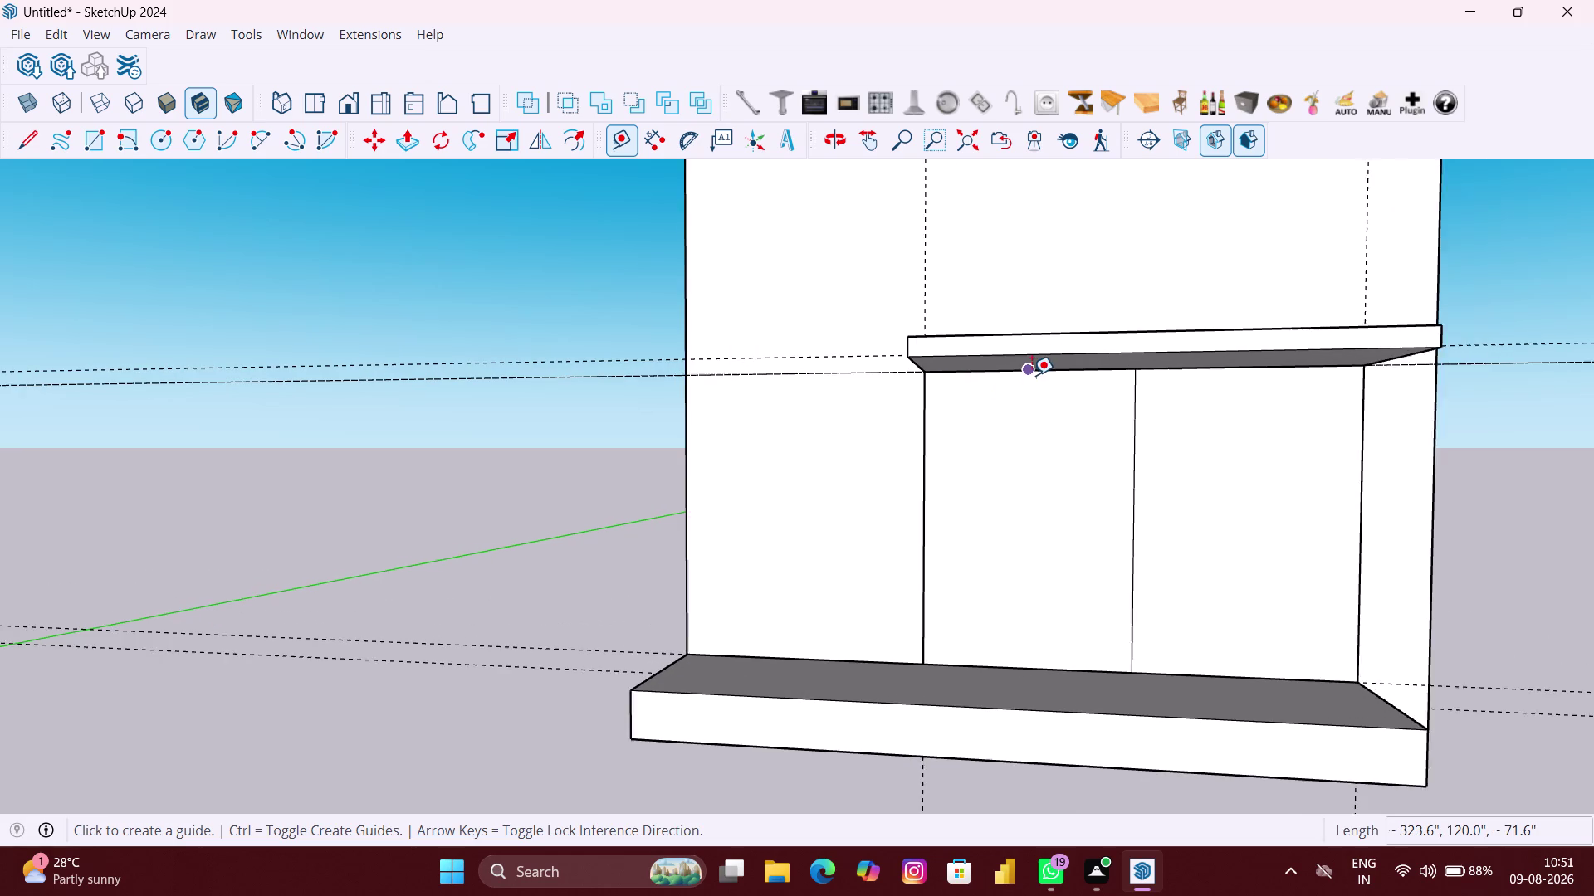
click(1061, 371)
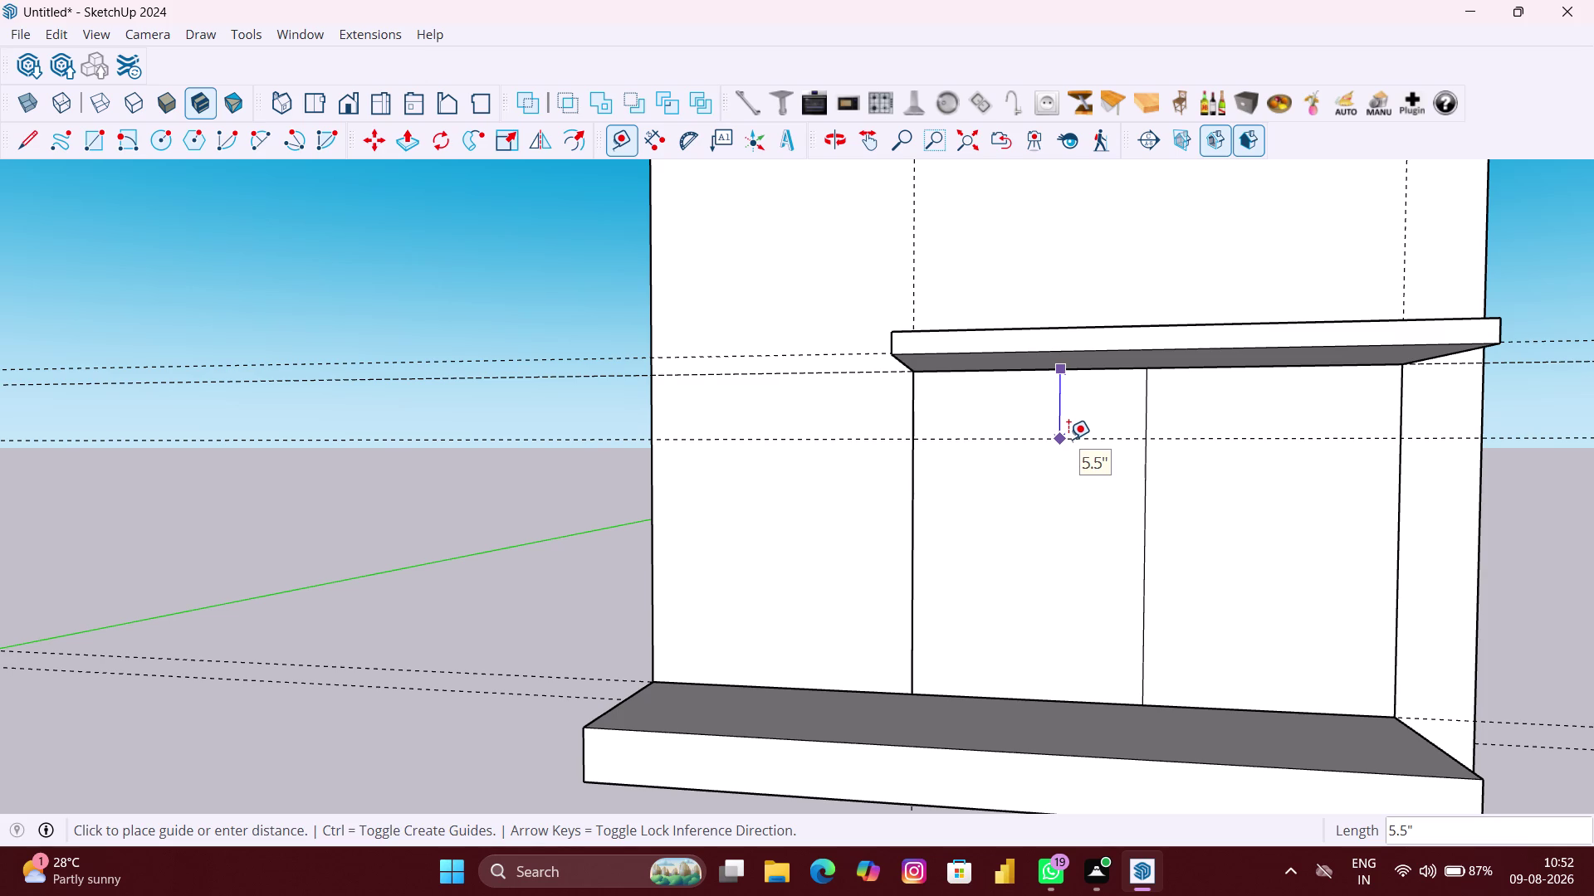
click(1069, 439)
scroll(down, 3)
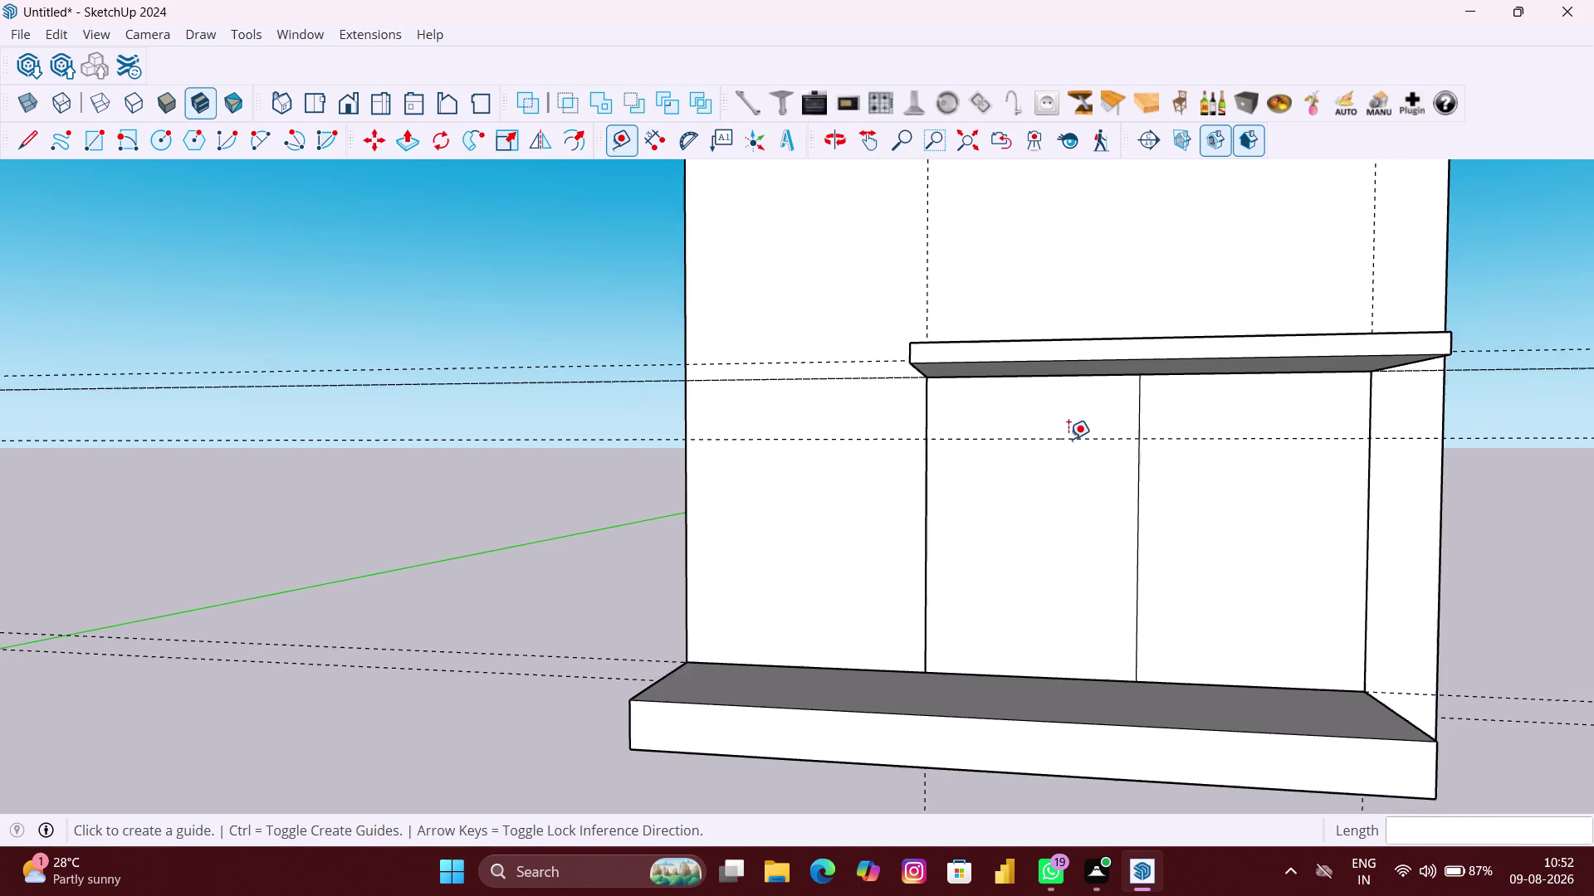
scroll(down, 3)
scroll(down, 3)
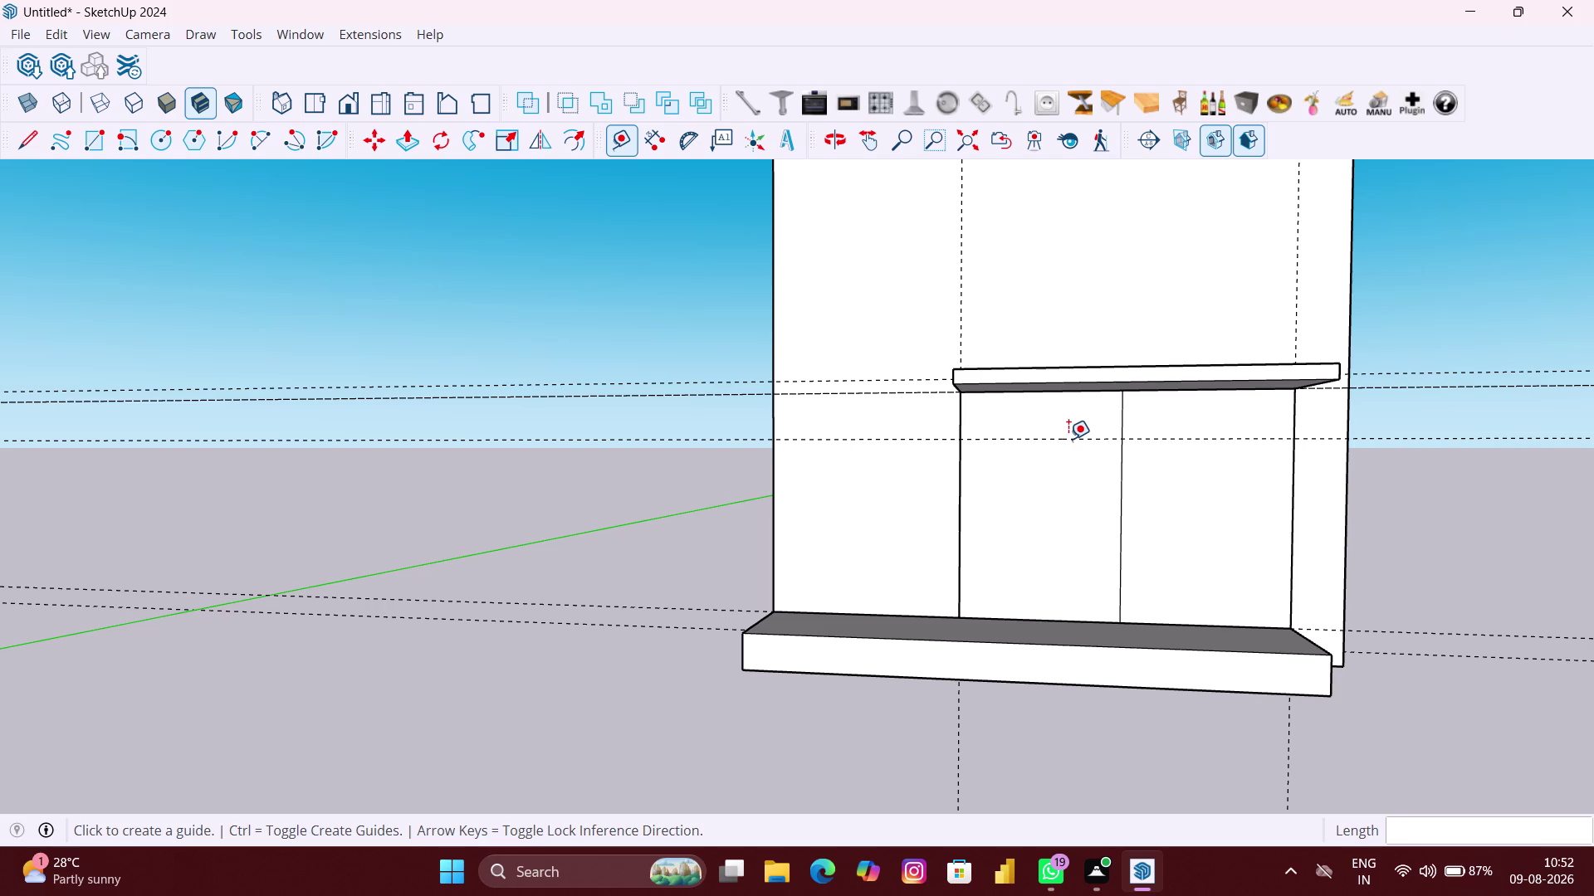
right_click(641, 541)
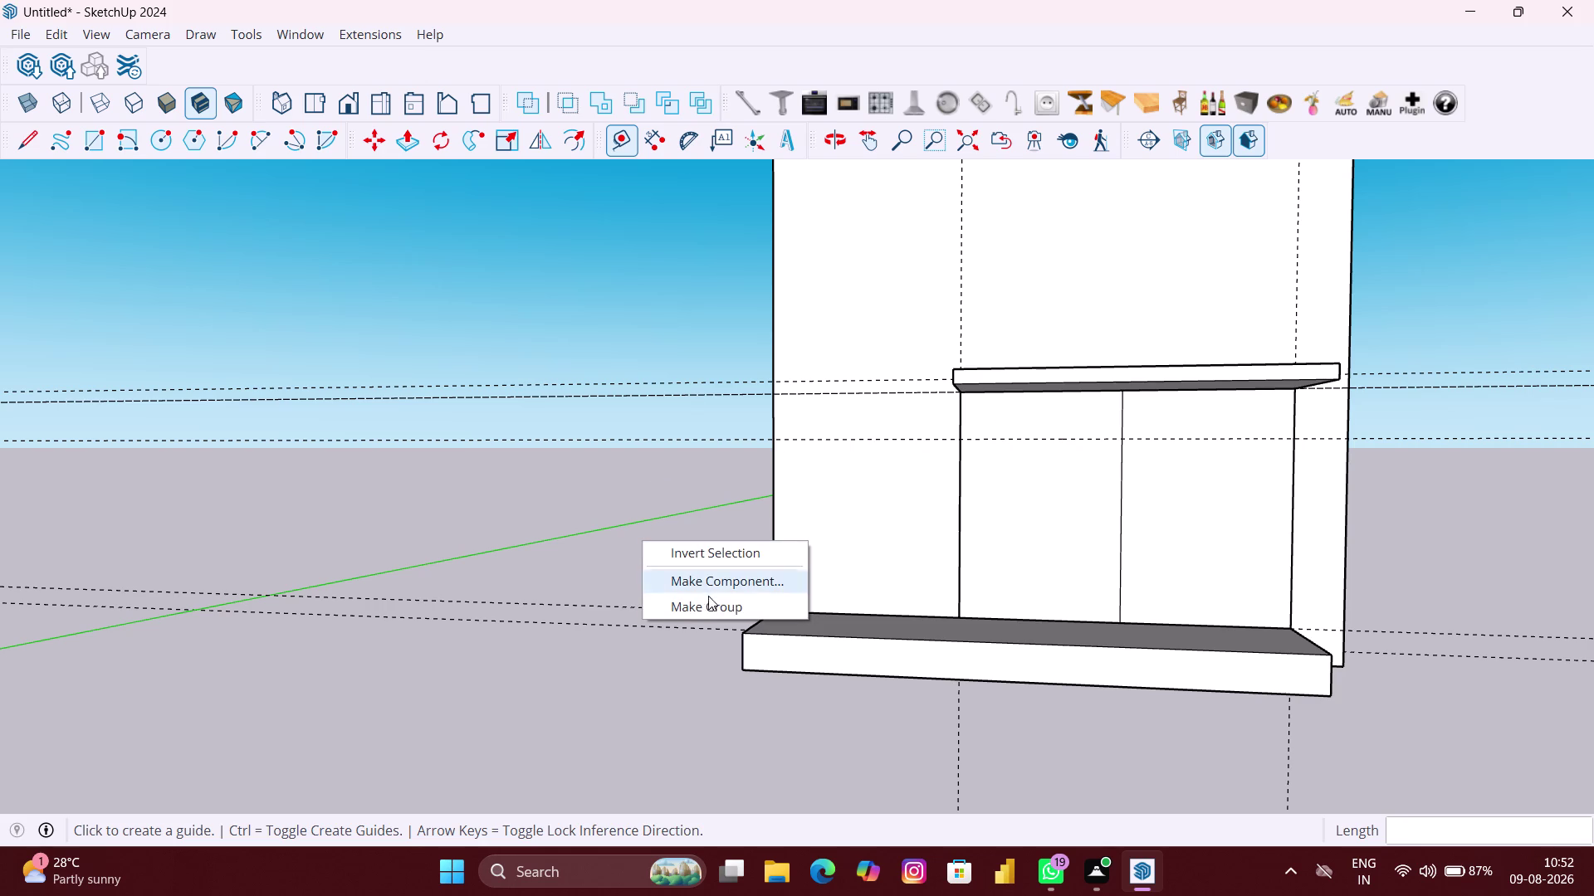
click(710, 609)
Draw two 5.5-inch-high drawer rectangles from the shelf down to the guide, one per bay.
key(r)
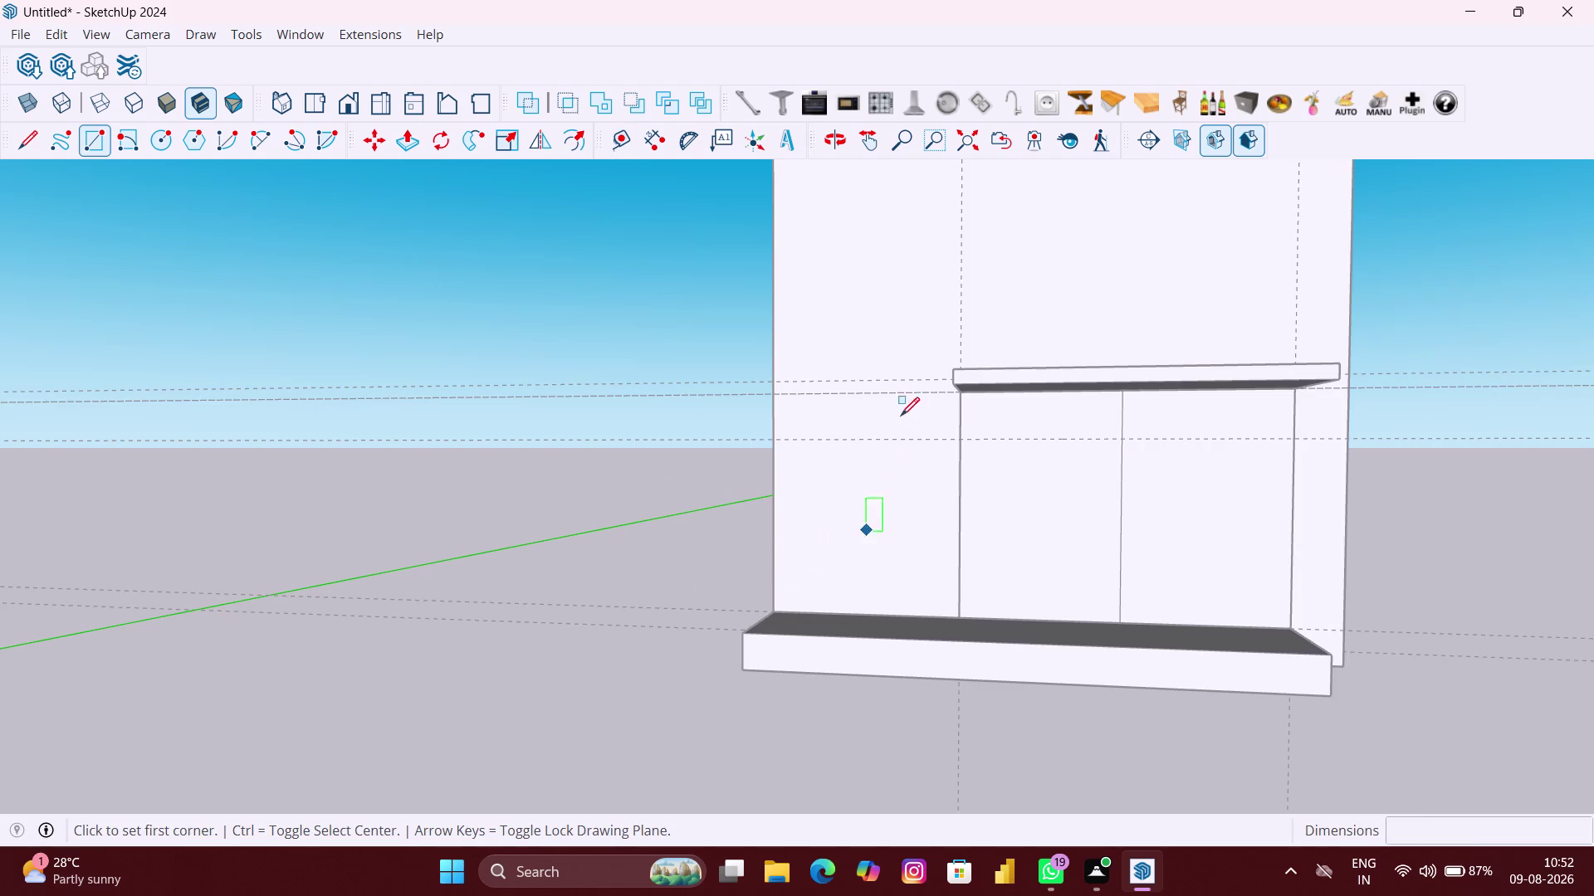
scroll(up, 3)
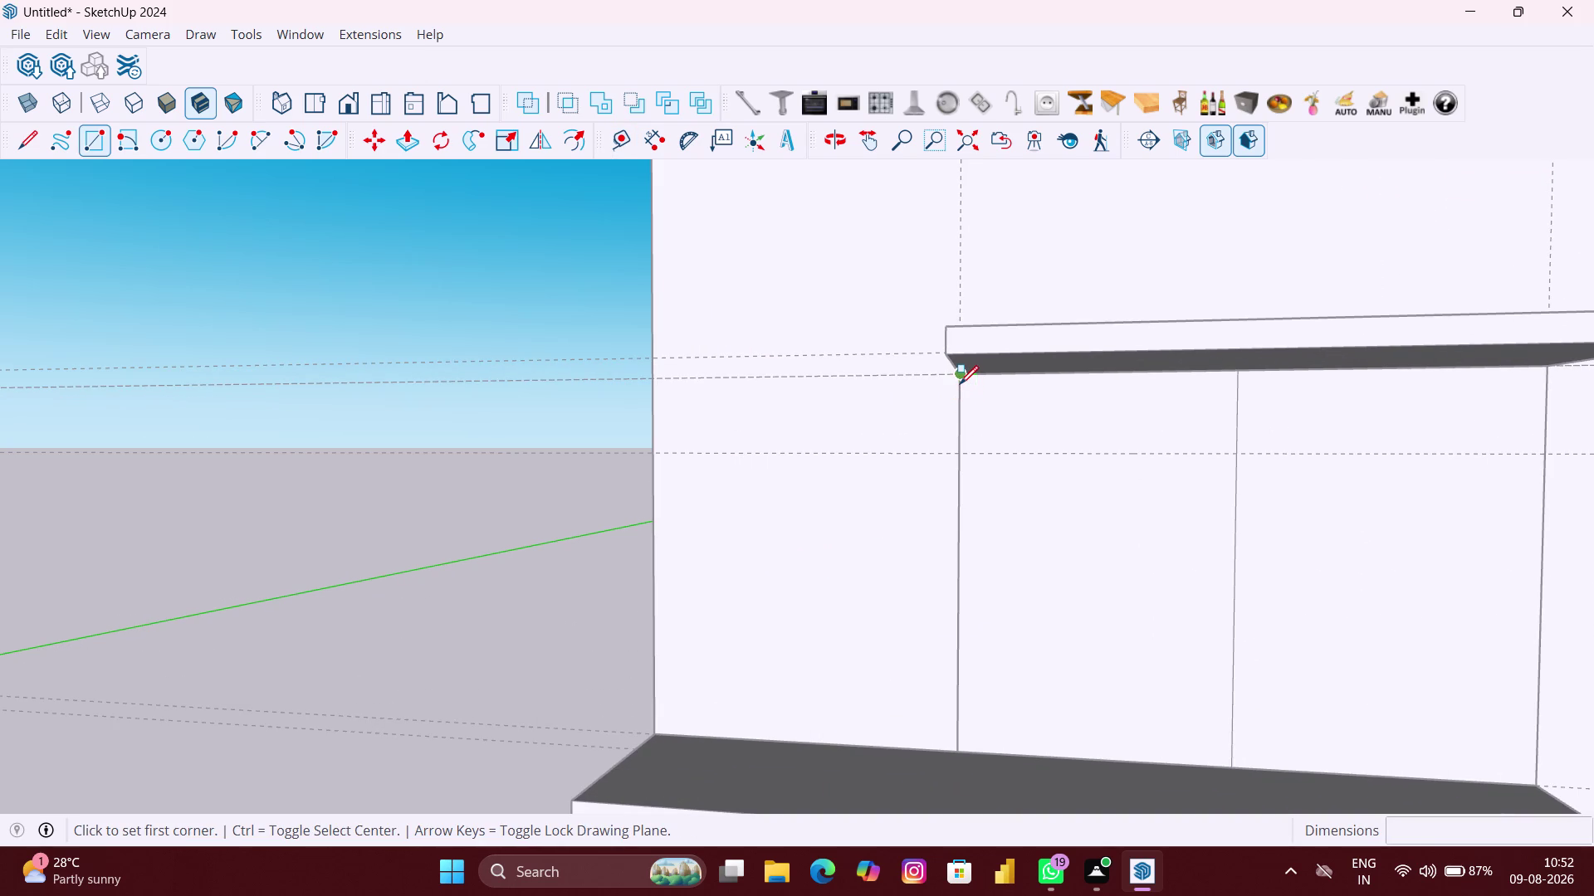
click(959, 384)
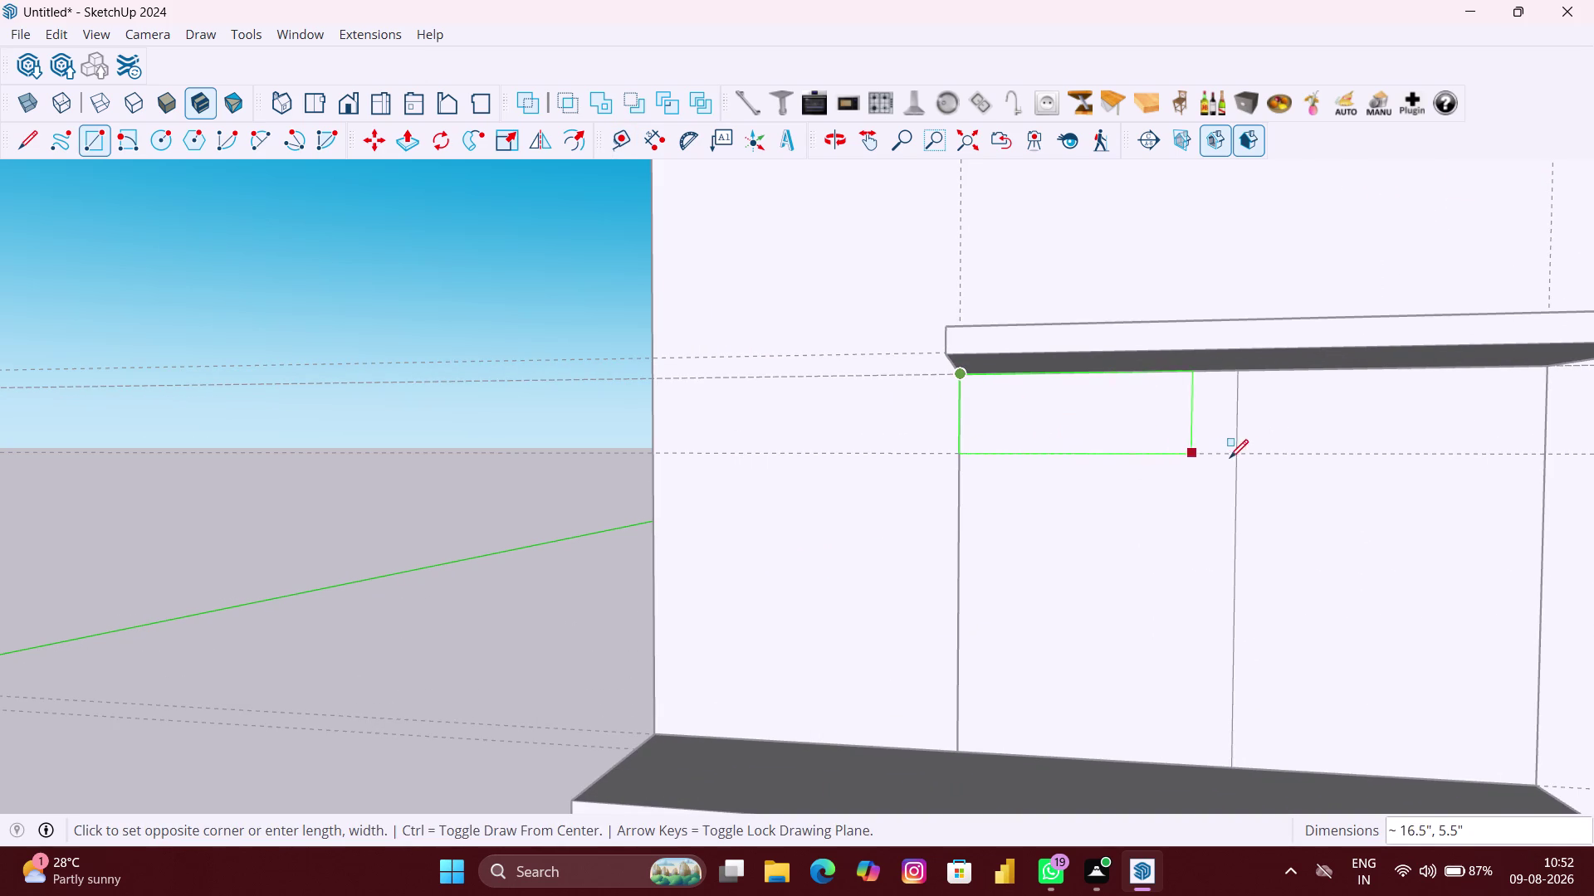
click(1236, 457)
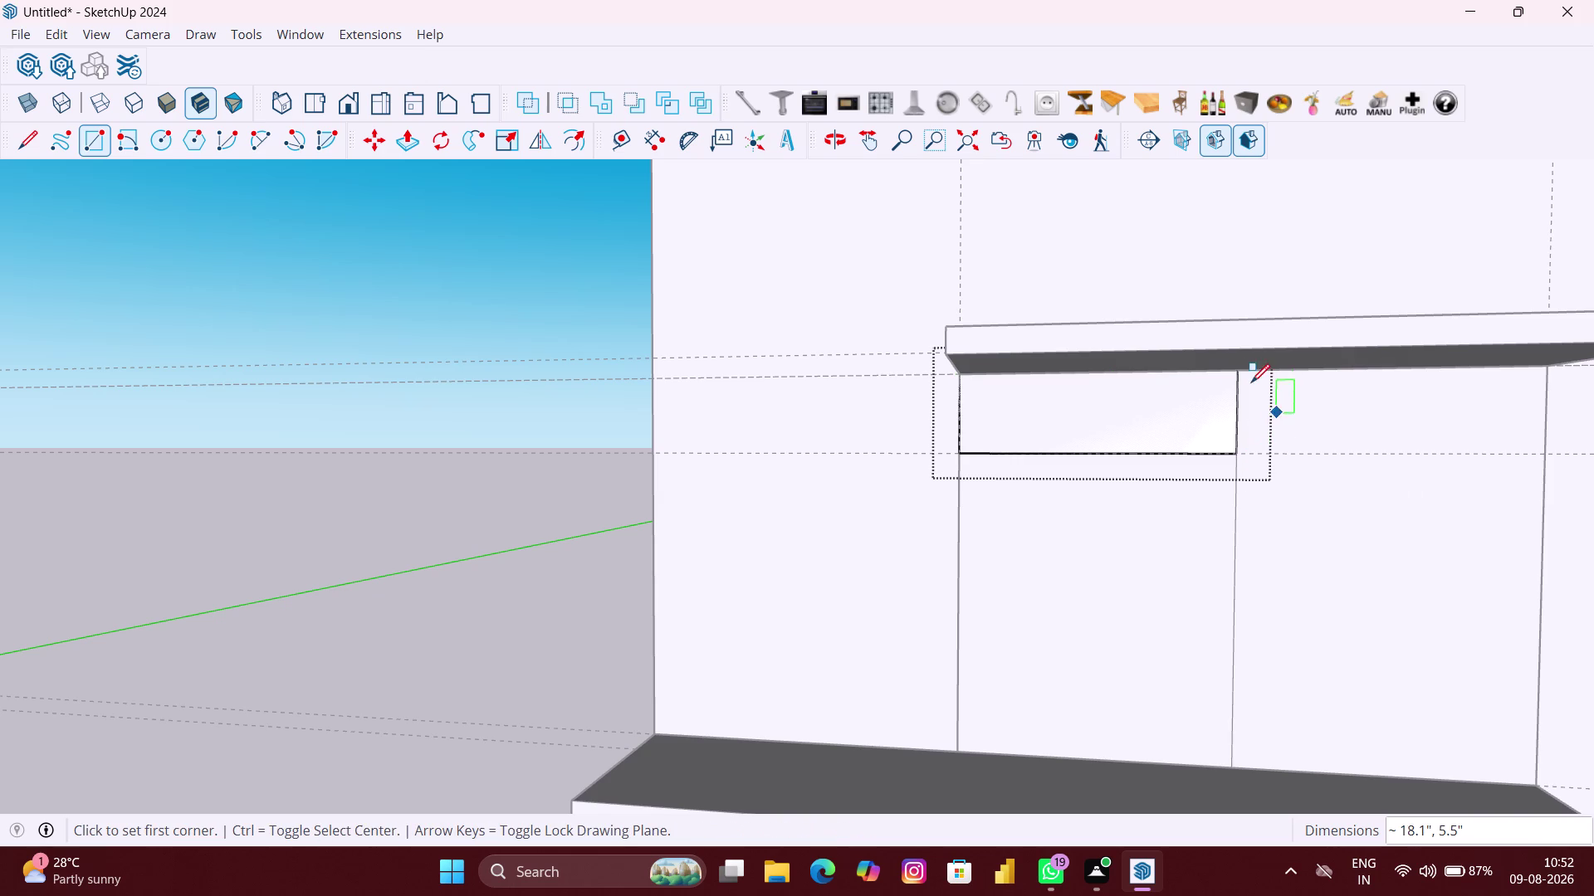
click(1236, 375)
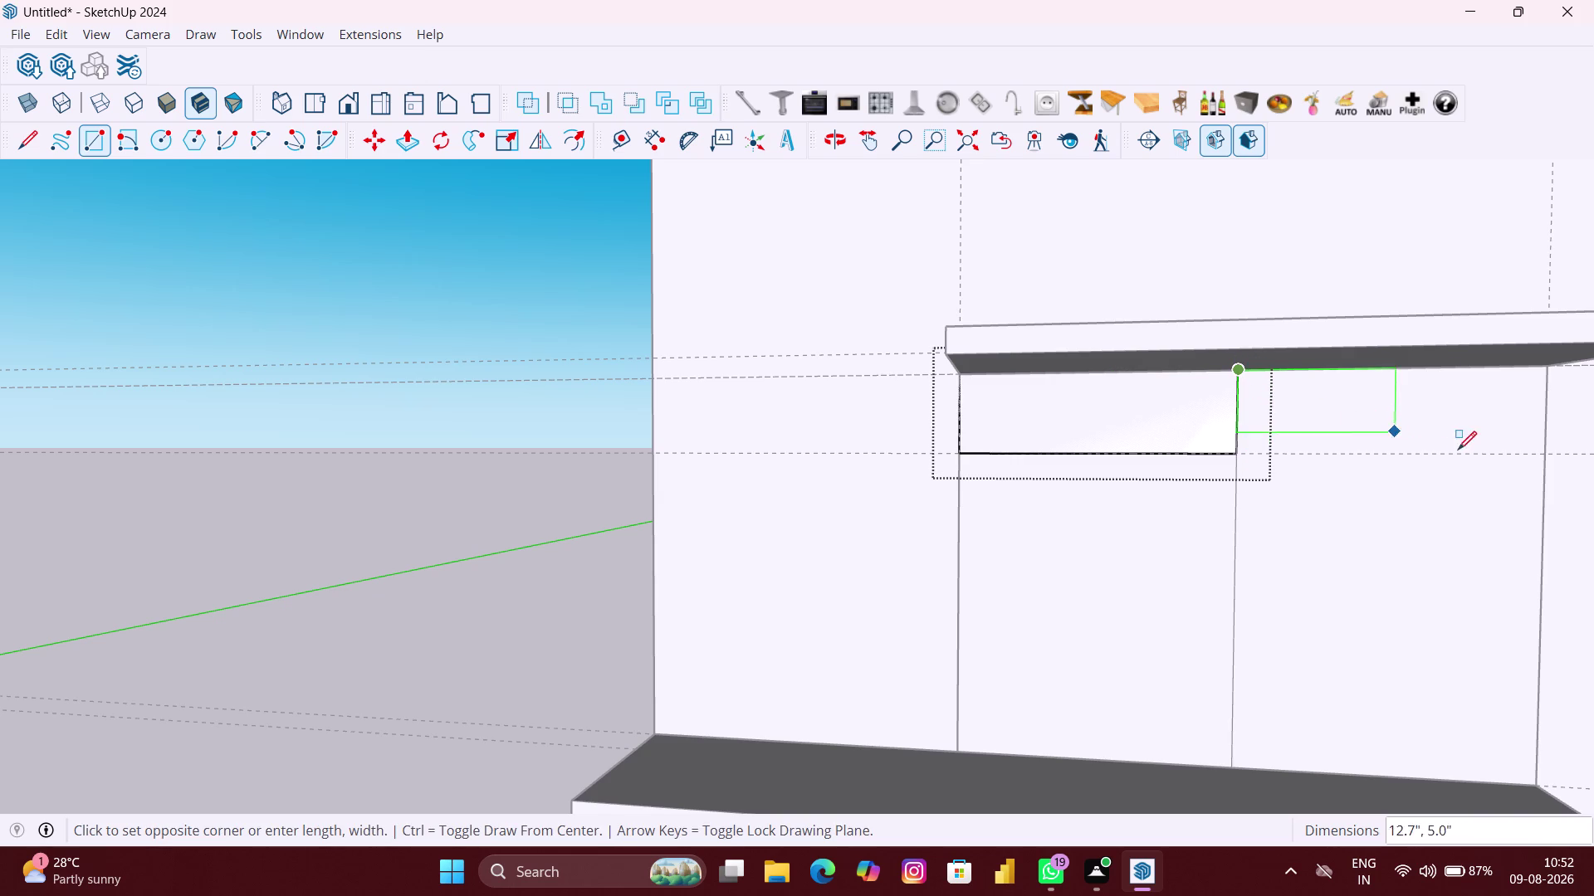
click(1544, 454)
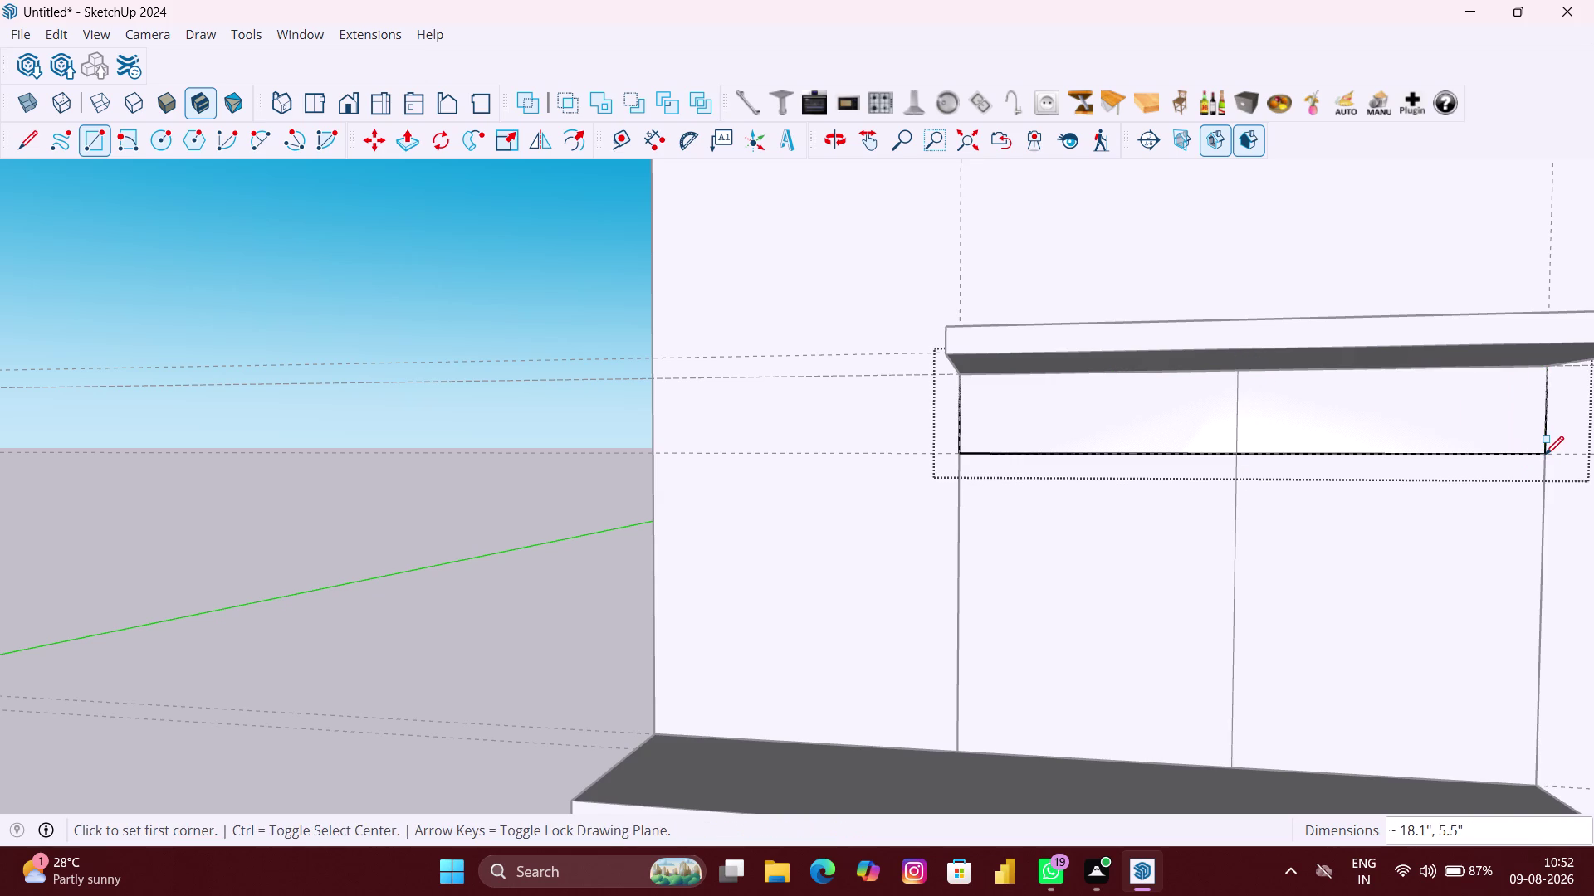
key(space)
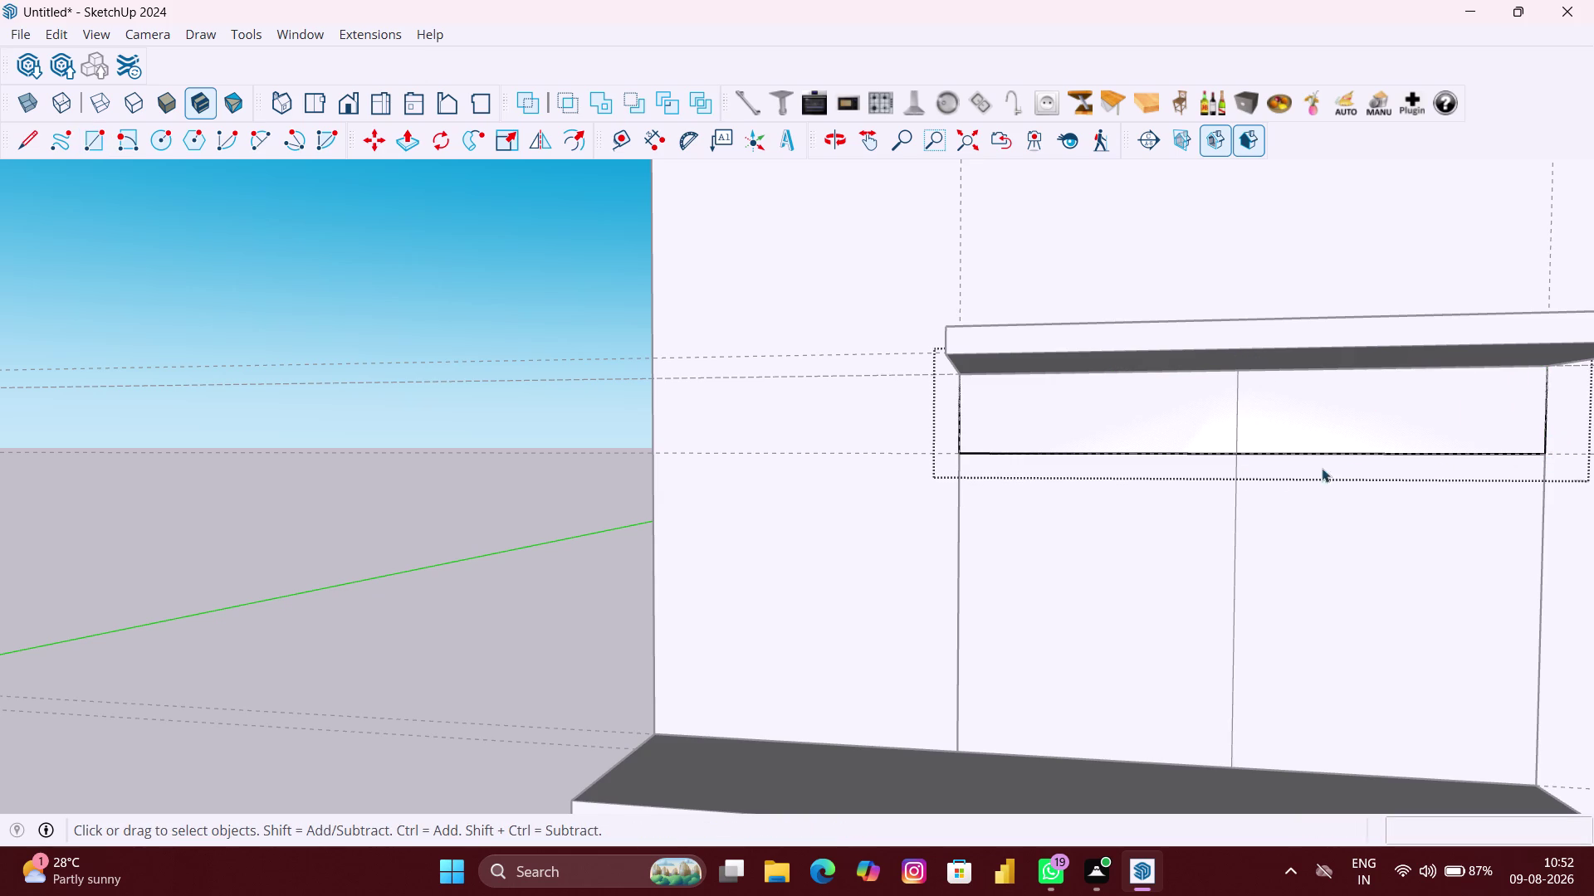
Select both drawer rectangles with their edges and make them one group.
scroll(down, 3)
click(715, 514)
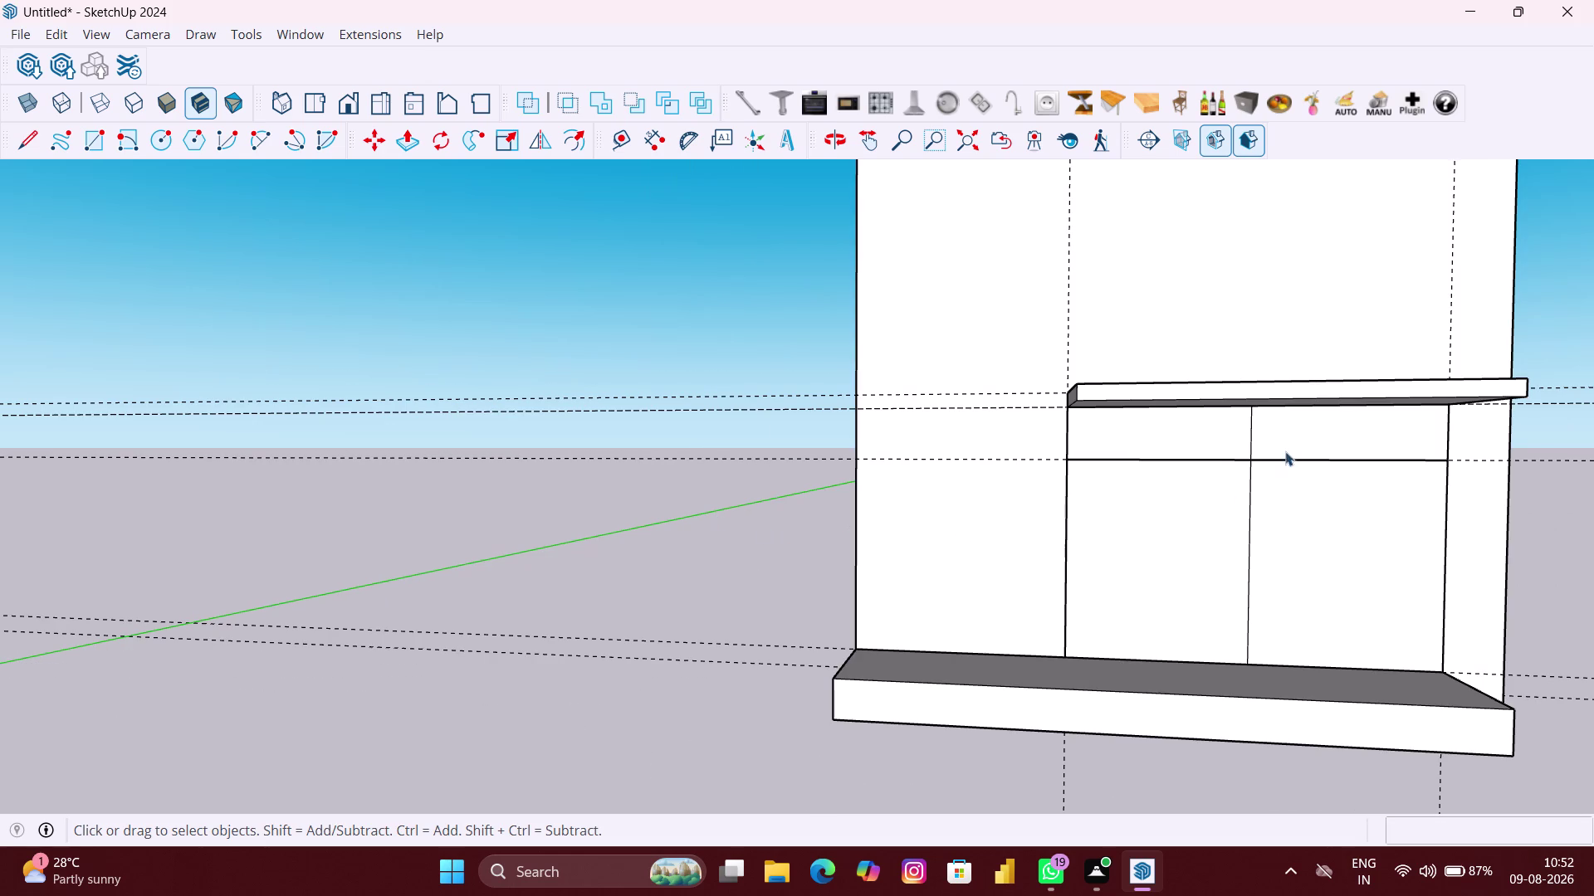
click(1296, 436)
double_click(1388, 430)
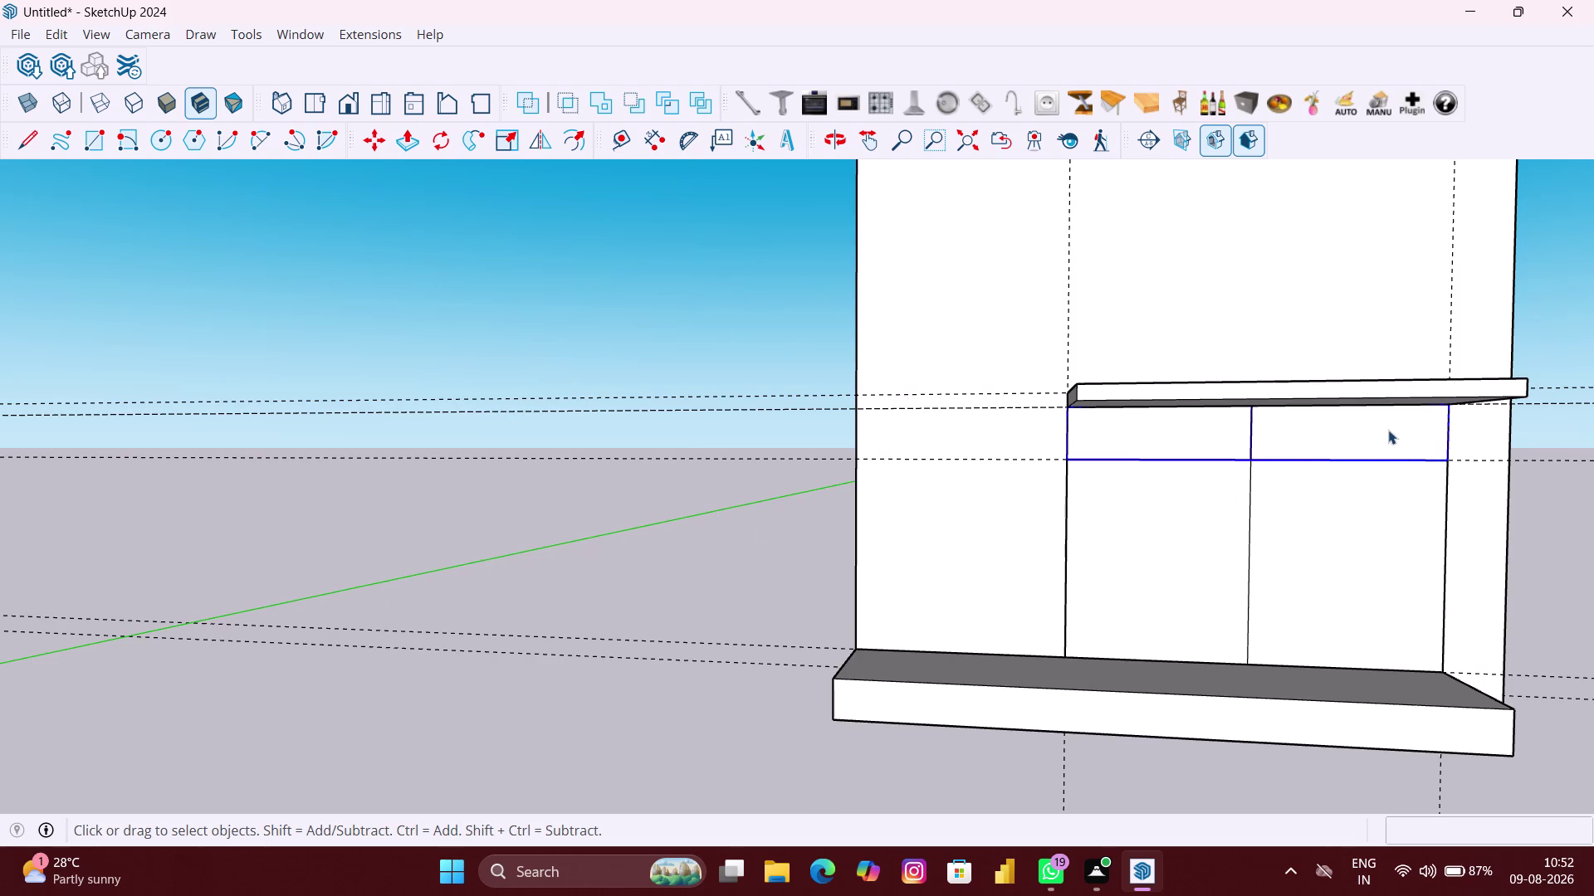
click(1402, 445)
click(785, 506)
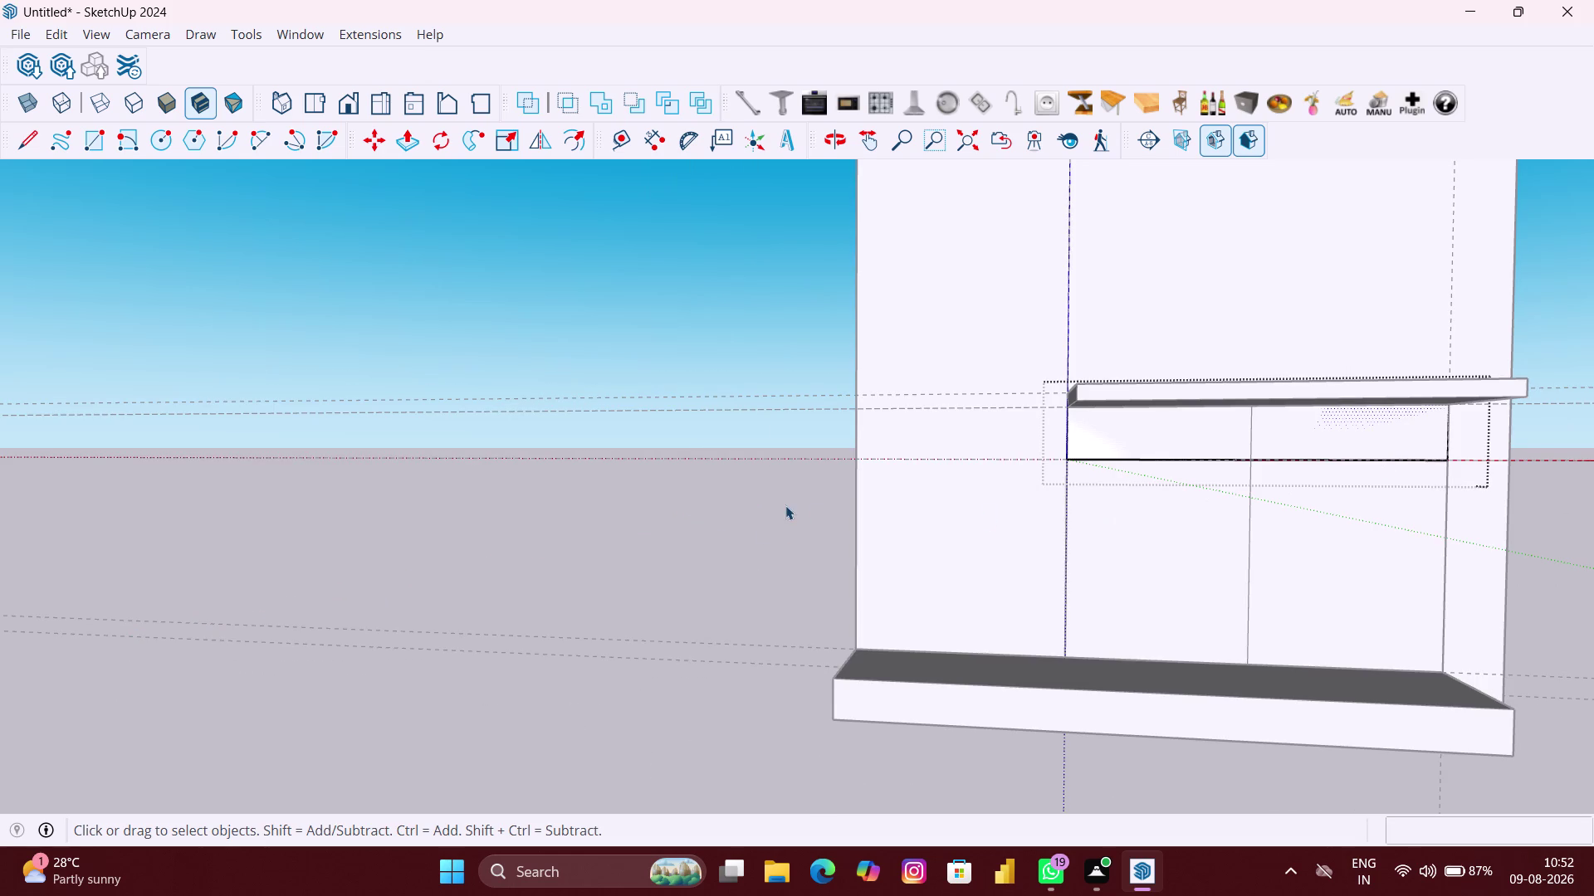
scroll(down, 3)
click(1379, 451)
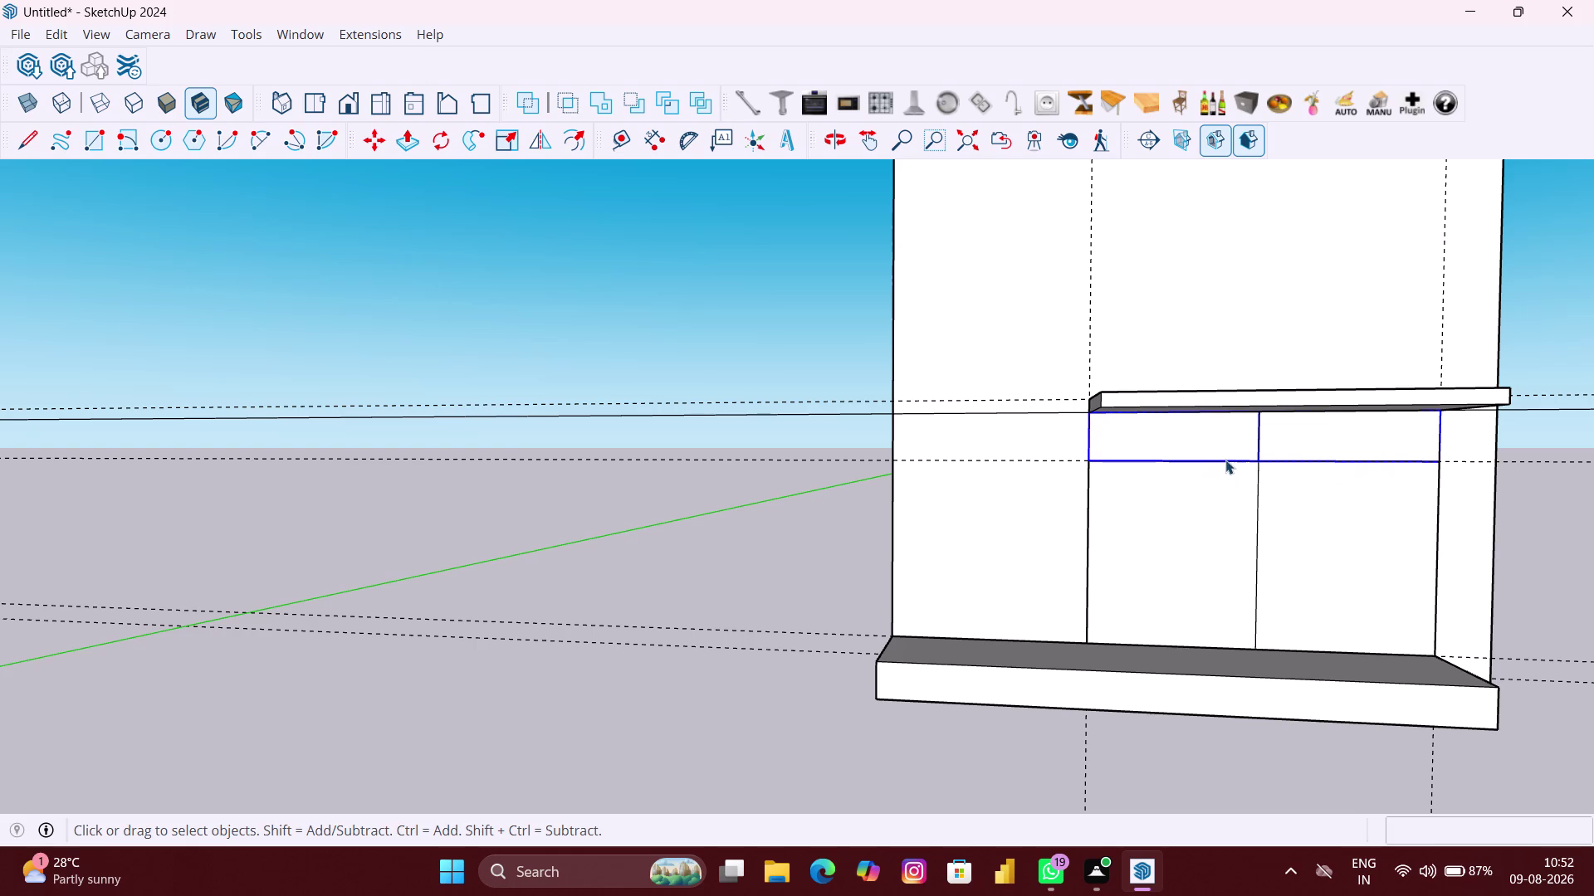
Explode the drawer group and make the left rectangle its own group.
right_click(1244, 440)
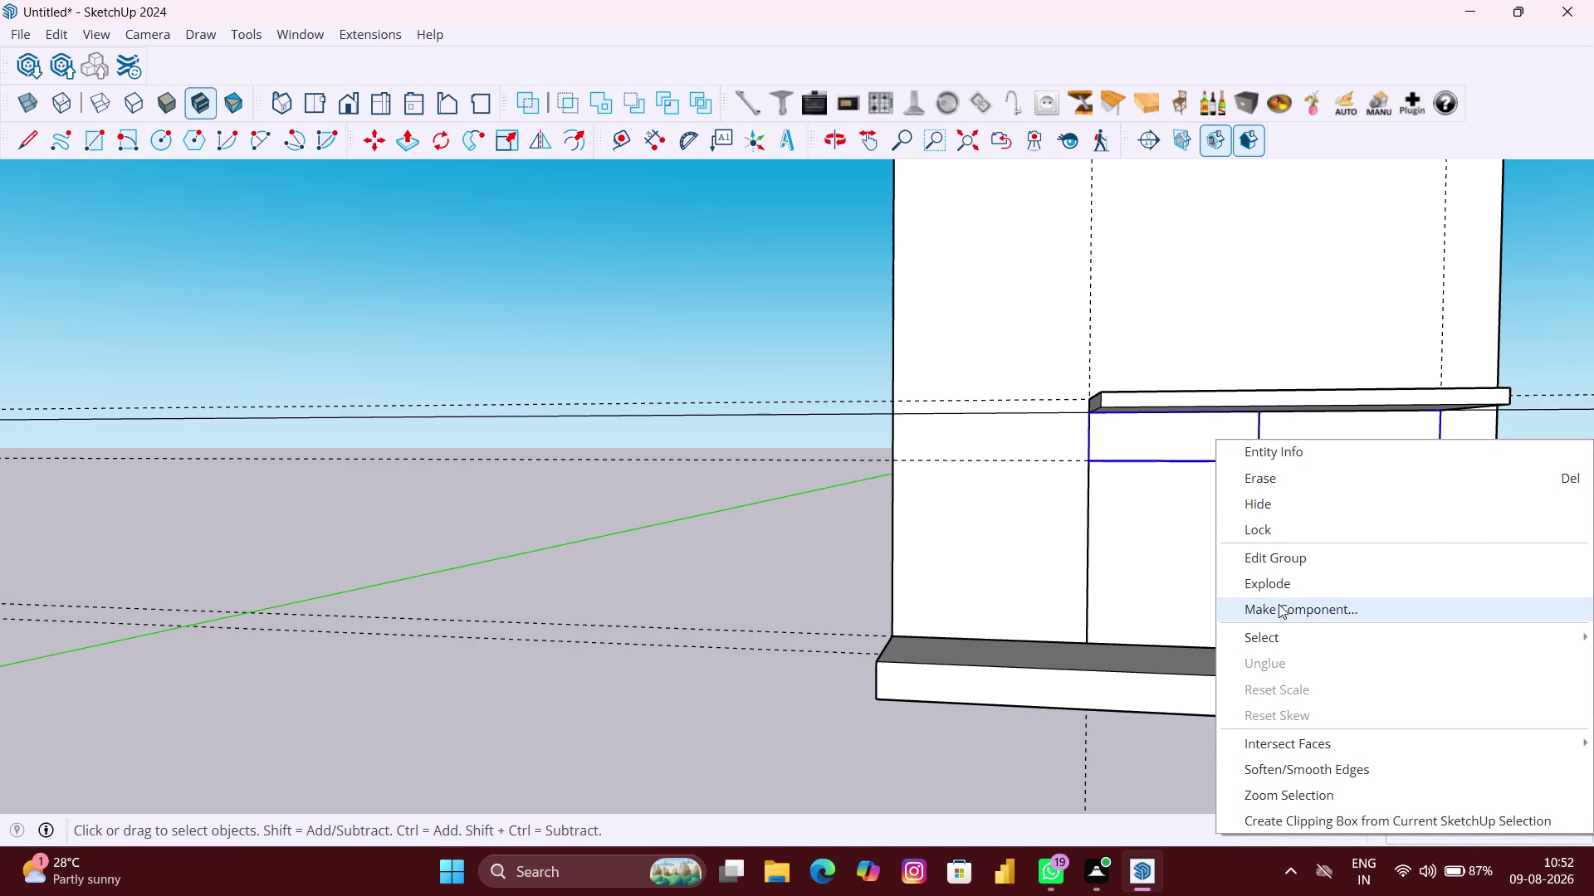
click(1284, 590)
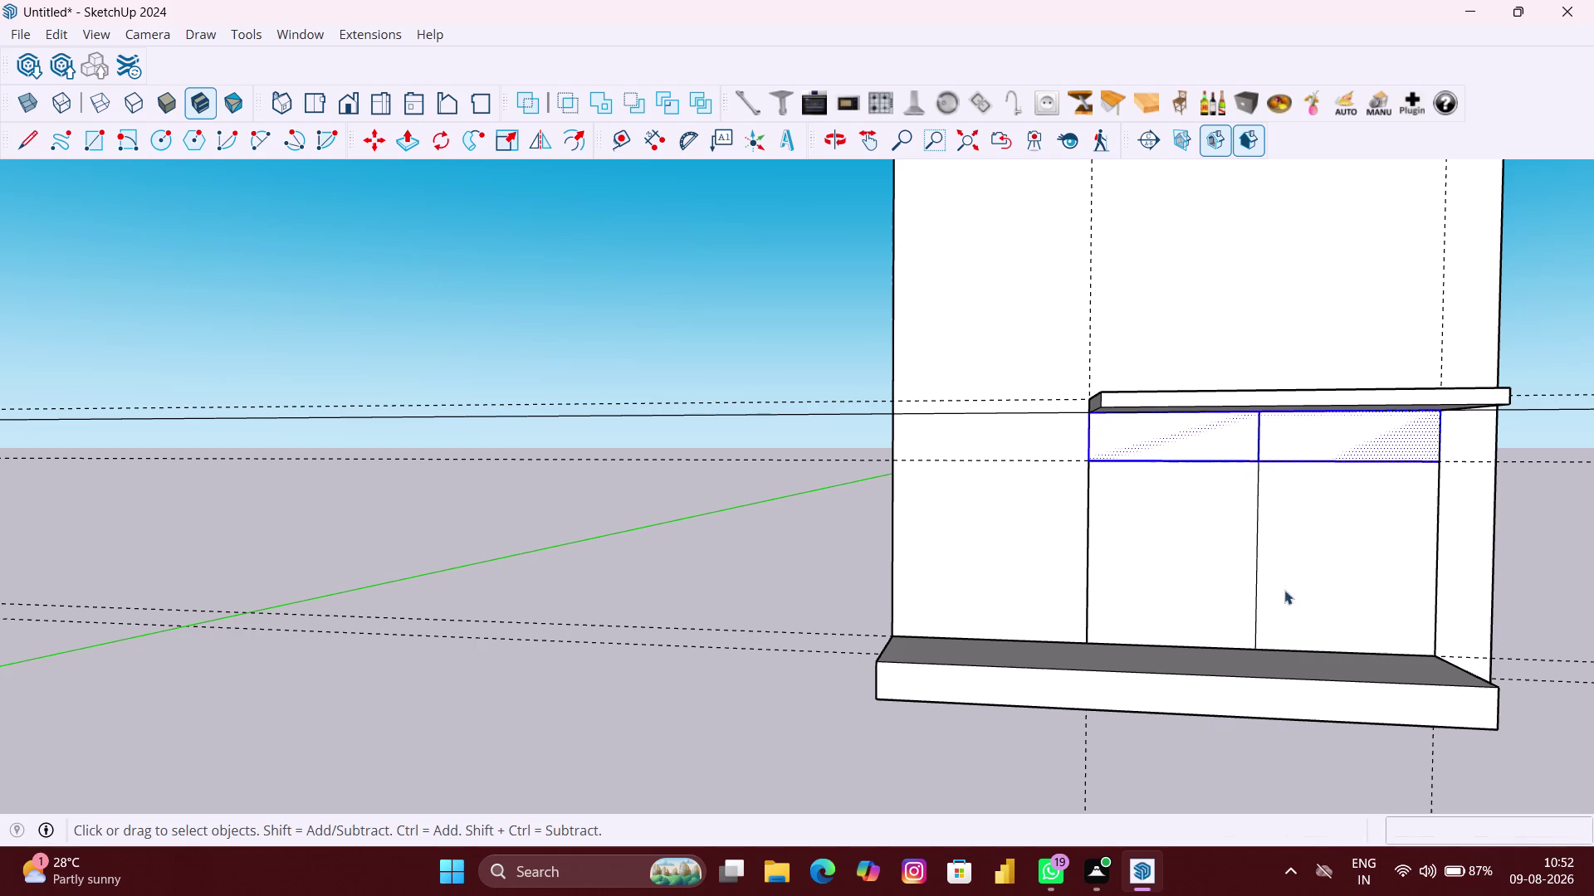
click(760, 507)
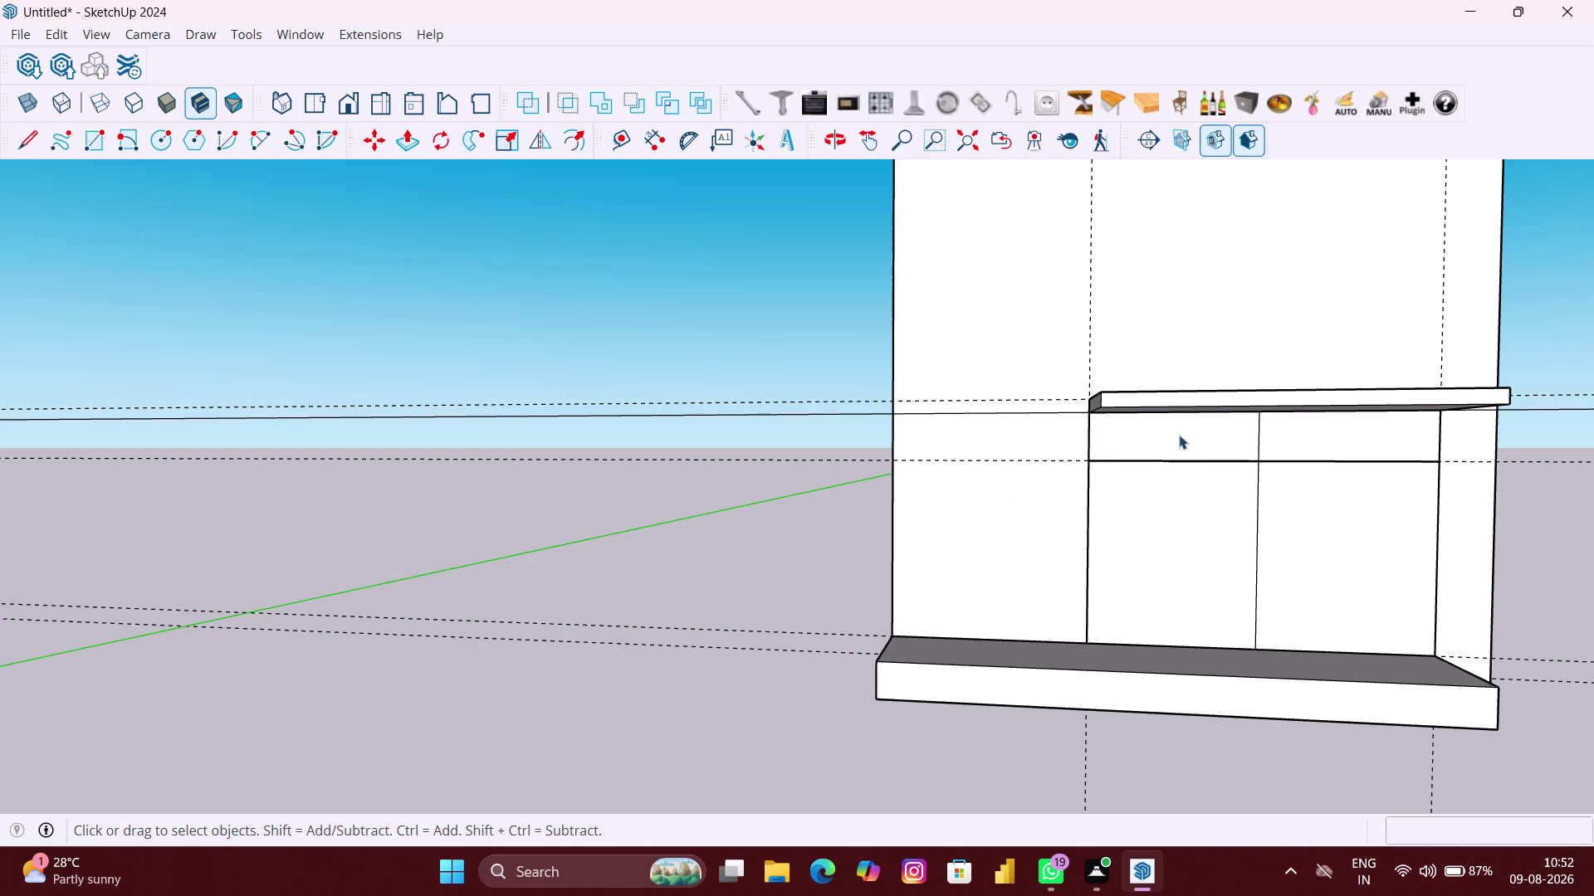
click(1178, 435)
click(1271, 447)
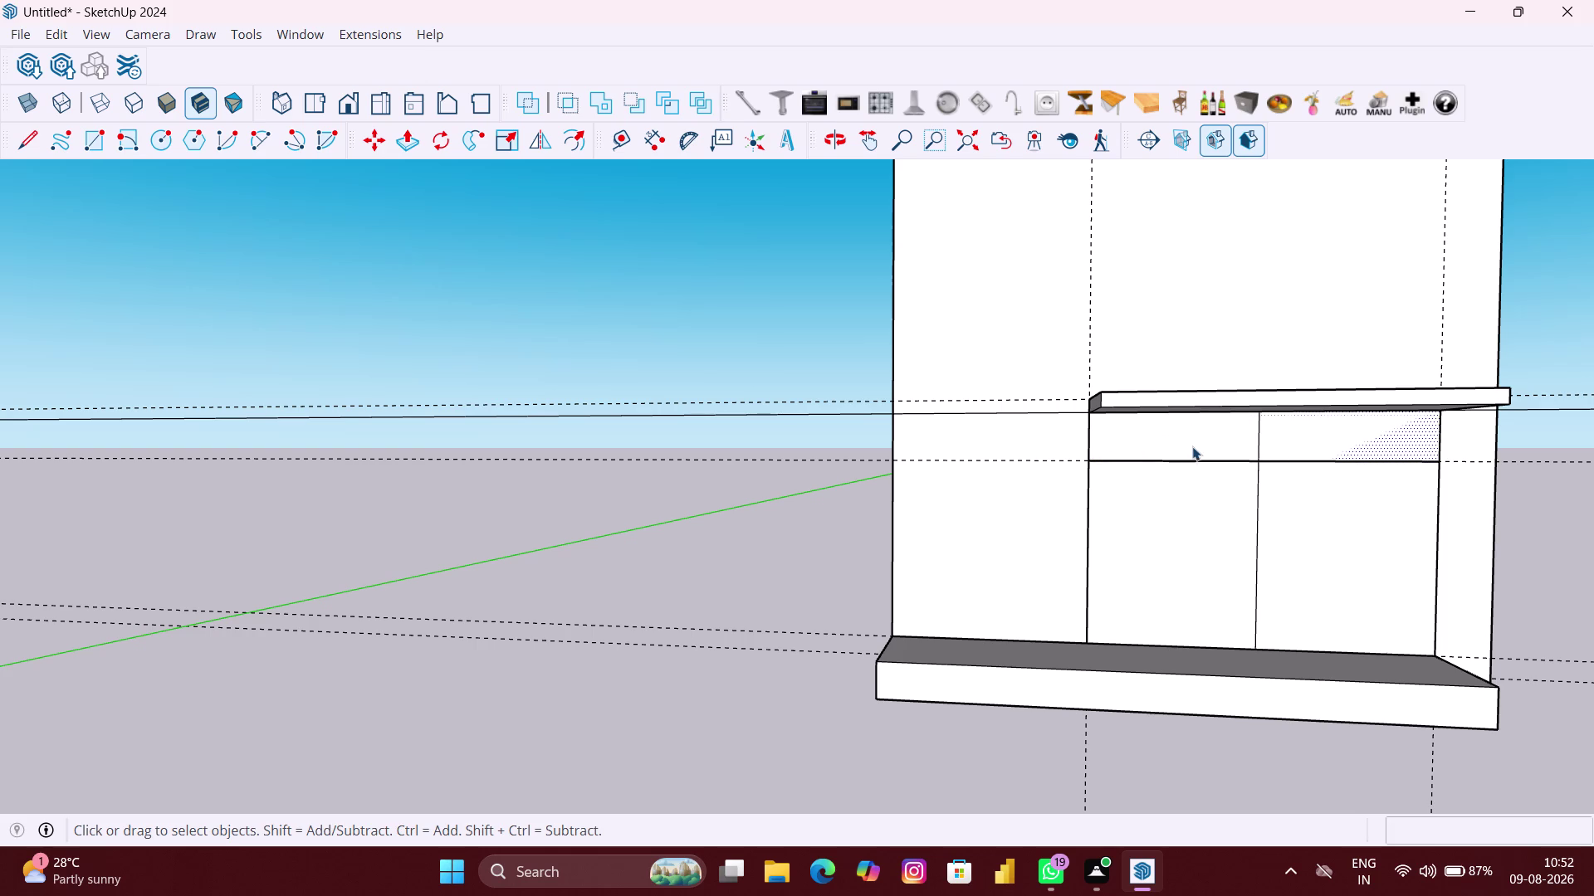
double_click(1192, 441)
right_click(1192, 441)
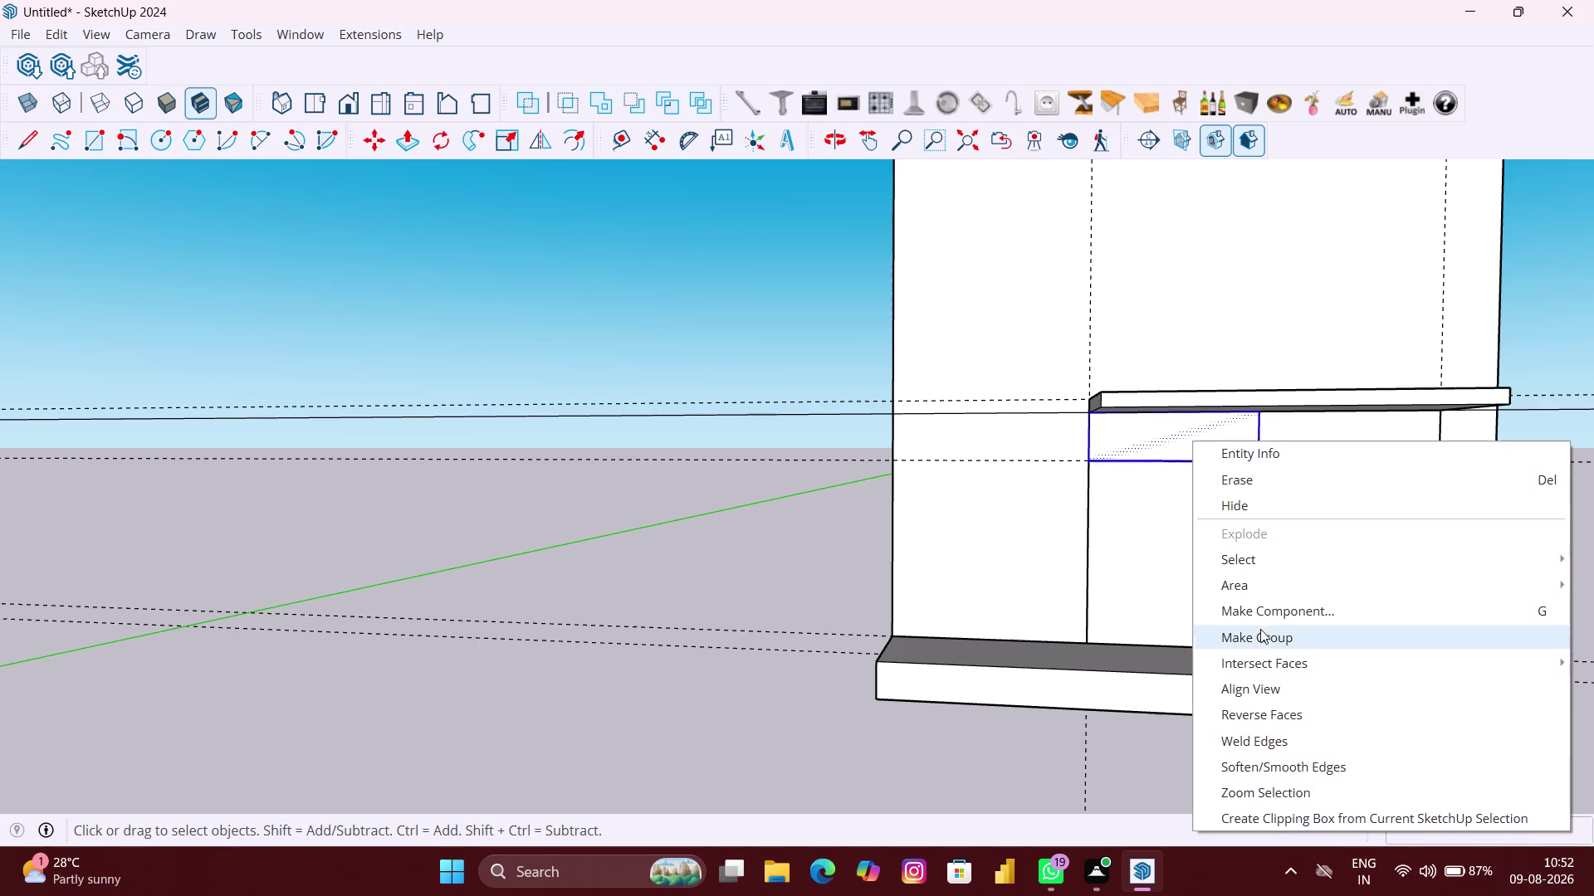
click(1264, 643)
Make the right drawer rectangle its own group and select it.
click(1318, 433)
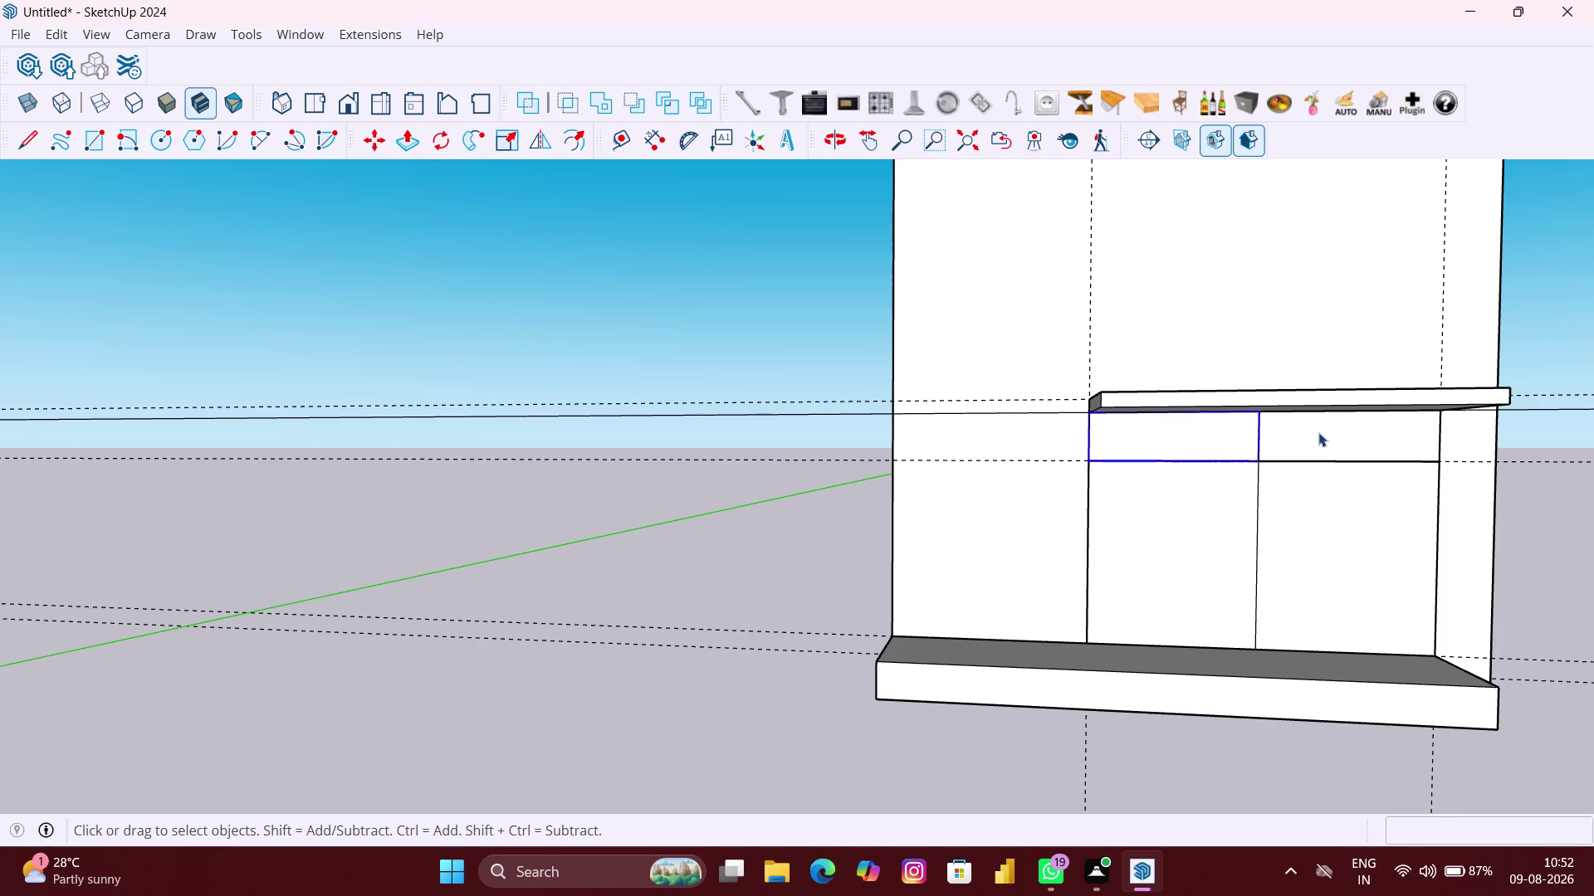
double_click(1318, 432)
right_click(1318, 432)
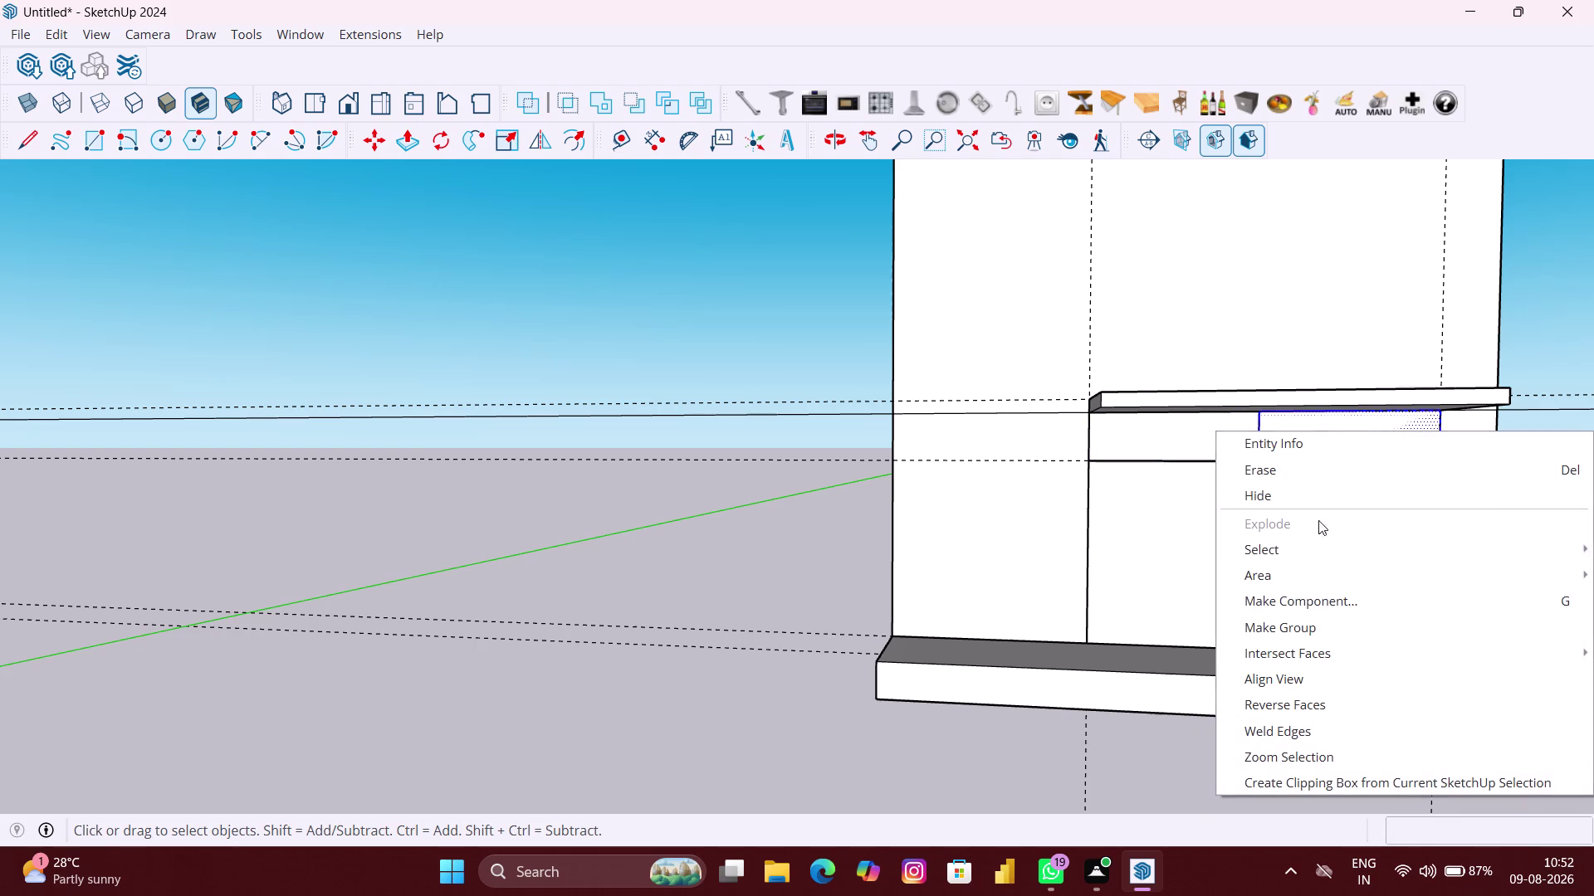
click(1288, 620)
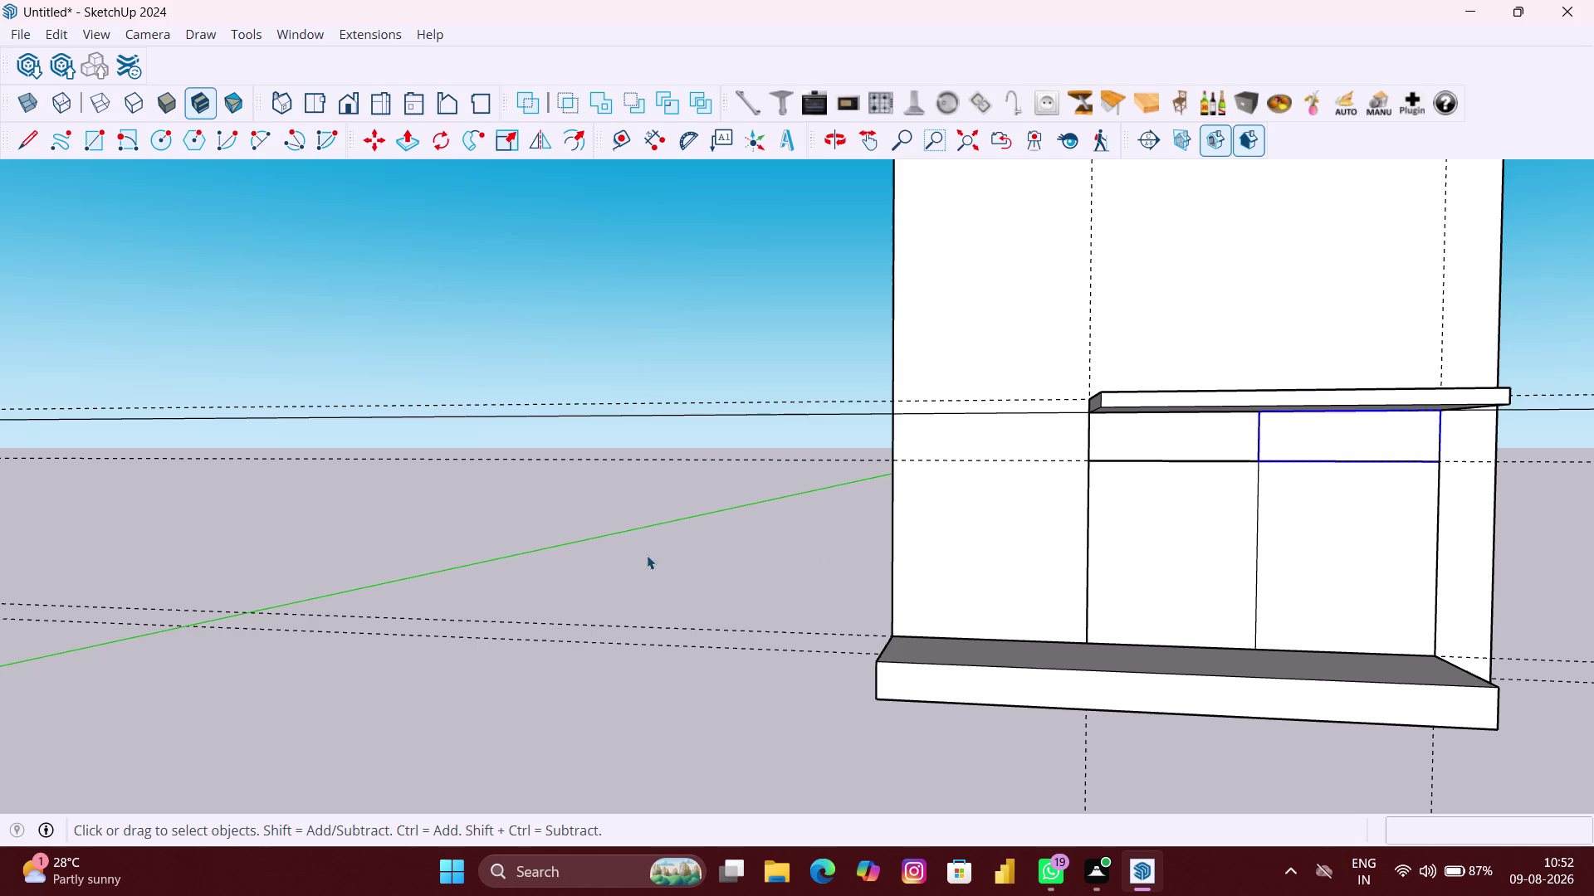
click(647, 555)
click(1395, 429)
key(m)
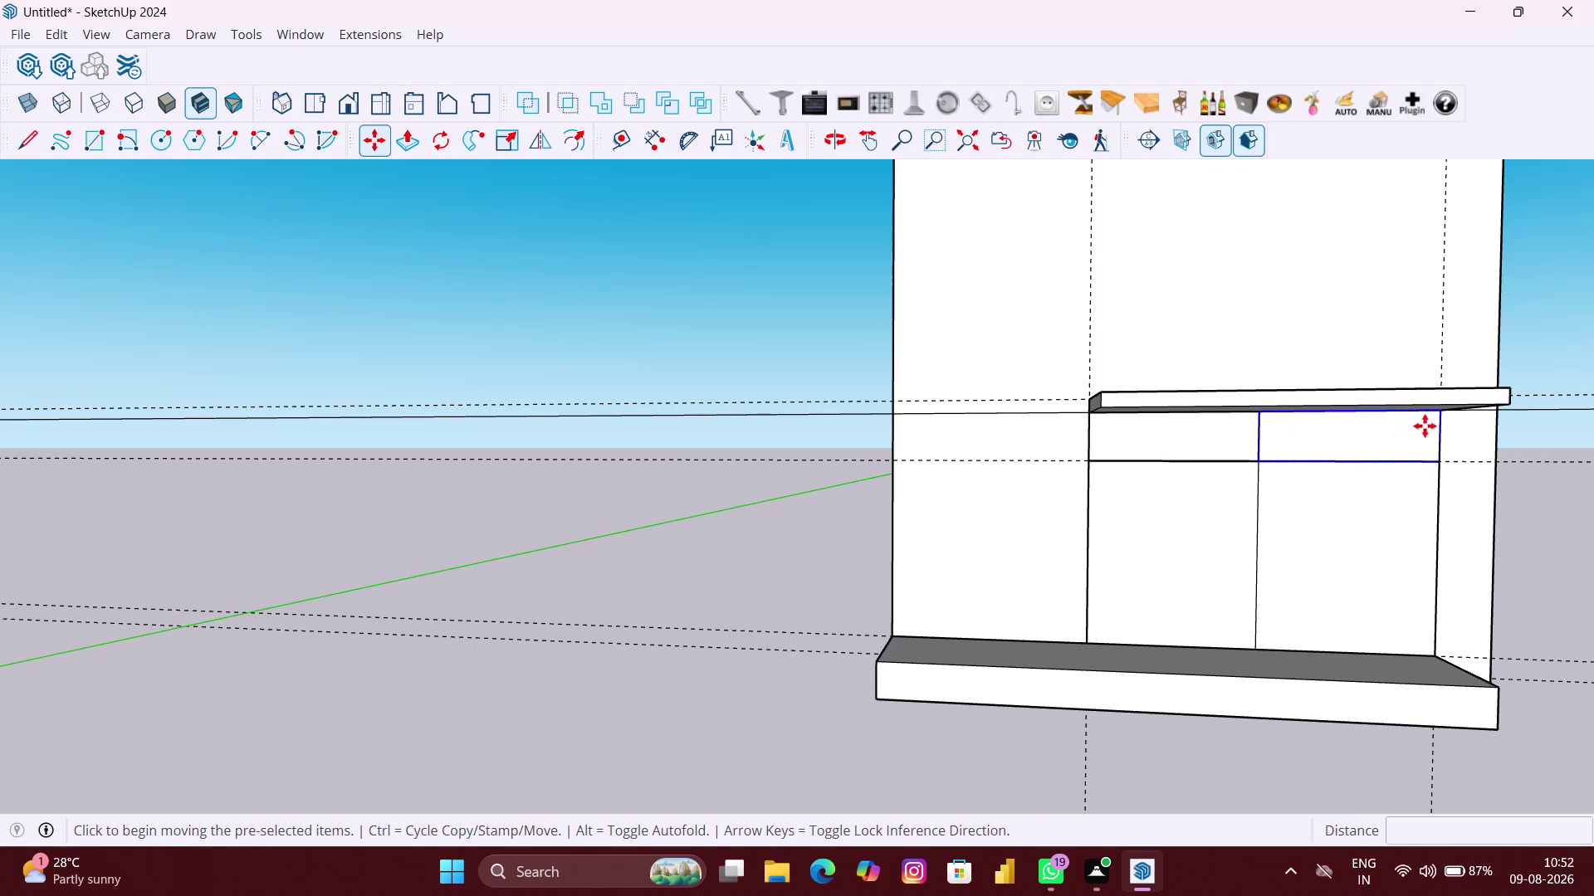
Copy the right drawer group from its top corner to 5.5 inches directly below.
scroll(up, 3)
scroll(up, 3)
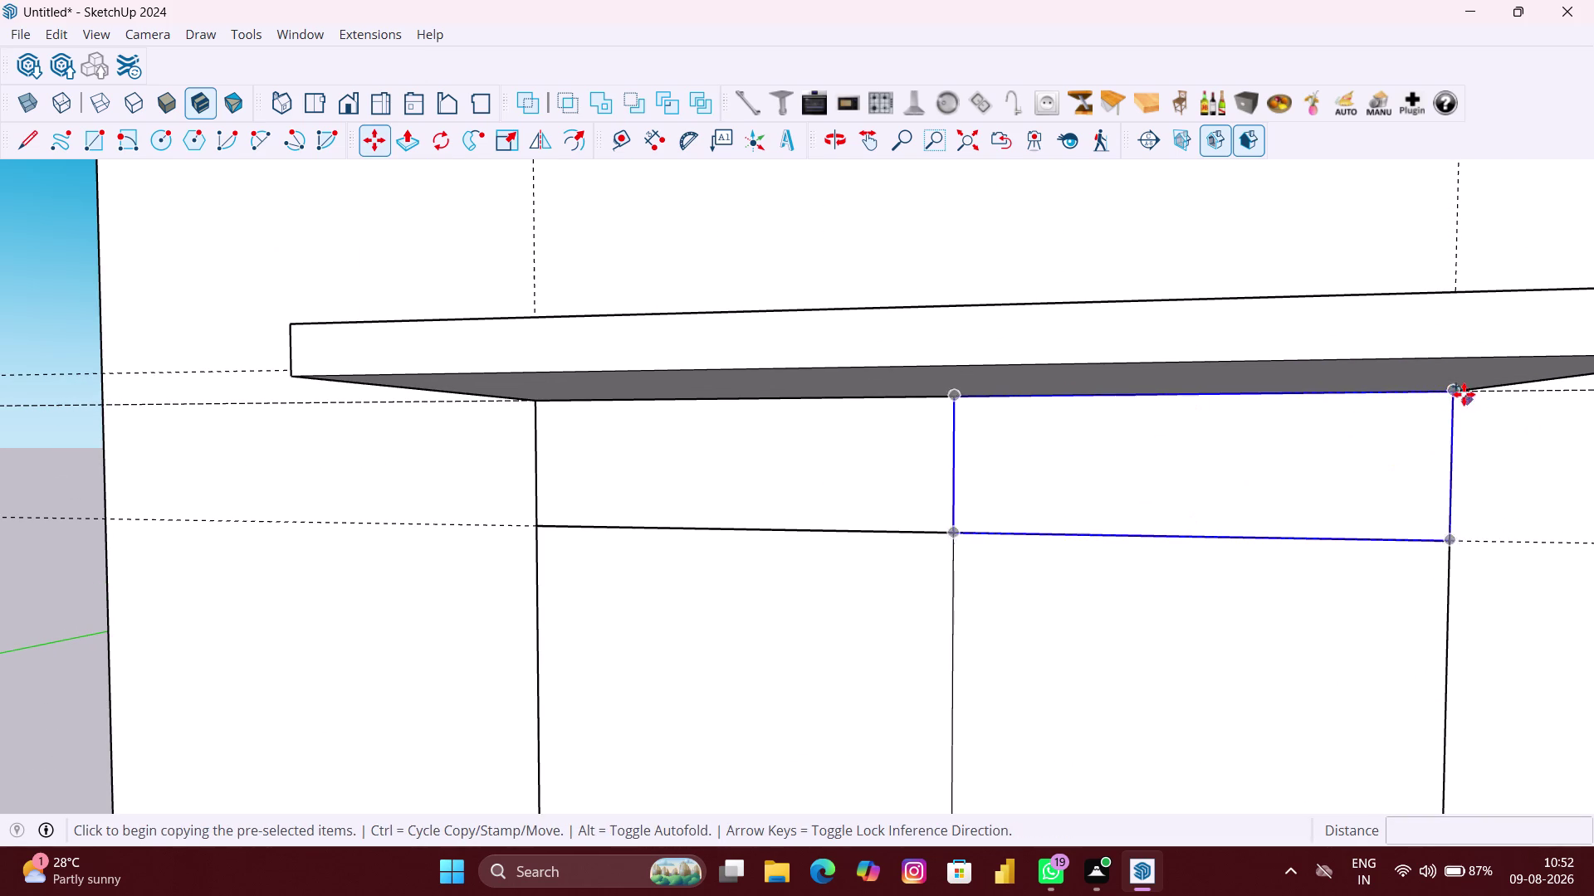
click(1456, 391)
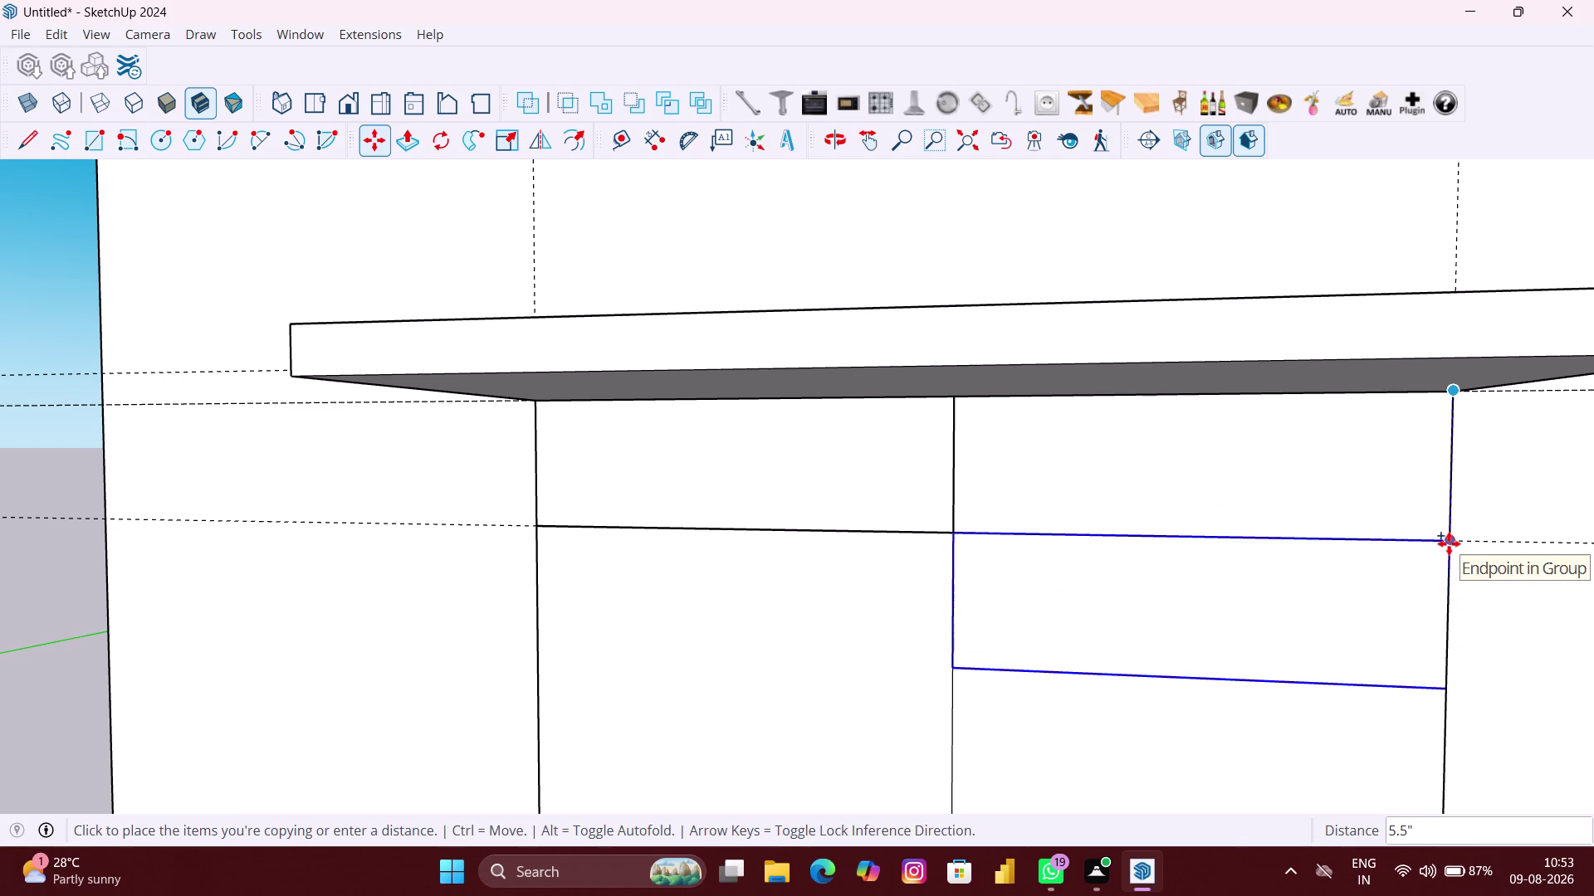
click(1448, 543)
scroll(down, 3)
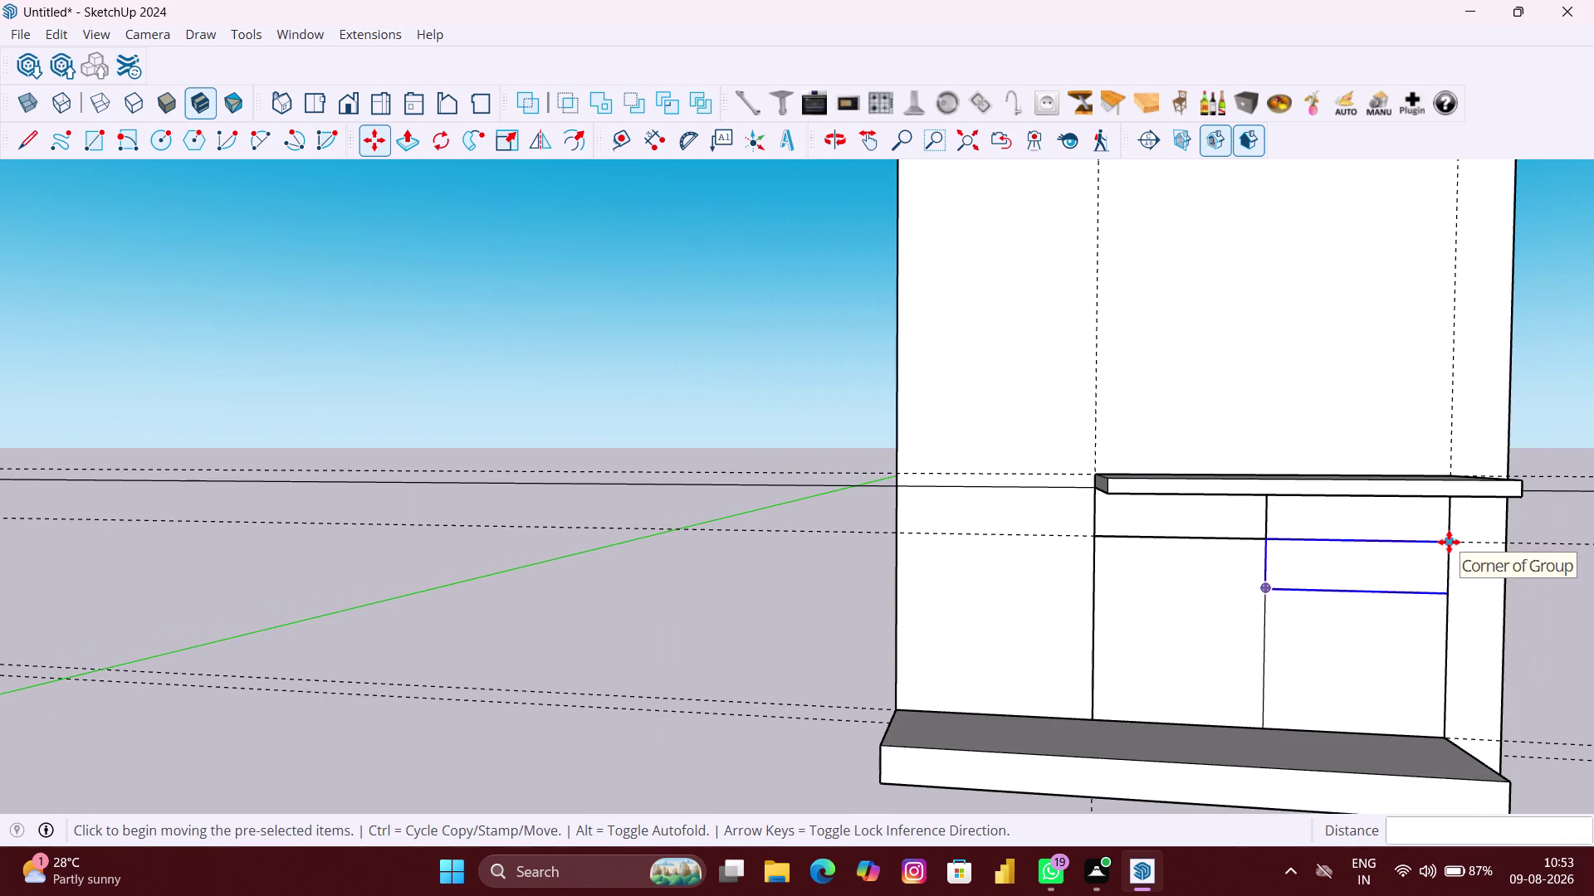
key(space)
click(771, 599)
middle_click(1192, 668)
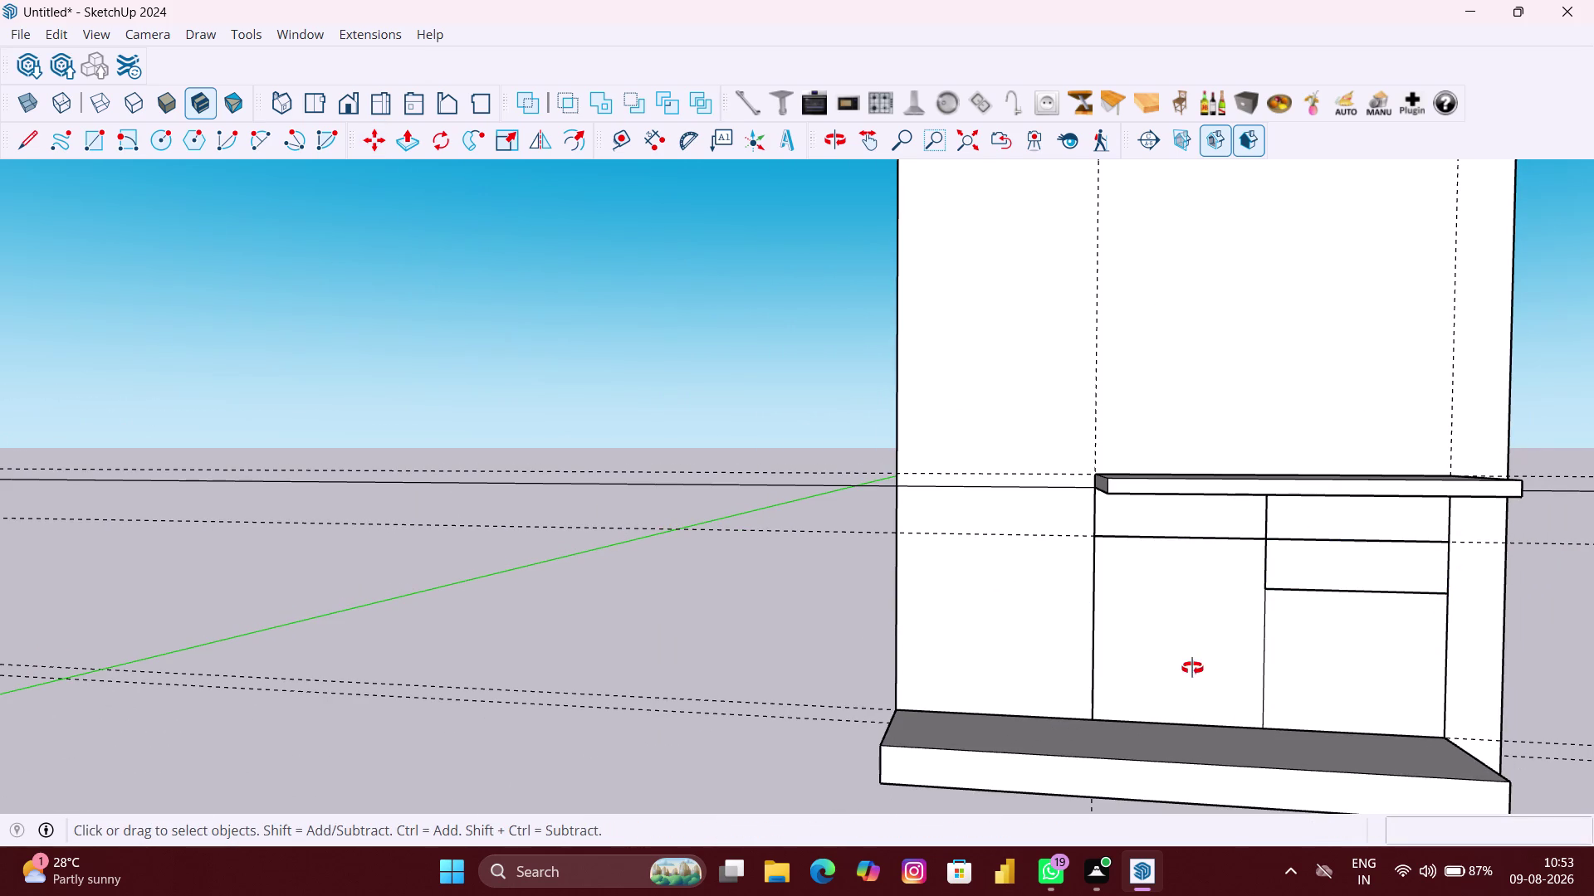
scroll(up, 3)
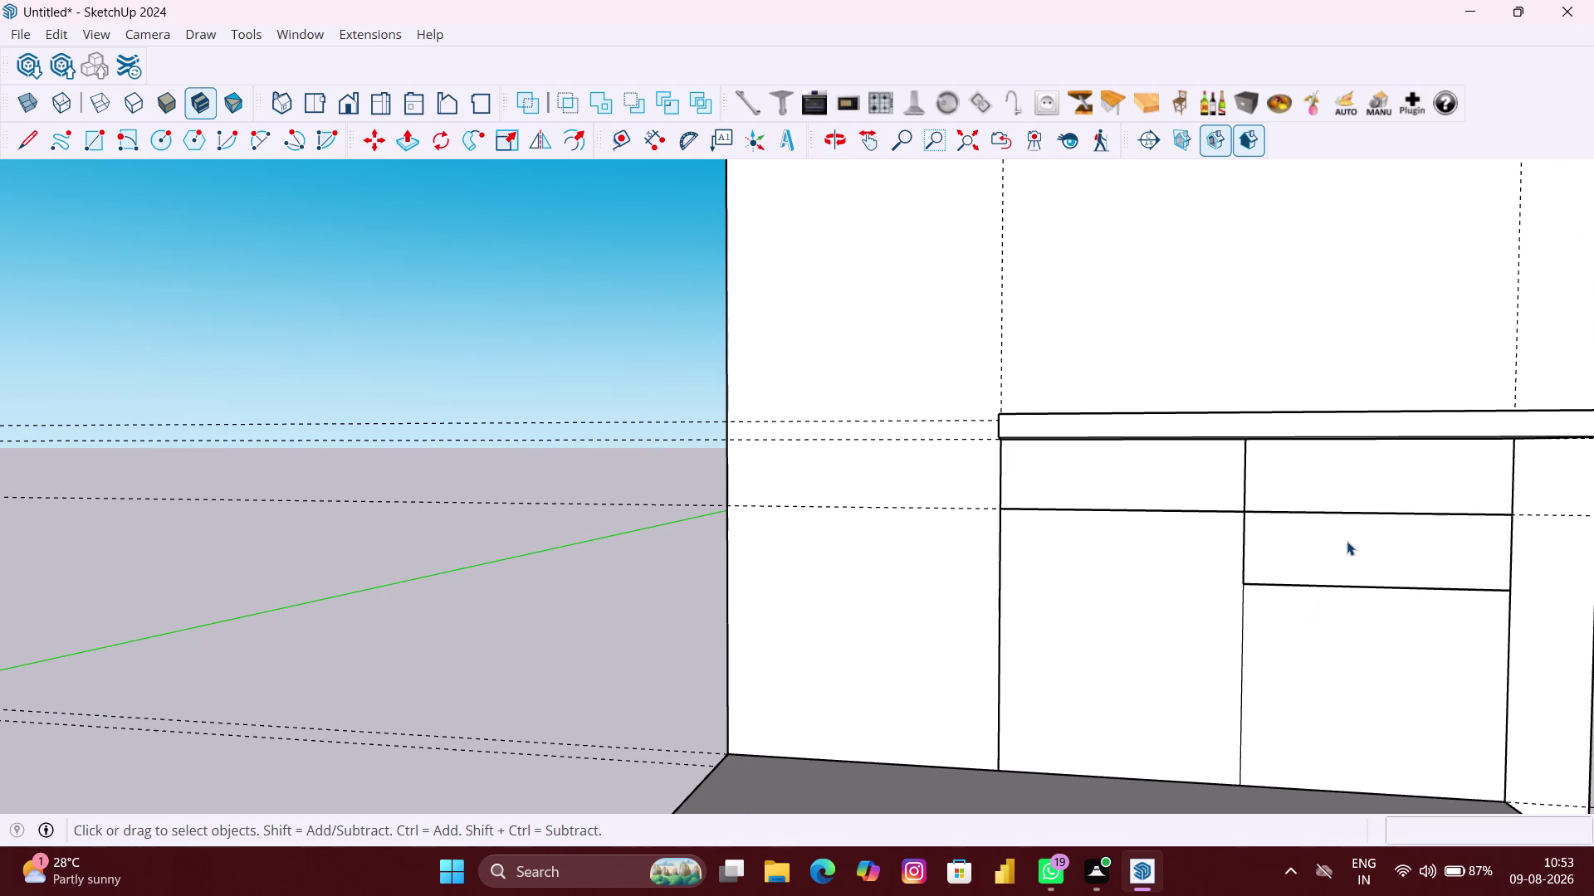
Pull the top-left drawer panel out 380 mm from the cabinet.
key(p)
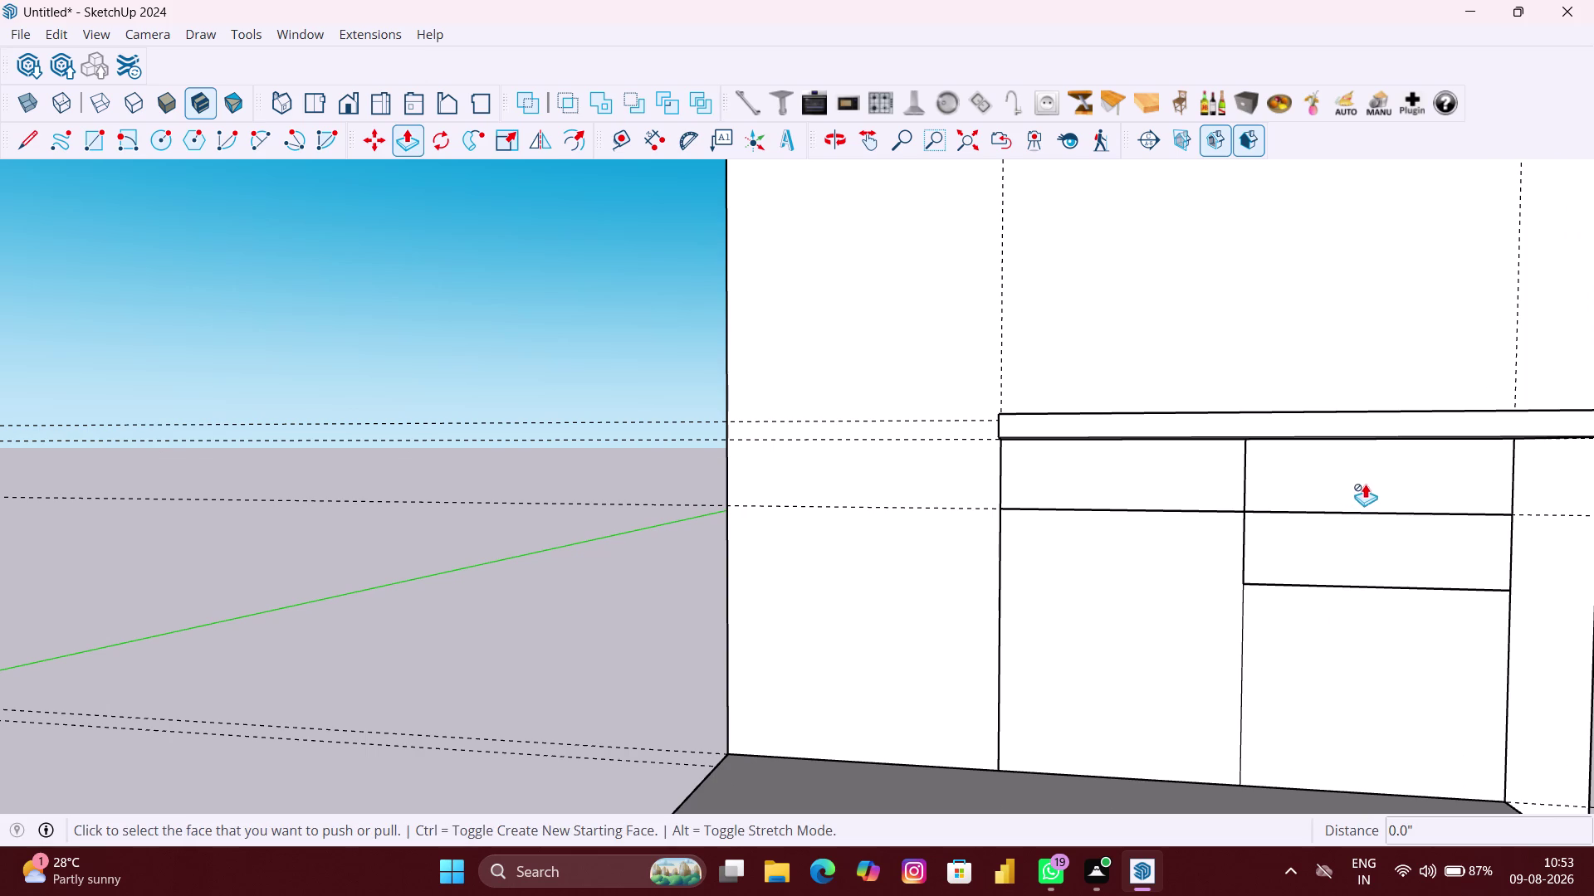
key(space)
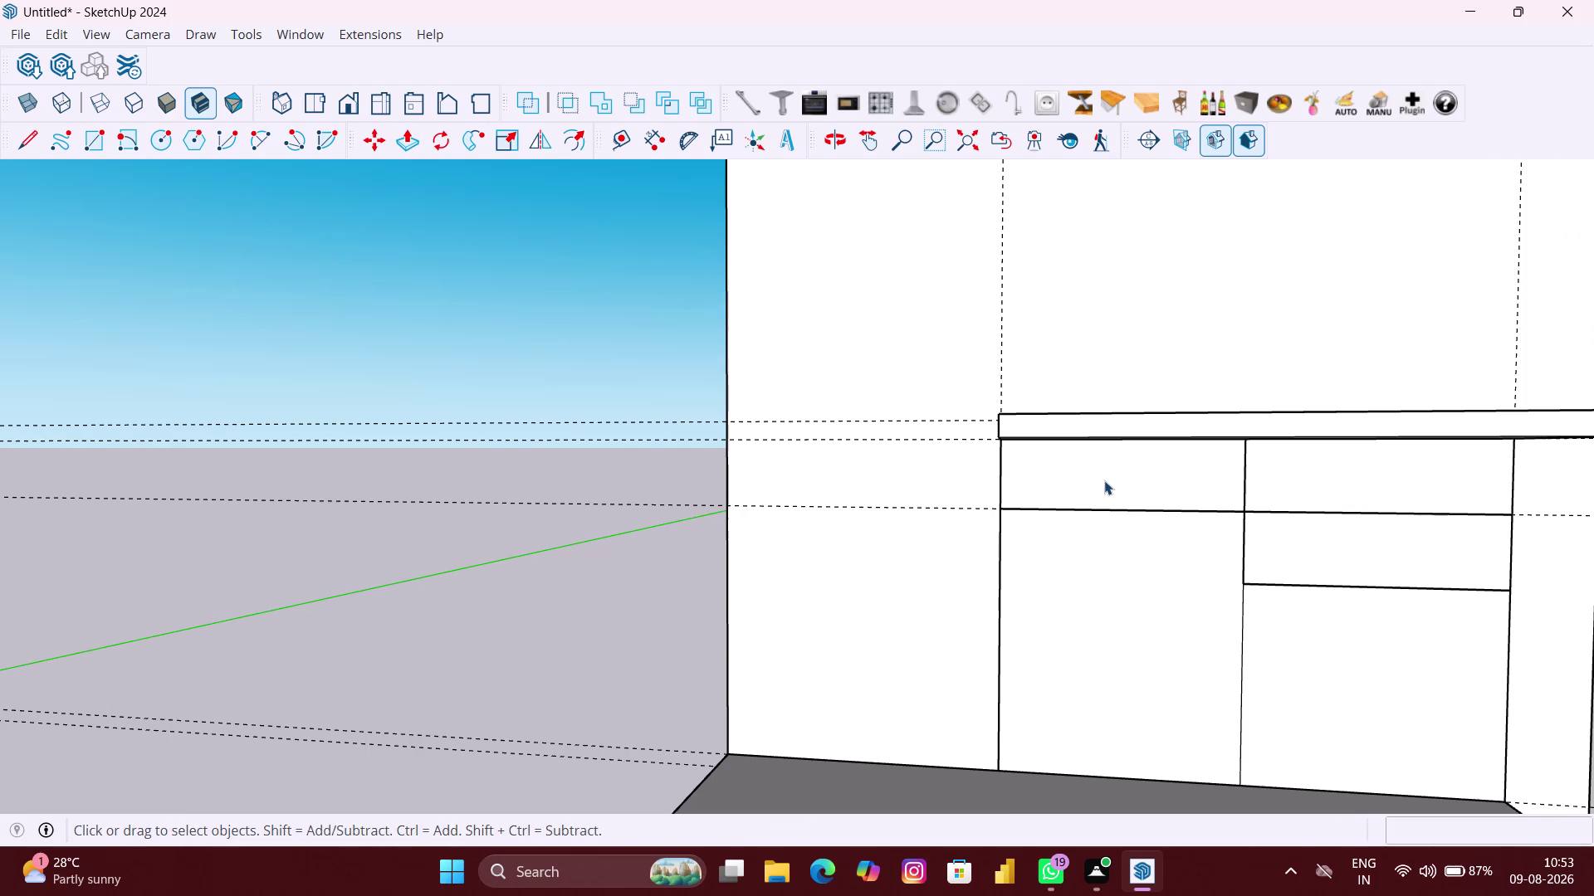
double_click(1104, 481)
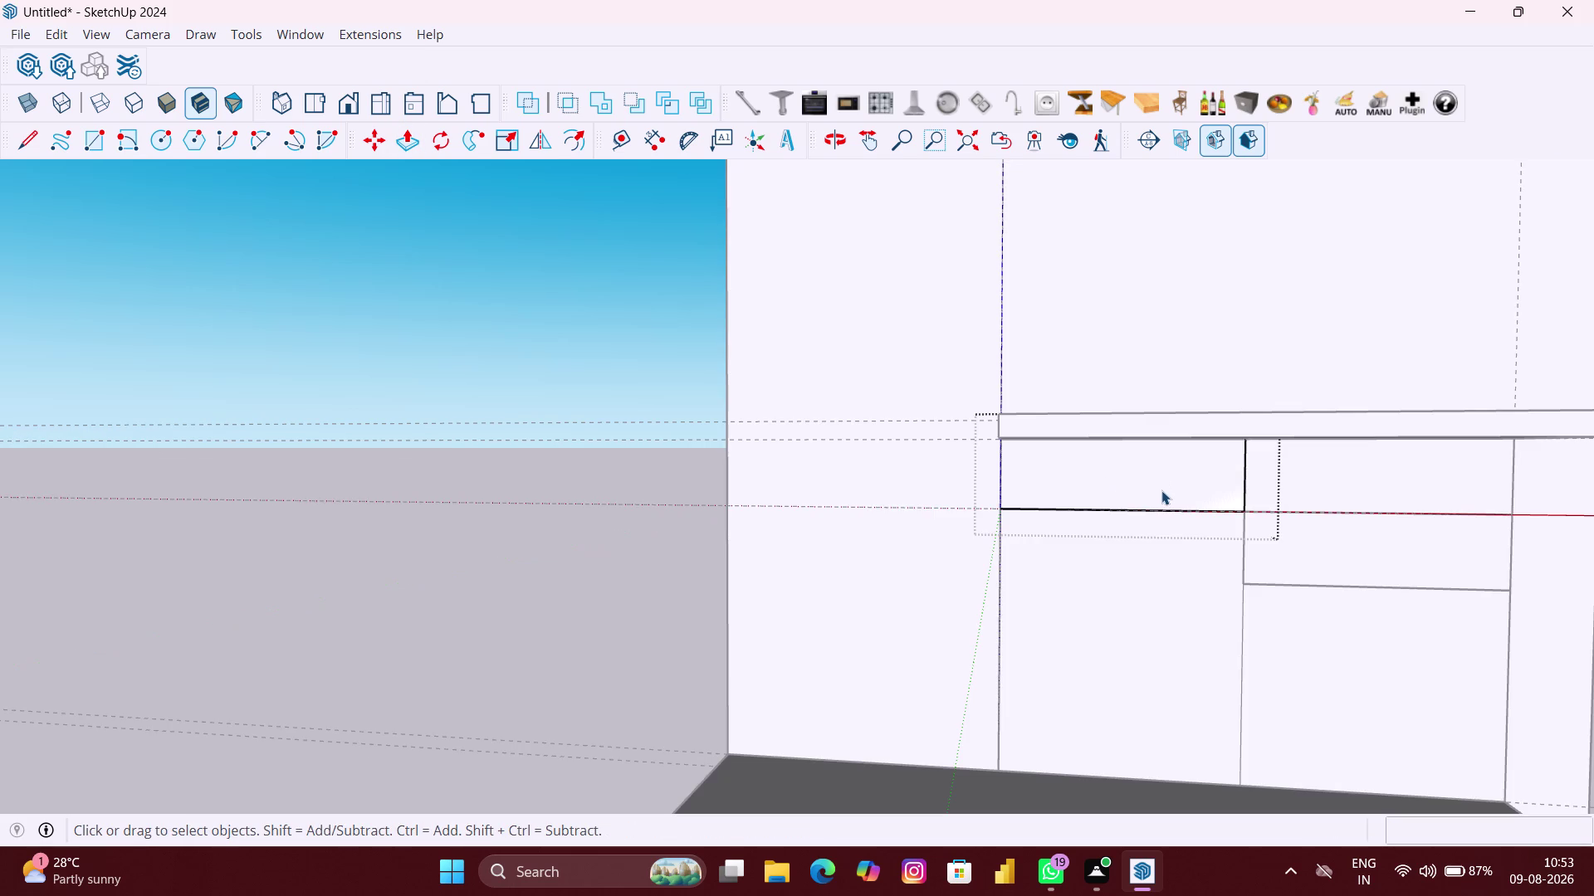
key(p)
click(1167, 471)
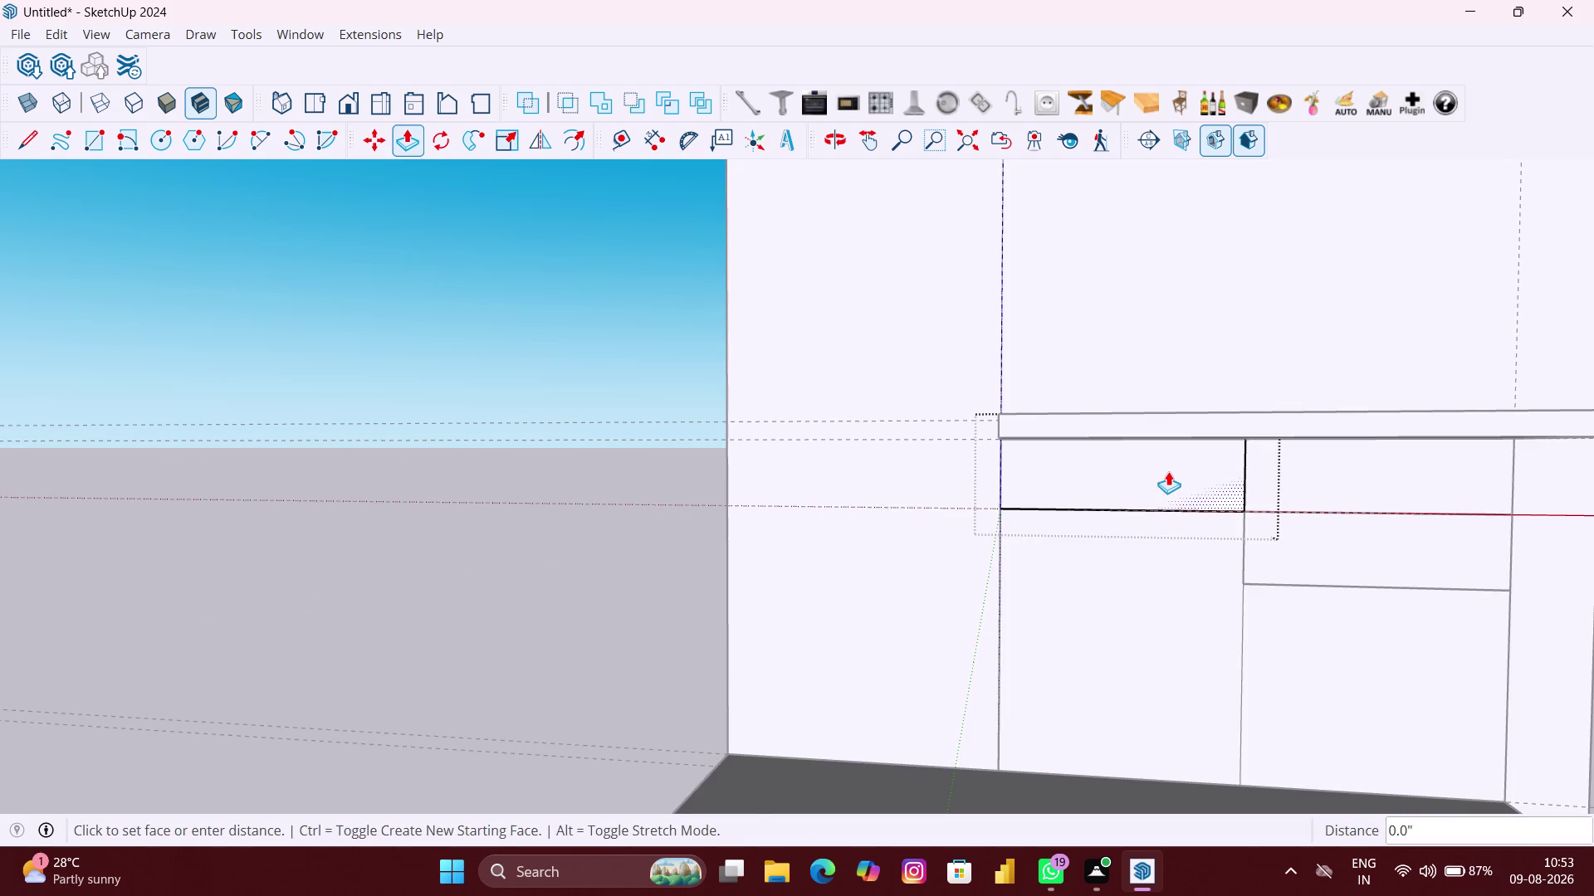
text(3)
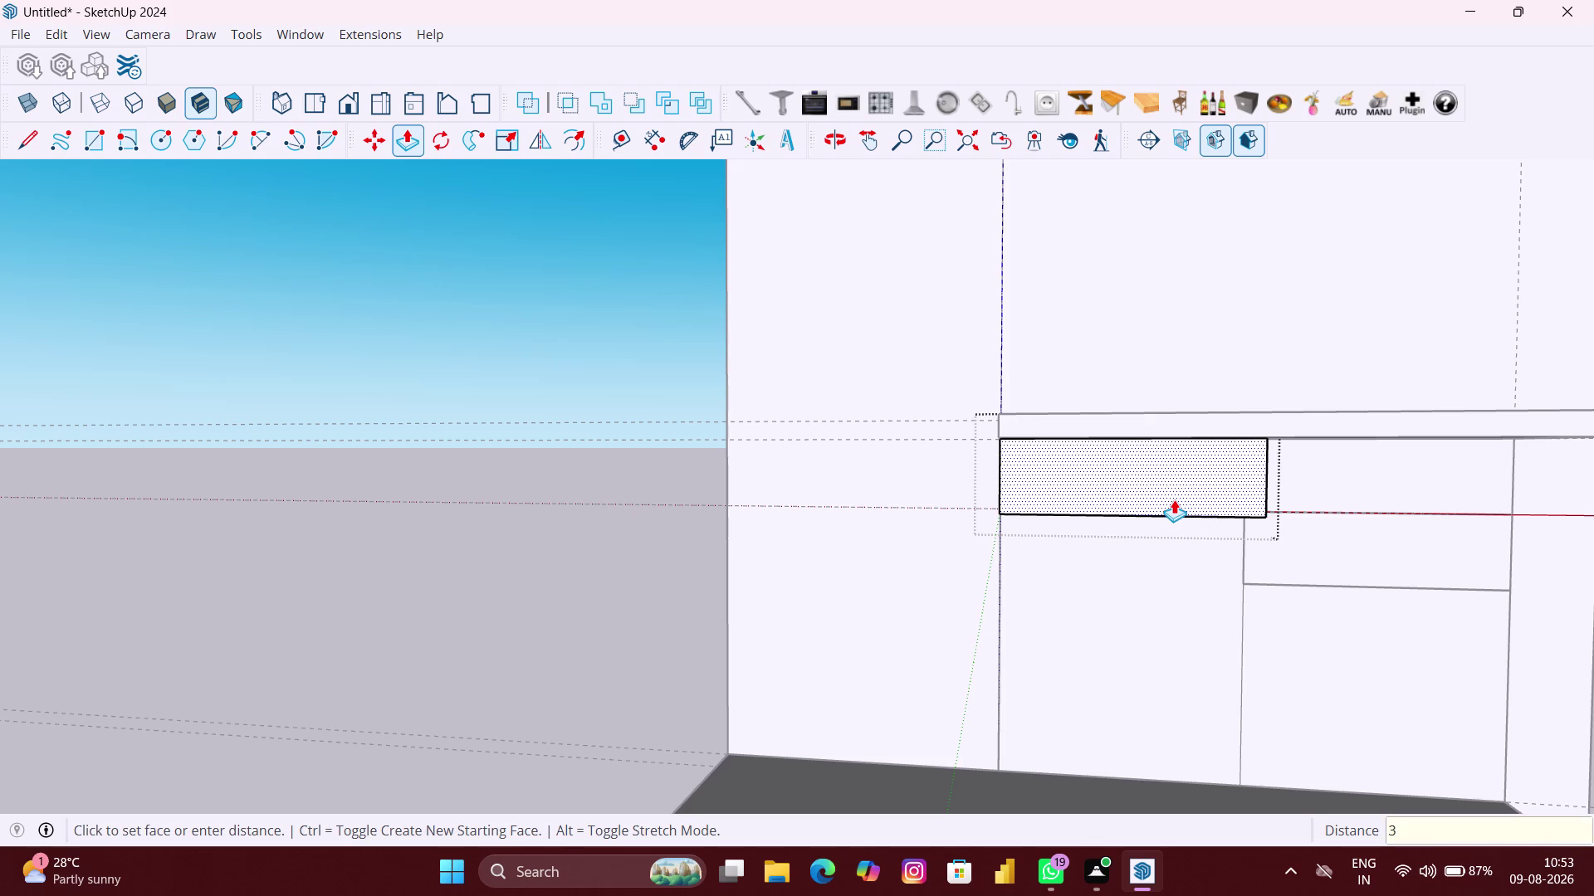
text(80)
text(MM)
key(Return)
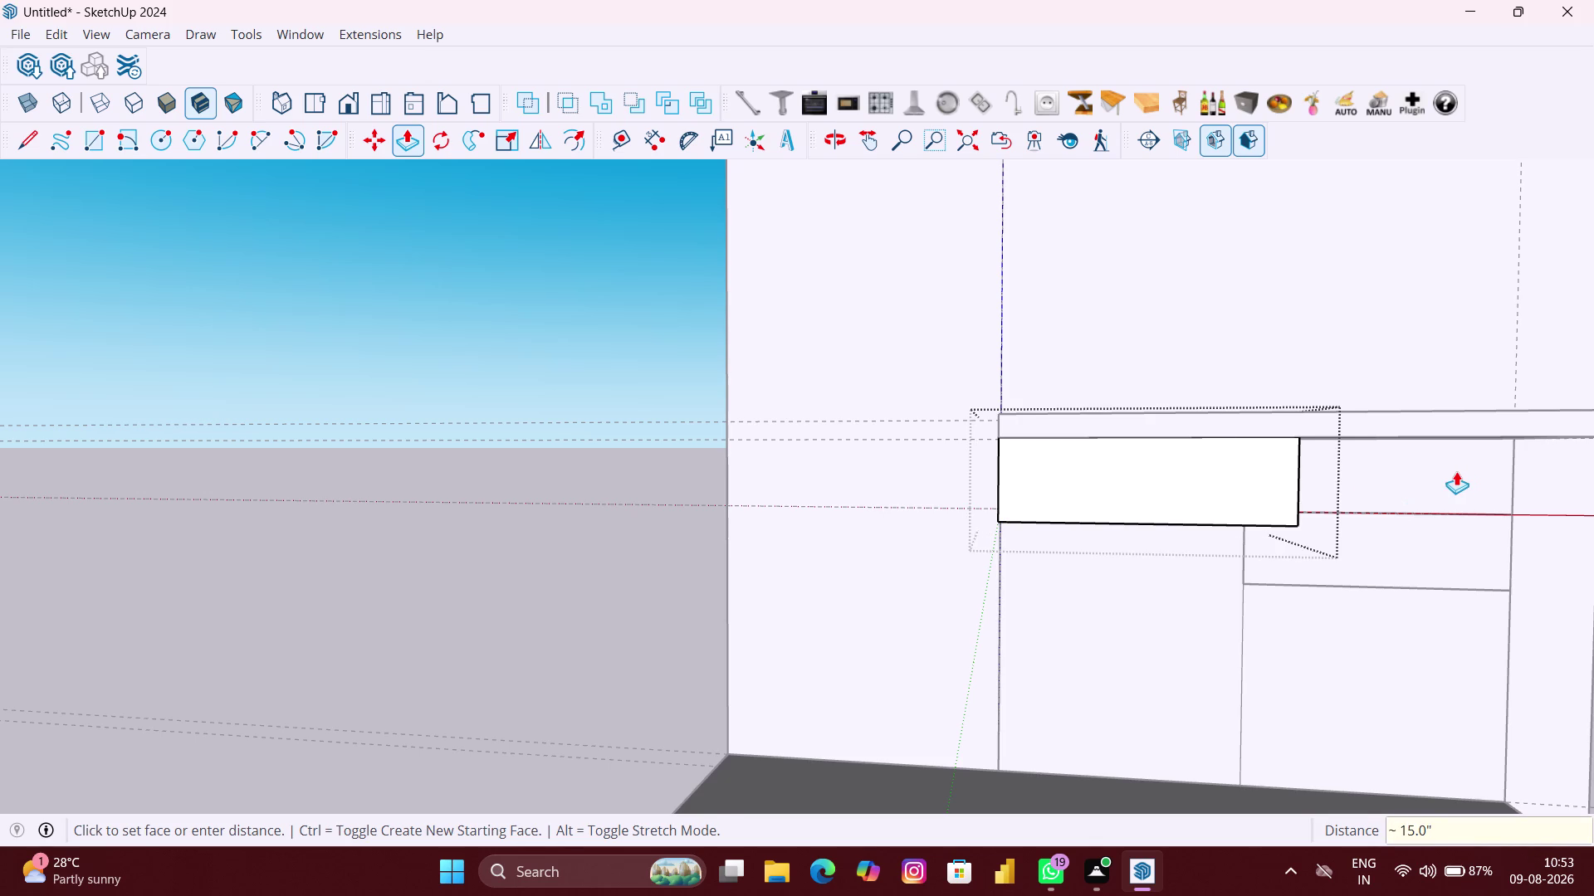
Pull the top-right and lower-right drawer panels out to the same 380 mm depth.
key(space)
click(1439, 472)
double_click(1418, 480)
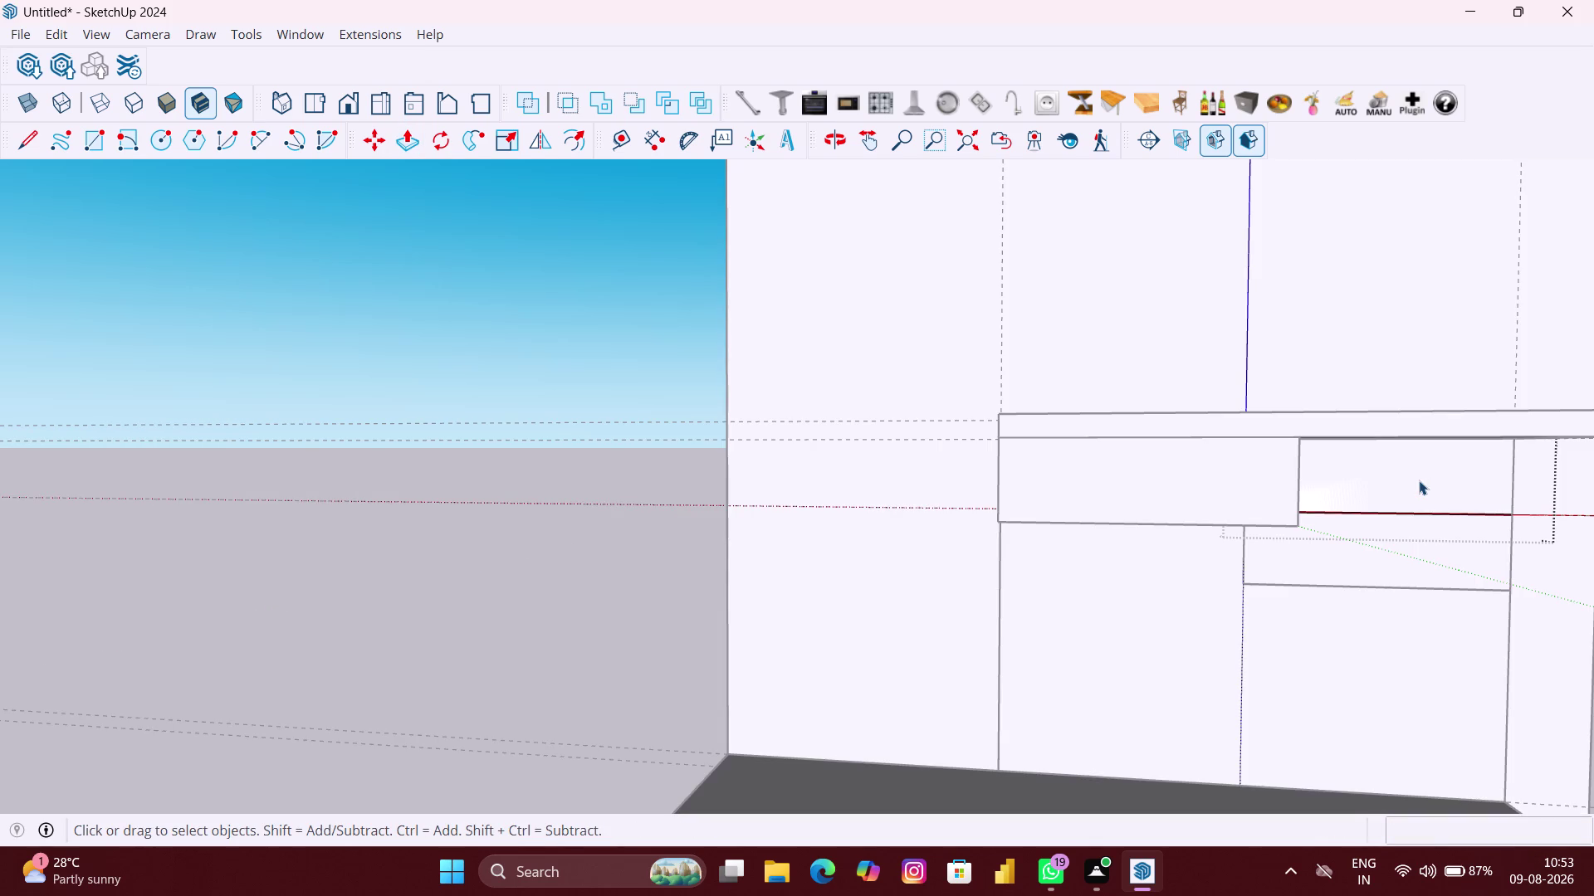
key(p)
double_click(1417, 477)
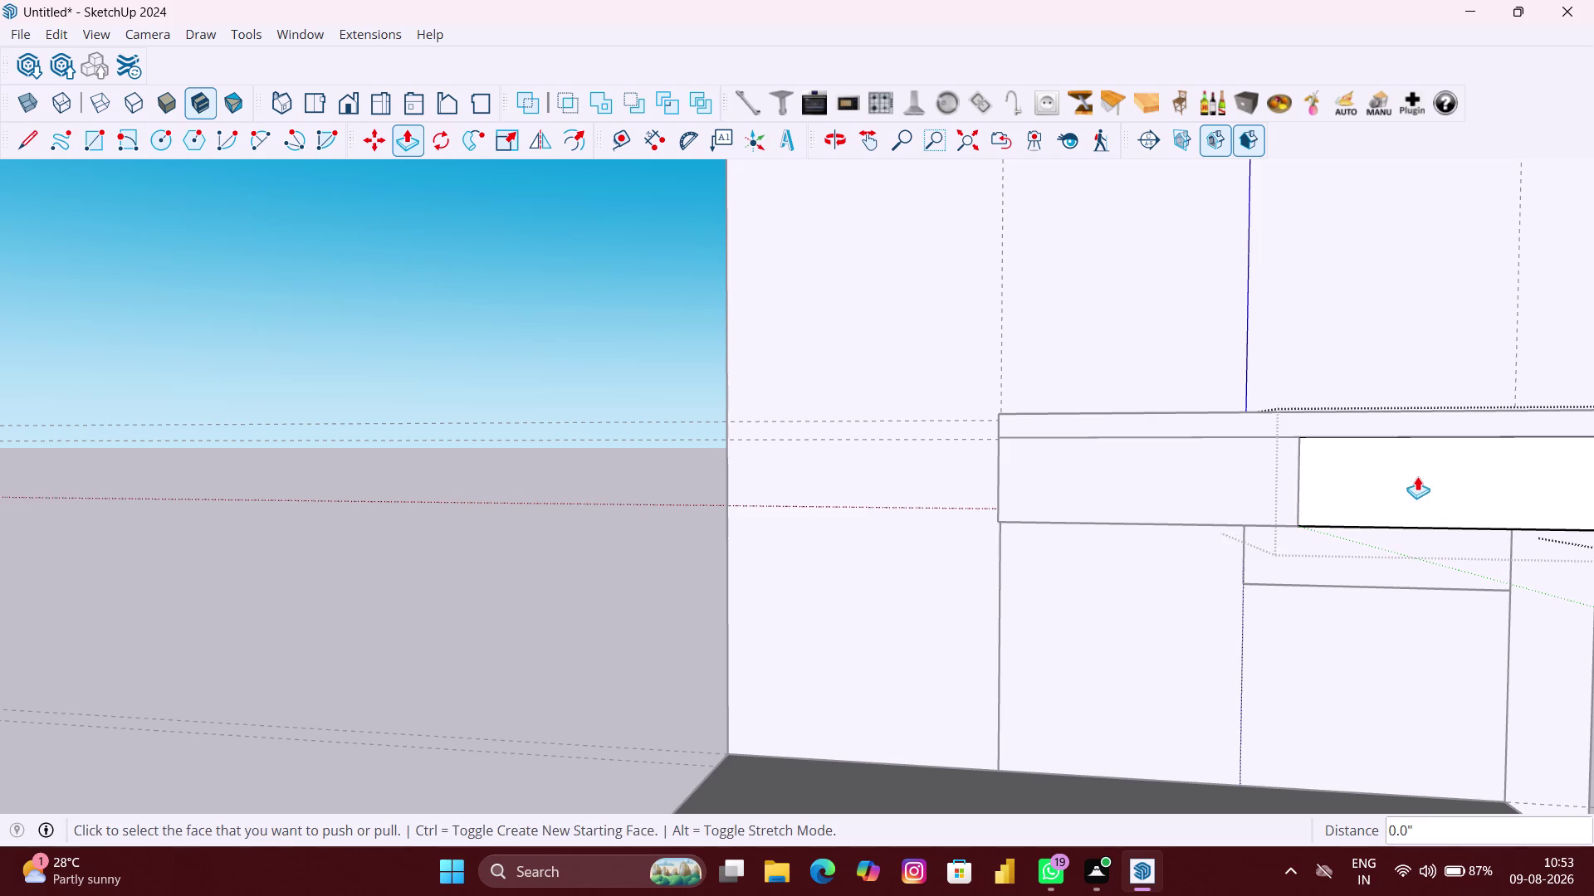
key(space)
click(1398, 574)
double_click(1395, 571)
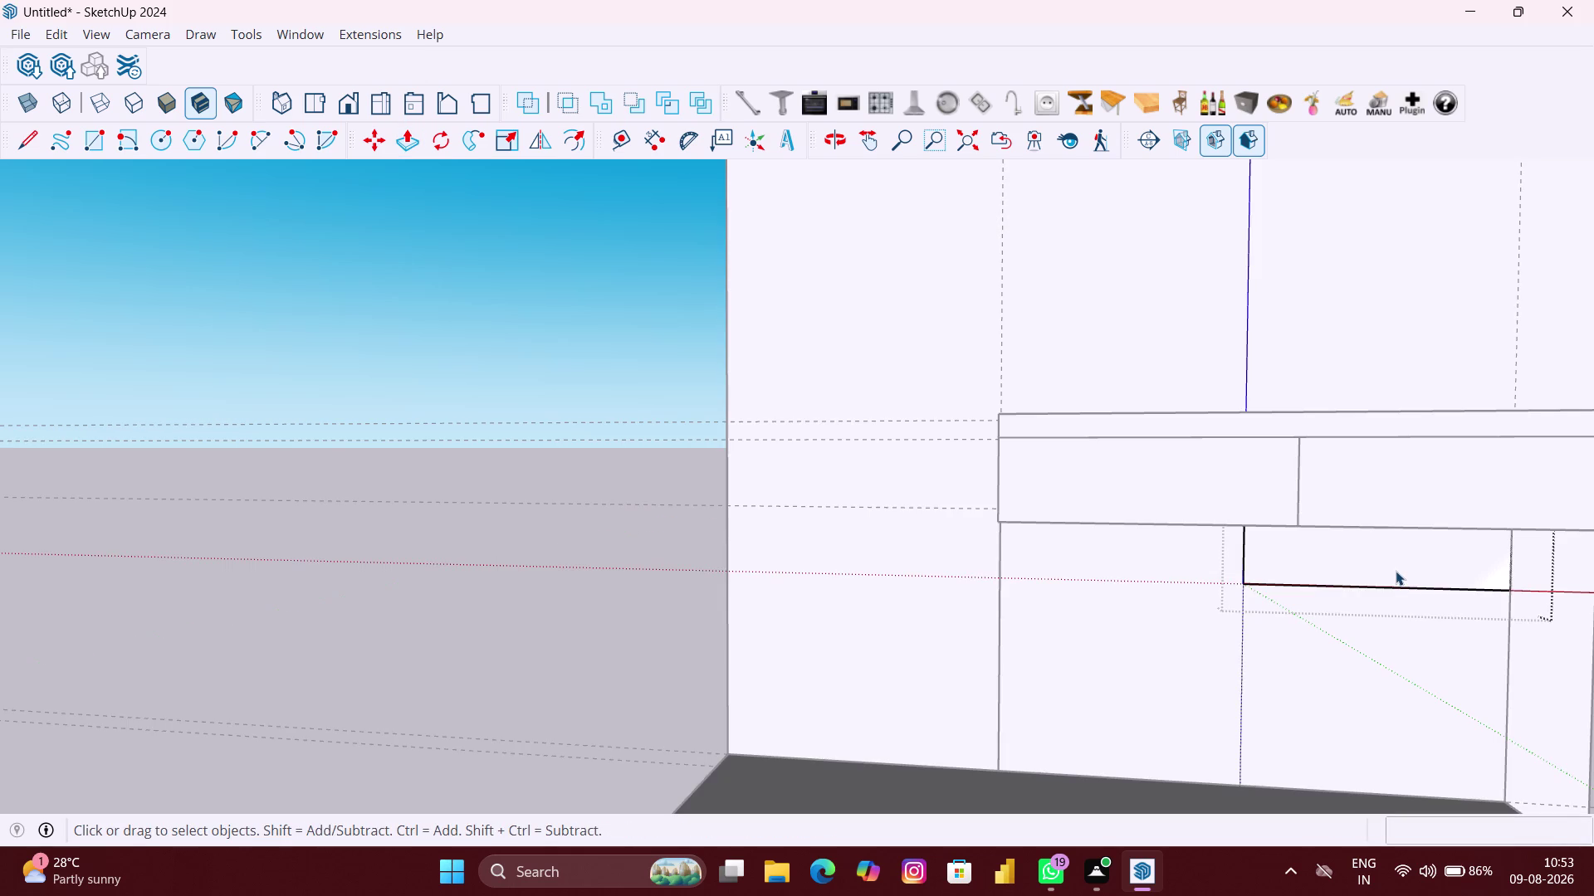
key(p)
double_click(1395, 563)
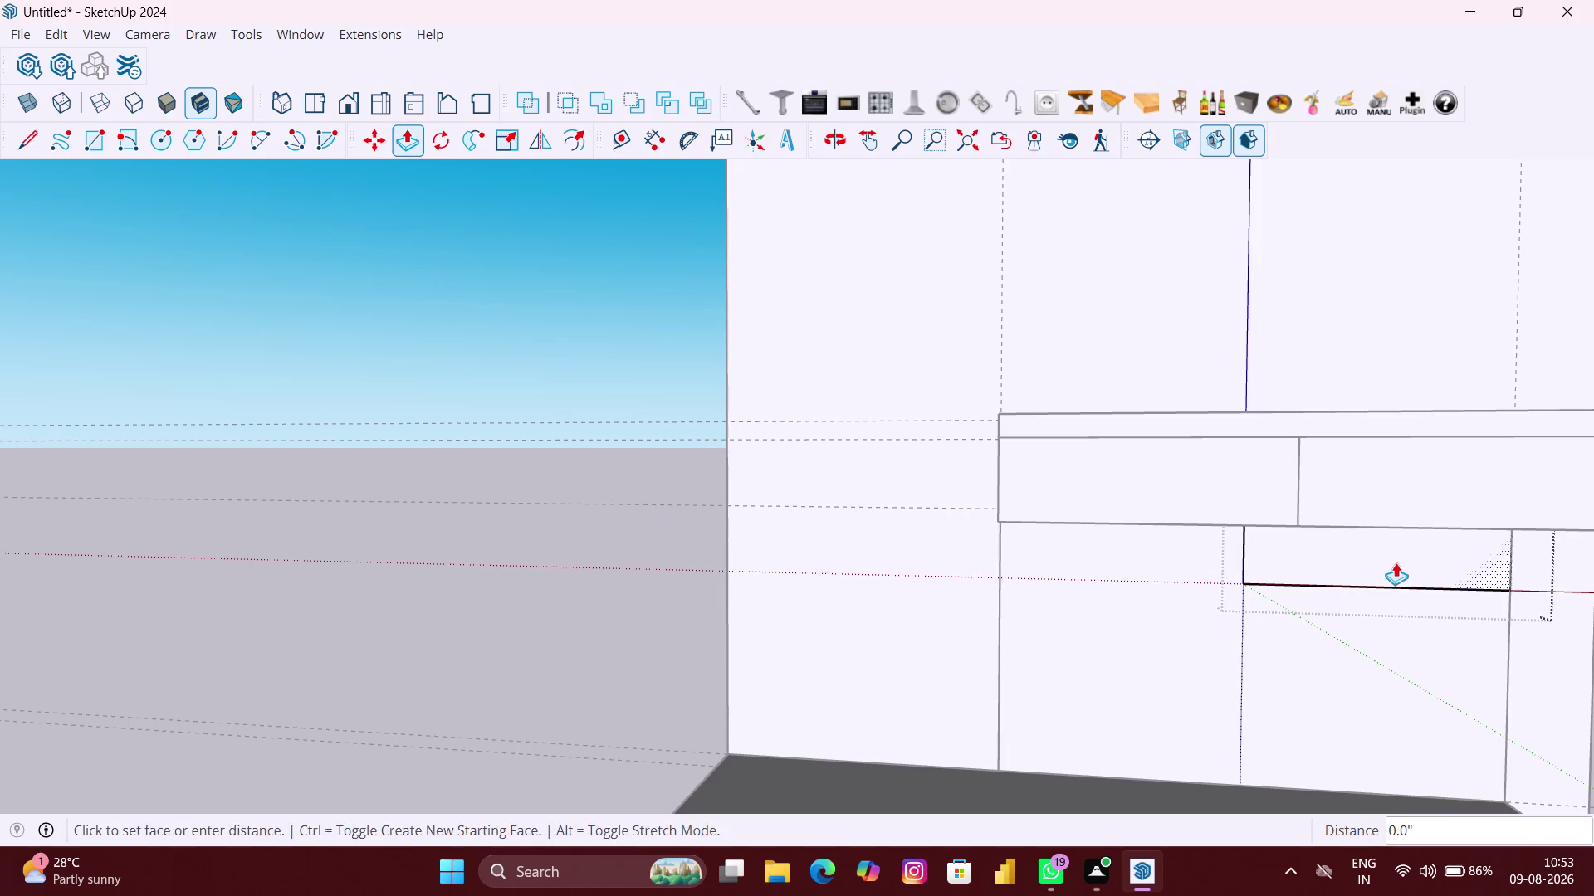
scroll(down, 3)
key(space)
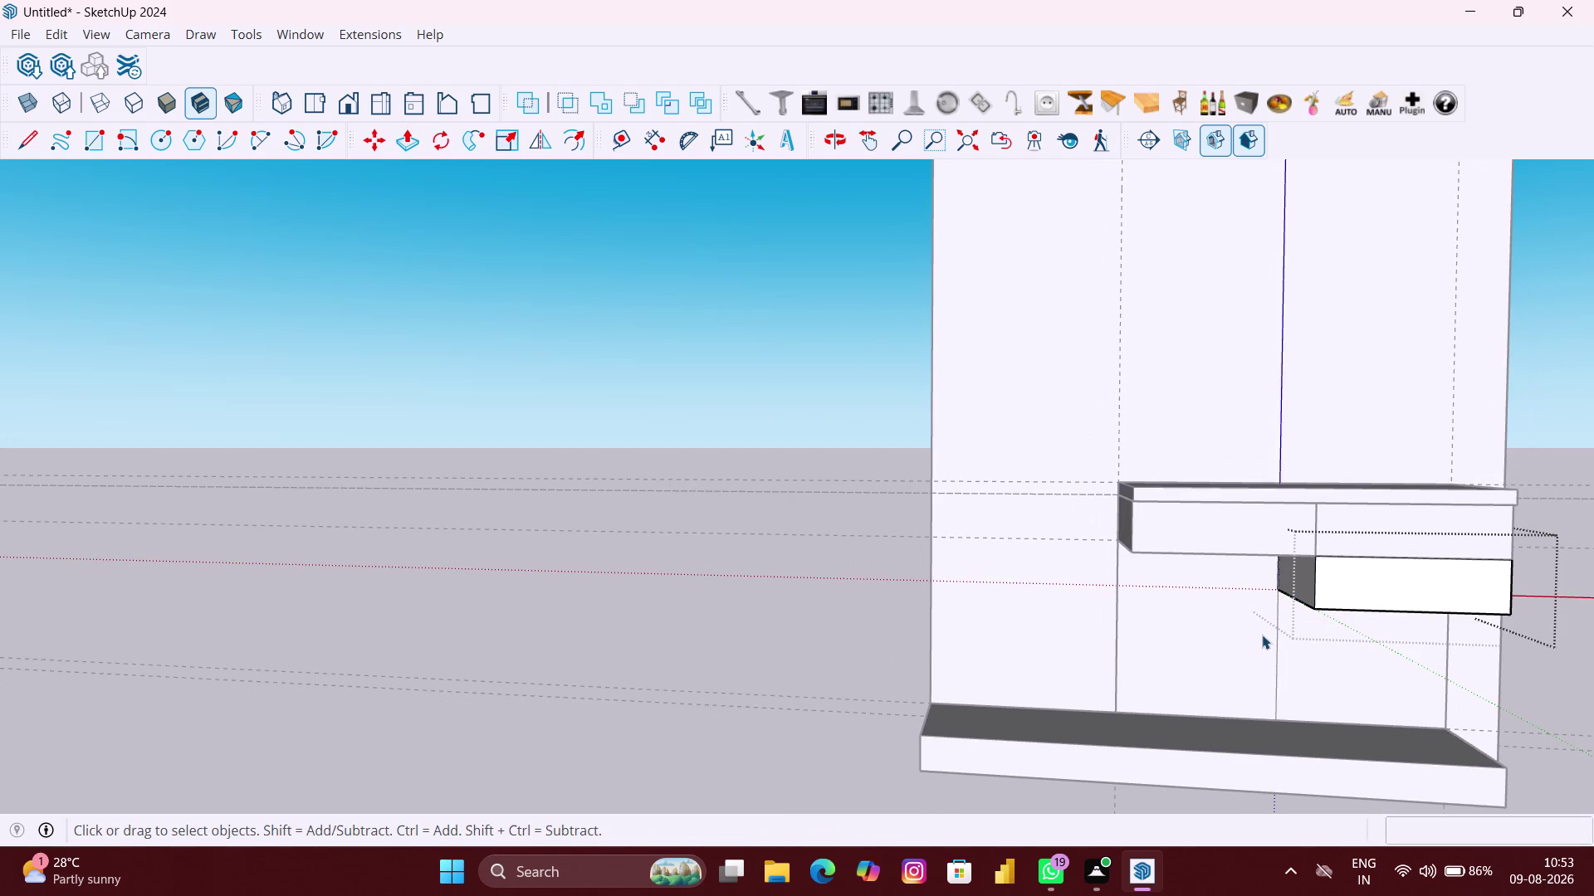
Pull the lower-left and lower-right door panels out to the last push/pull depth.
key(p)
key(space)
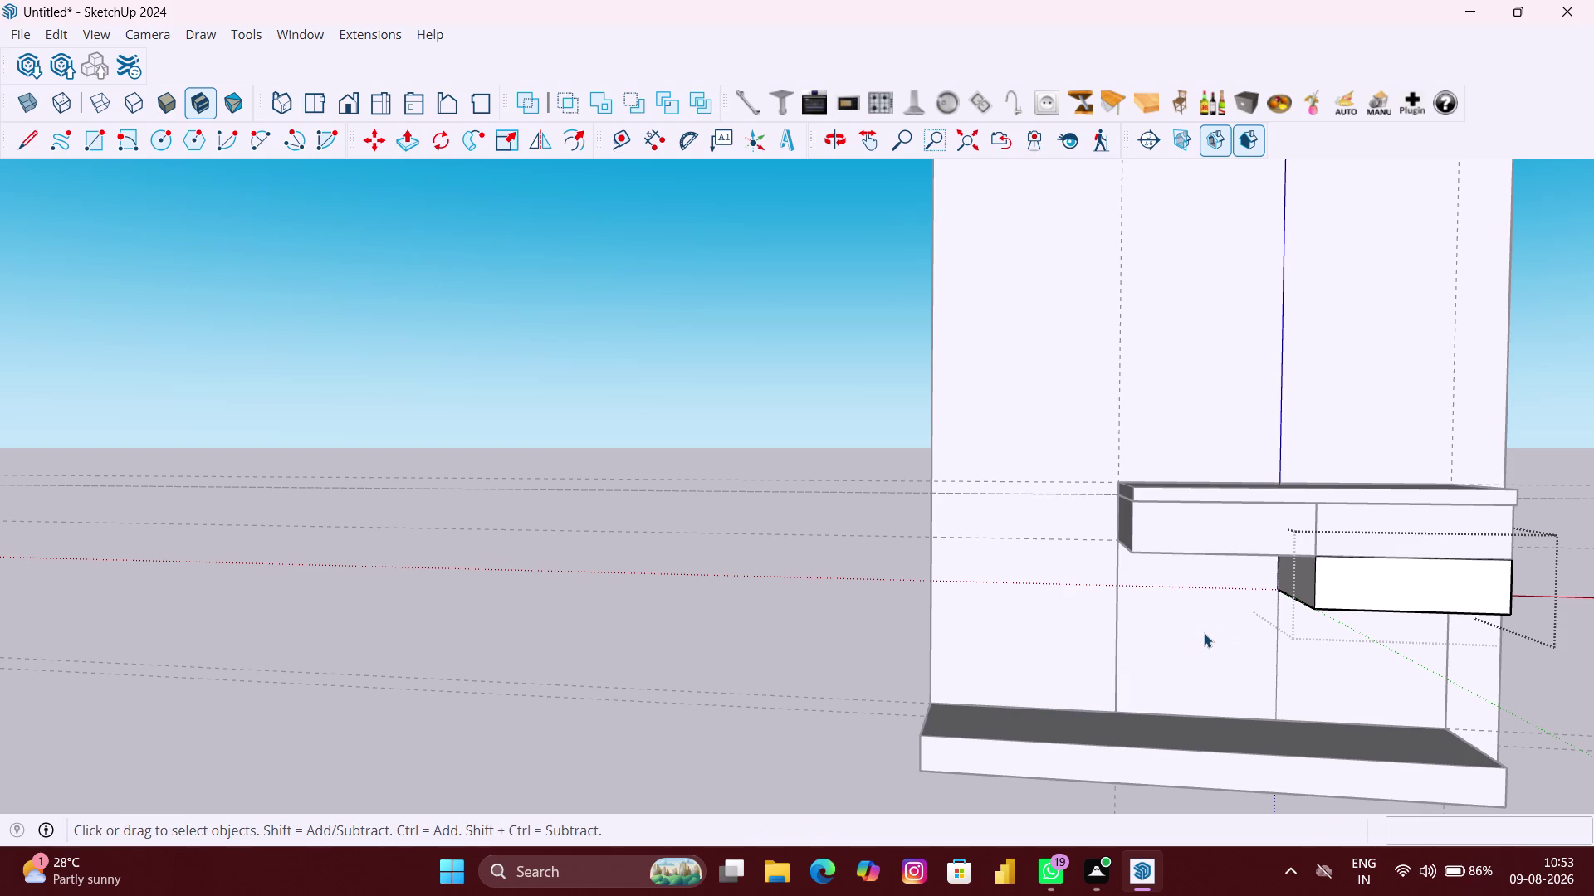
double_click(1204, 634)
key(p)
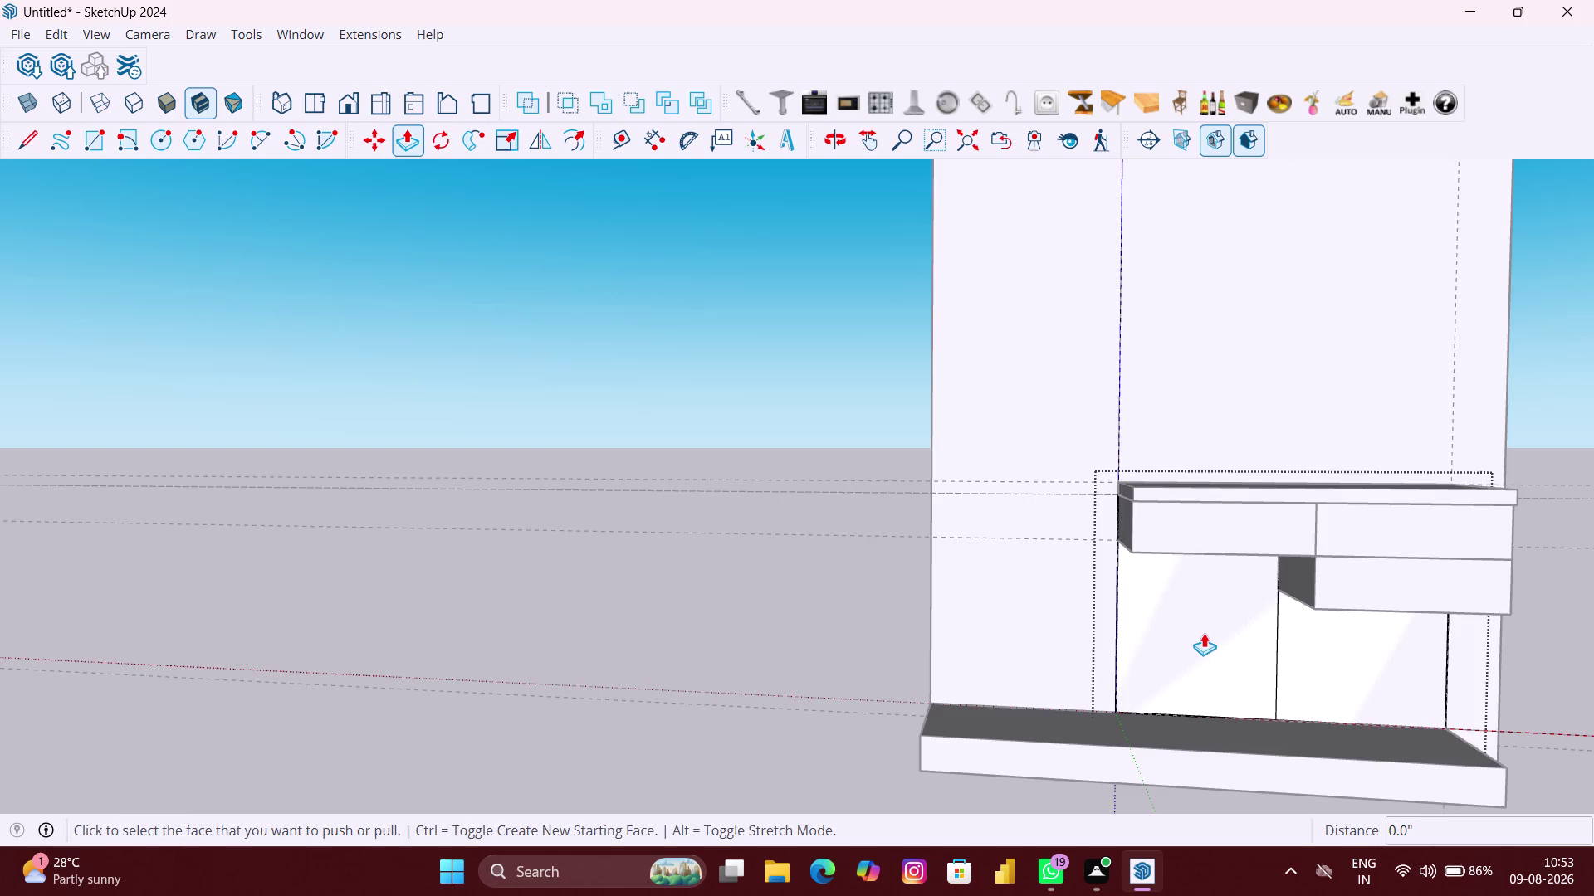
double_click(1204, 633)
double_click(1381, 656)
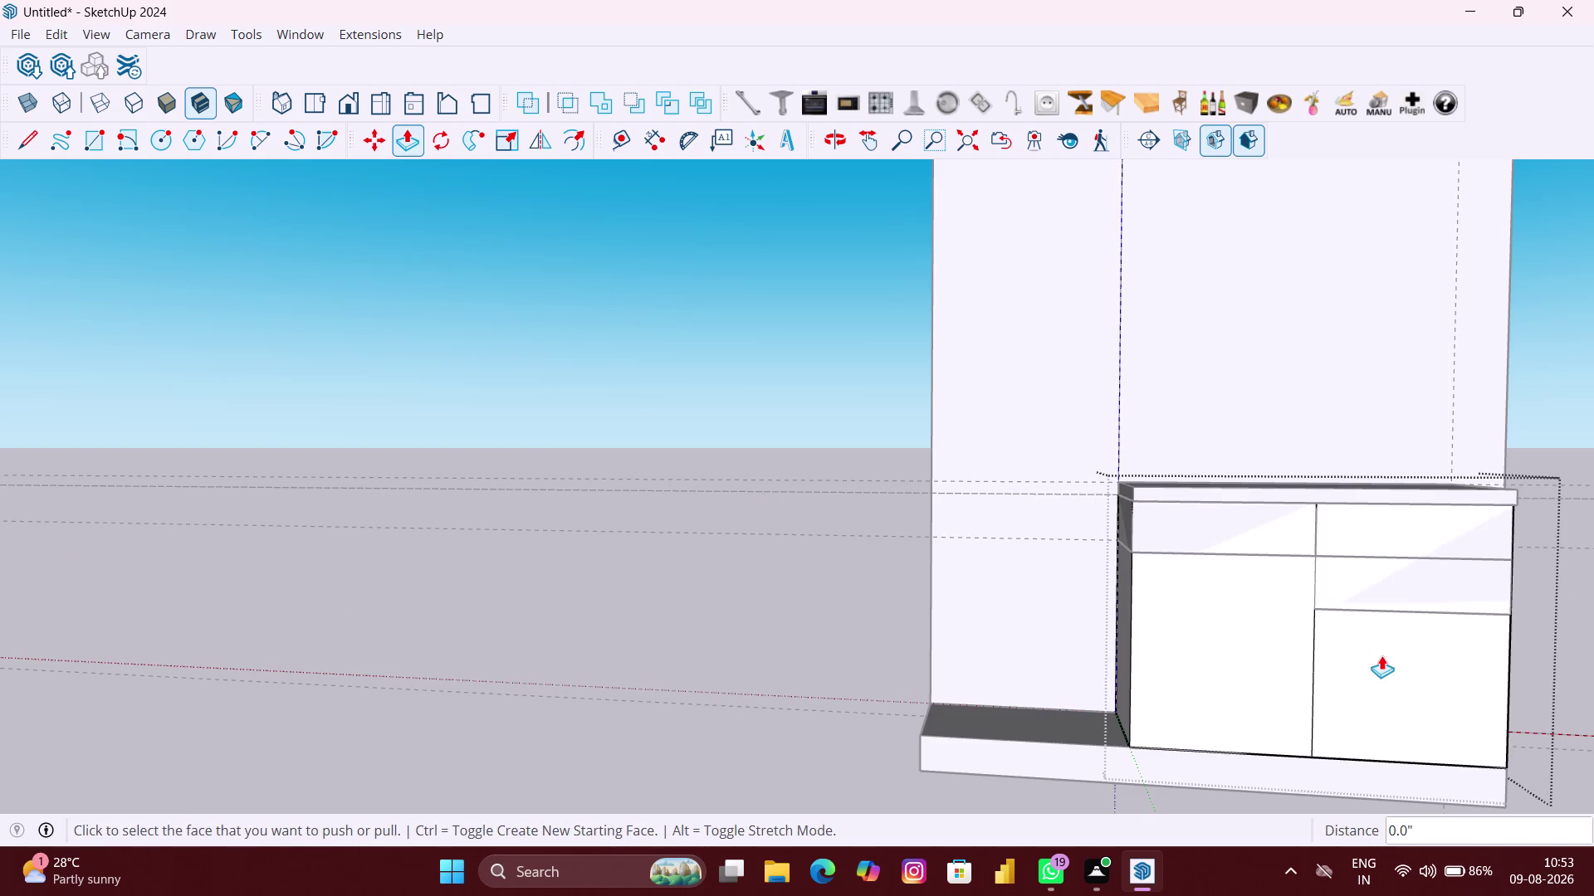
Orbit around the base cabinet to inspect the pulled doors from the side and front.
scroll(down, 3)
middle_drag(1320, 658, 1256, 730)
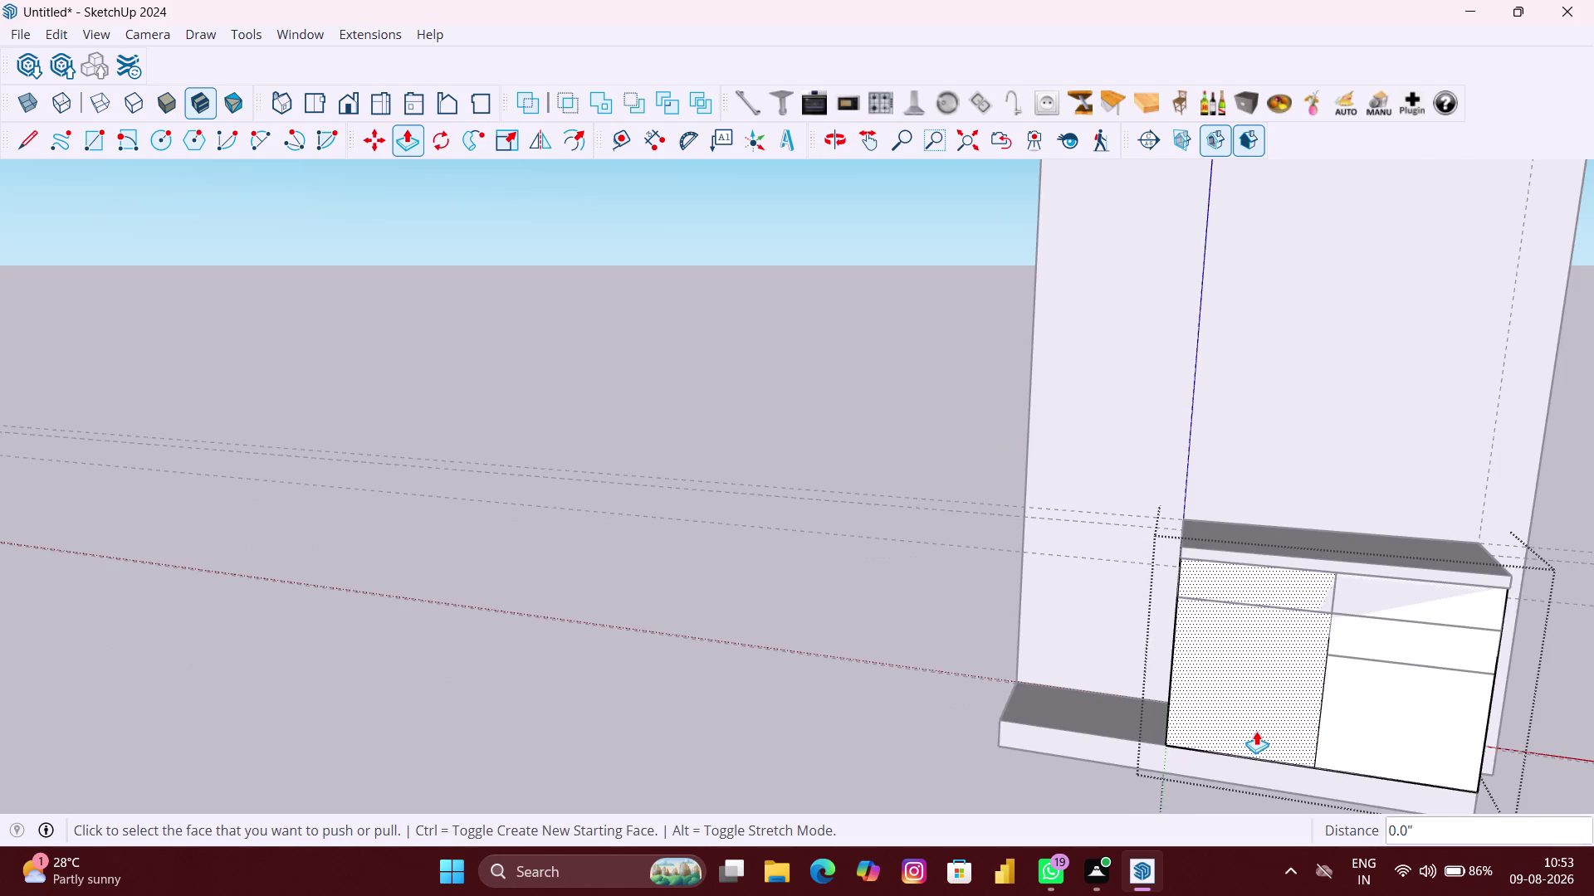
key(space)
click(911, 698)
scroll(up, 3)
middle_drag(1394, 666, 1405, 655)
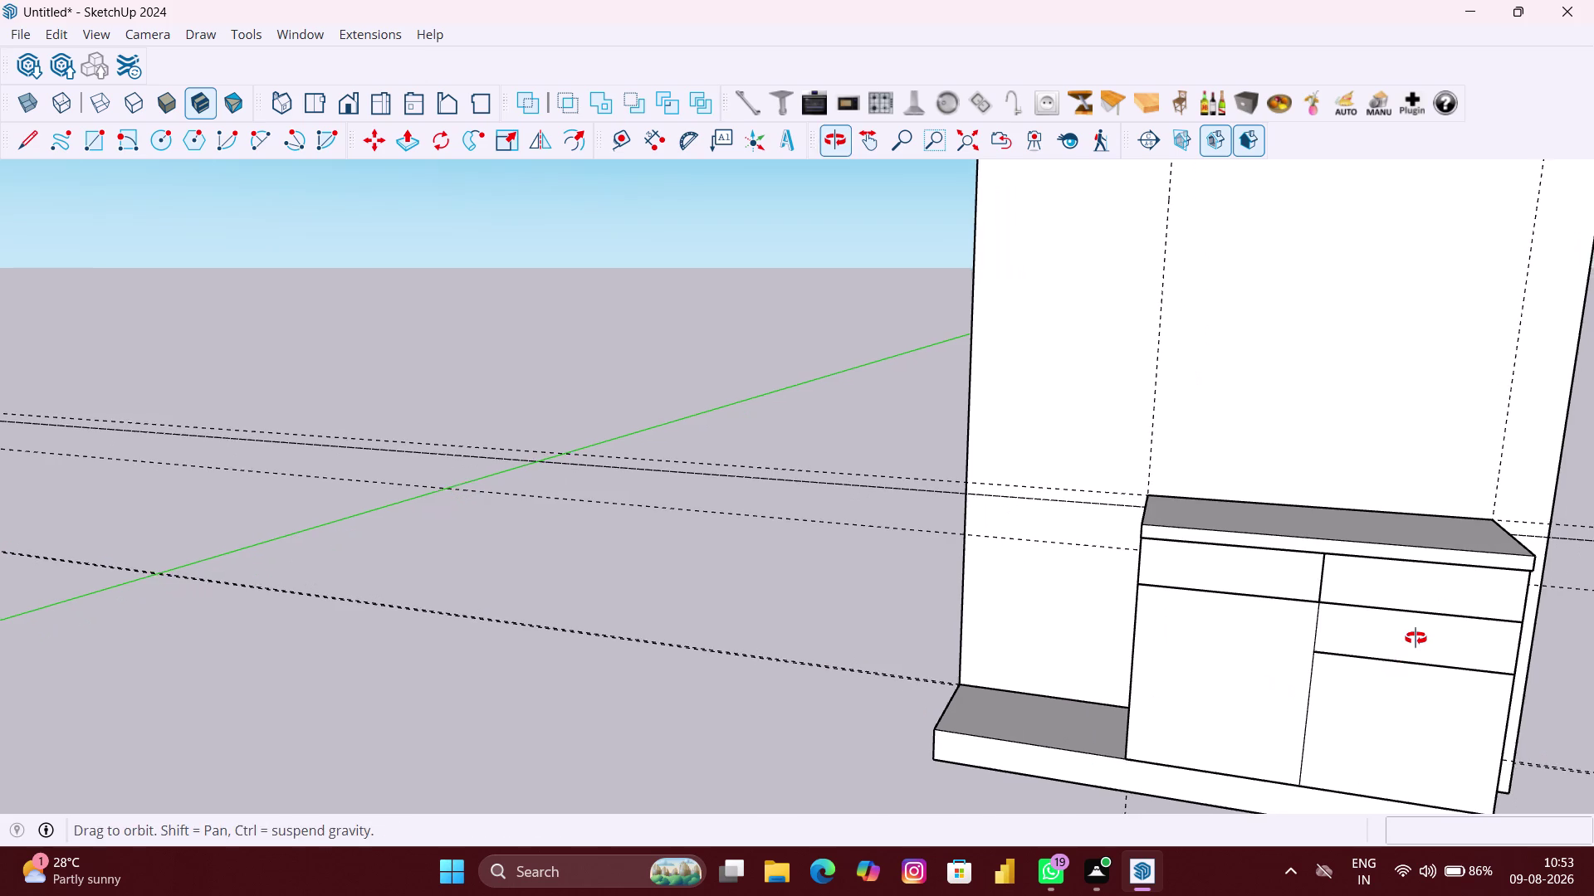
middle_drag(1405, 656, 1418, 634)
scroll(up, 3)
scroll(up, 3)
middle_drag(1234, 540, 1347, 567)
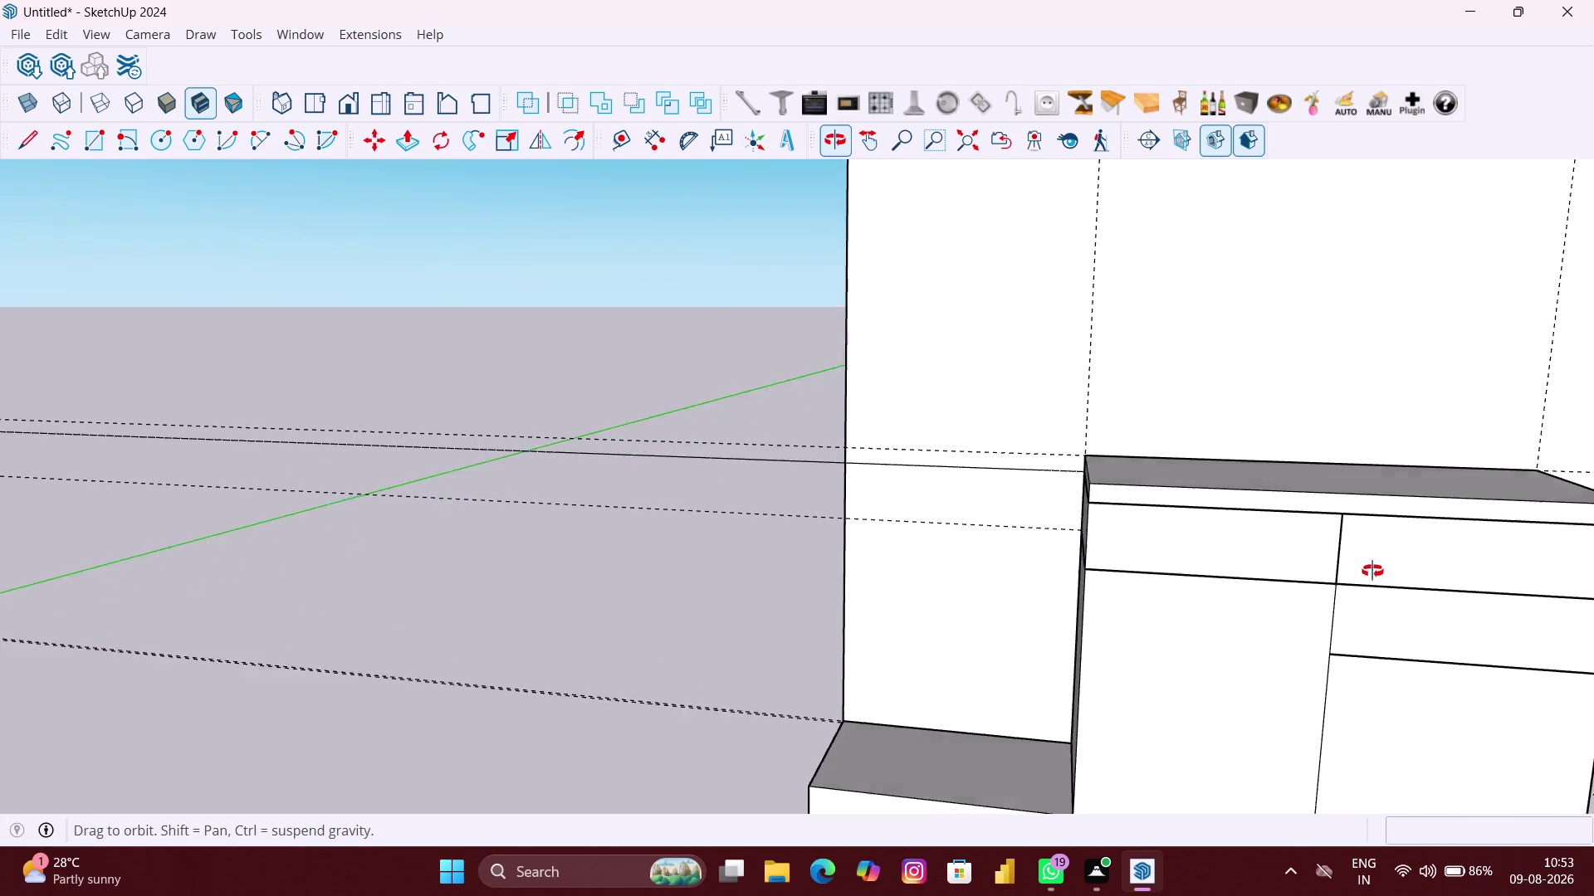
middle_drag(1346, 567, 1458, 572)
middle_drag(1123, 542, 1064, 515)
Select the top-left drawer front and turn the view to face it.
click(1163, 516)
double_click(1155, 505)
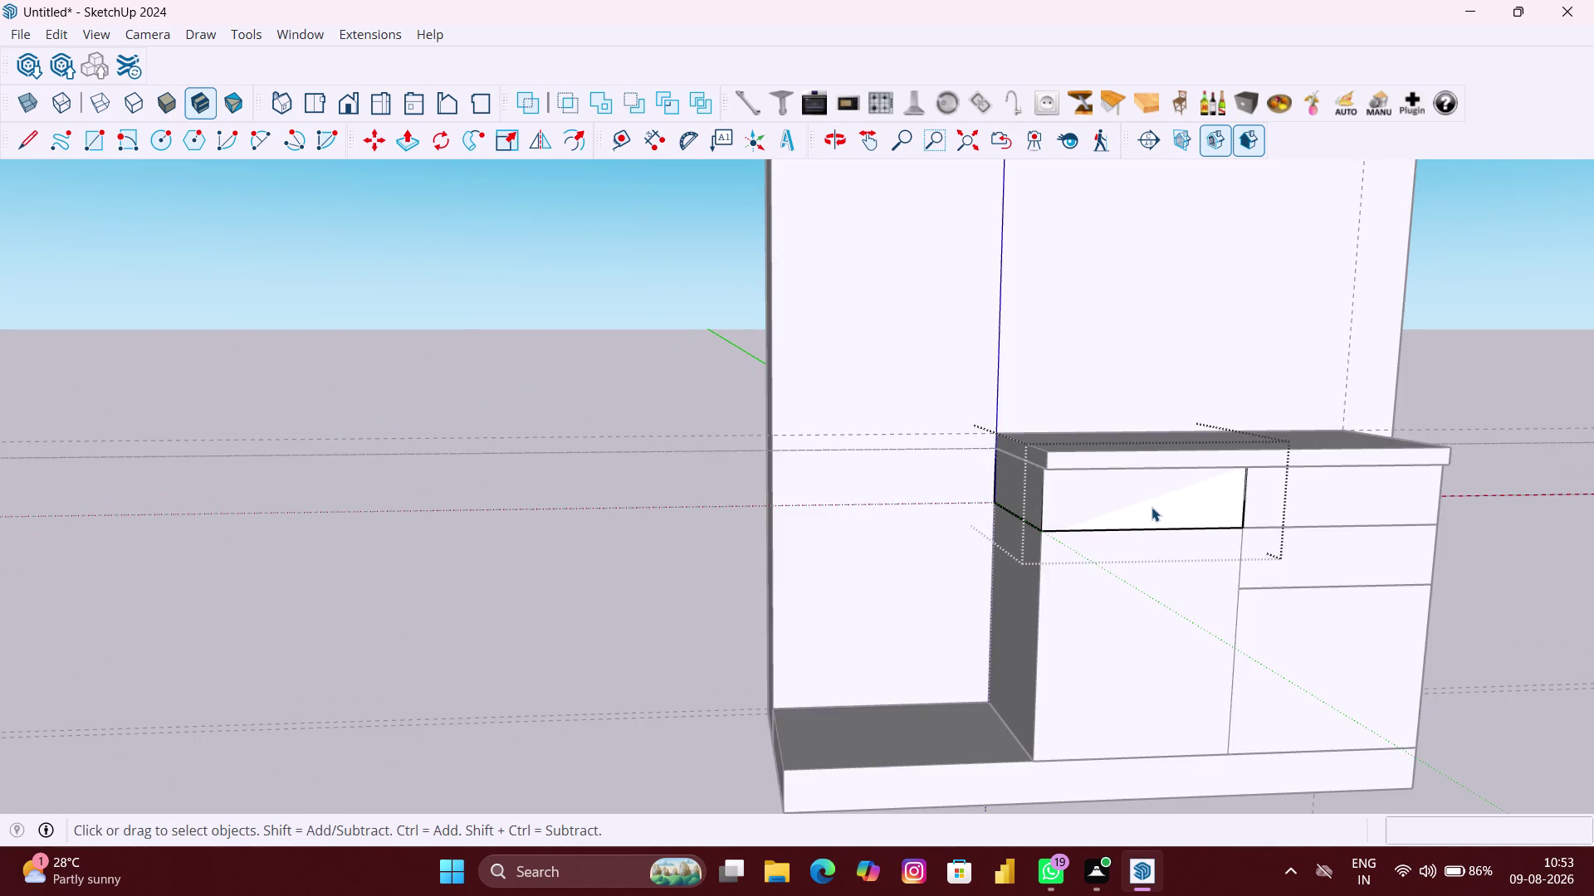
scroll(up, 3)
middle_drag(1134, 510, 1062, 507)
Inset the top-left drawer front by 3 mm with Offset.
key(f)
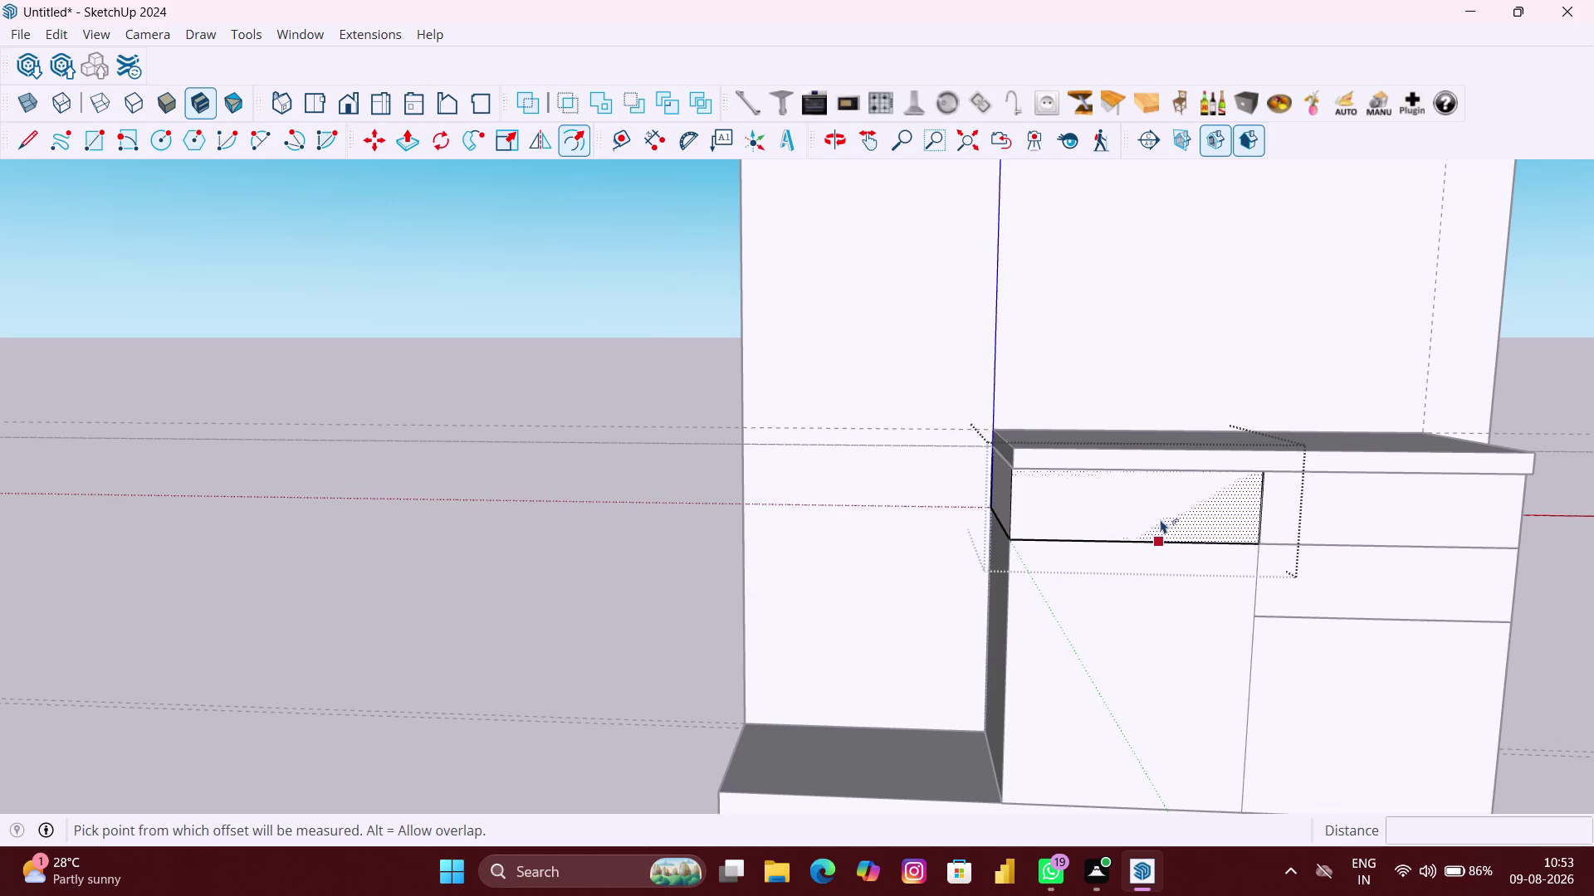
click(1159, 515)
key(3)
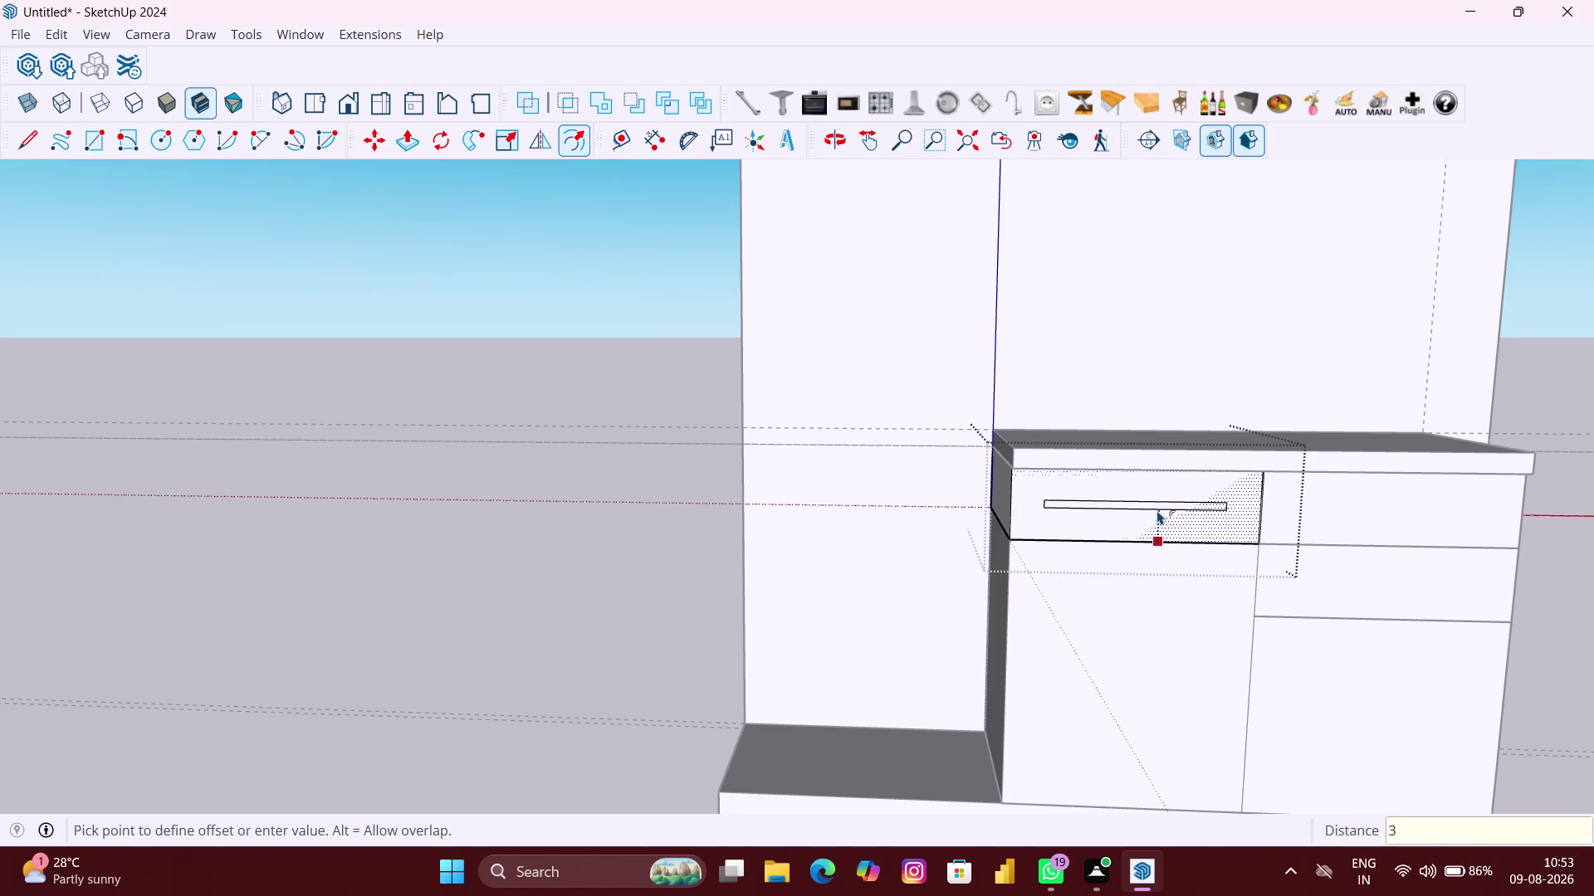
text(MM)
key(Return)
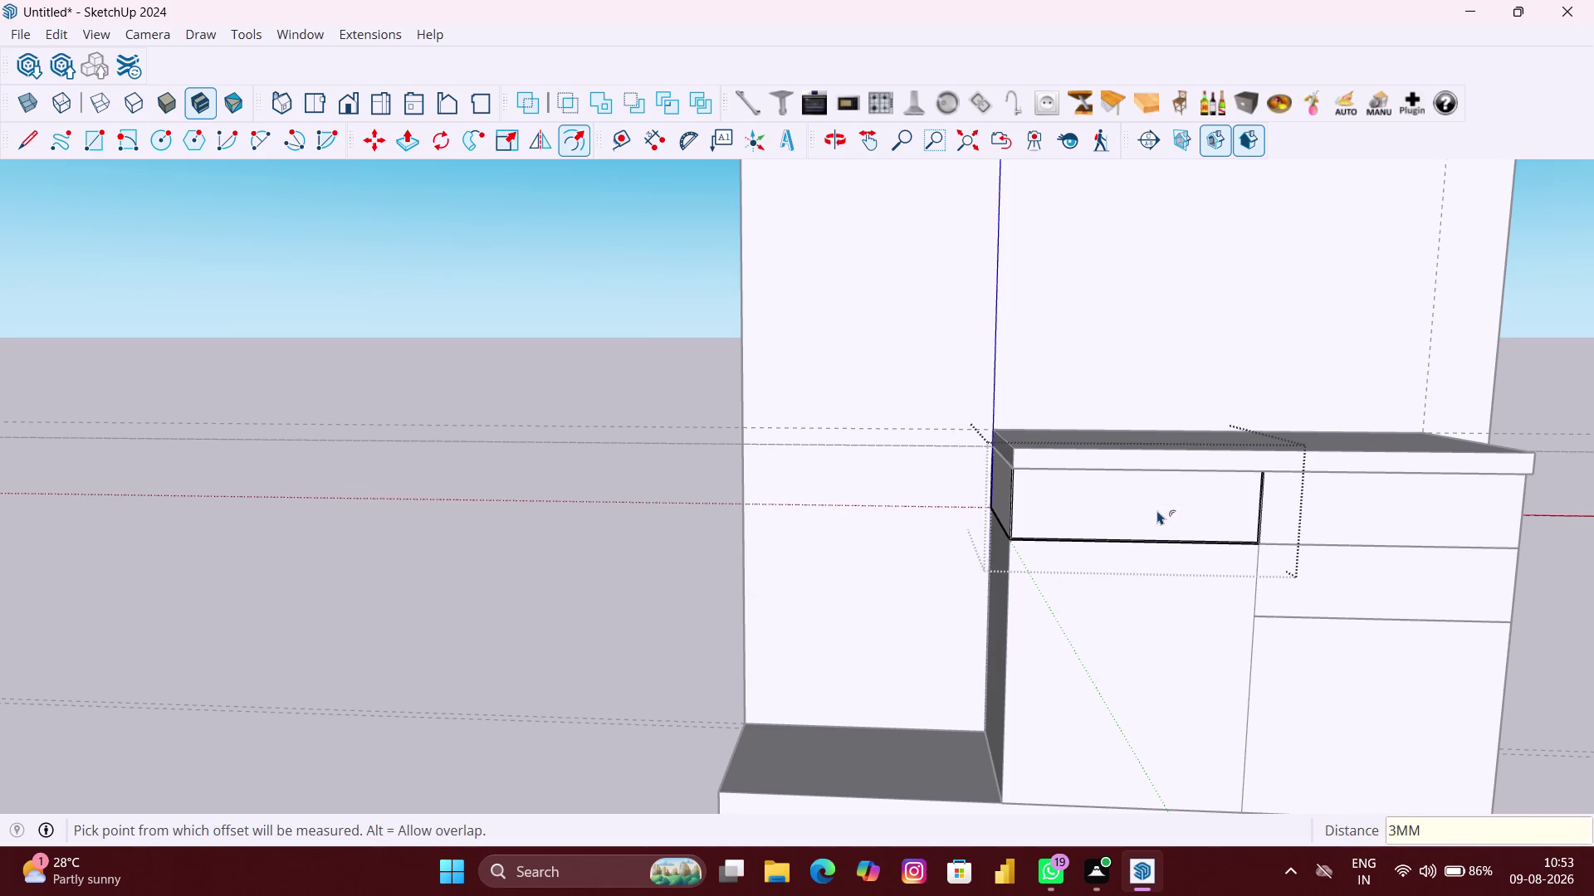
key(space)
Inset the top-right drawer front by 3 mm, redoing a failed first attempt.
click(1357, 516)
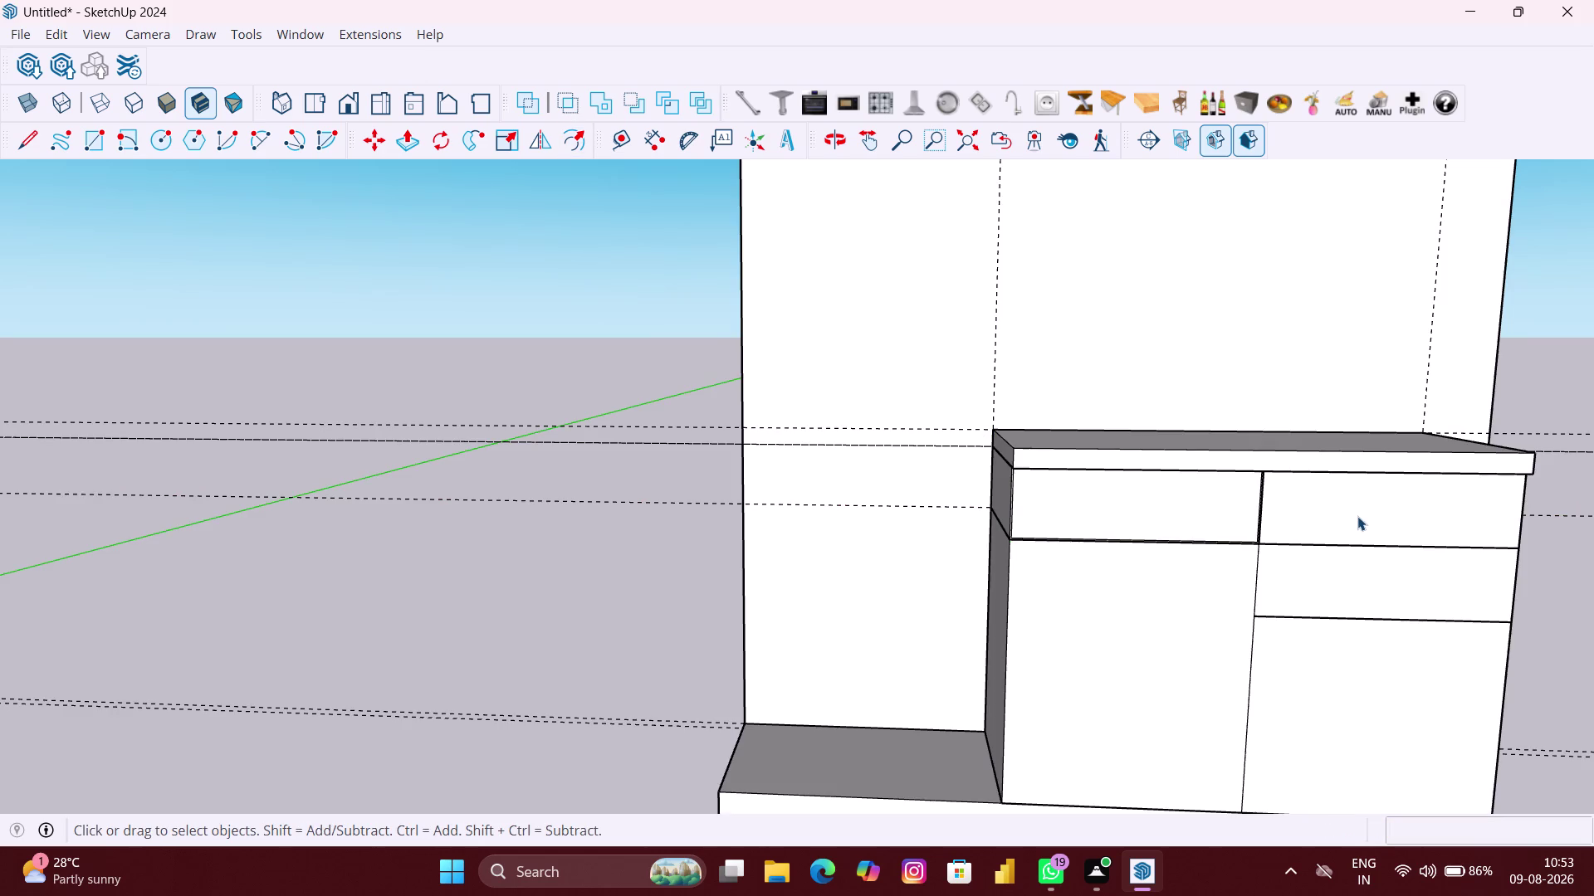
double_click(1357, 516)
key(f)
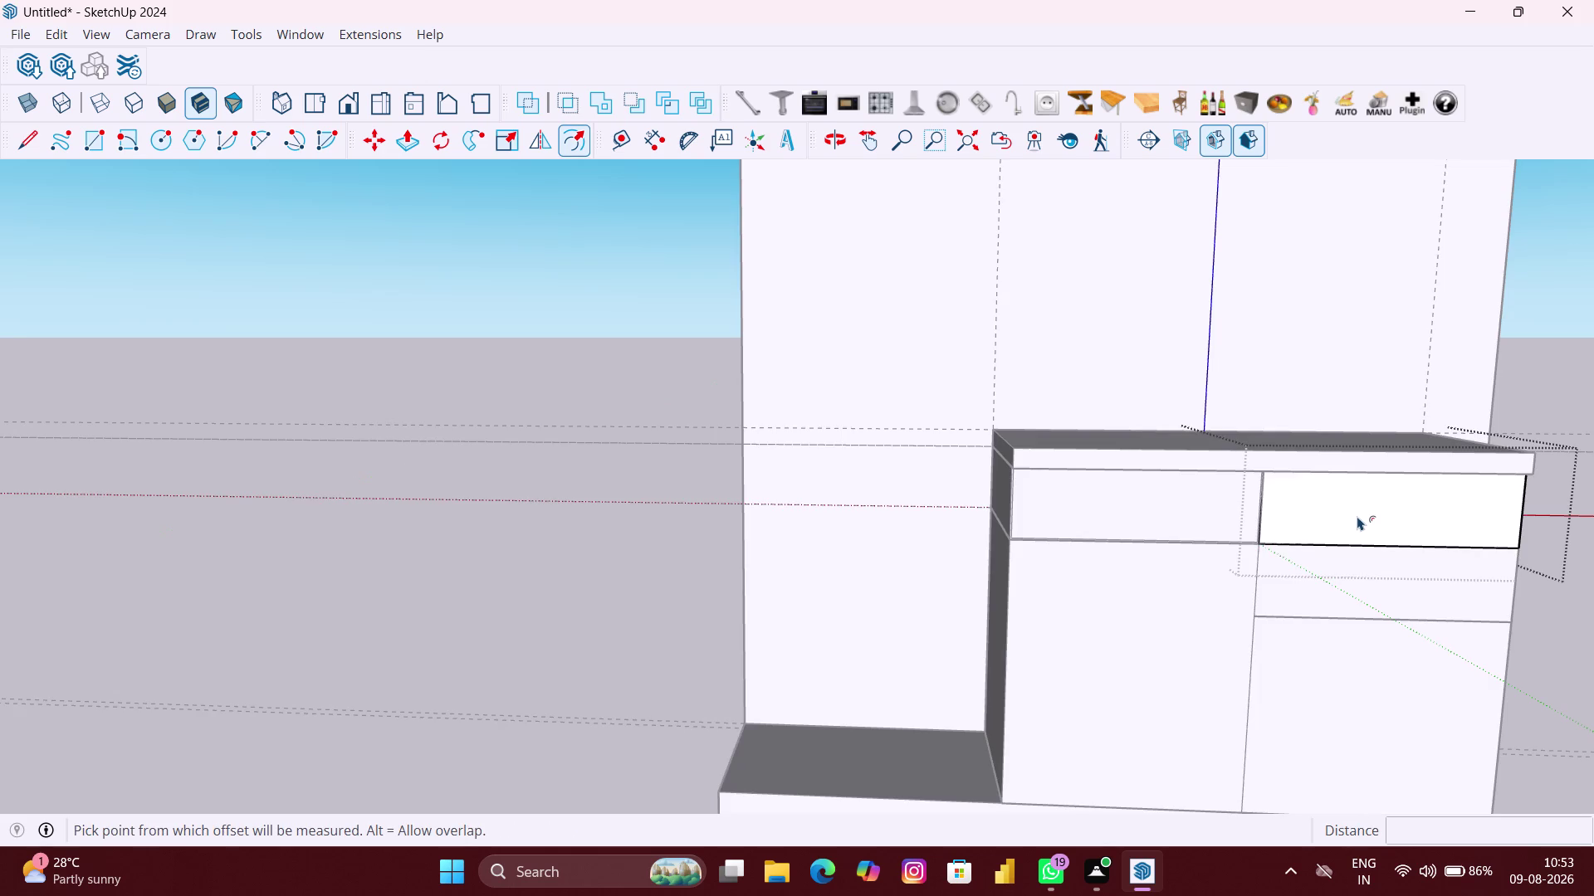
click(1367, 501)
double_click(1368, 502)
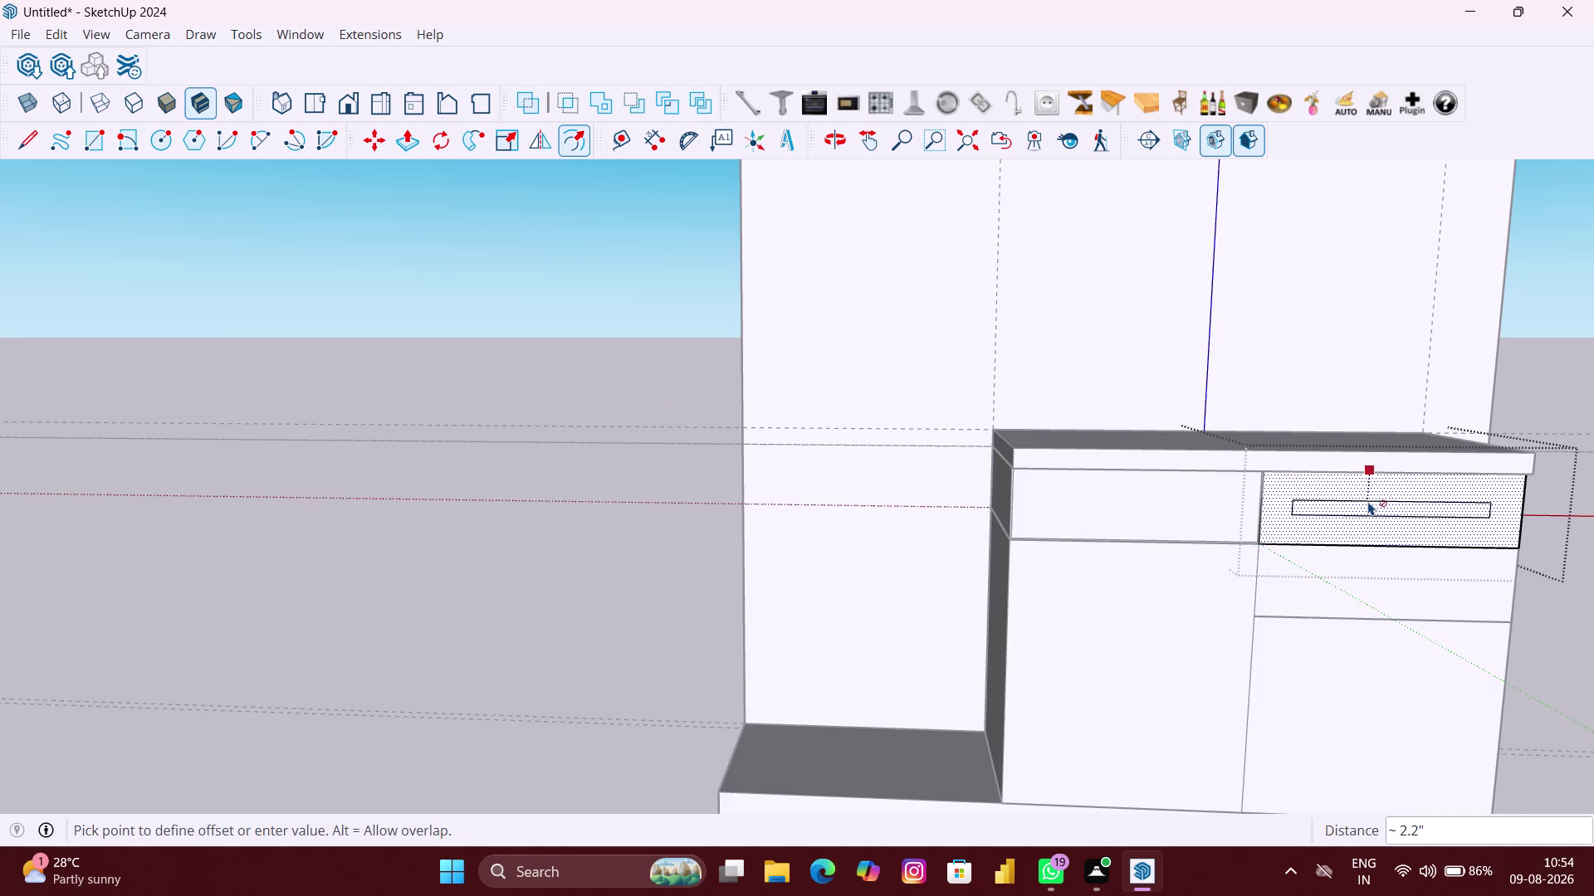
key(ctrl+z)
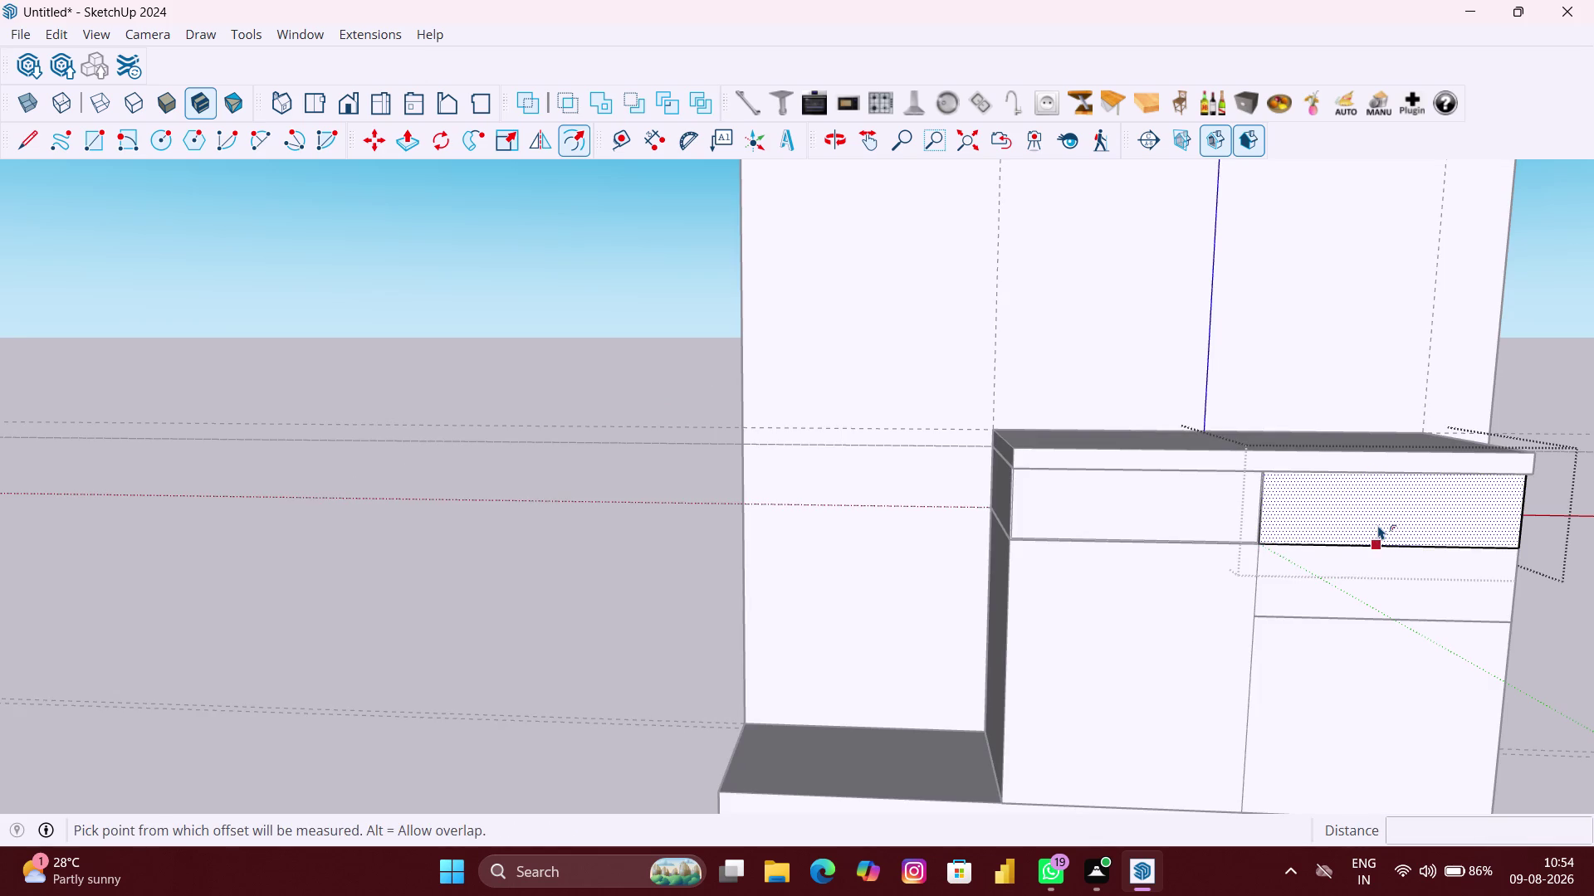
click(1377, 525)
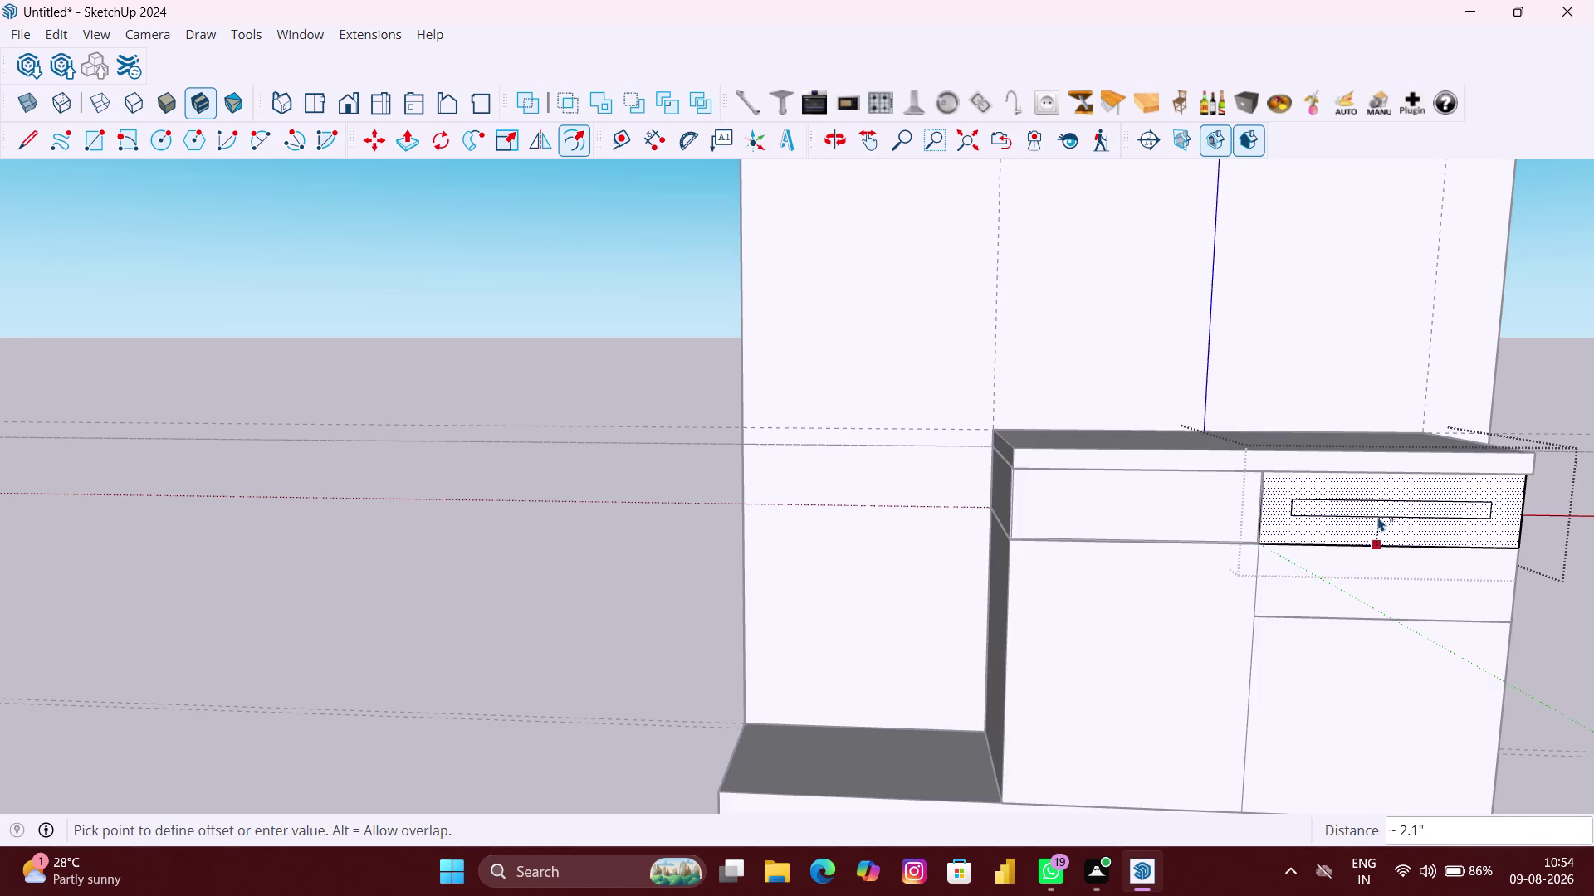
text(3MM)
key(Return)
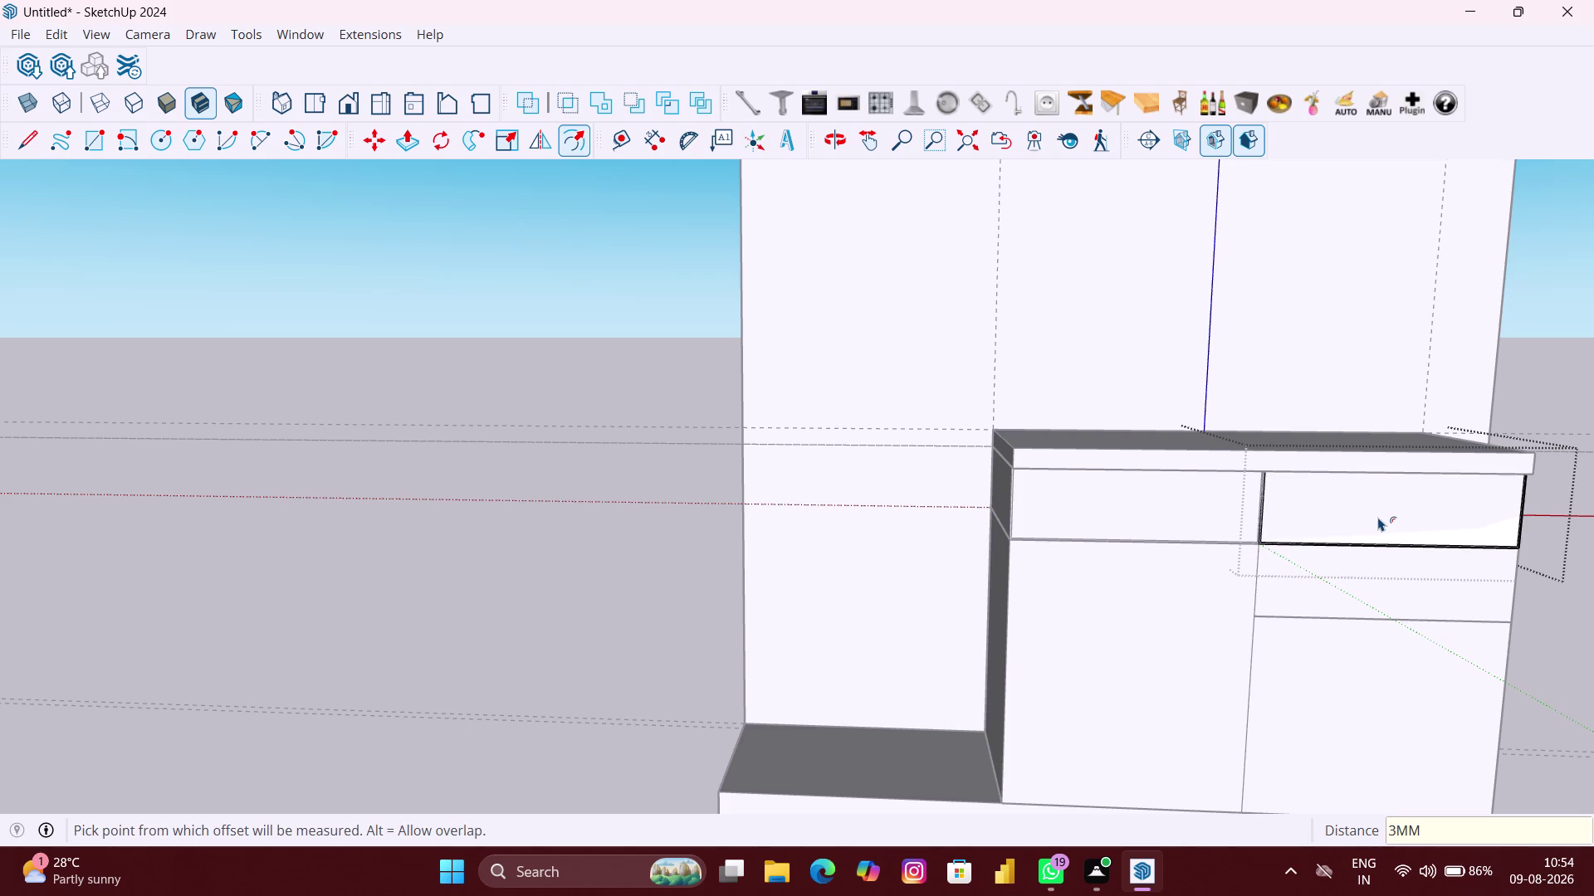
key(space)
Inset the lower-right drawer front by 3 mm.
click(1383, 606)
double_click(1382, 595)
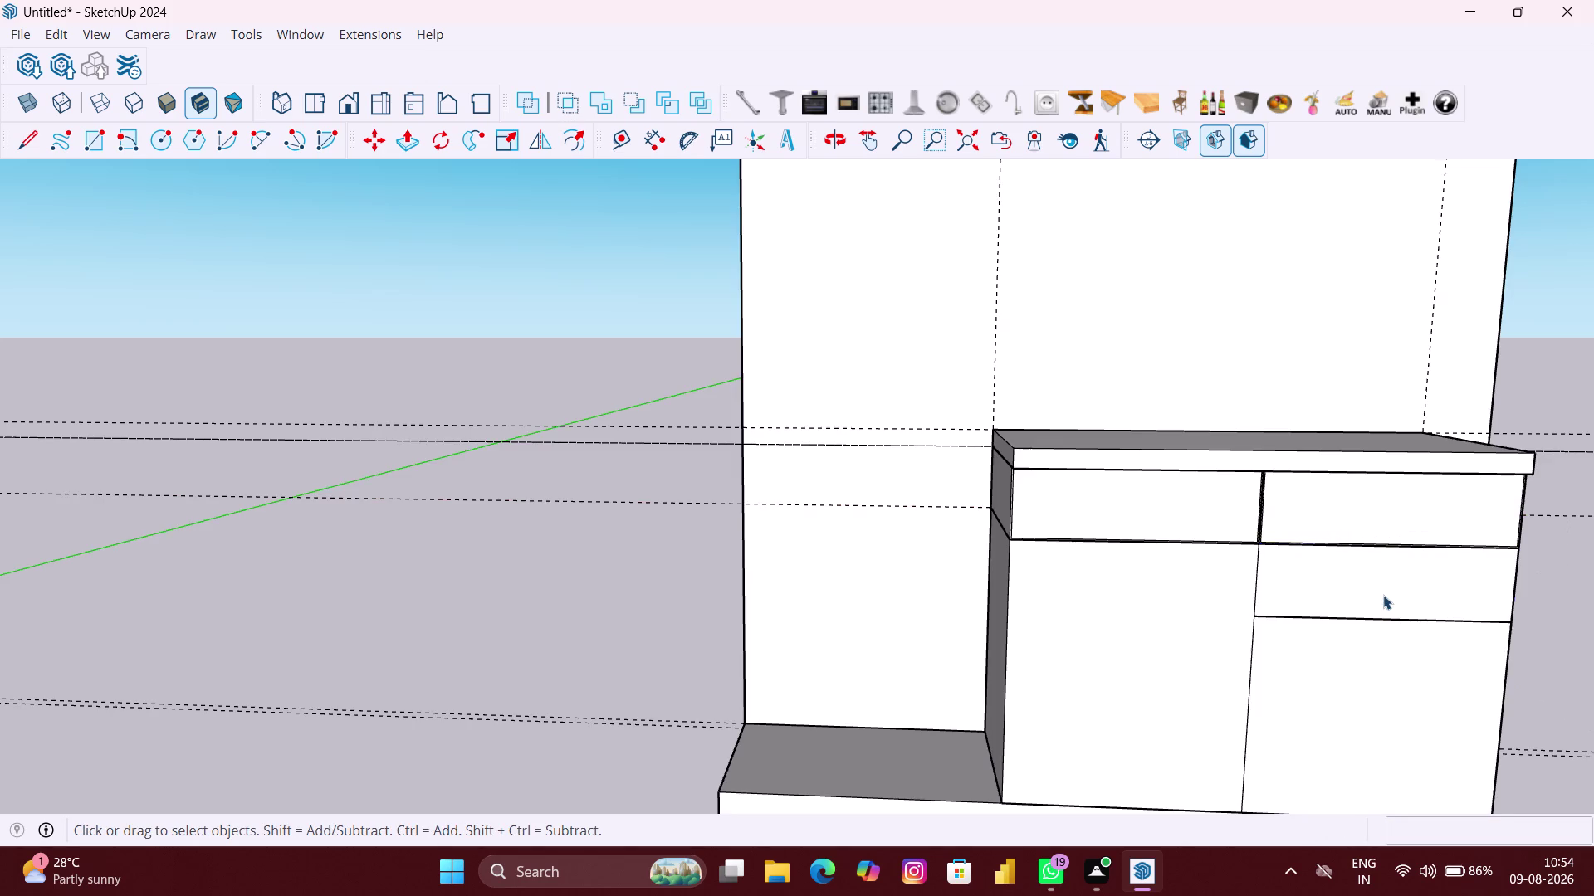
key(f)
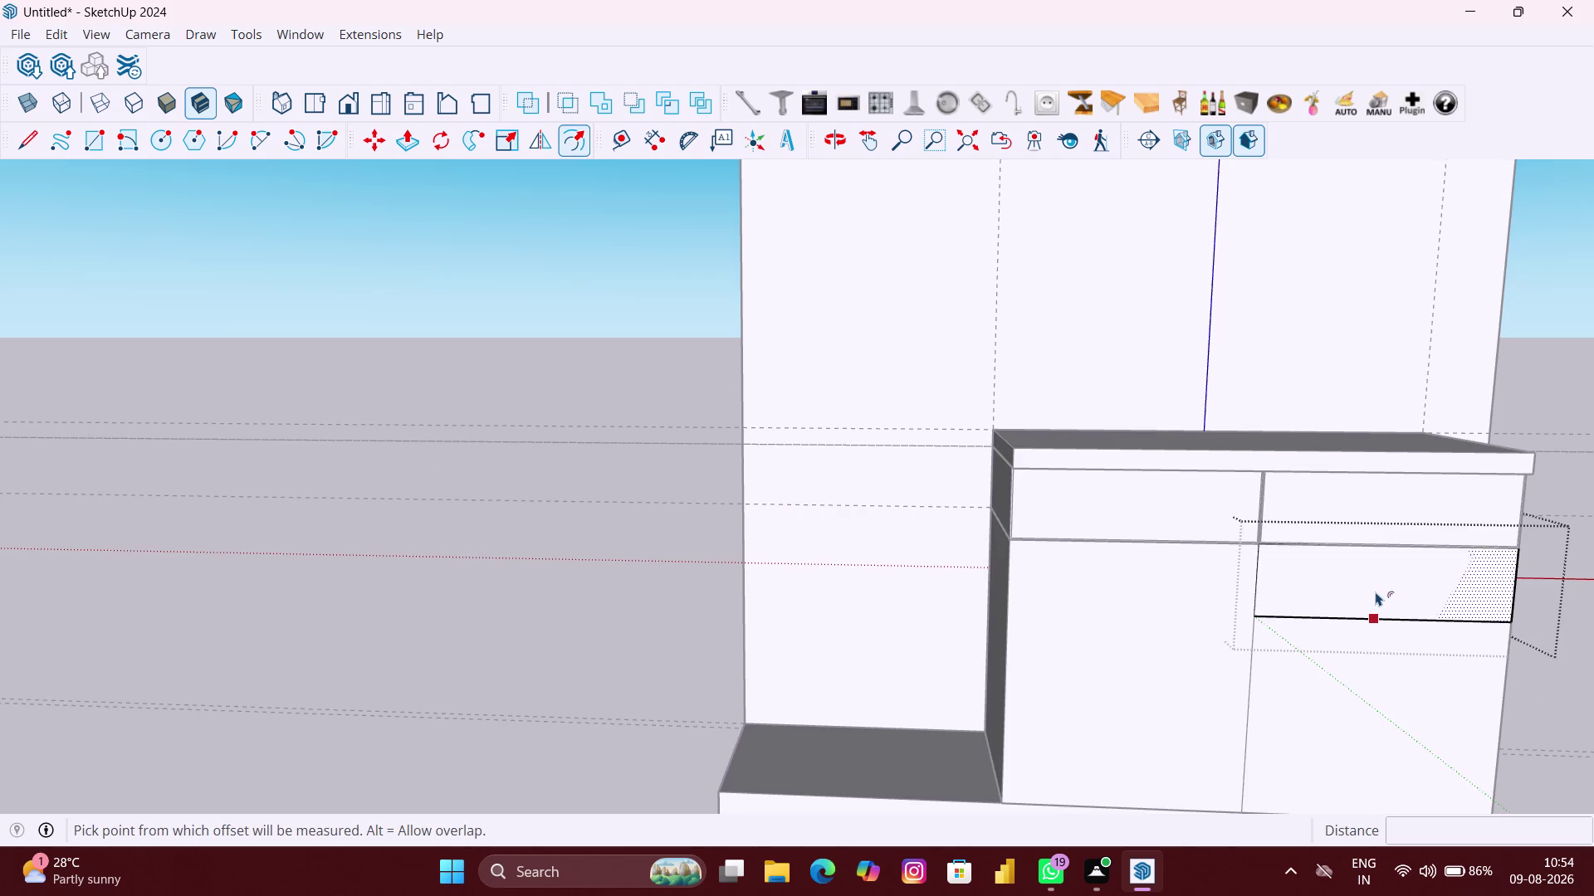
click(1375, 592)
text(3)
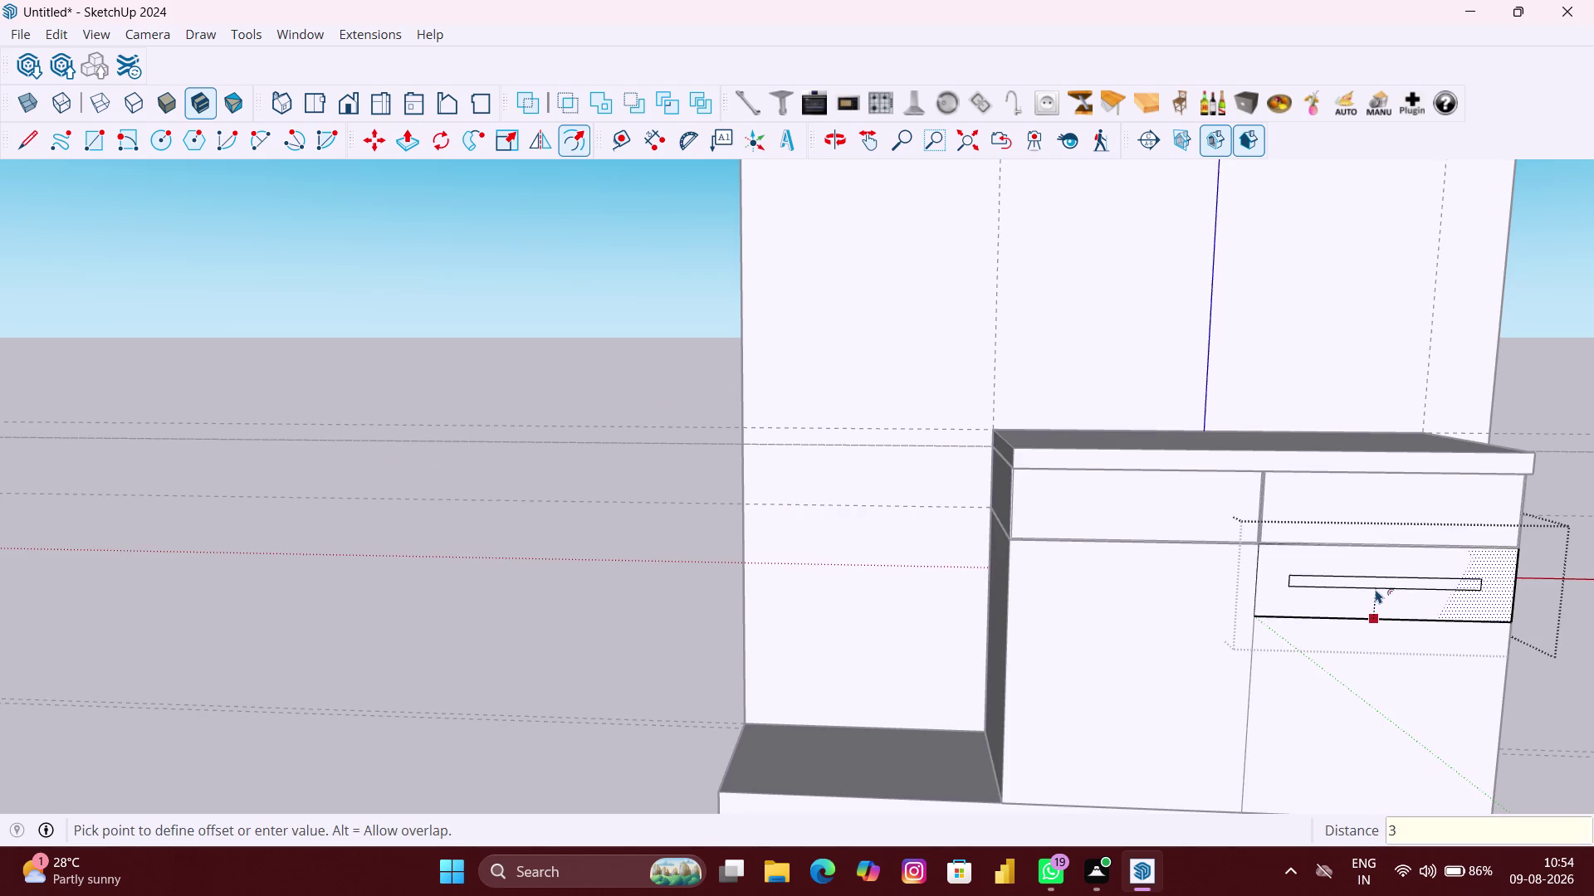
text(MM)
key(Return)
key(space)
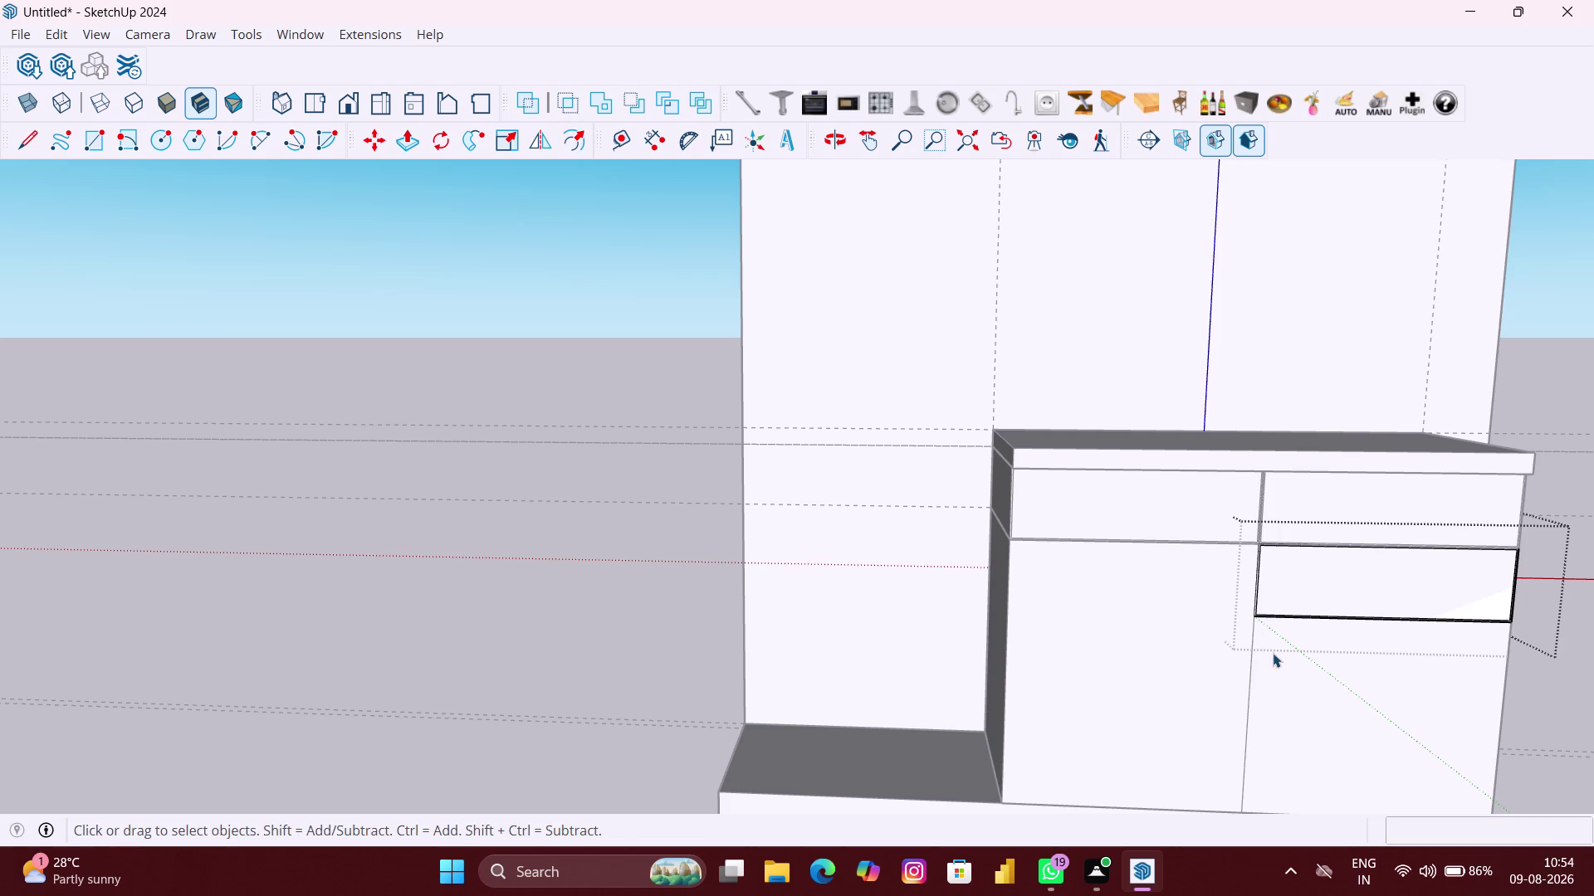
click(1272, 653)
scroll(down, 3)
Offset the lower-left door front inward by 3 mm, retrying after an undo.
middle_drag(1226, 704, 1203, 709)
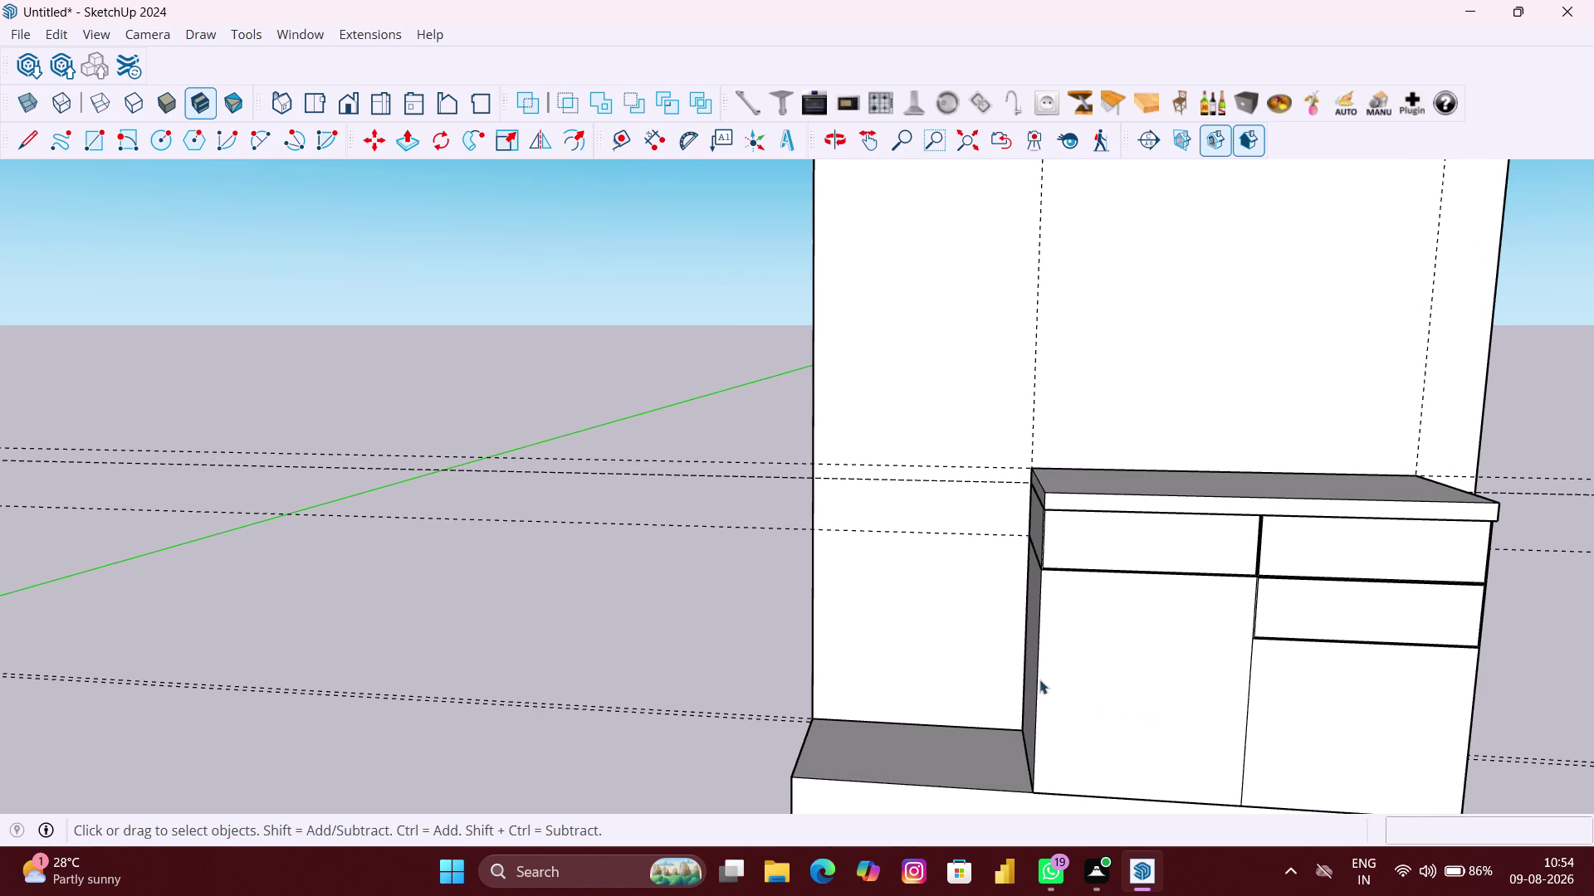
click(1017, 678)
double_click(1125, 694)
key(f)
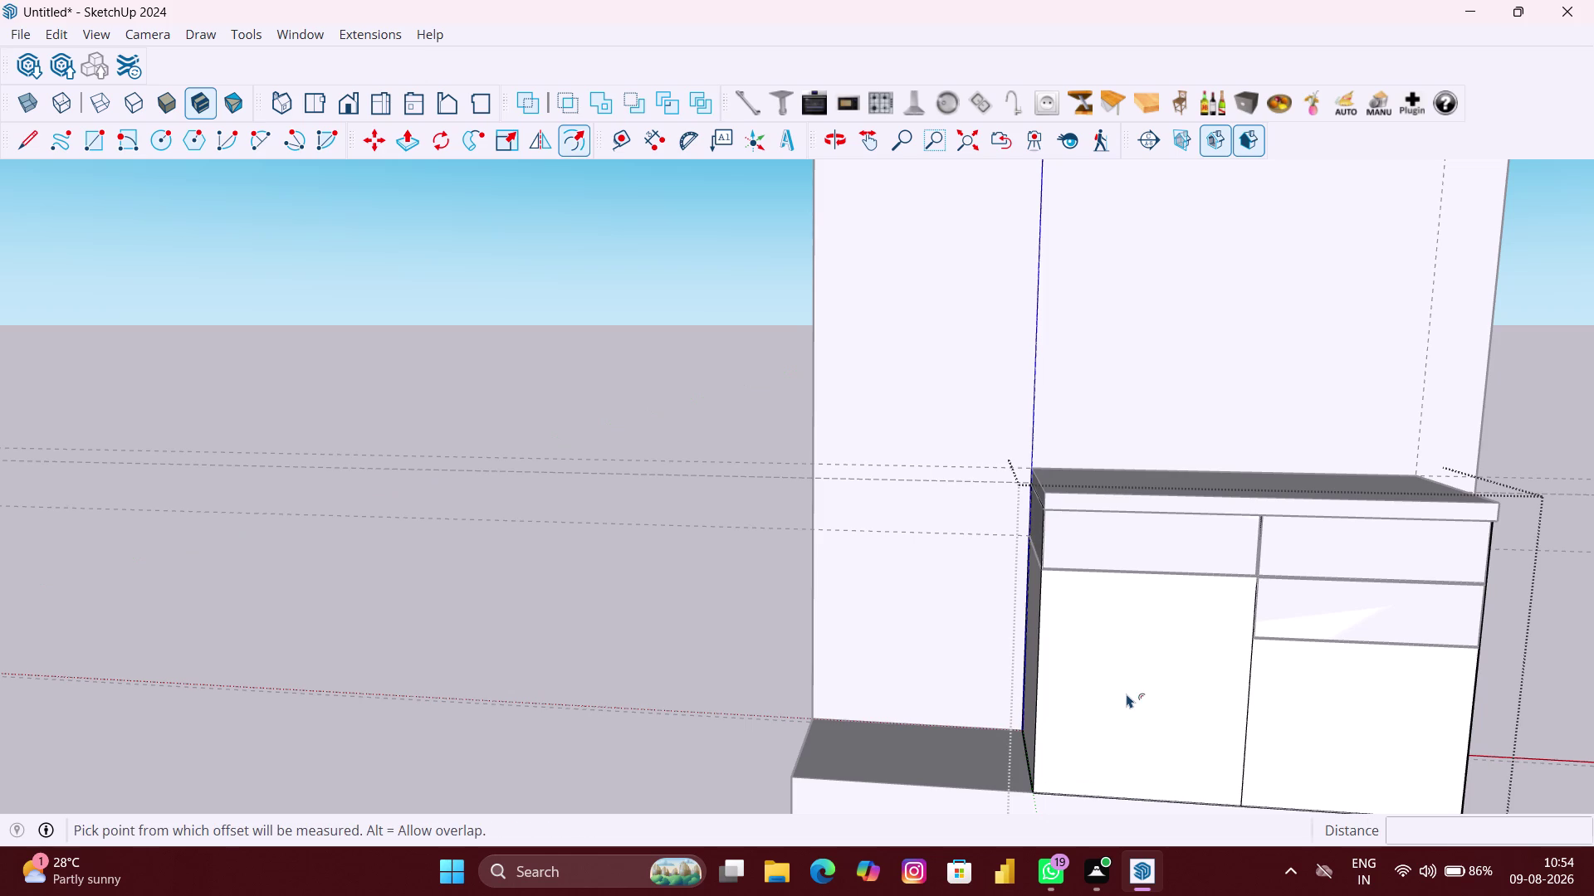
click(1161, 693)
key(3)
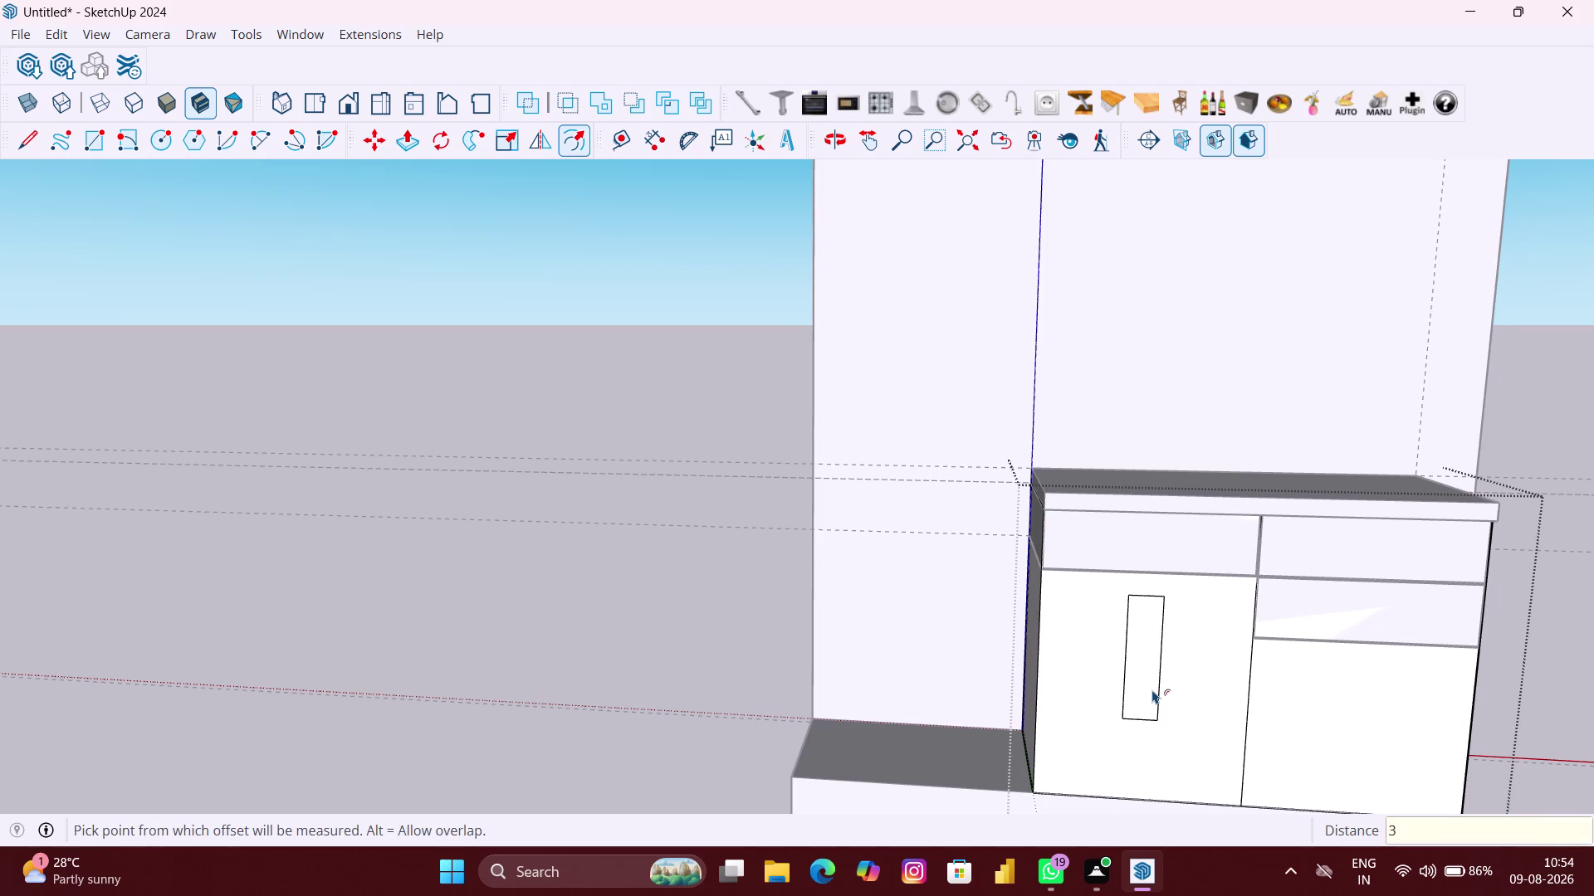
key(ctrl+z)
click(1165, 702)
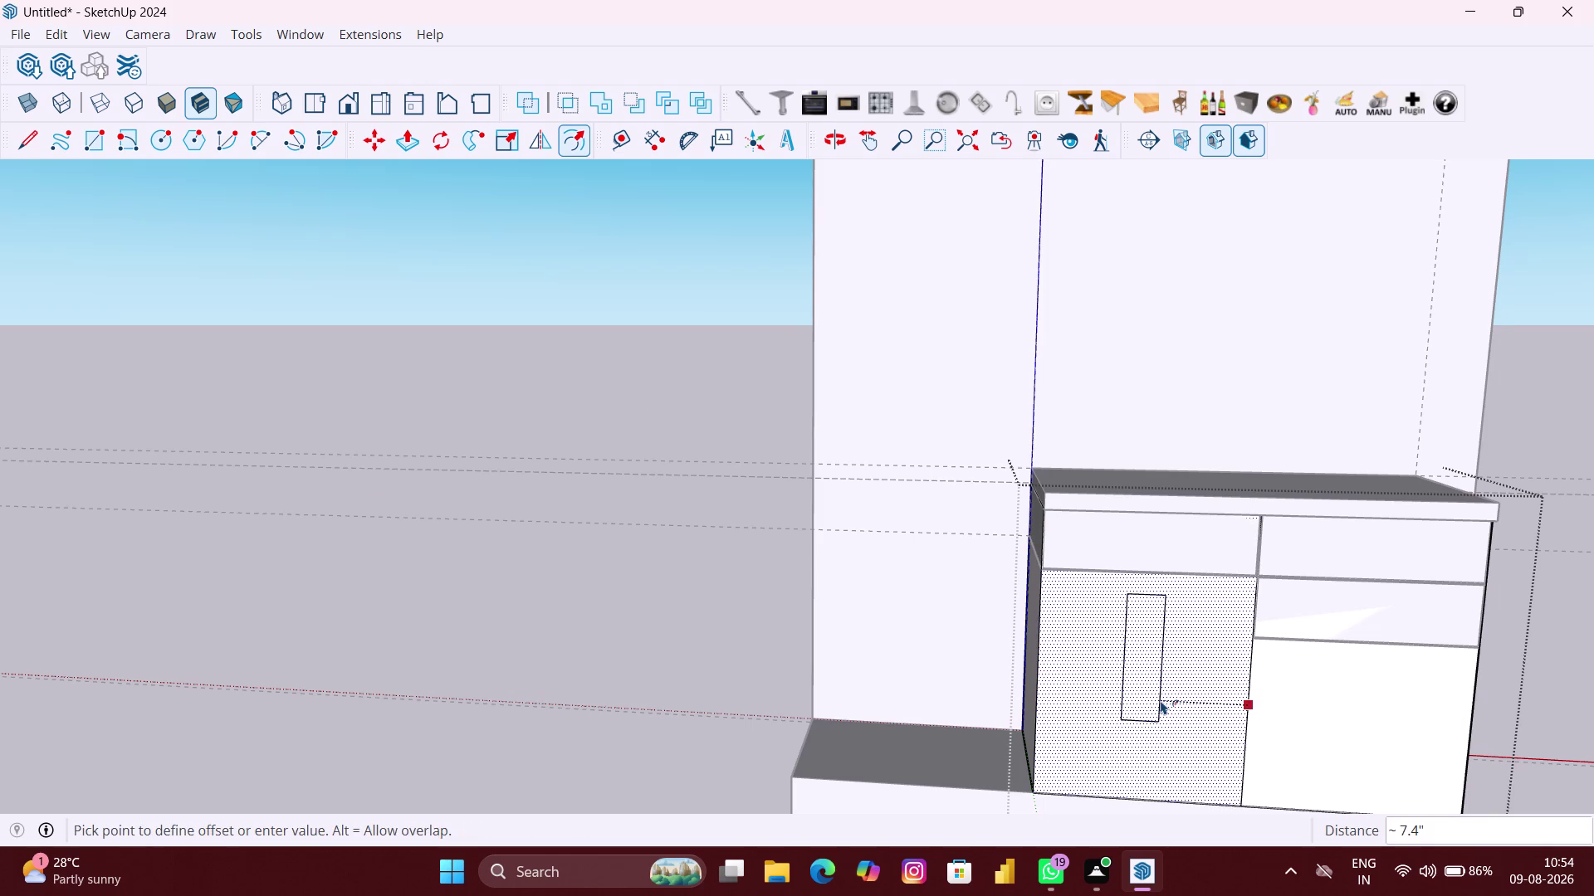
text(3MM)
key(Return)
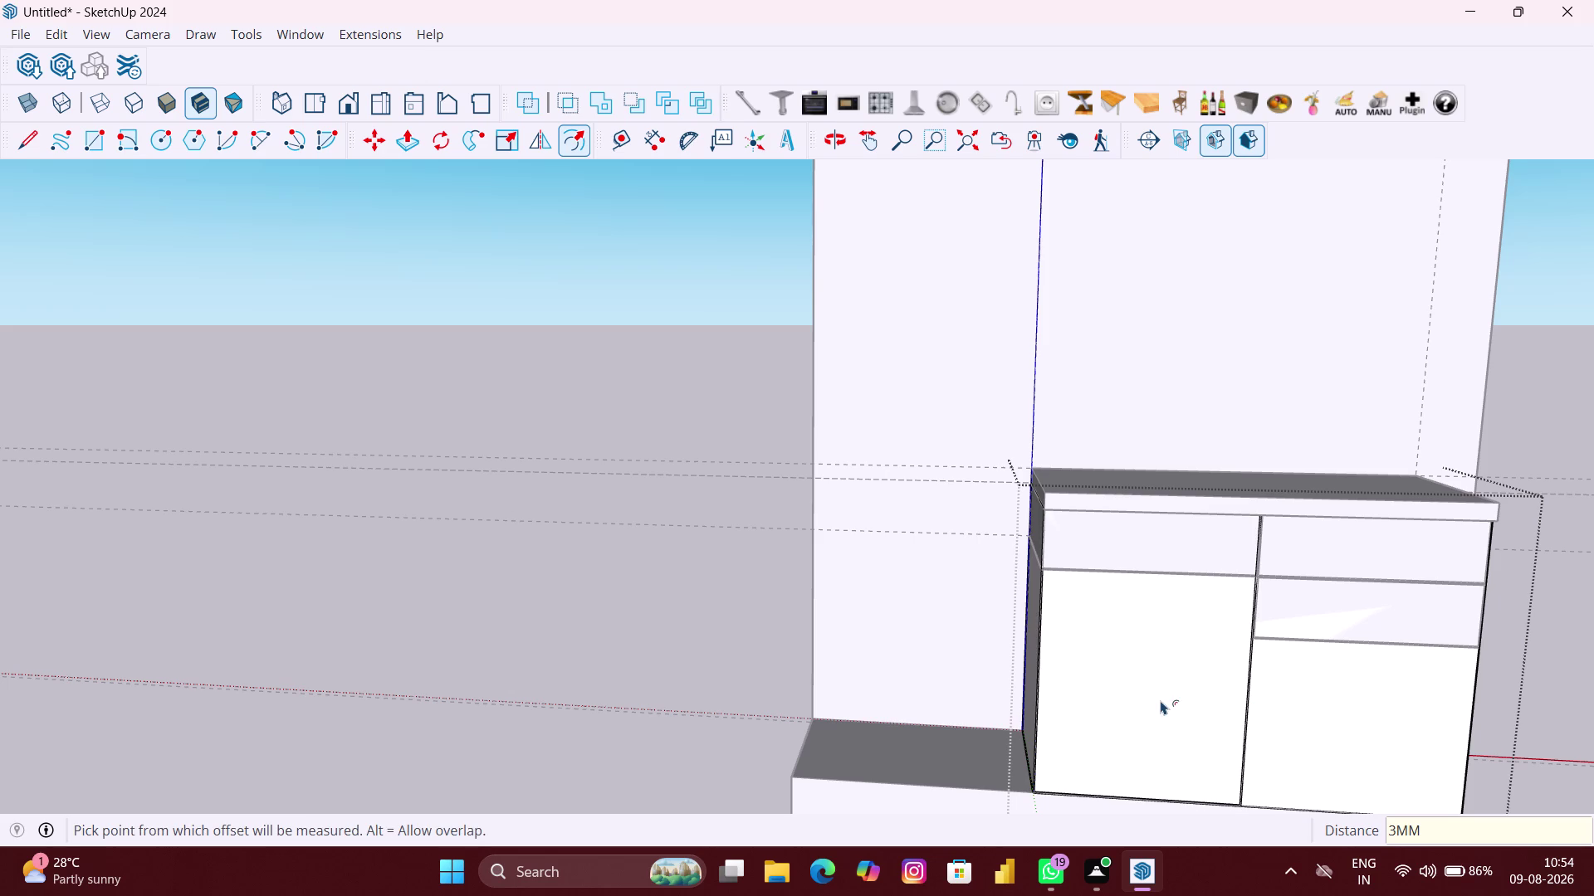
scroll(up, 3)
scroll(up, 3)
key(space)
click(1343, 709)
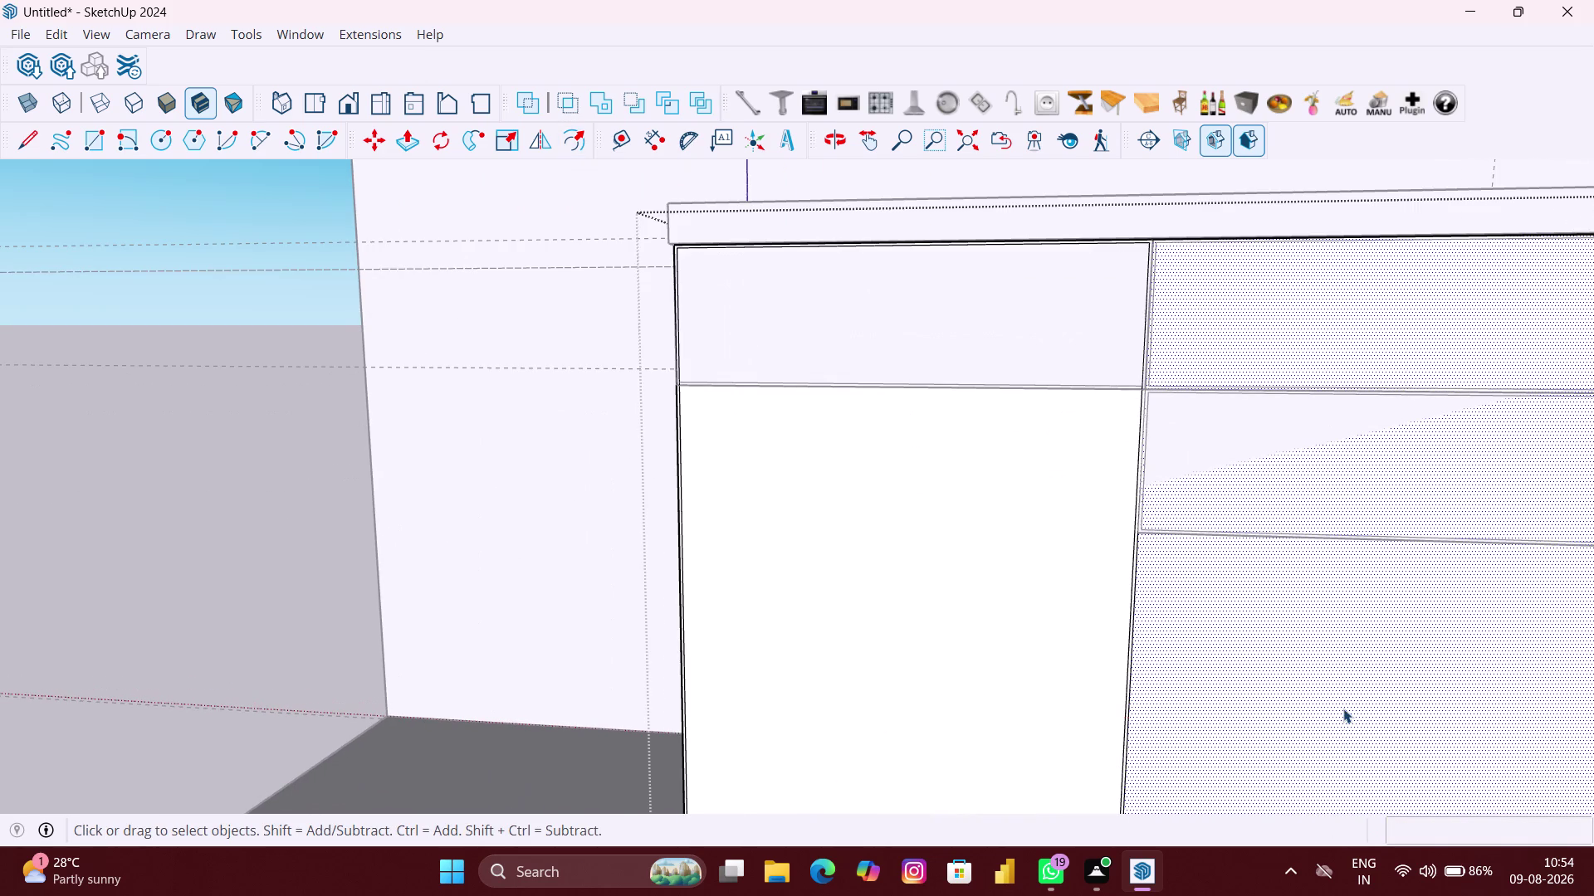
scroll(down, 3)
key(space)
click(1214, 718)
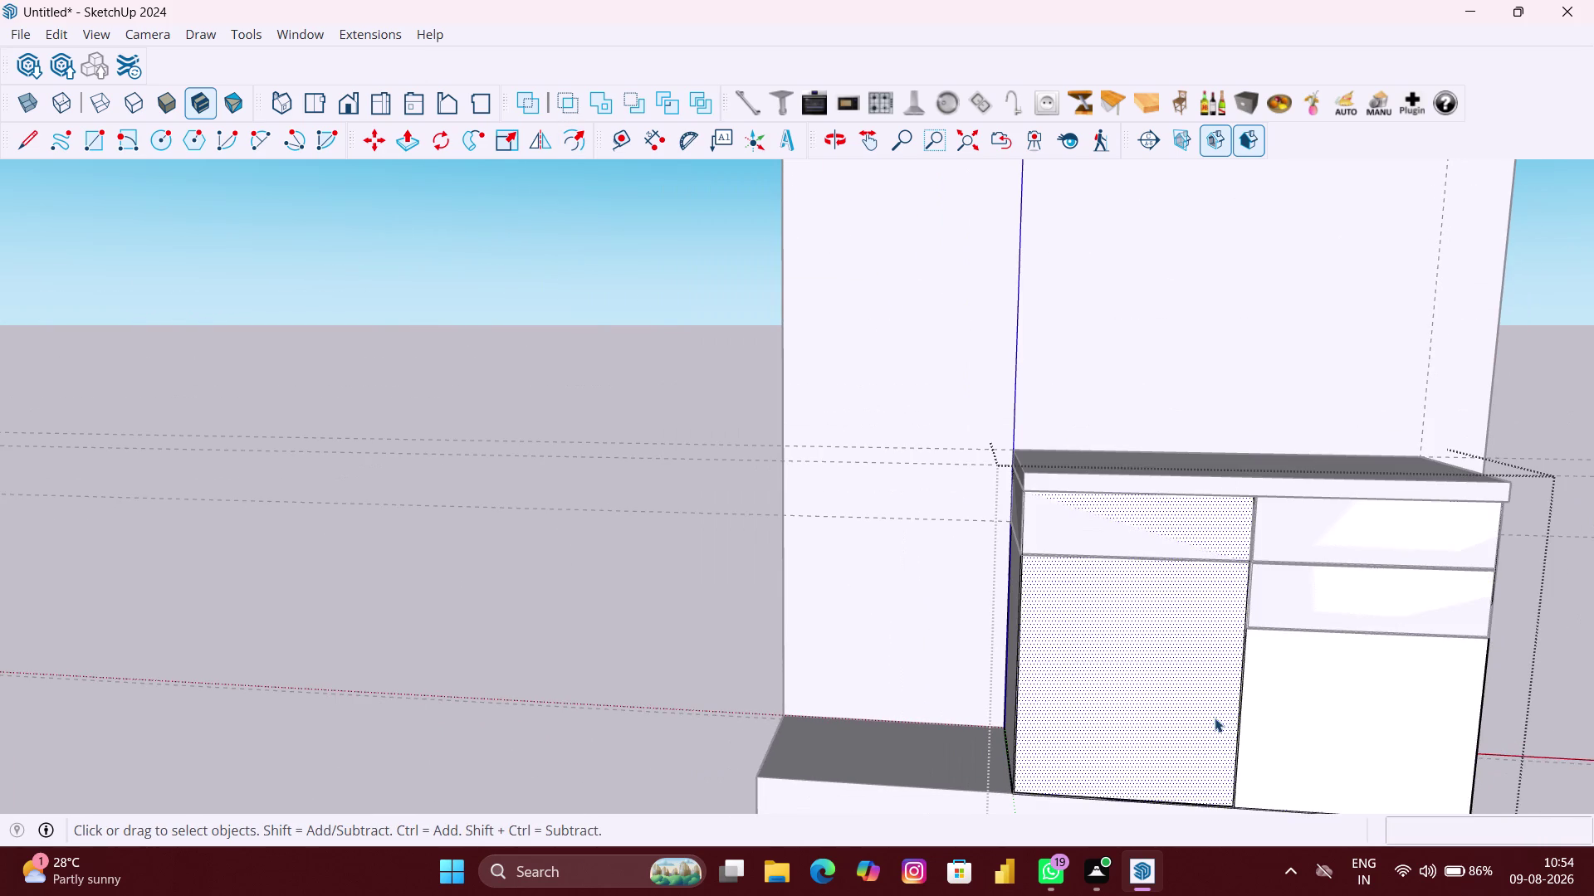
scroll(down, 3)
click(1306, 732)
double_click(1333, 730)
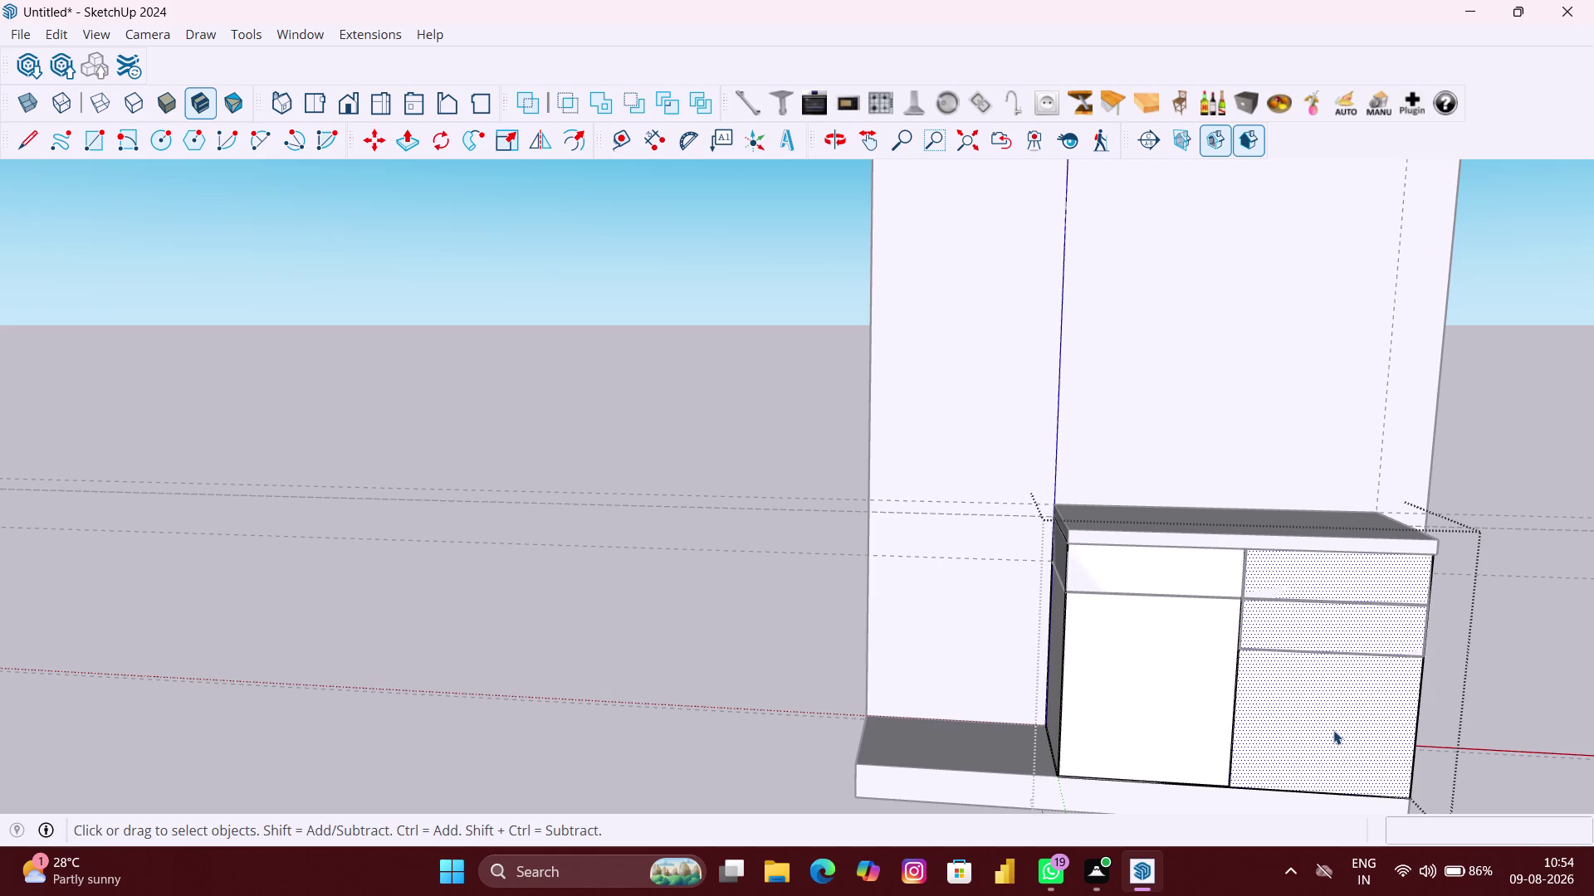
scroll(up, 3)
click(1333, 731)
click(825, 724)
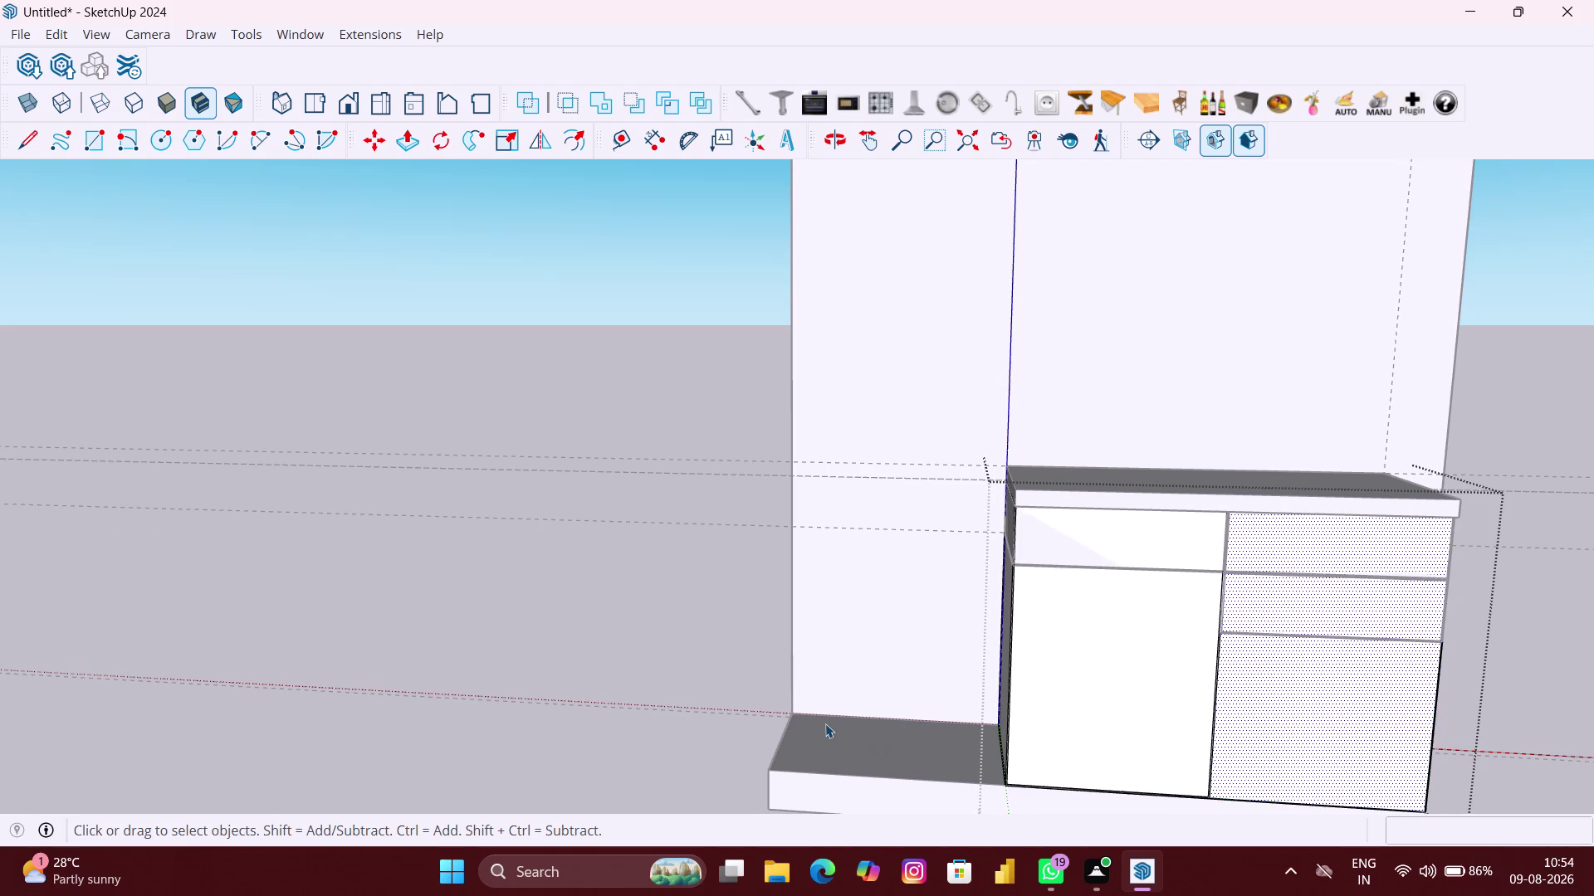
scroll(down, 3)
click(1222, 731)
double_click(1223, 730)
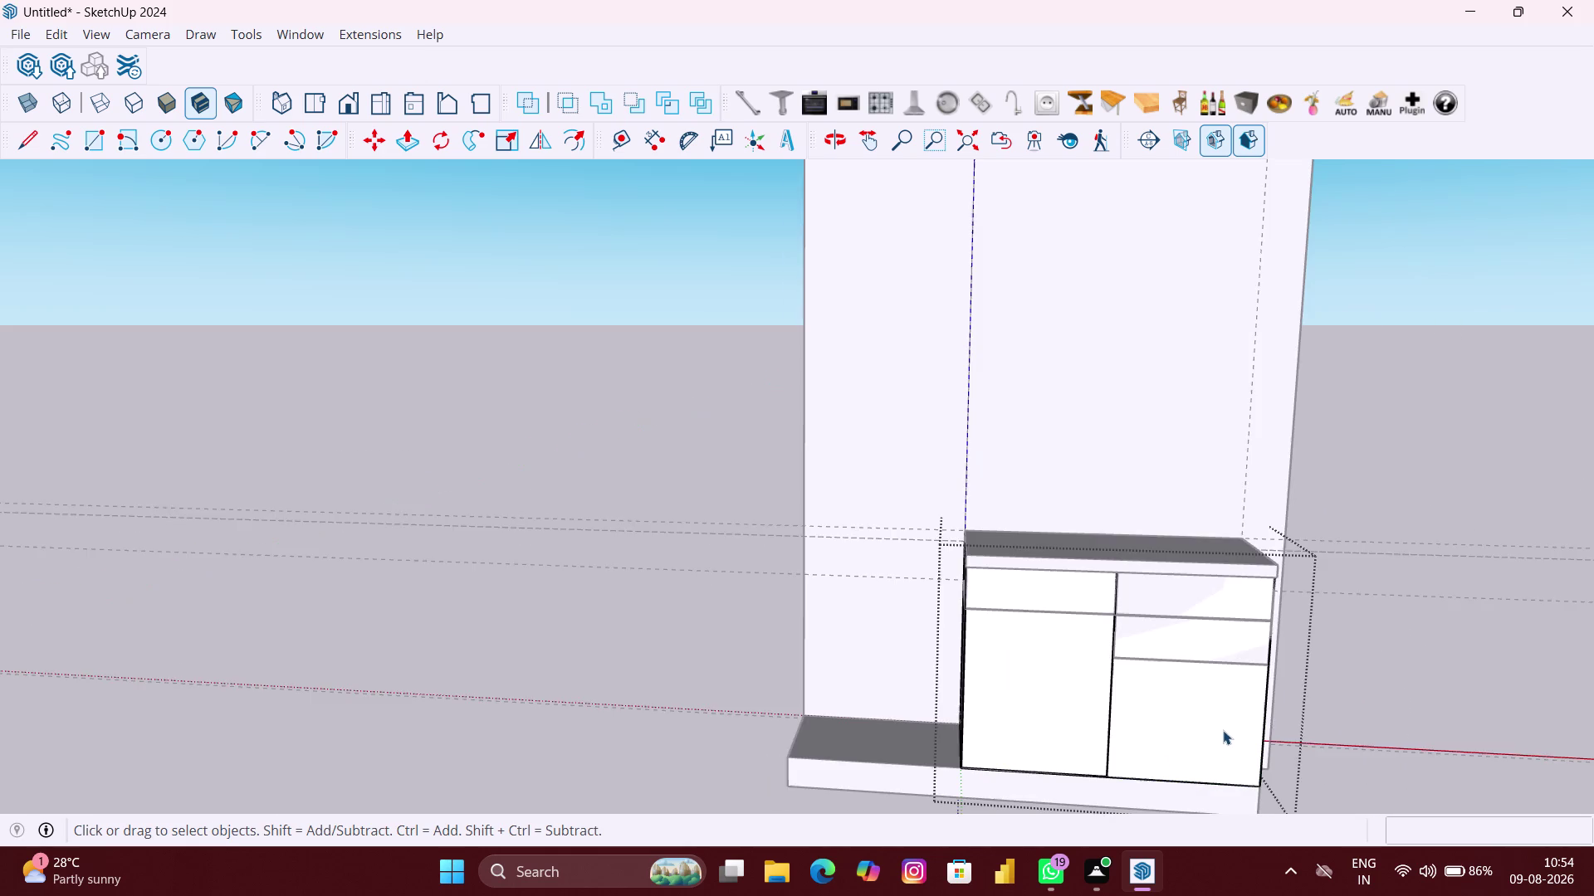
scroll(up, 3)
click(1219, 730)
scroll(up, 3)
middle_drag(1195, 728, 1140, 689)
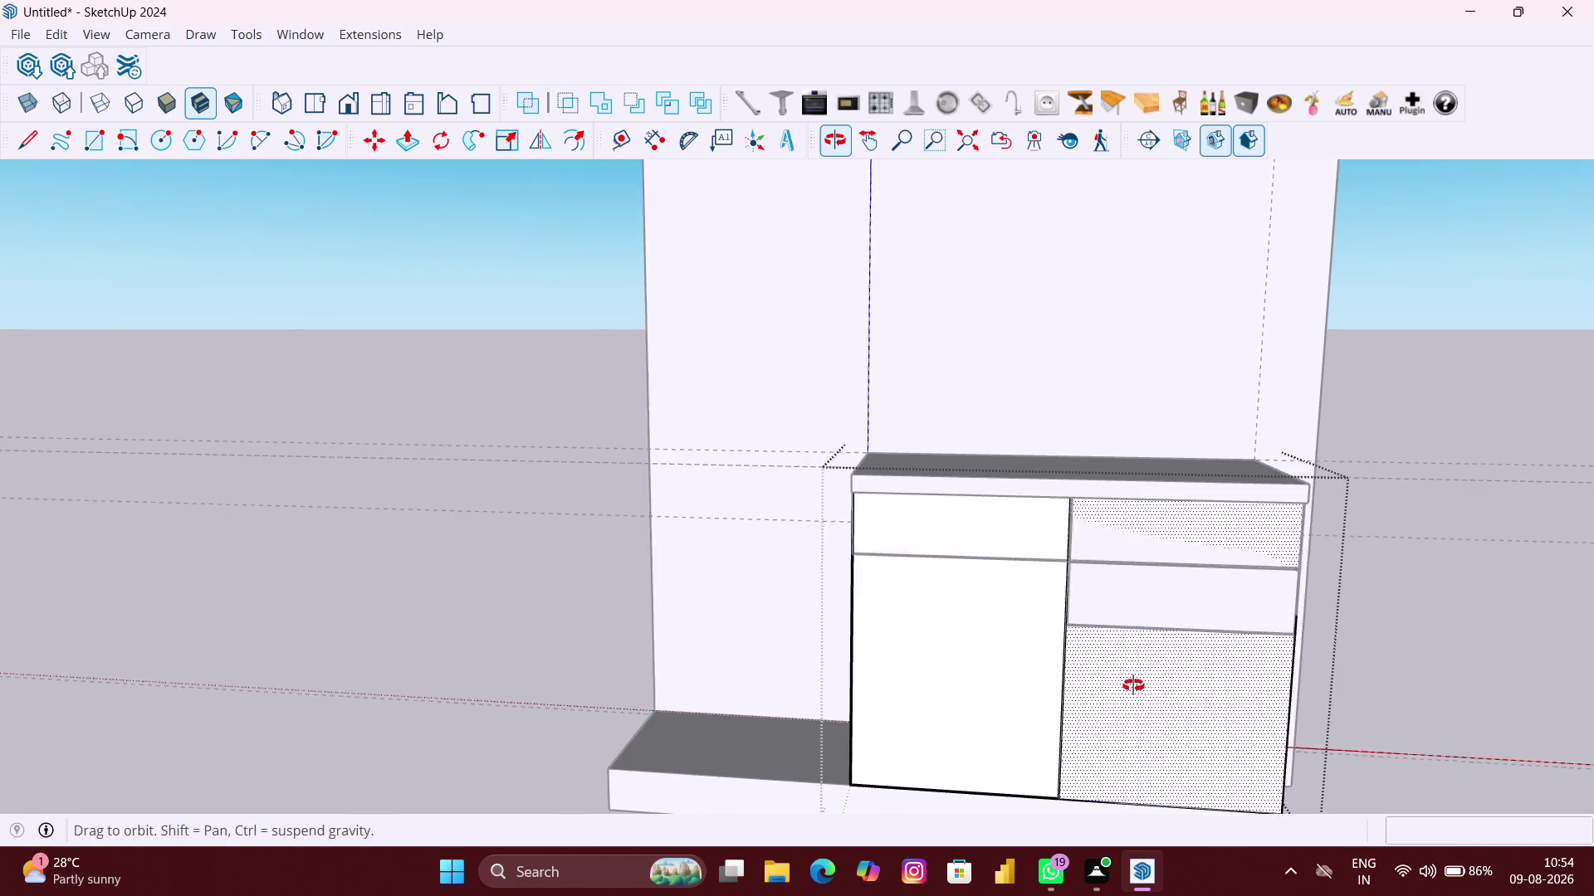
middle_drag(1141, 689, 1115, 676)
scroll(up, 3)
key(space)
click(1235, 604)
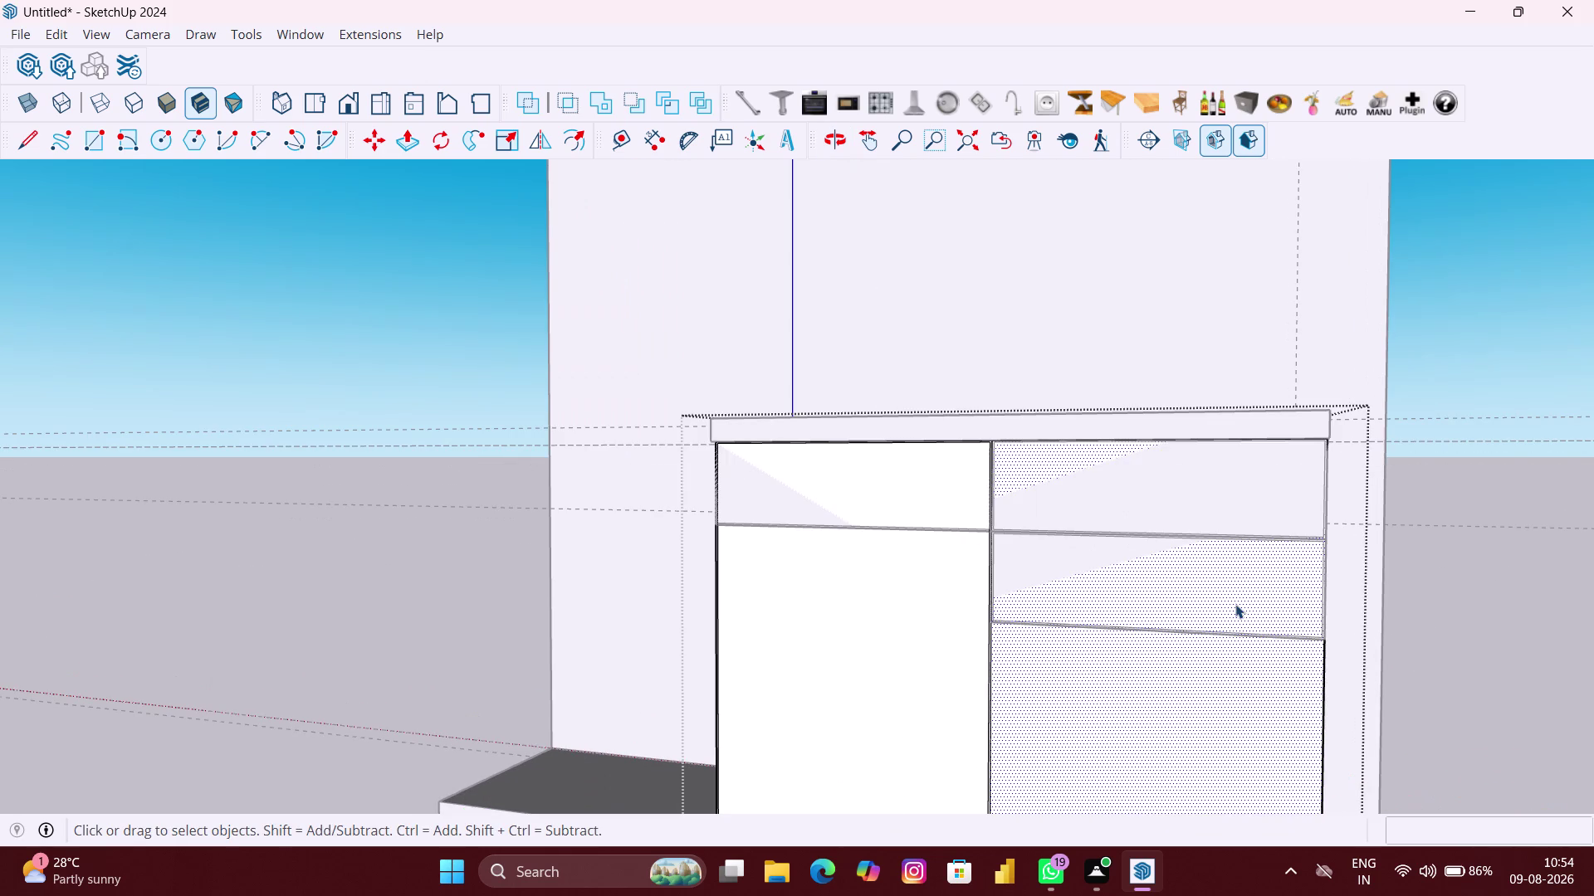
scroll(down, 3)
key(space)
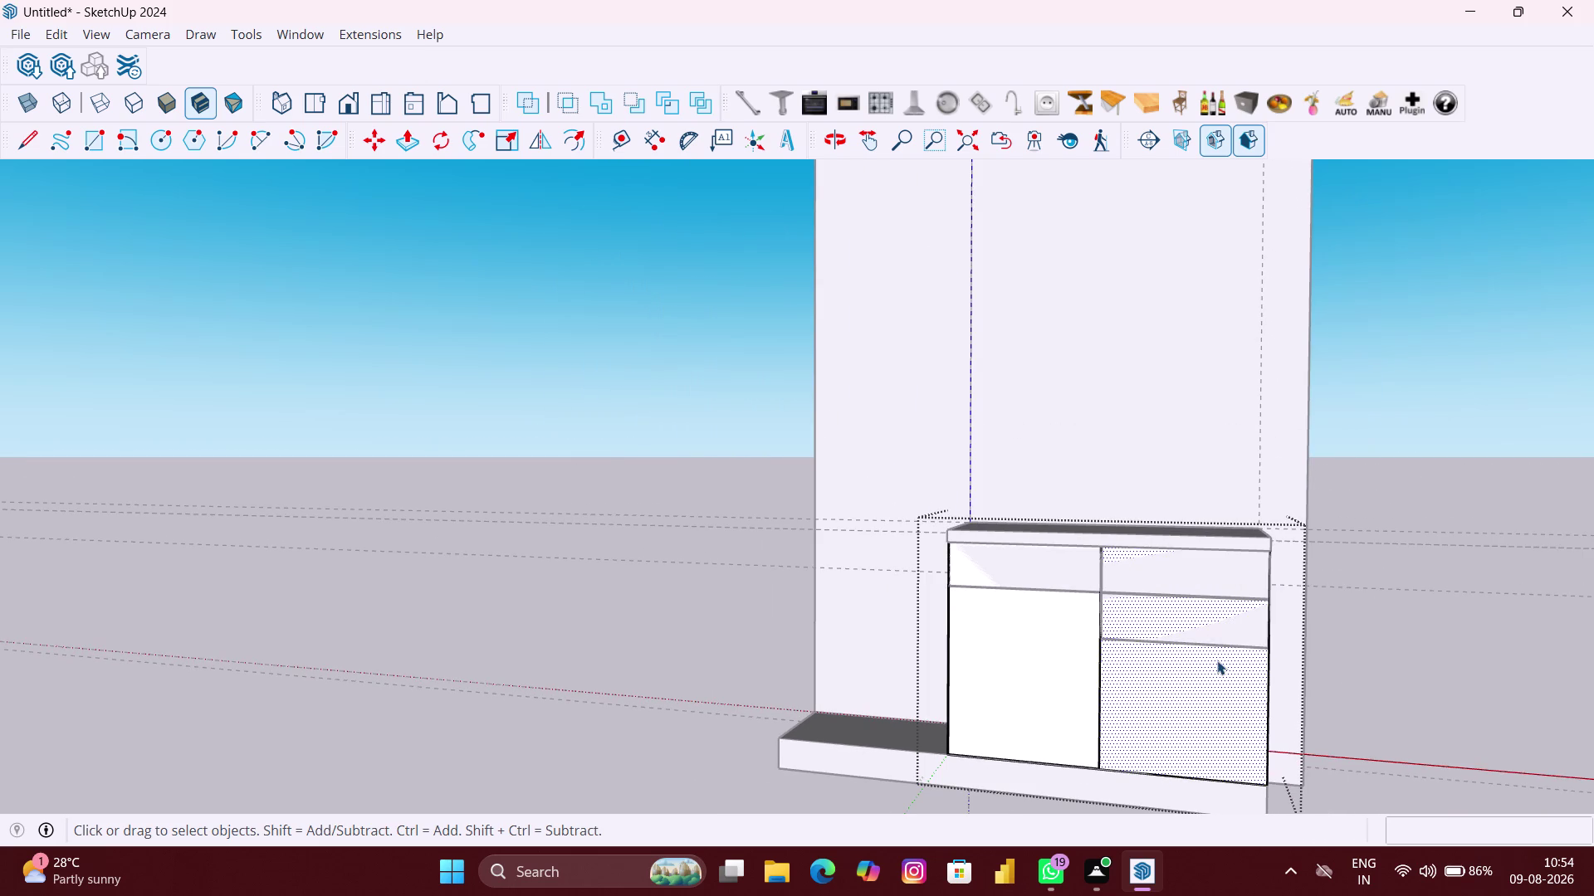
click(1406, 677)
scroll(down, 3)
click(1236, 713)
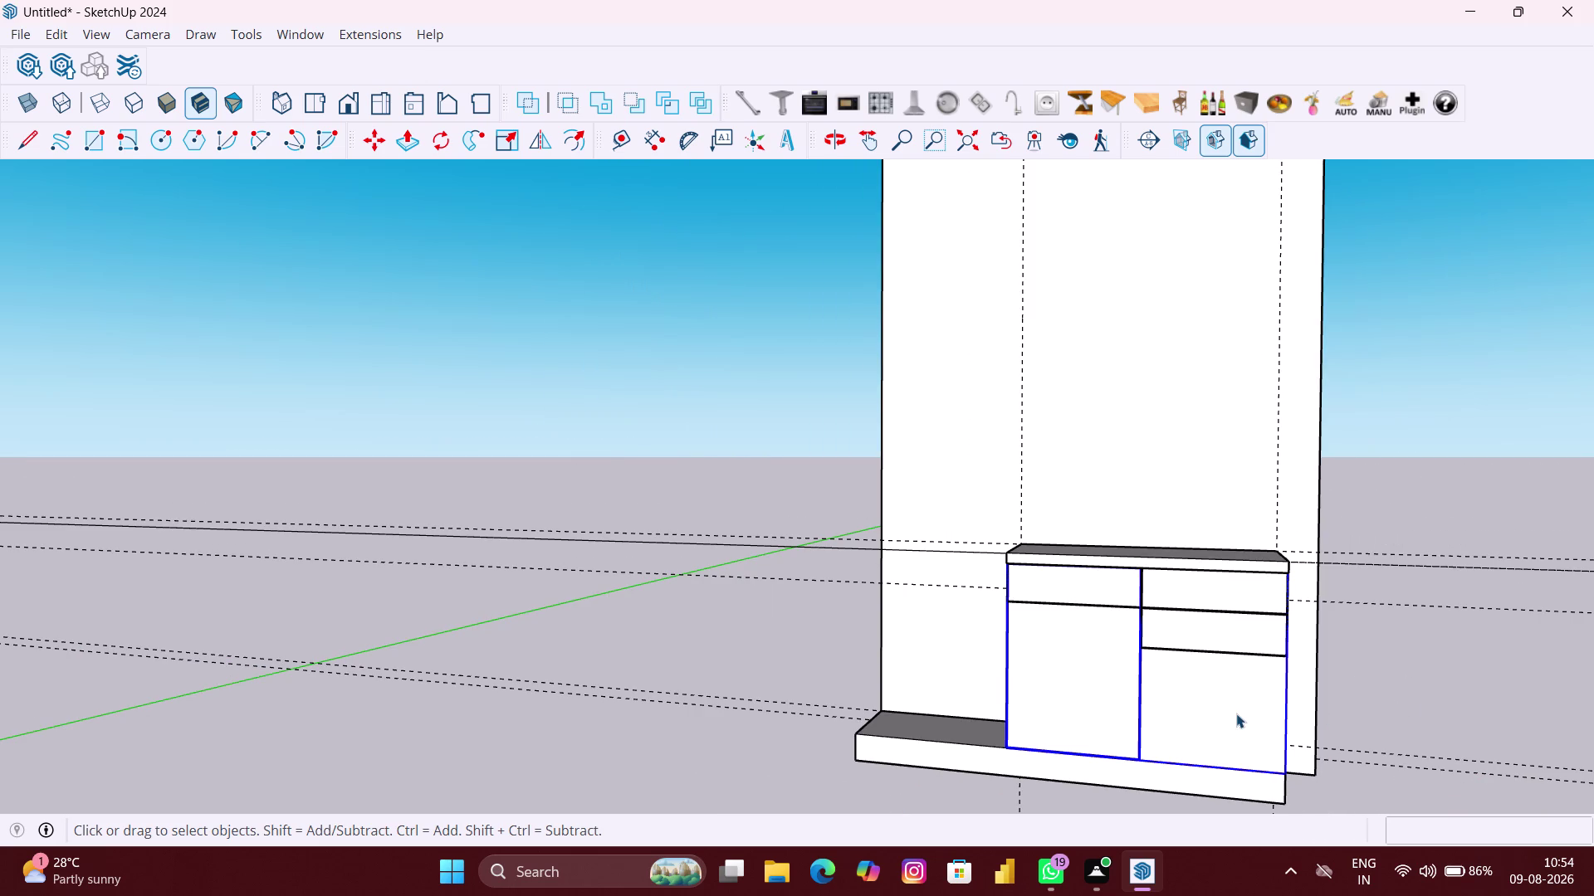
scroll(up, 3)
scroll(up, 3)
middle_drag(1236, 713, 1239, 693)
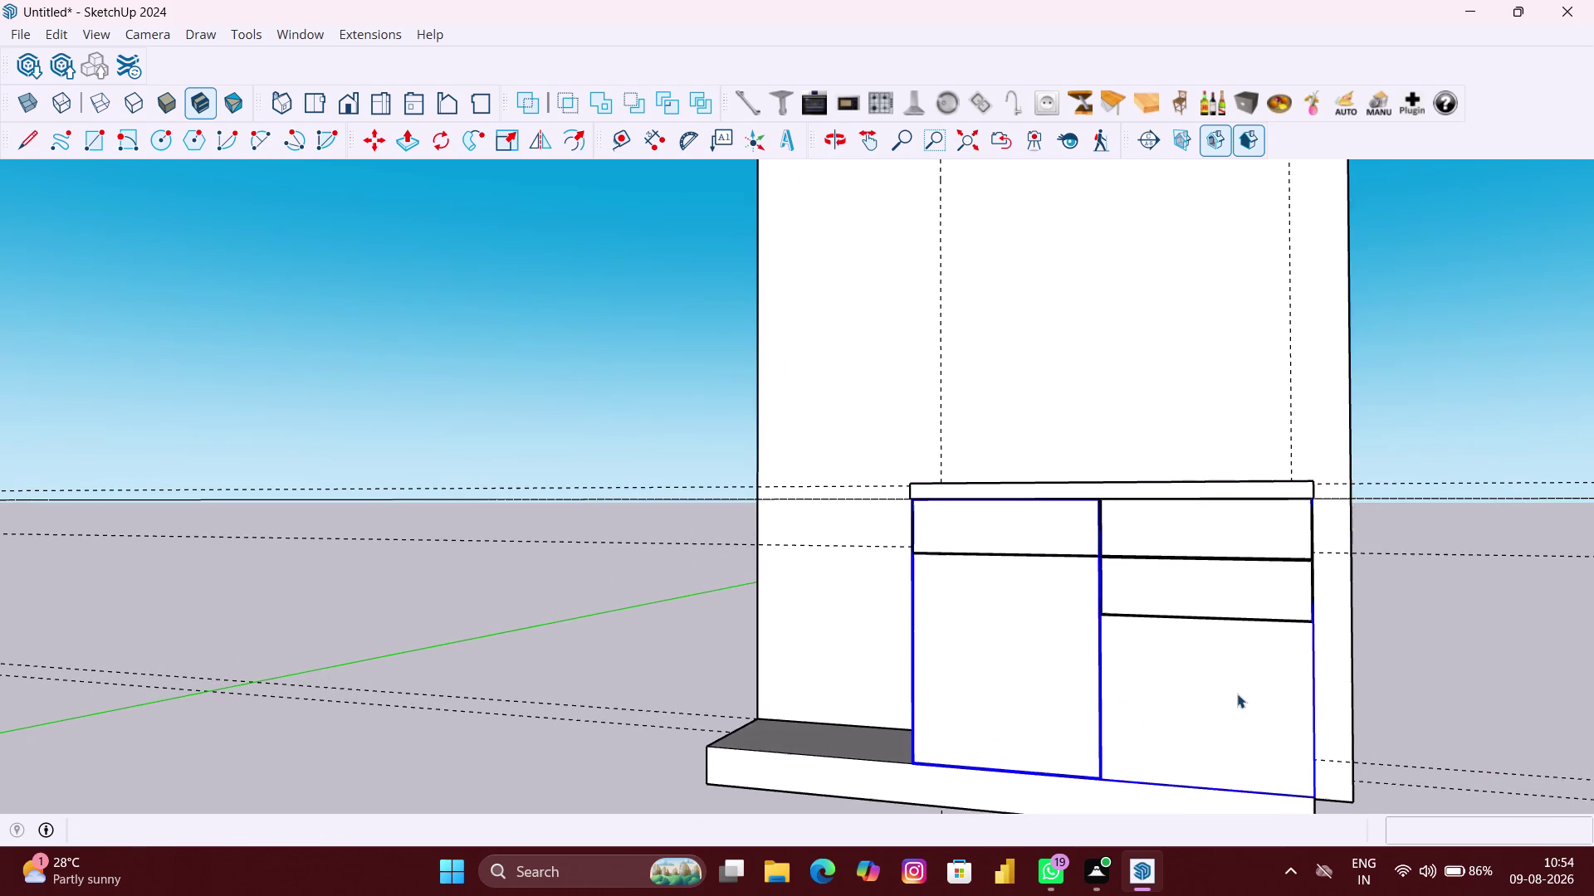
scroll(up, 3)
double_click(1174, 697)
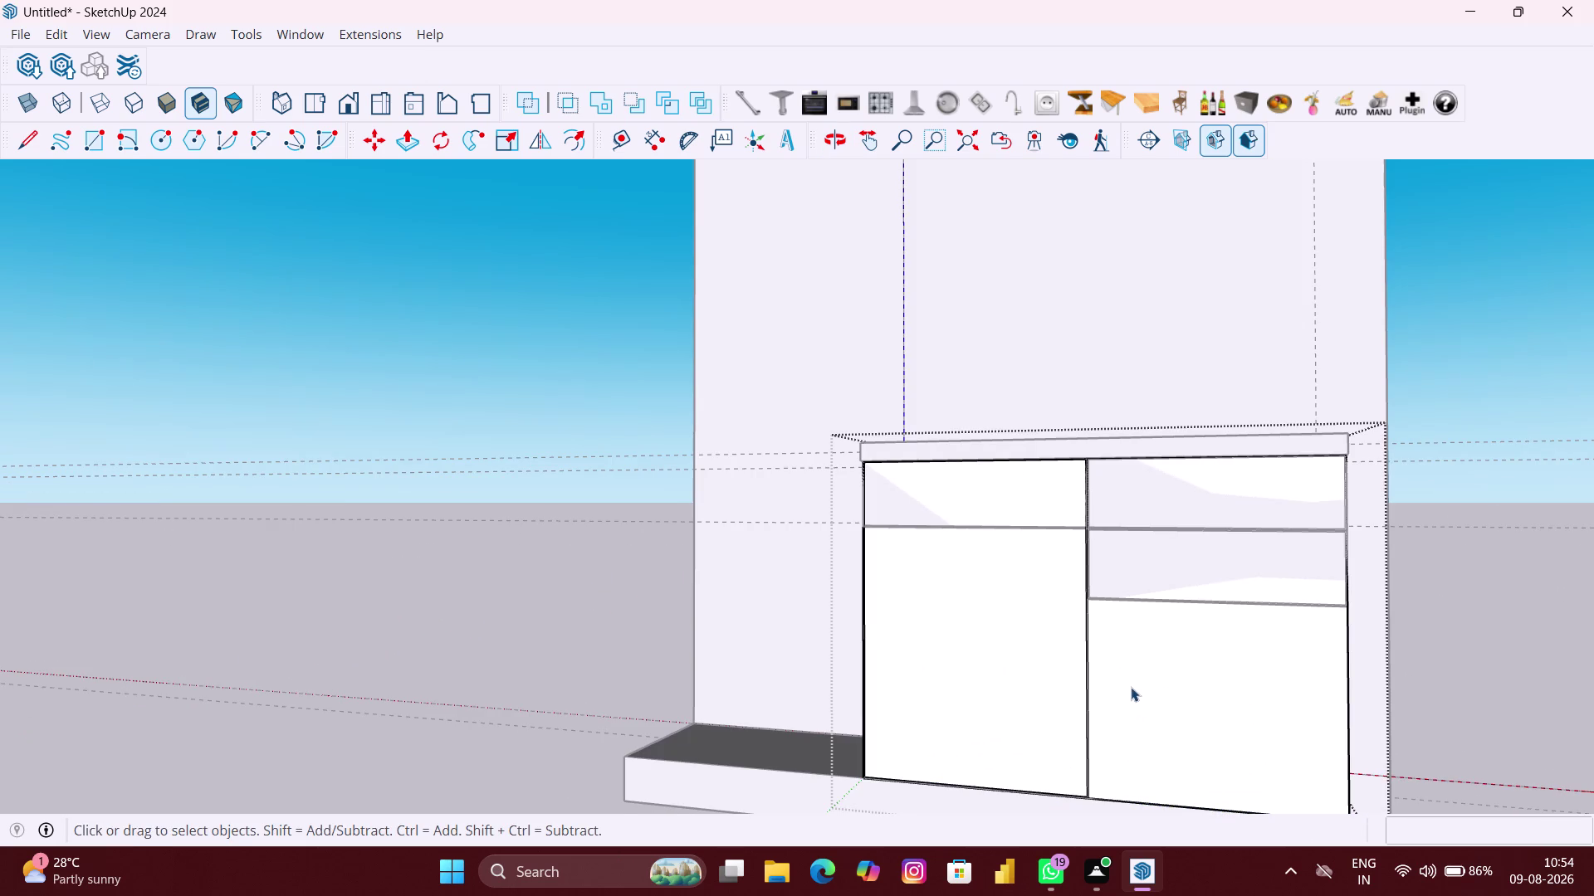
key(r)
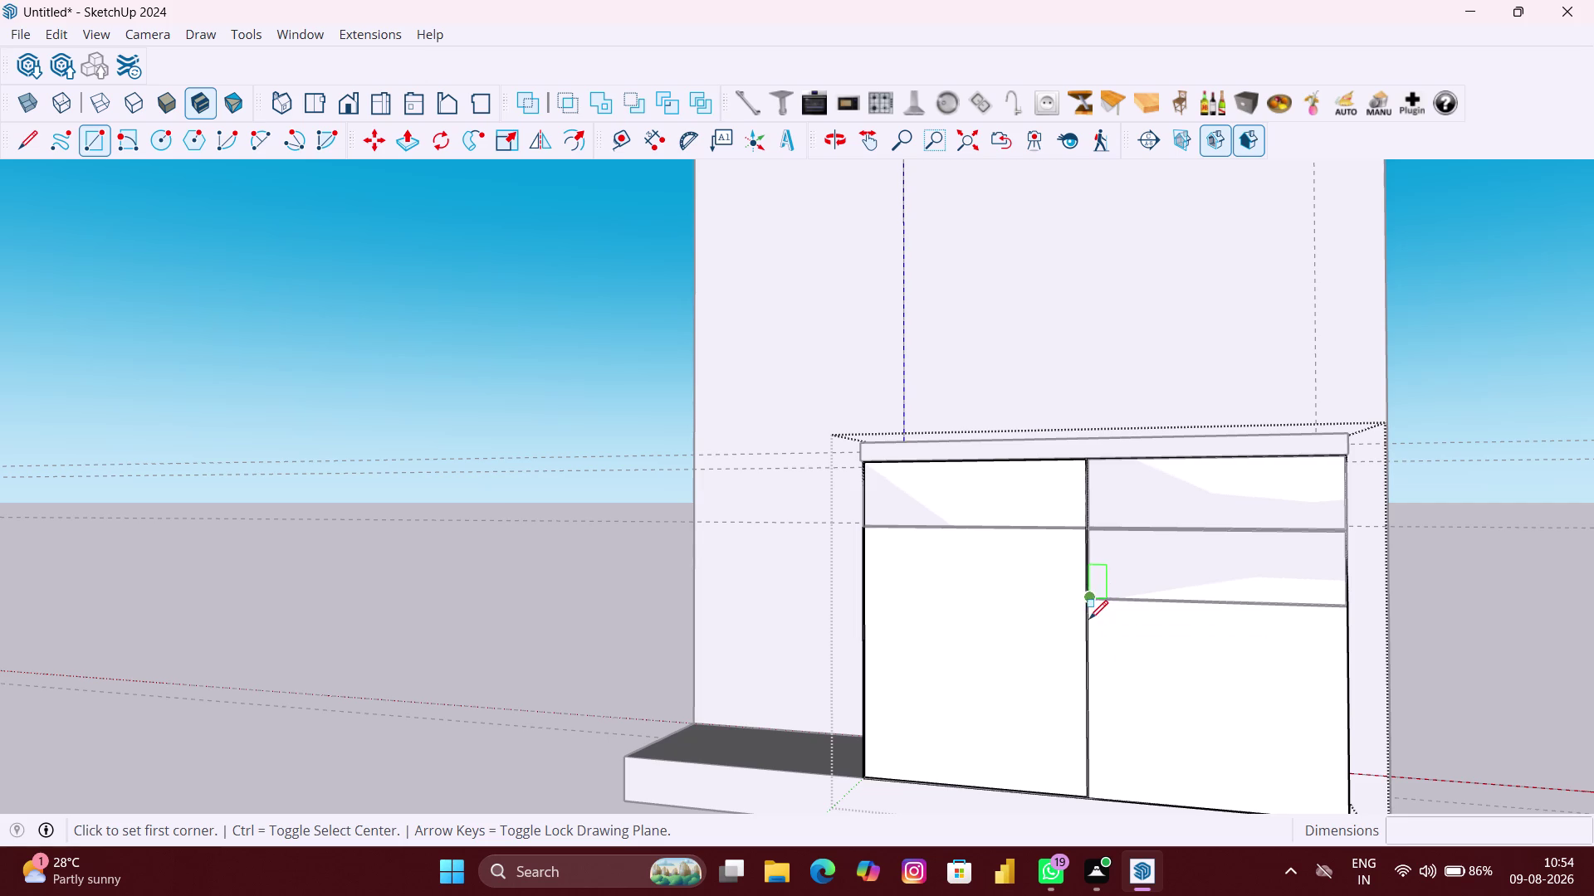
scroll(up, 3)
Draw a rectangle from the lower-right door's top-left corner to its bottom-right corner.
scroll(up, 3)
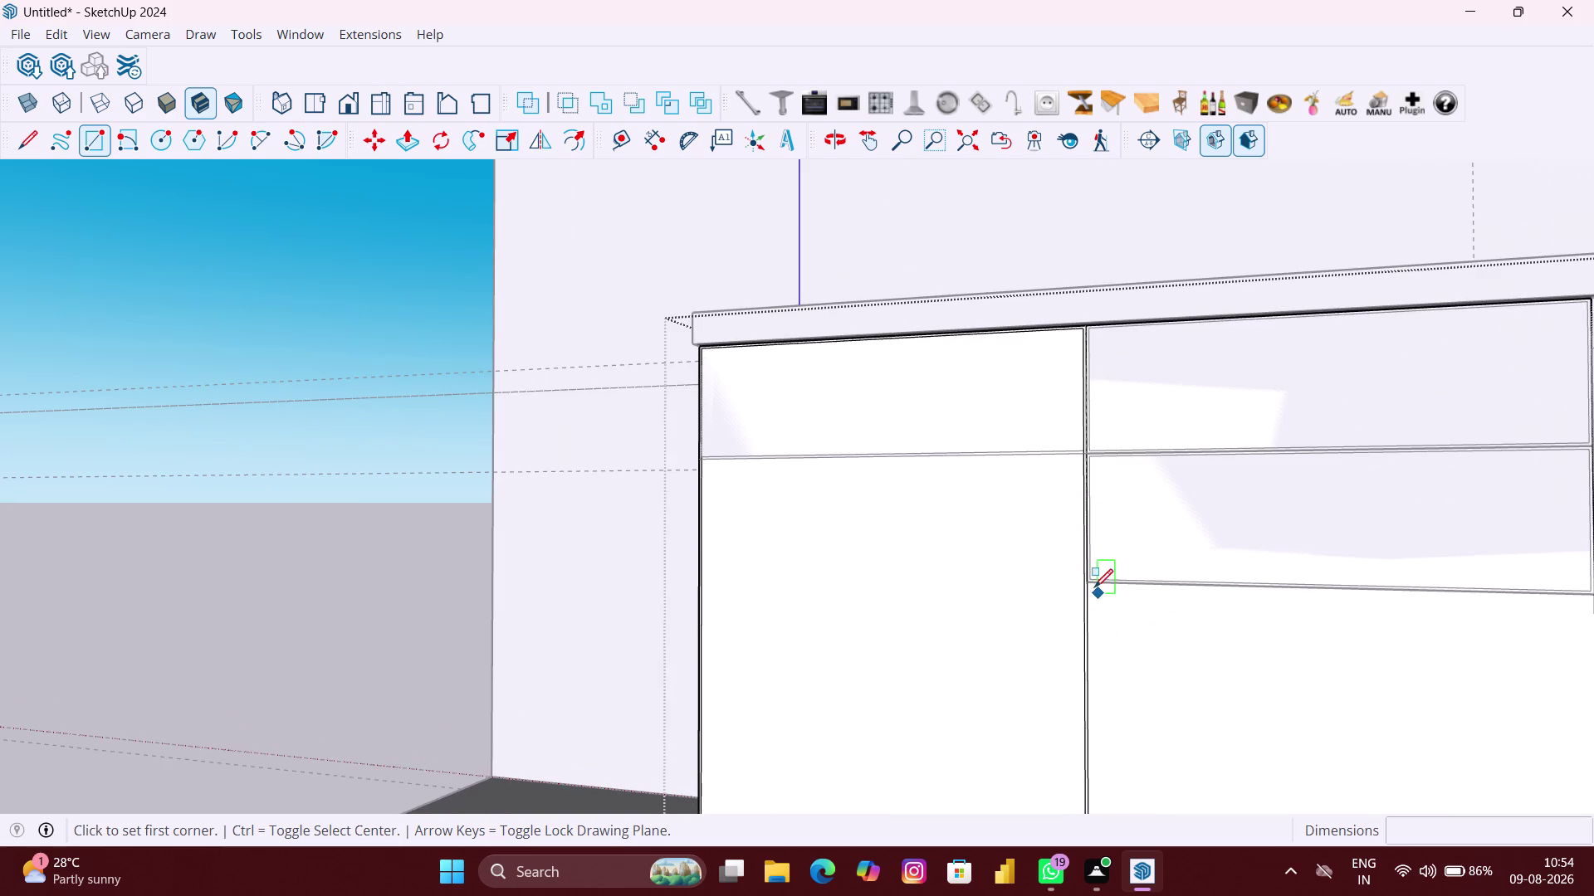
scroll(up, 3)
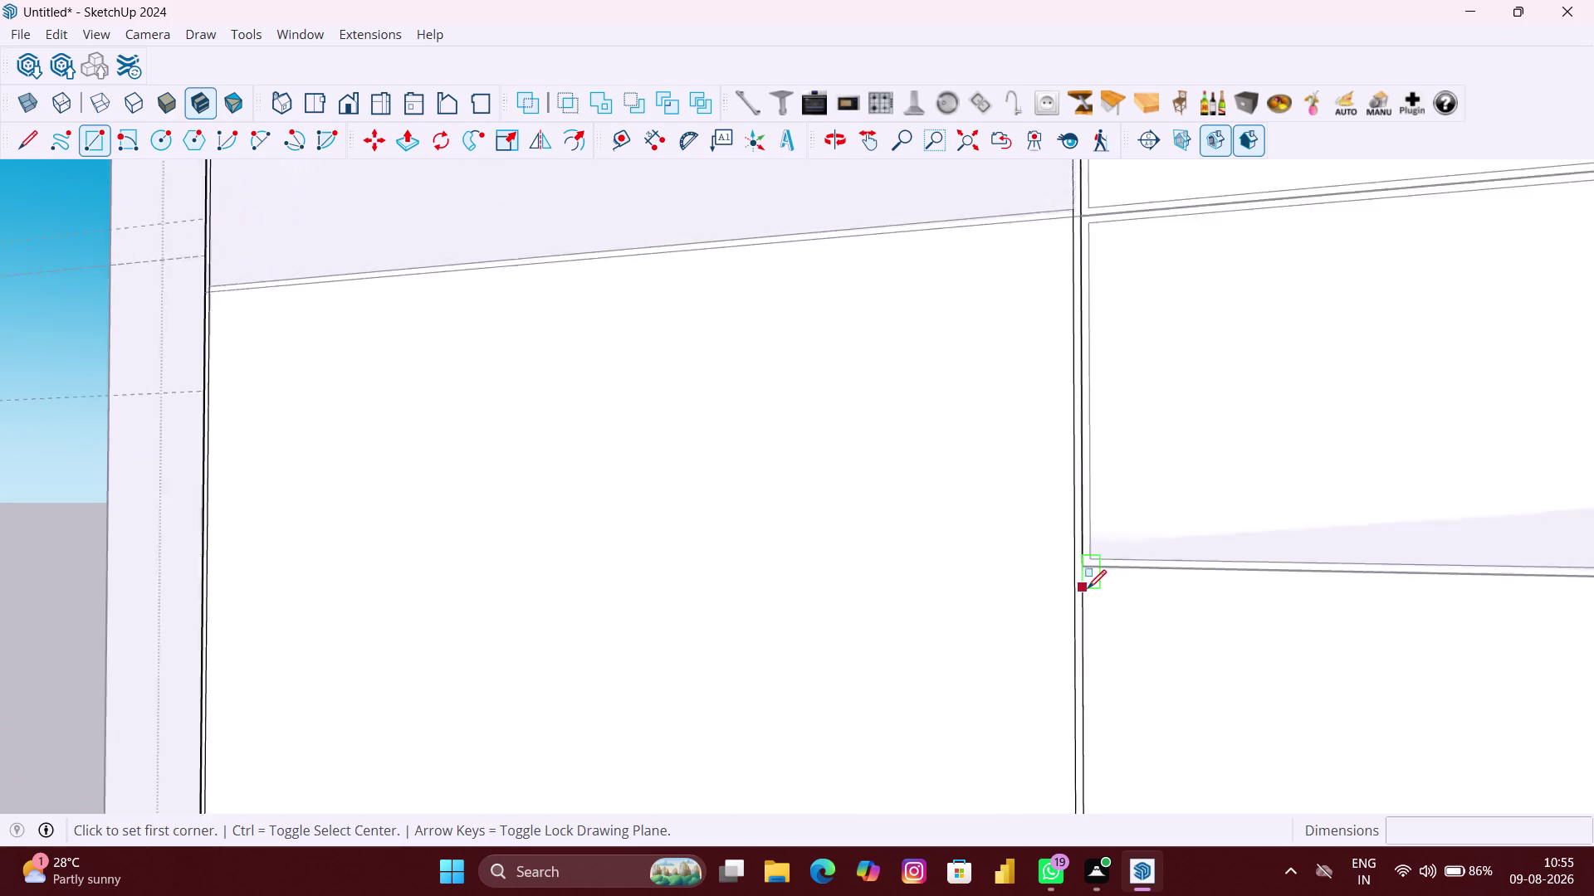
scroll(up, 3)
click(1077, 553)
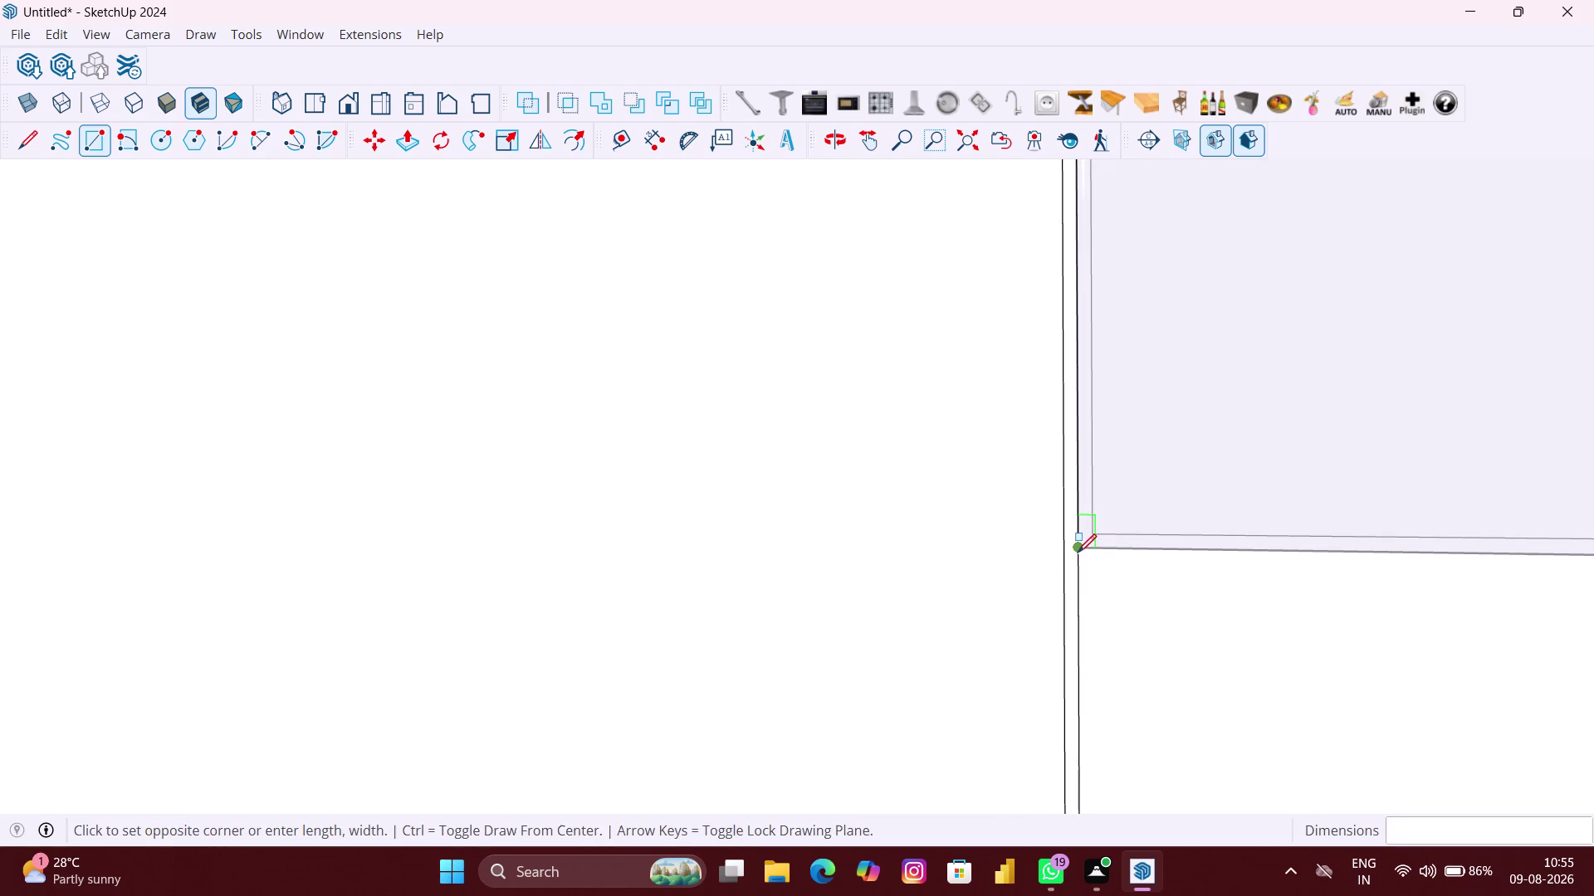
scroll(down, 3)
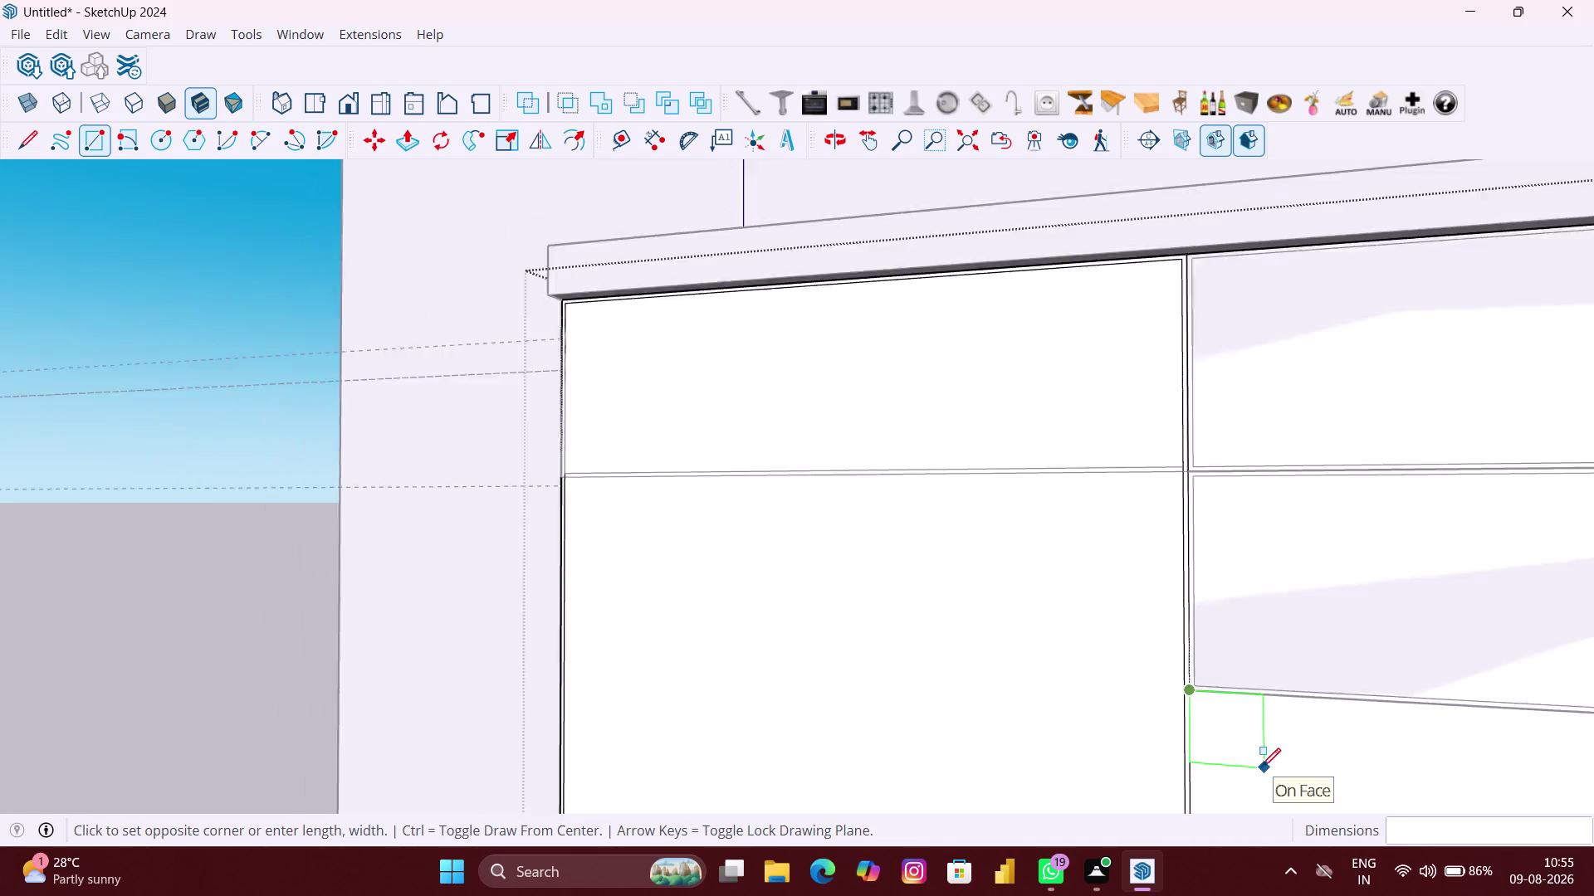
scroll(down, 3)
middle_drag(1269, 771, 1214, 521)
scroll(down, 3)
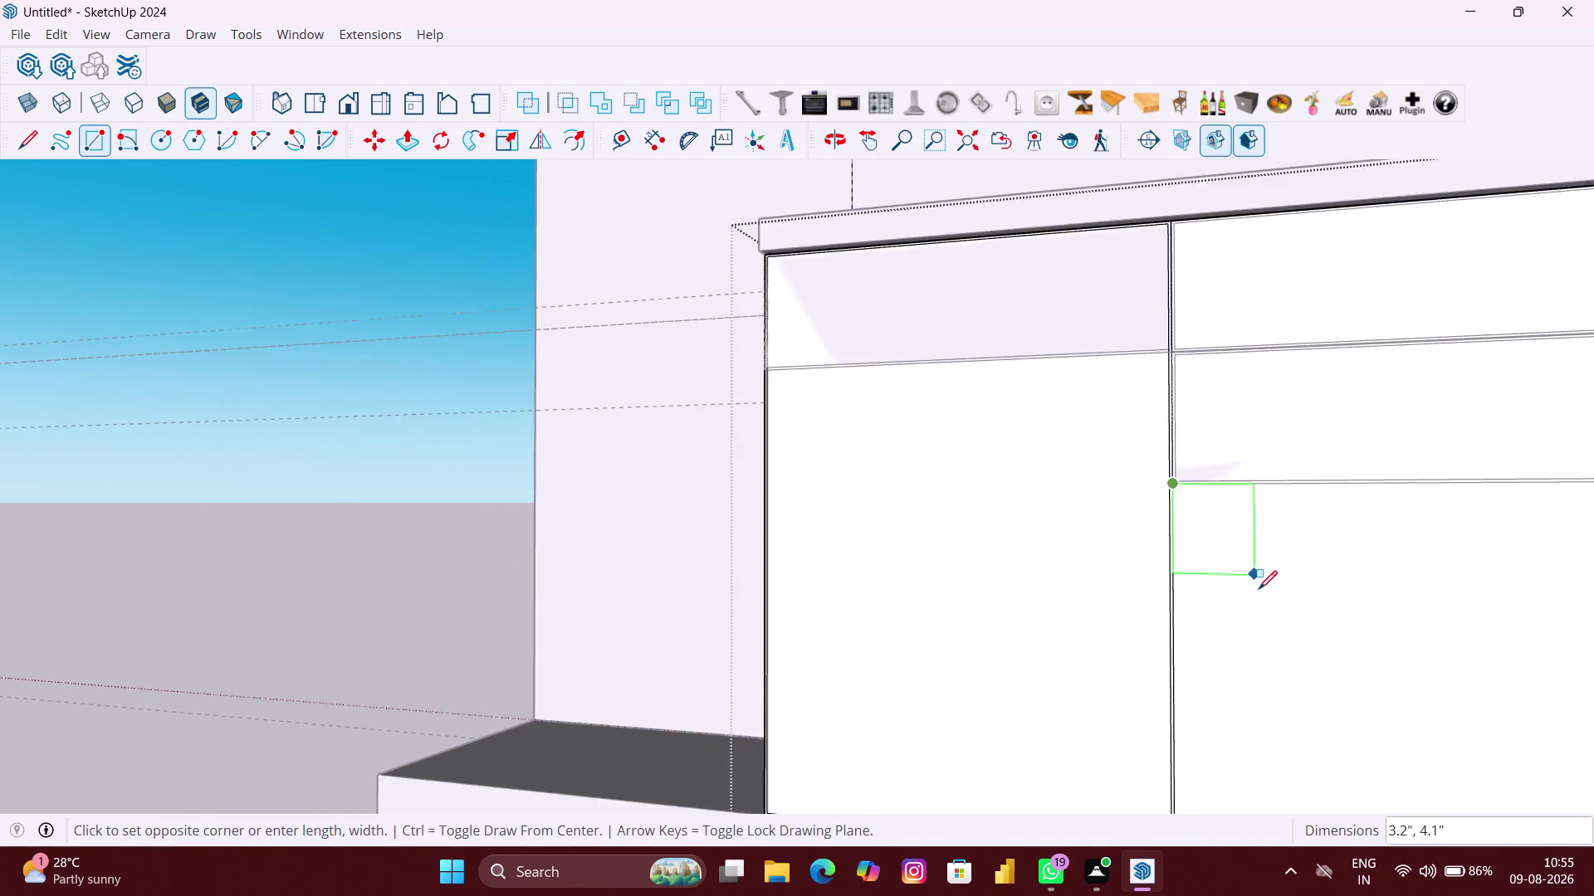
scroll(down, 3)
middle_drag(1306, 672, 1216, 551)
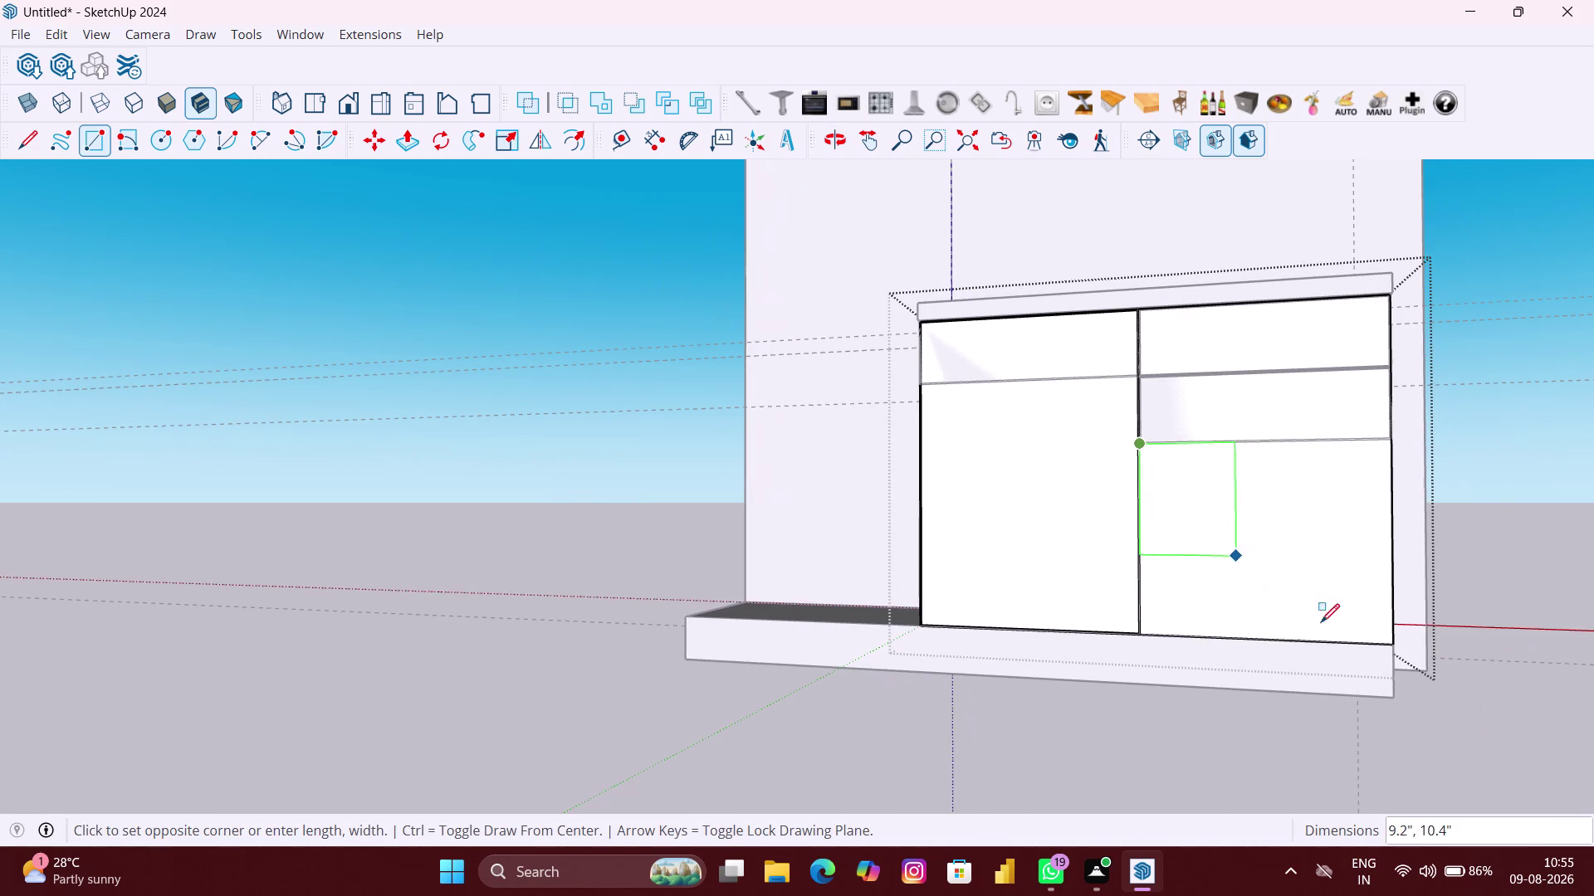
scroll(up, 3)
scroll(up, 3)
scroll(up, 3)
scroll(up, 3)
scroll(up, 3)
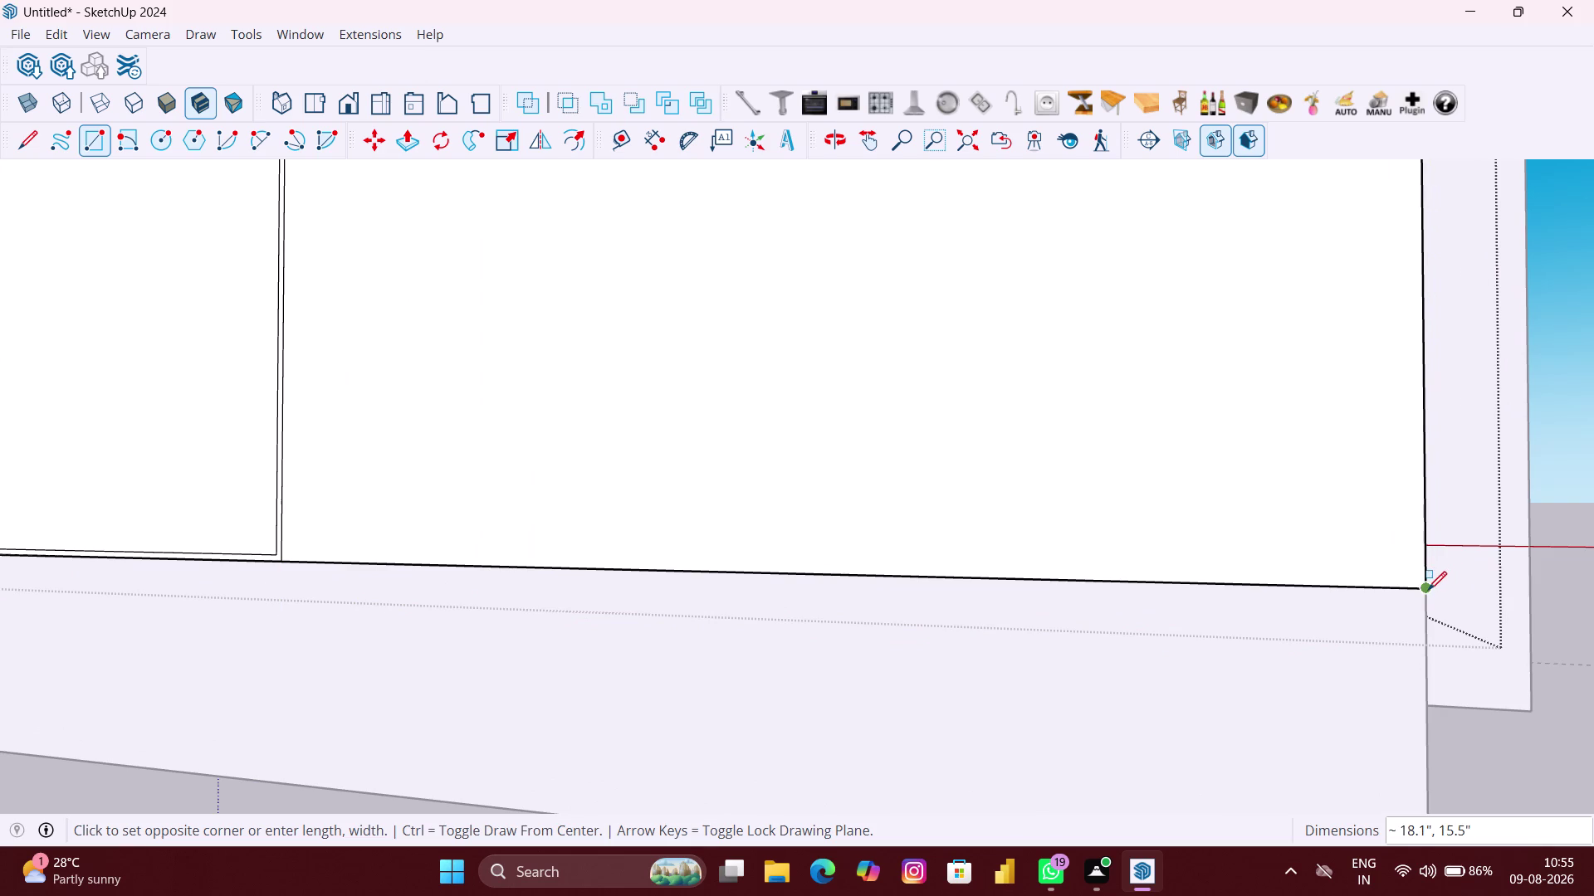
click(1426, 592)
key(space)
scroll(down, 3)
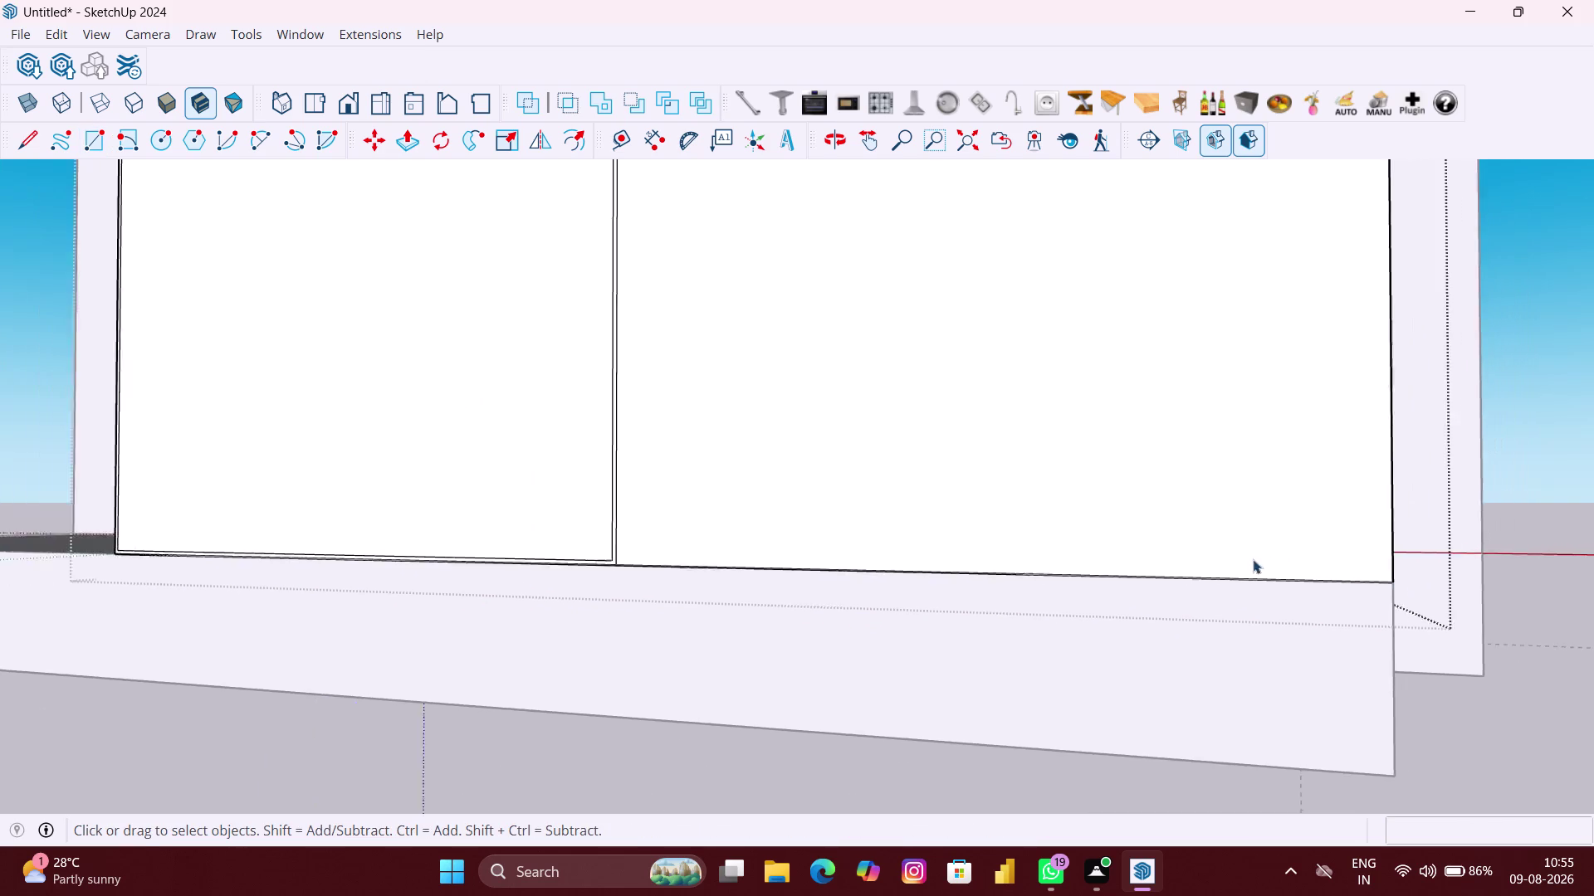
scroll(down, 3)
click(1593, 525)
Inside the cabinet group, try a 3 mm inset on the lower-right door front.
scroll(down, 3)
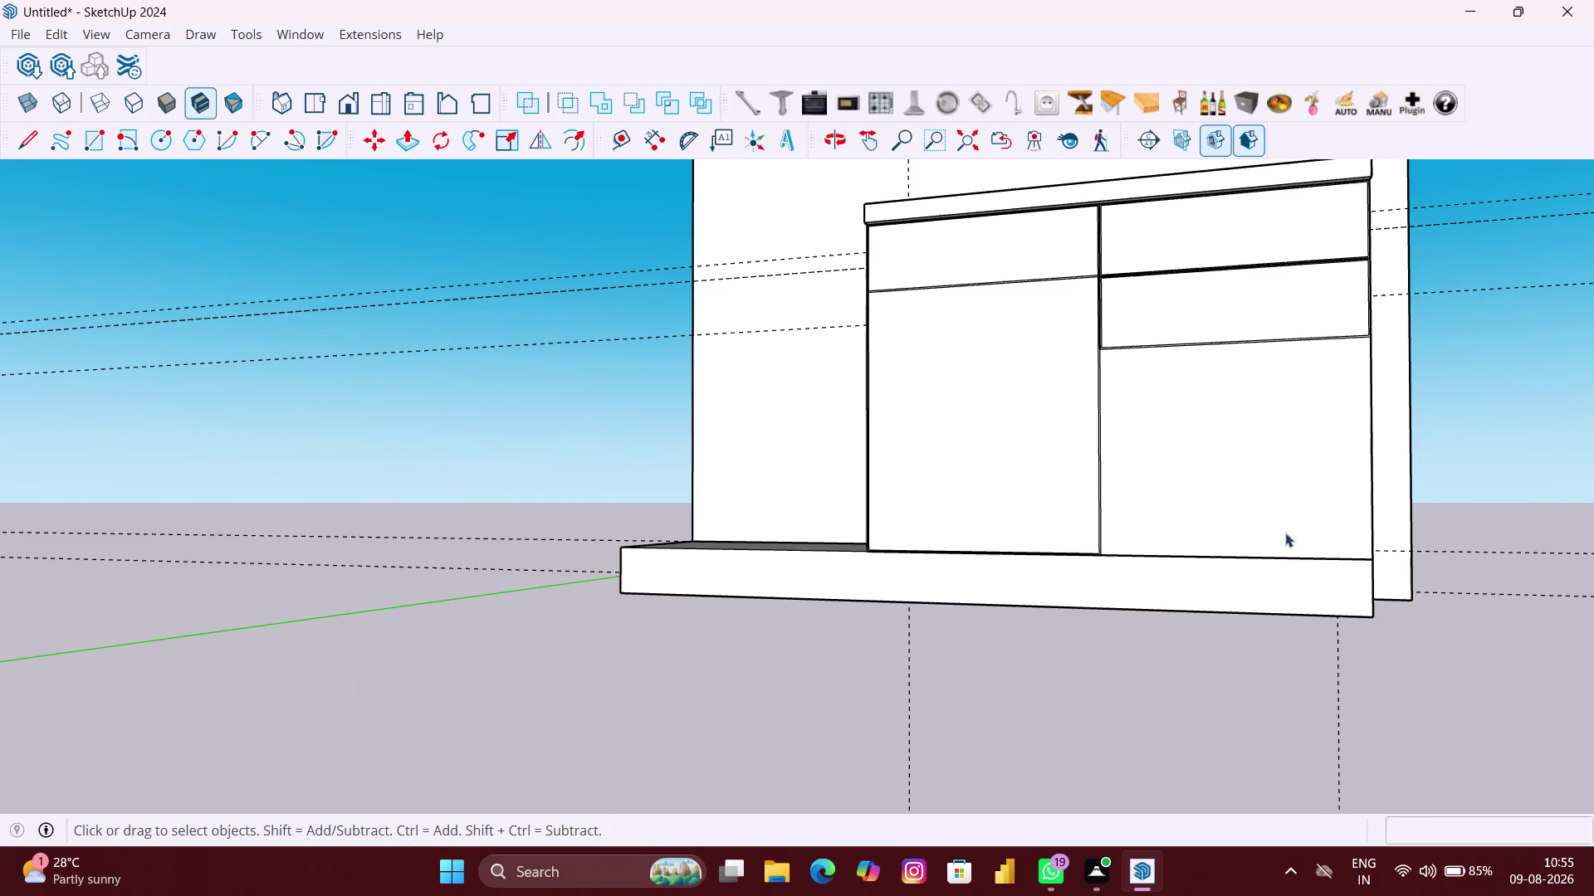
click(1268, 471)
double_click(1268, 468)
click(1240, 461)
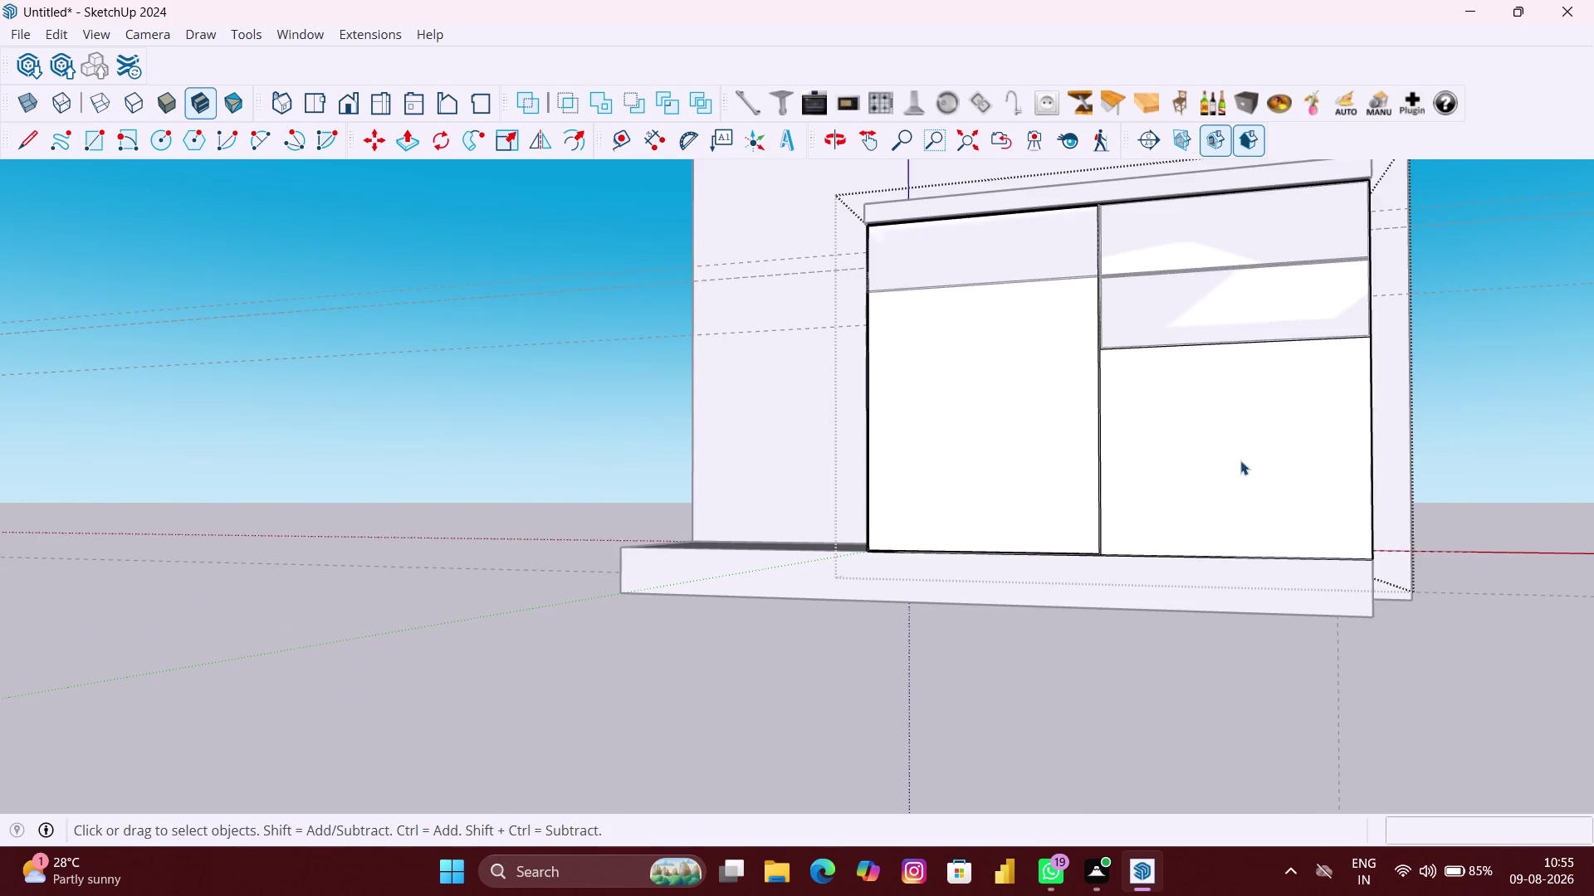
key(f)
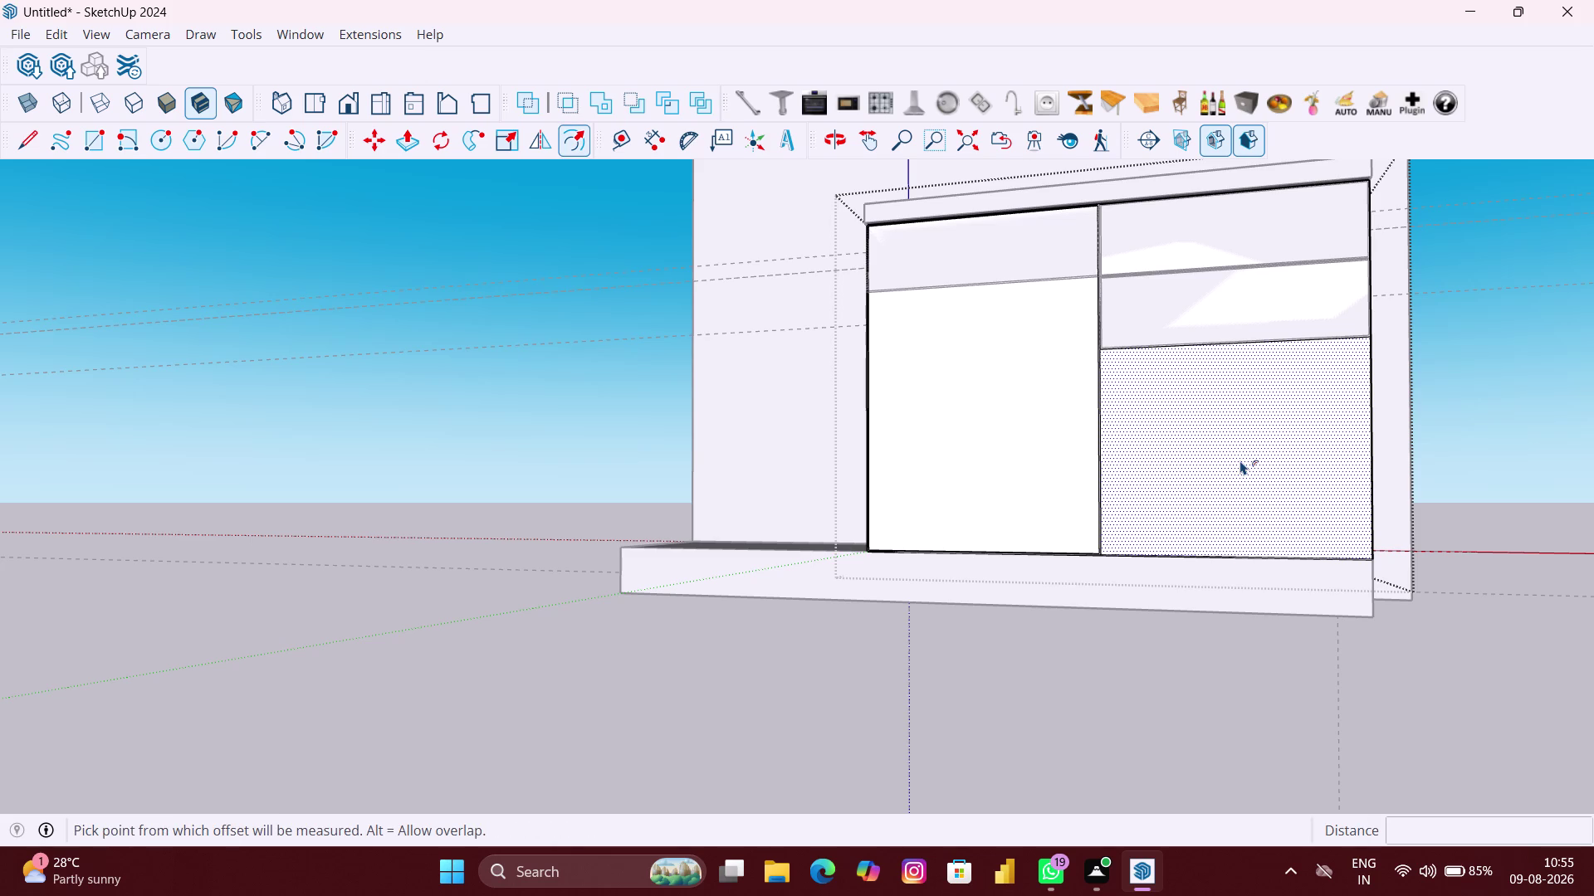
click(1250, 473)
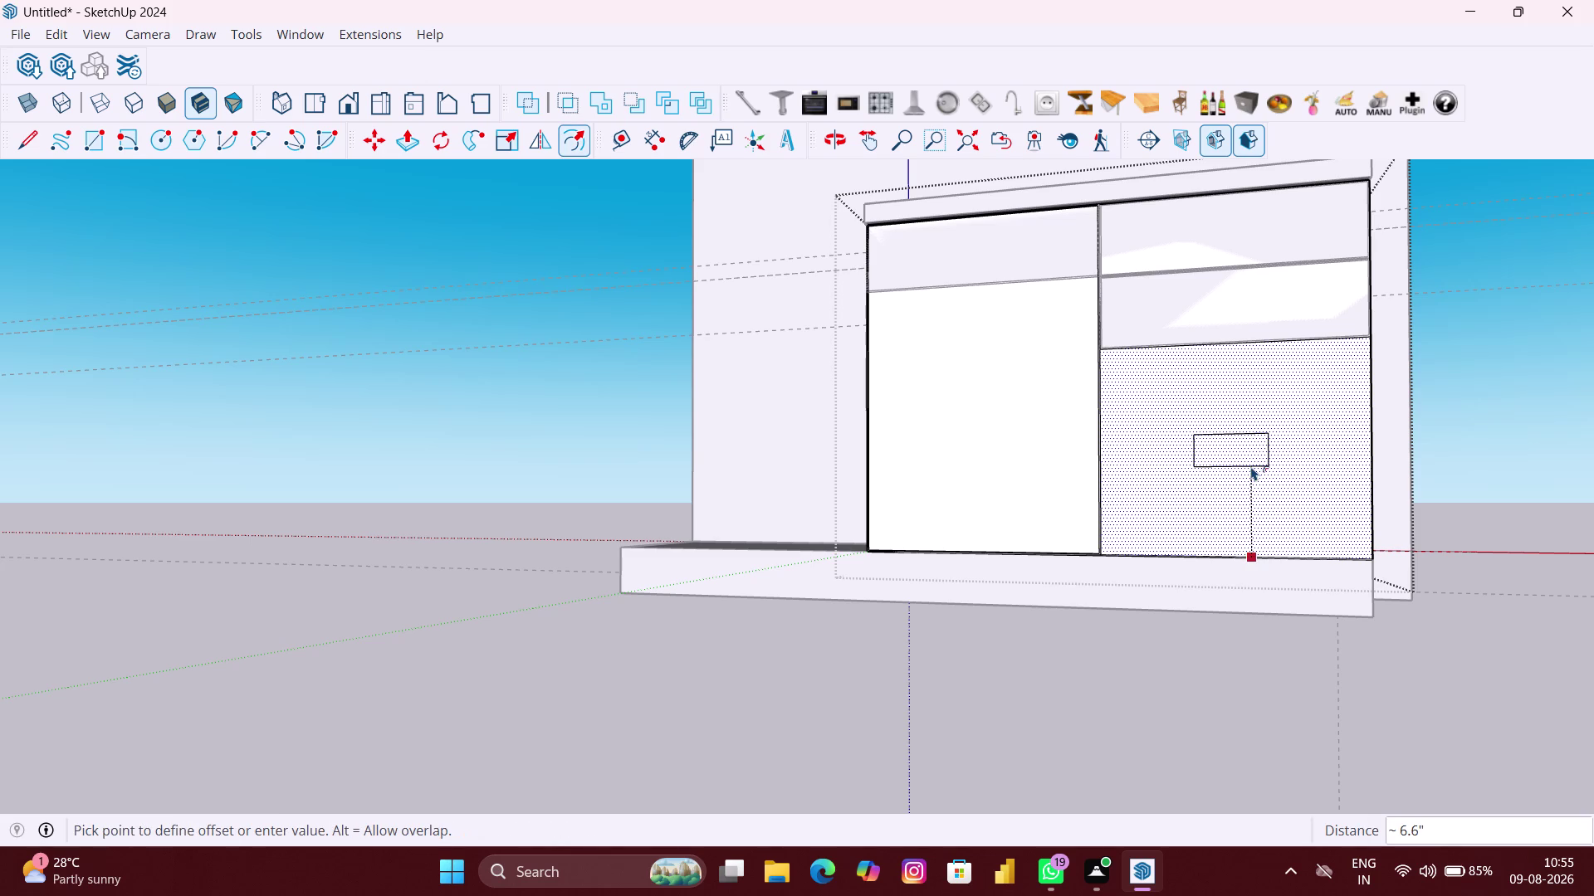
key(3)
text(MM)
key(Return)
key(space)
click(1470, 647)
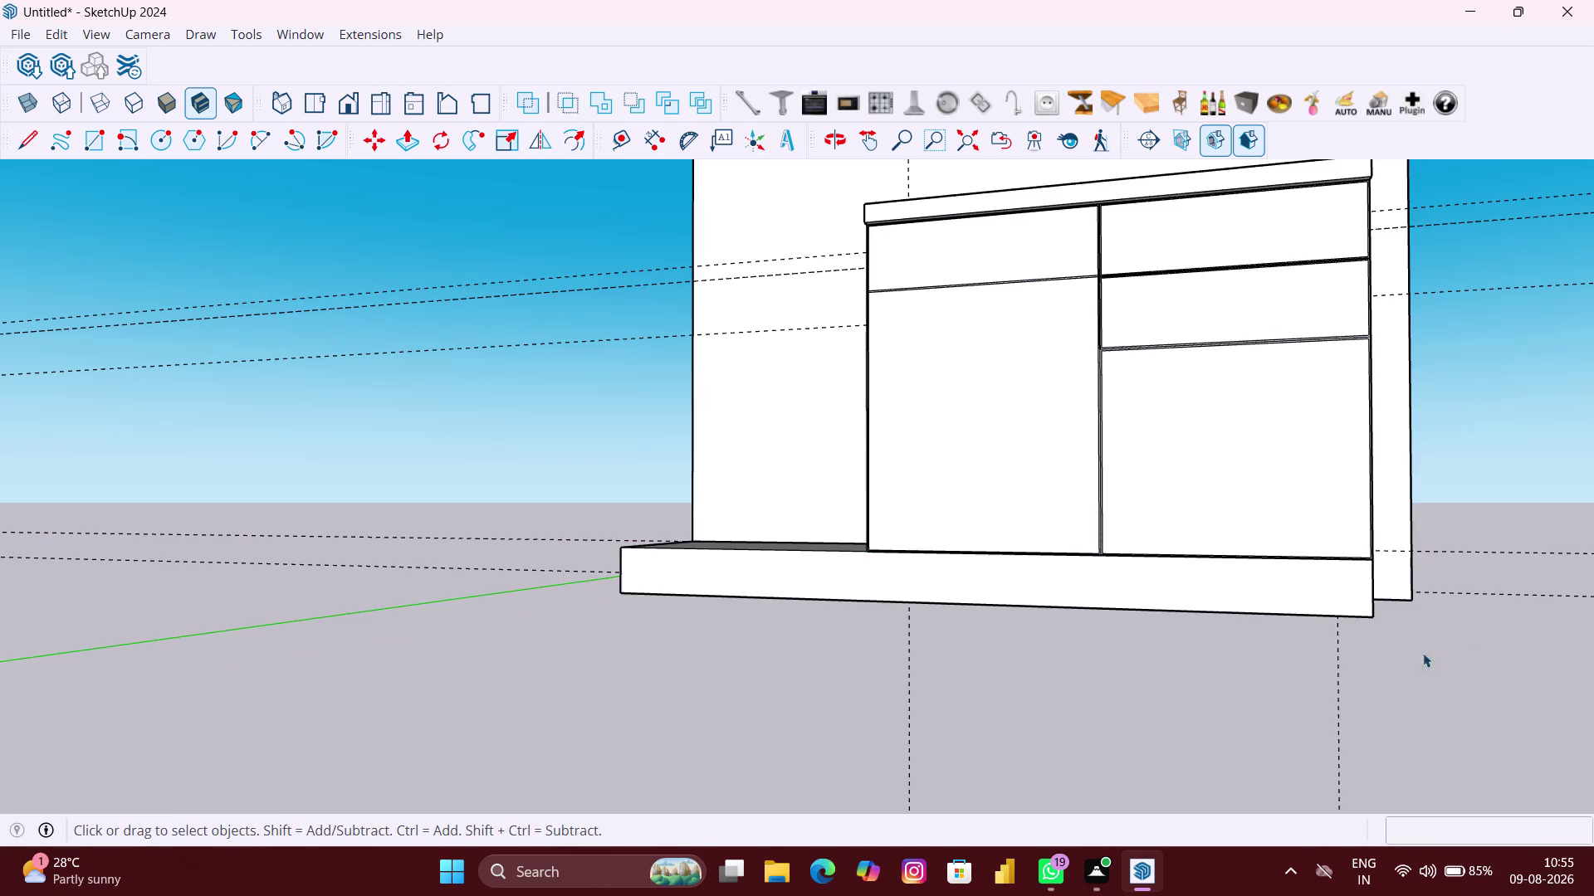
scroll(down, 3)
middle_drag(1269, 605, 1318, 696)
scroll(up, 3)
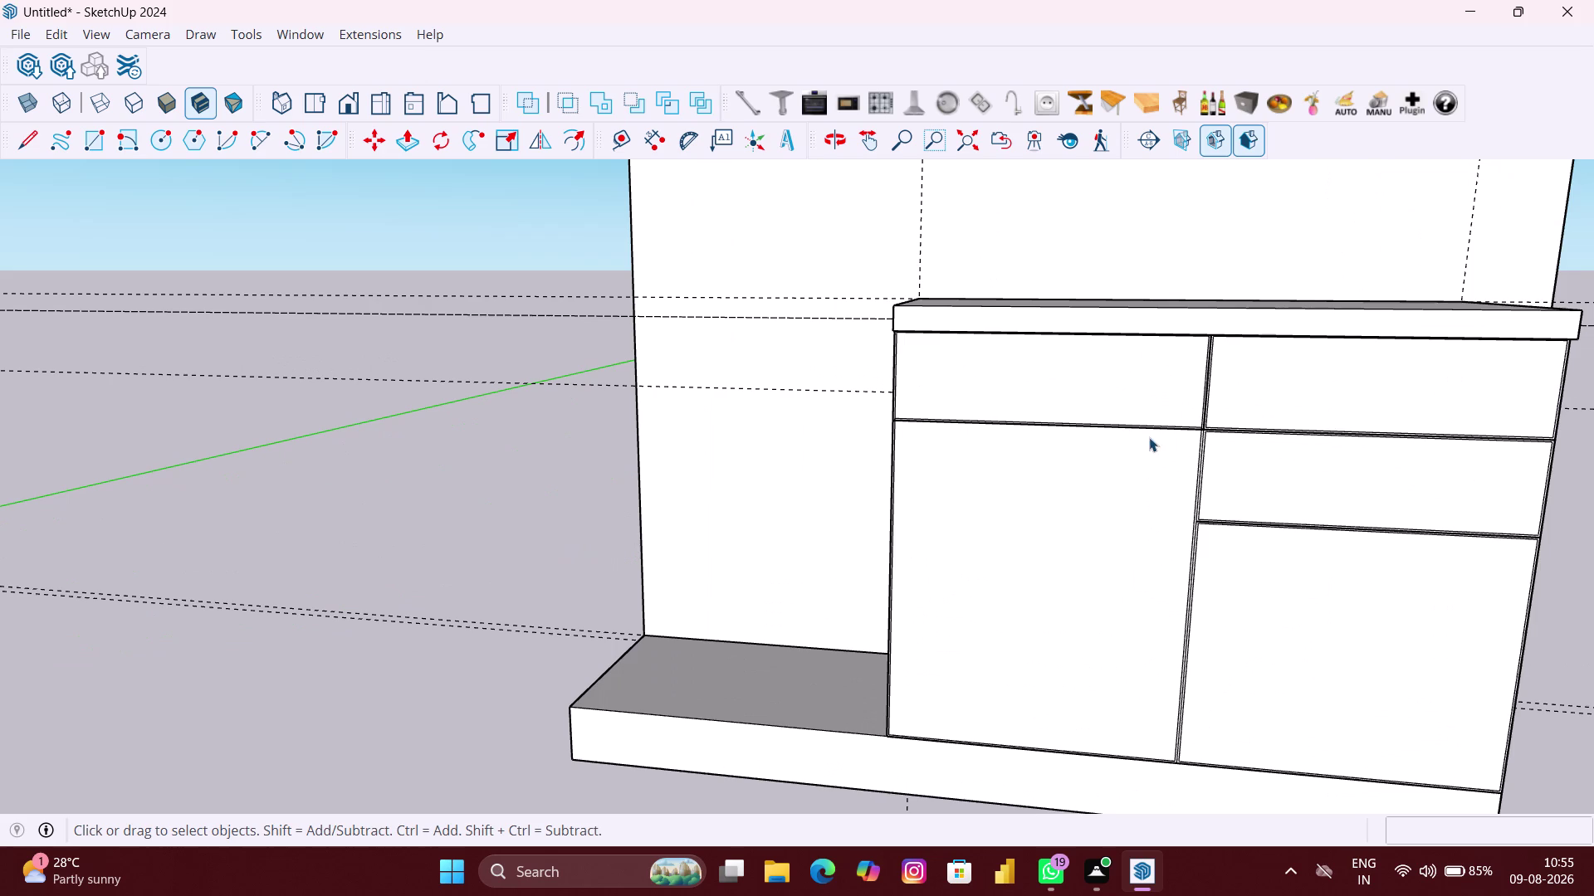
Inside the cabinet group, pull the upper-left drawer front out 18 mm.
click(1149, 399)
double_click(1110, 385)
scroll(up, 3)
click(1123, 389)
key(p)
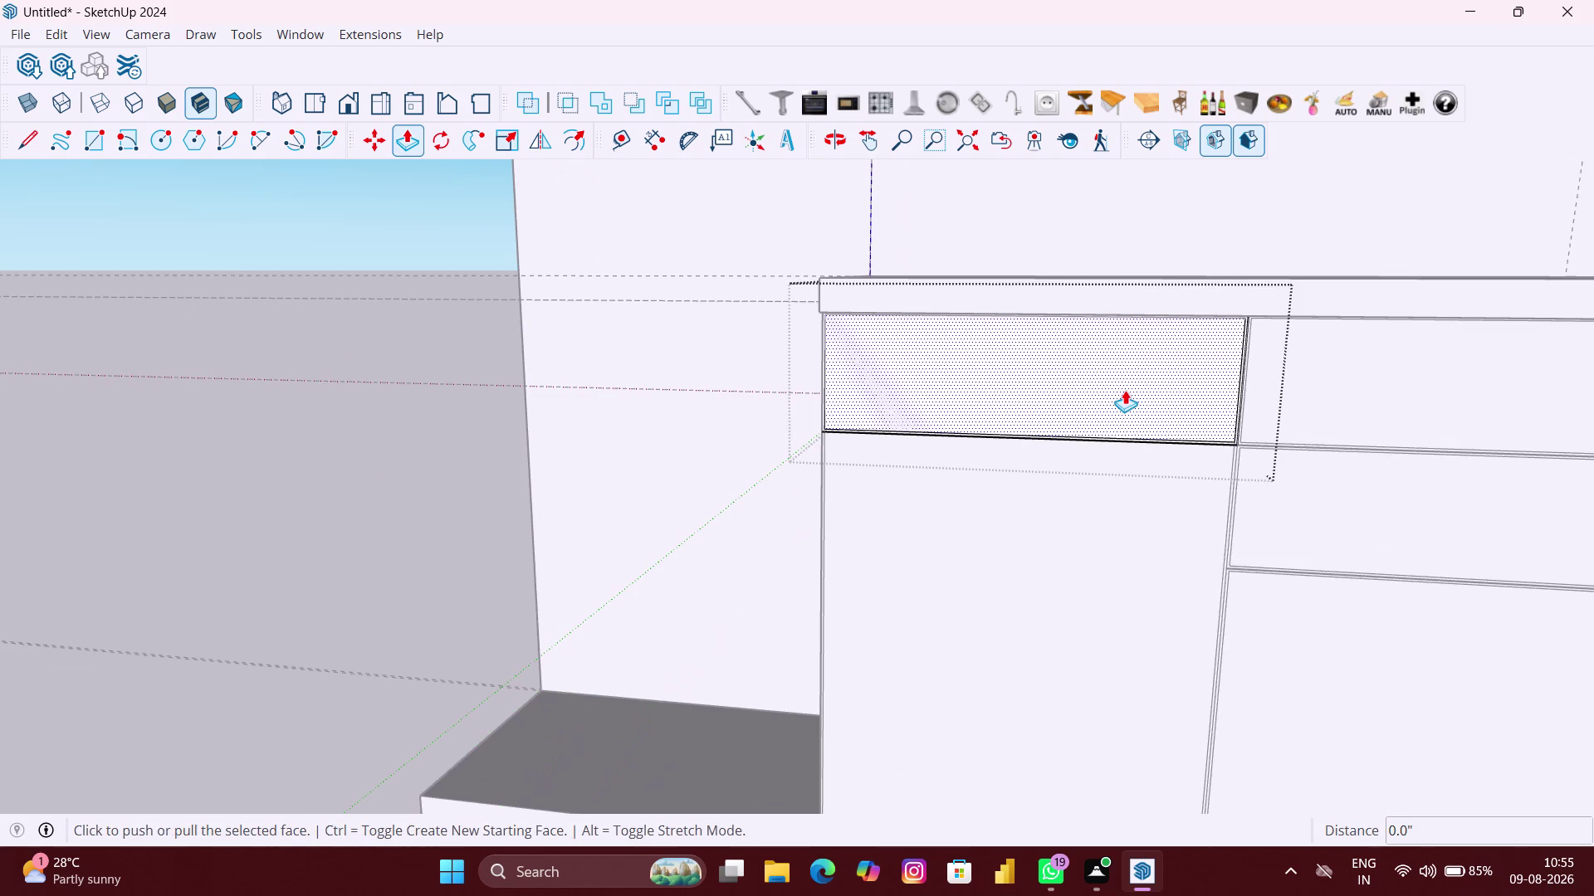
click(1124, 391)
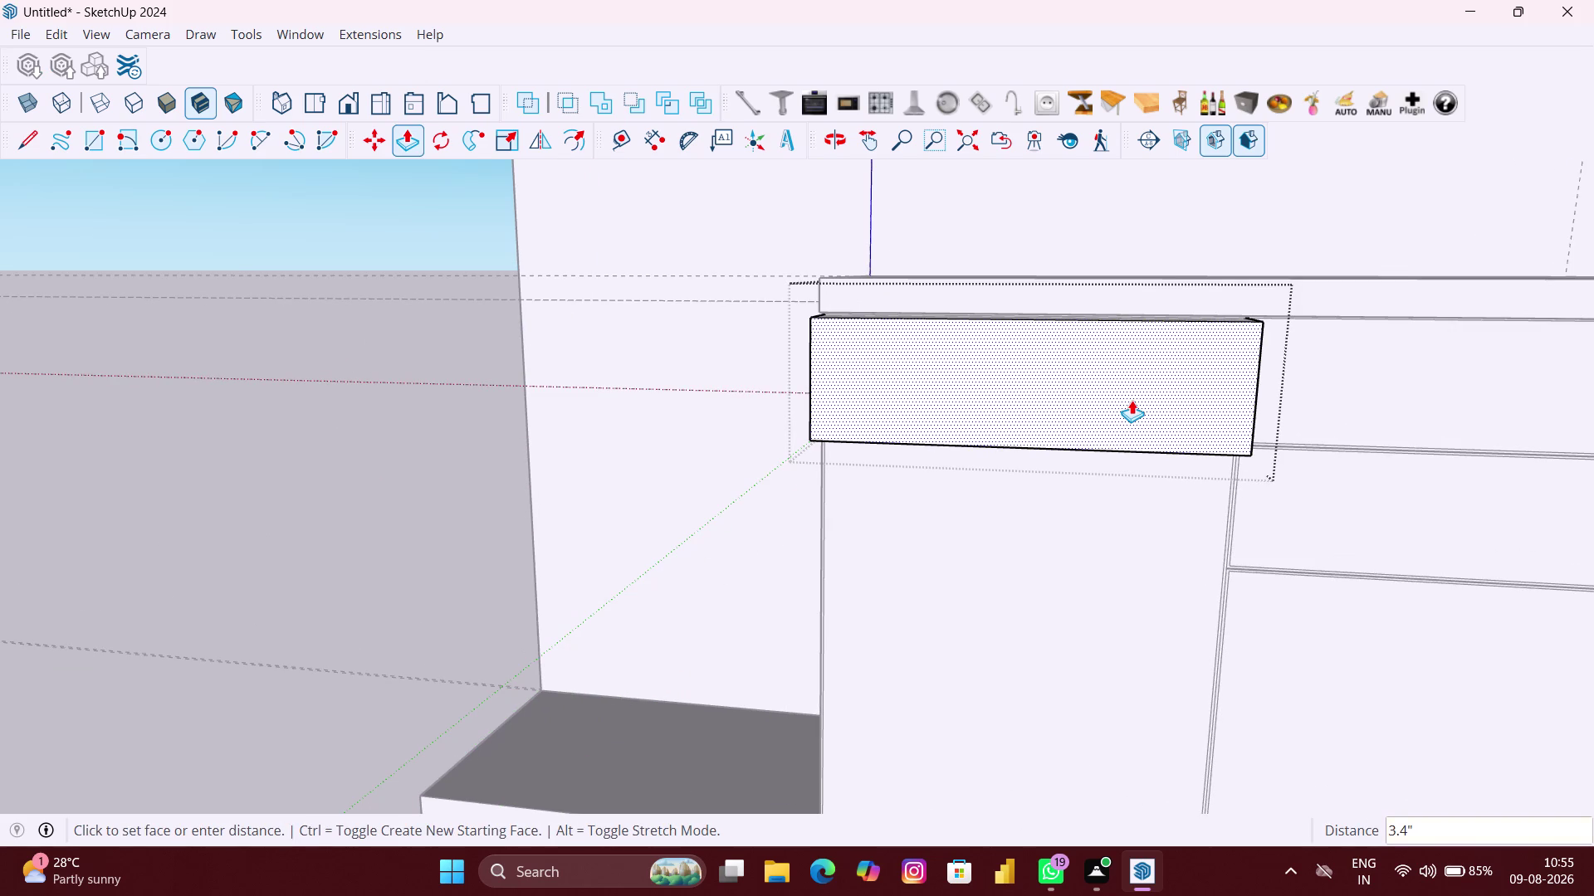
text(18)
text(MM)
key(Return)
key(space)
click(1329, 384)
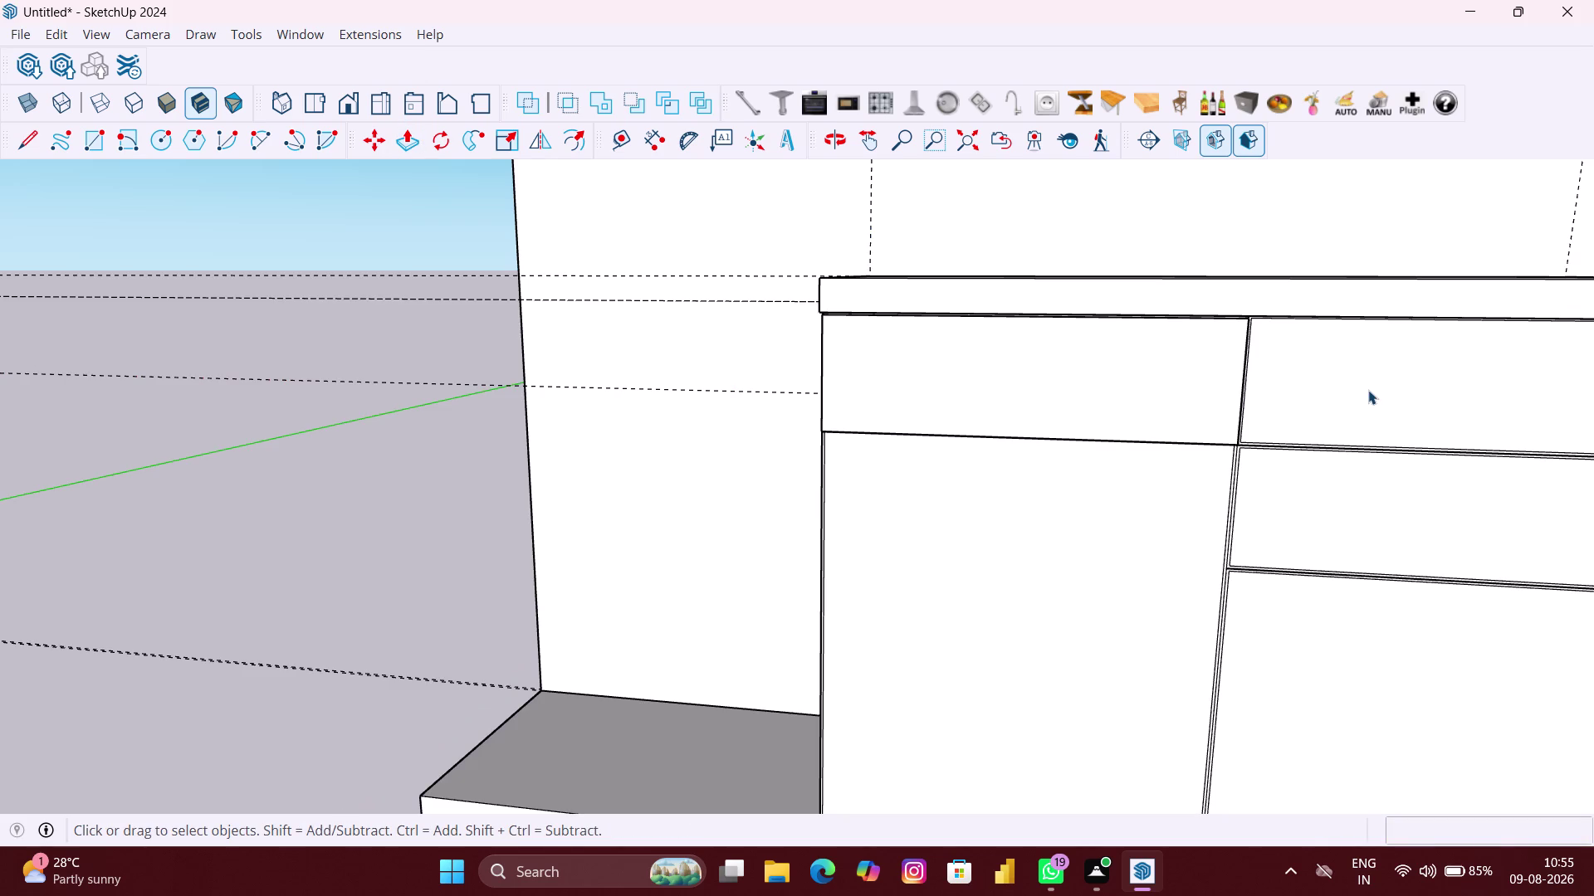
Pull the upper-right cabinet front out by the same 18 mm depth.
click(1370, 391)
double_click(1370, 390)
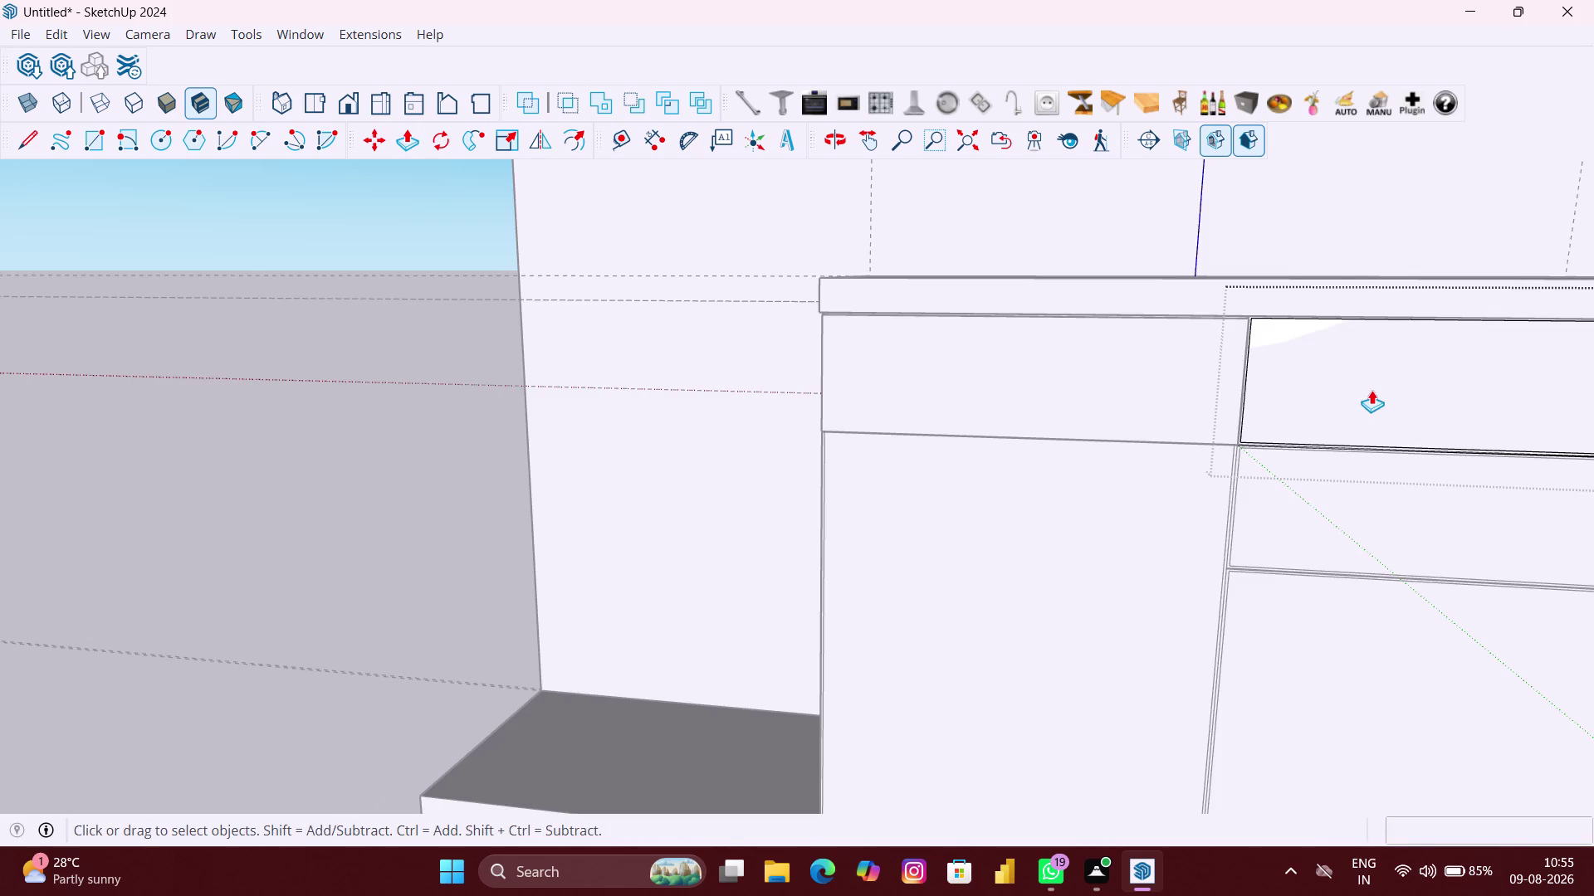
key(p)
double_click(1373, 381)
scroll(down, 3)
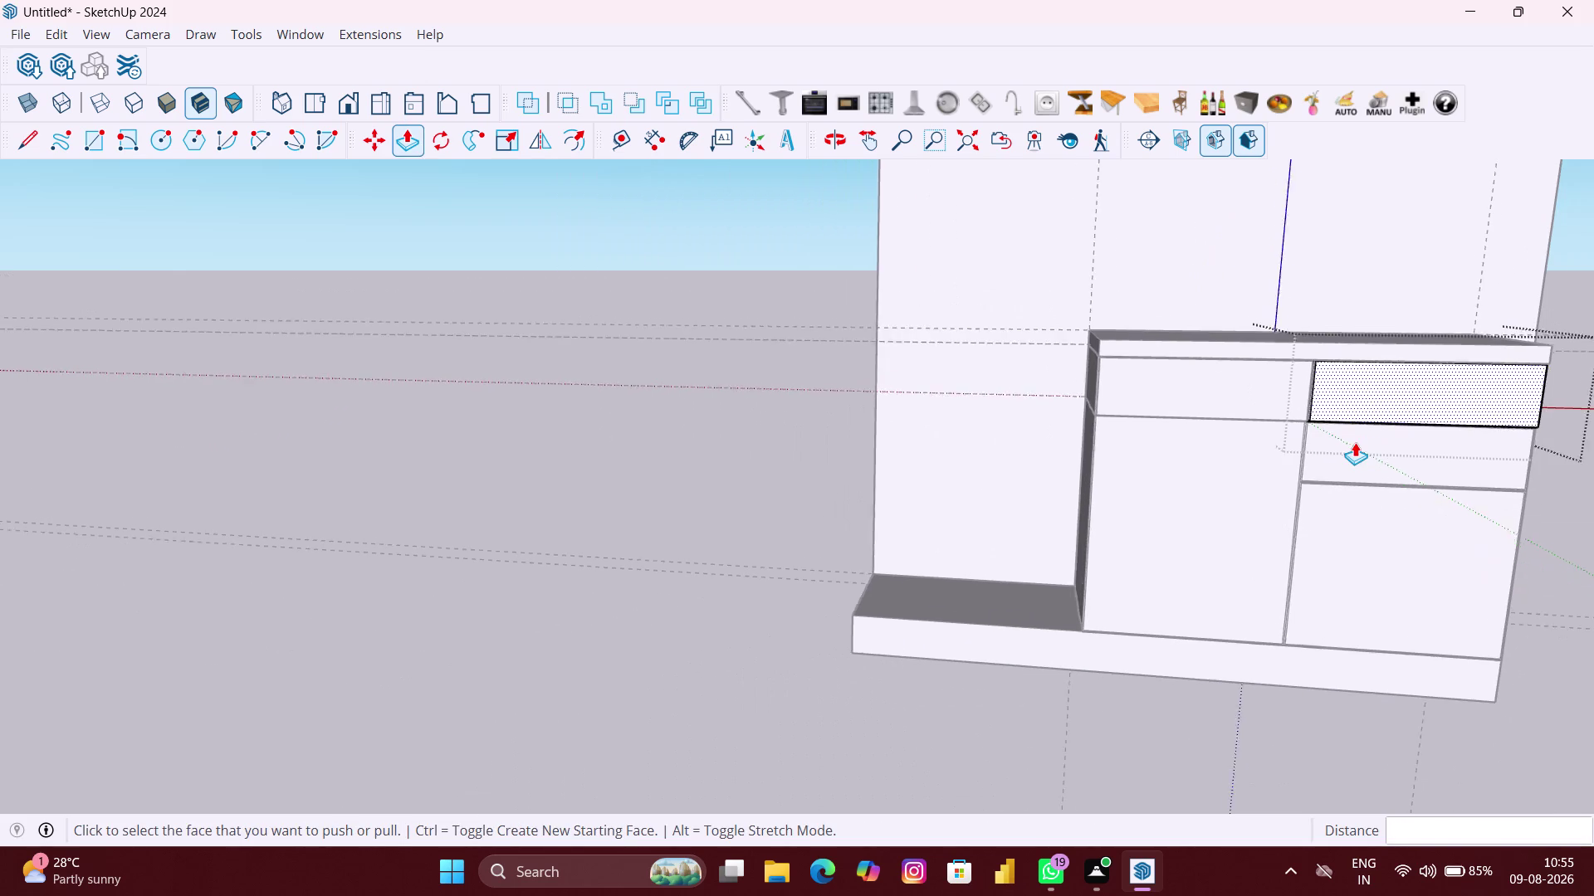
key(space)
click(1376, 471)
Pull the lower drawer front out by the same depth.
double_click(1380, 457)
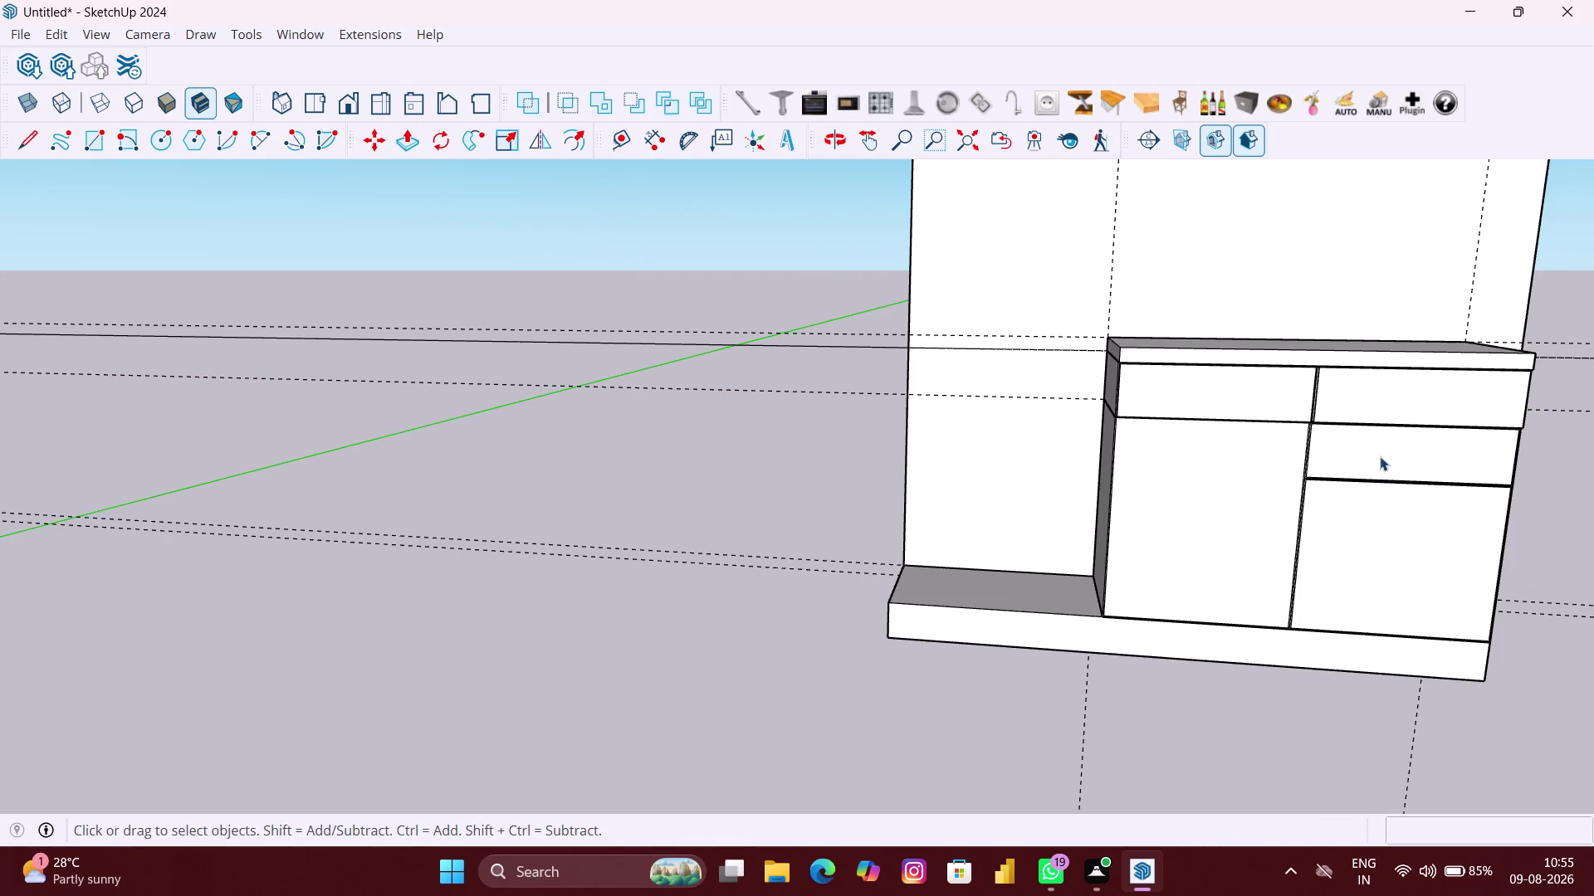
key(p)
double_click(1380, 456)
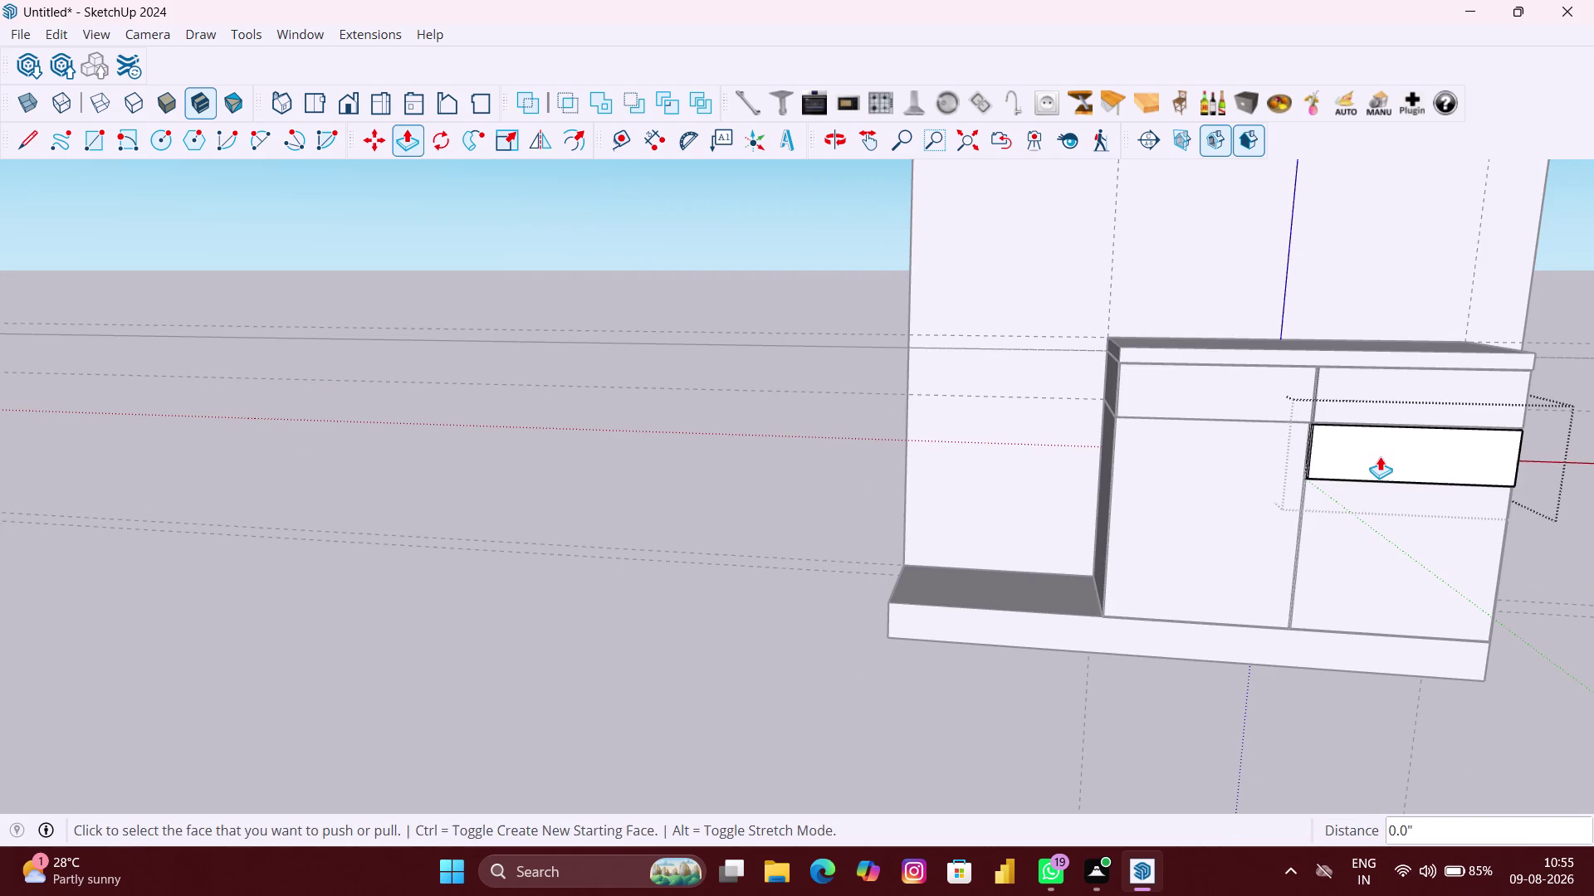
key(space)
click(1173, 582)
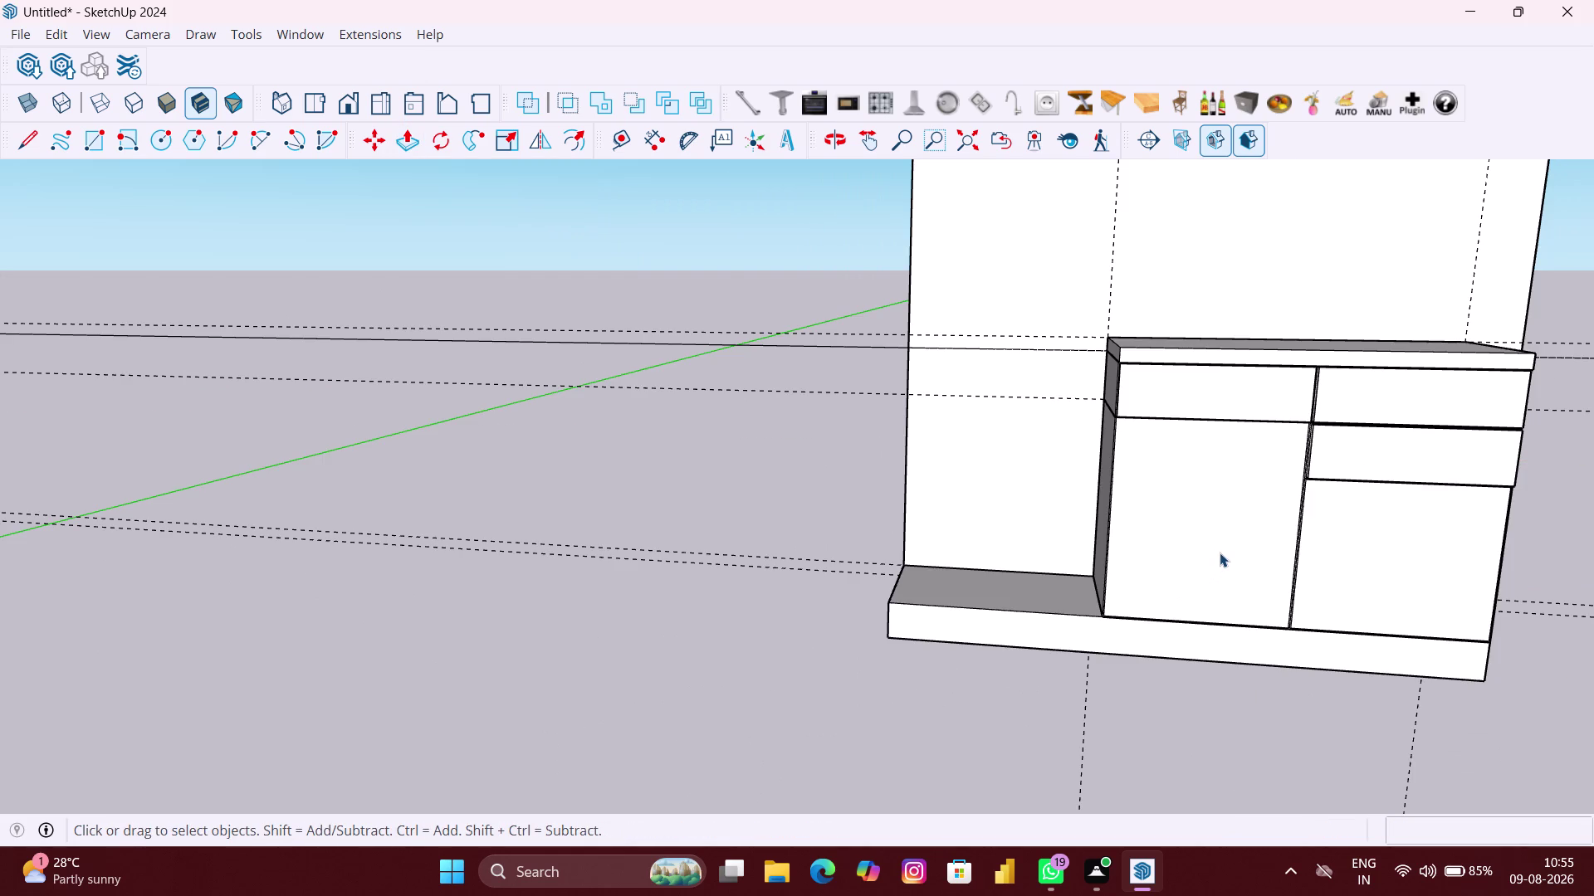
Pull the left door panel out by the same depth.
double_click(1220, 552)
key(p)
double_click(1223, 543)
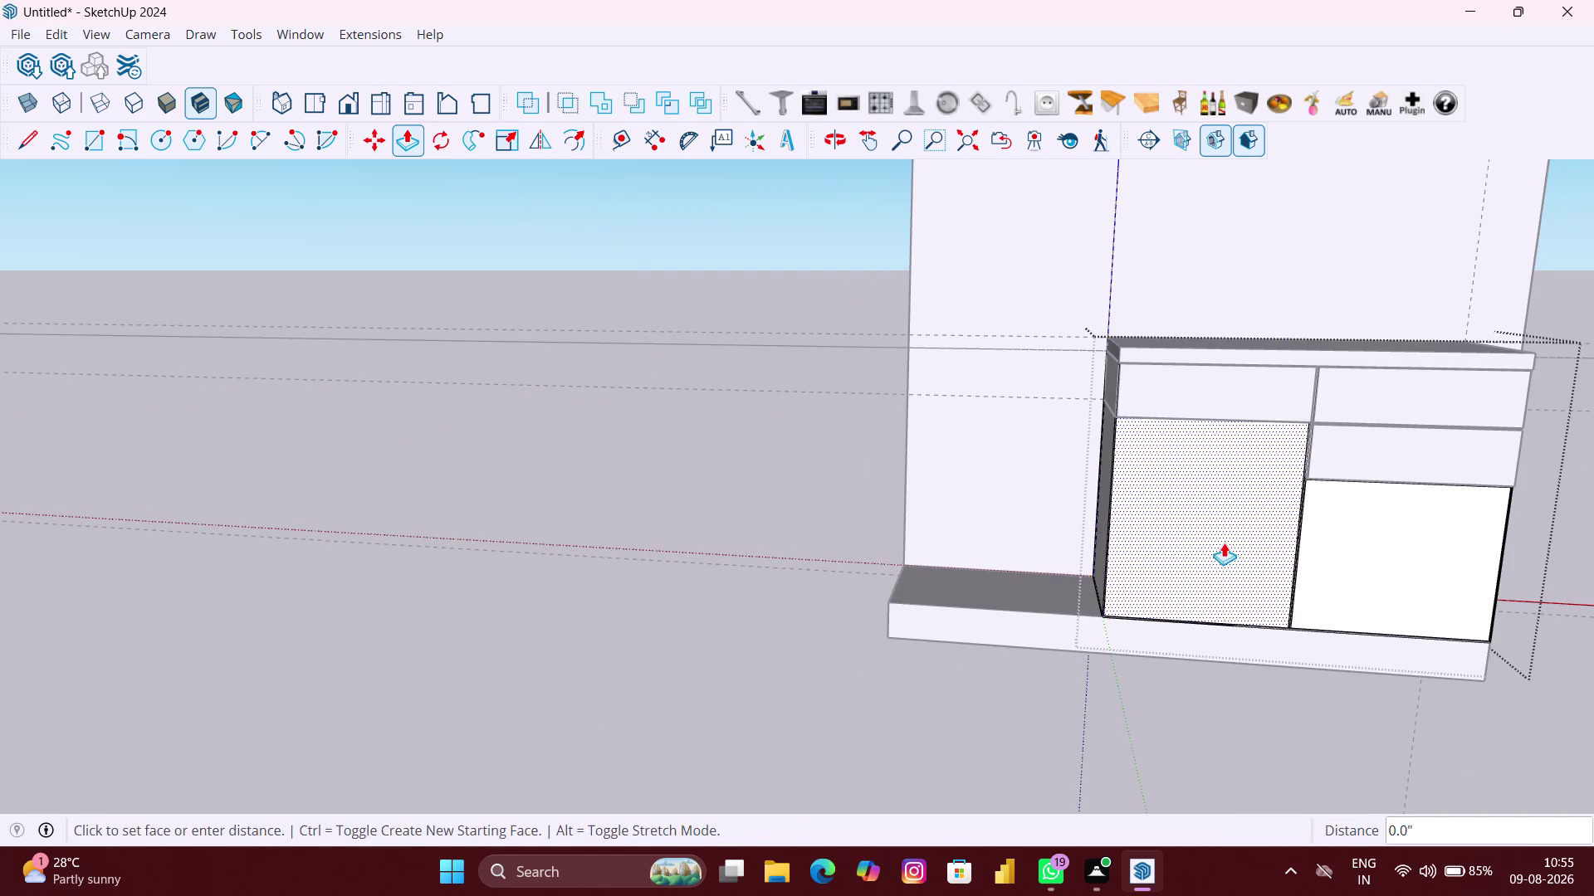
key(space)
click(1328, 687)
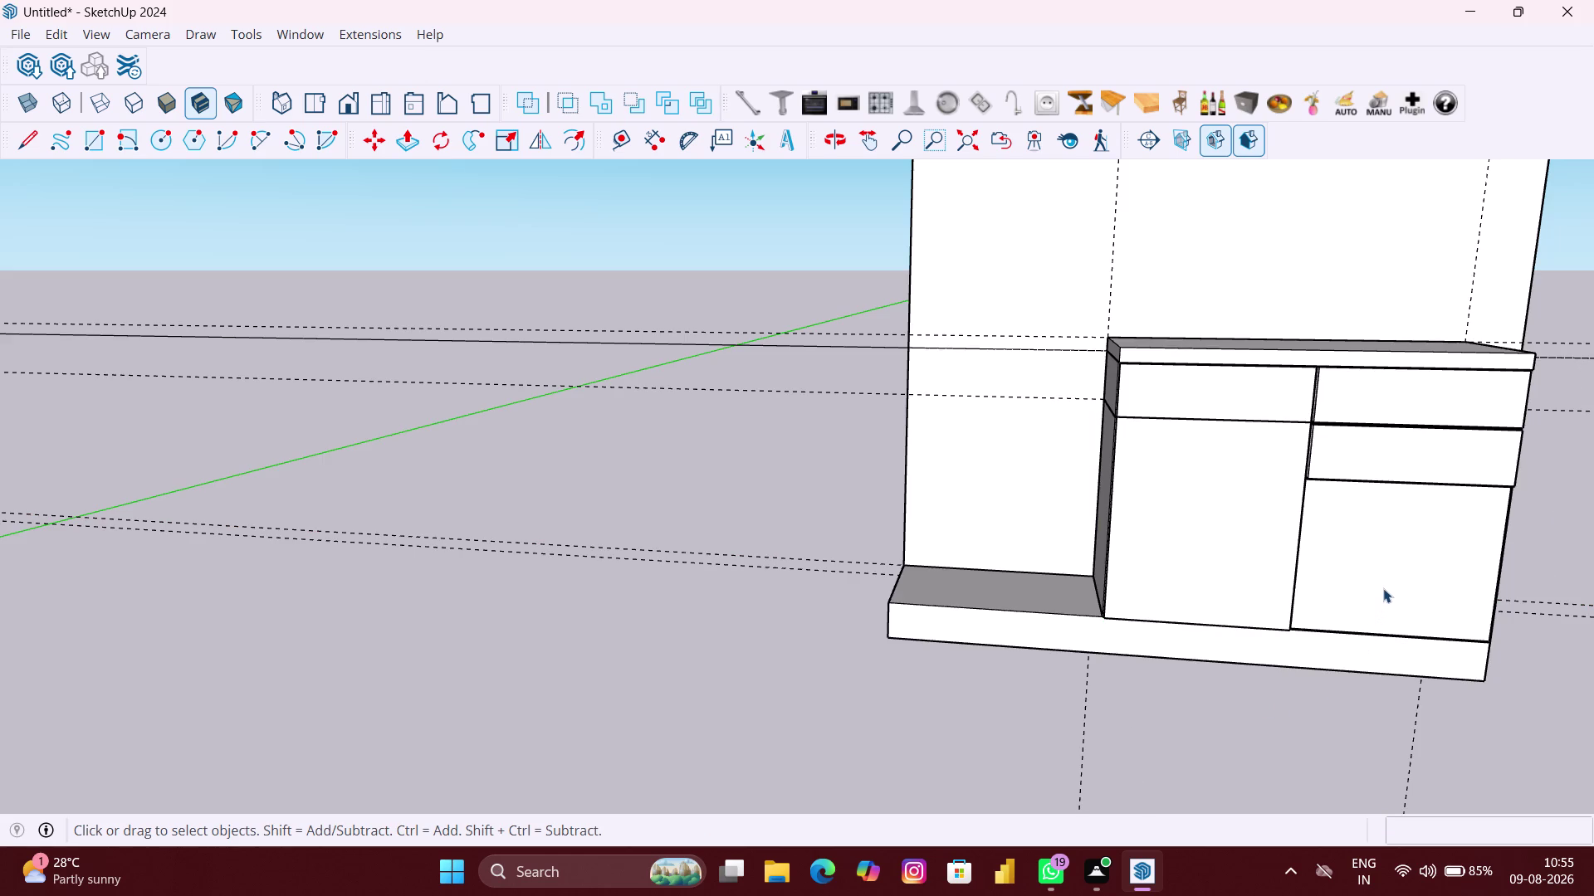
Pull the lower-right door out by the same depth.
double_click(1383, 588)
key(p)
double_click(1384, 574)
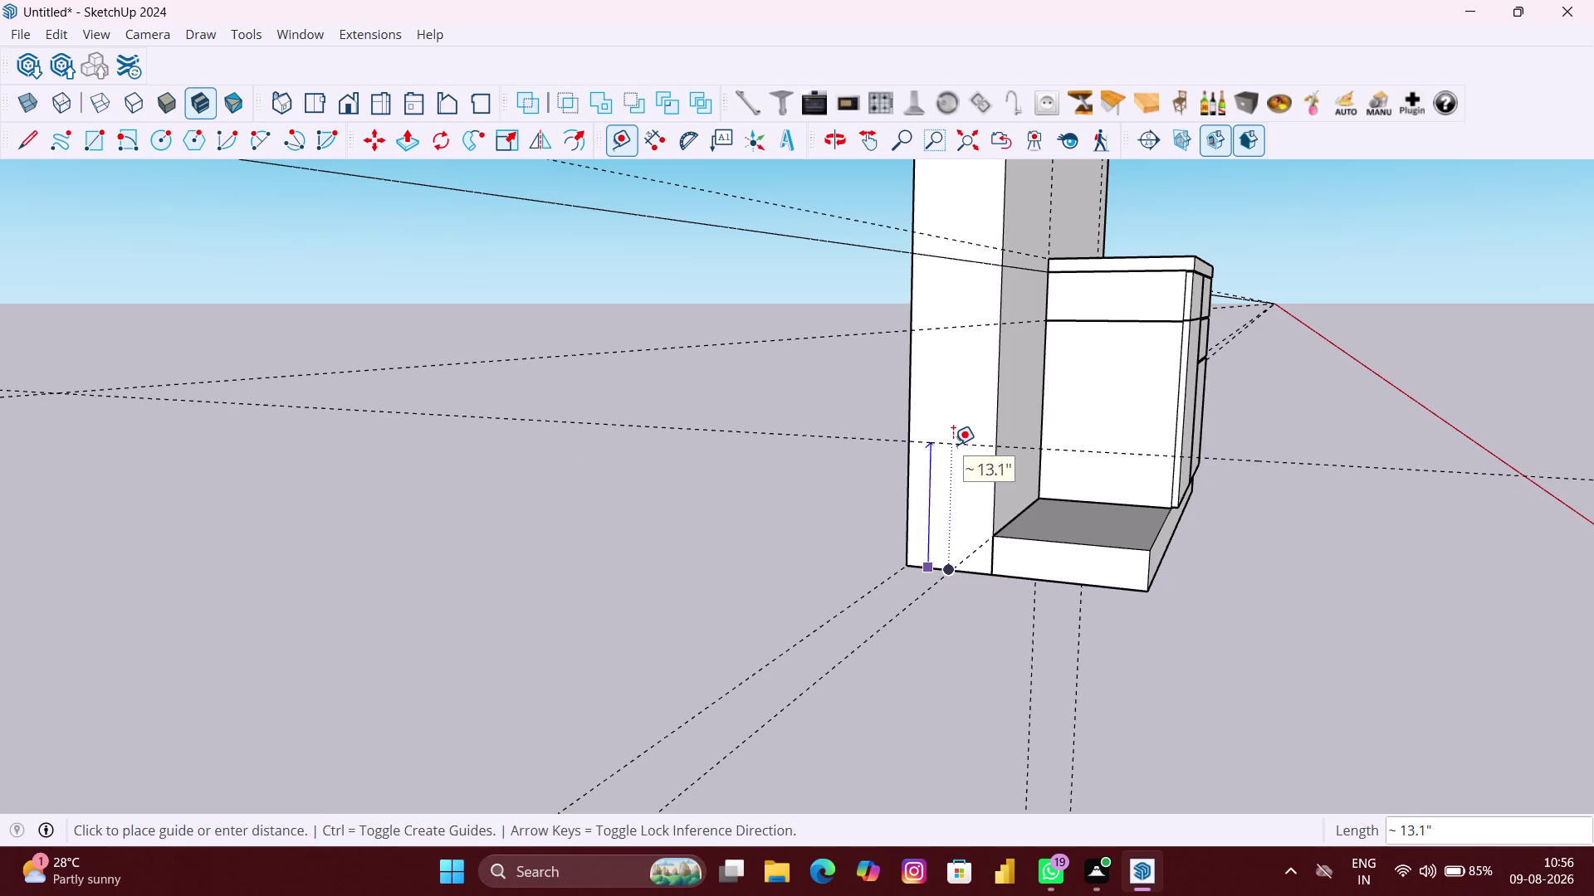
With Tape Measure, add a guide 84 inches up from the wall's bottom-edge midpoint.
text(8)
text(4)
key(shift+quotedbl)
key(Return)
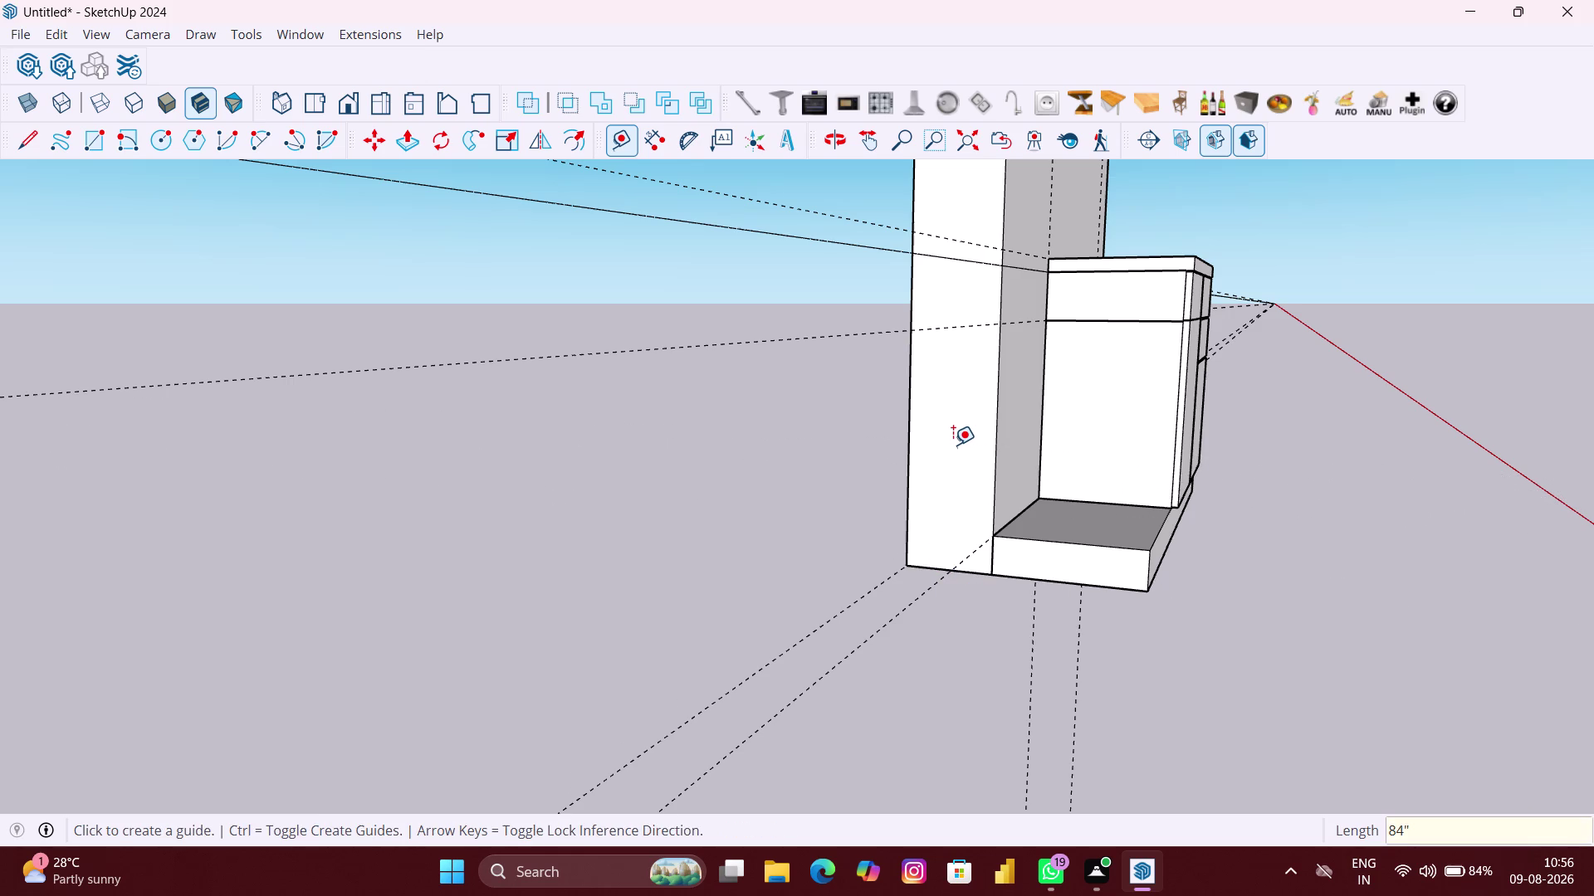
Add a second guide 80 inches up from the wall's bottom edge.
scroll(down, 3)
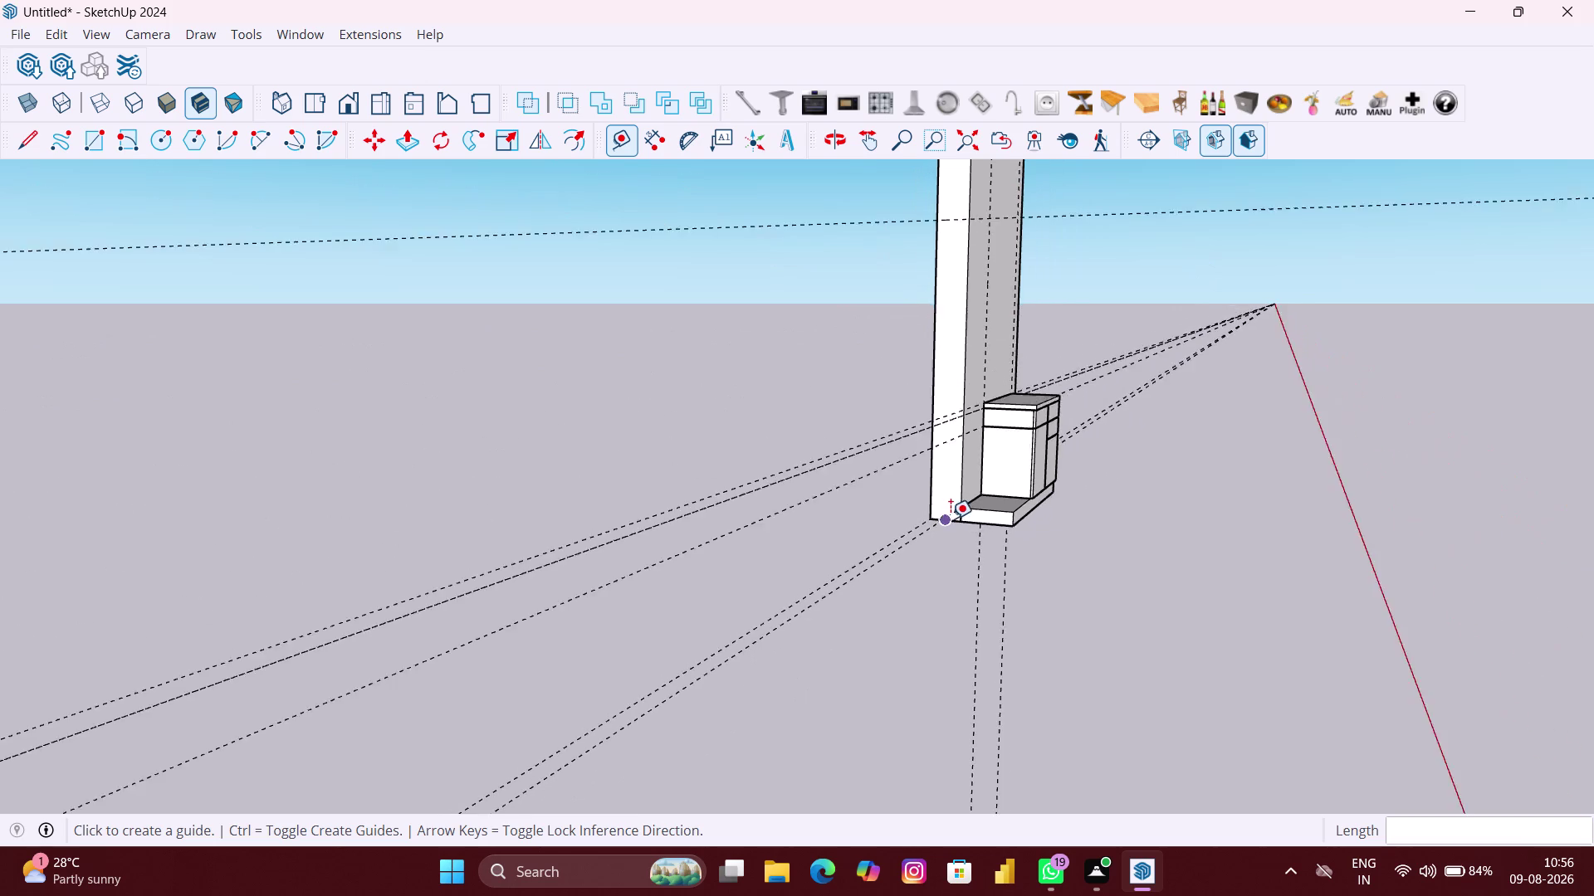
scroll(down, 3)
middle_drag(952, 515, 455, 489)
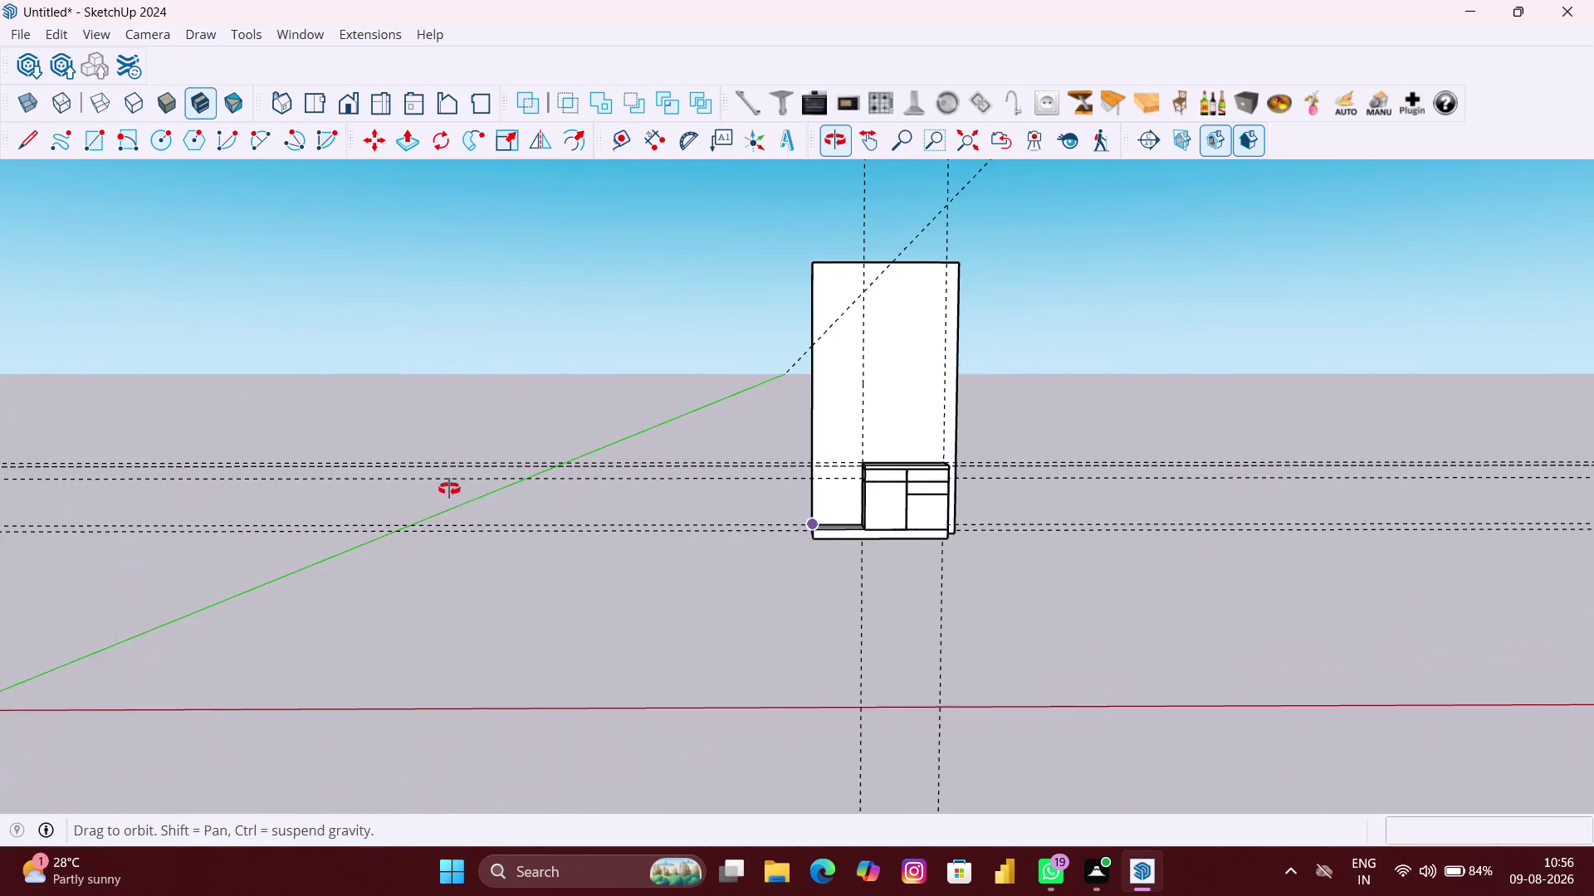
middle_drag(456, 489, 431, 489)
scroll(up, 3)
scroll(up, 3)
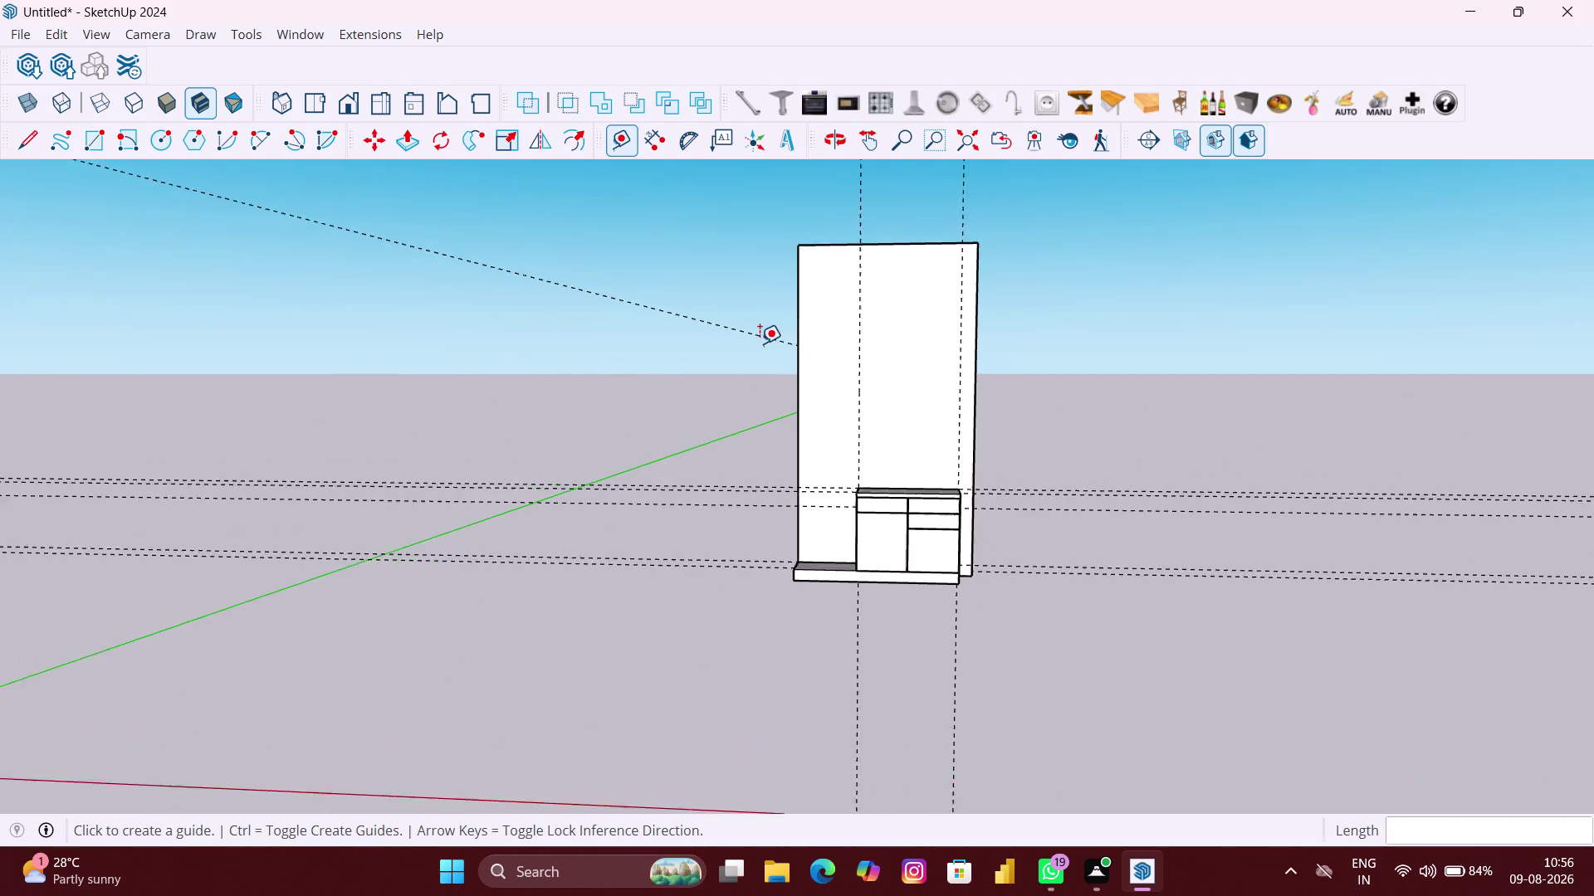
scroll(up, 3)
scroll(up, 3)
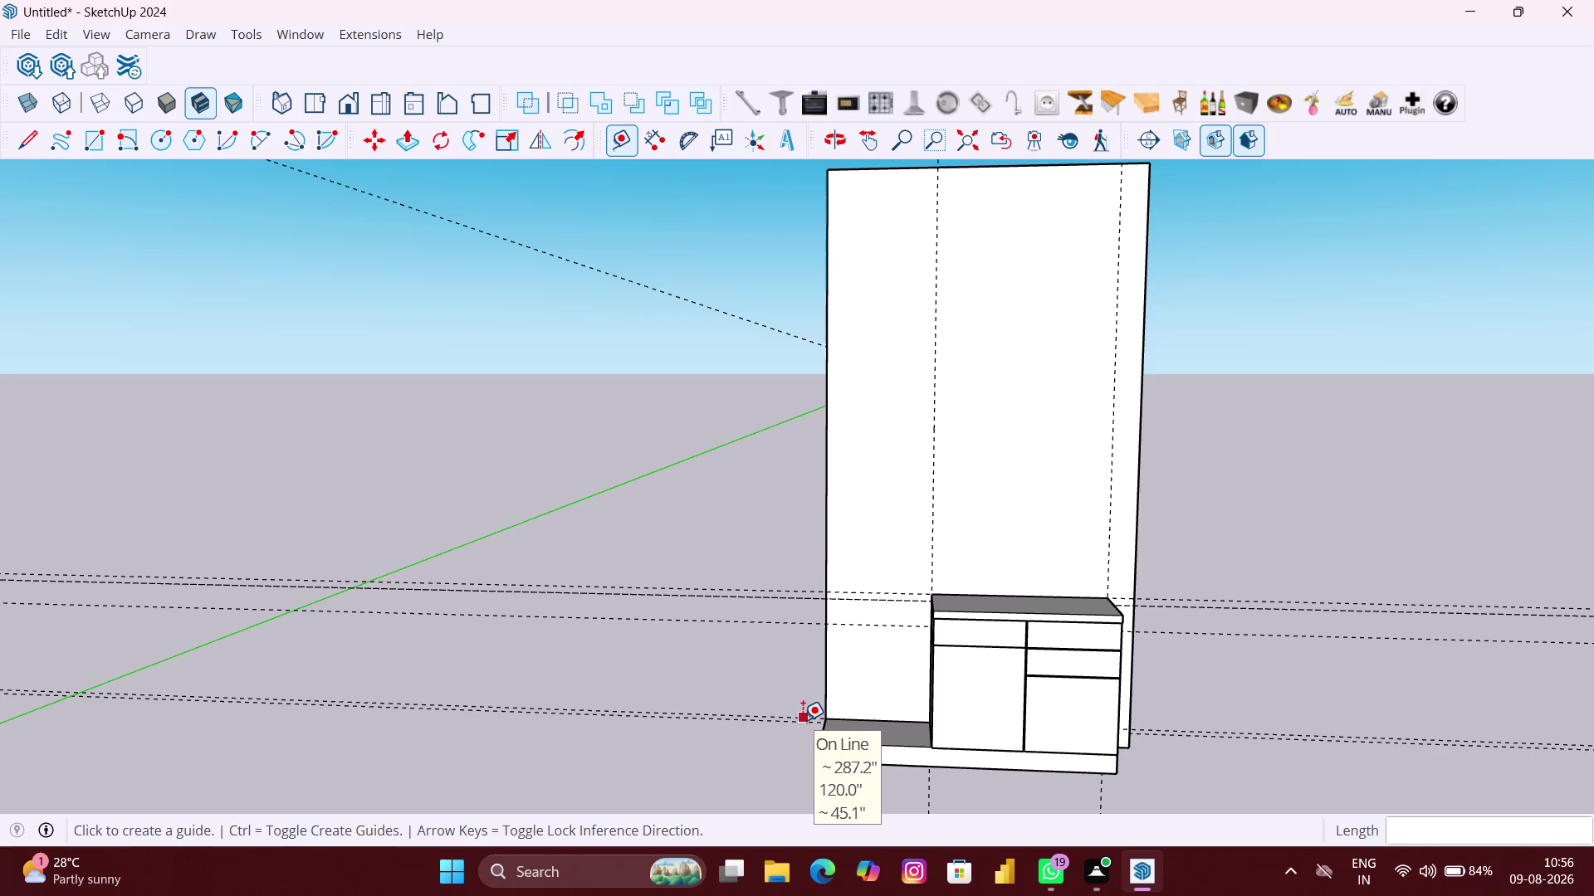
click(856, 720)
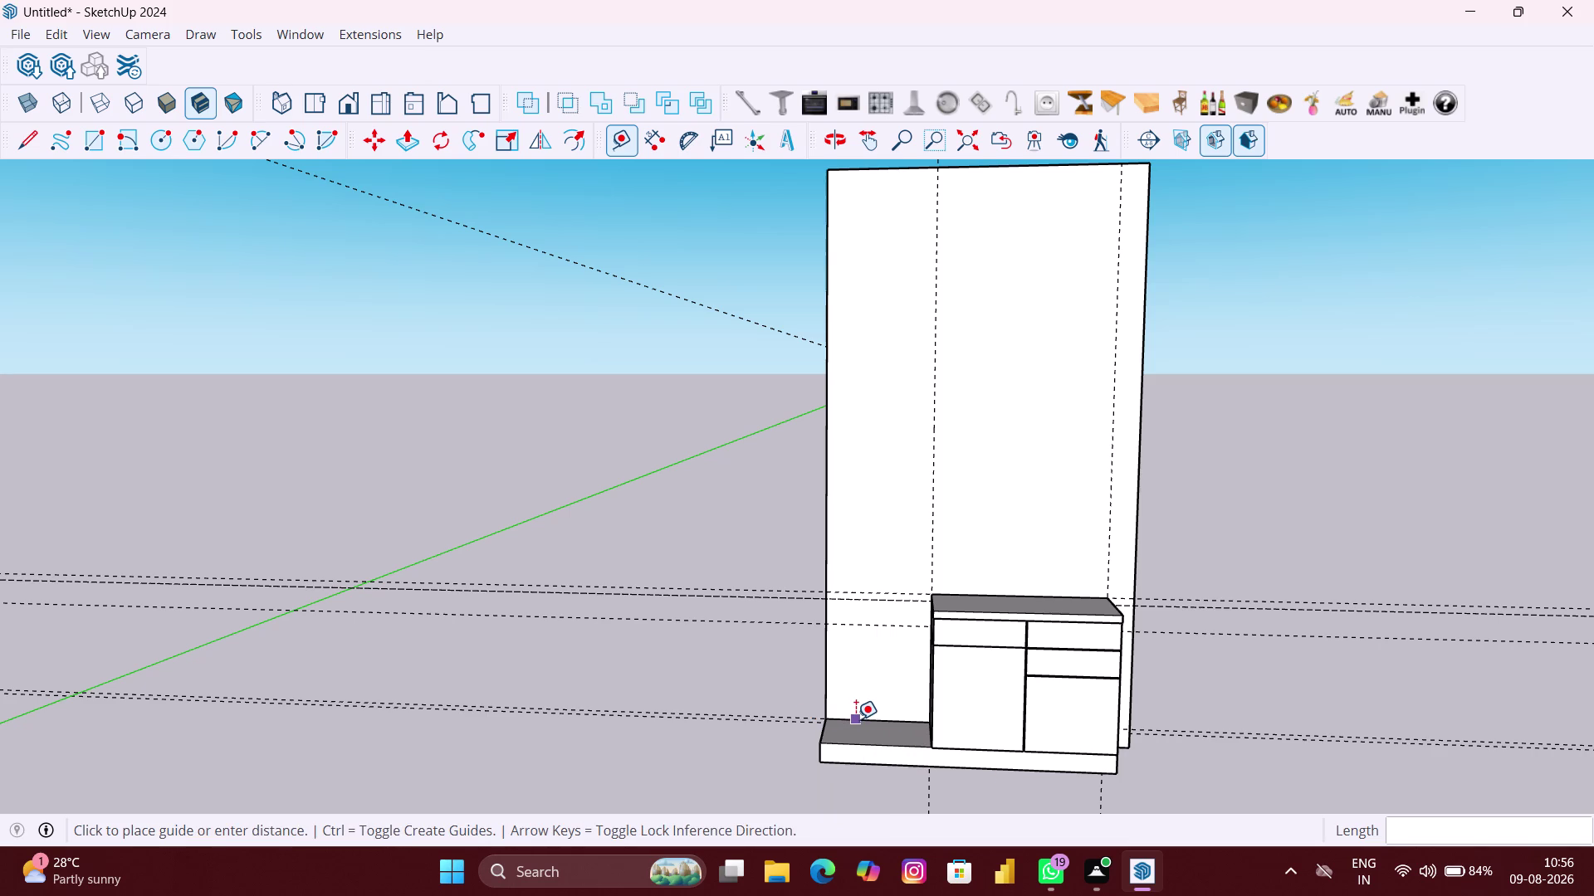
key(8)
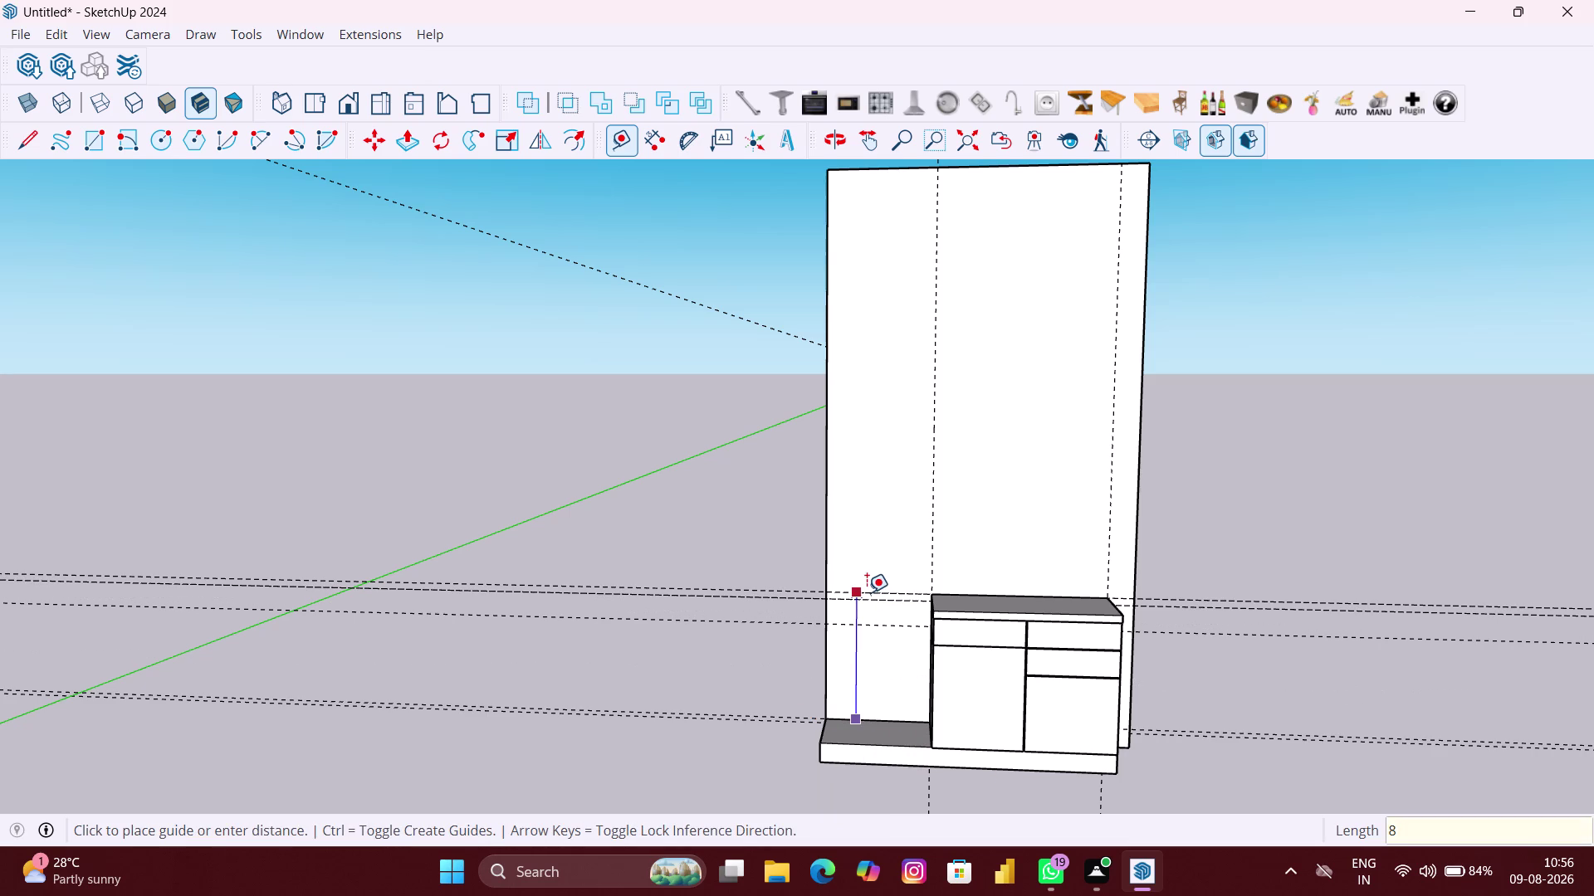
key(0)
key(shift+quotedbl)
key(Return)
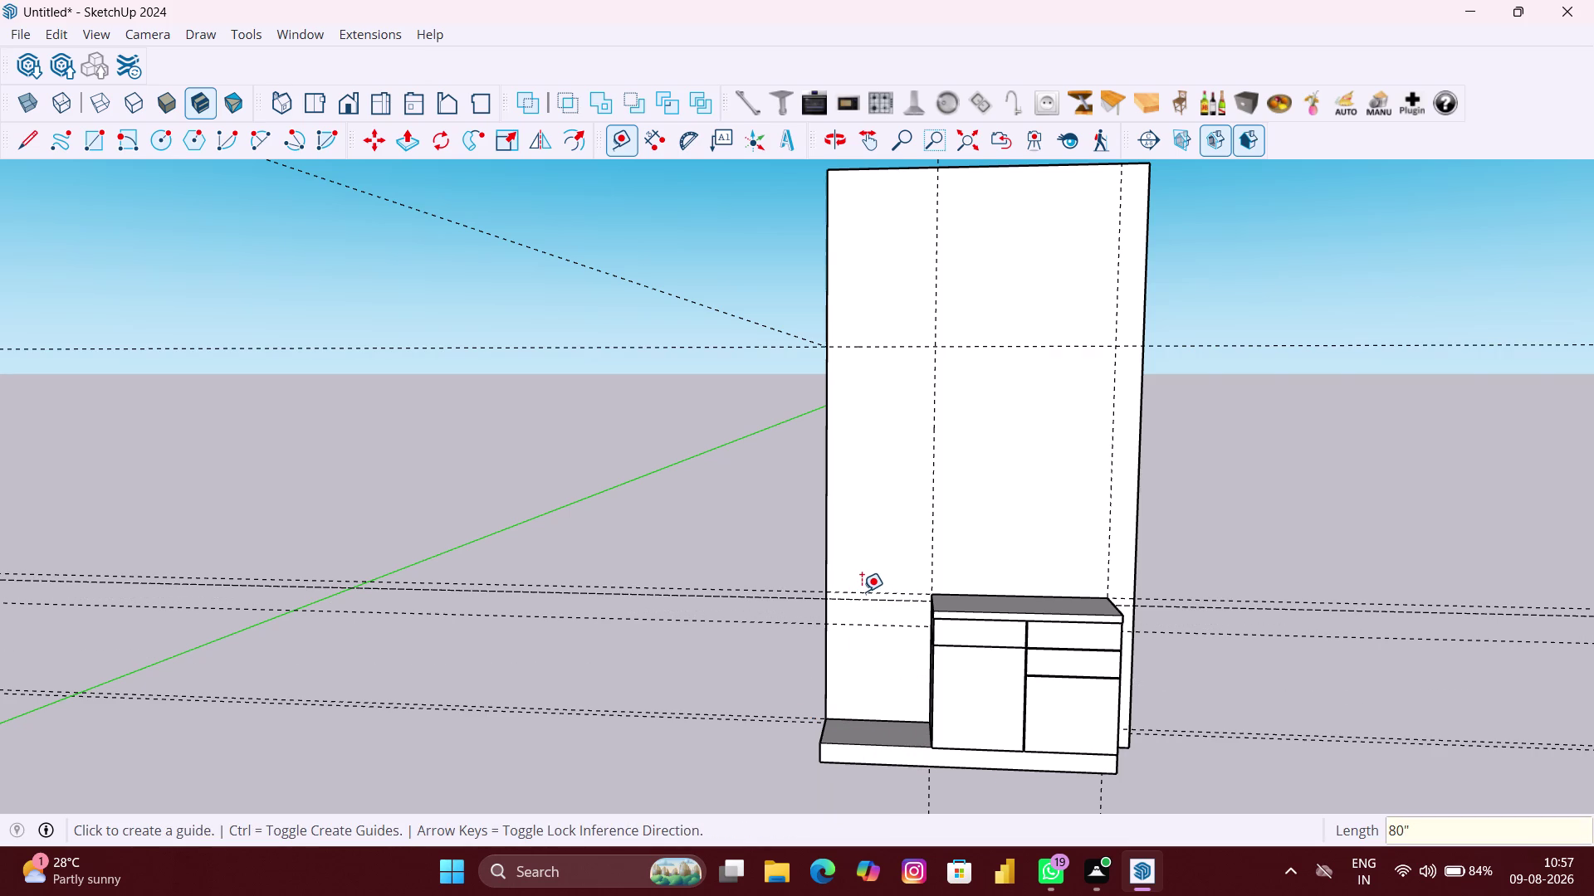
Check the 80-inch guide, clear the selection, and choose a context-menu option on the wall.
scroll(down, 3)
middle_drag(817, 435, 840, 509)
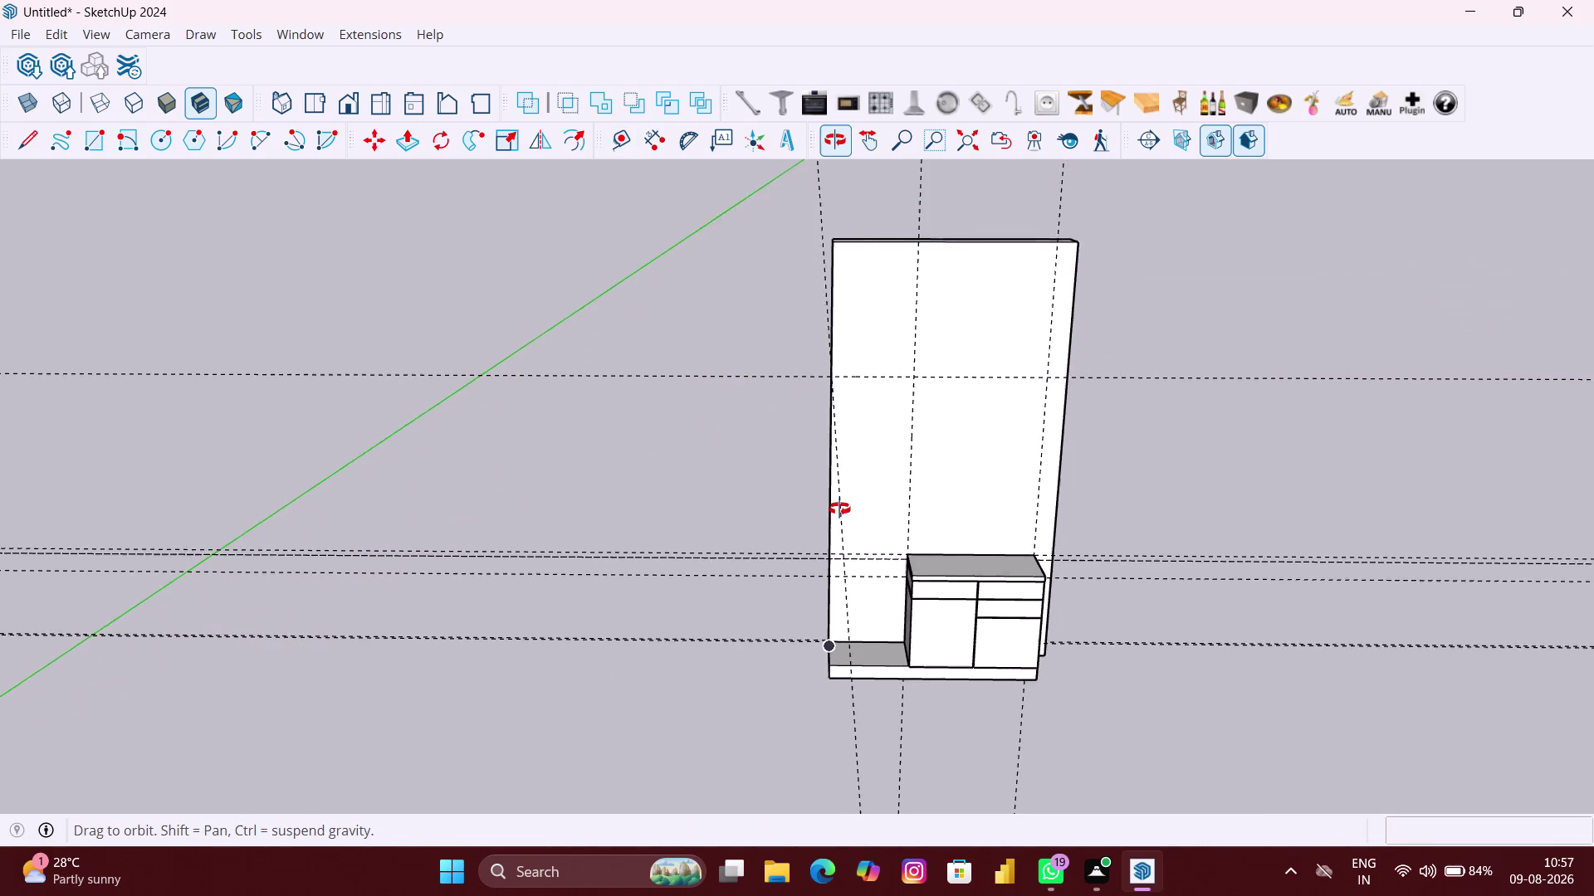
middle_drag(840, 510, 830, 493)
scroll(up, 3)
middle_drag(852, 402, 809, 358)
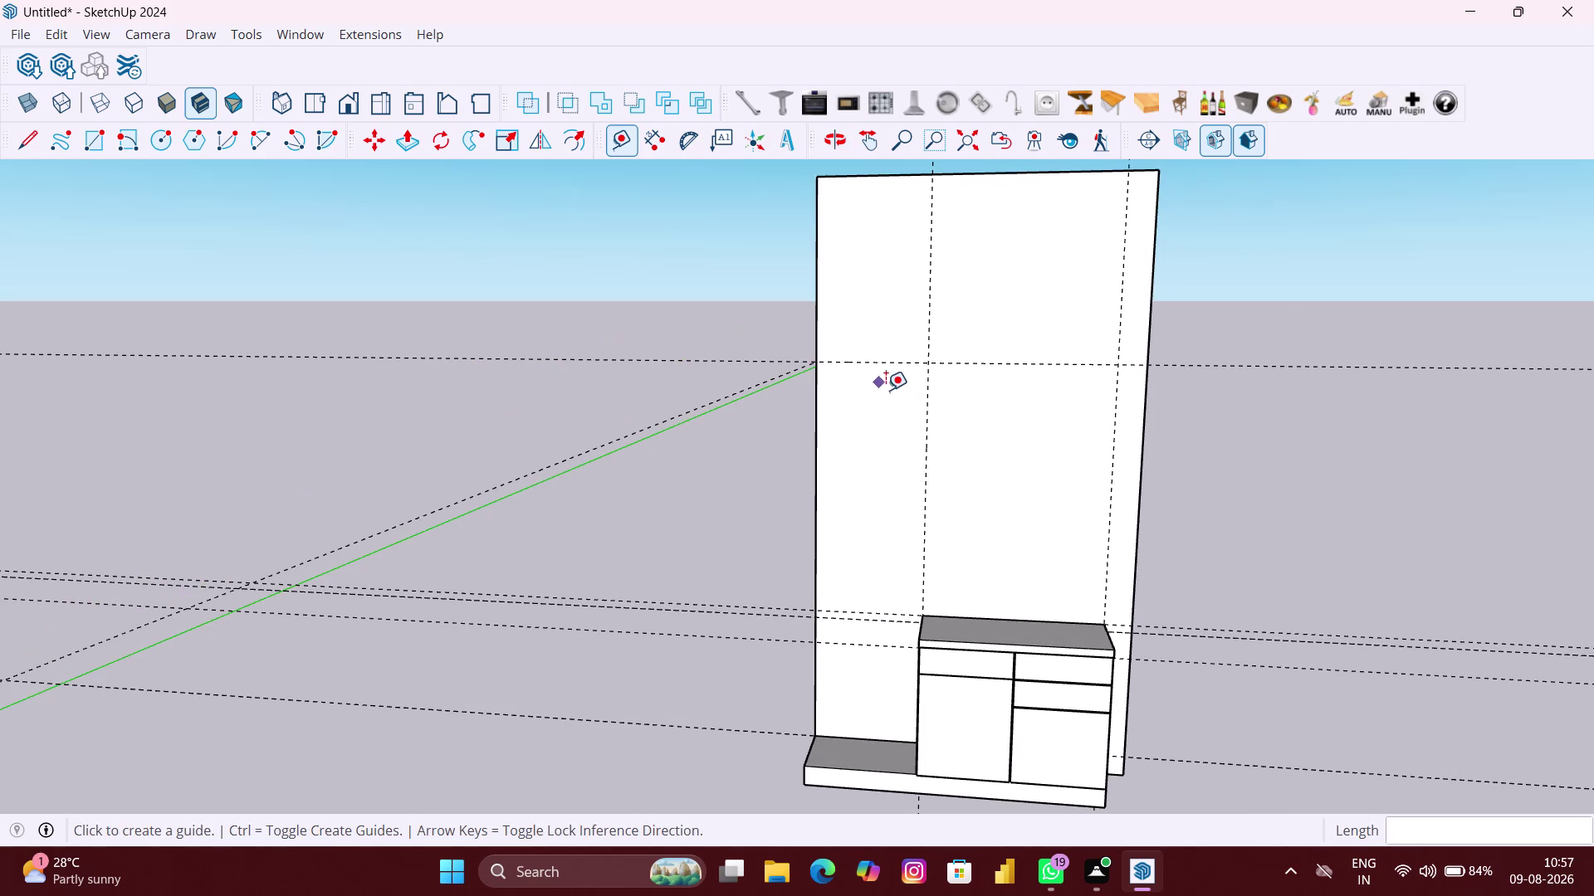
key(space)
click(712, 379)
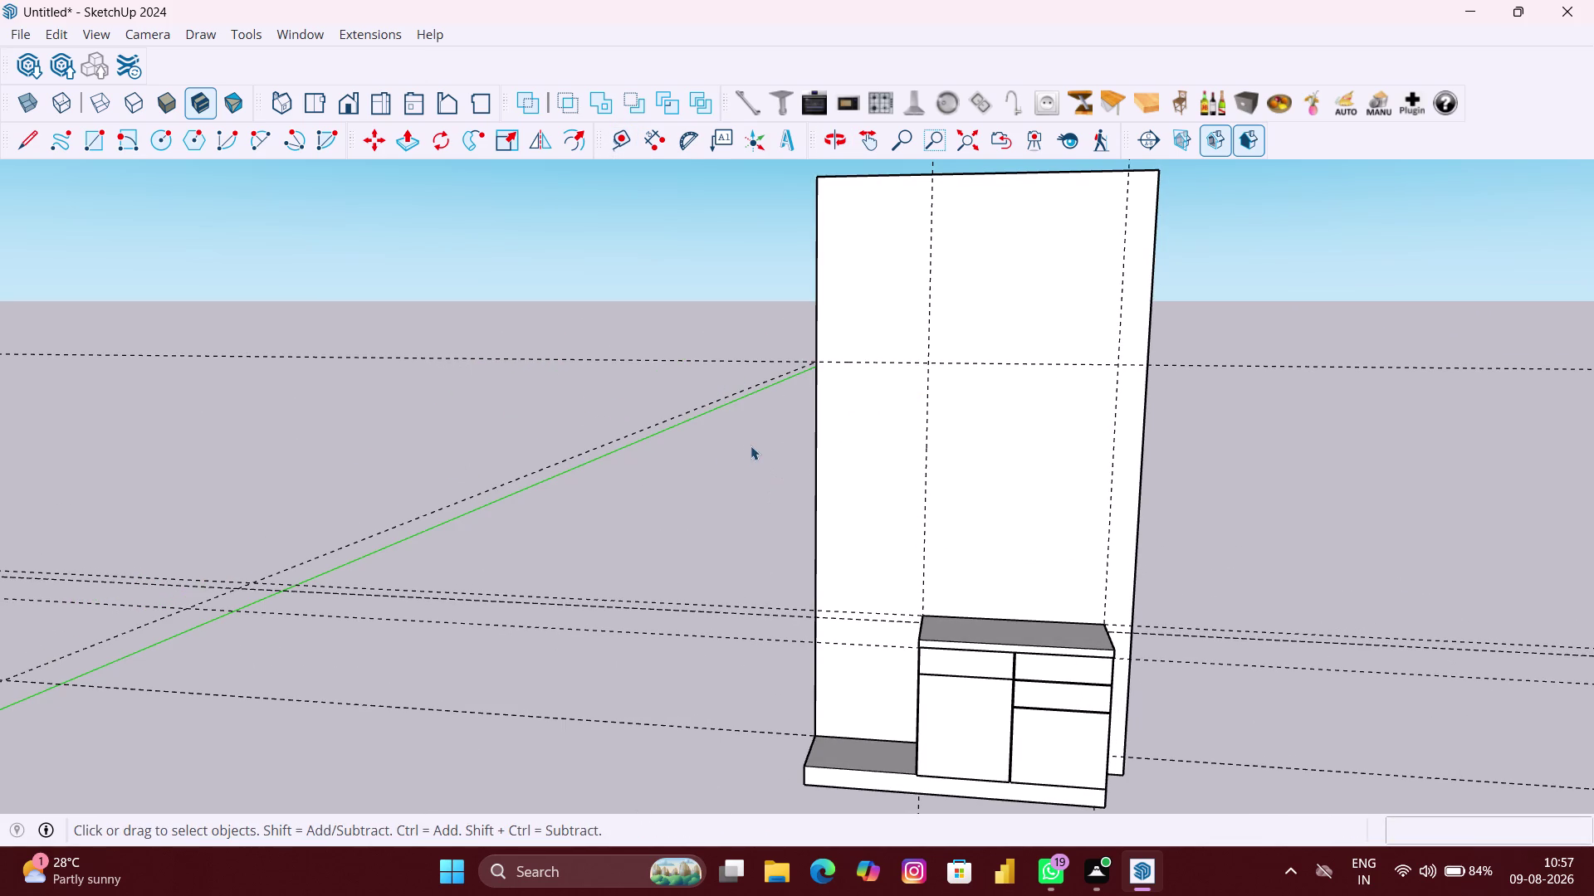
middle_drag(755, 438, 803, 453)
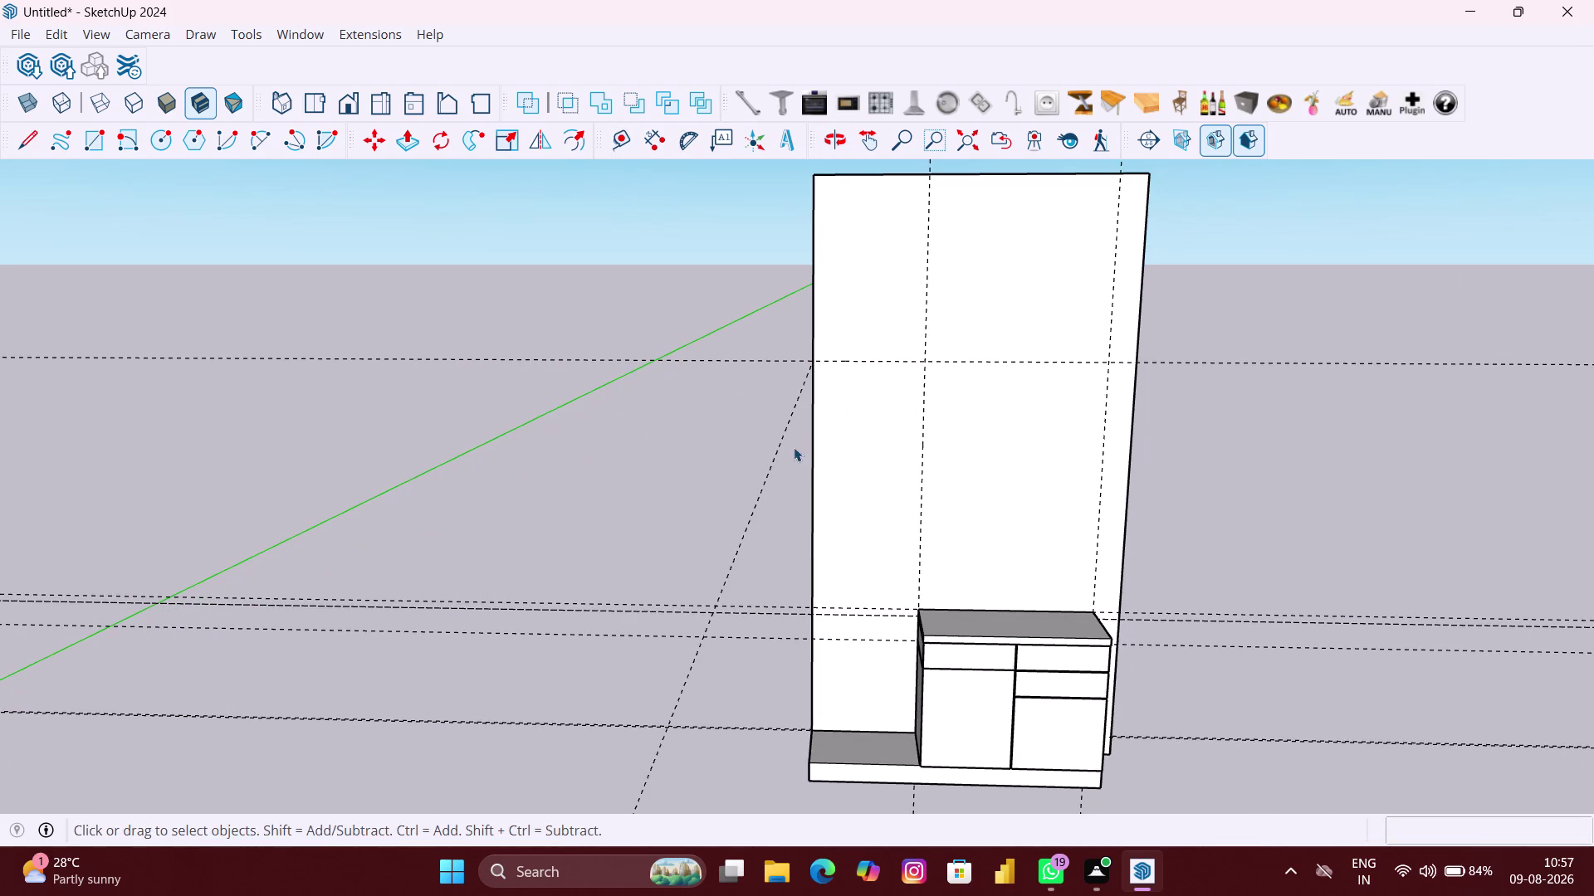
right_click(737, 461)
click(812, 525)
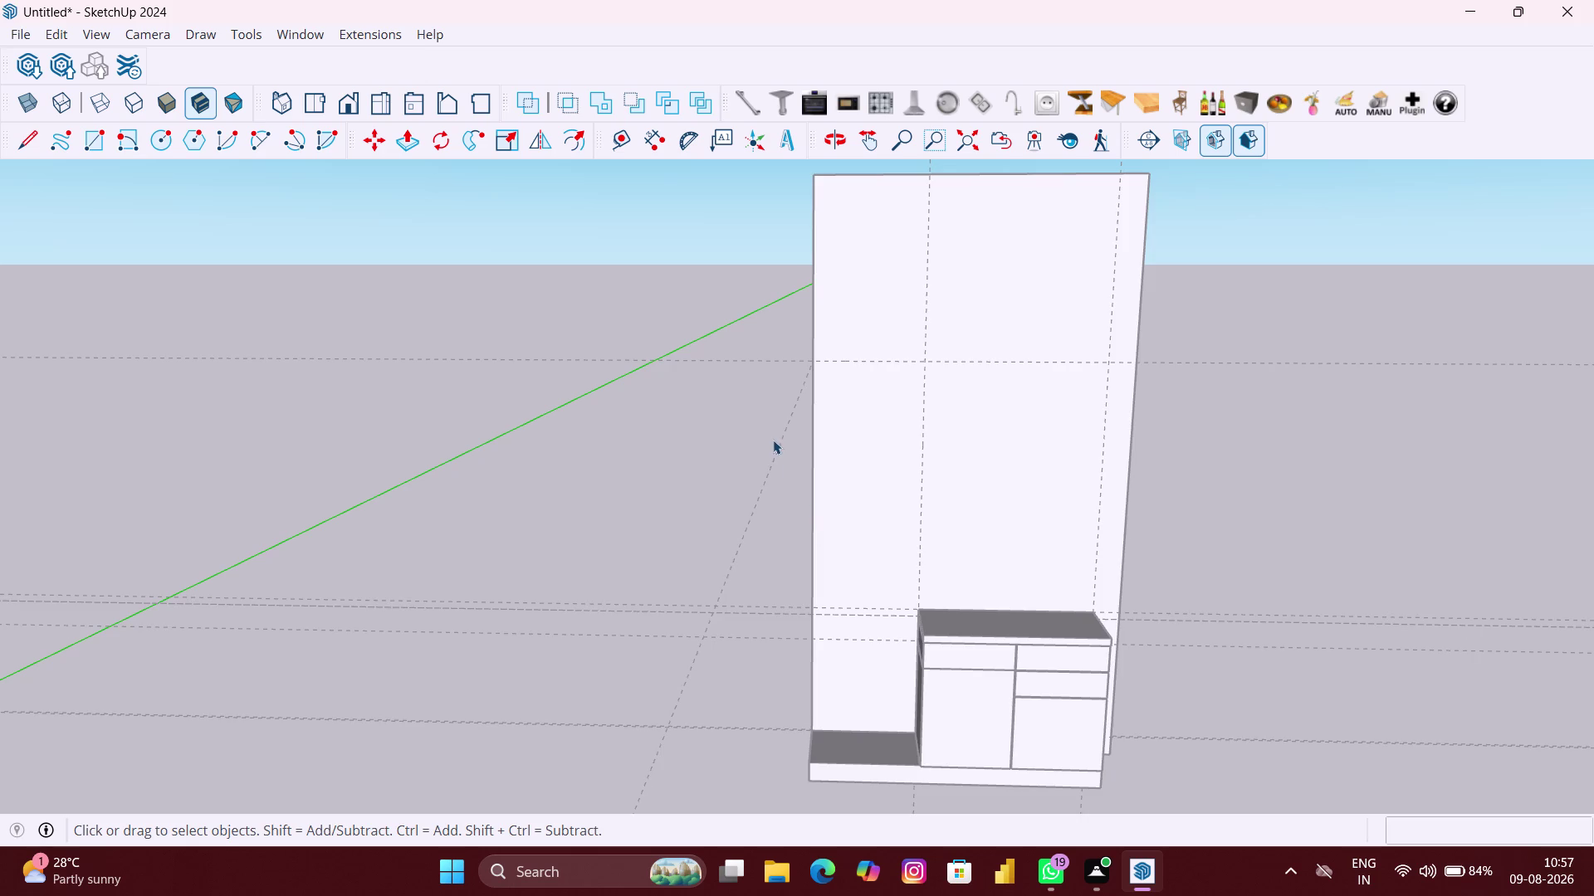
Draw a 22.4 × 80 inch rectangle from the guide point down to the platform.
key(r)
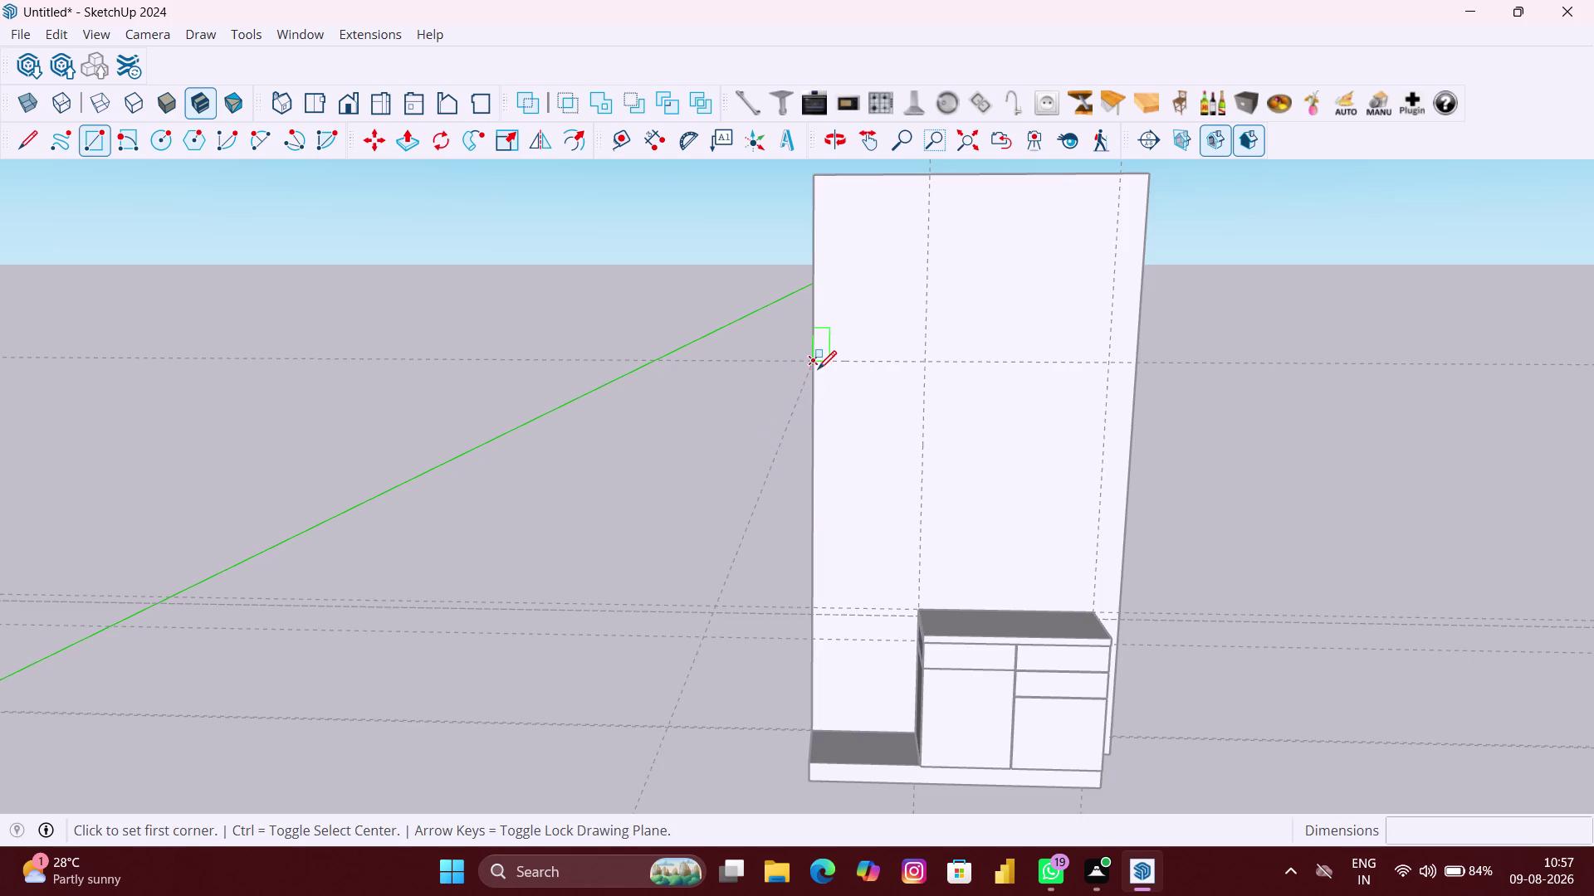
click(812, 364)
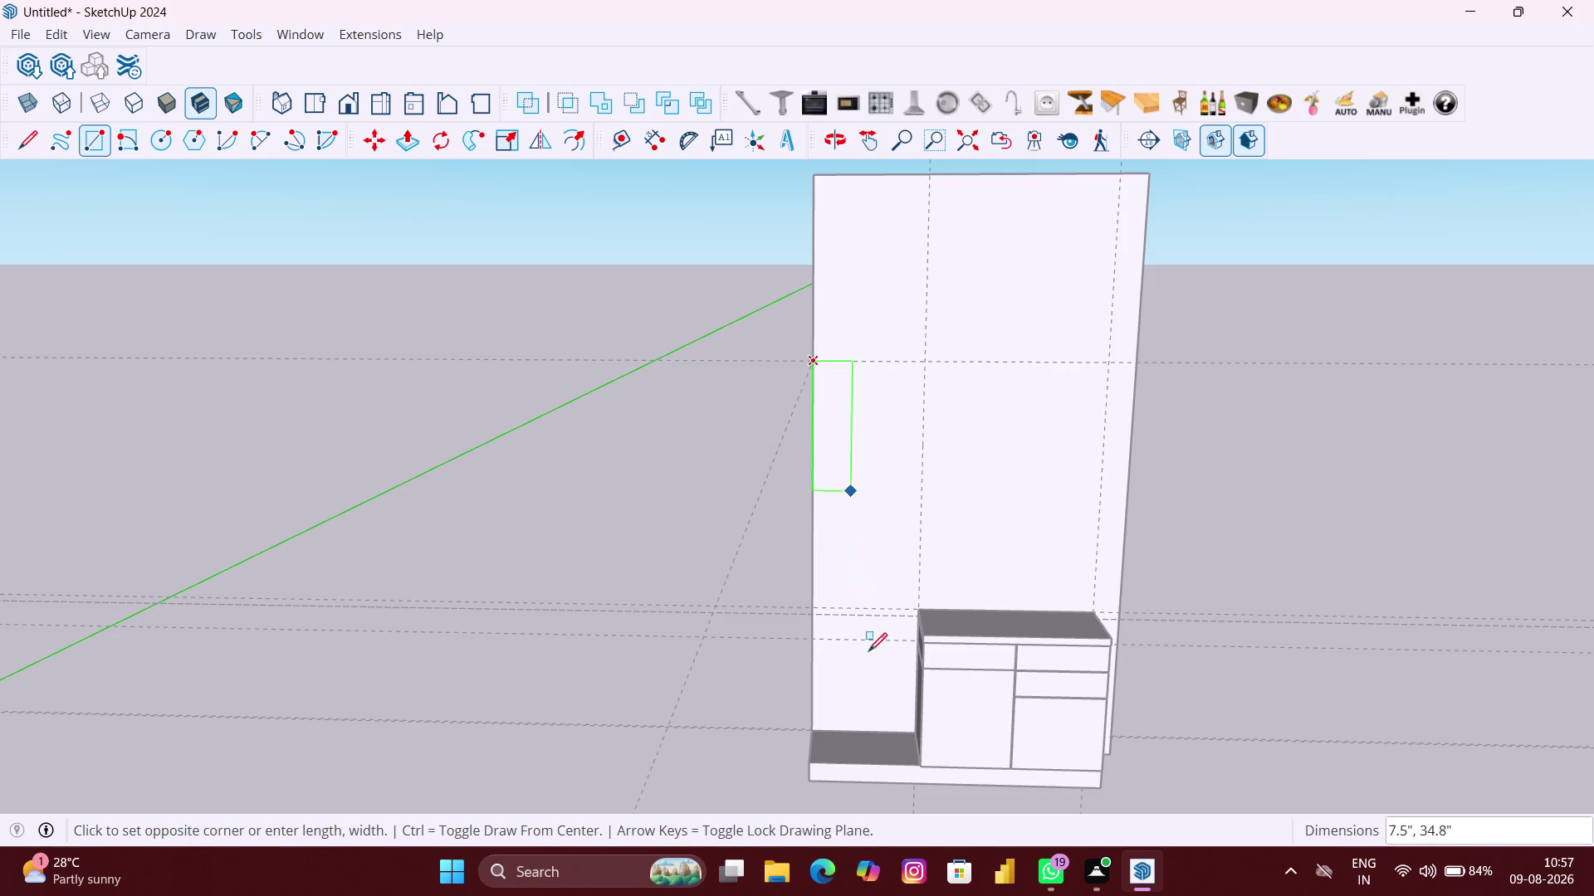
click(910, 729)
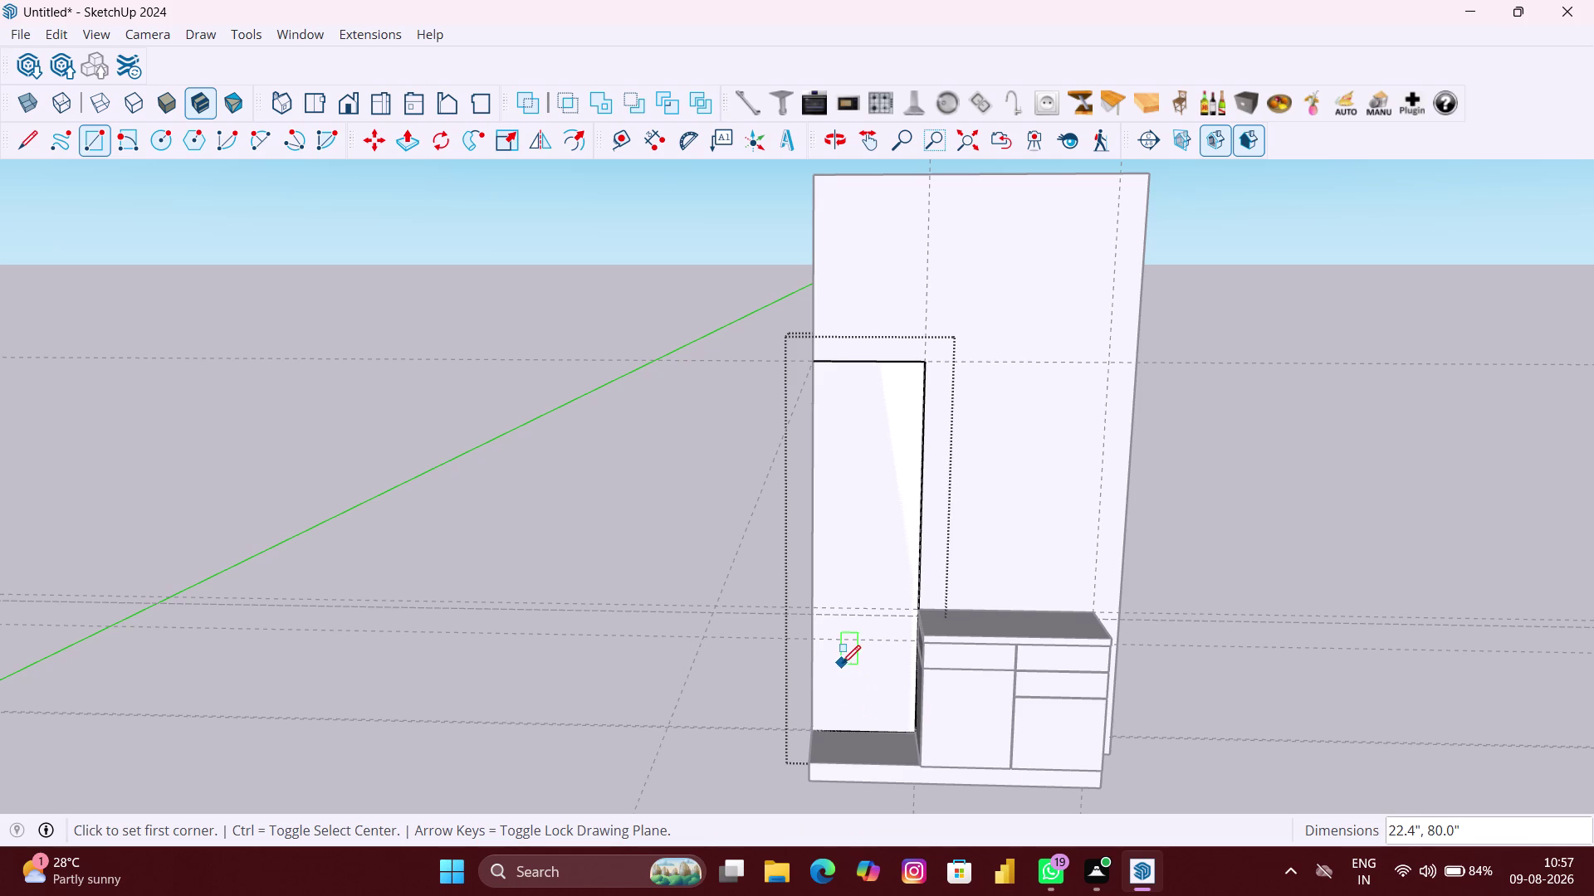
Offset the tall rectangle's edges about 2 inches inward.
key(f)
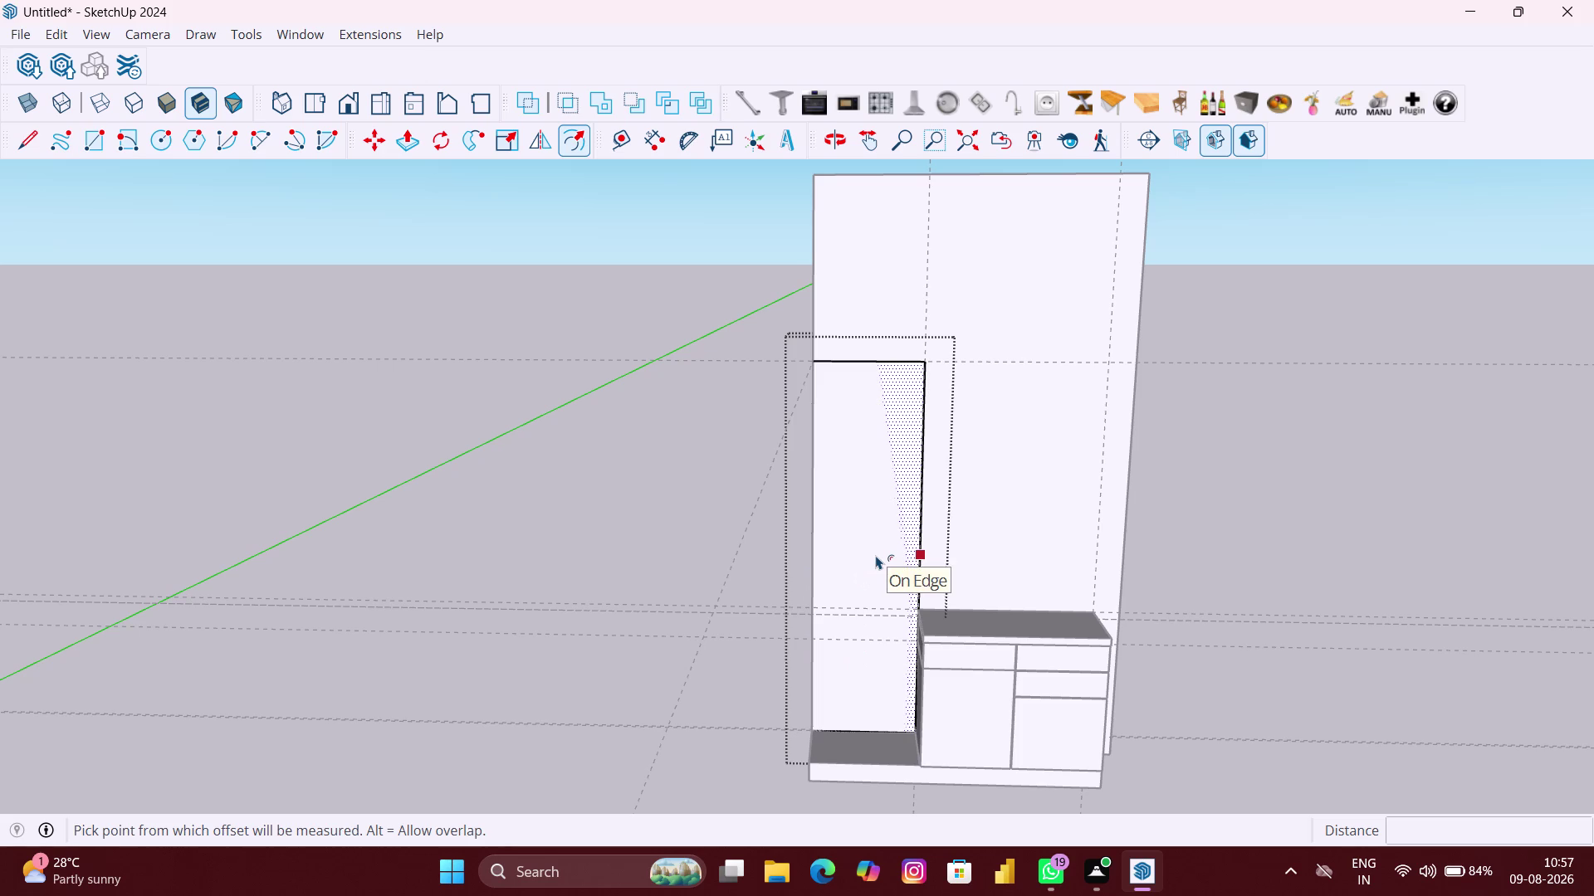
click(875, 556)
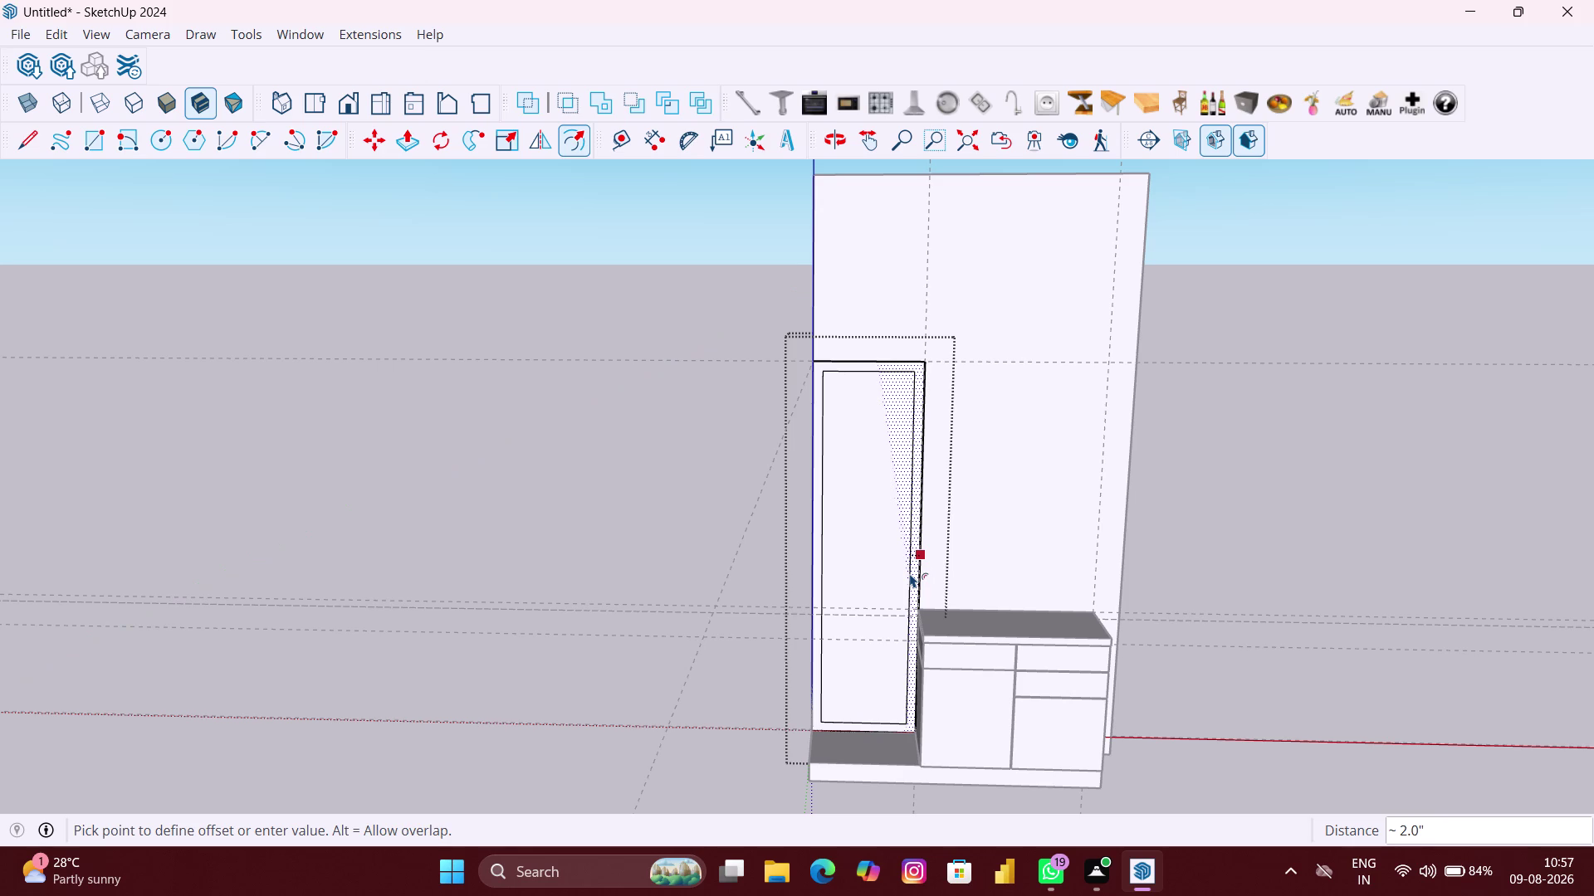
click(909, 573)
key(space)
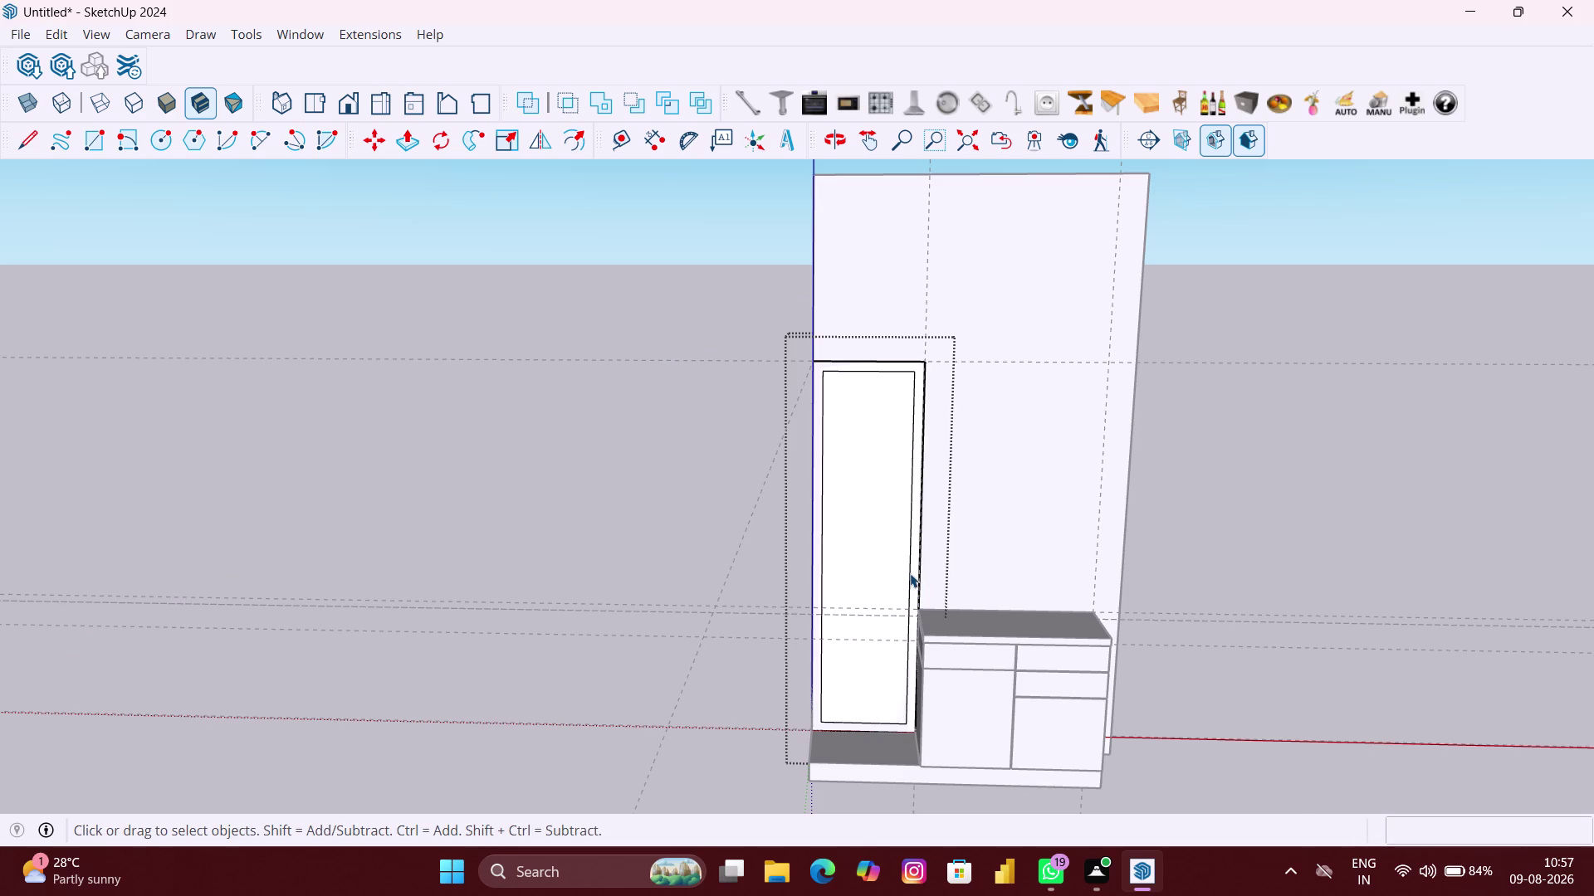
Zoom in and select the inset frame faces.
scroll(up, 3)
click(738, 582)
scroll(up, 3)
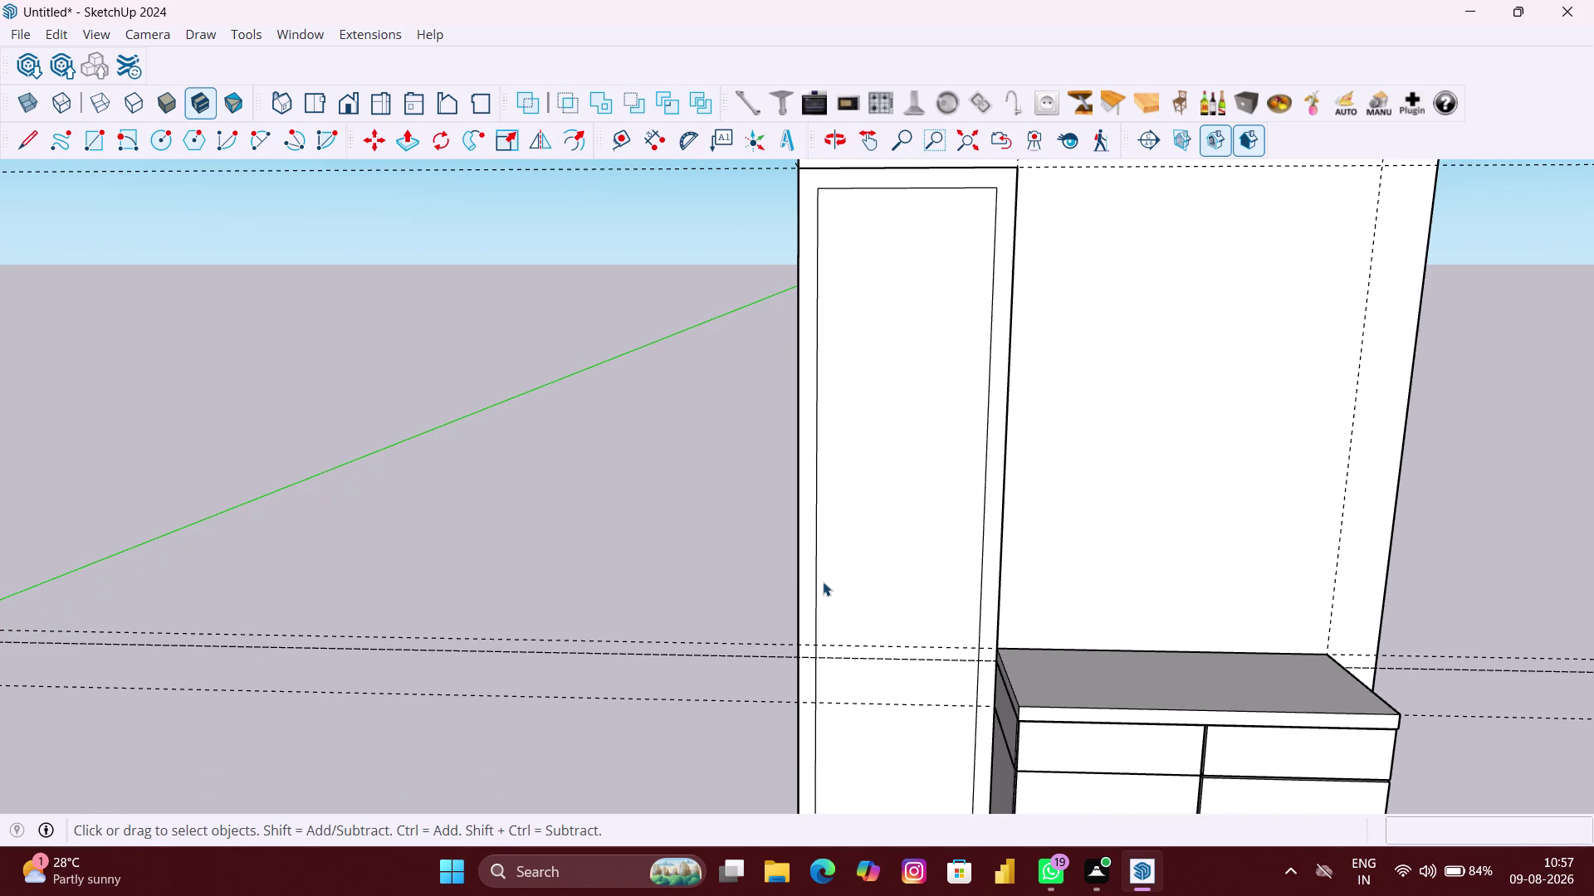
click(827, 581)
scroll(up, 3)
double_click(811, 586)
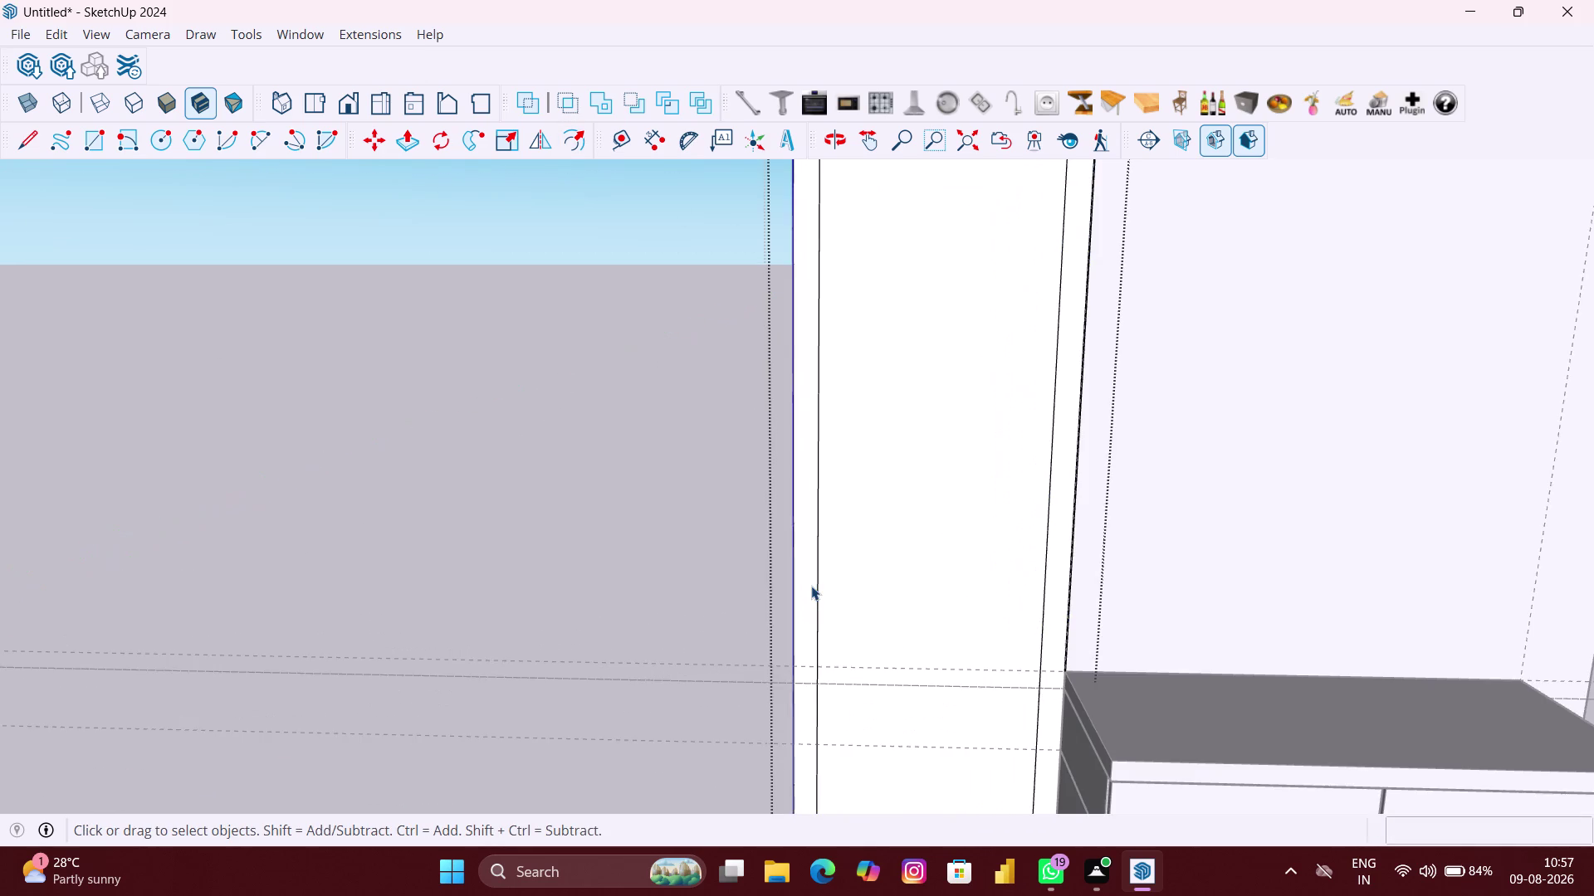
scroll(up, 3)
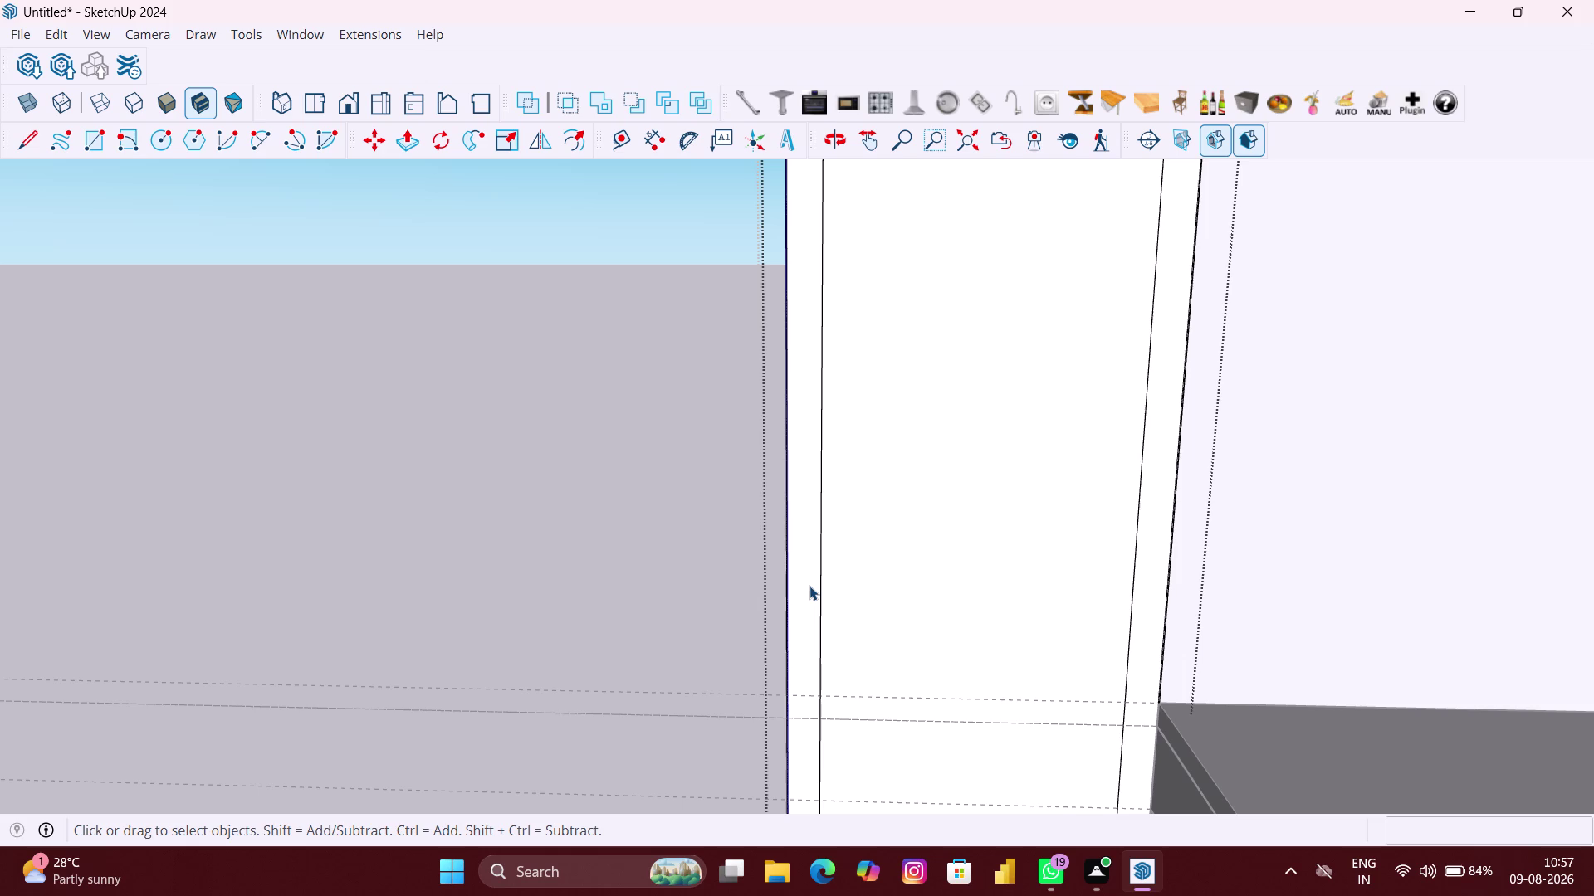
key(p)
scroll(up, 3)
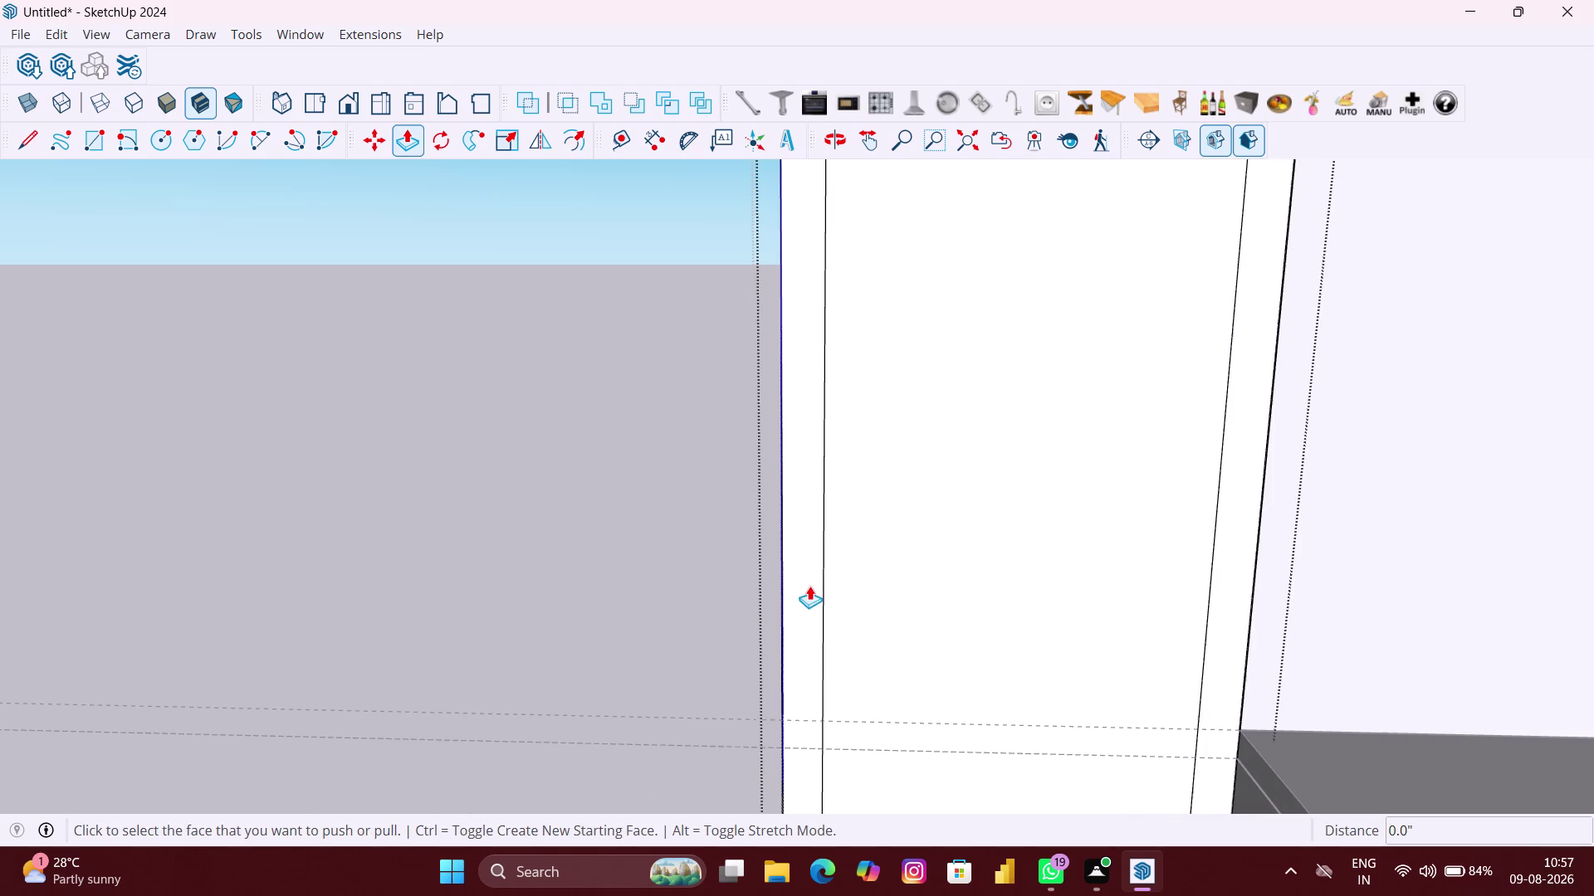
Extrude the frame strip 80 mm with Push/Pull.
click(802, 590)
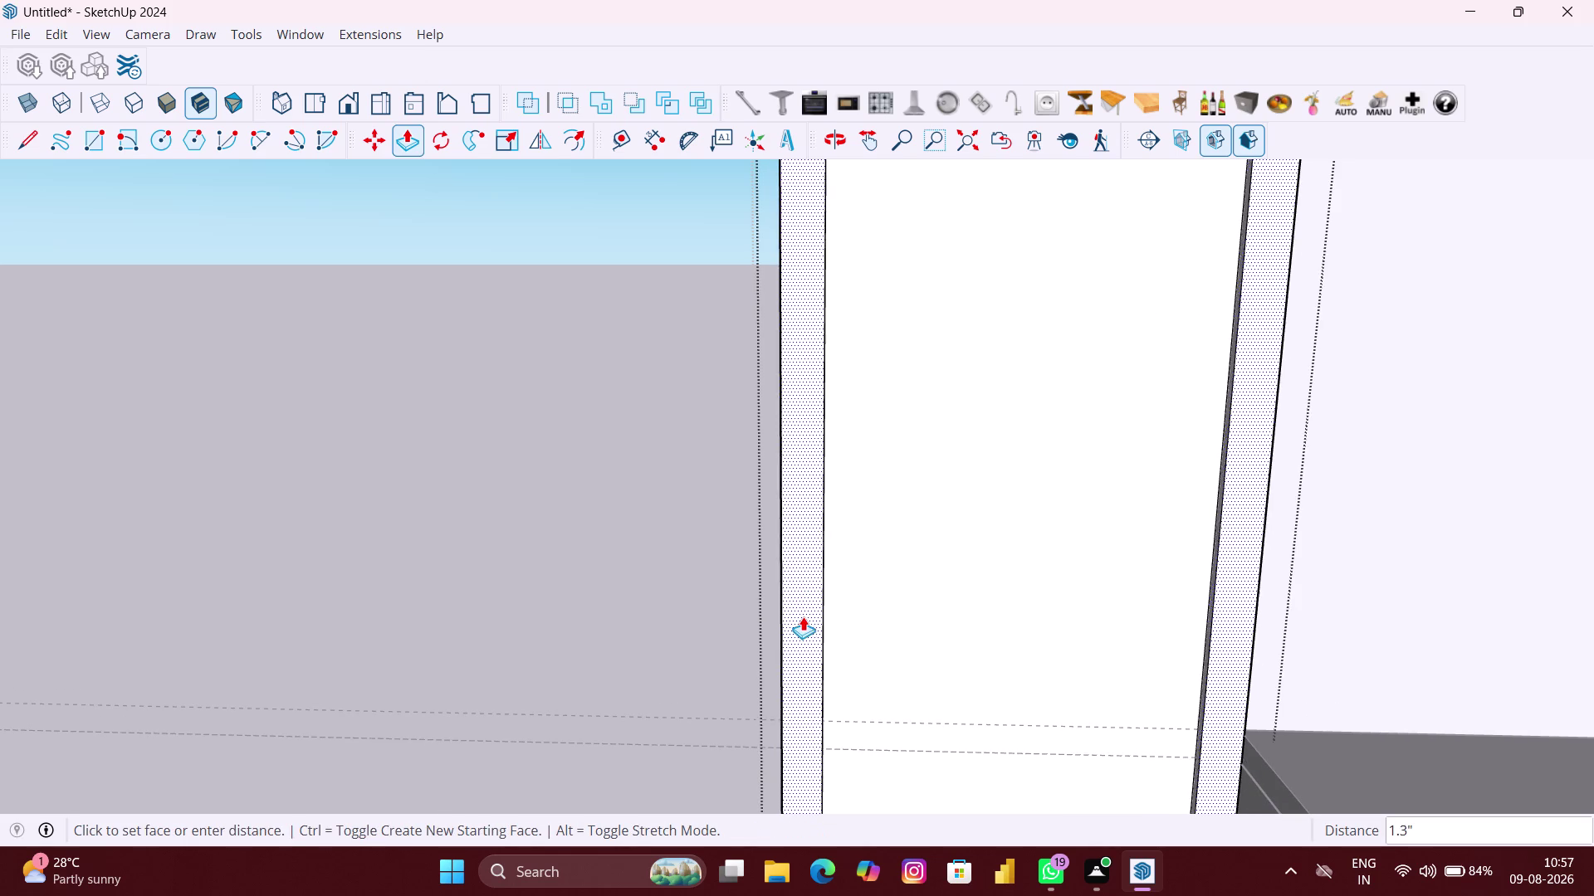
text(3)
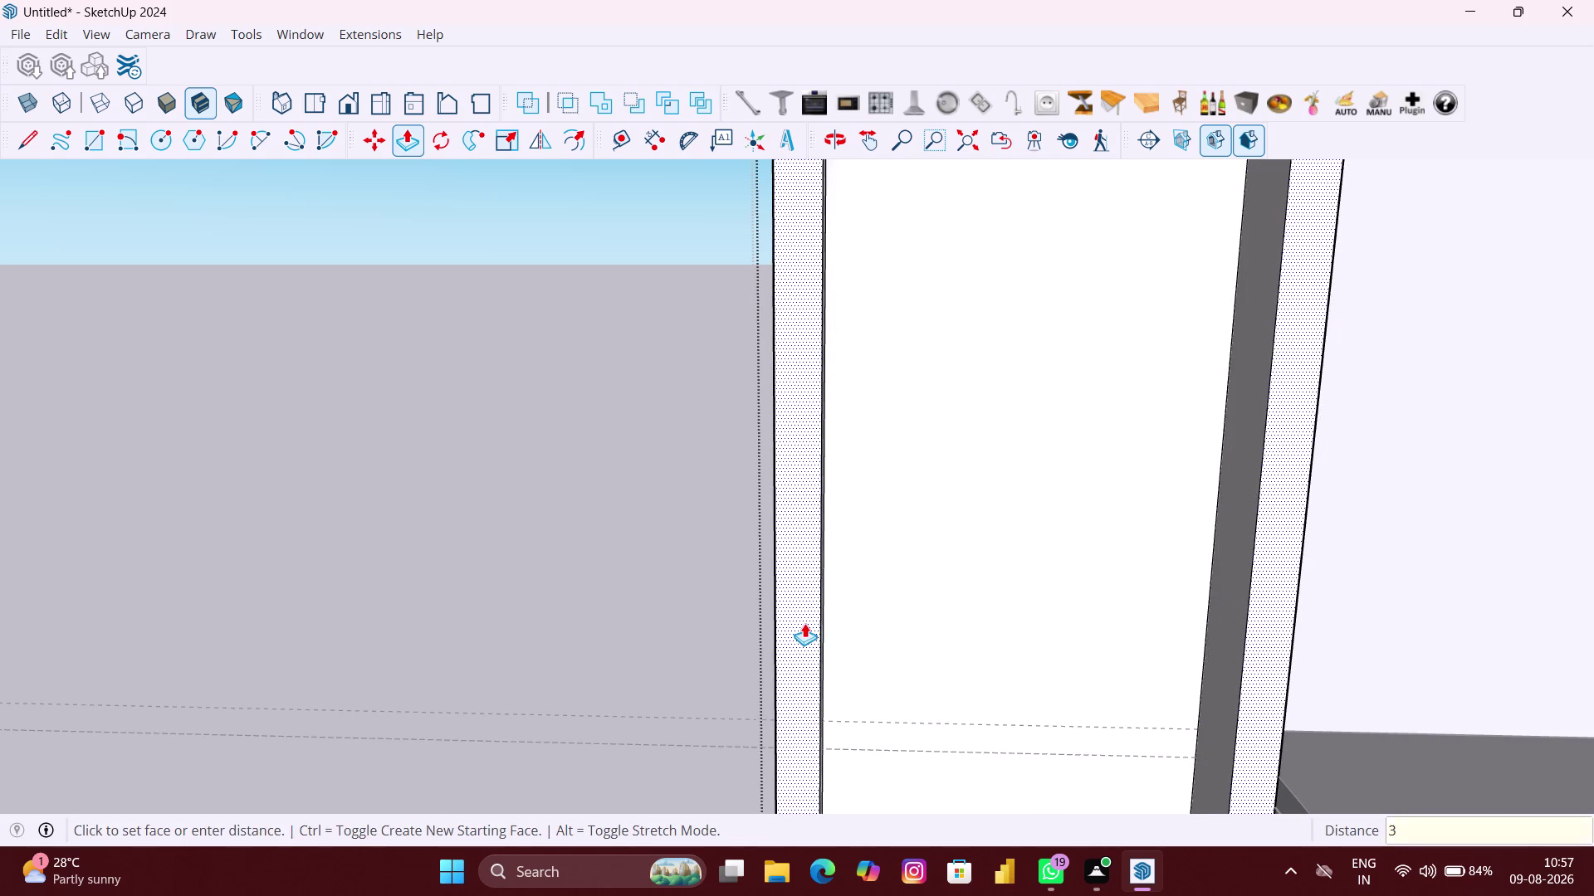
text(80MM)
key(Return)
scroll(down, 3)
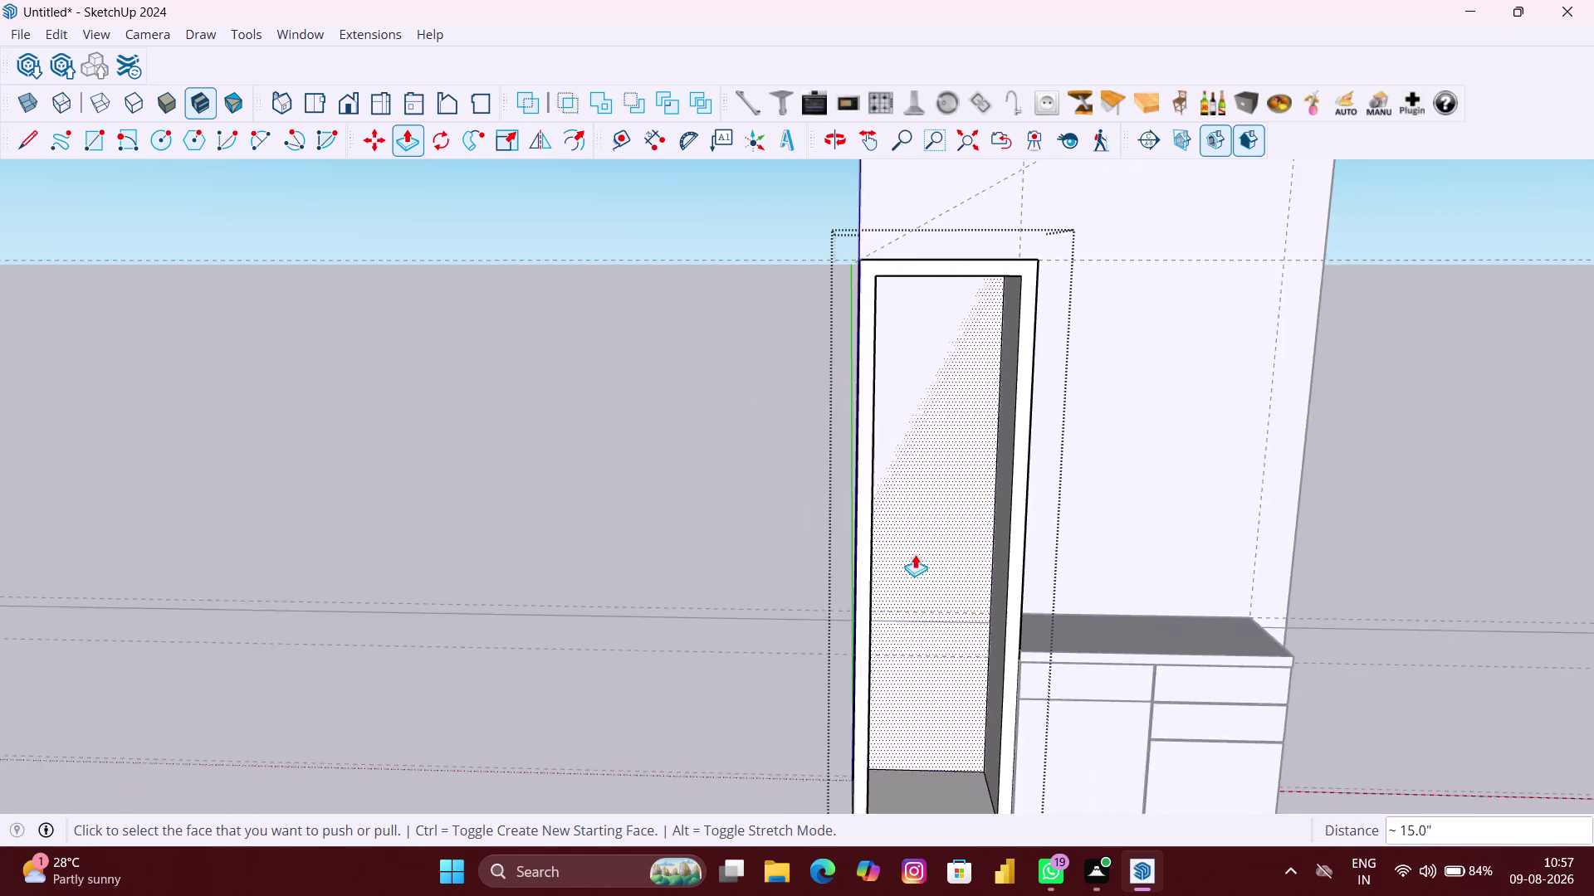
scroll(down, 3)
key(space)
Push the inner panel back about 15 inches to hollow the tall cabinet.
click(780, 551)
scroll(up, 3)
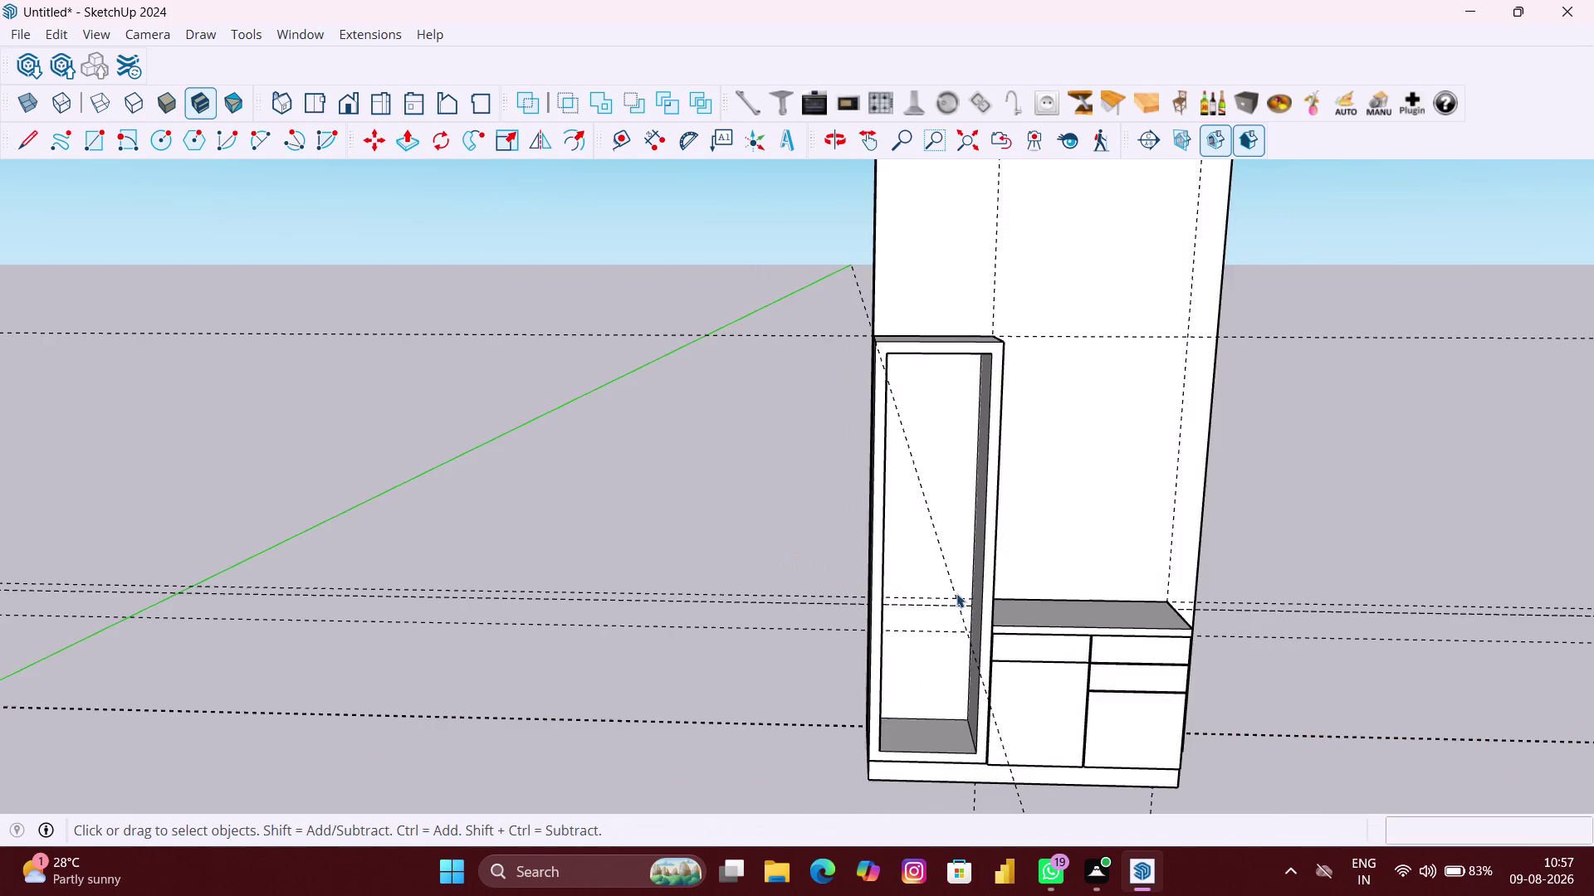
scroll(up, 3)
middle_drag(975, 582, 1054, 590)
scroll(up, 3)
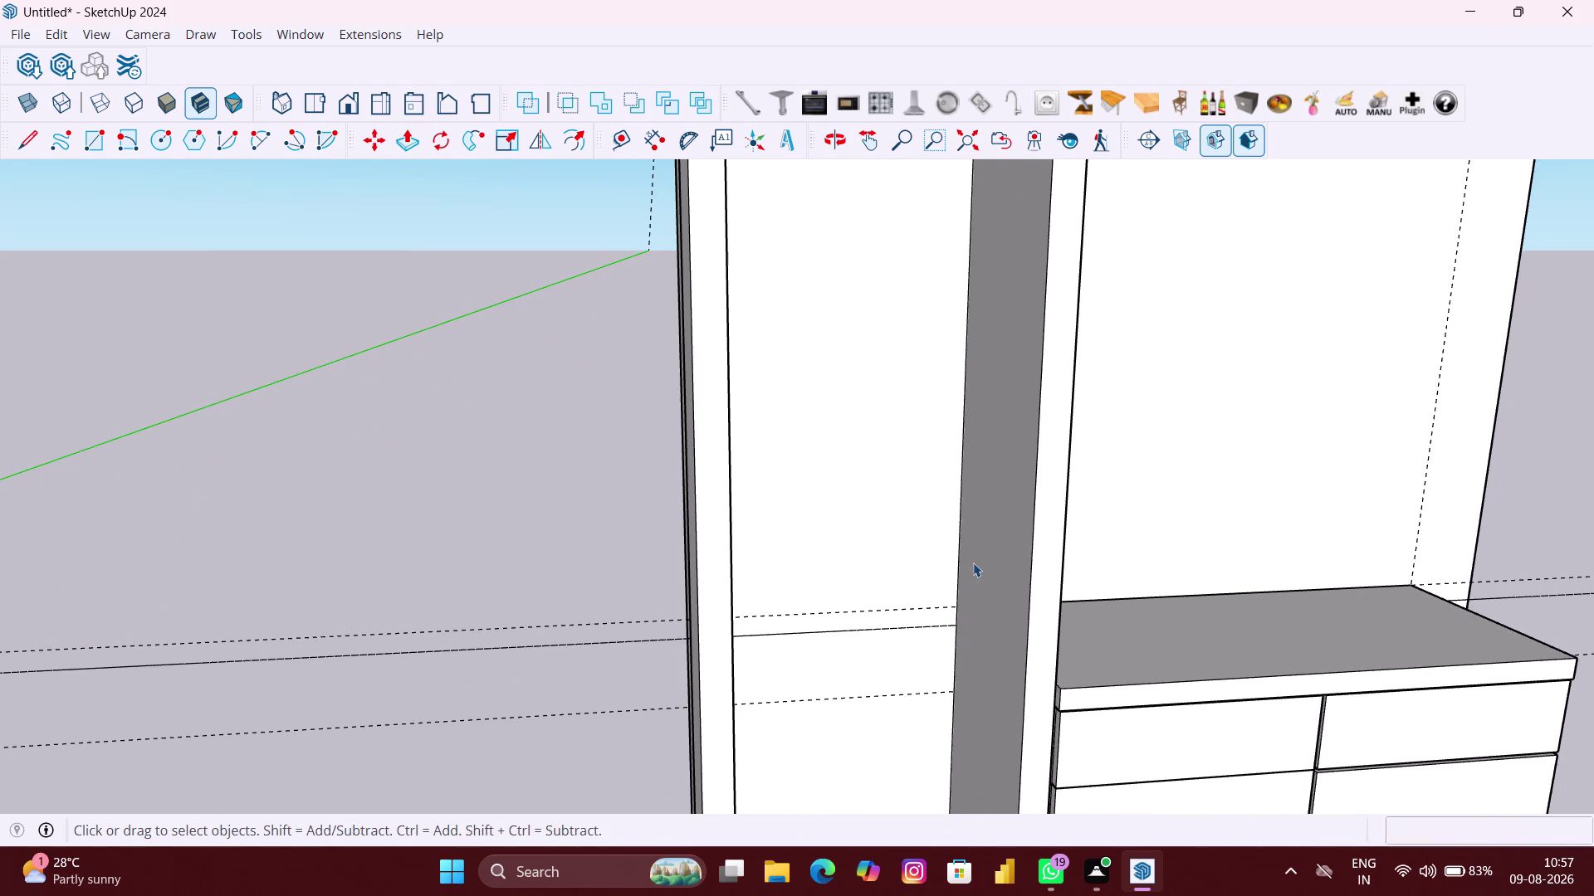
Select the cabinet's inner vertical edge and open its context menu.
click(957, 565)
double_click(962, 564)
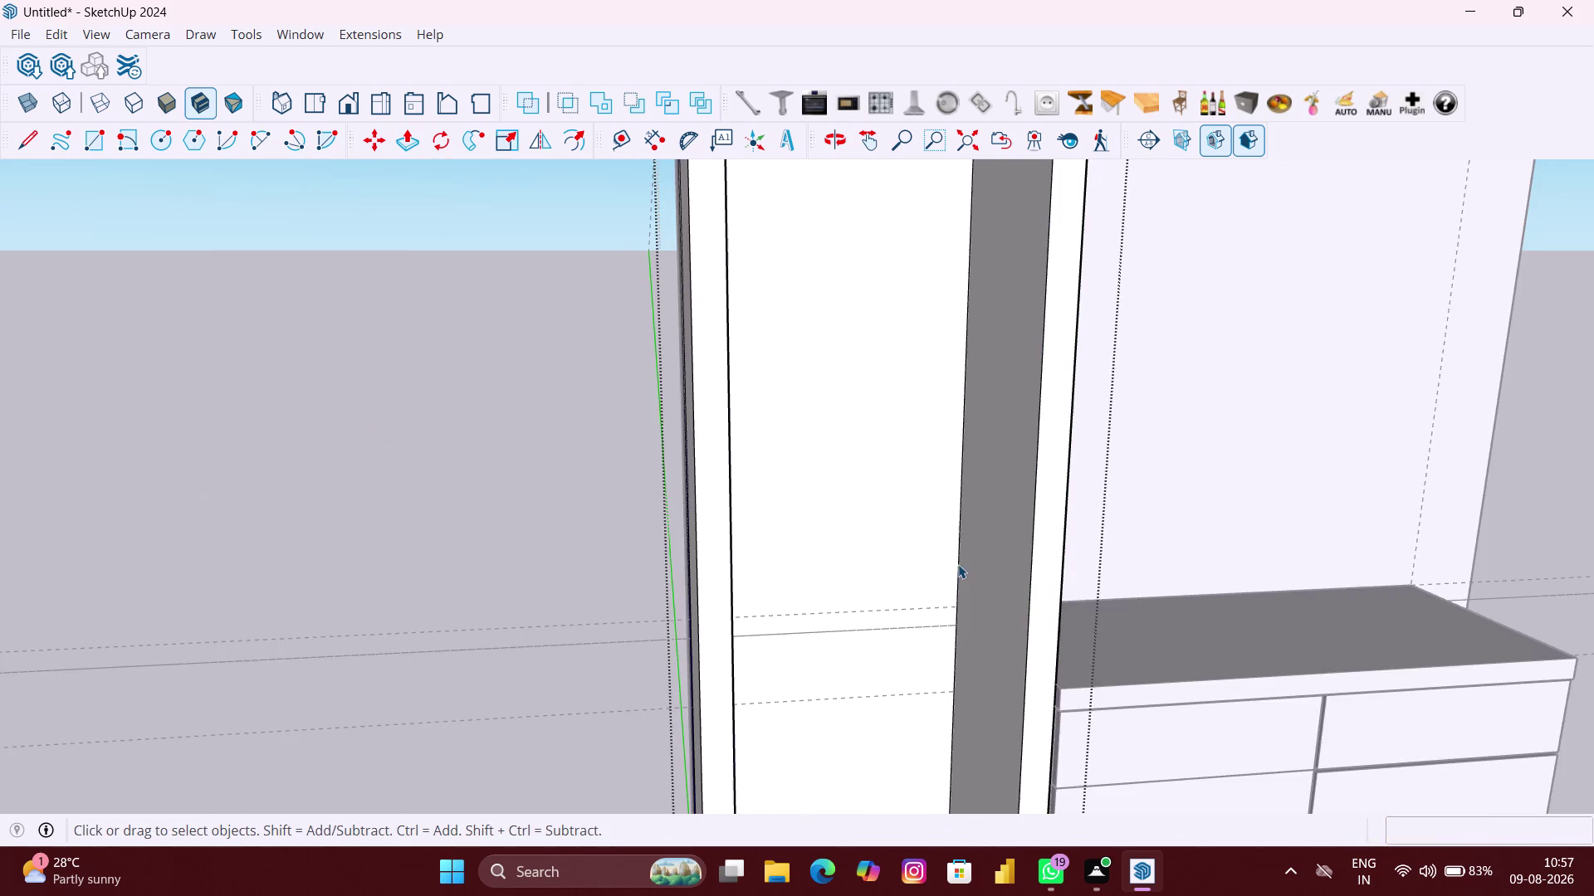
scroll(up, 3)
click(958, 576)
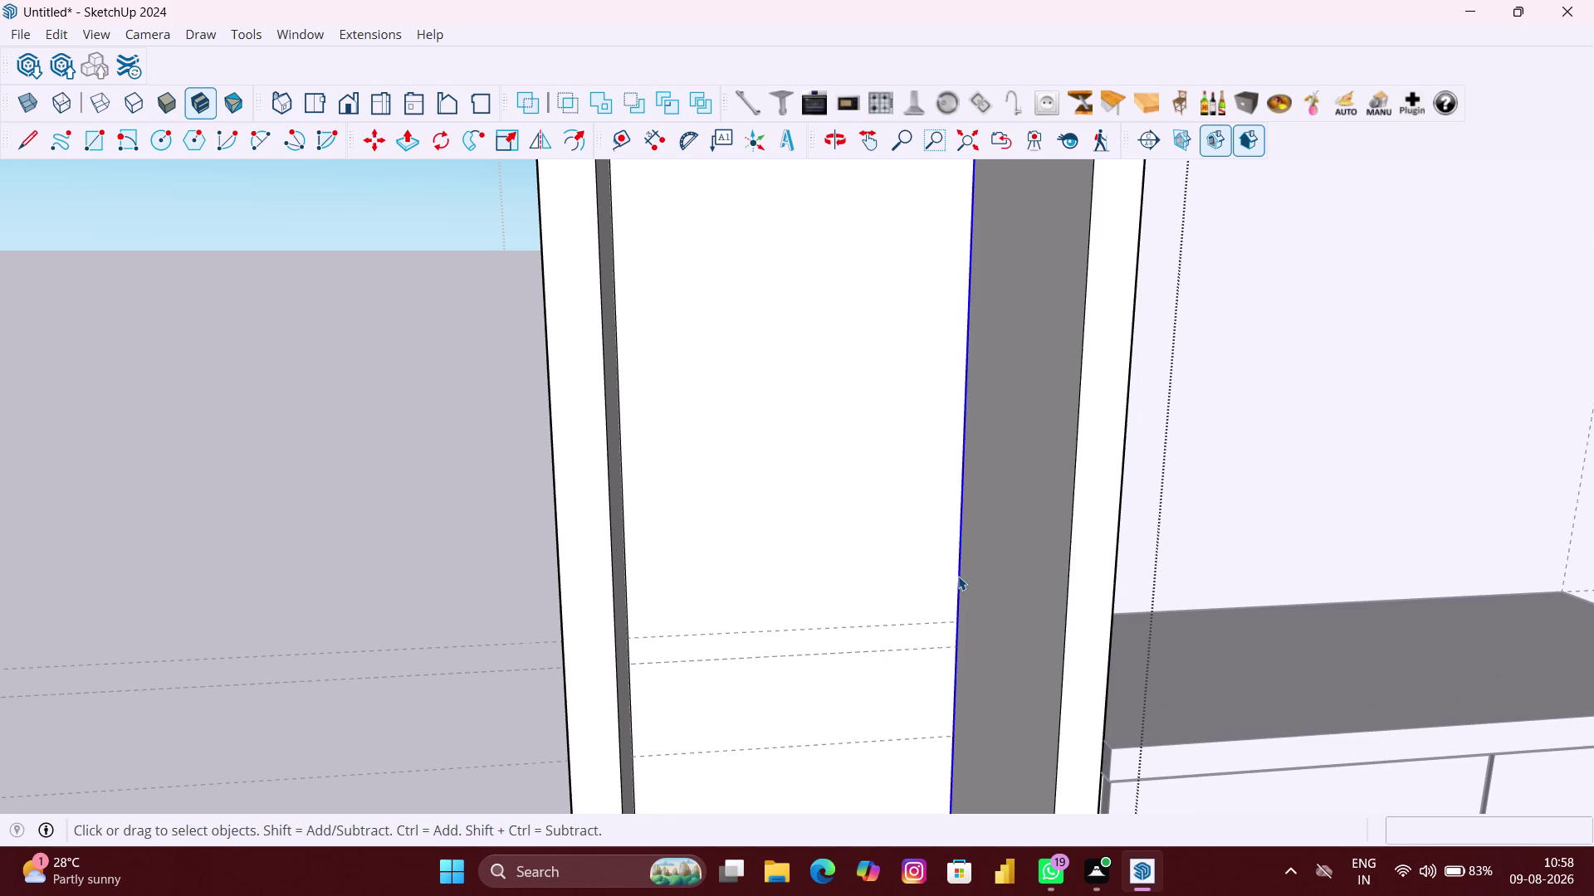
right_click(957, 576)
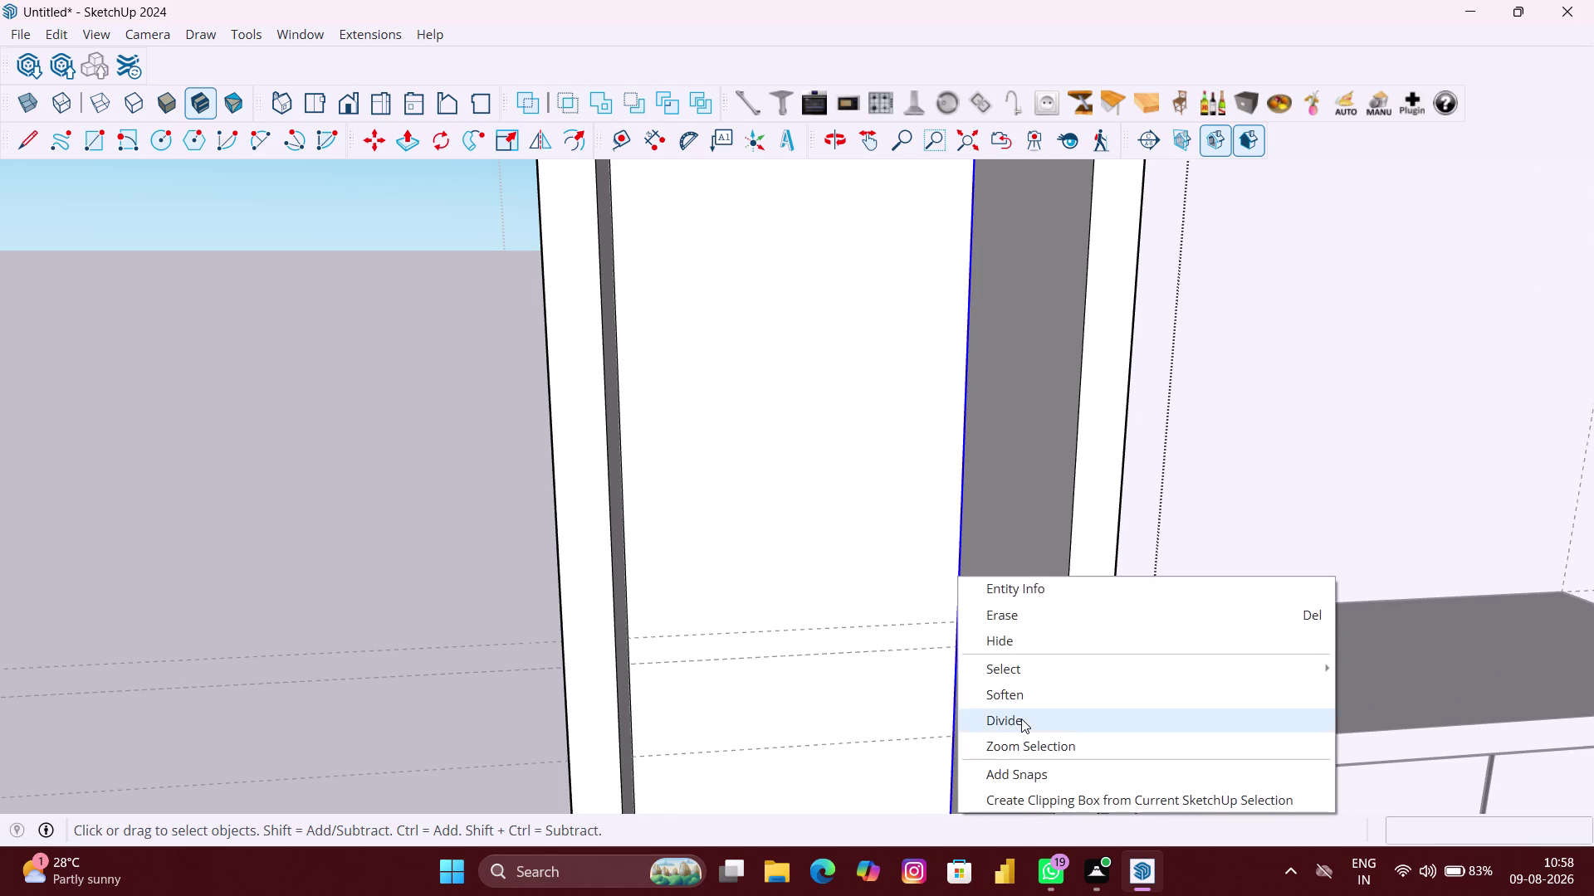
Use Divide to split the inner vertical edge into 5 equal segments.
click(1021, 719)
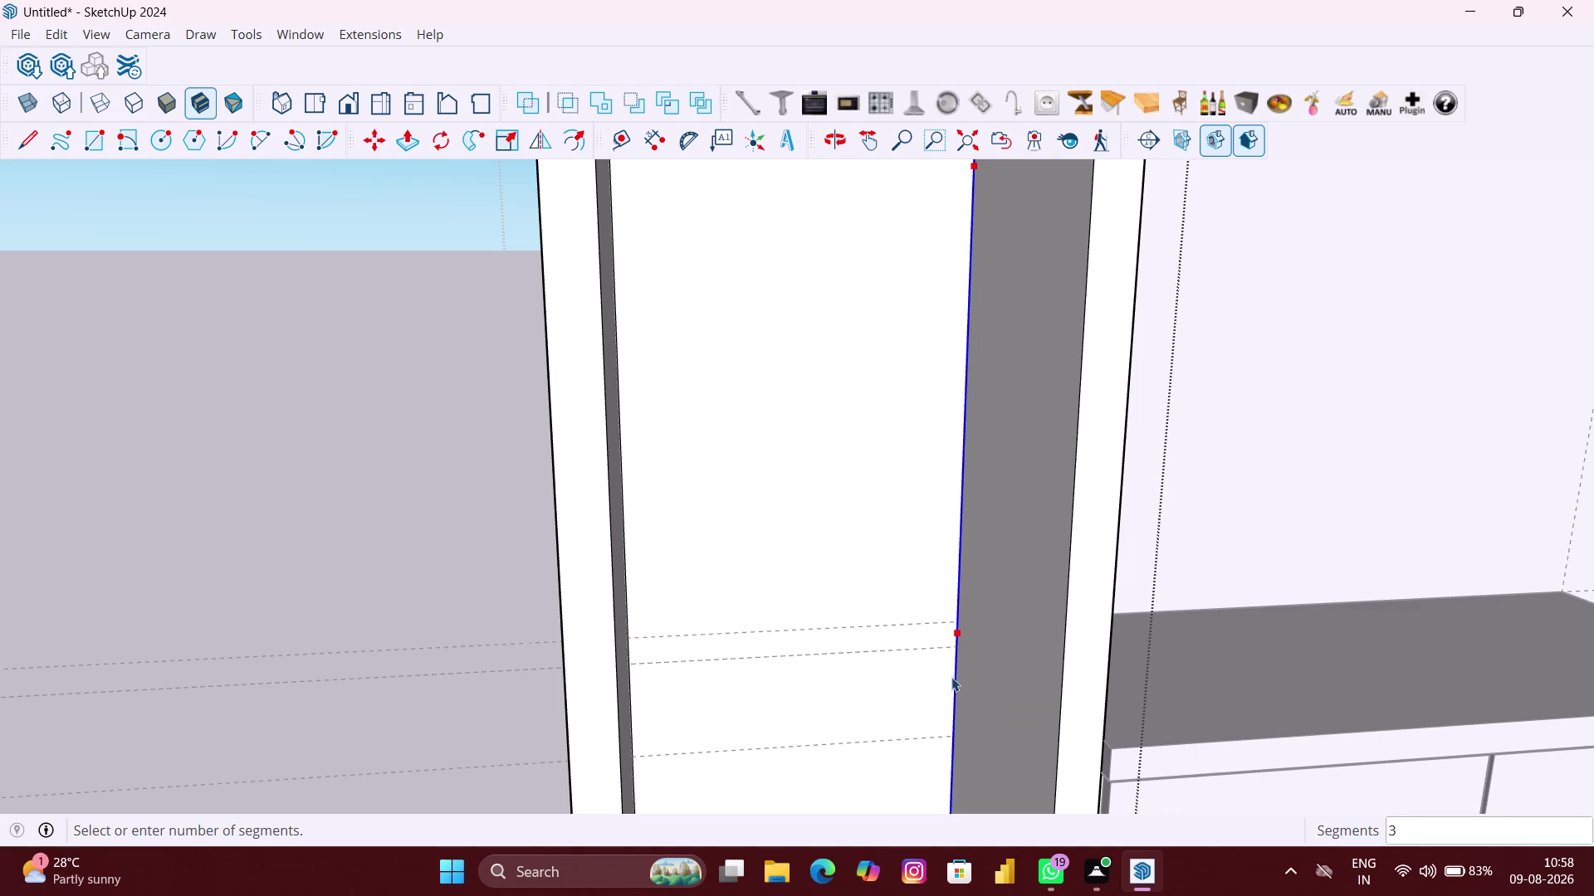
scroll(down, 3)
scroll(down, 3)
scroll(down, 3)
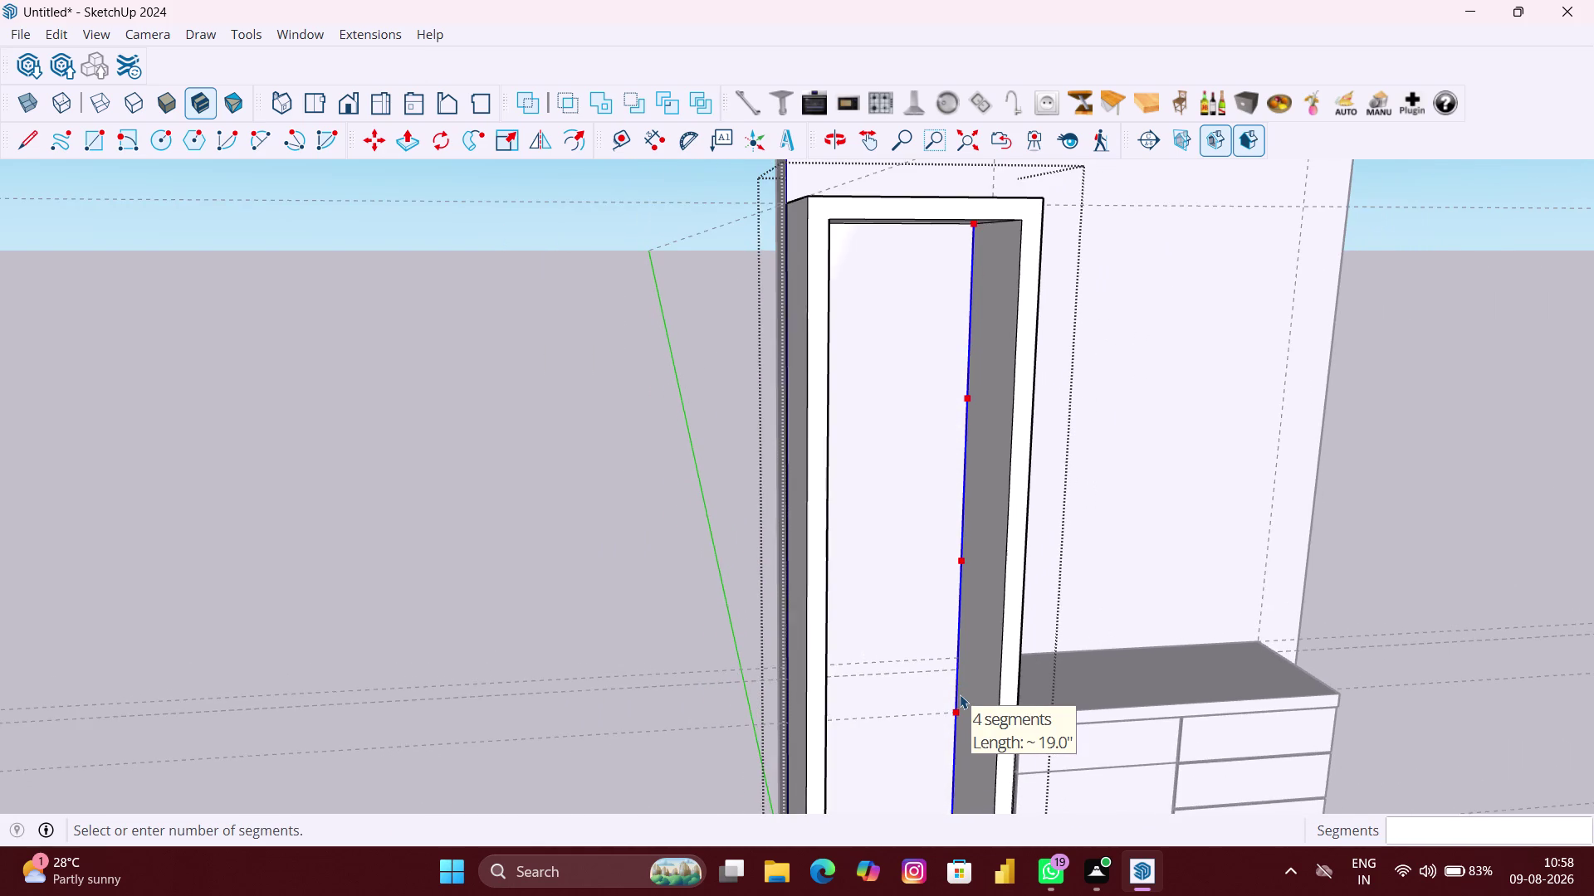
scroll(down, 3)
scroll(down, 3)
scroll(down, 3)
scroll(down, 3)
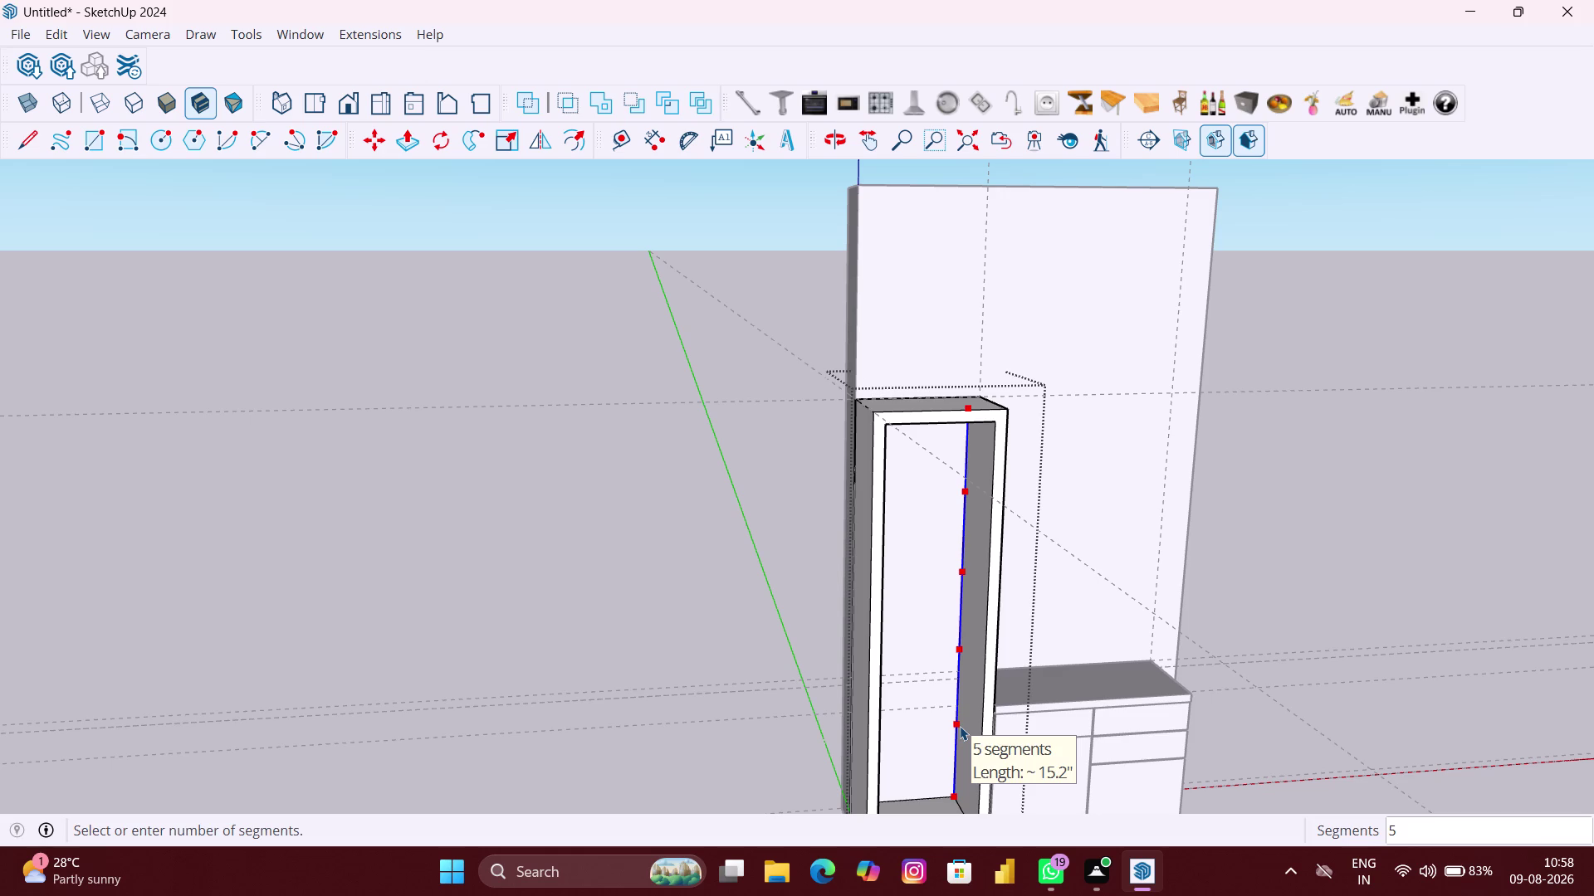
click(960, 726)
Orbit to face the cabinet interior and start a shelf rectangle there.
middle_drag(957, 729, 865, 722)
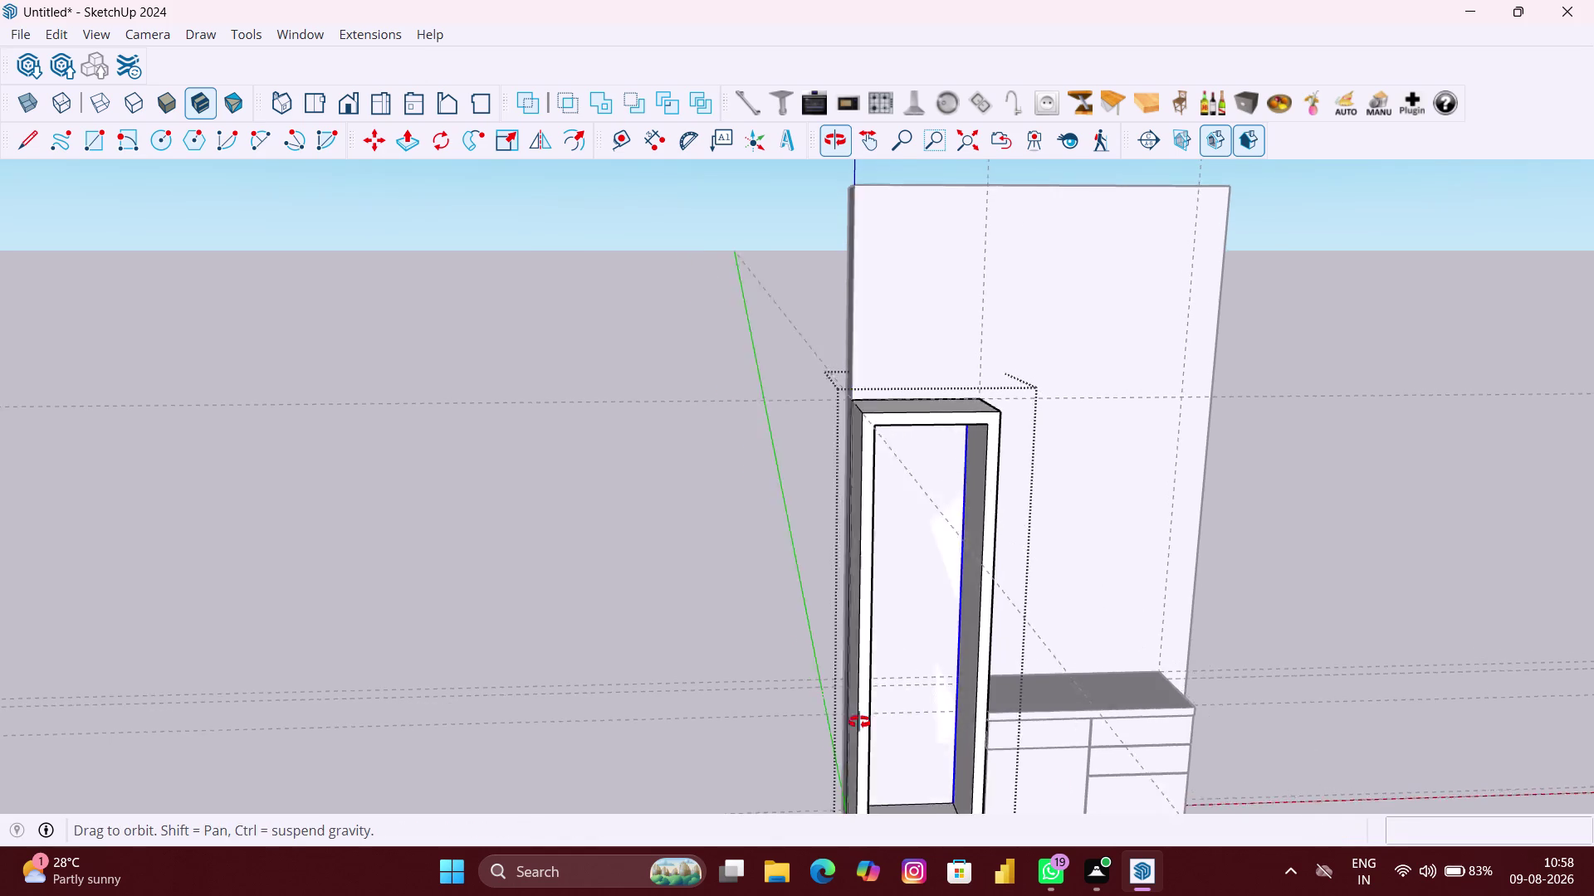
middle_drag(866, 723, 819, 722)
middle_drag(742, 694, 784, 697)
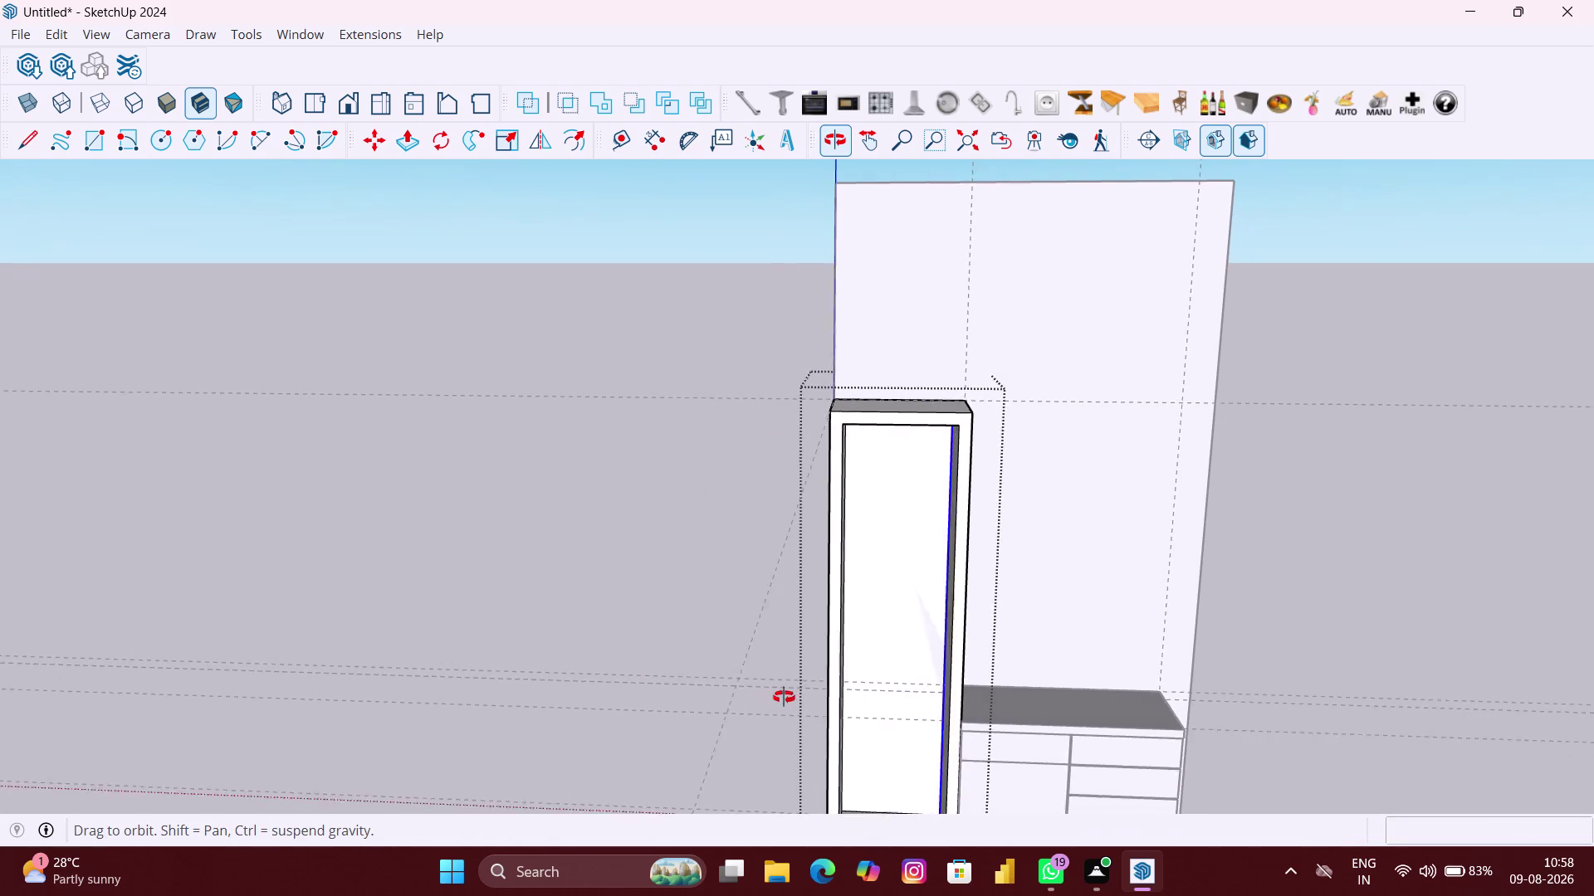
middle_drag(783, 697, 817, 658)
scroll(down, 3)
middle_drag(886, 736, 878, 783)
key(r)
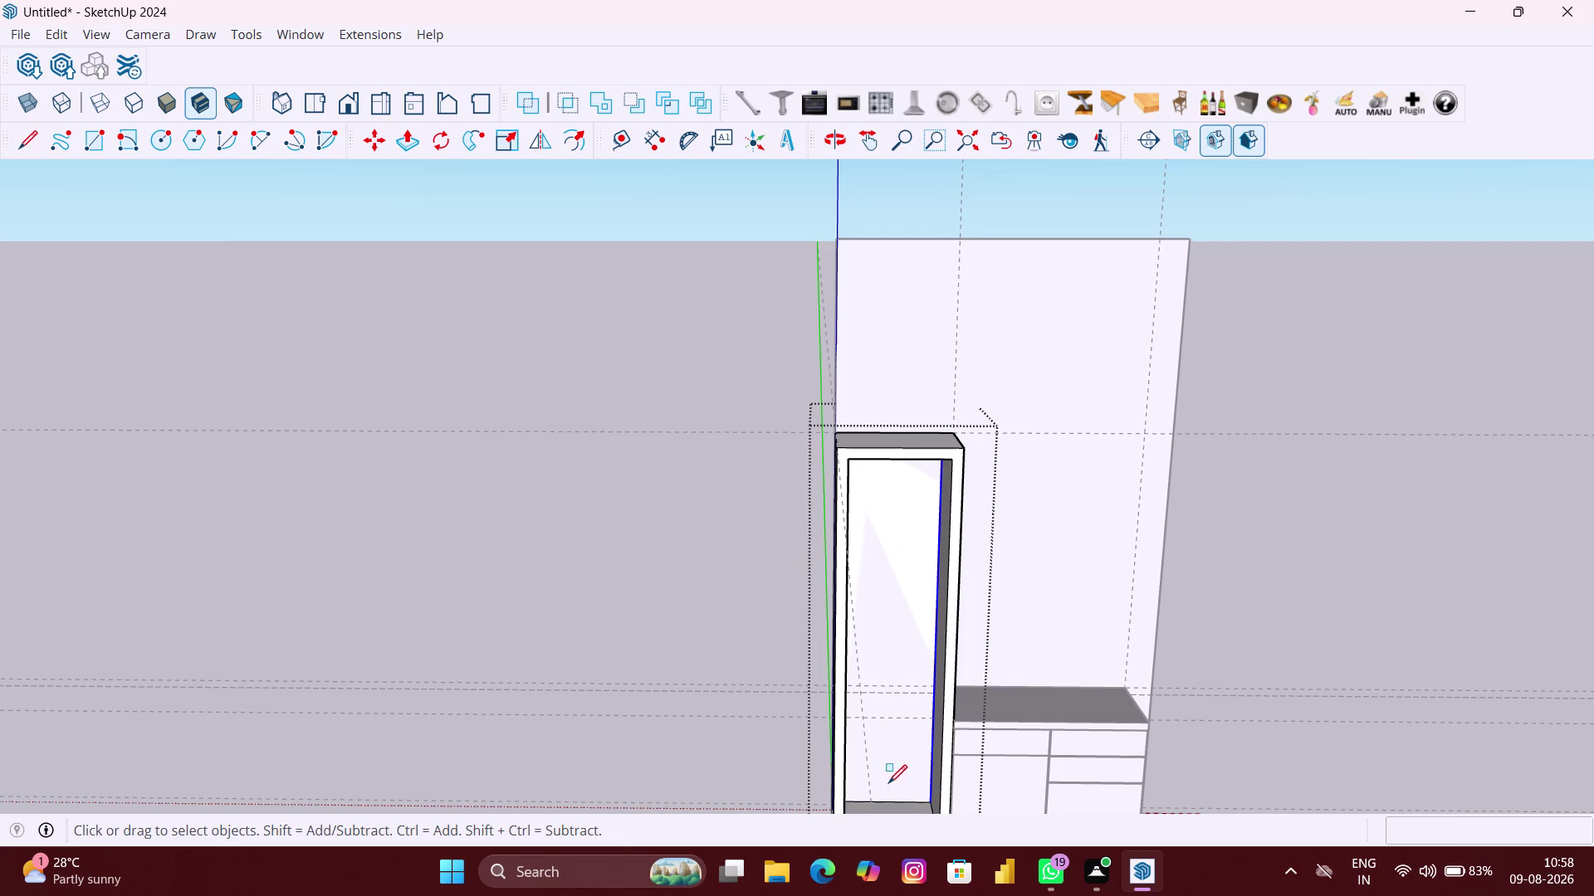
click(936, 741)
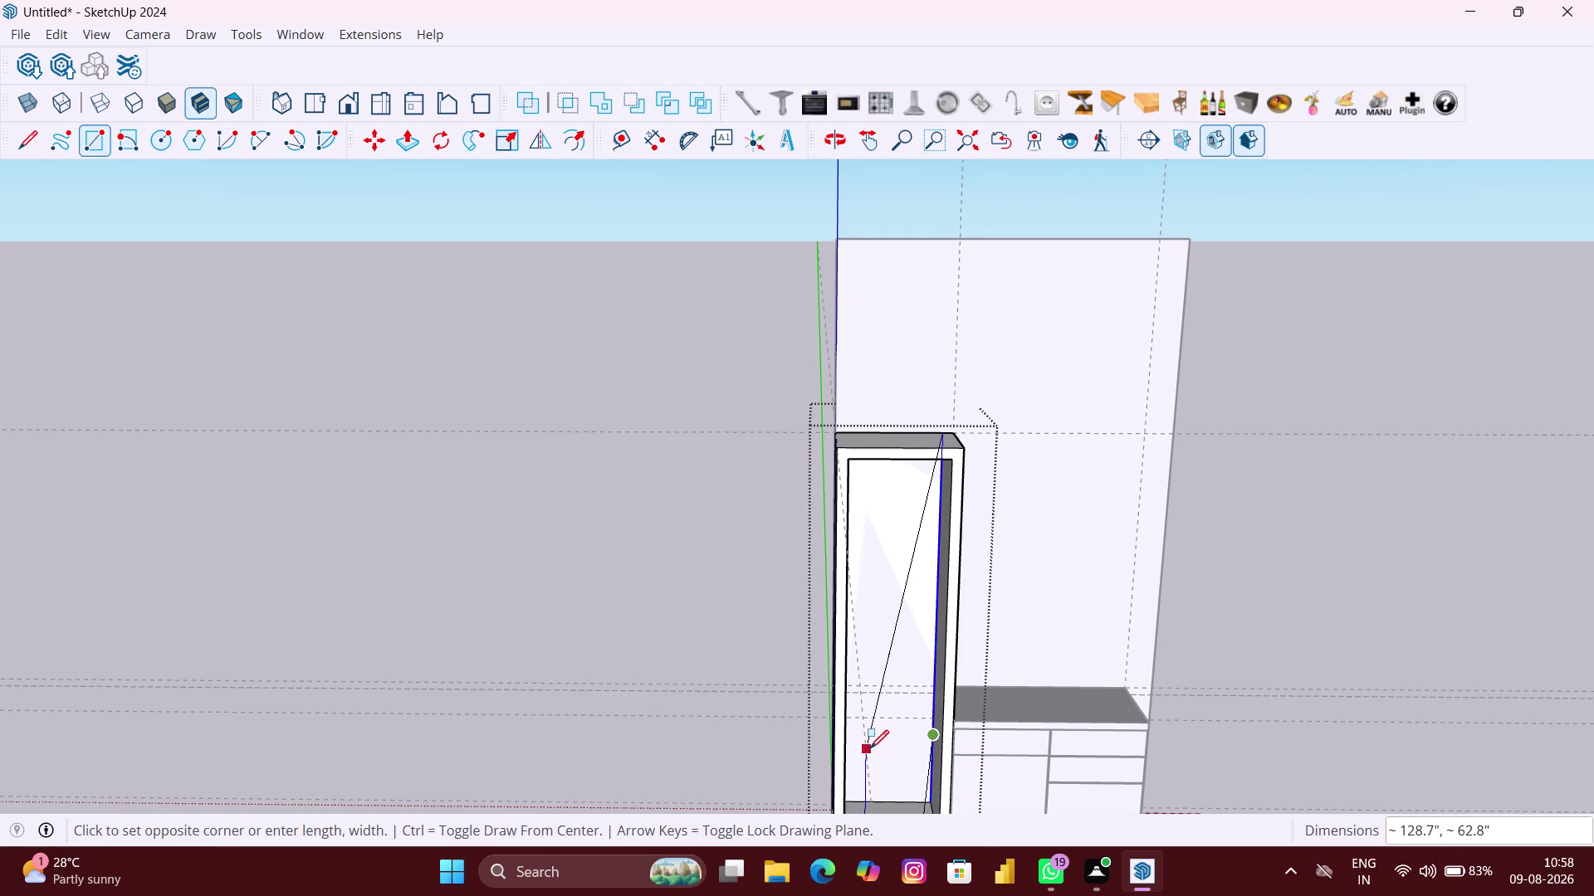
Lock the shelf rectangle to a horizontal plane and finish it at the division point.
scroll(down, 3)
scroll(down, 3)
key(Left)
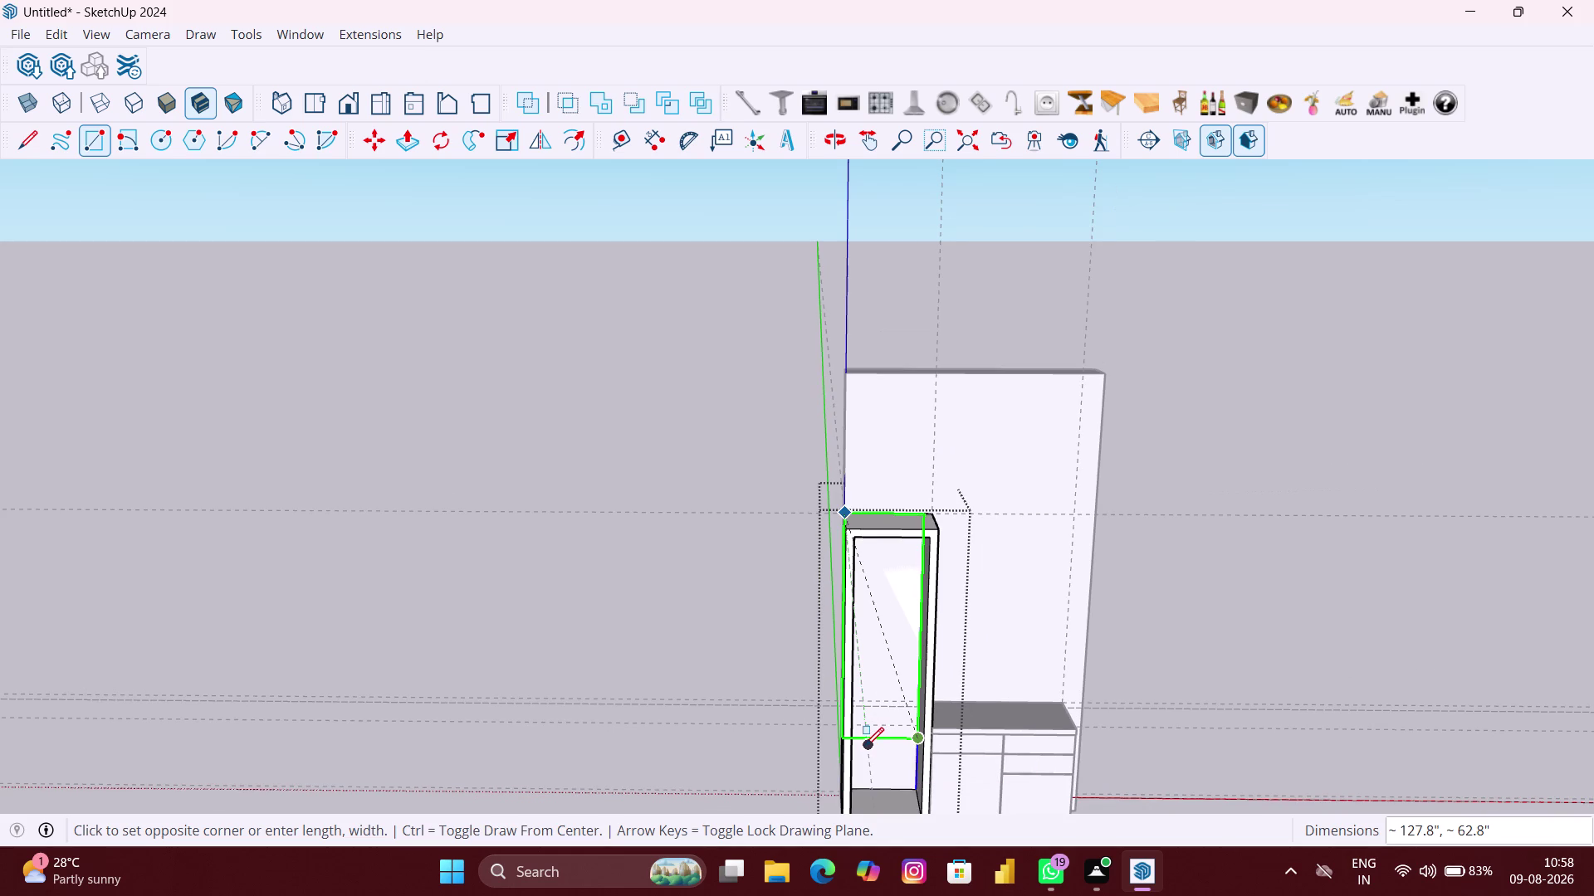
key(Up)
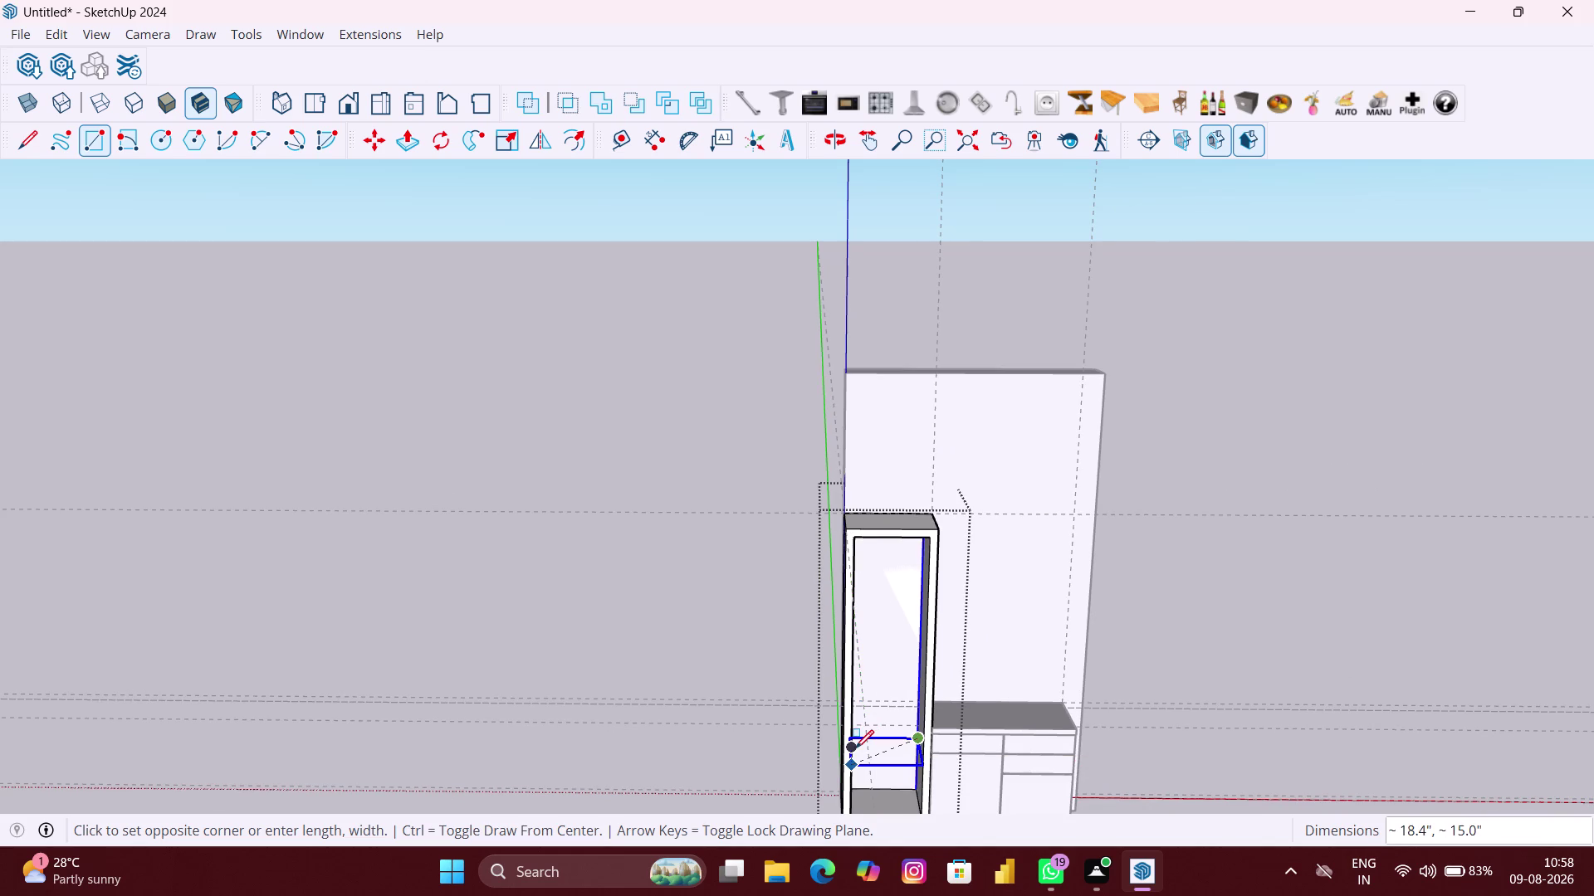
middle_drag(852, 748, 789, 757)
scroll(up, 3)
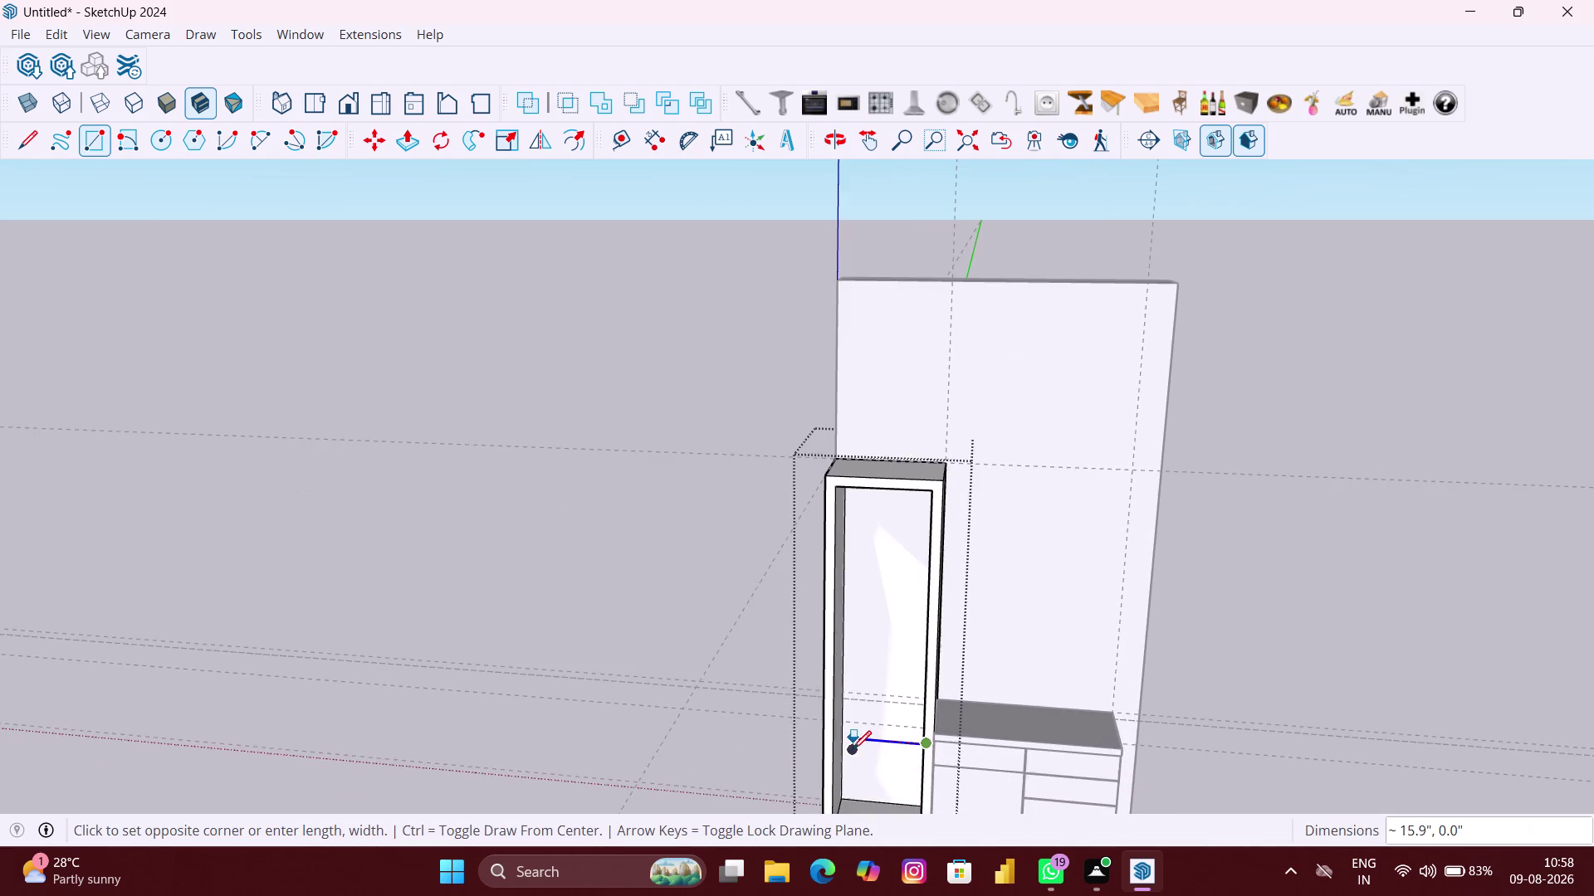
scroll(up, 3)
scroll(up, 3)
scroll(up, 3)
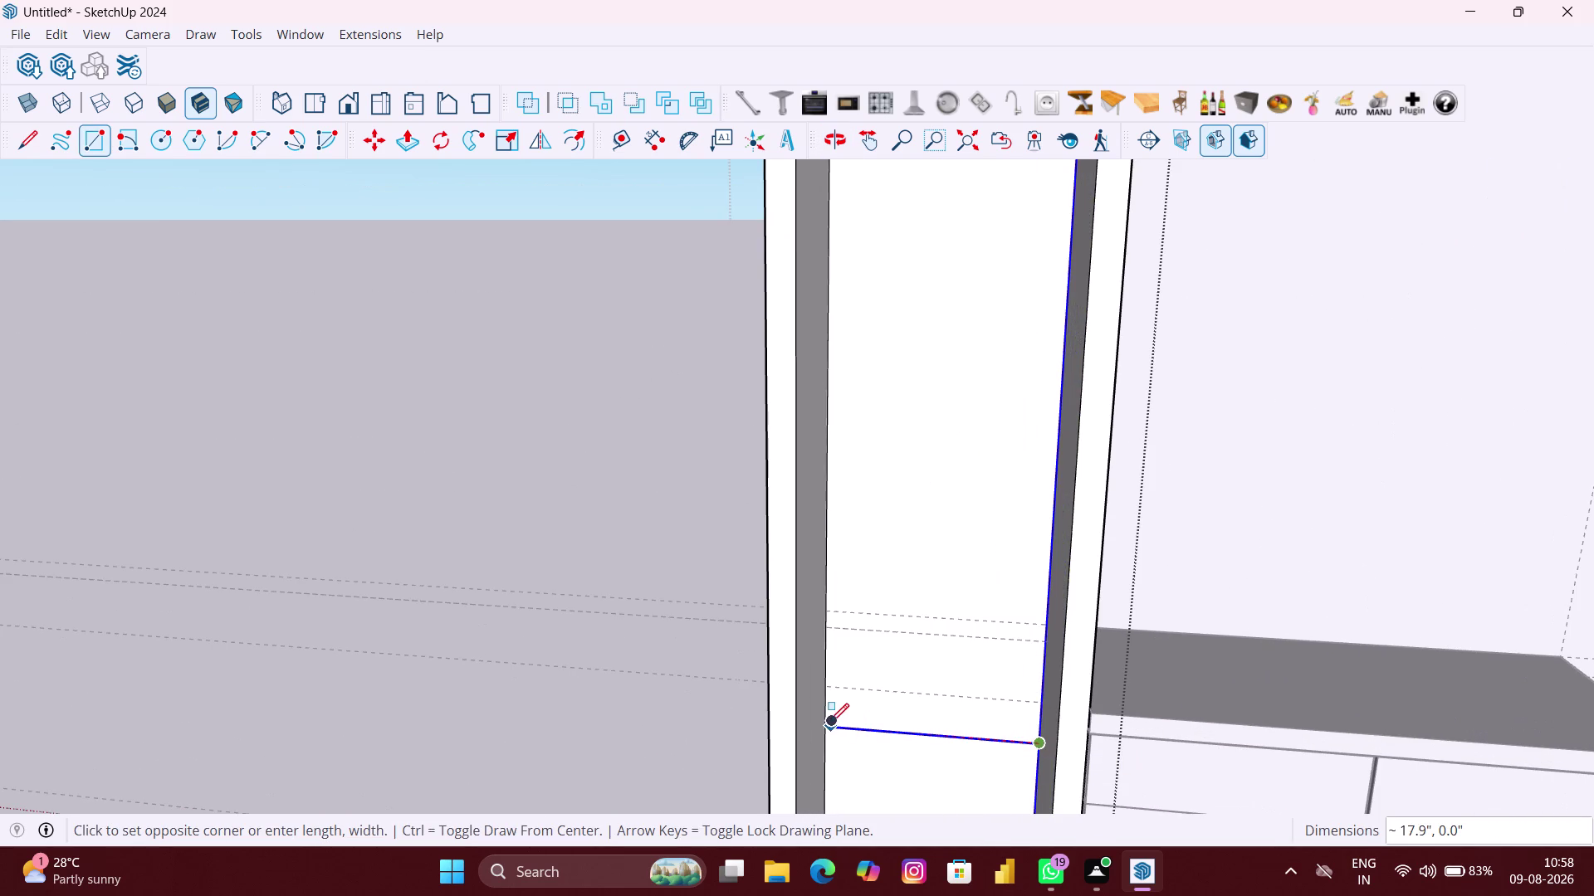
scroll(down, 3)
scroll(down, 3)
scroll(down, 3)
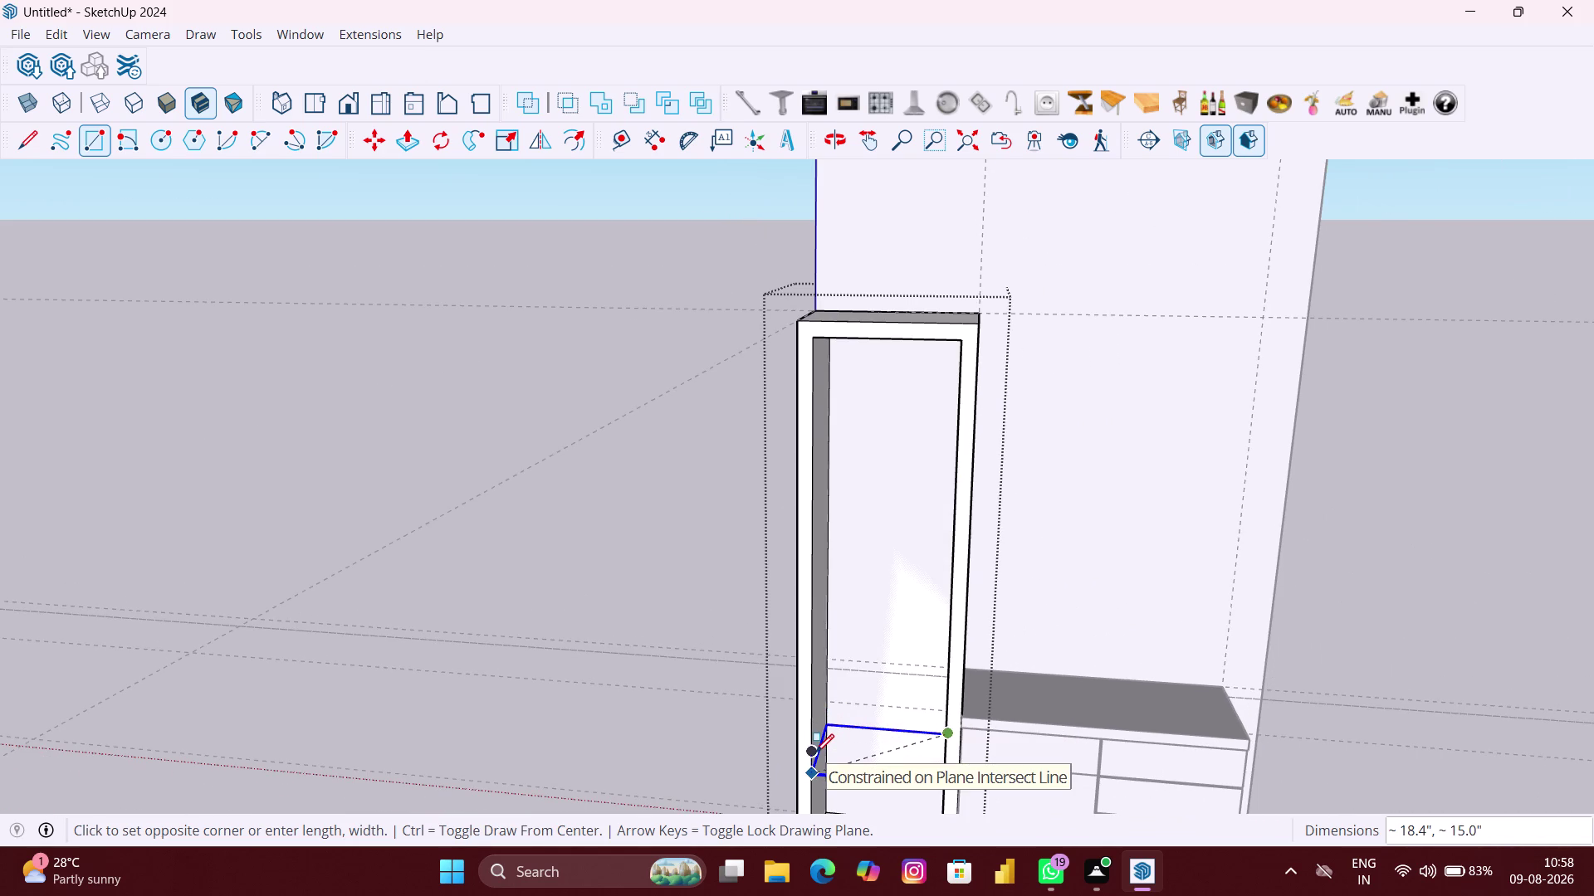
click(815, 753)
scroll(down, 3)
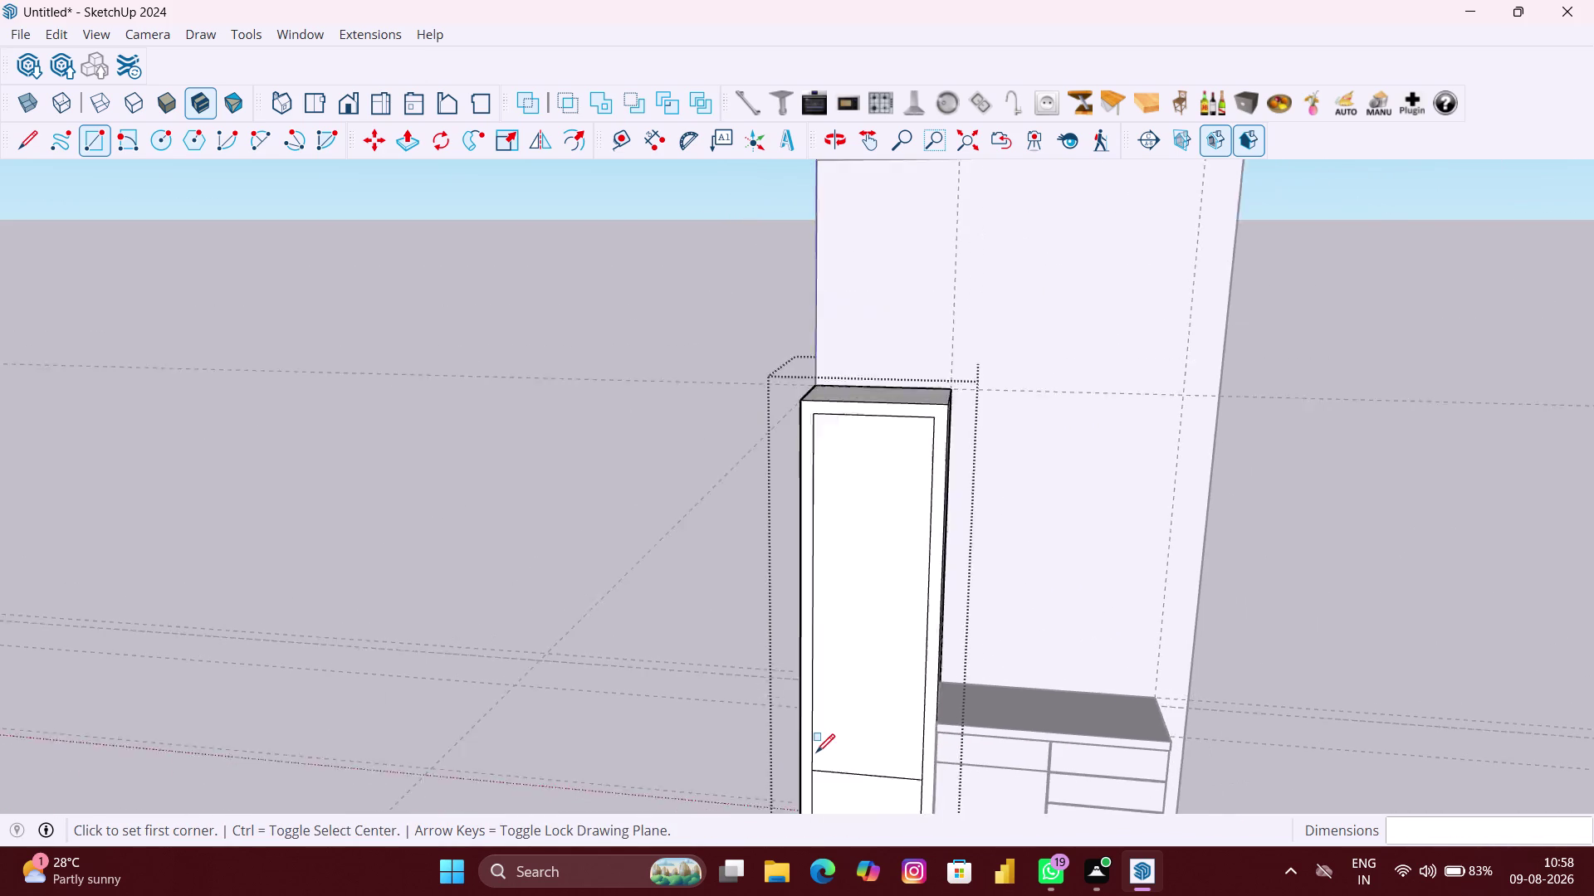
scroll(down, 3)
Select and delete the tall cabinet's front panel.
key(space)
click(875, 687)
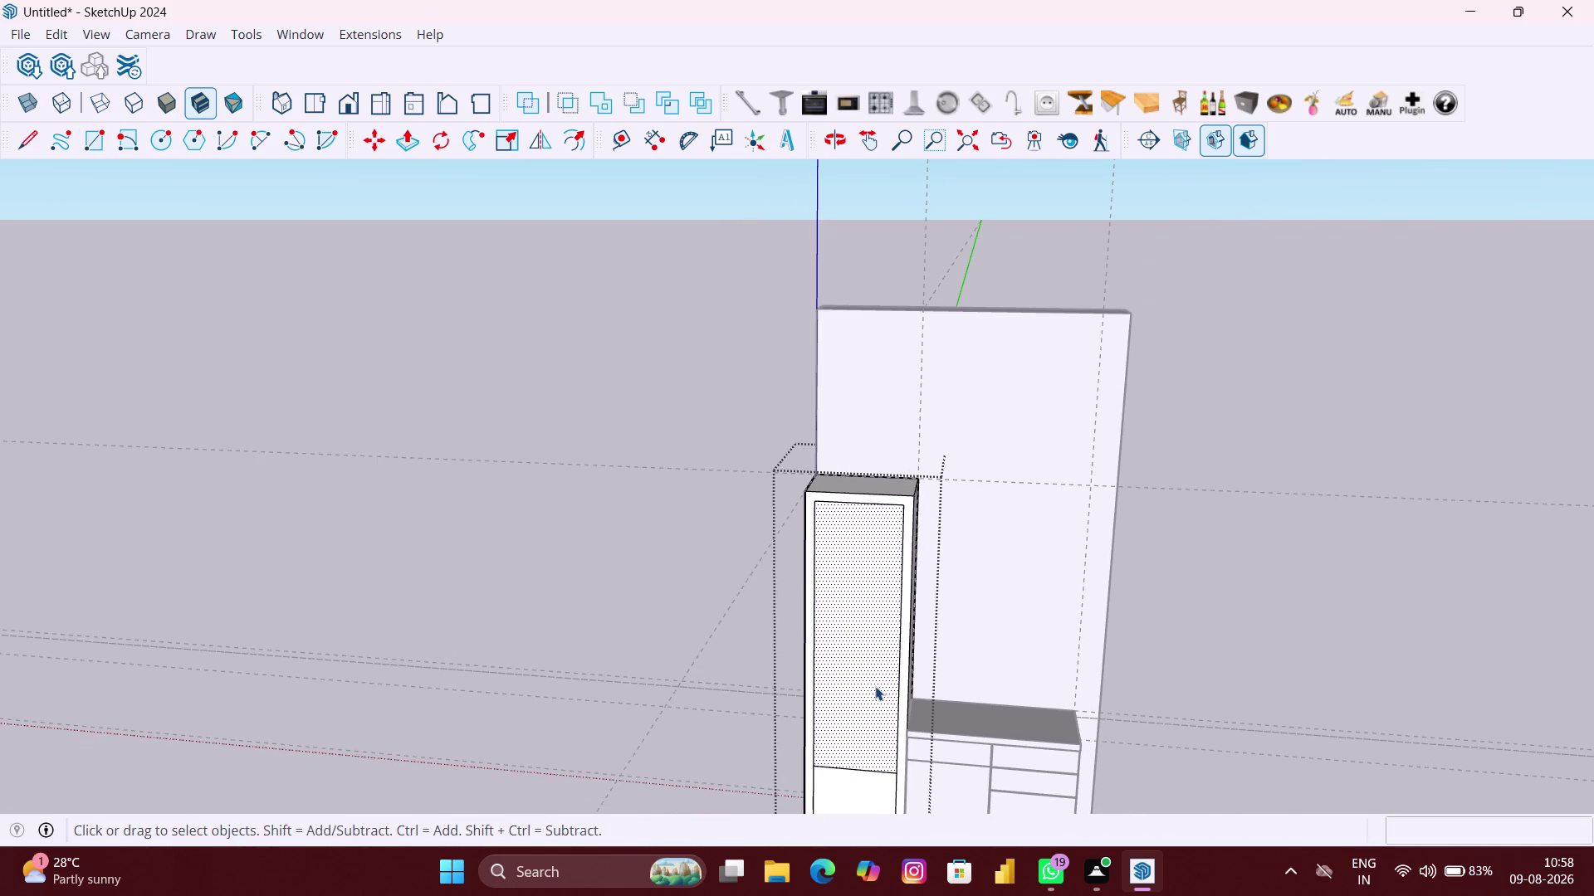
key(Delete)
scroll(down, 3)
middle_click(865, 764)
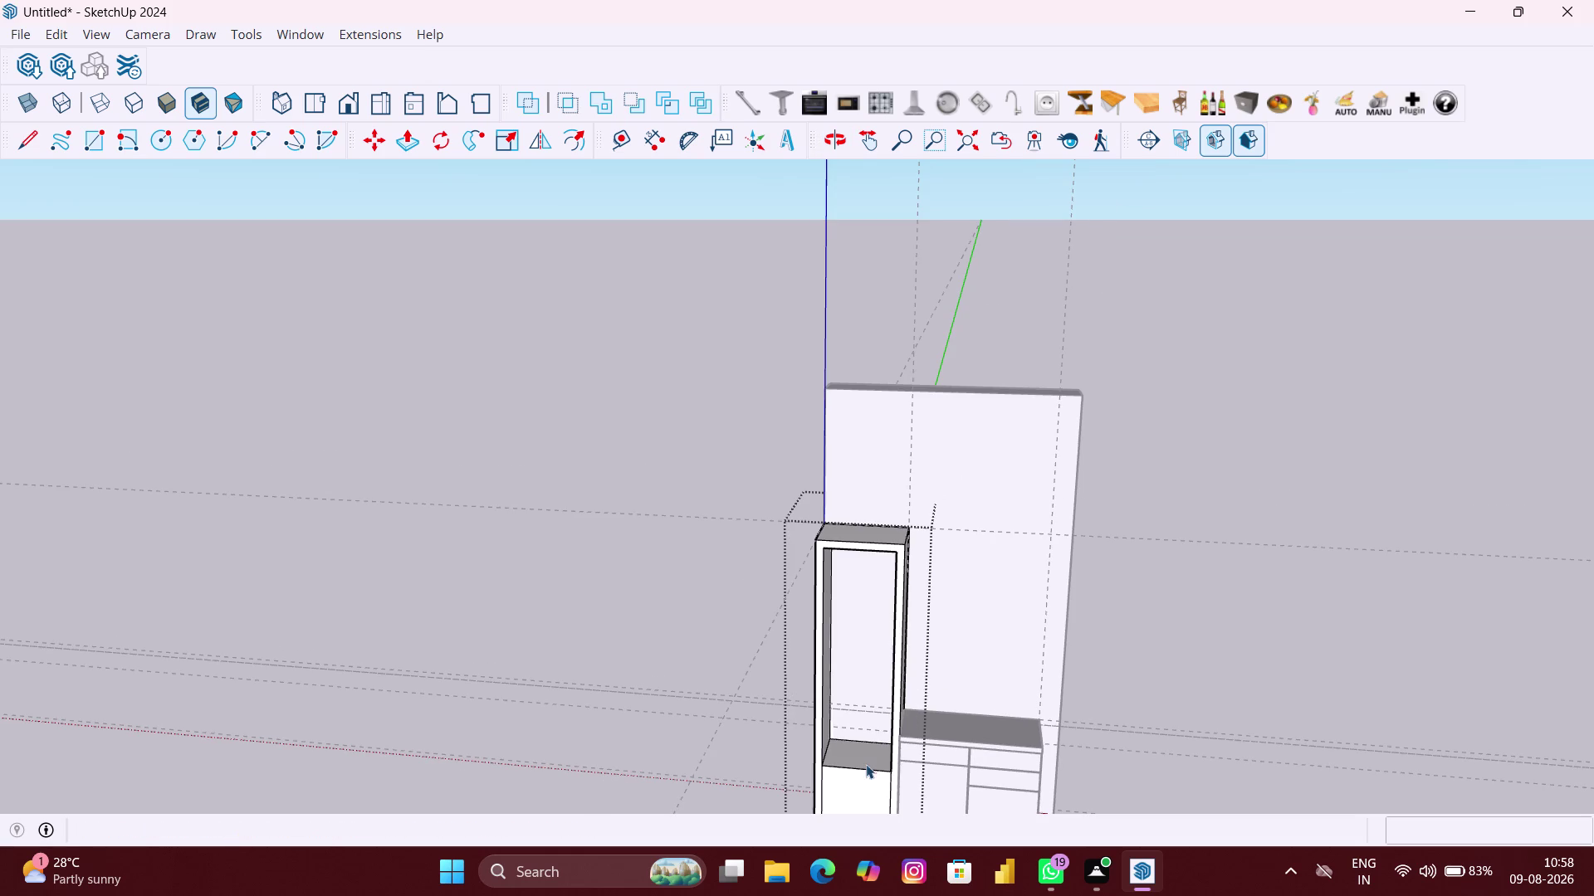
middle_drag(872, 761, 897, 621)
scroll(up, 3)
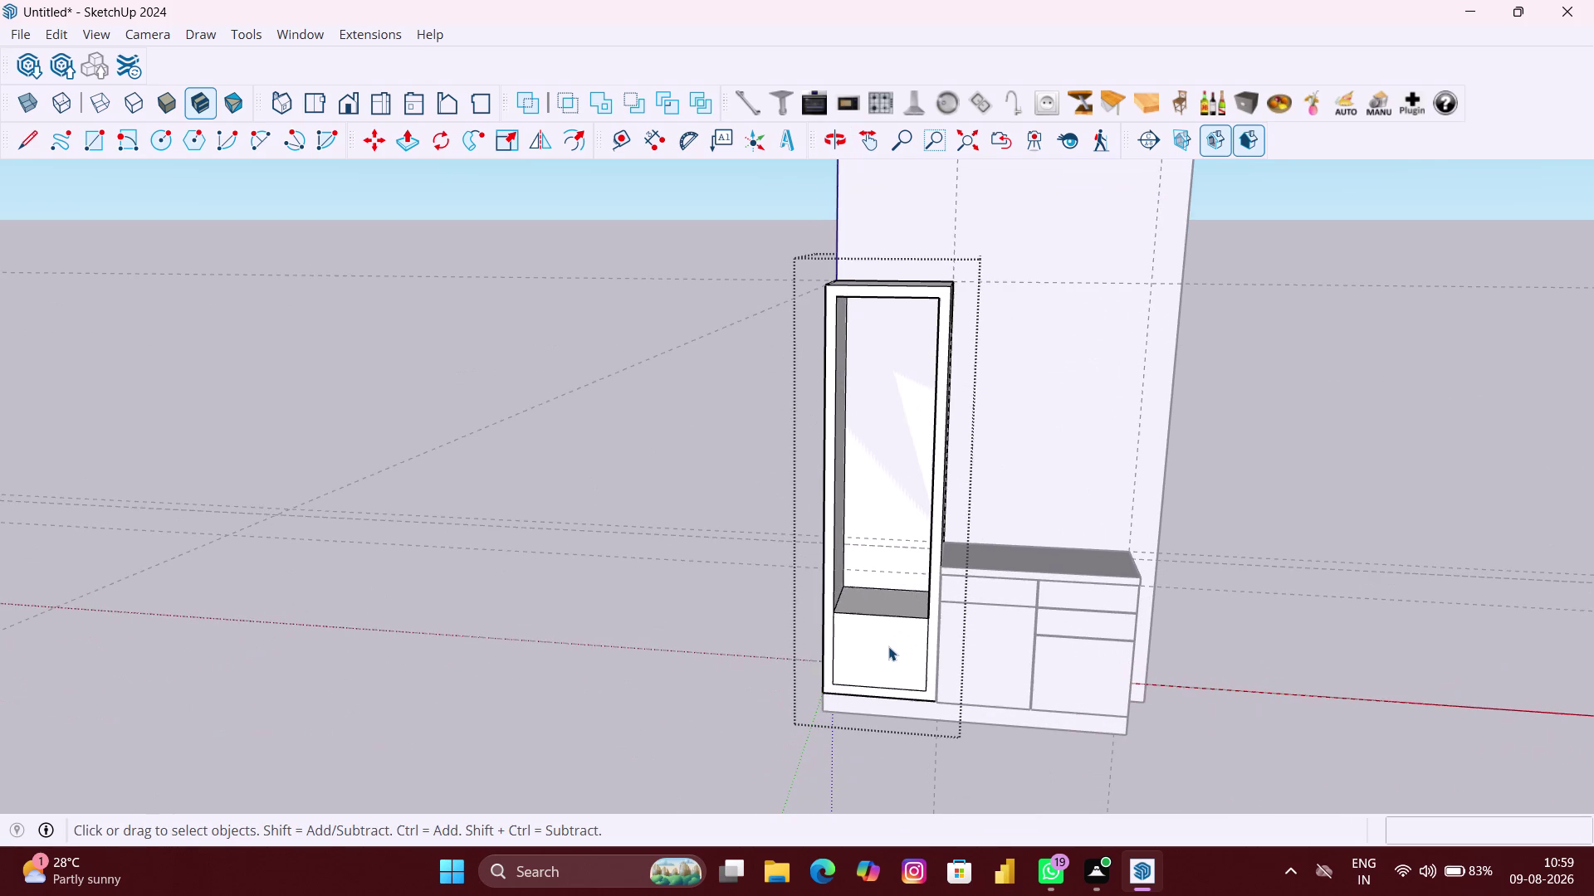
click(888, 647)
key(Delete)
Orbit and zoom in toward the shelf inside the open cabinet.
middle_drag(897, 636, 904, 640)
scroll(up, 3)
scroll(up, 3)
scroll(up, 3)
scroll(up, 3)
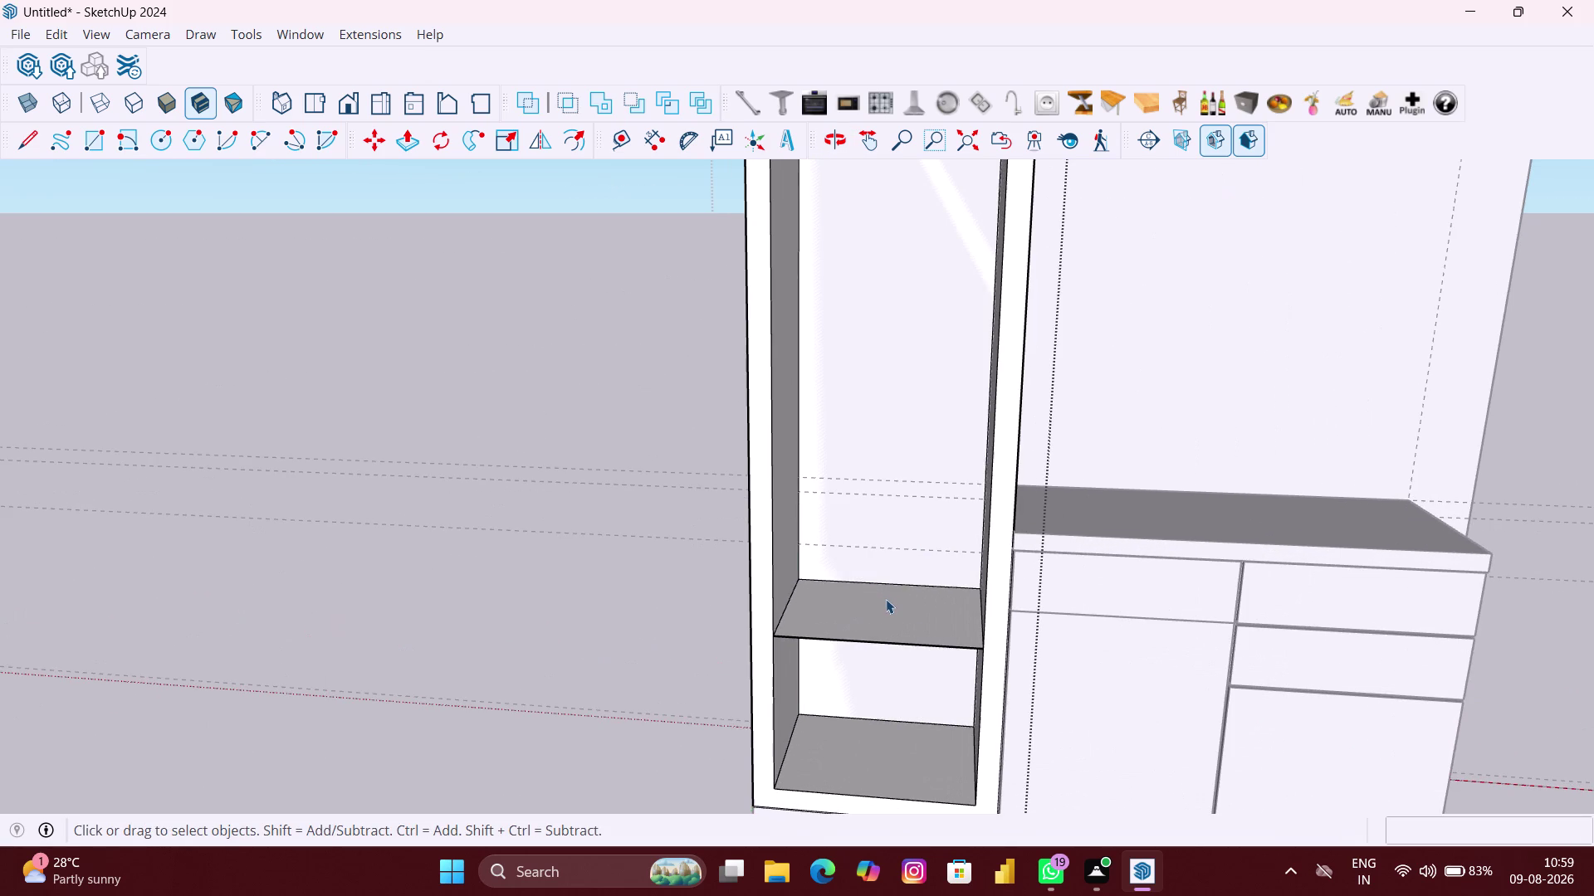
Try a 6 mm Push/Pull on the shelf face, then undo it.
key(p)
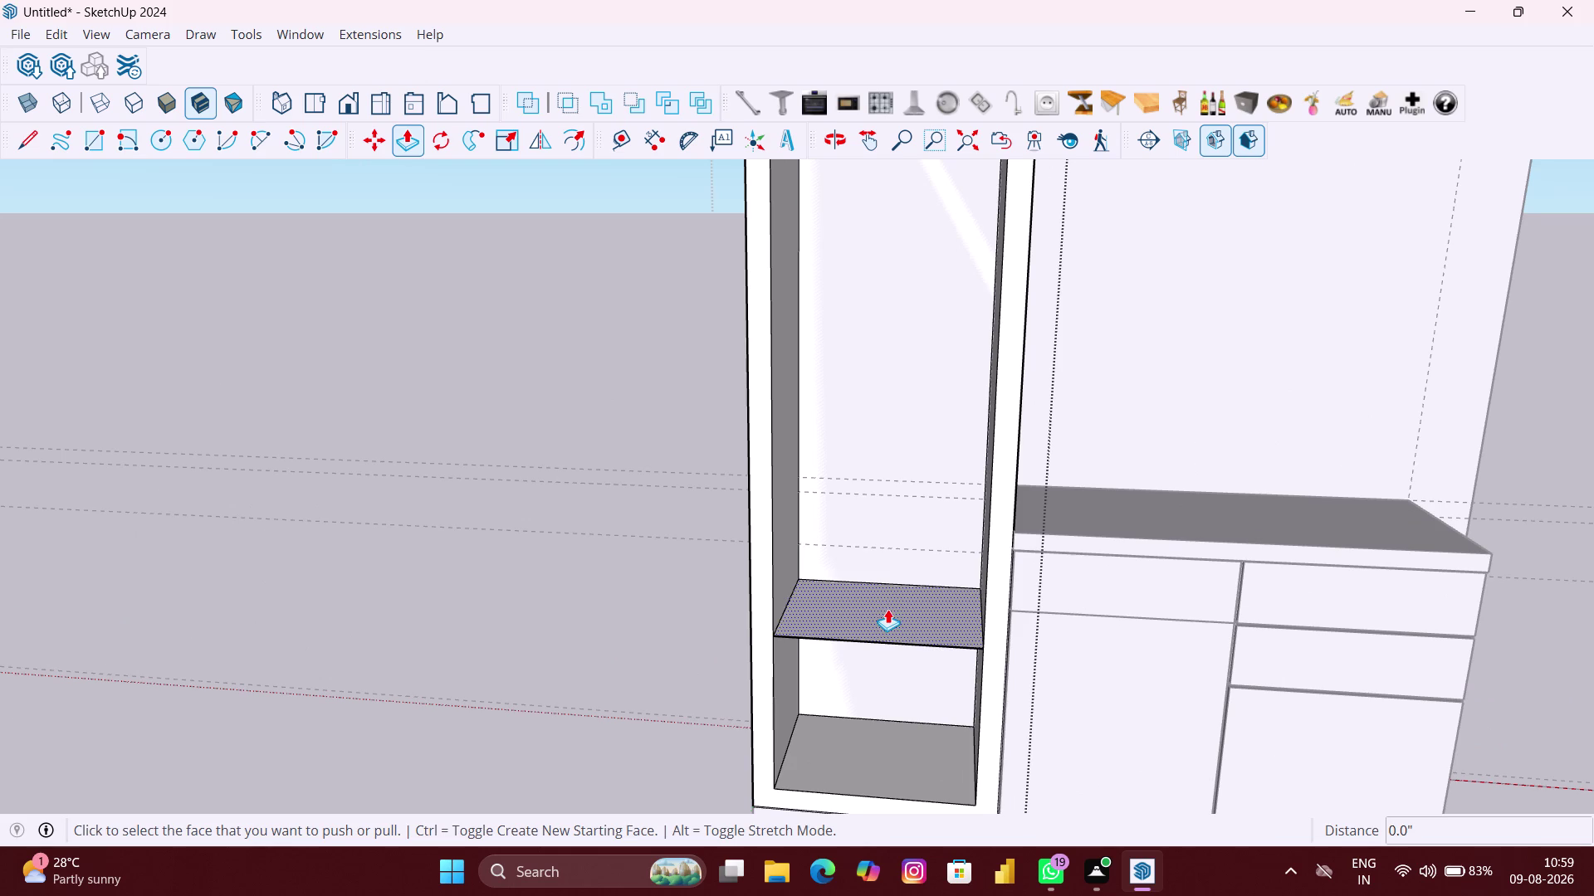
middle_drag(887, 609, 915, 538)
click(914, 602)
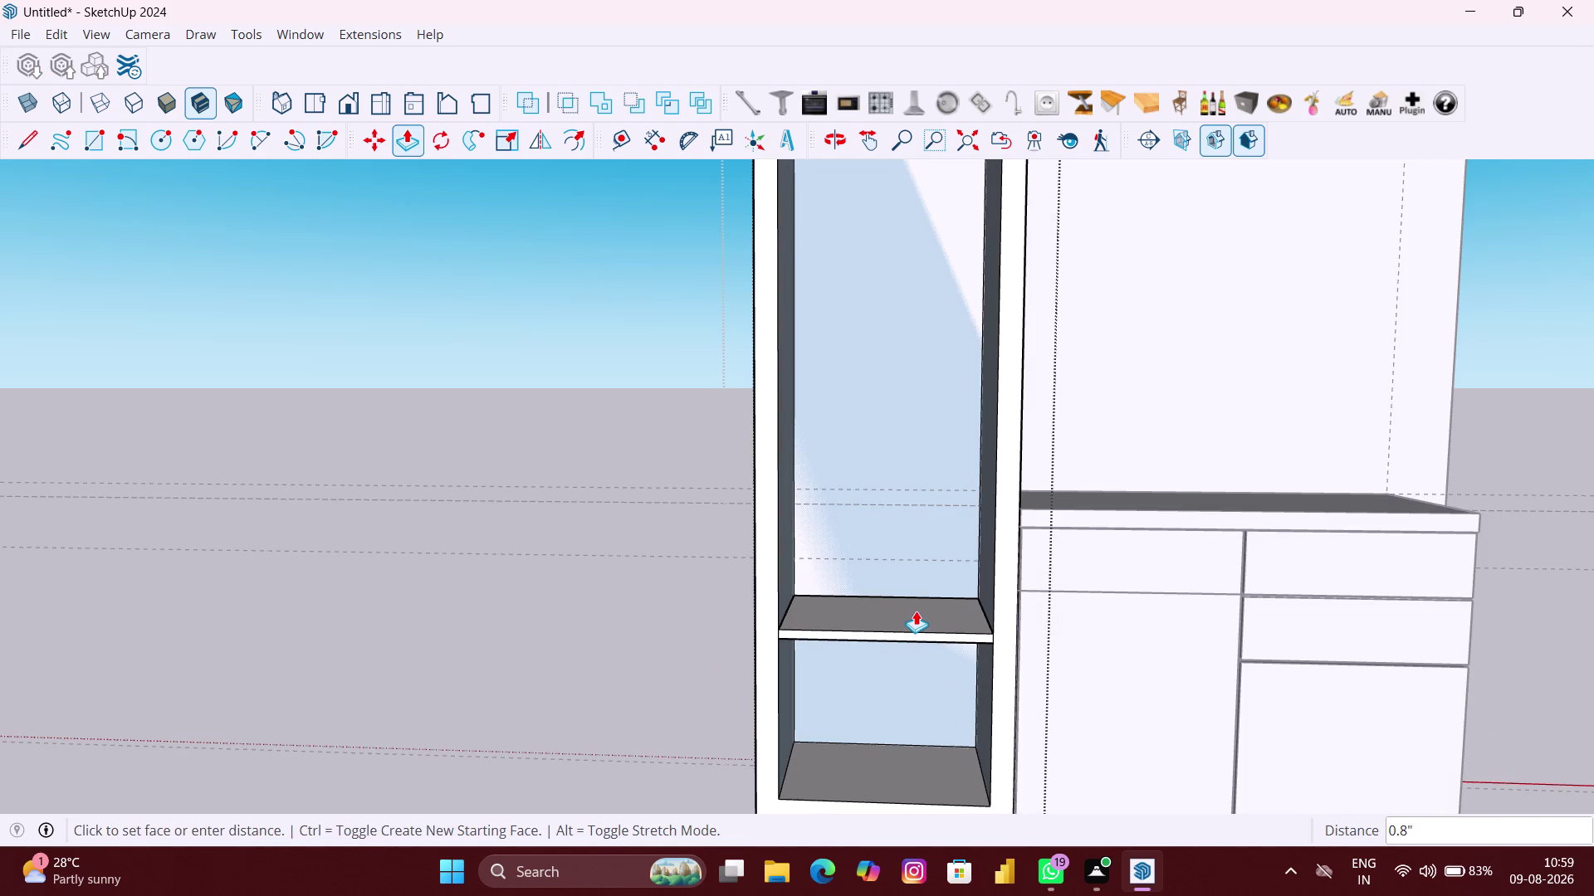
middle_drag(916, 611, 1006, 594)
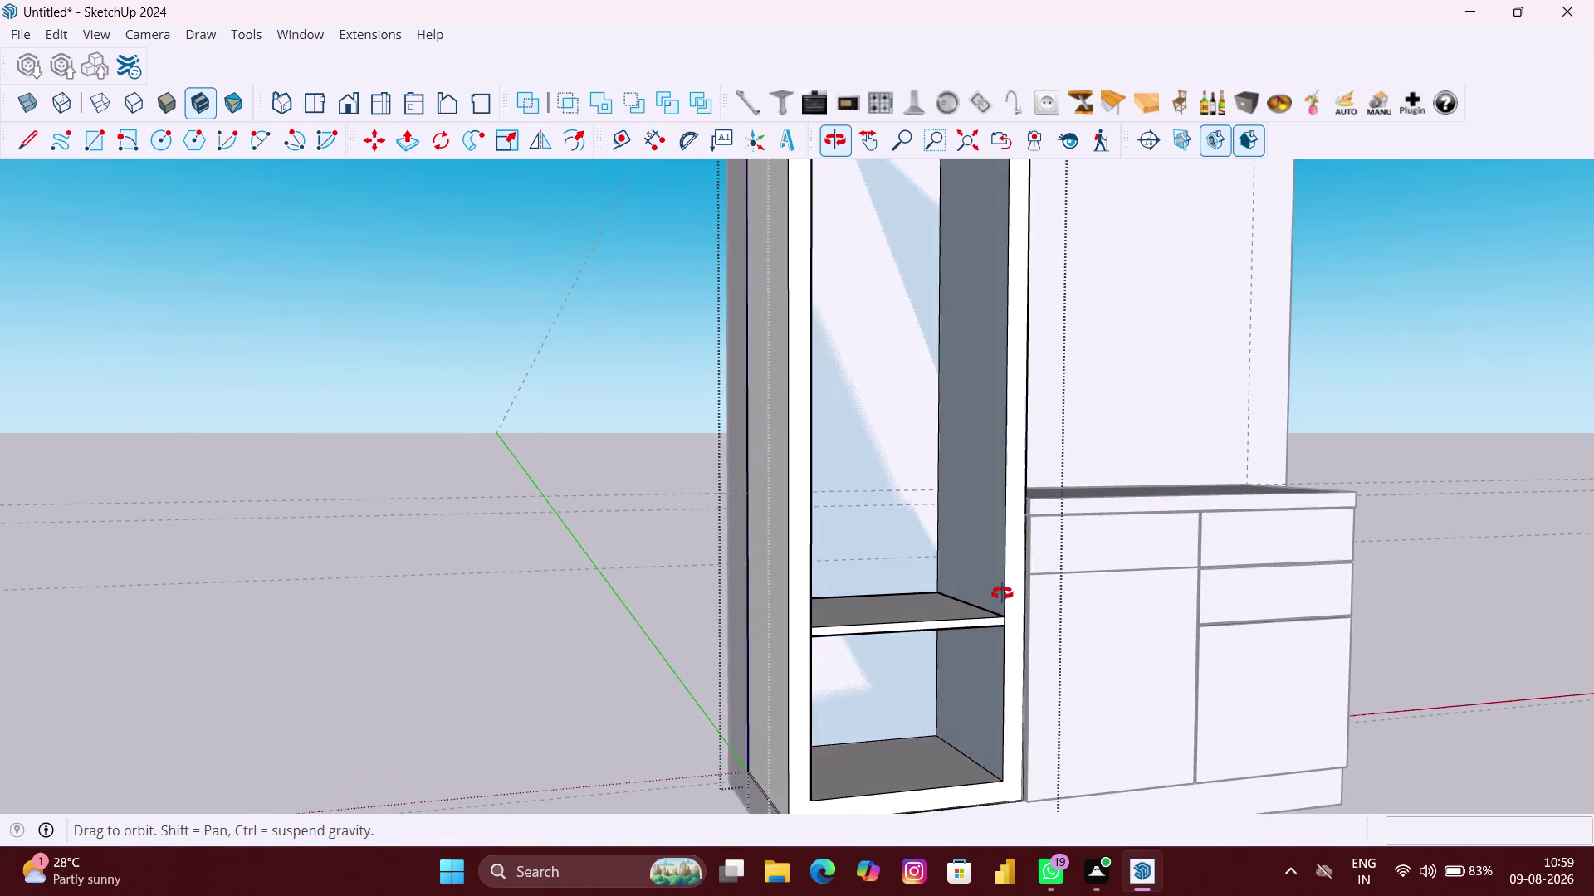
middle_drag(1005, 593, 963, 597)
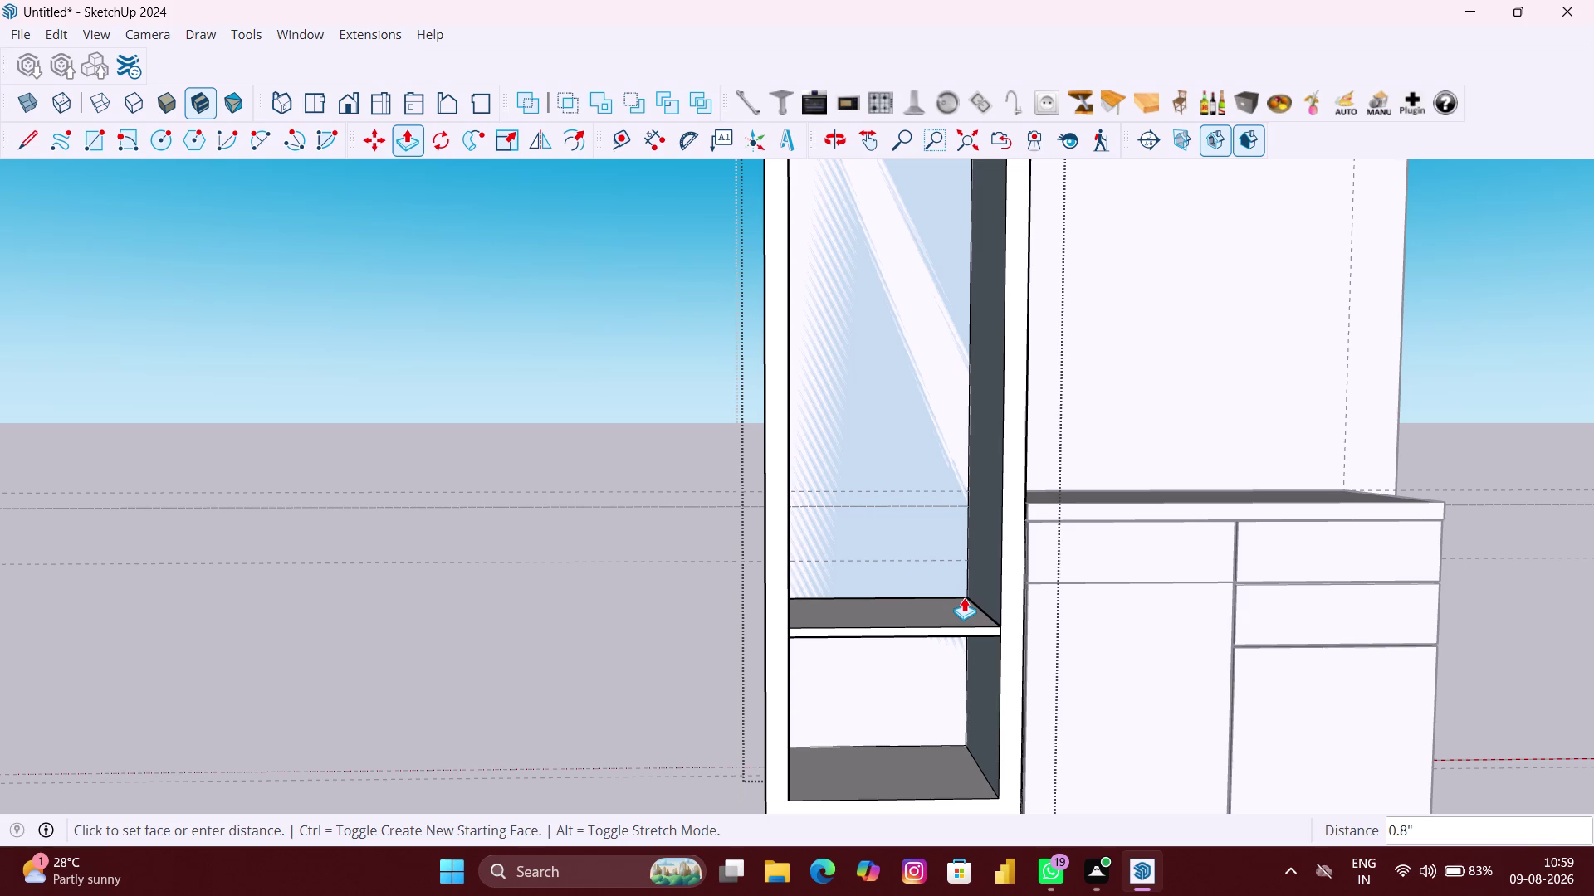
key(6)
text(MM)
key(Return)
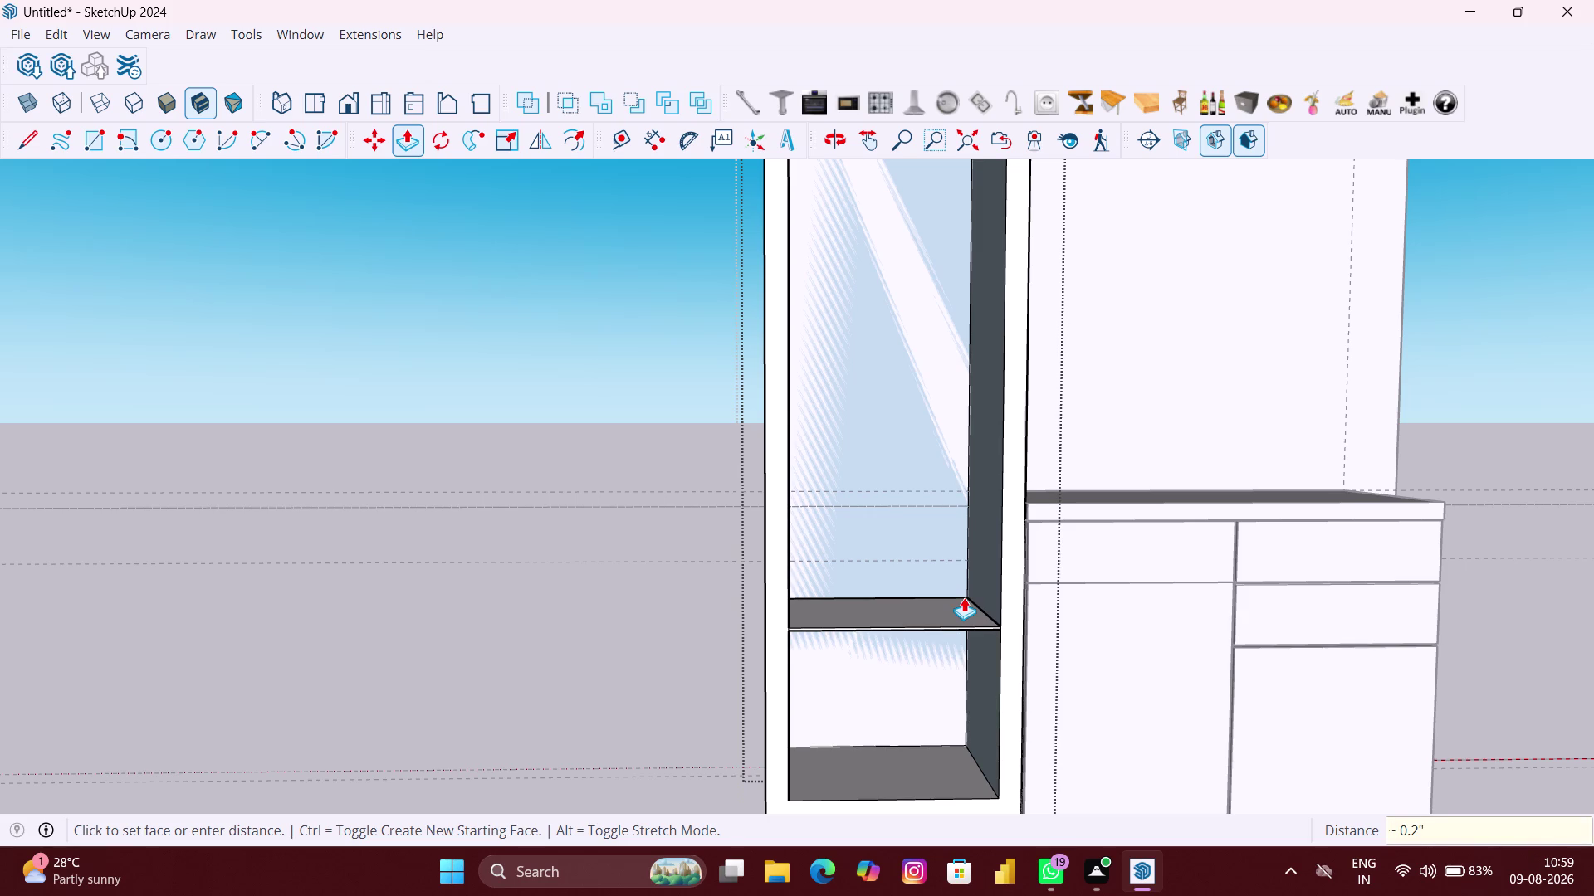
key(ctrl+z)
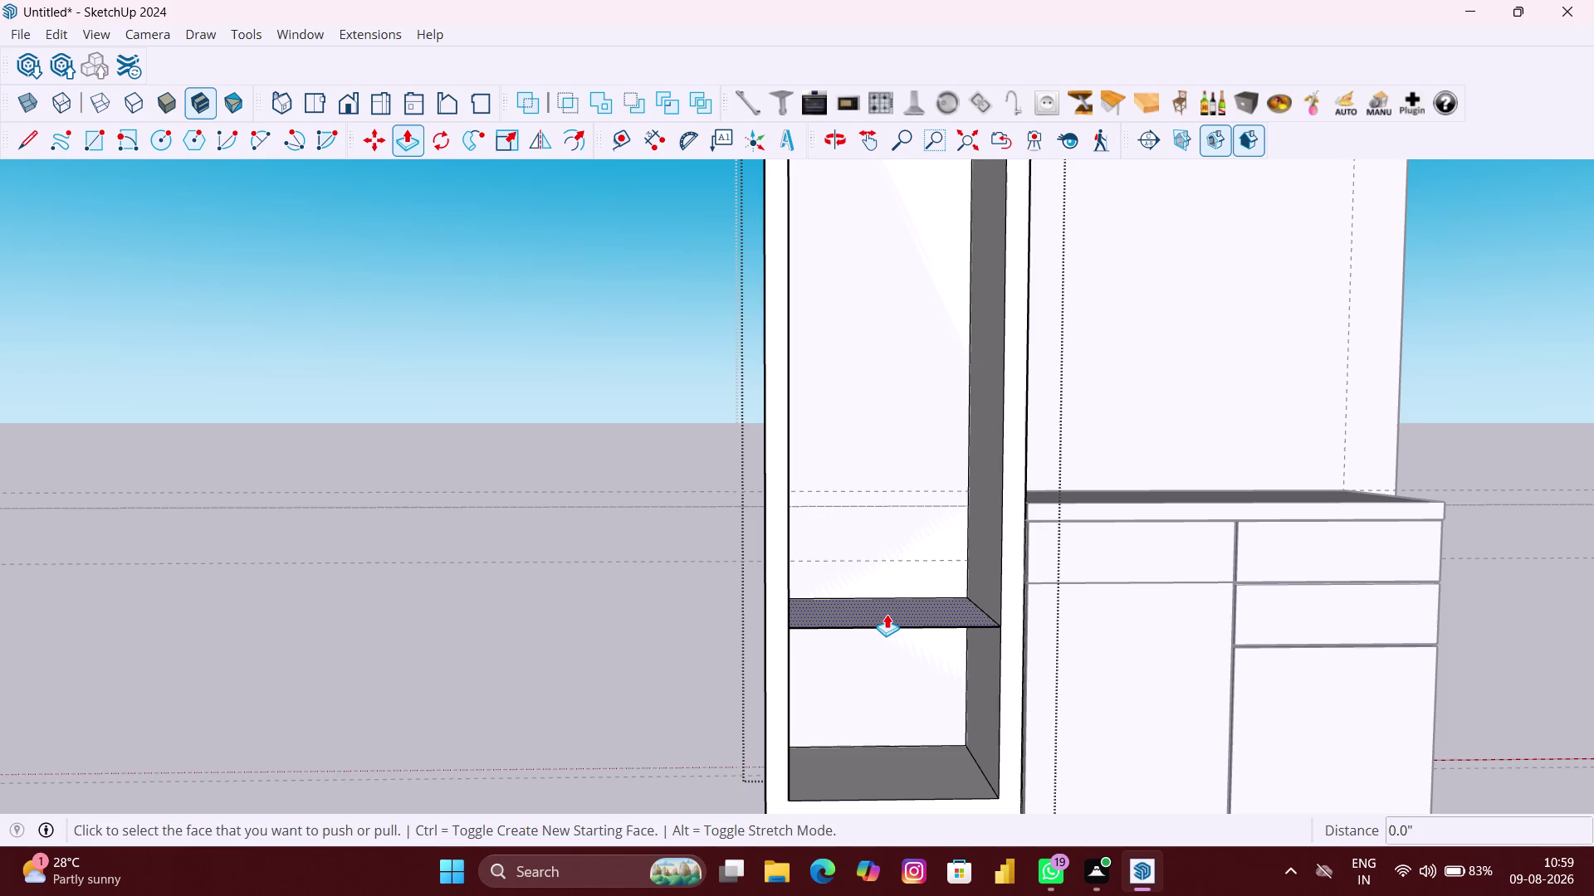
Reselect the shelf face inside the tall cabinet and view it from above.
scroll(up, 3)
scroll(up, 3)
scroll(up, 3)
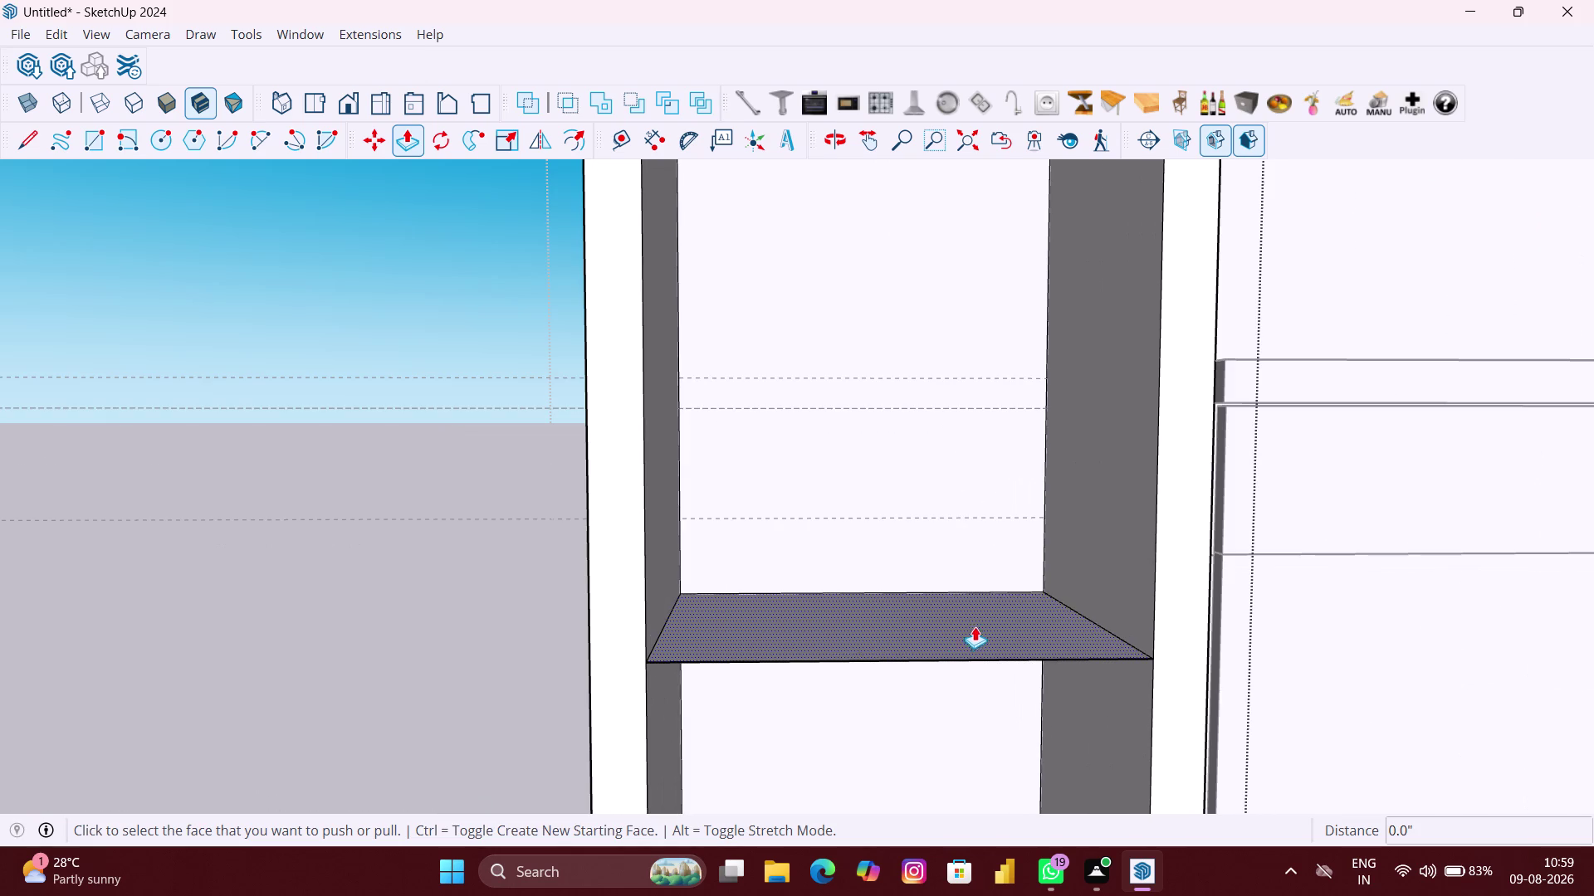
scroll(down, 3)
scroll(down, 3)
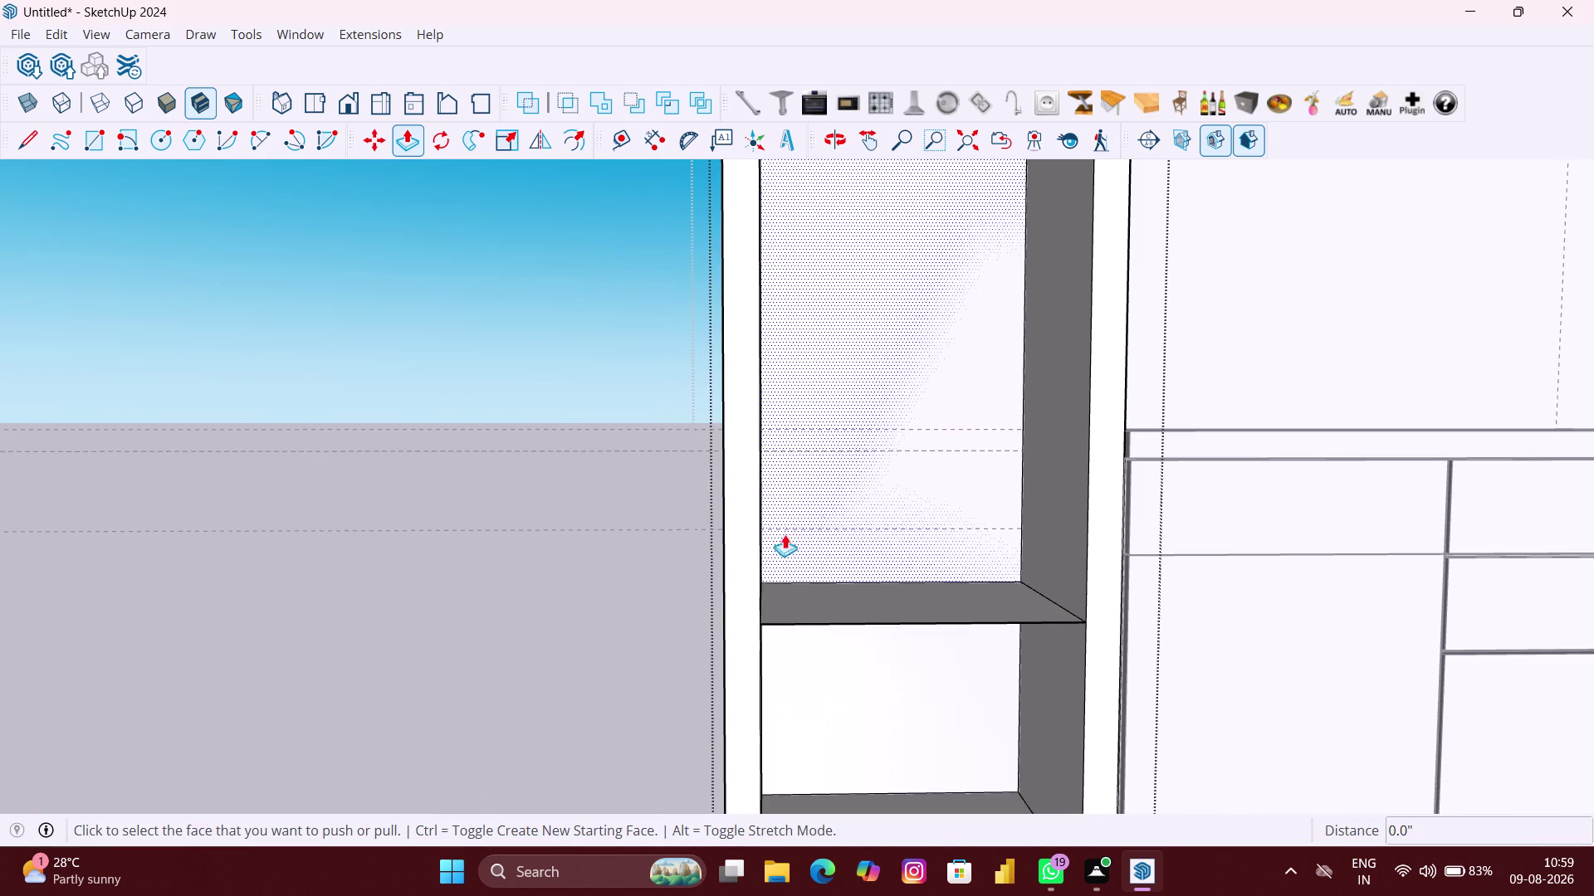
key(space)
click(646, 602)
scroll(up, 3)
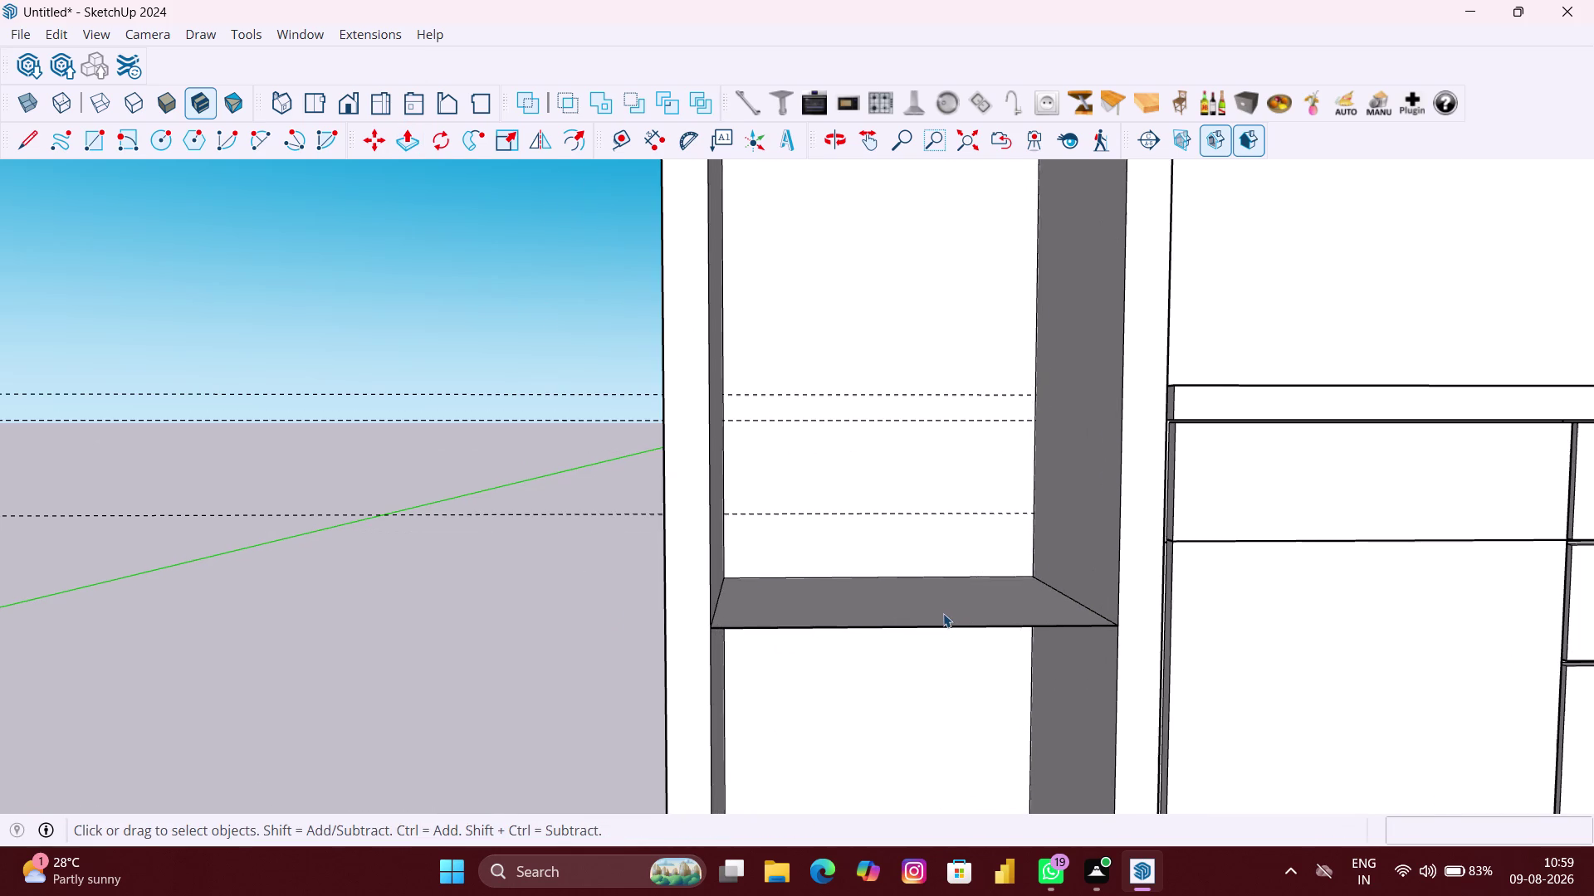
click(943, 614)
scroll(up, 3)
double_click(936, 608)
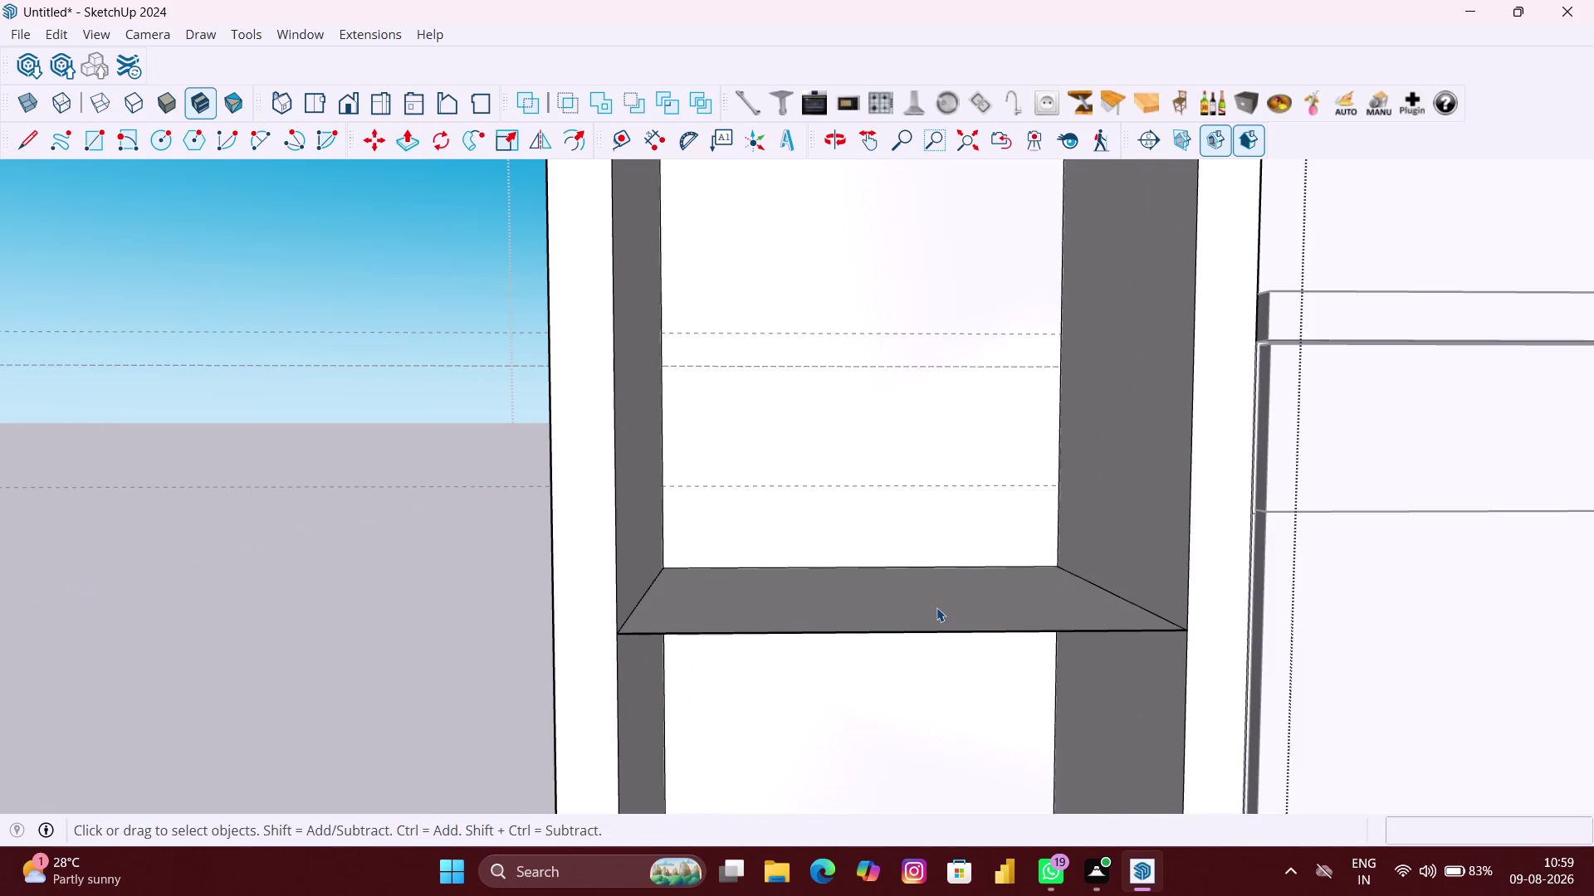
scroll(up, 3)
click(937, 607)
middle_drag(936, 607, 907, 736)
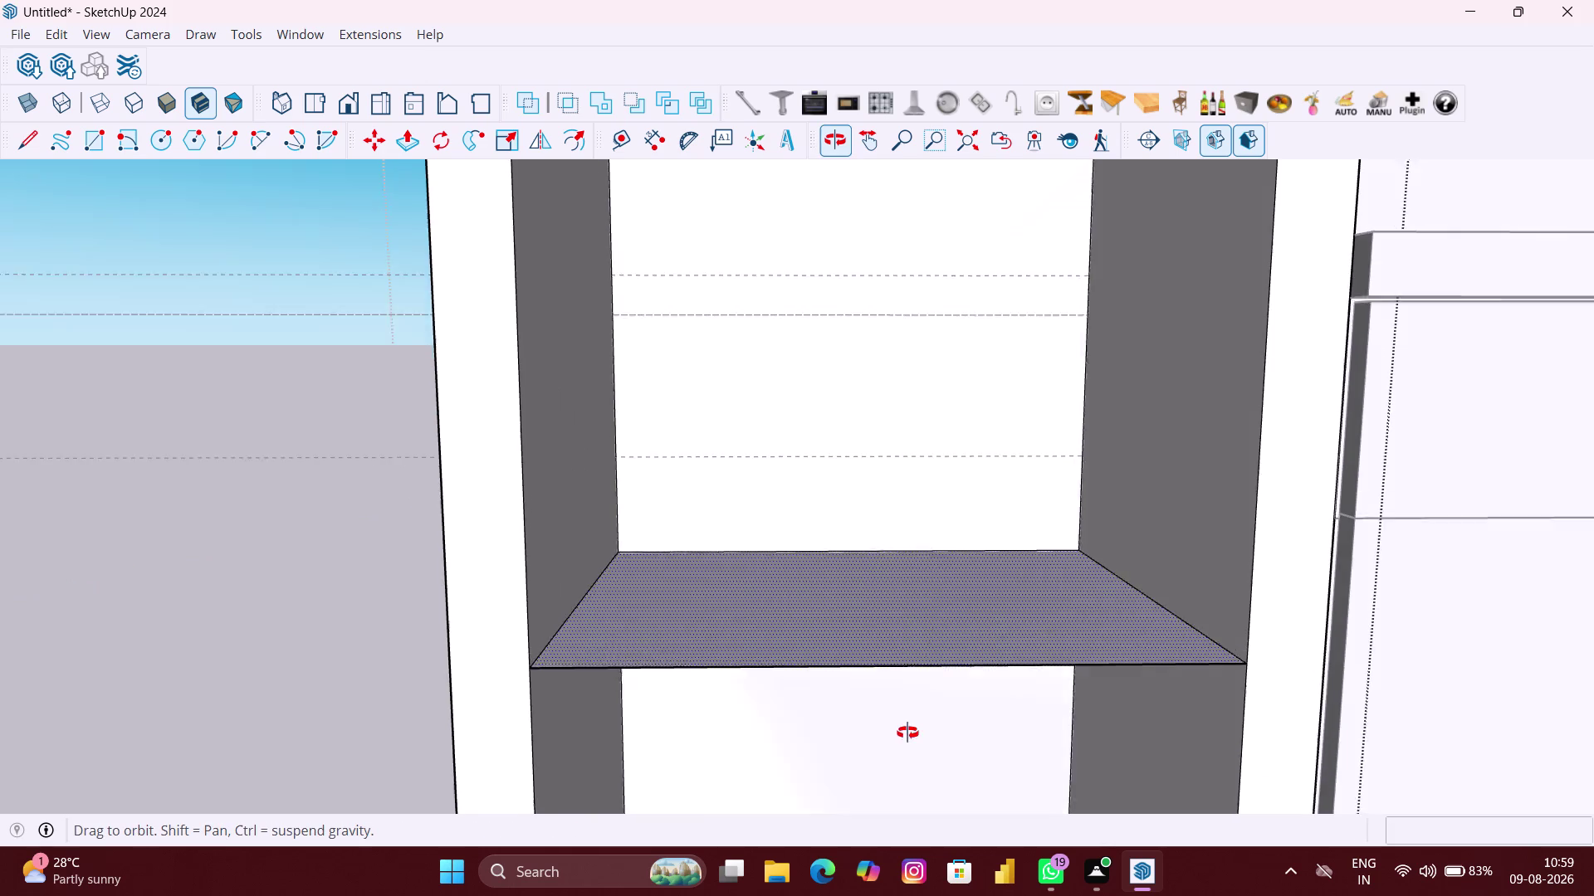
middle_drag(906, 735, 905, 747)
scroll(up, 3)
Push/pull the shelf to 18 mm thick, then select the back panel above it.
key(p)
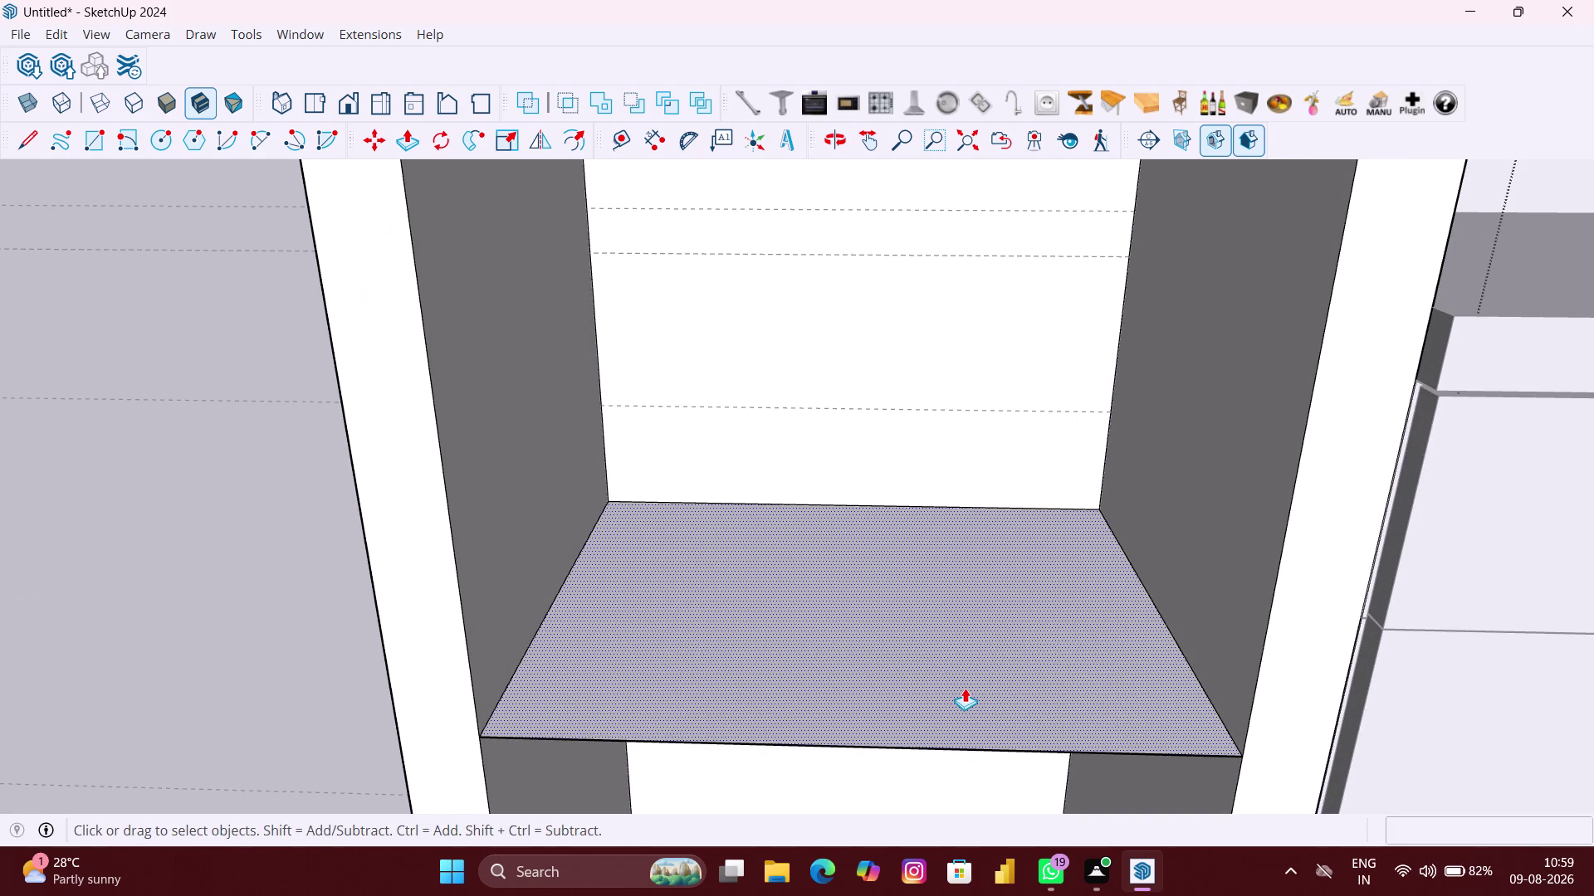
click(964, 662)
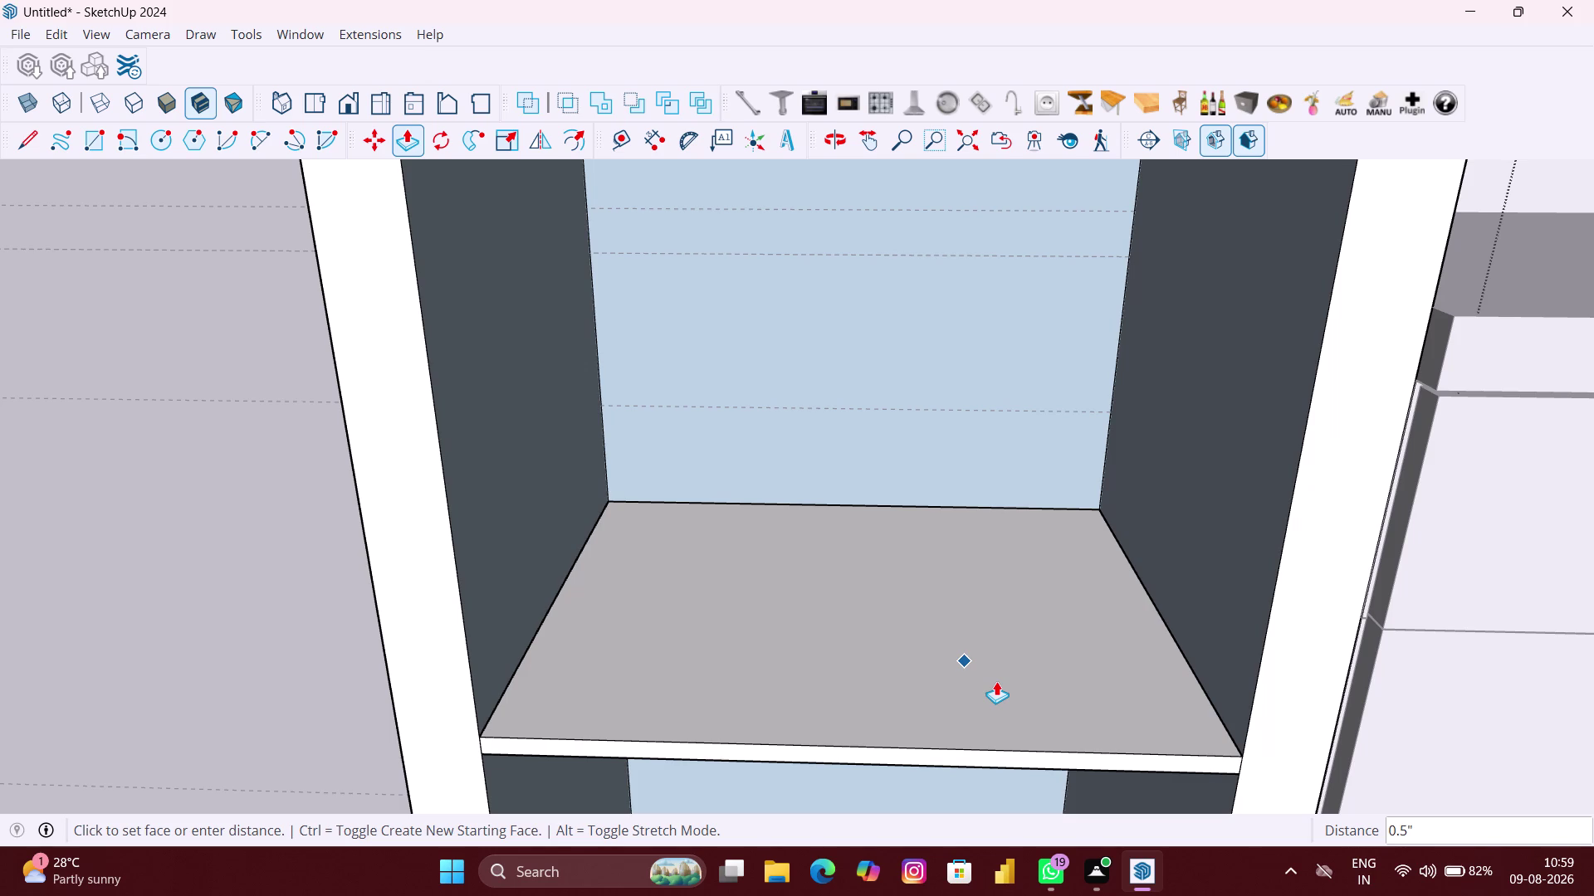
text(18)
text(MM)
key(Return)
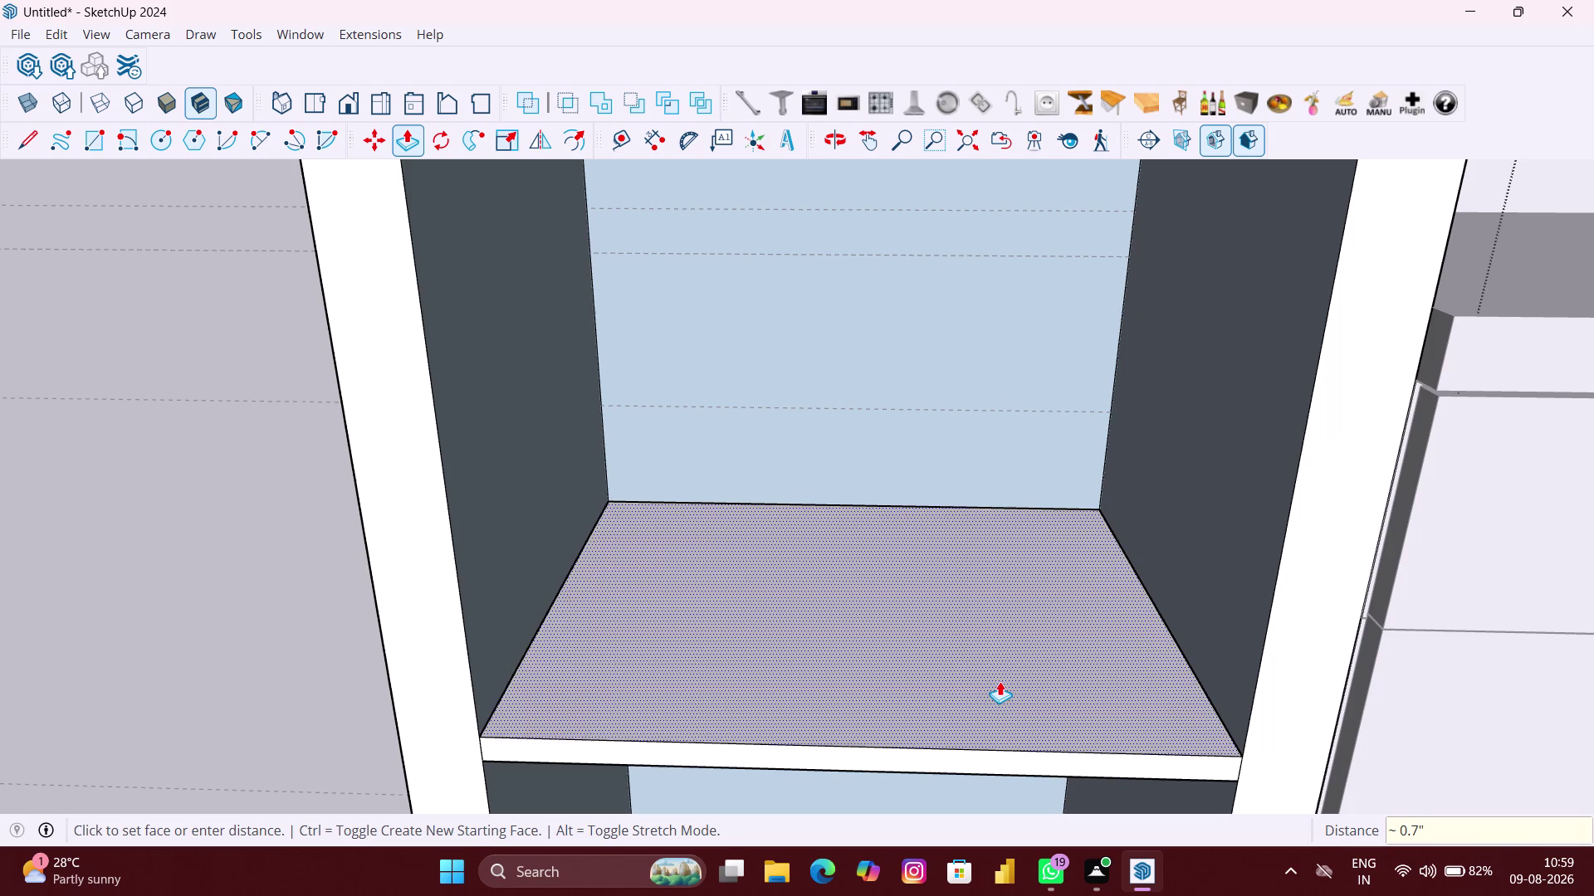
scroll(down, 3)
key(space)
click(955, 386)
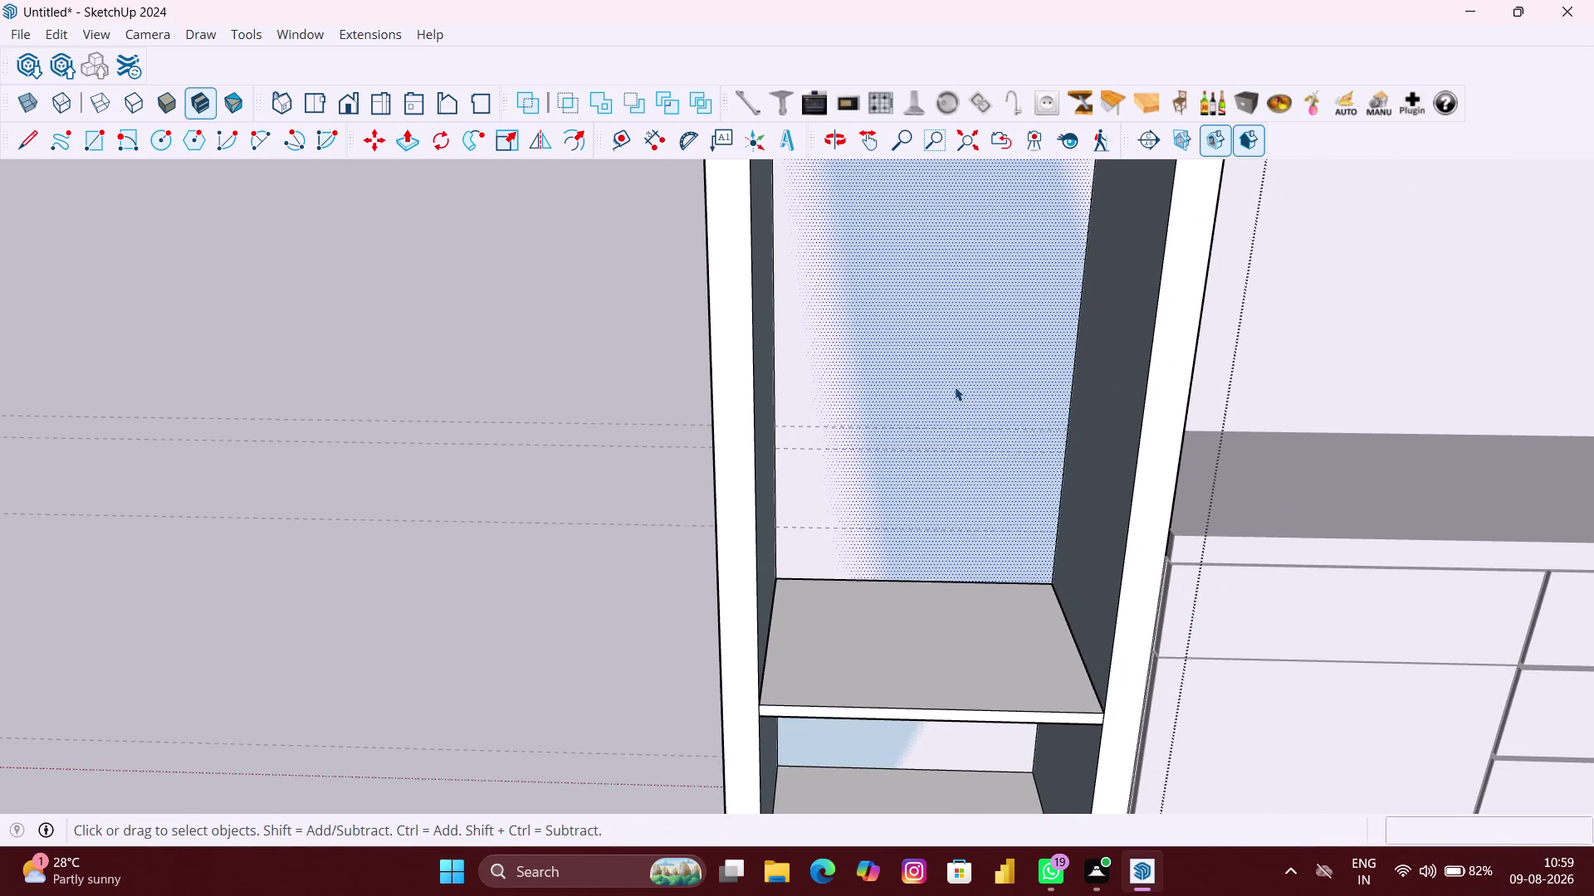
Delete the back panel faces above and below the shelf.
right_click(952, 387)
click(1022, 612)
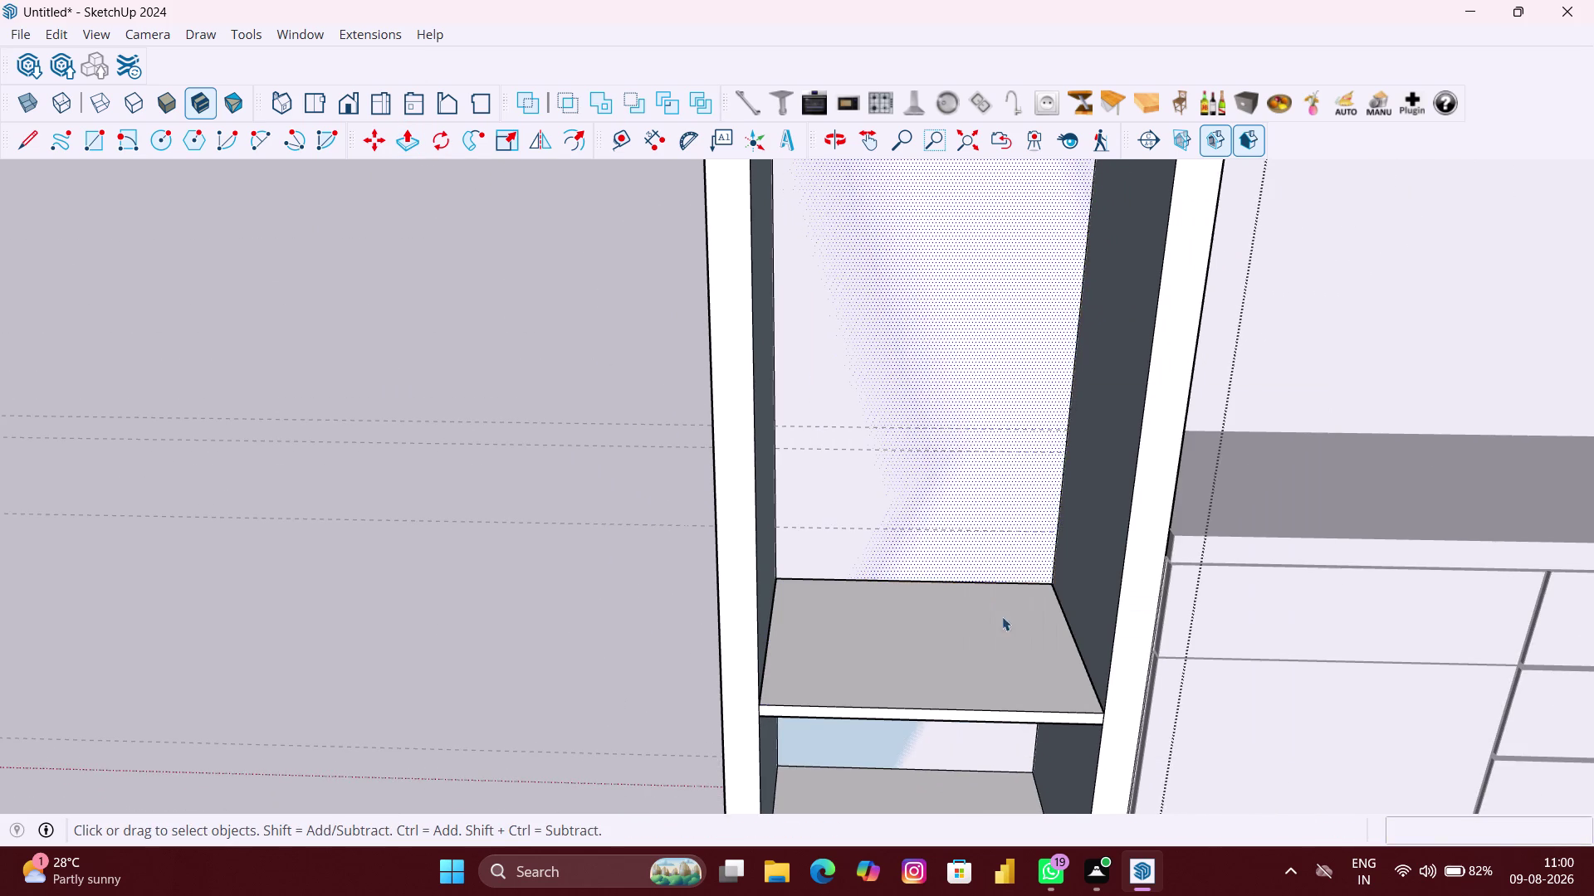
scroll(down, 3)
middle_drag(696, 600, 785, 498)
key(space)
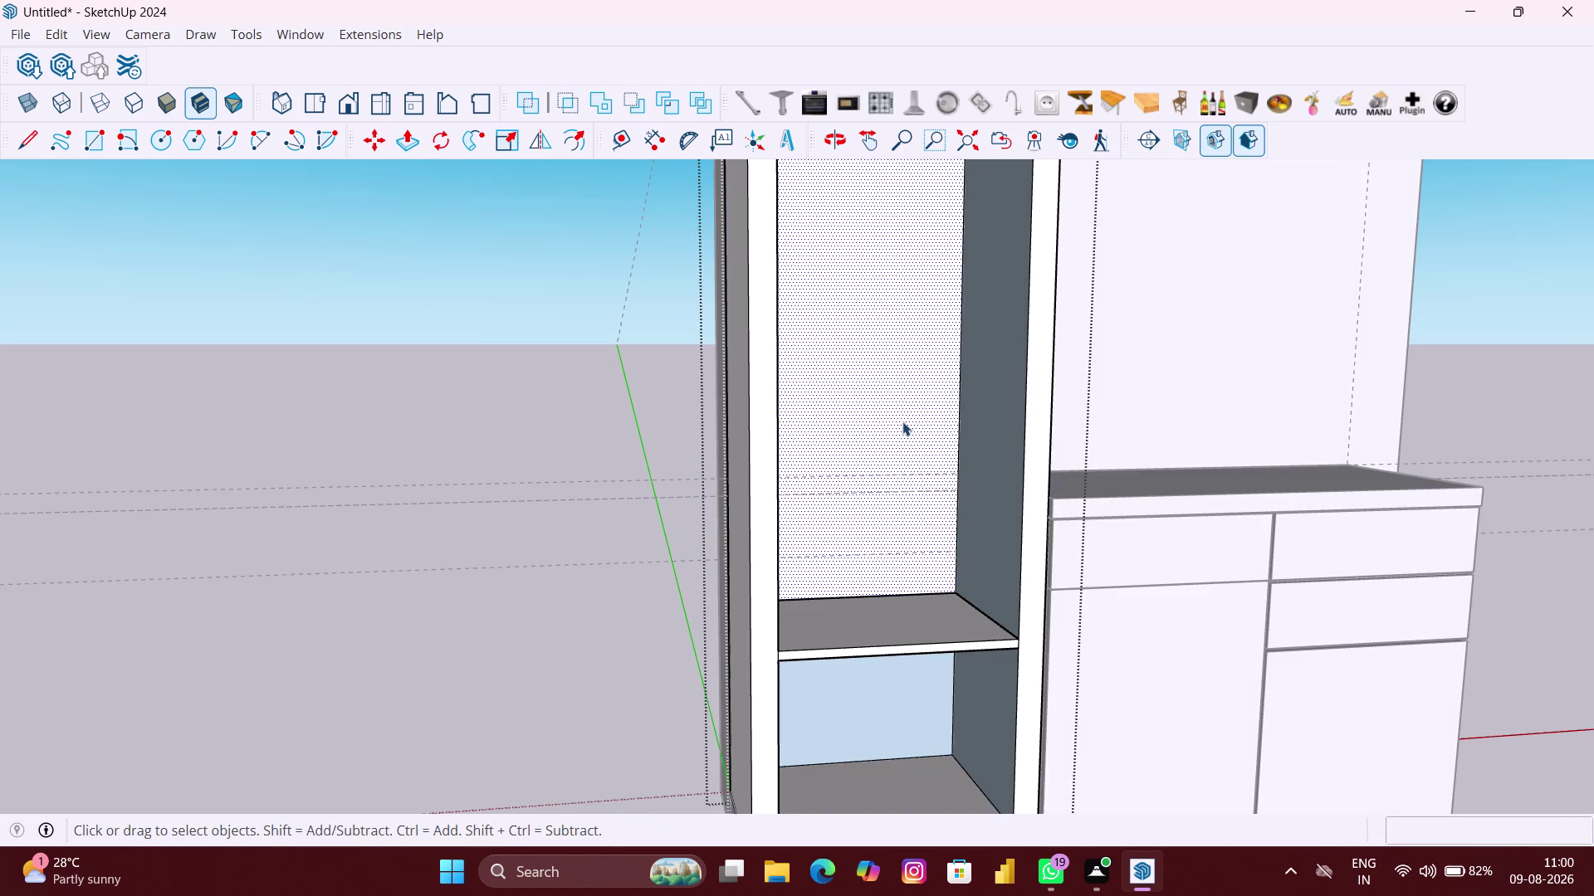
click(907, 416)
key(Delete)
scroll(down, 3)
click(884, 654)
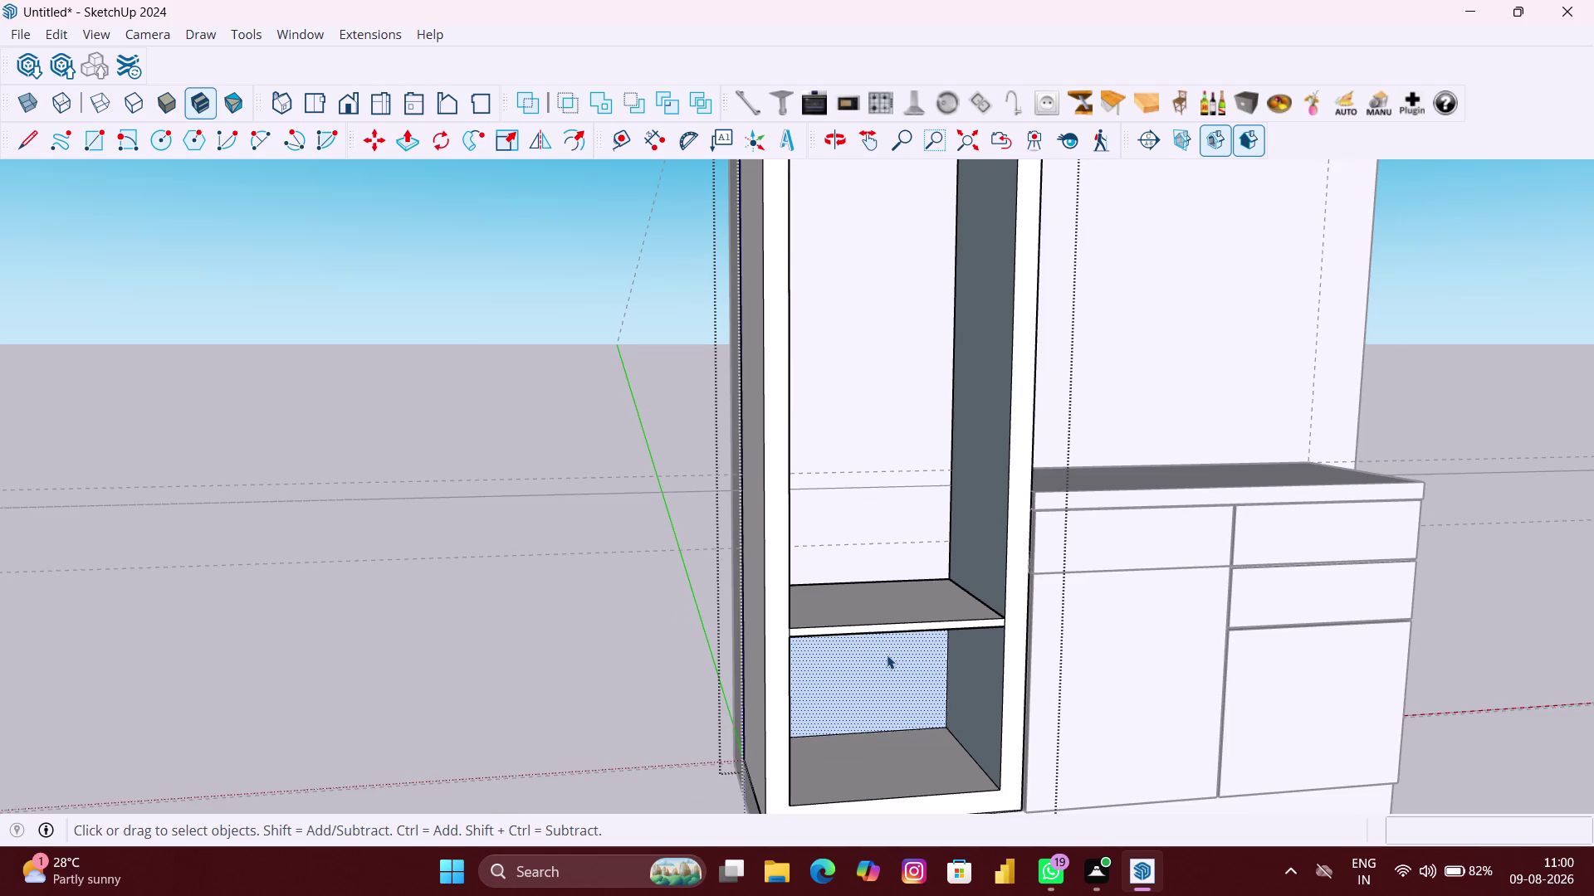
key(Delete)
scroll(down, 3)
Select the whole shelf slab with its edges.
middle_drag(865, 649, 795, 641)
scroll(down, 3)
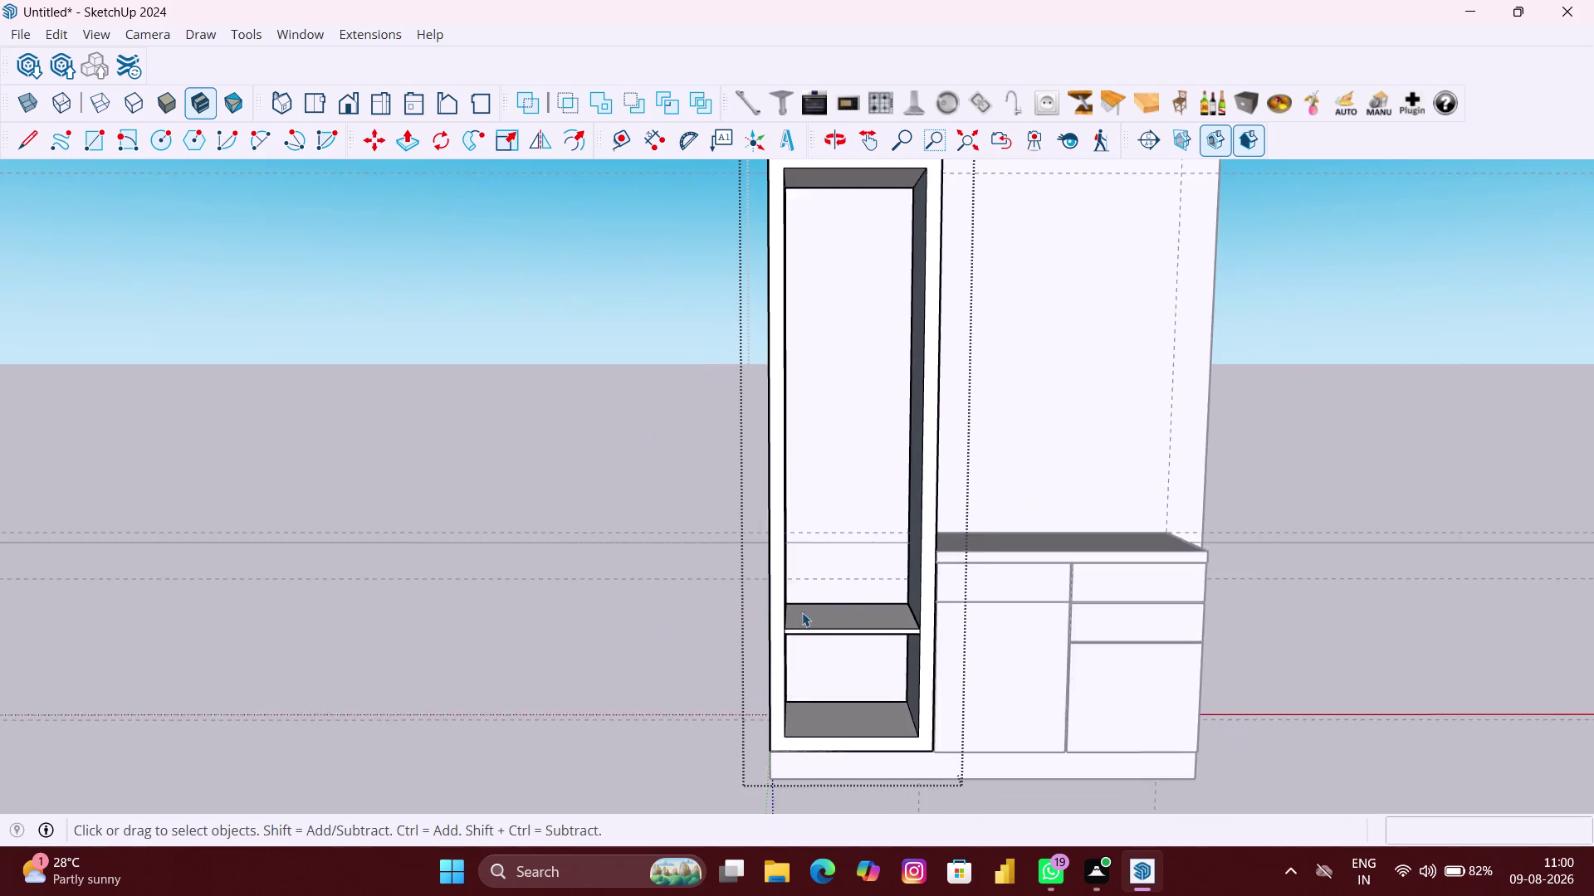
scroll(down, 3)
scroll(up, 3)
key(space)
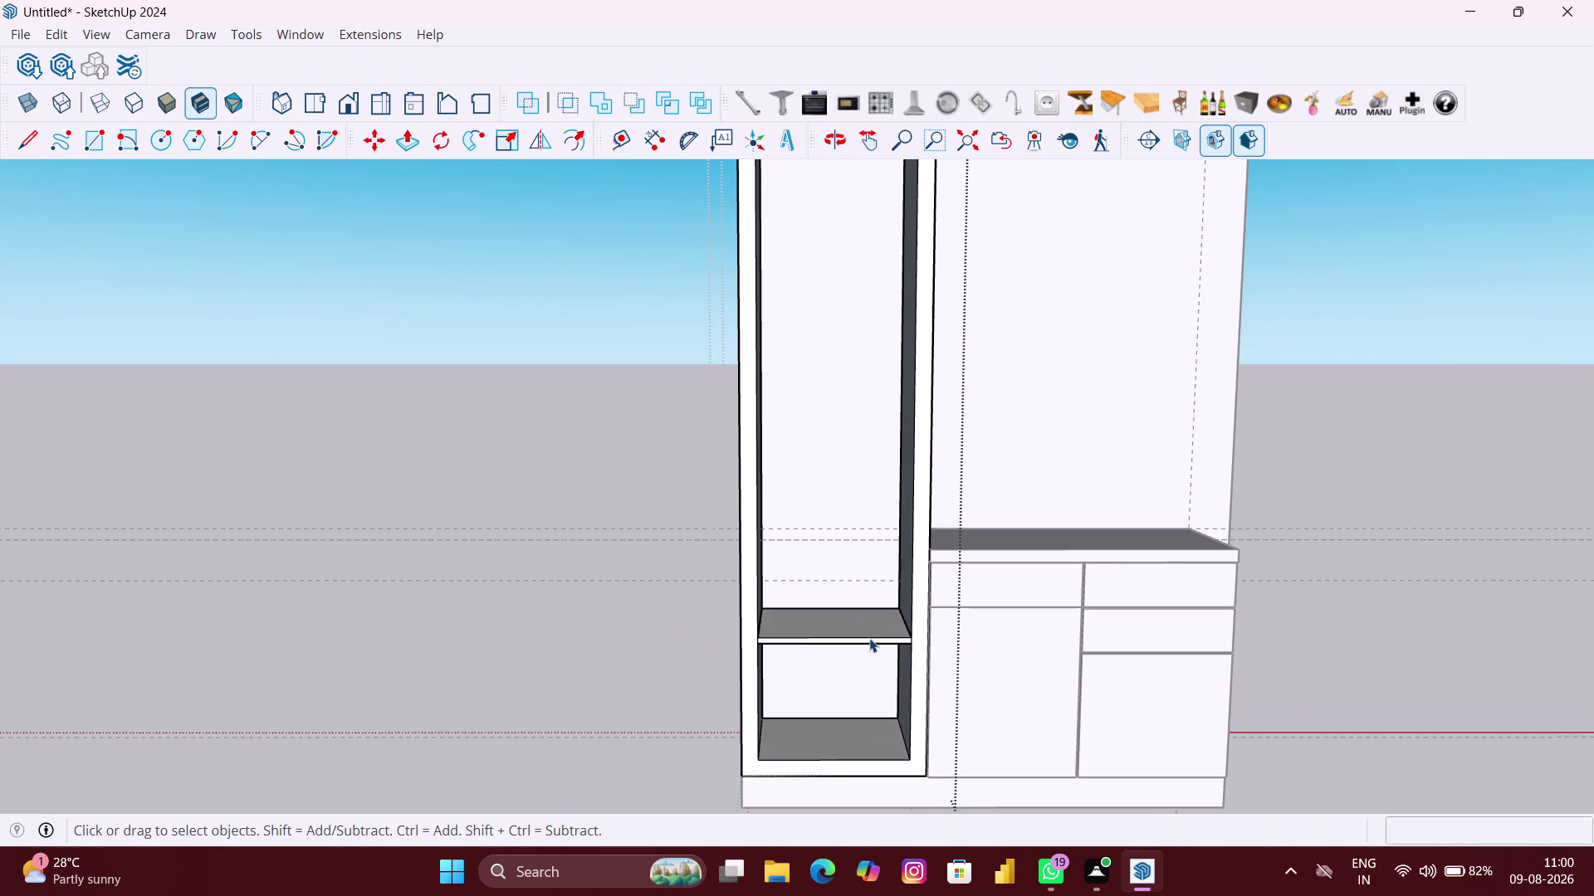
click(869, 633)
scroll(up, 3)
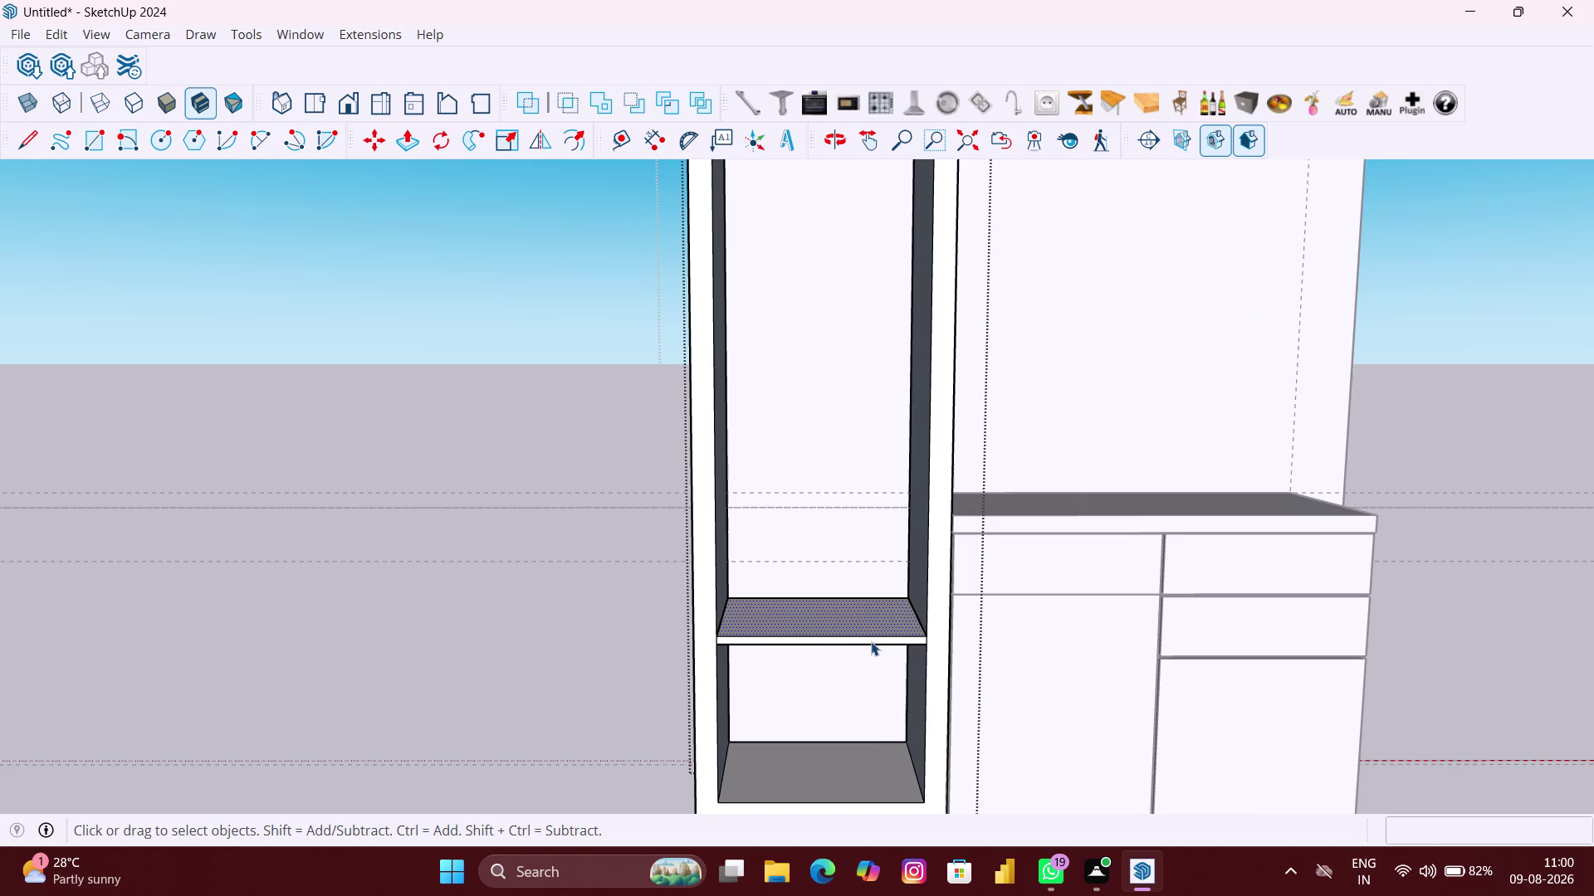
scroll(down, 3)
click(615, 665)
scroll(up, 3)
middle_drag(879, 649, 877, 648)
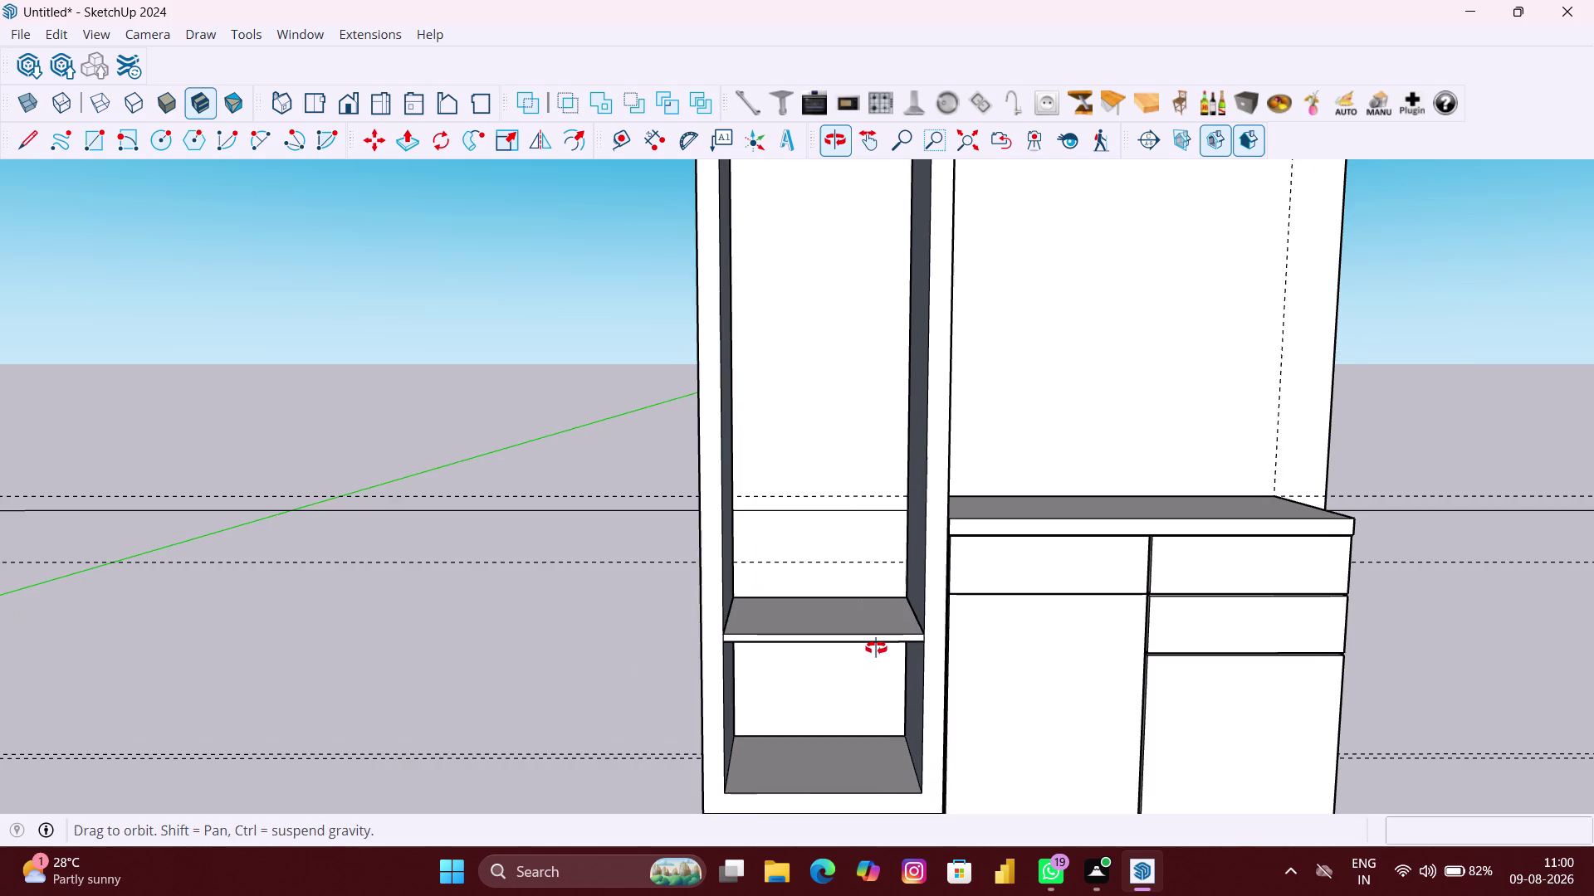
middle_drag(877, 649, 854, 612)
middle_drag(860, 643, 871, 538)
scroll(up, 3)
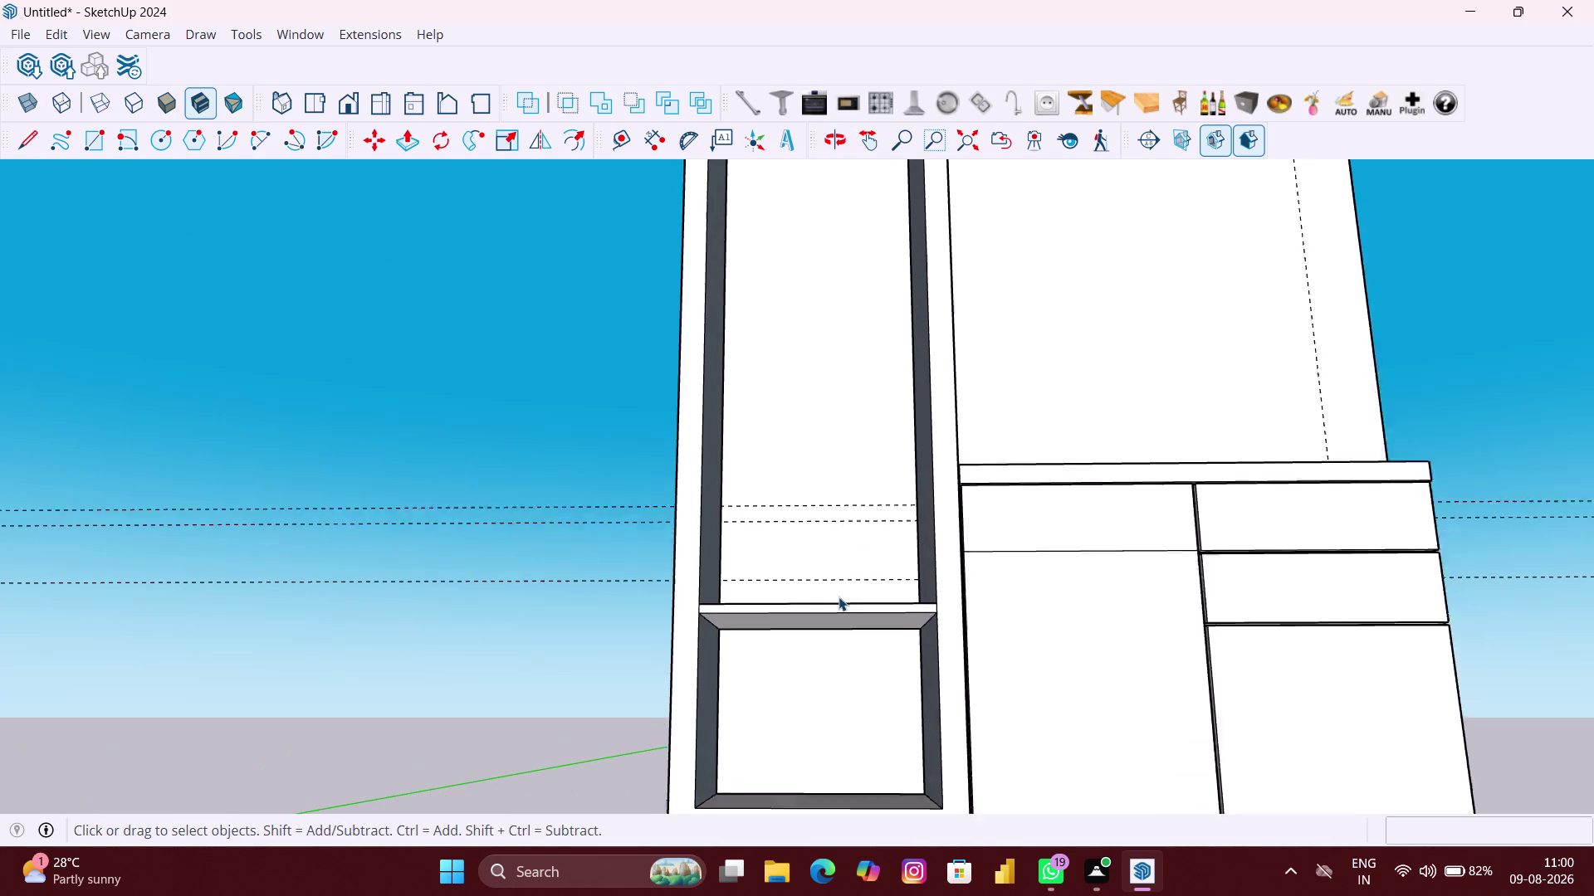
drag(840, 625, 814, 601)
scroll(up, 3)
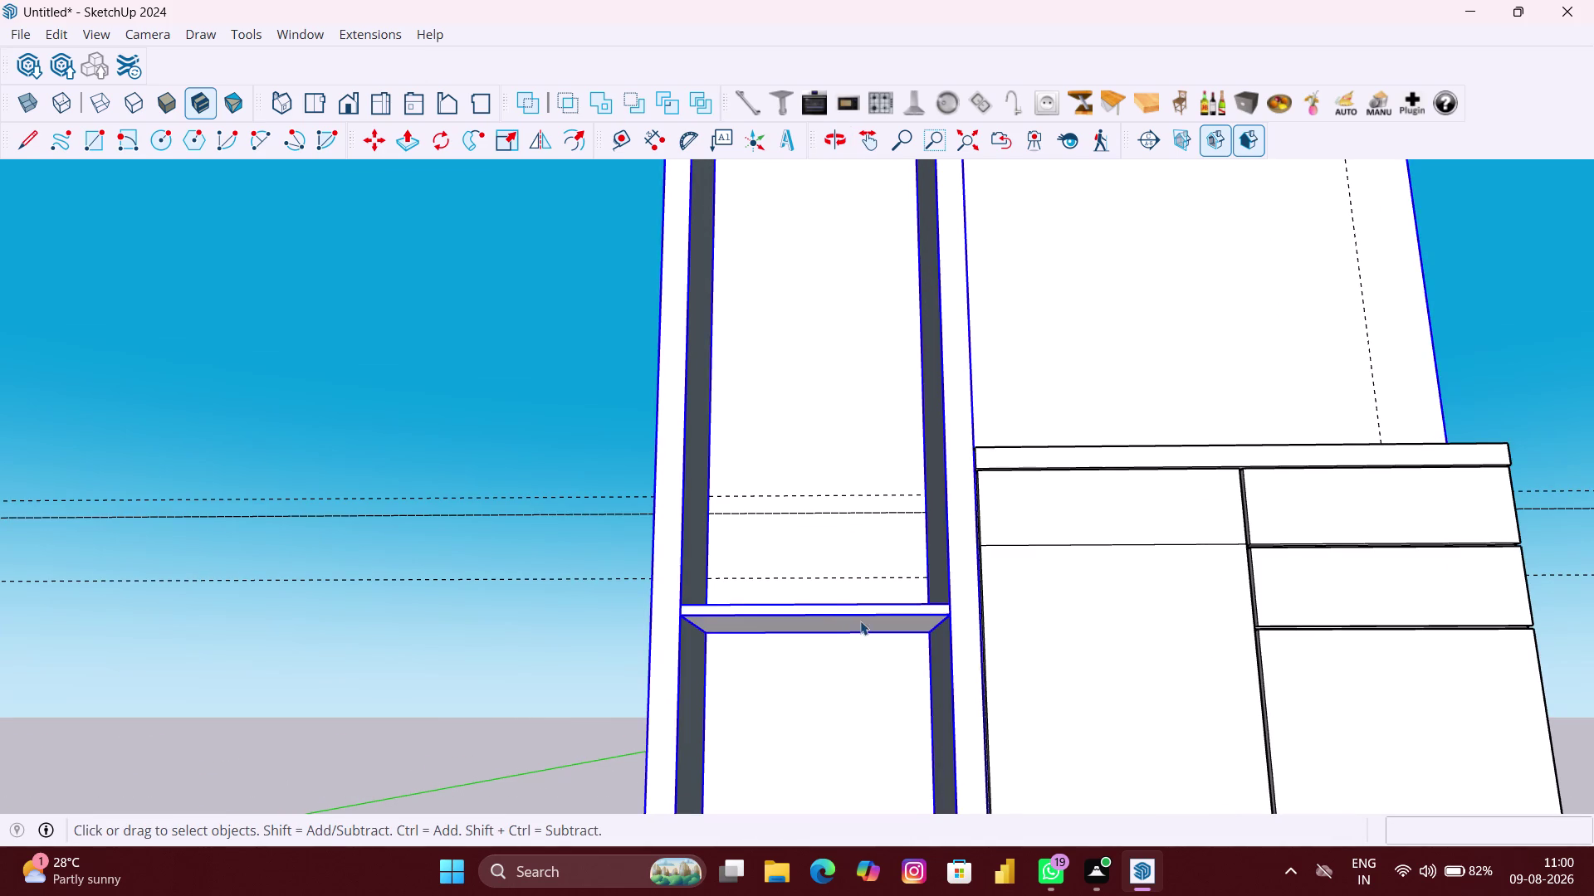
middle_drag(860, 621, 838, 664)
double_click(874, 618)
drag(854, 628, 822, 604)
scroll(up, 3)
middle_drag(873, 632, 846, 749)
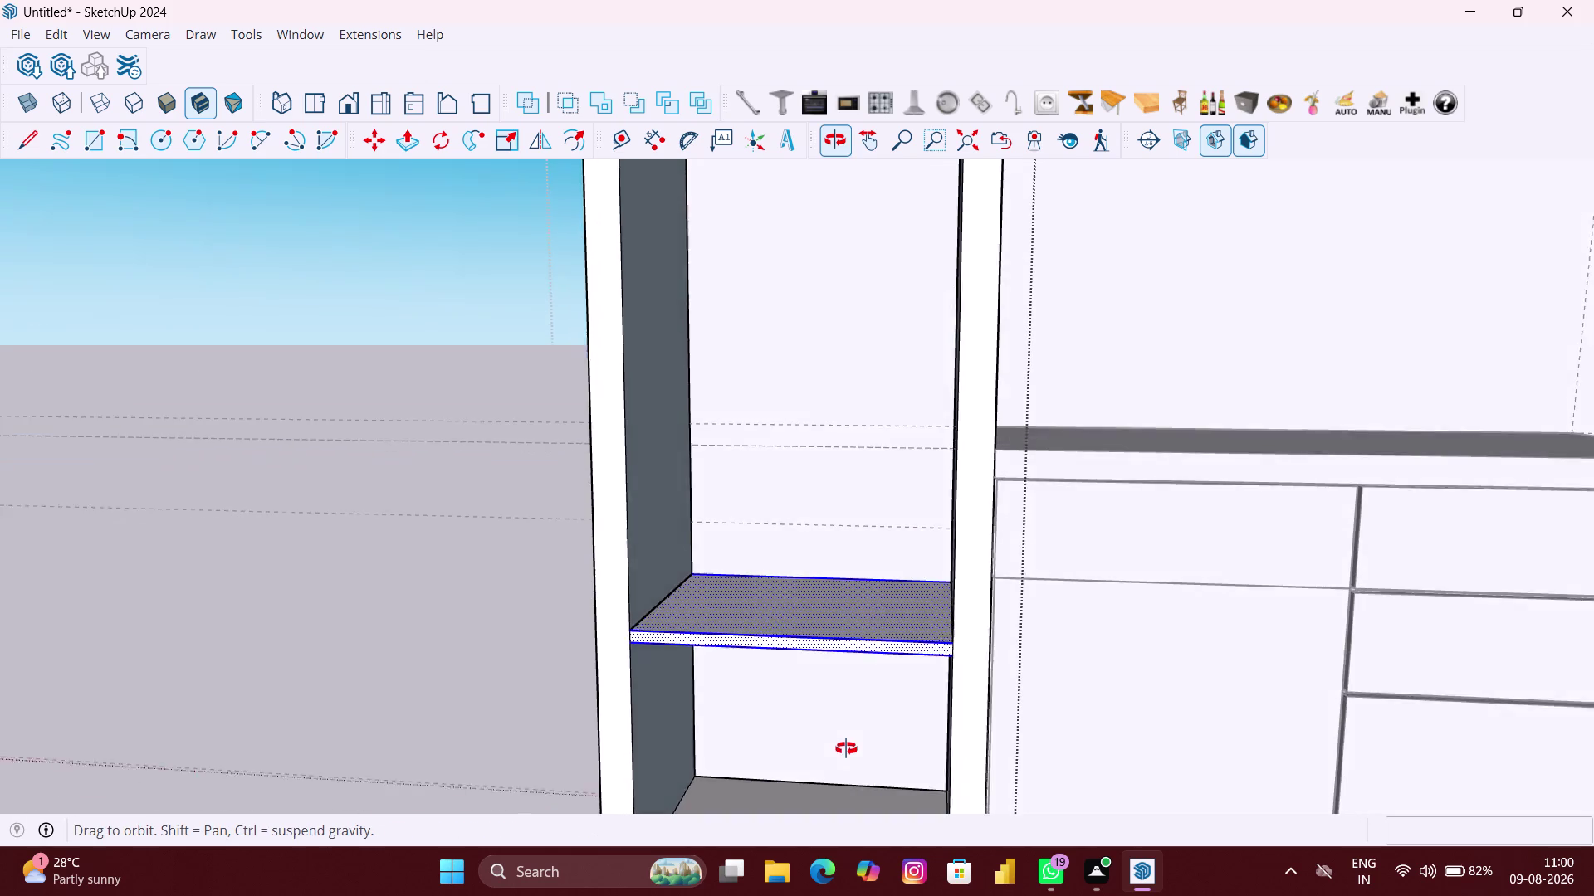
middle_drag(845, 749, 871, 624)
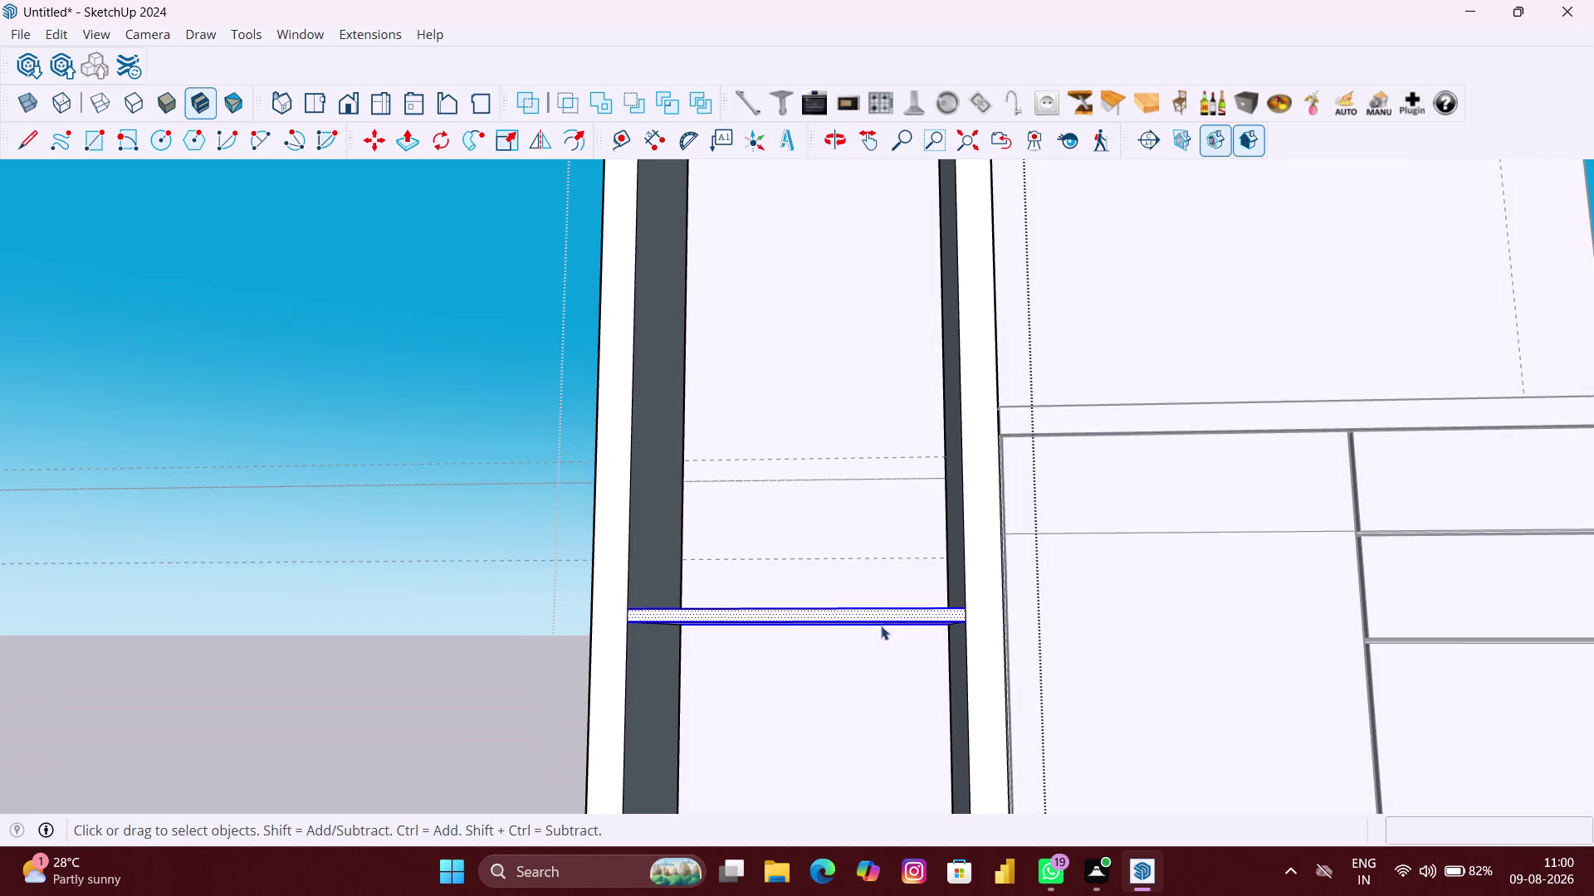
Make the shelf slab a group and activate Move on it.
right_click(888, 611)
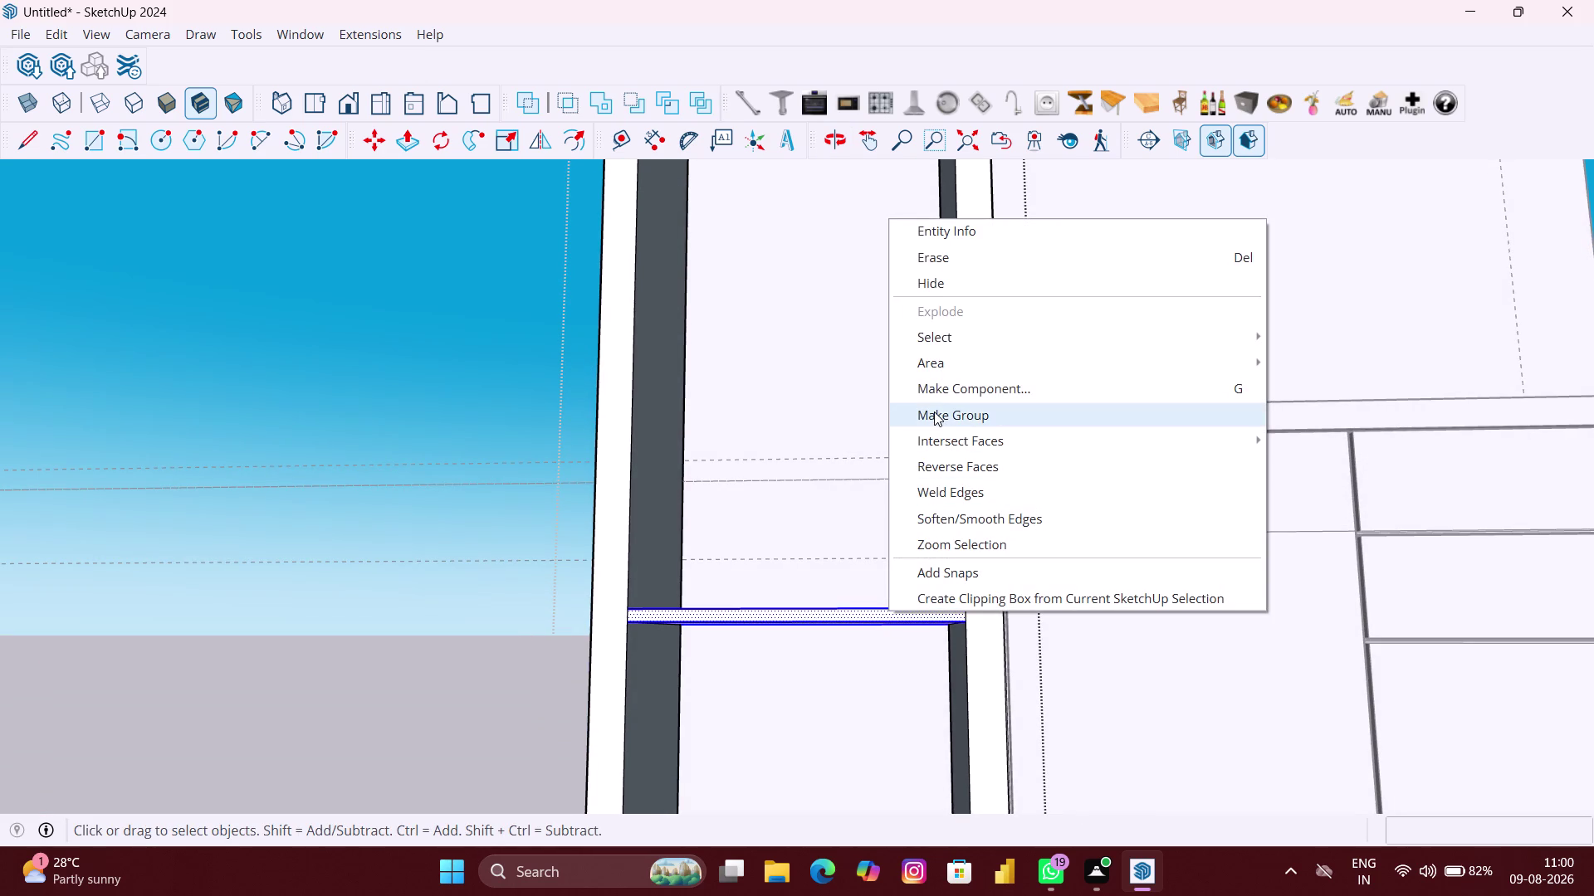
click(933, 411)
middle_drag(845, 554, 810, 752)
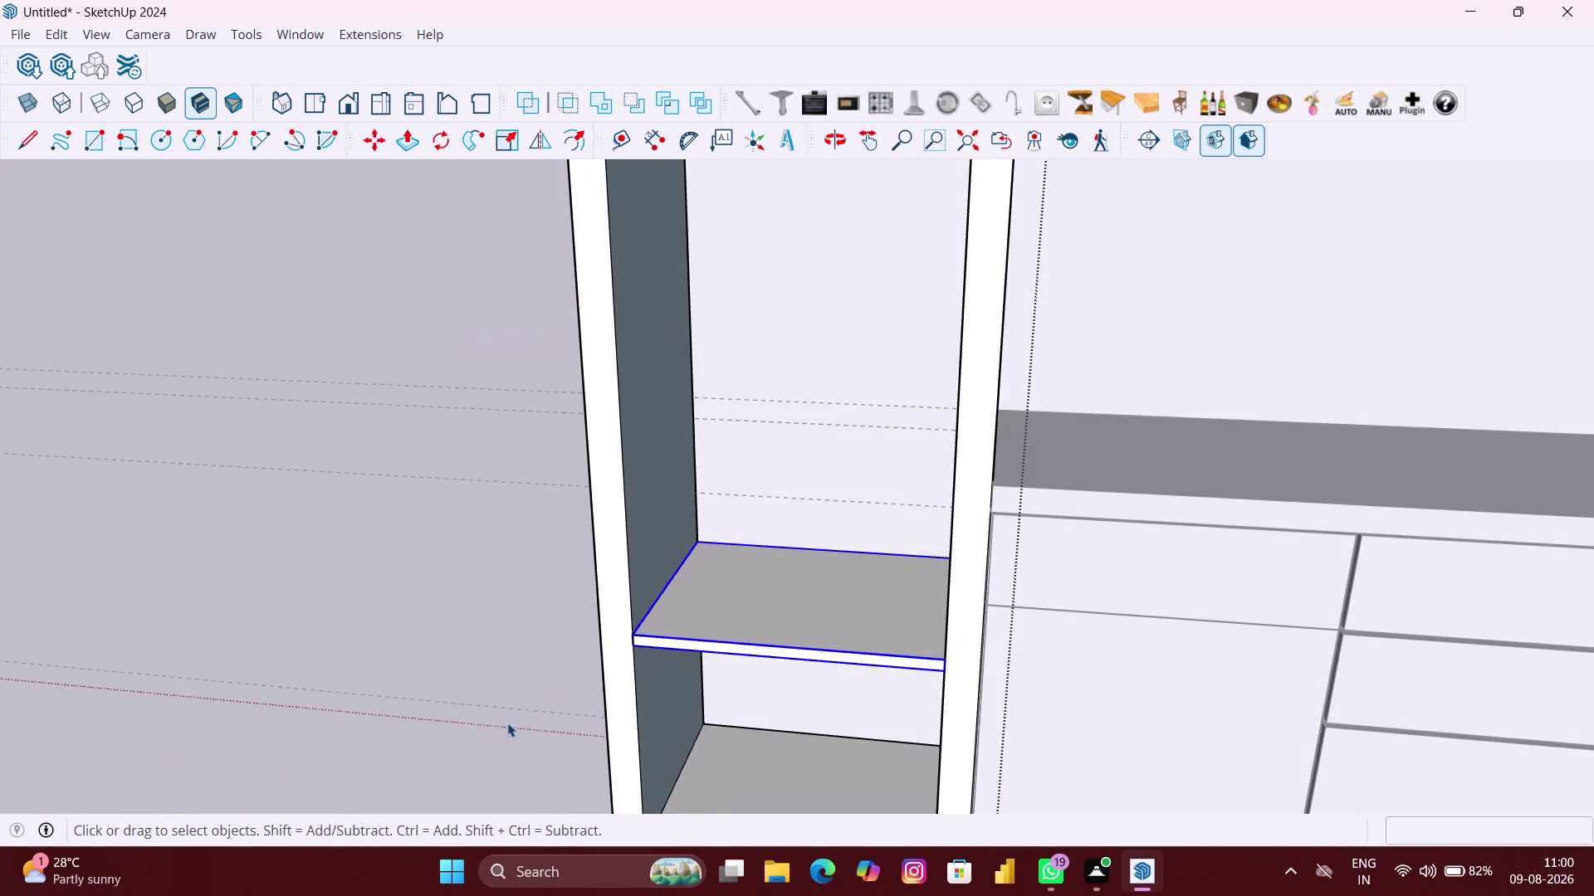
click(486, 720)
click(808, 606)
middle_drag(895, 633, 956, 632)
double_click(856, 633)
click(887, 606)
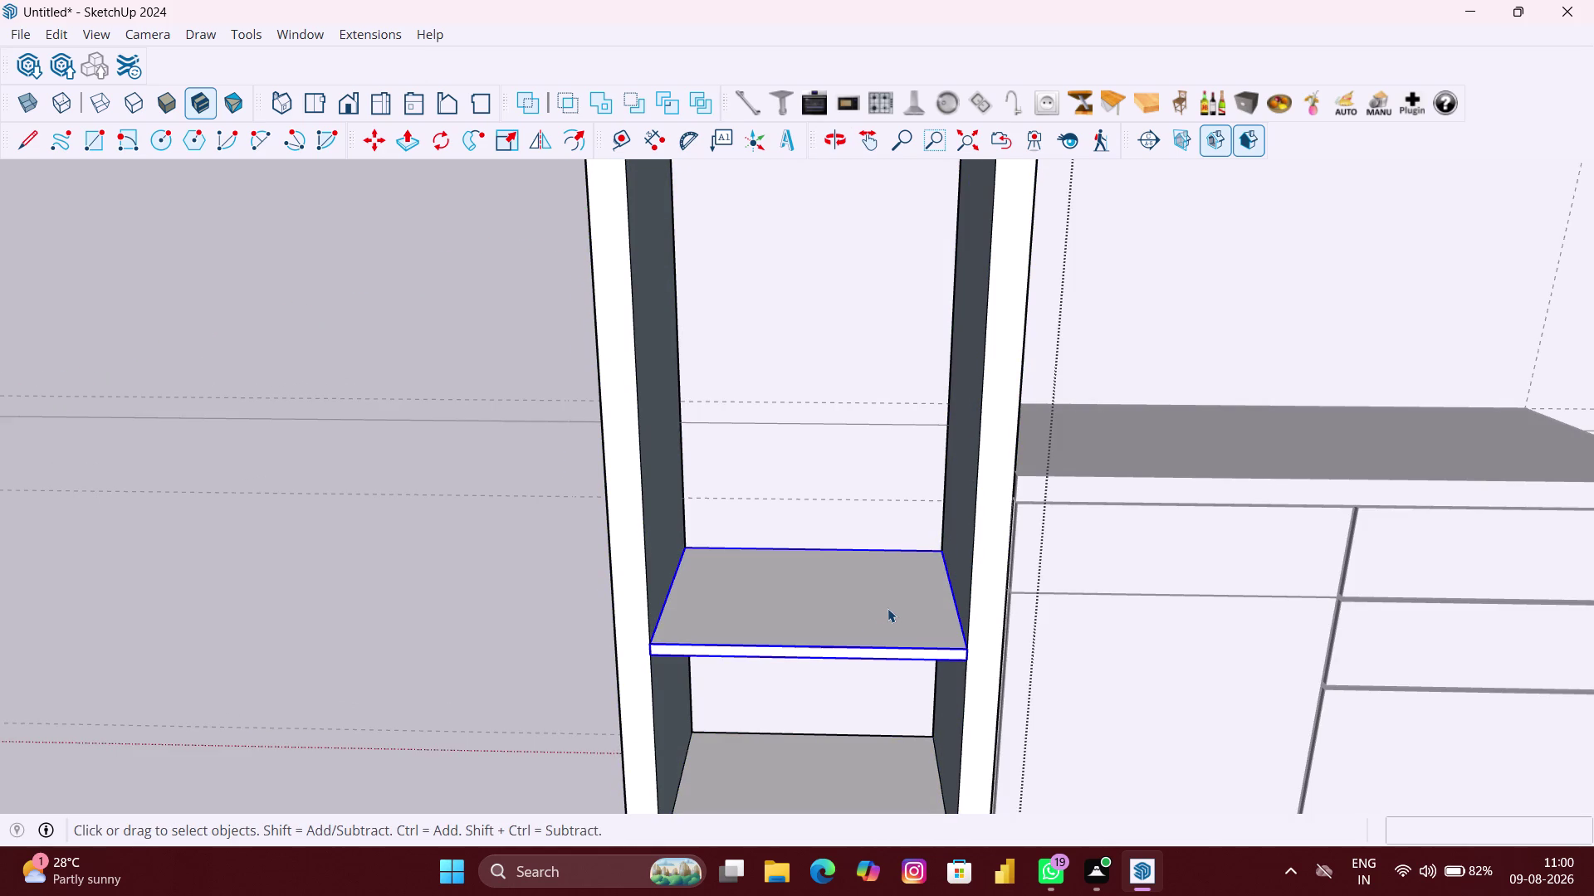
key(m)
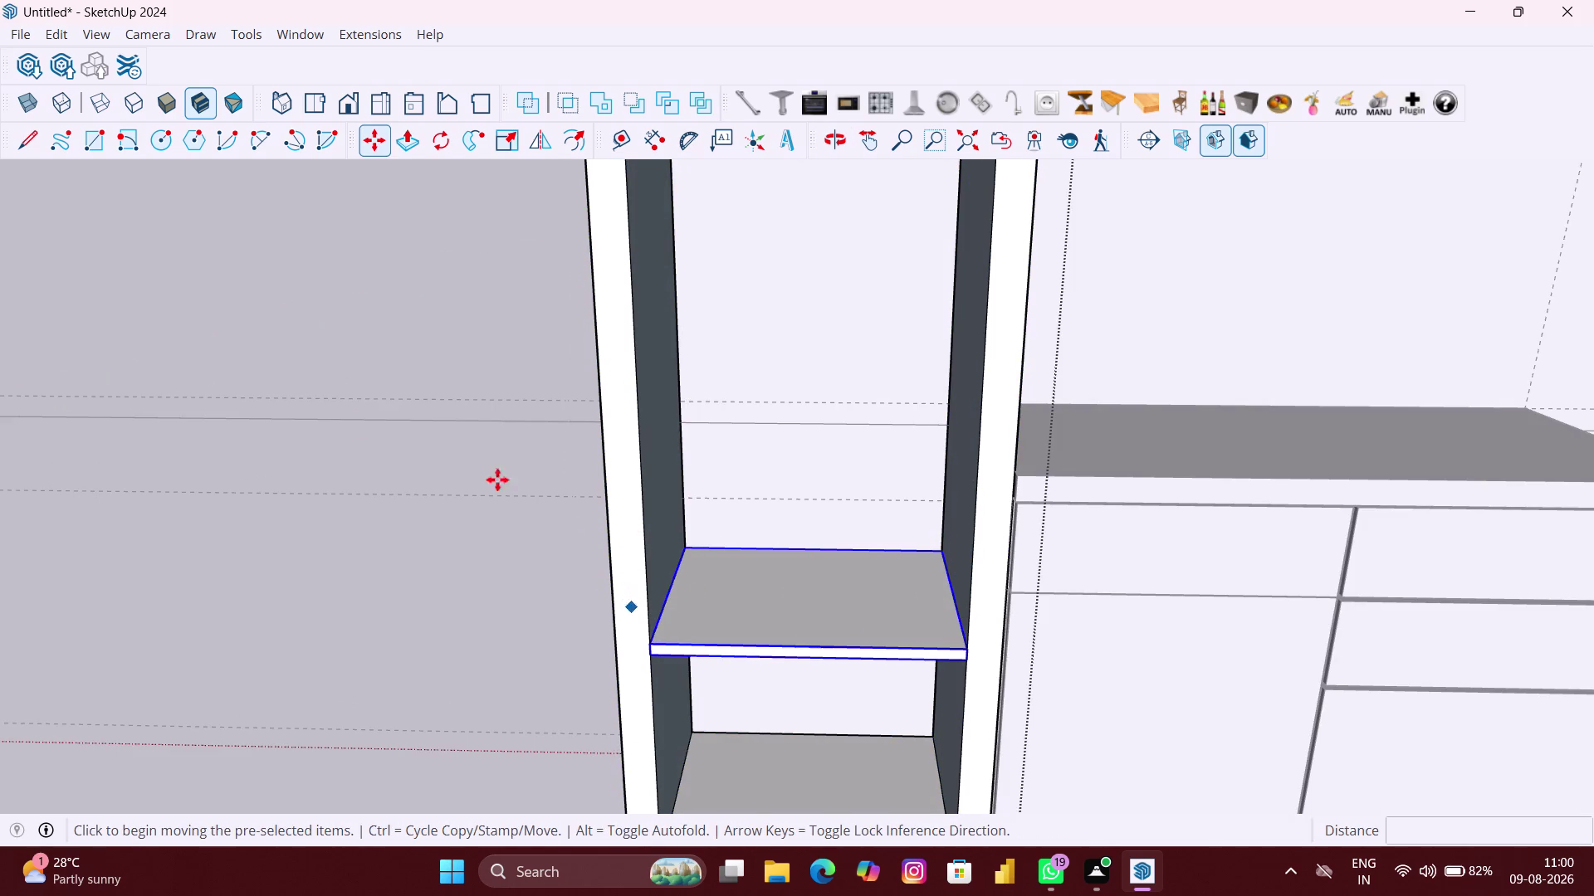
click(21, 110)
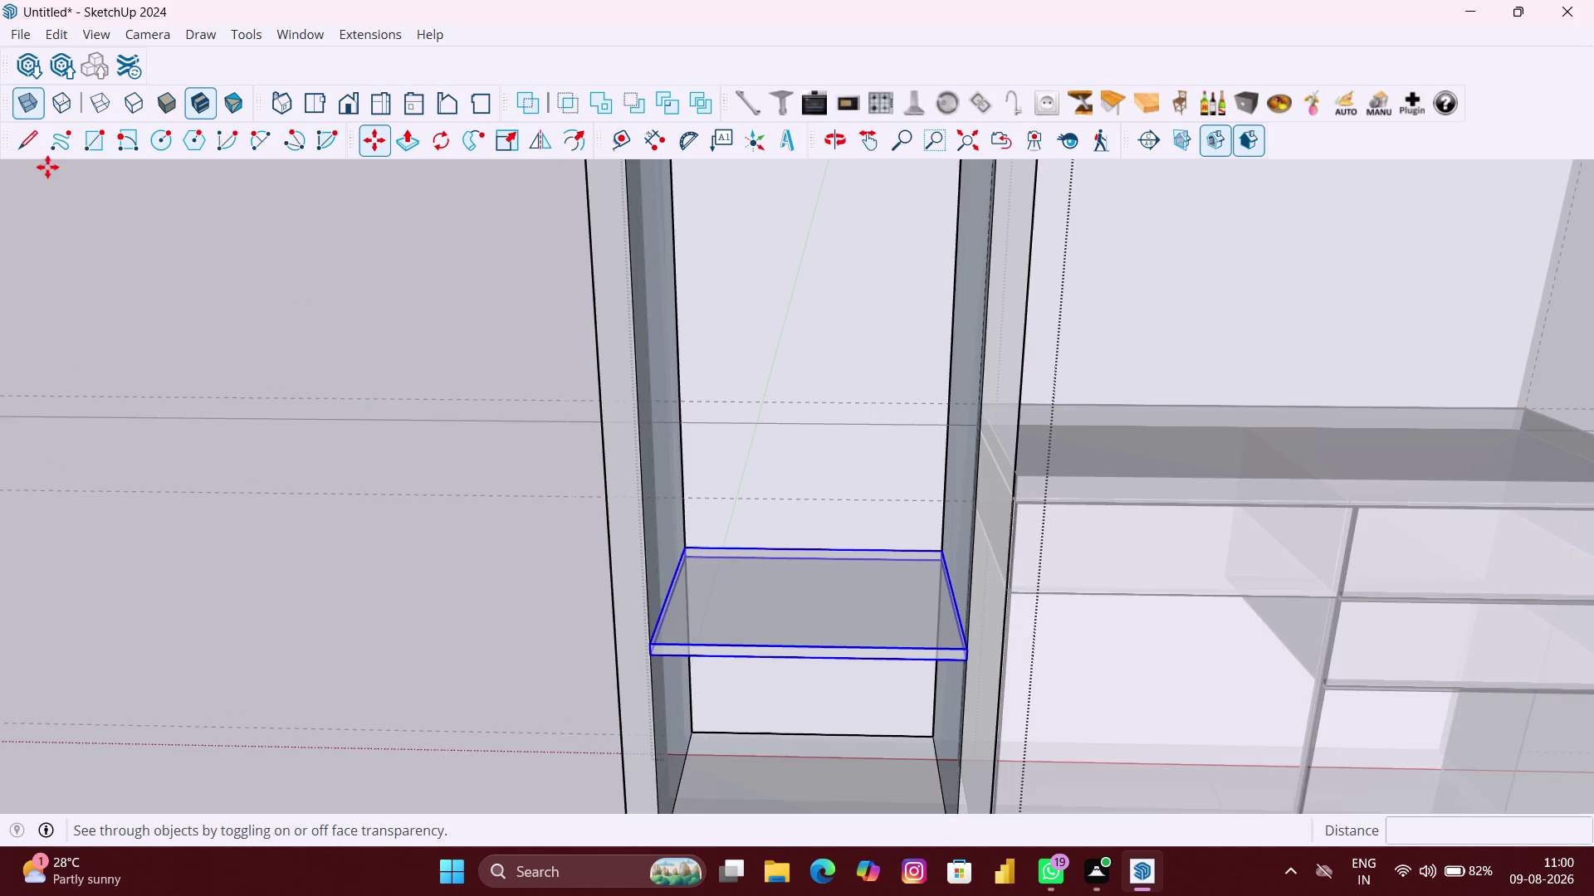
middle_drag(795, 548, 918, 532)
scroll(up, 3)
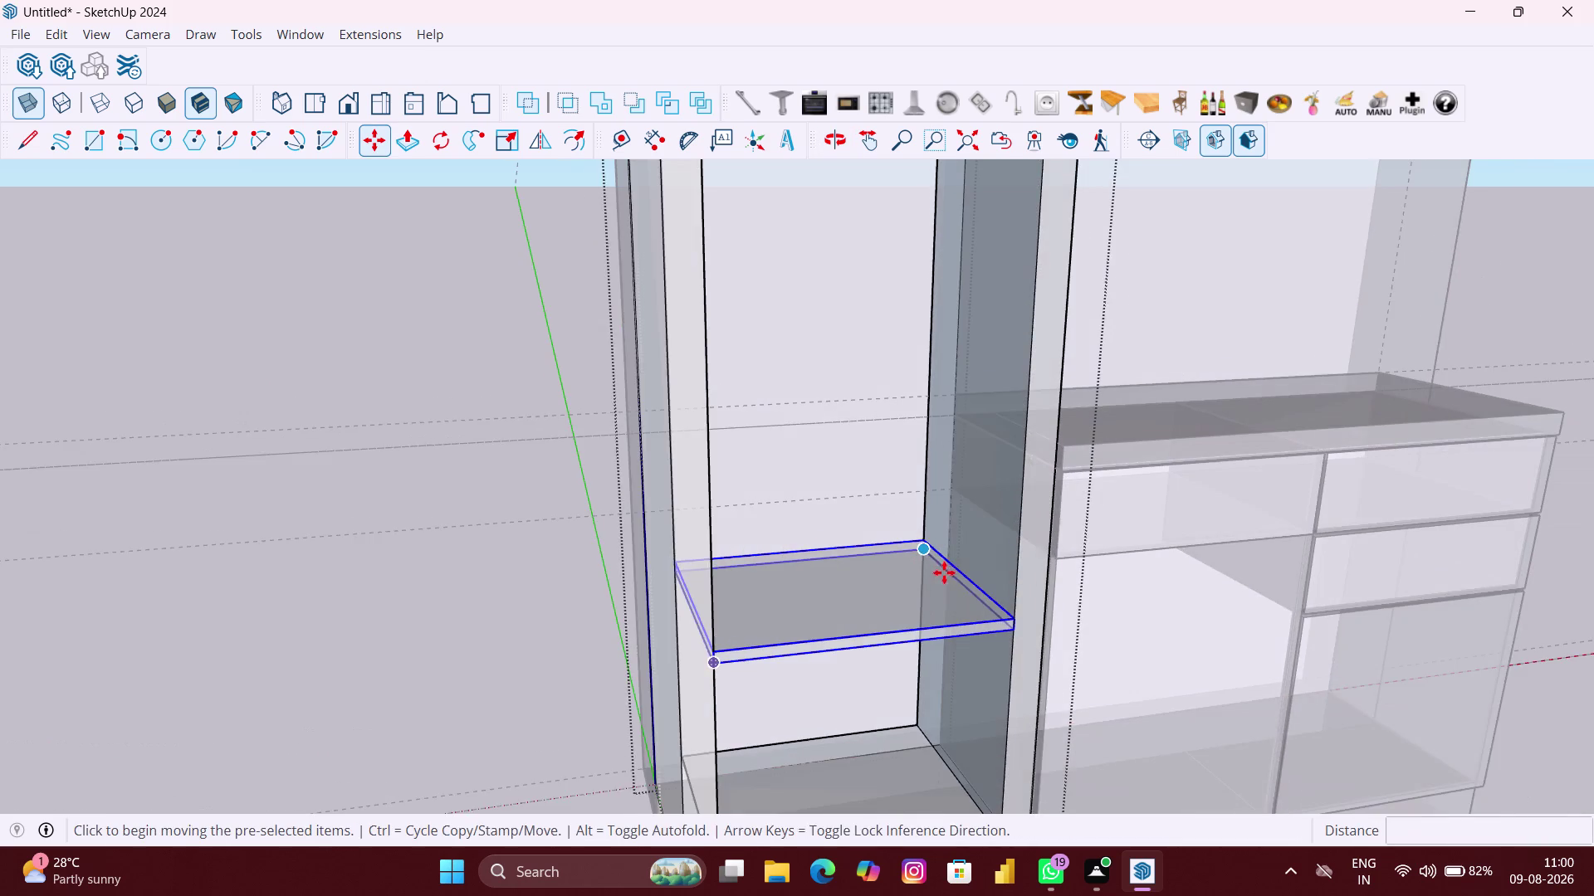
scroll(up, 3)
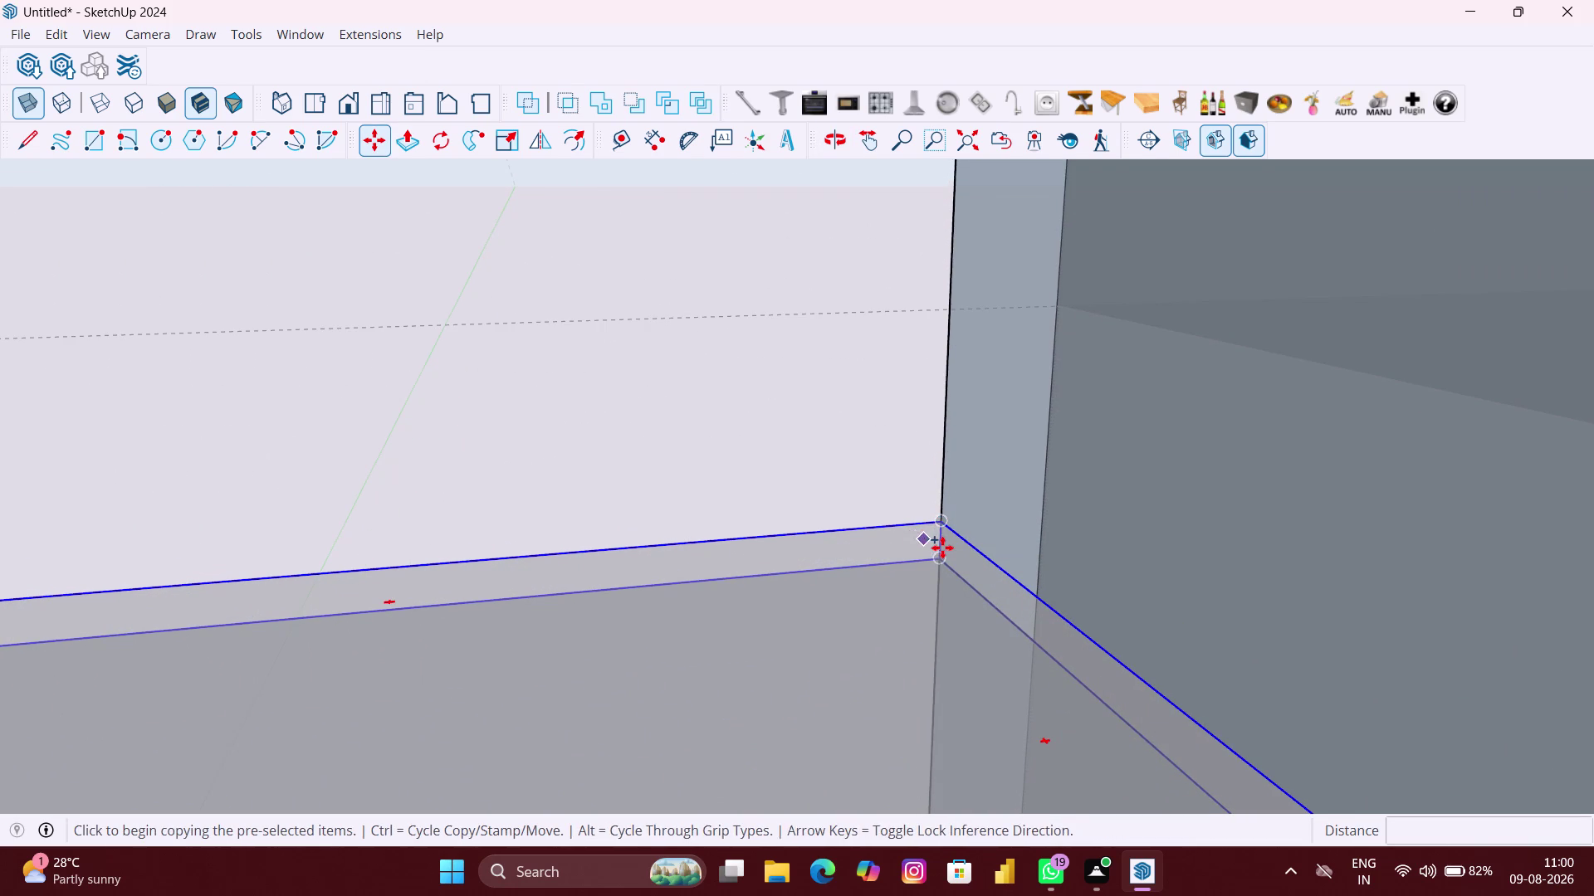
click(937, 543)
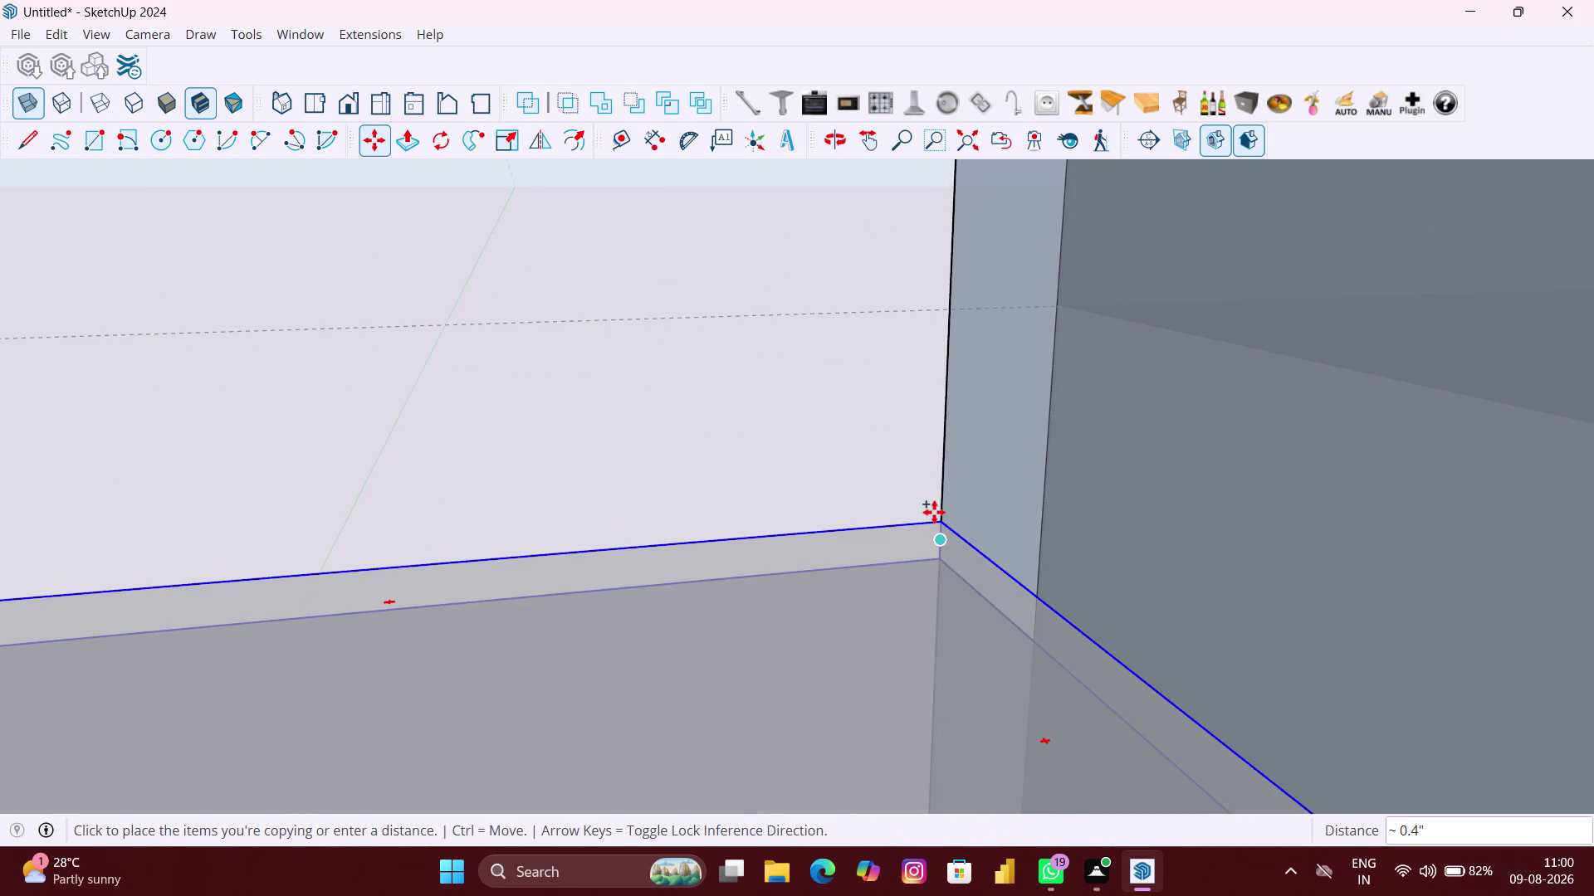
scroll(down, 3)
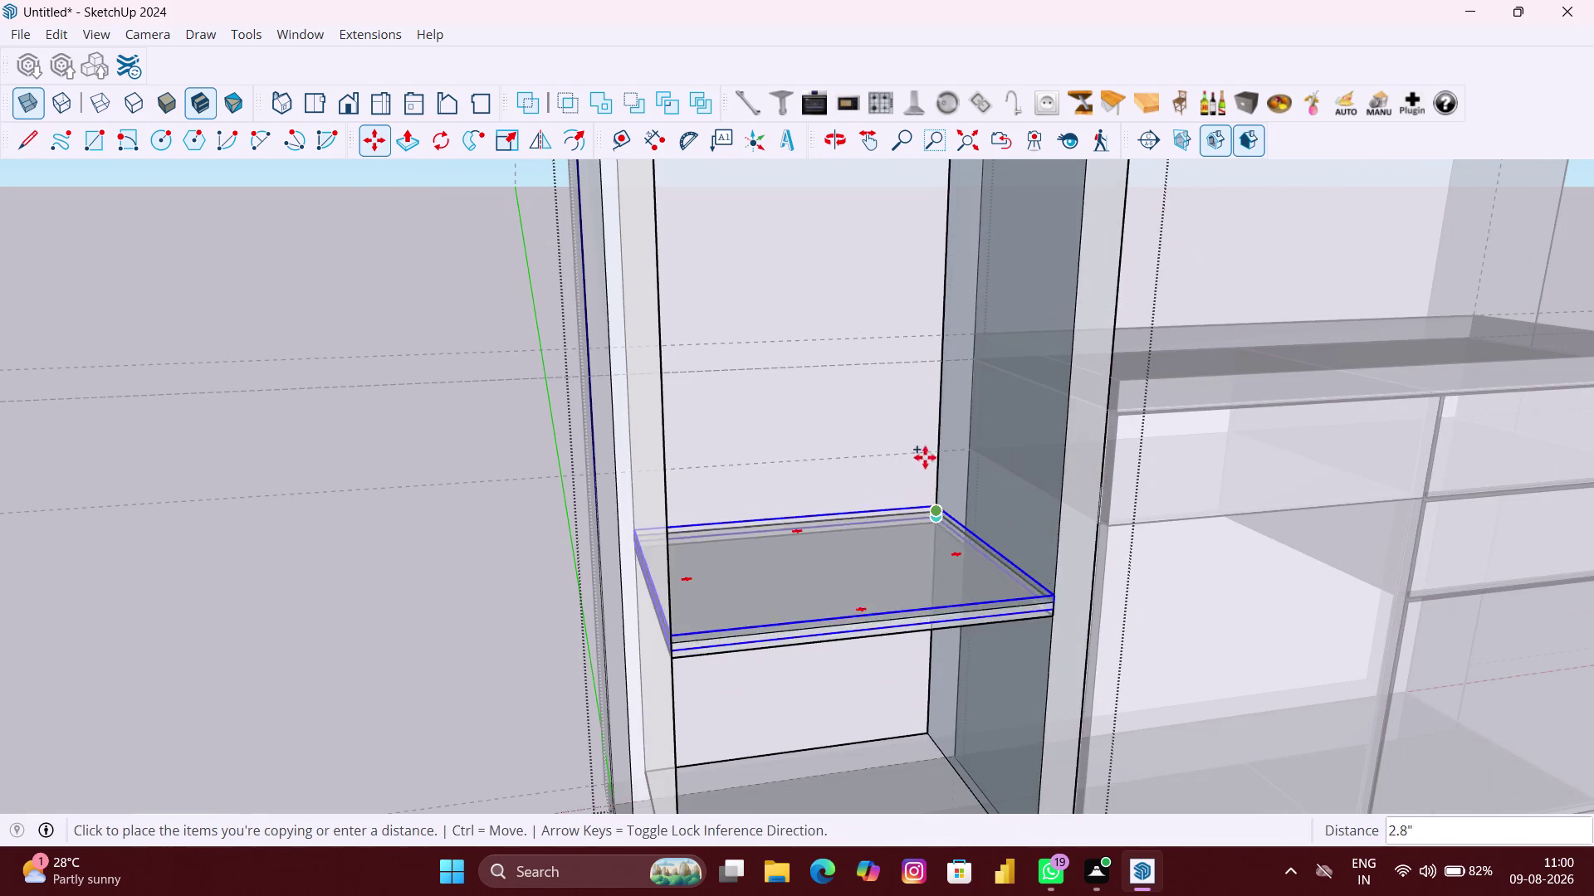
scroll(down, 3)
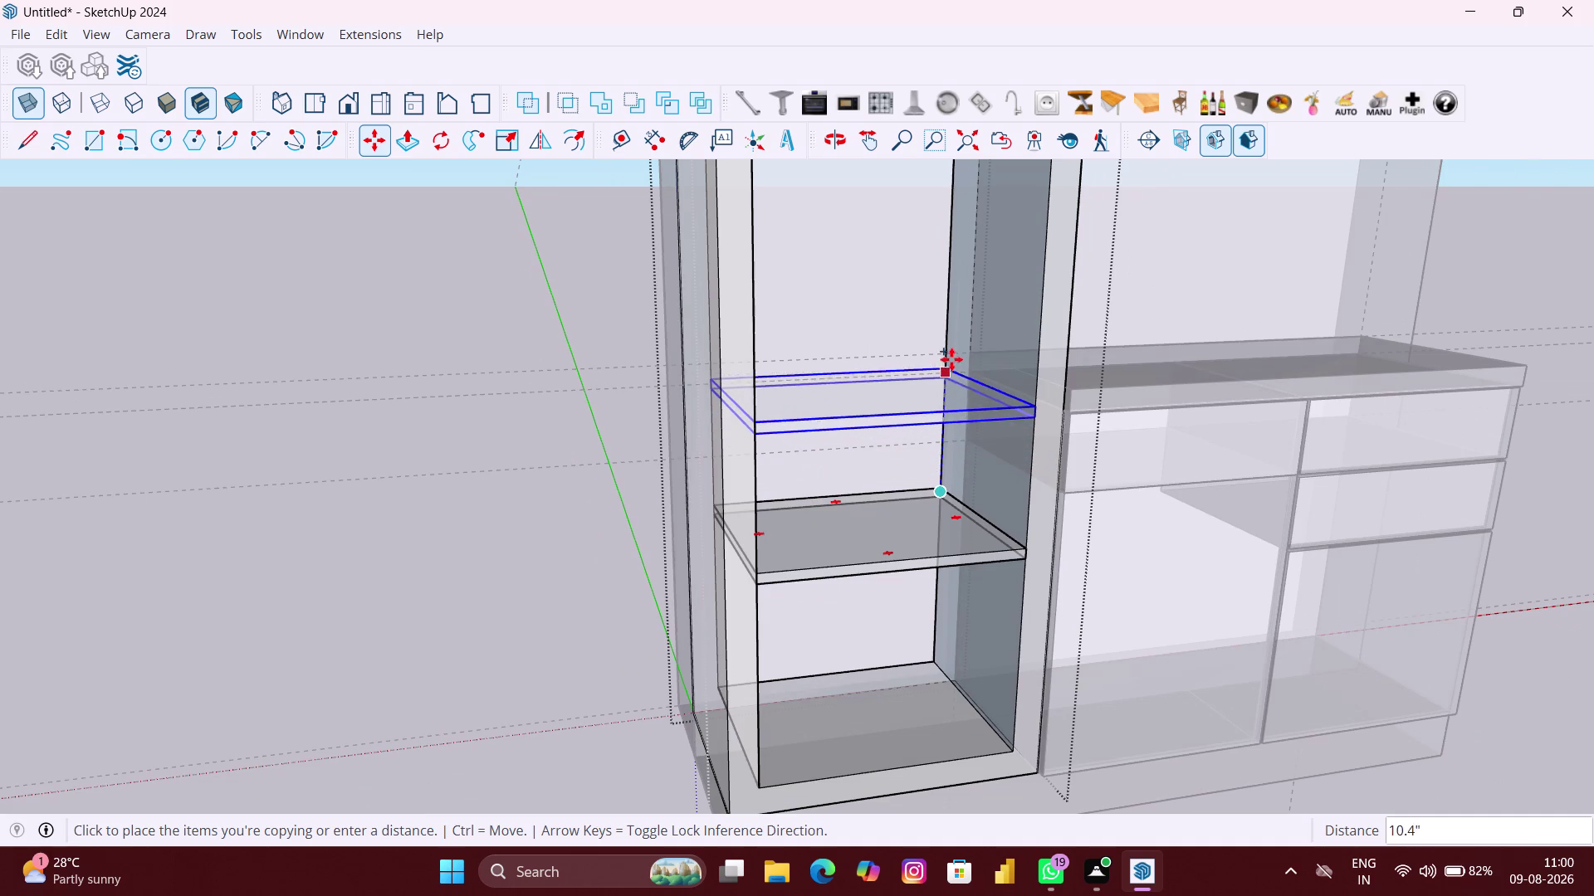
key(Up)
scroll(down, 3)
scroll(down, 3)
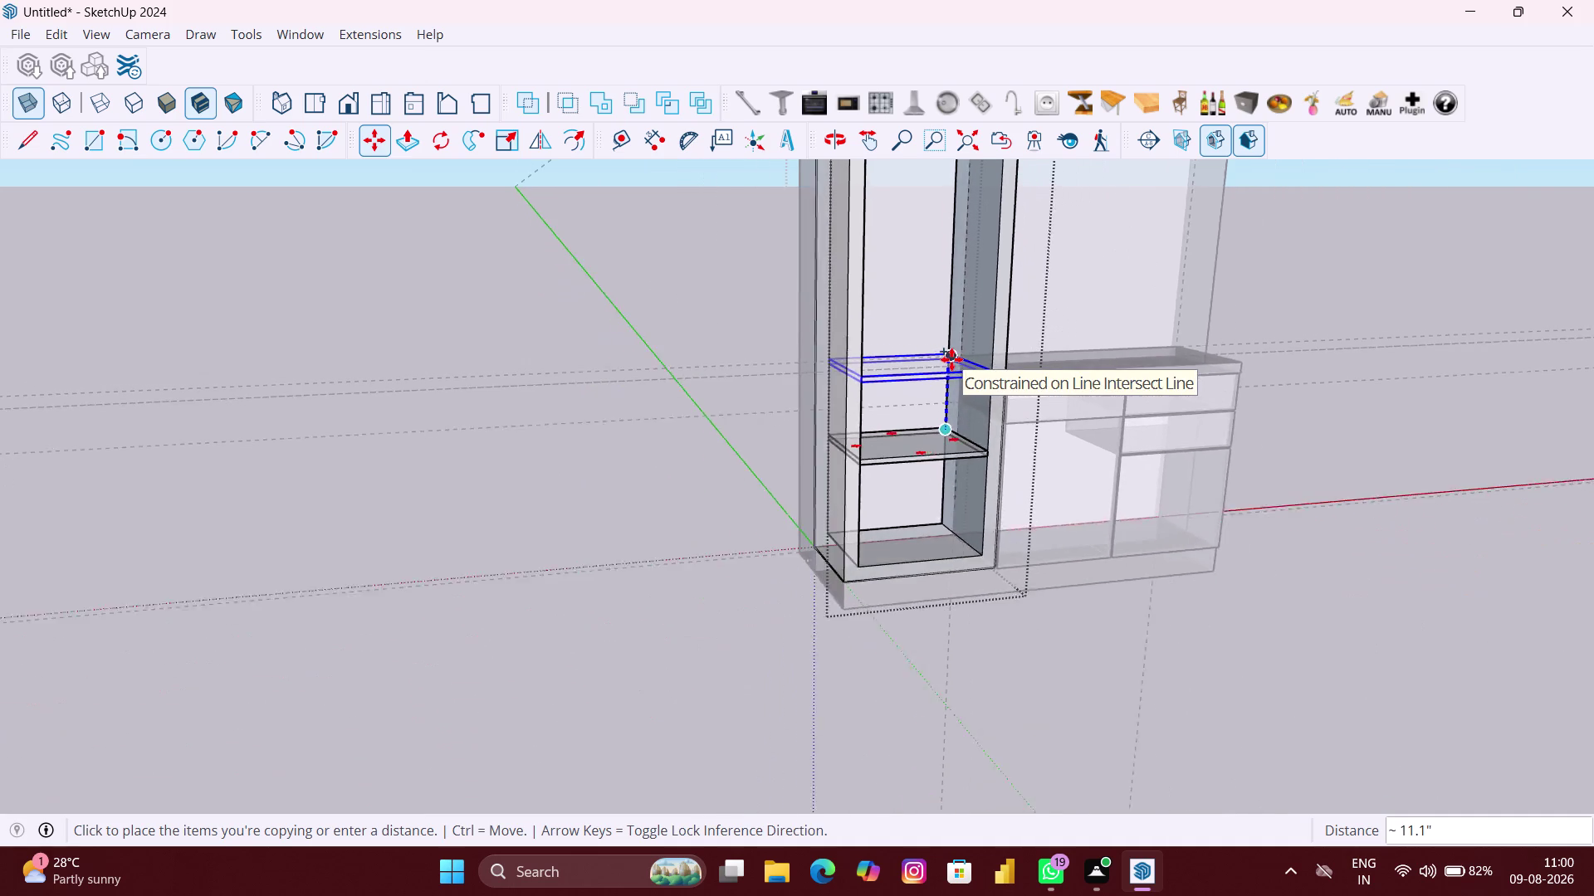
scroll(down, 3)
middle_drag(952, 359, 909, 430)
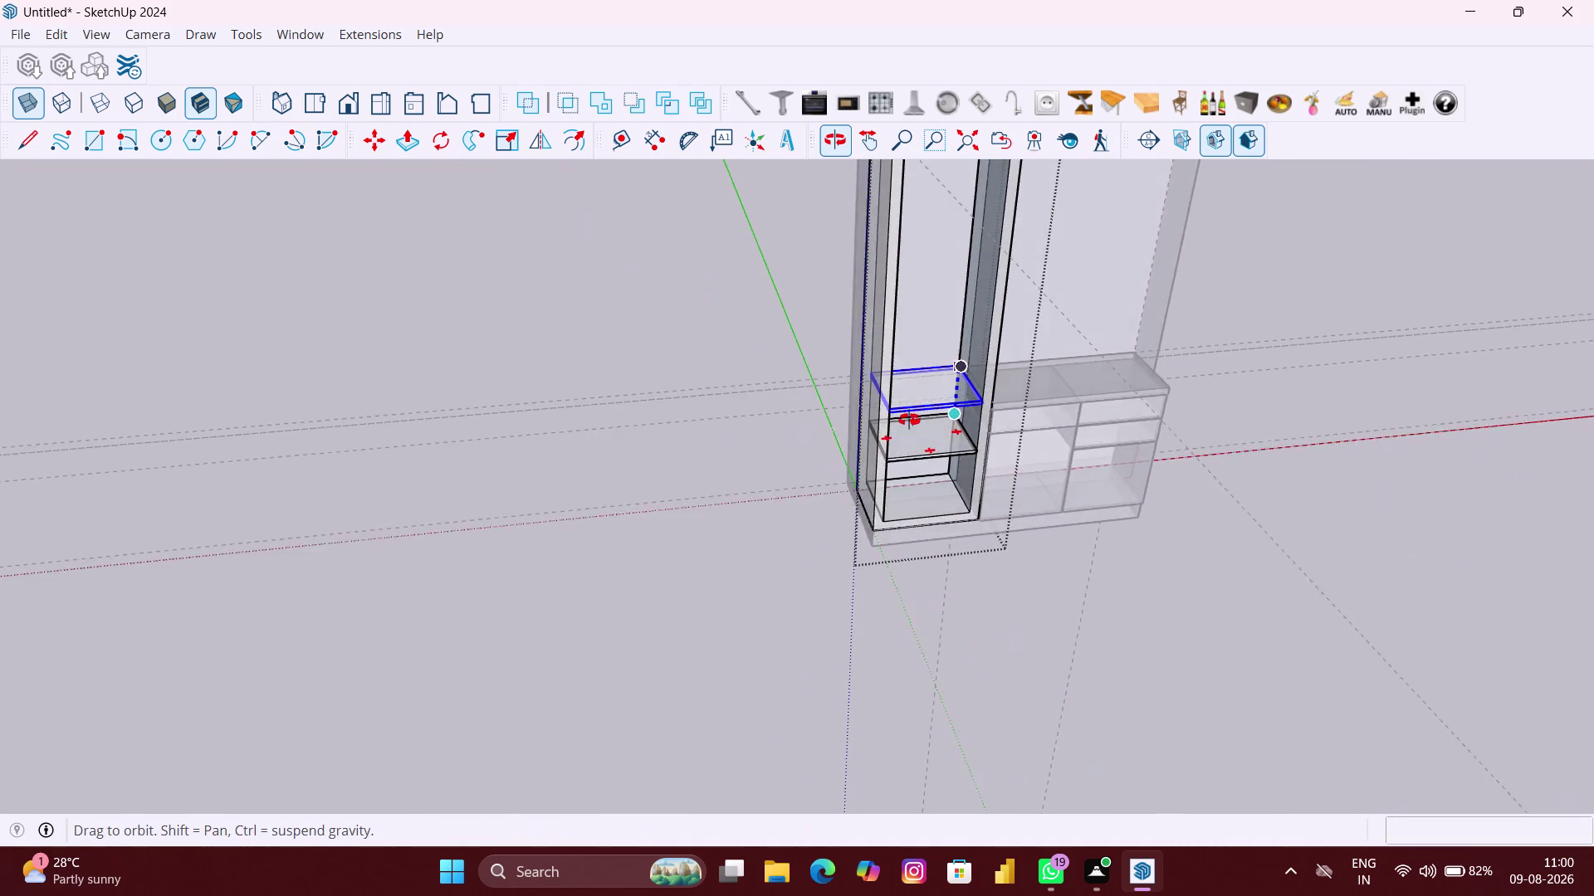
middle_drag(908, 430, 908, 371)
middle_drag(962, 335, 927, 519)
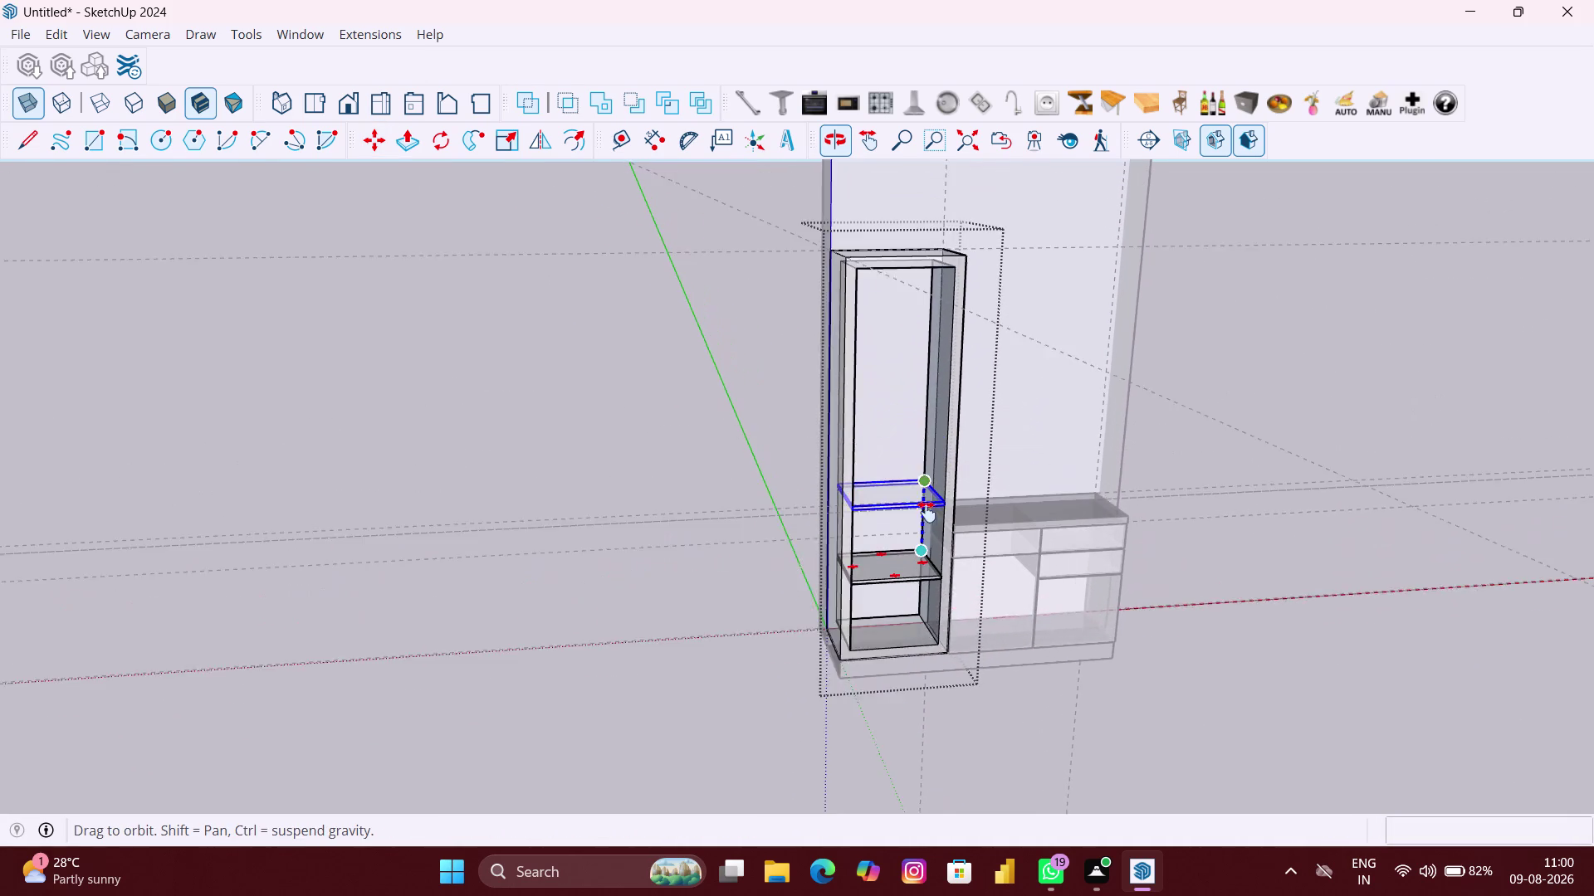
middle_drag(927, 519, 928, 514)
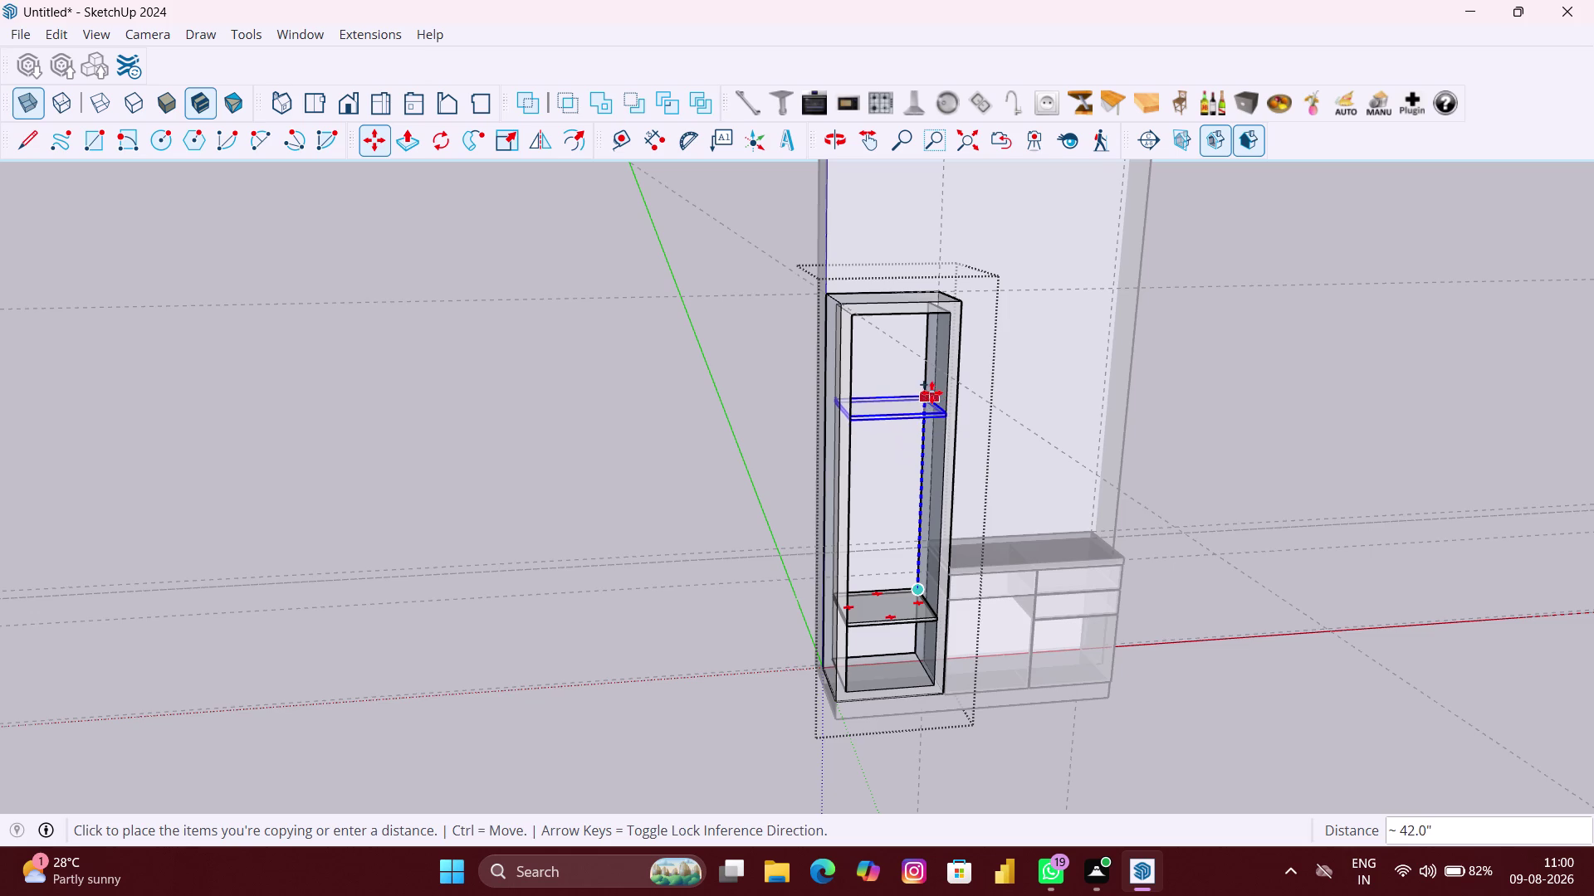
scroll(up, 3)
scroll(up, 3)
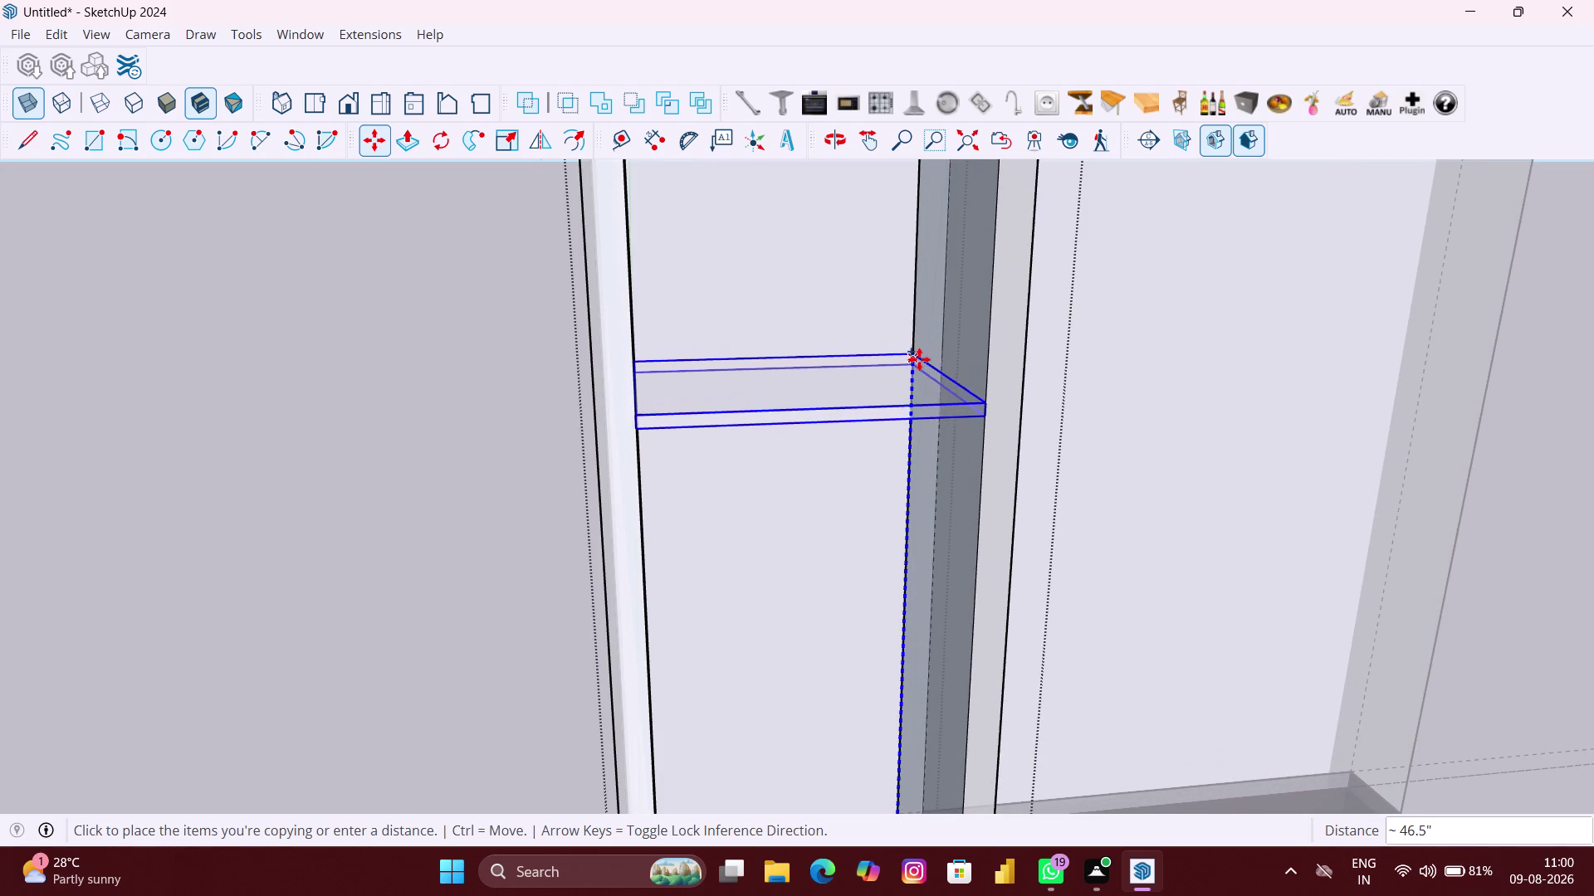
scroll(down, 3)
scroll(down, 3)
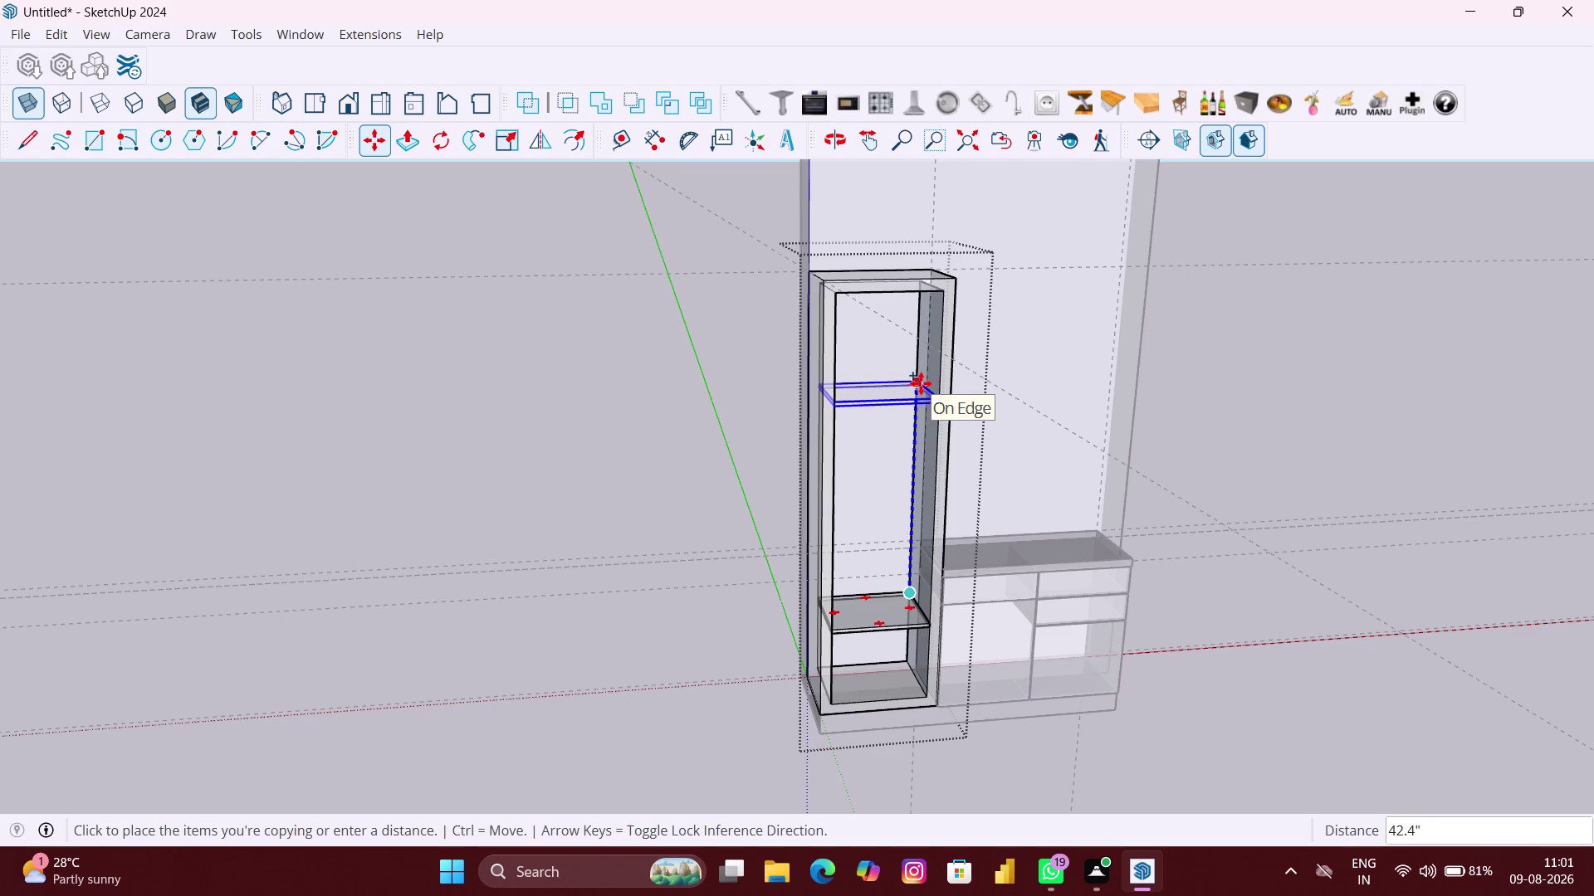
key(space)
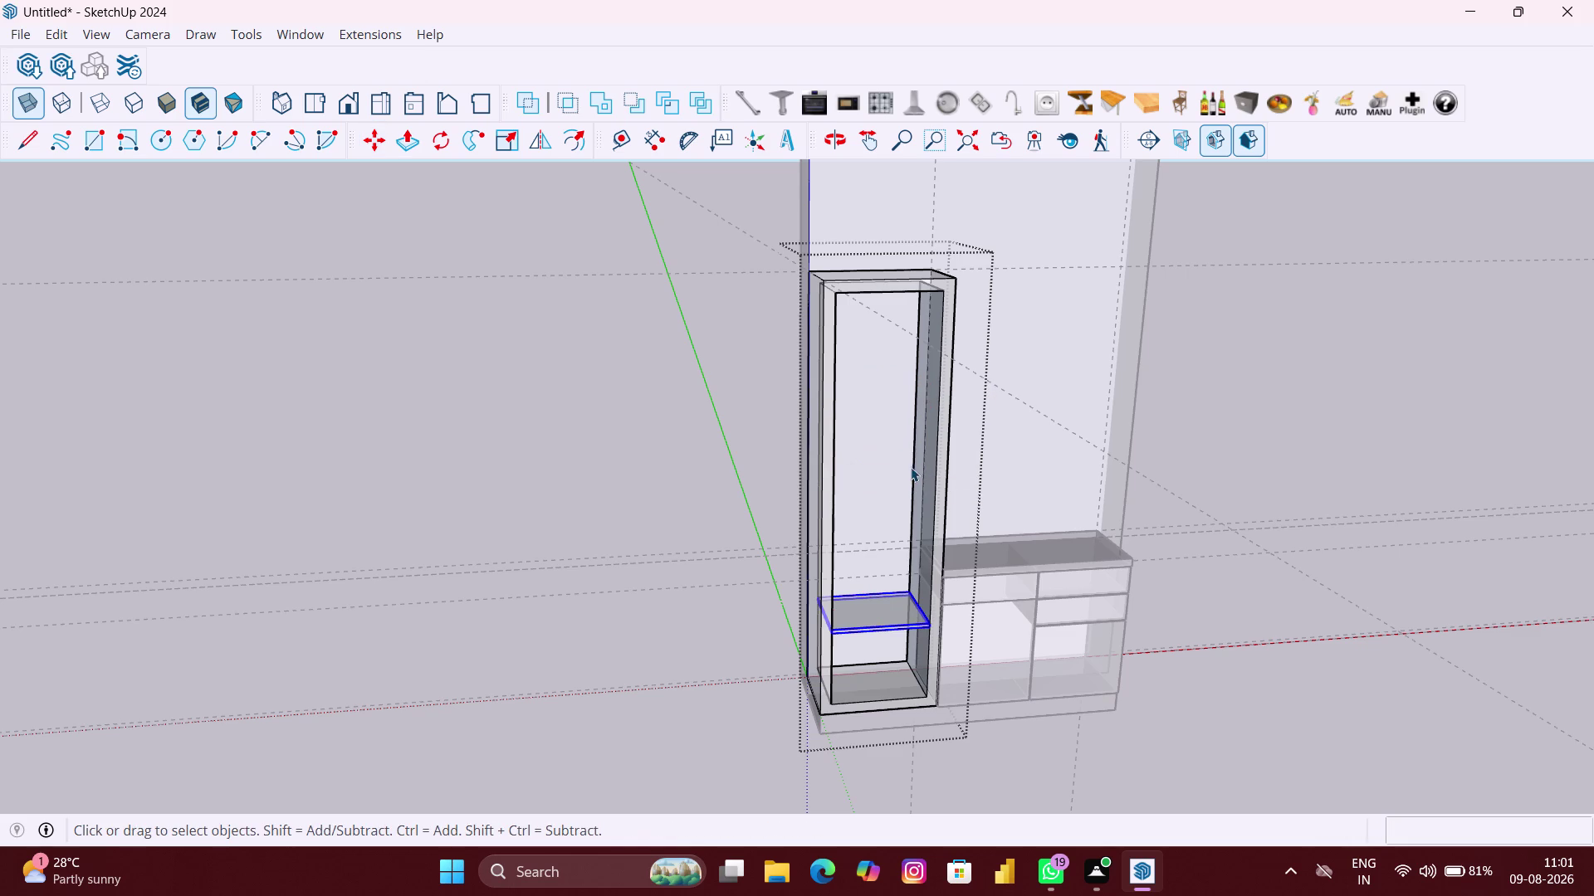
click(597, 575)
middle_drag(626, 621, 535, 564)
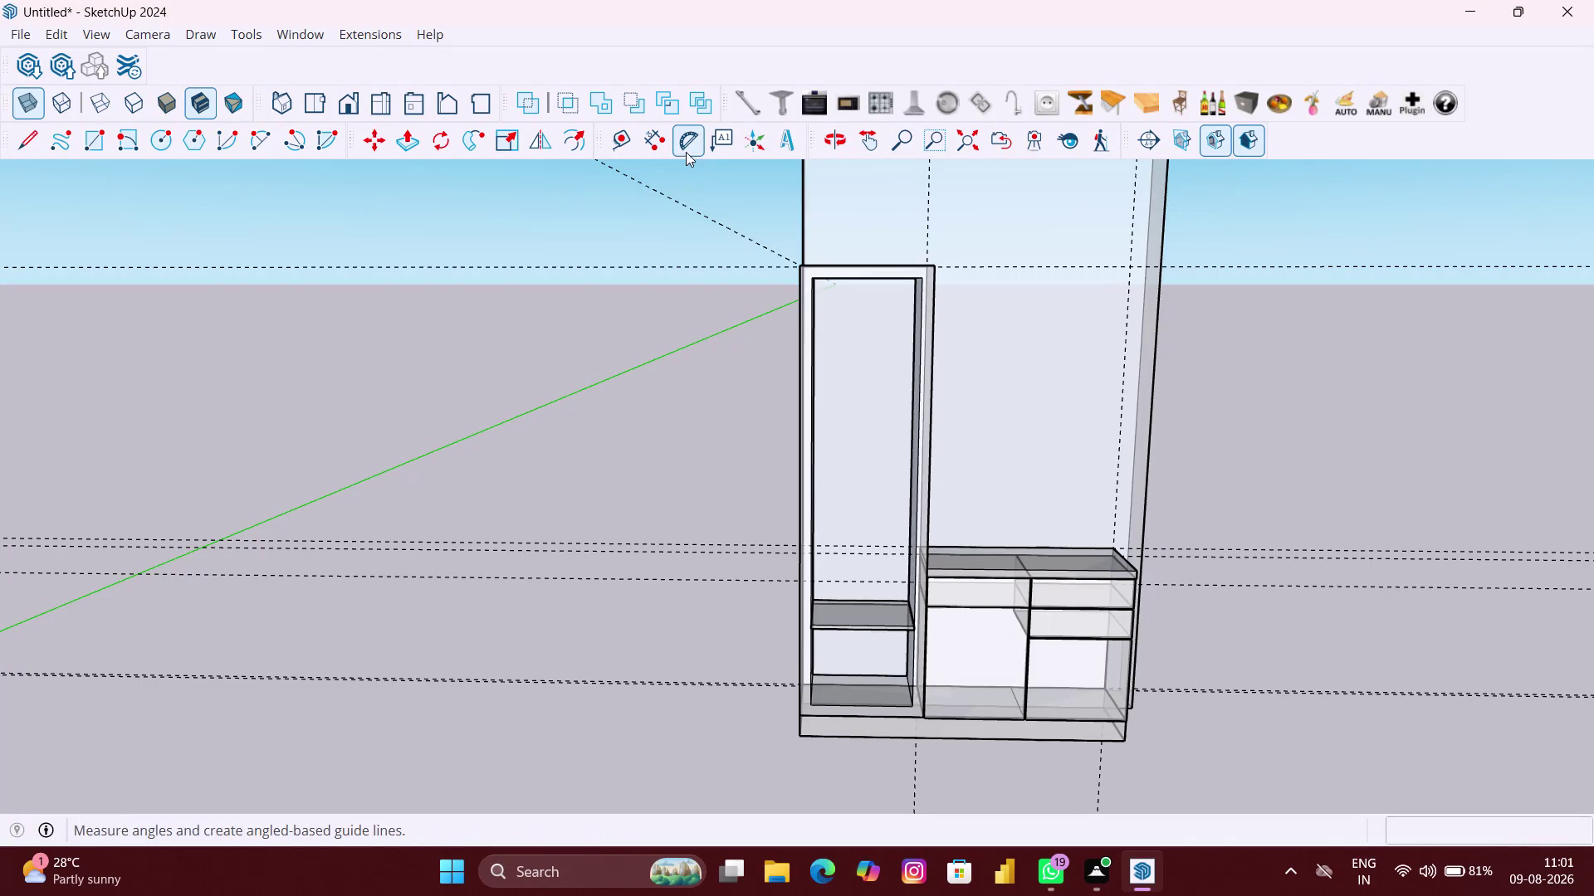
click(664, 149)
scroll(up, 3)
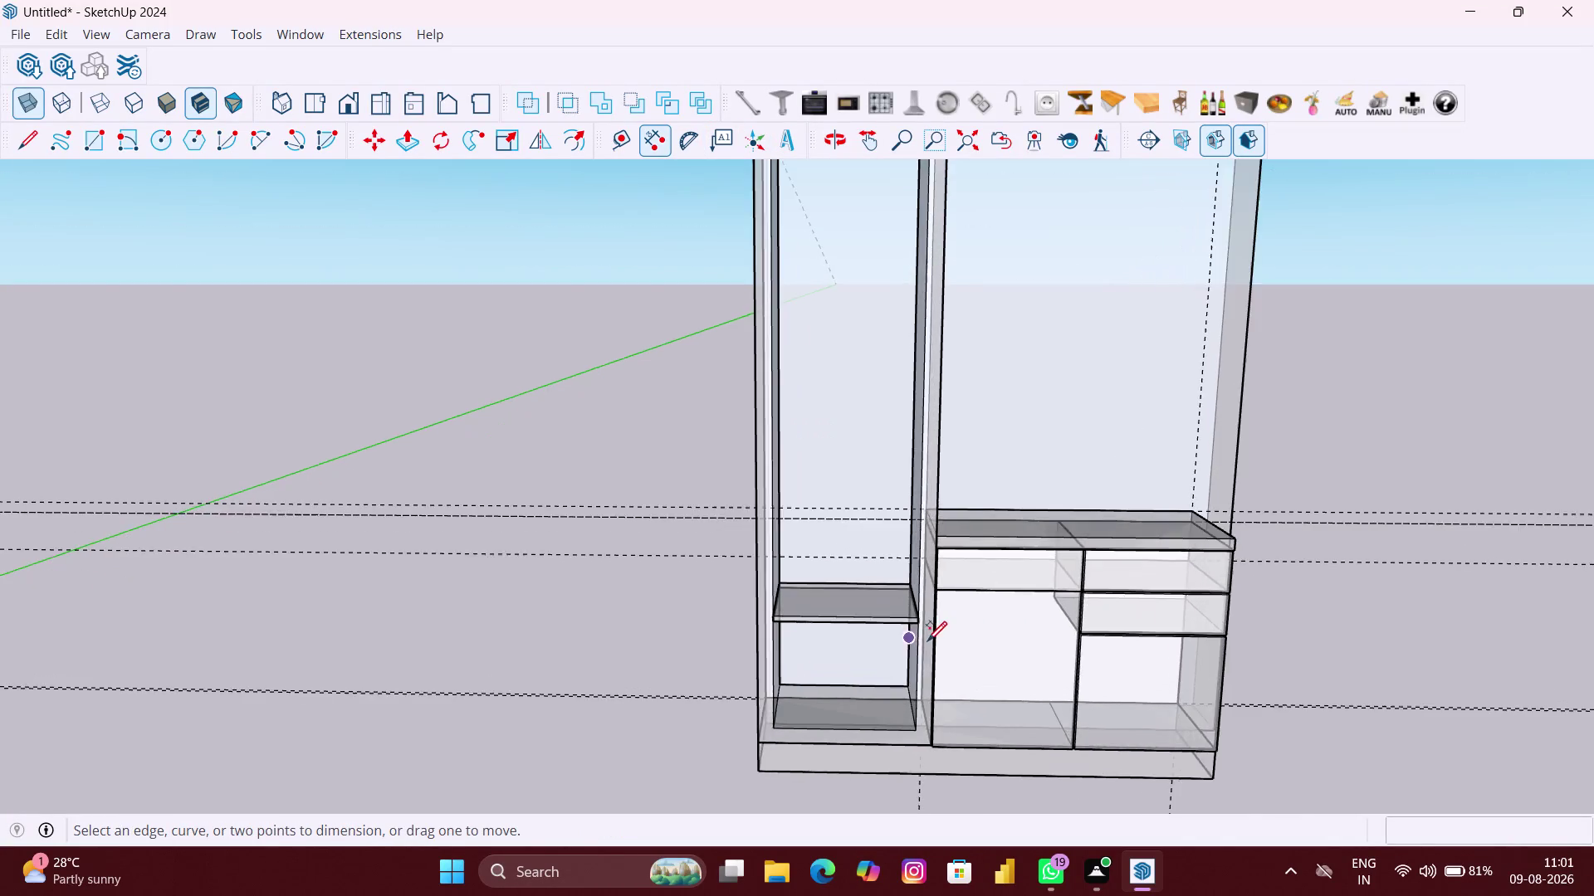
scroll(up, 3)
middle_drag(926, 640, 957, 613)
scroll(up, 3)
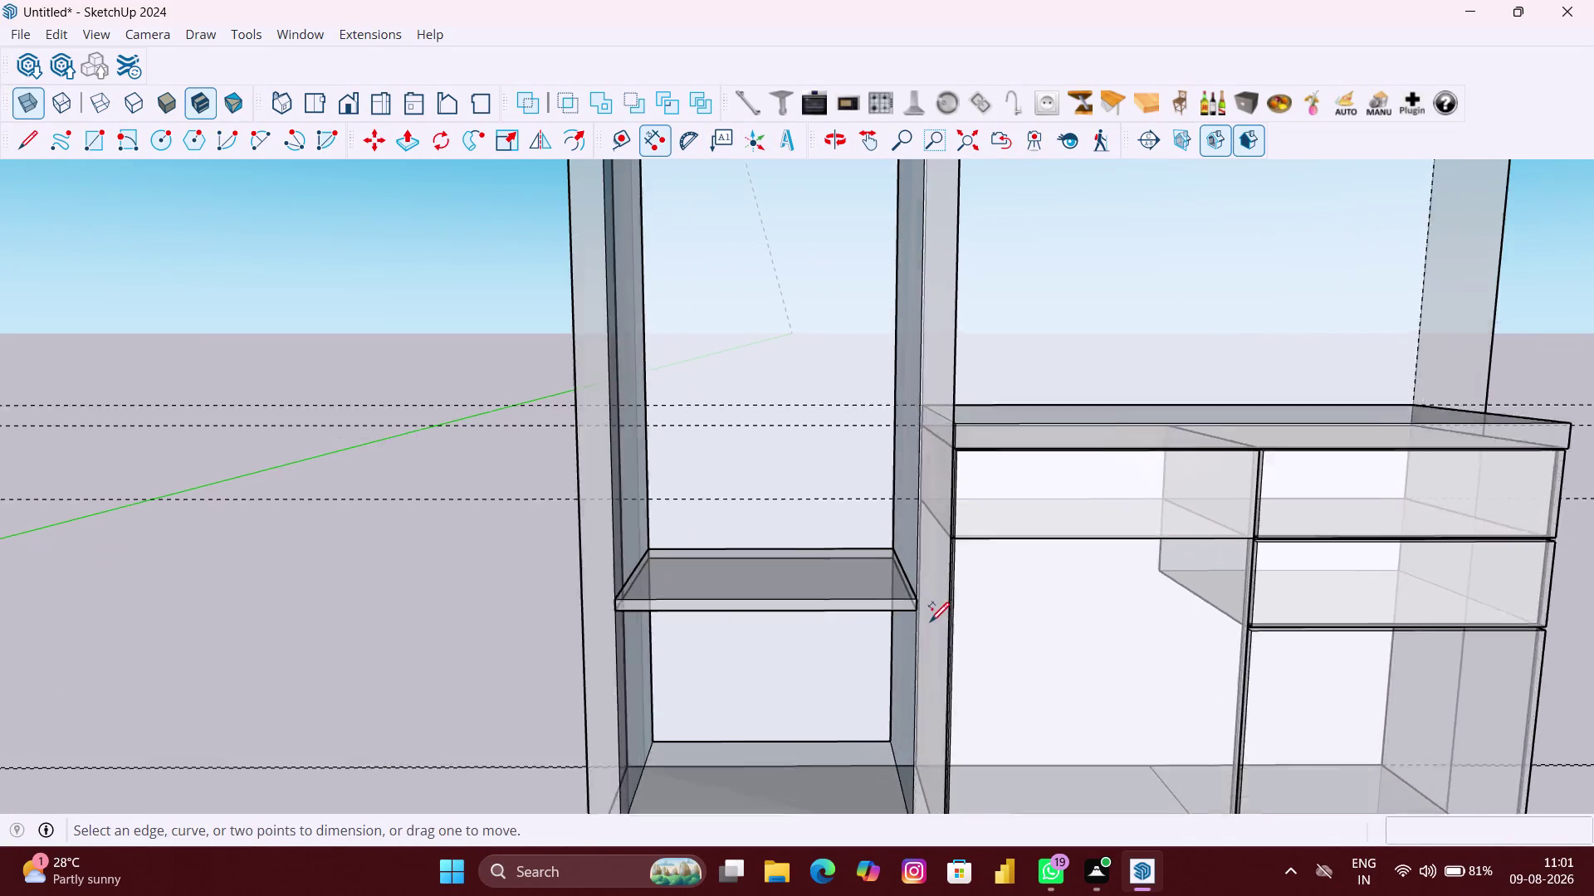
middle_drag(930, 621, 959, 571)
scroll(up, 3)
scroll(up, 3)
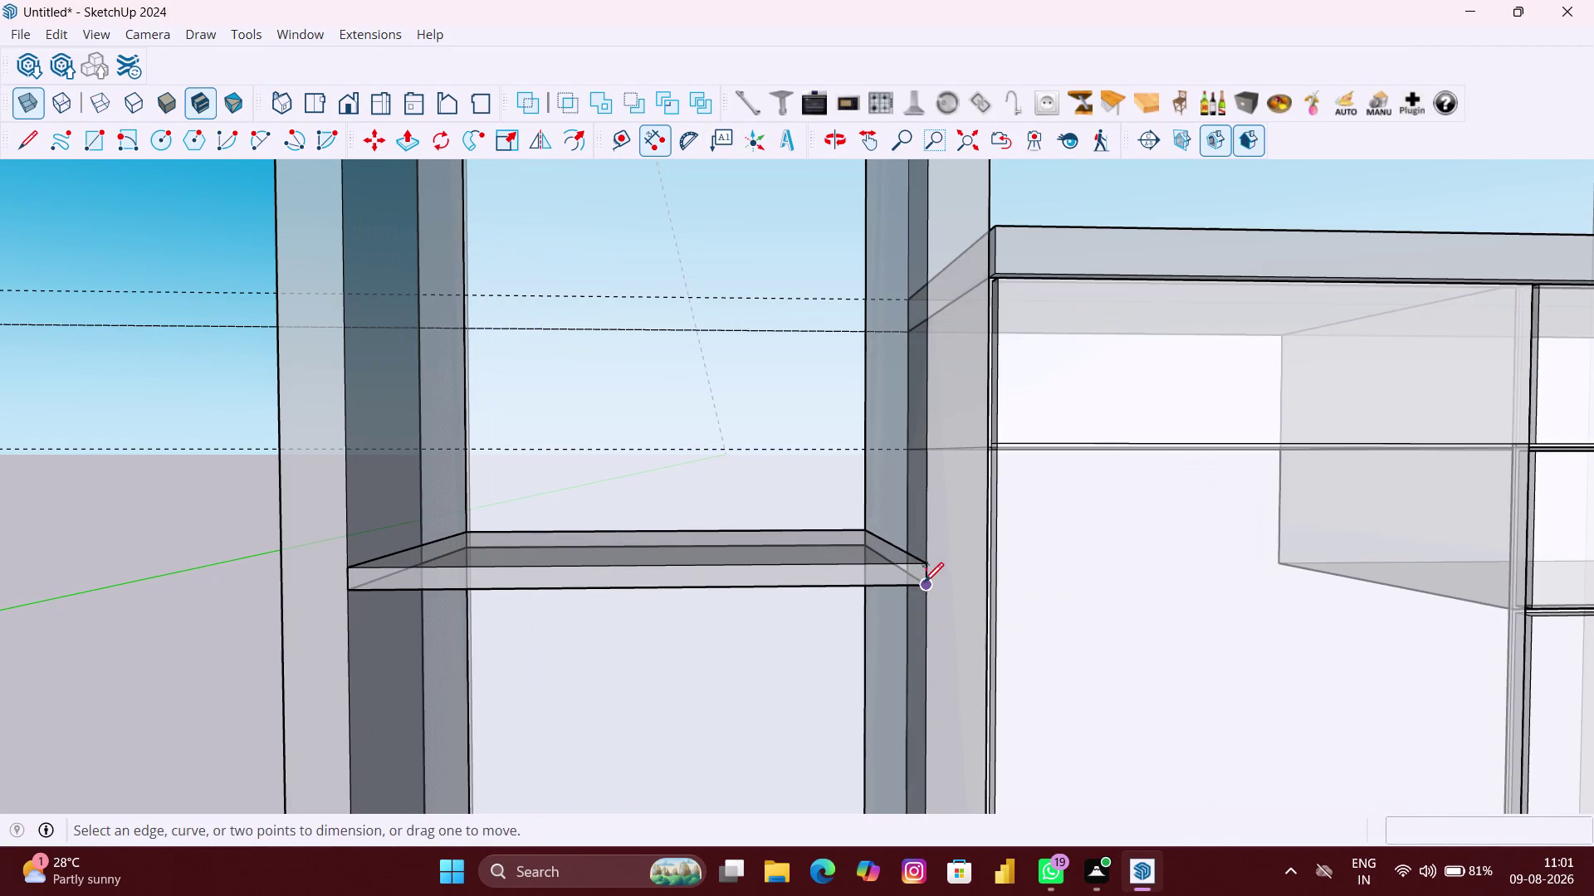
scroll(up, 3)
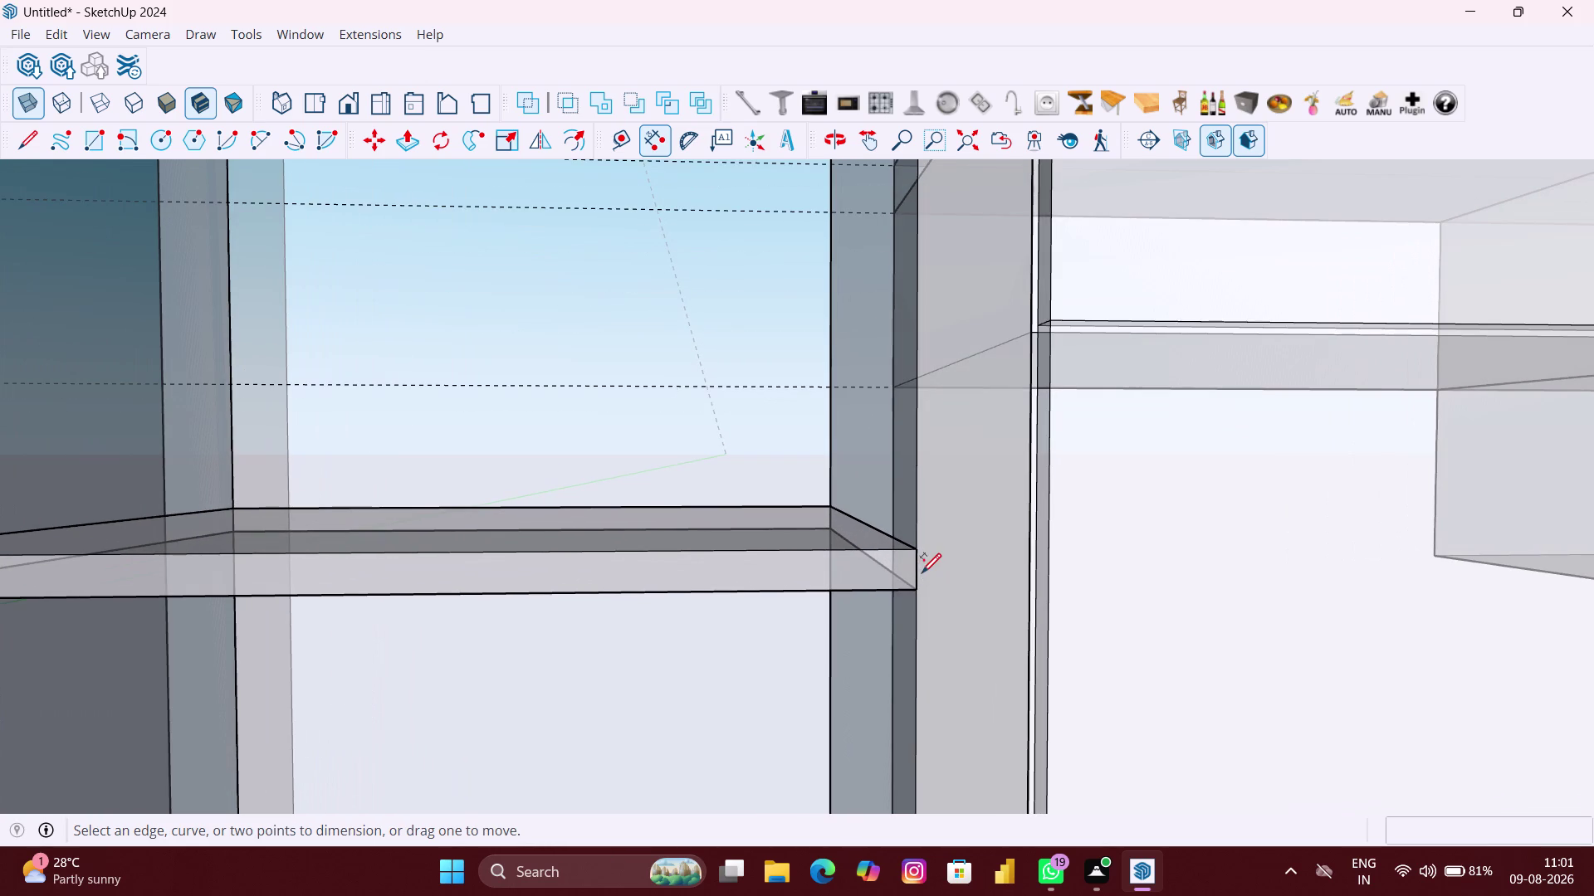
click(920, 572)
scroll(down, 3)
scroll(down, 3)
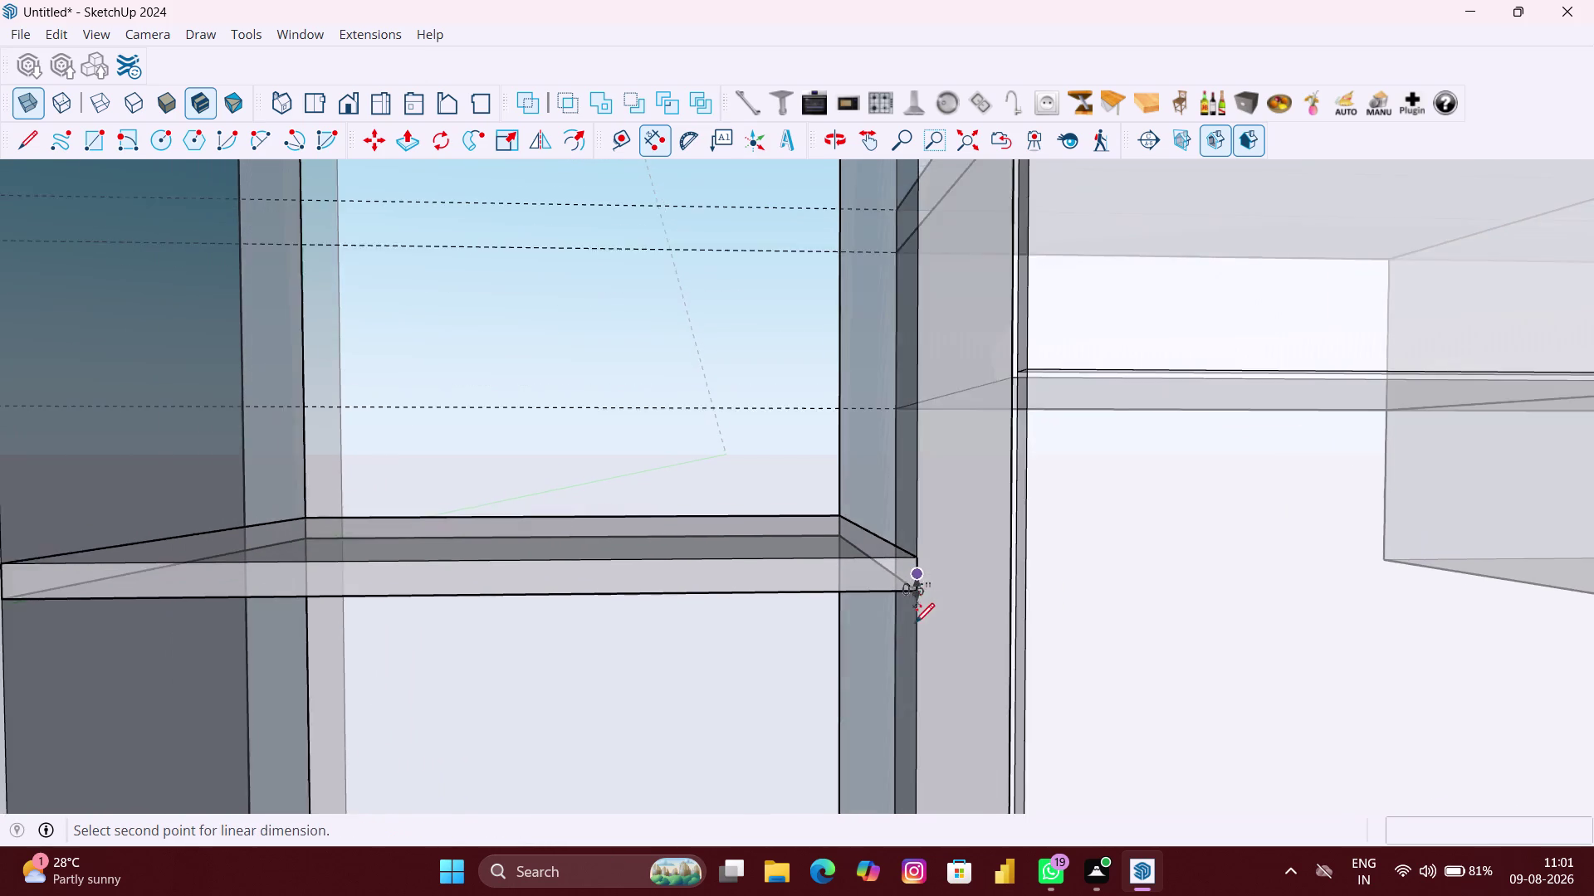
scroll(down, 3)
scroll(down, 3)
middle_drag(916, 623, 903, 586)
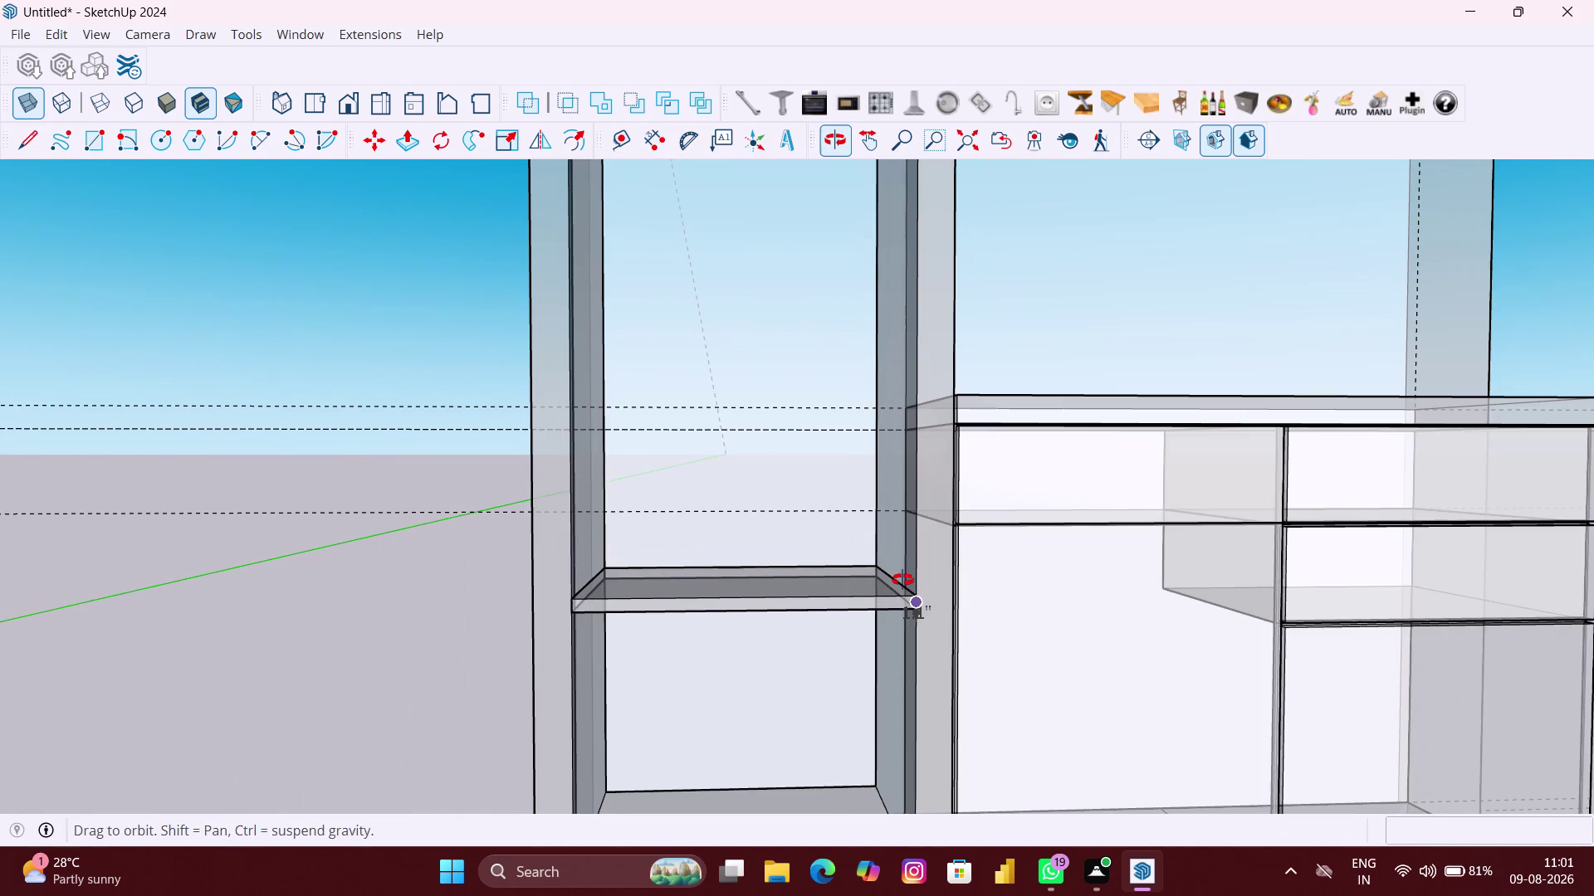
middle_drag(903, 586, 890, 772)
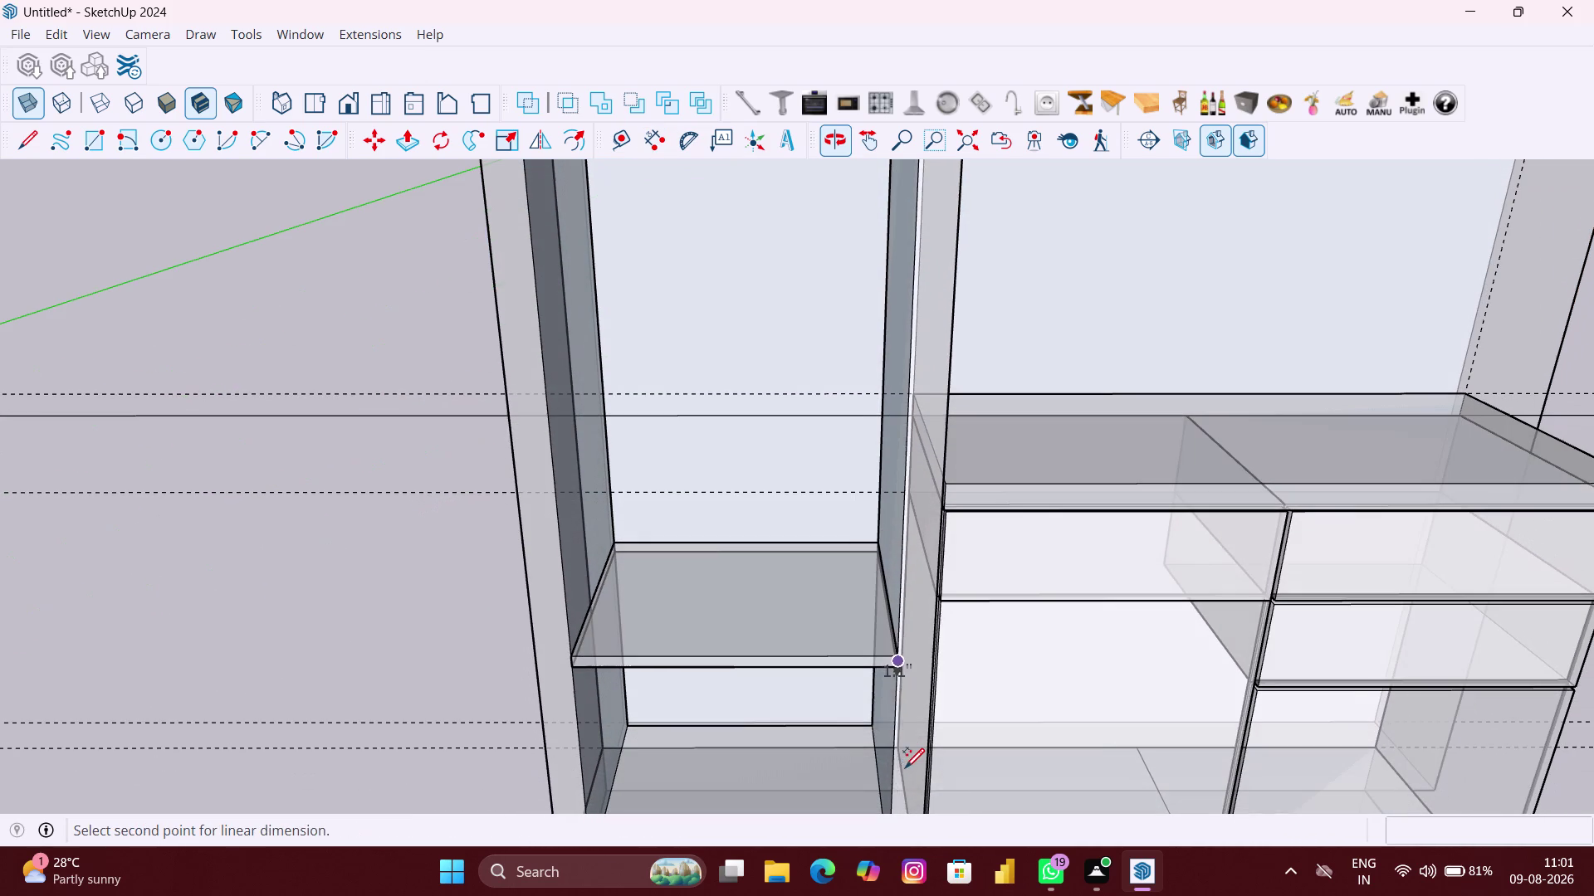
middle_drag(904, 767, 906, 583)
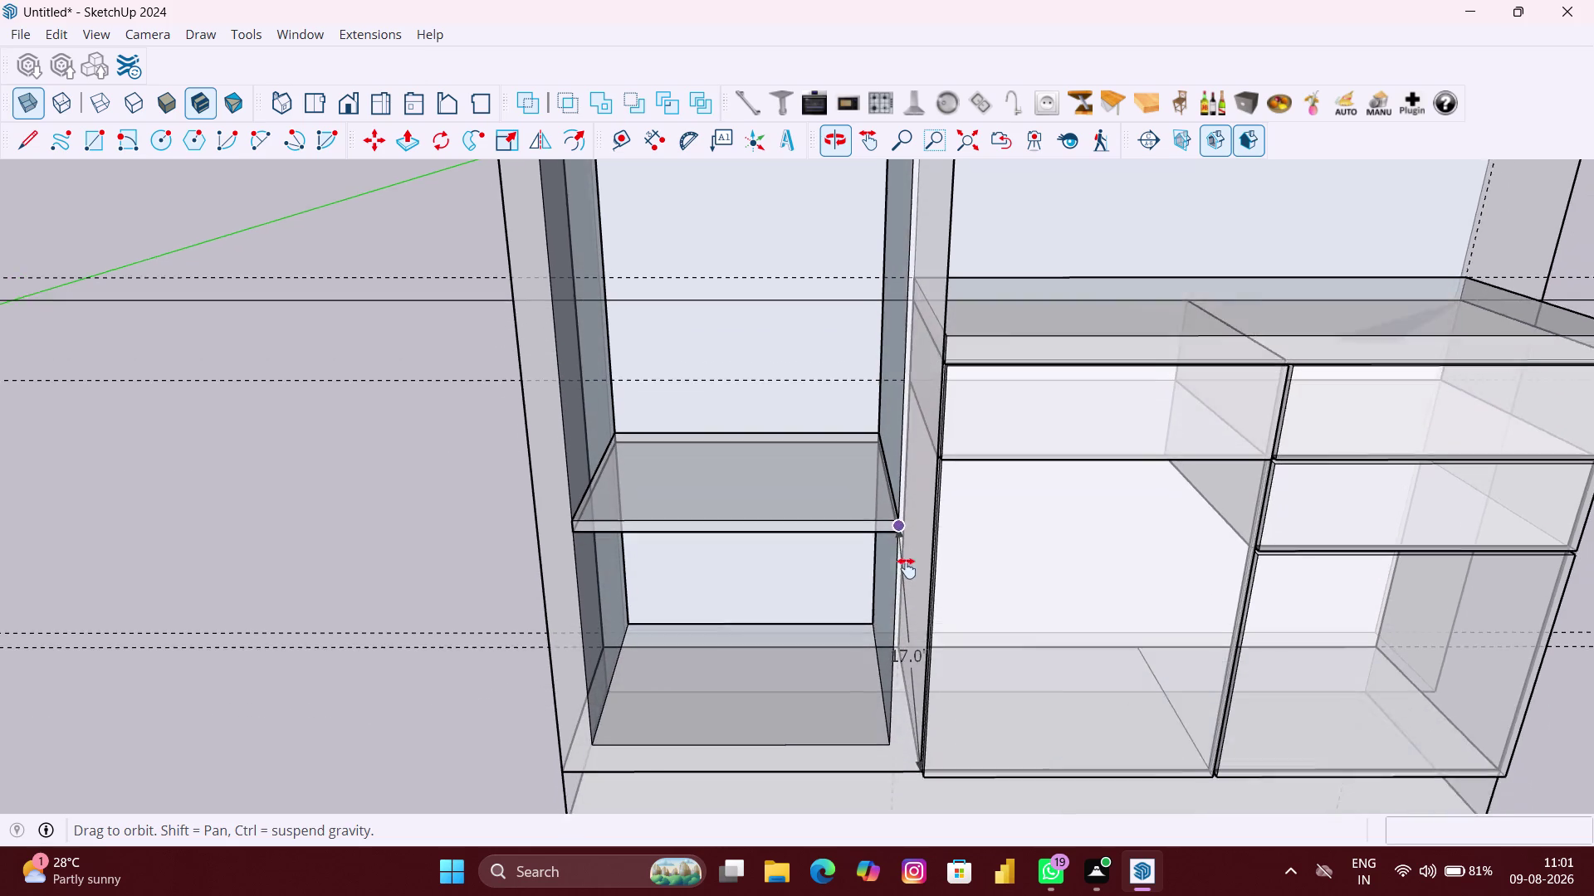
middle_drag(906, 583, 906, 550)
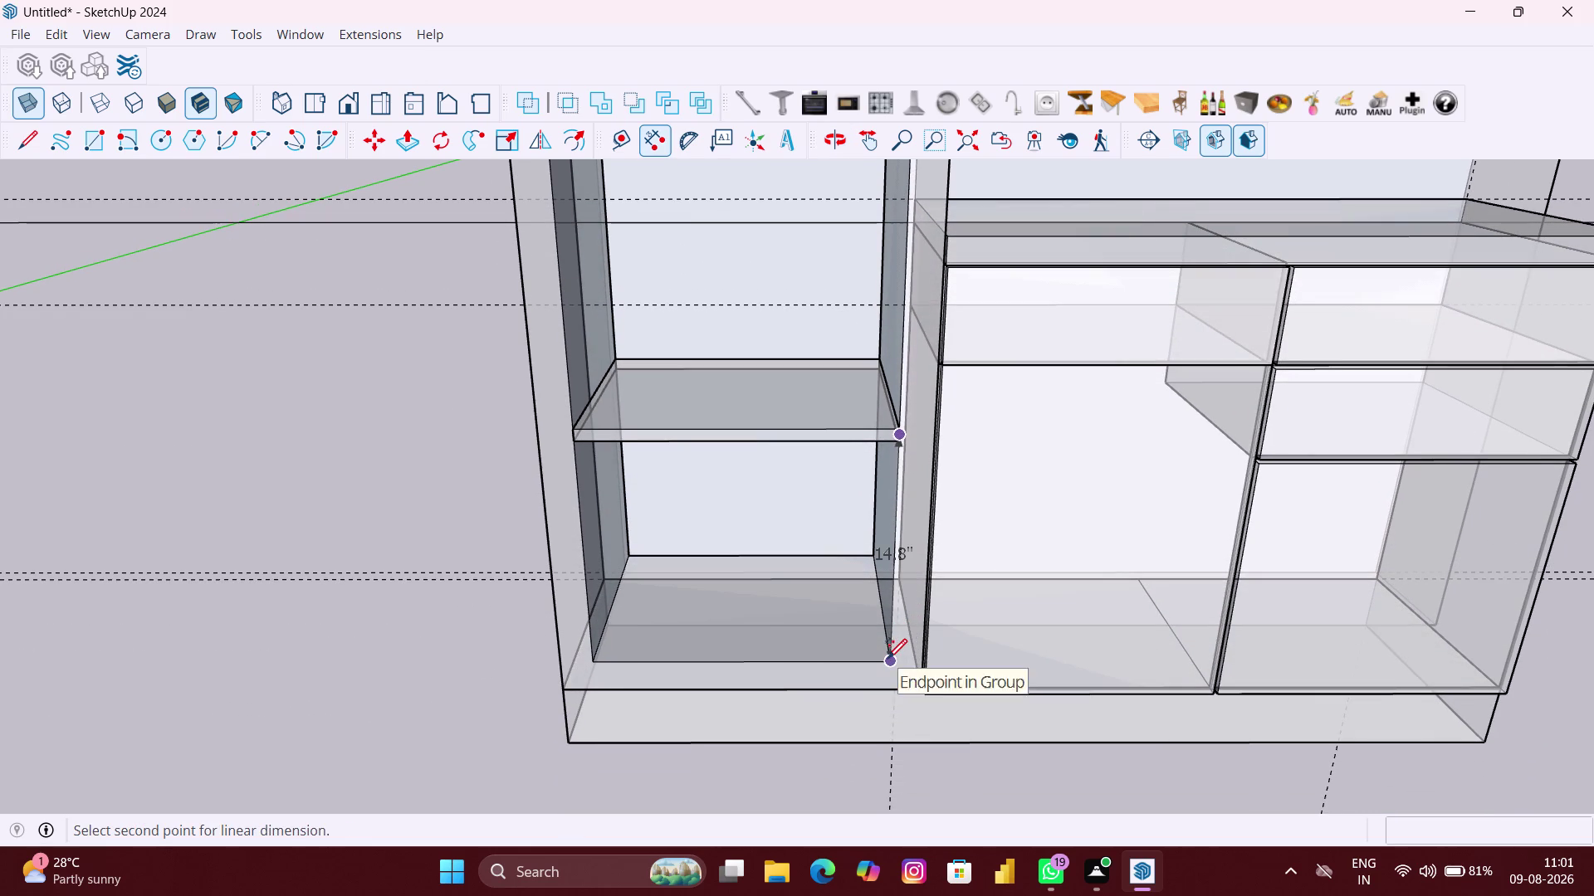
scroll(up, 3)
scroll(up, 3)
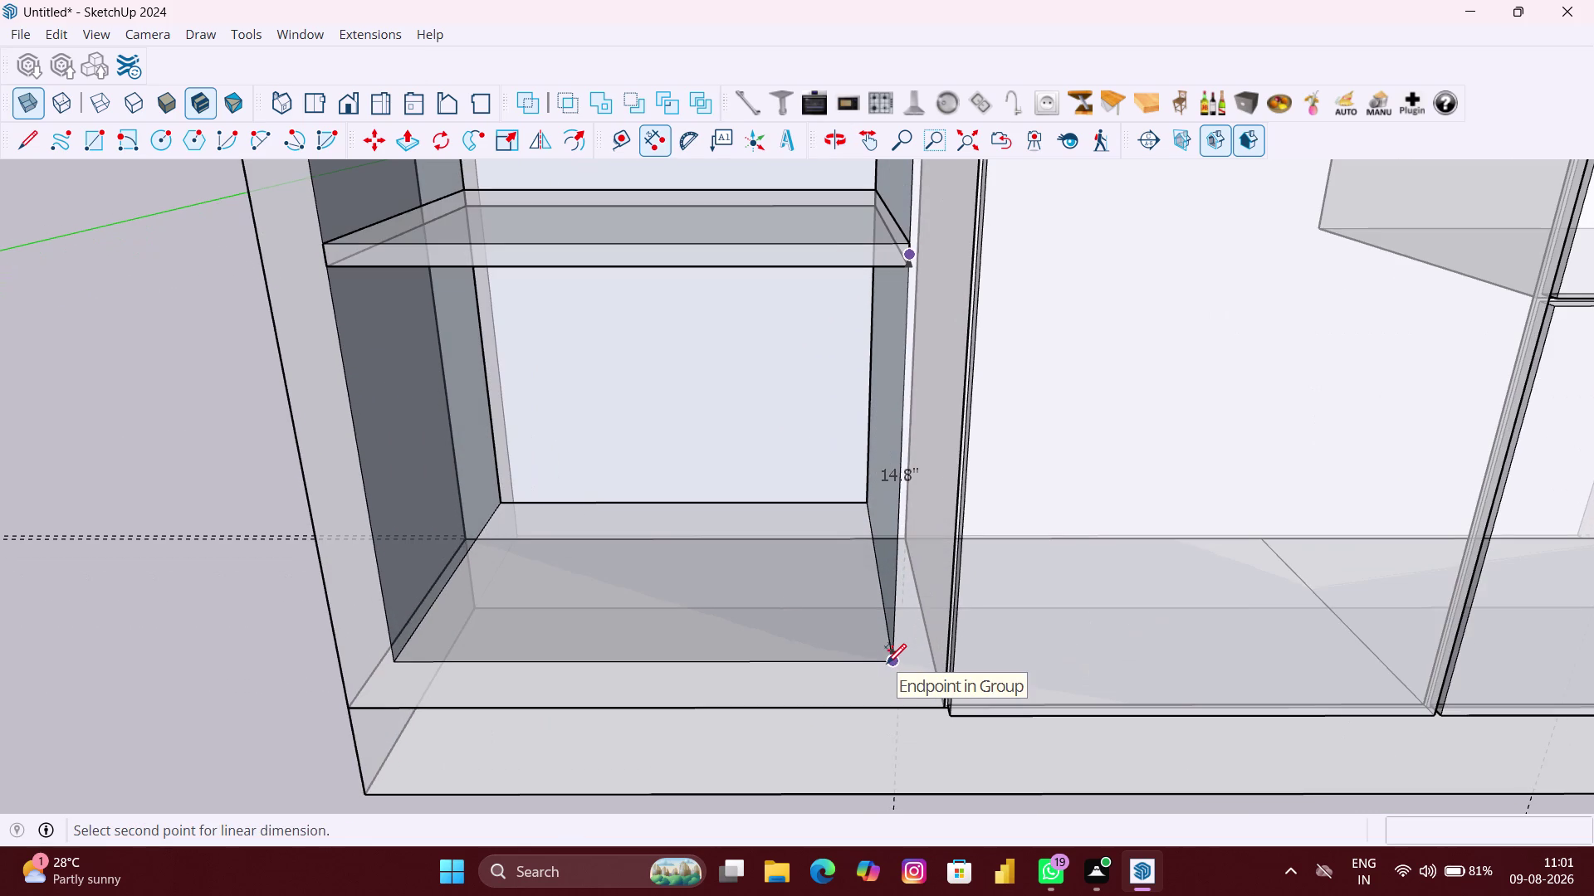
key(space)
scroll(down, 3)
click(324, 476)
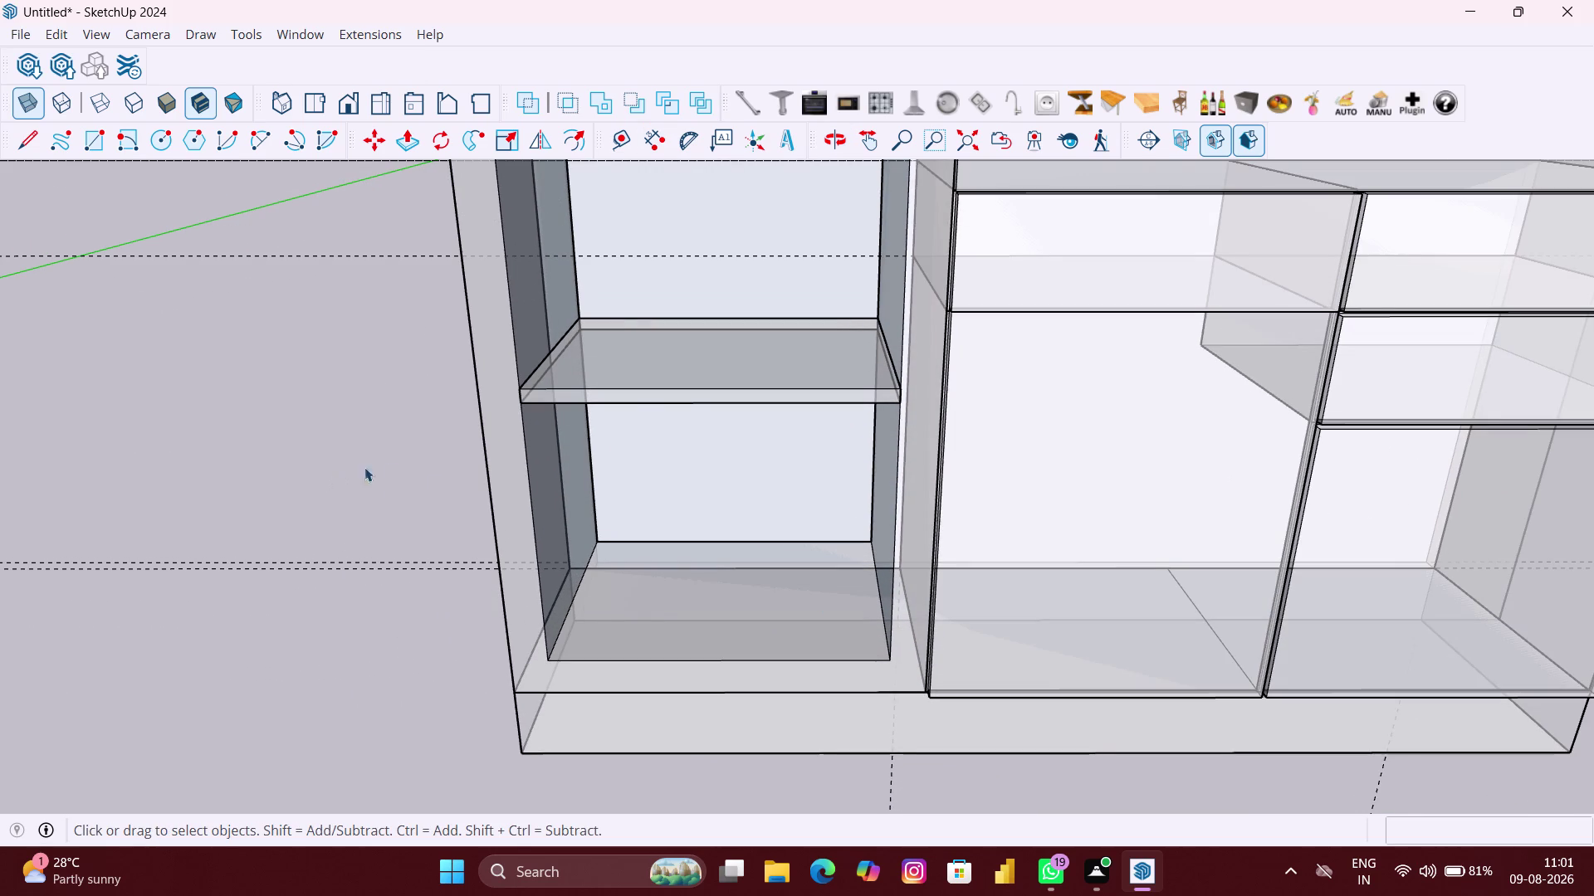
Enter the tall cabinet group and select its shelf.
click(639, 402)
double_click(670, 394)
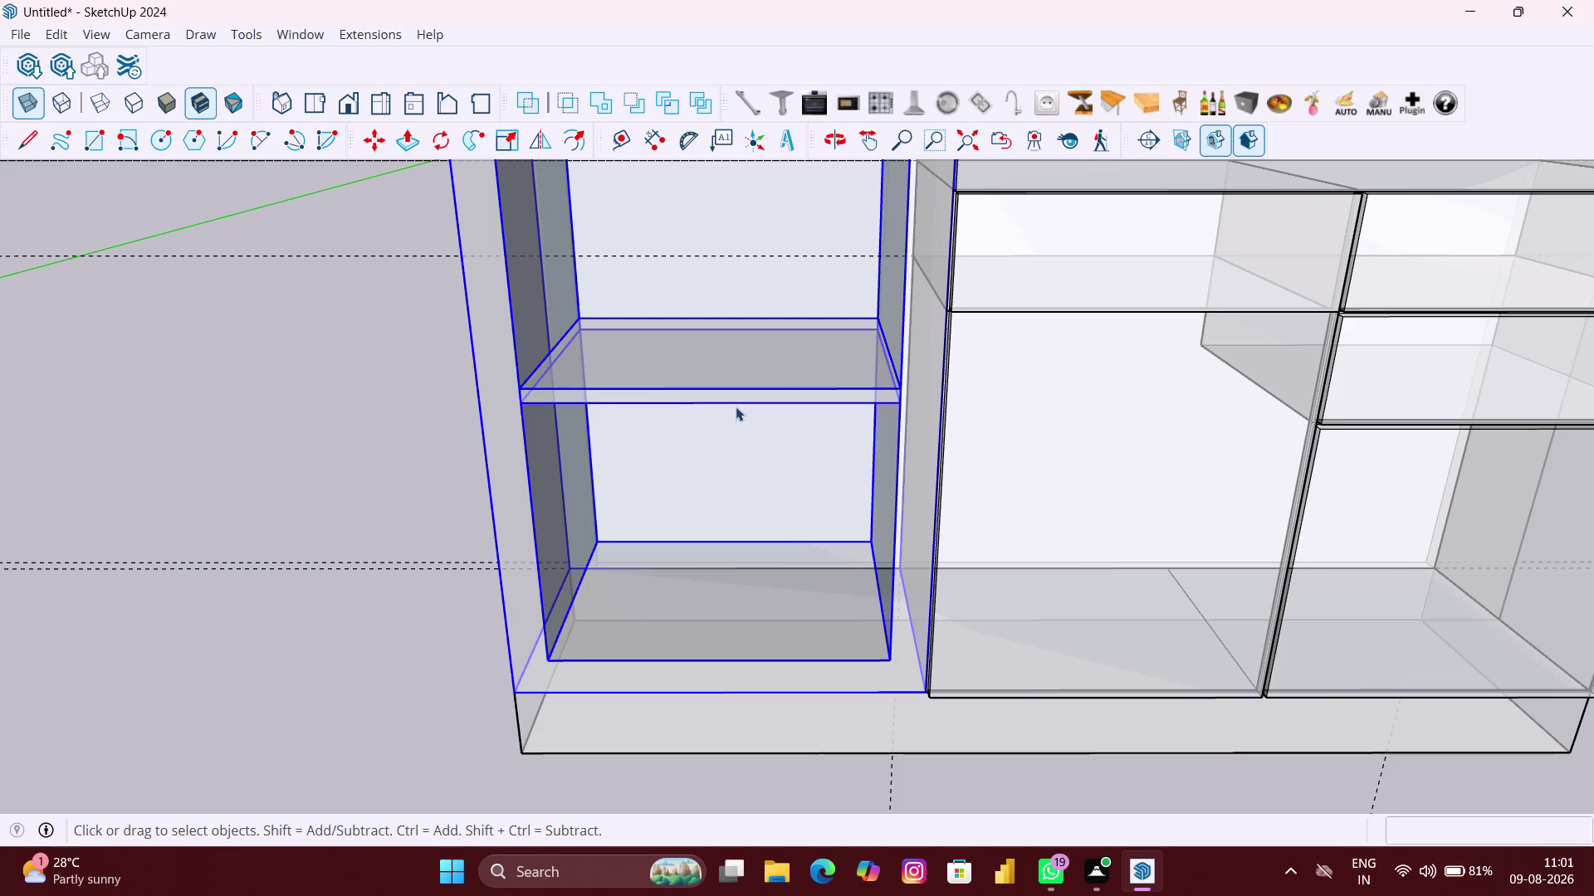
double_click(778, 382)
scroll(up, 3)
click(826, 368)
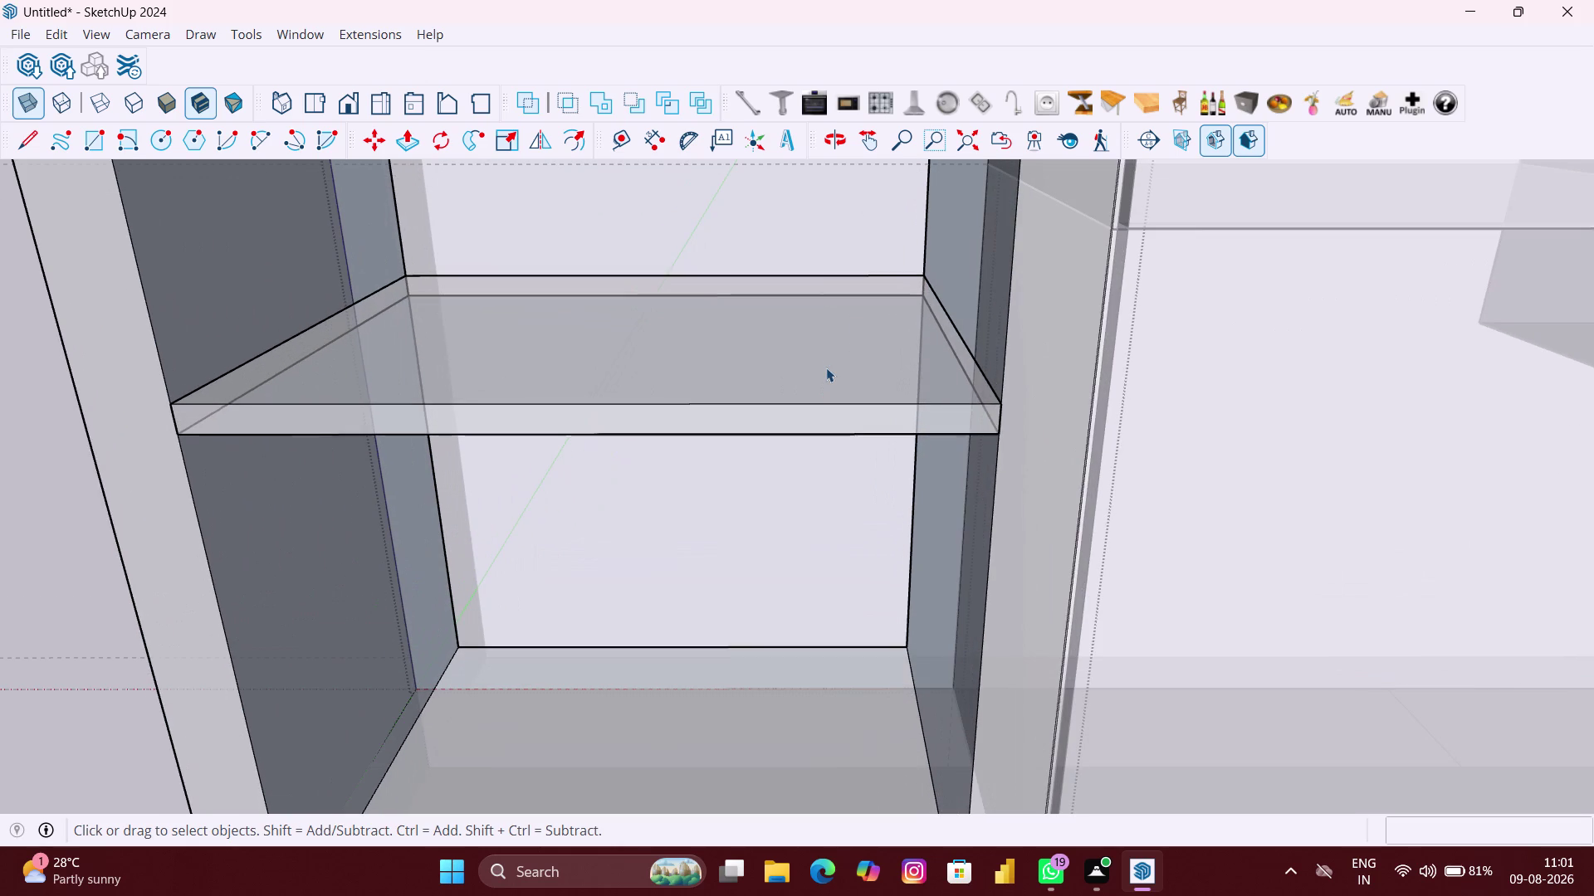
Copy the shelf 14.8 inches straight up from its back corner.
key(m)
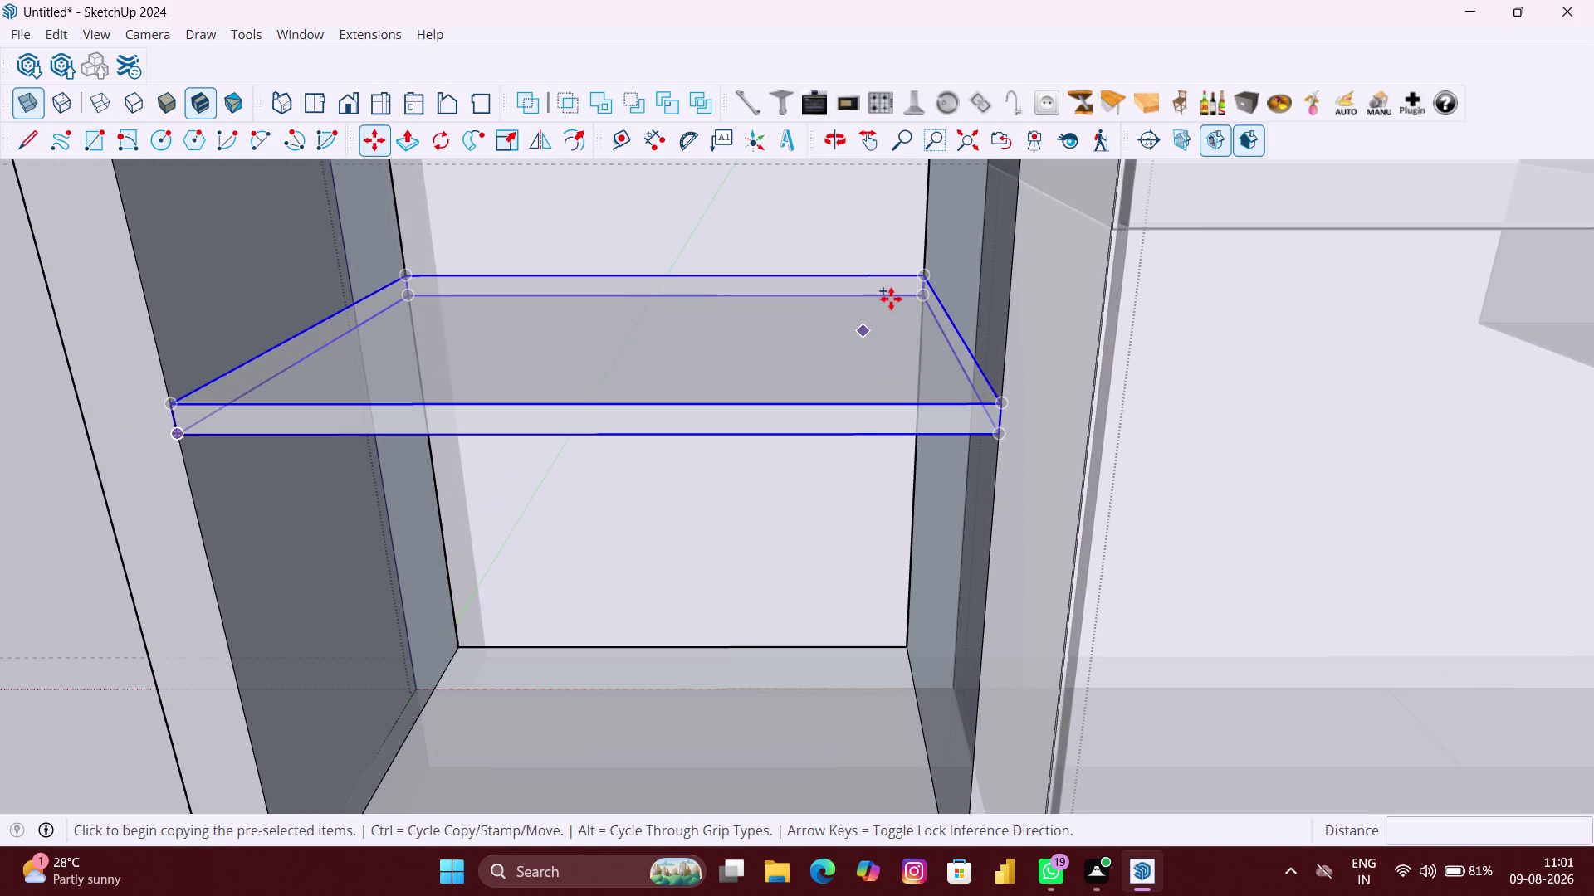
scroll(up, 3)
scroll(up, 3)
scroll(up, 3)
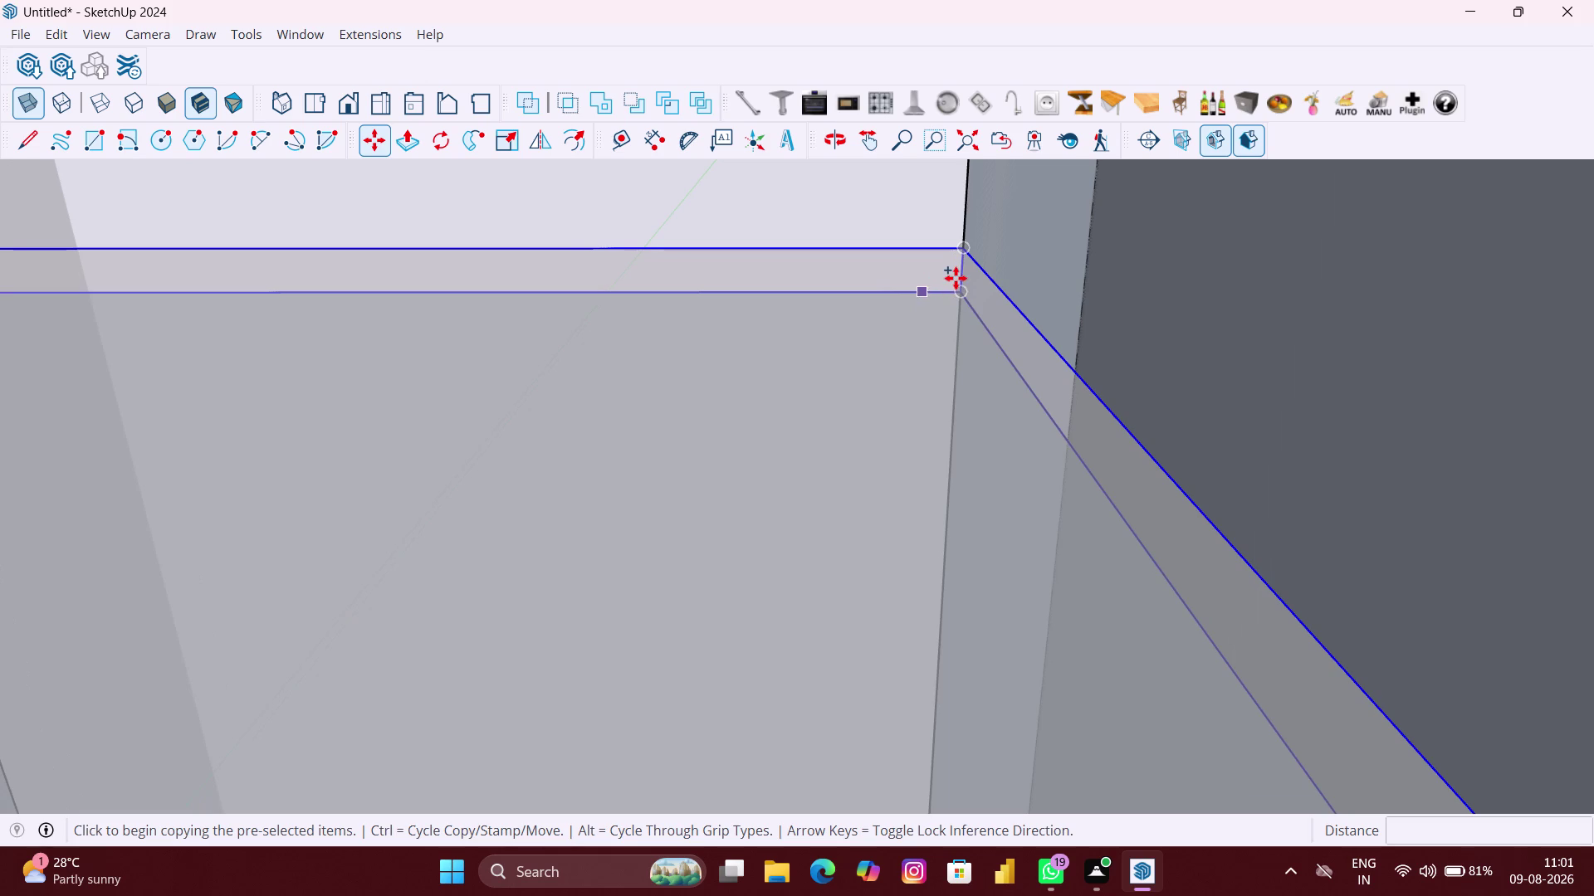
click(957, 277)
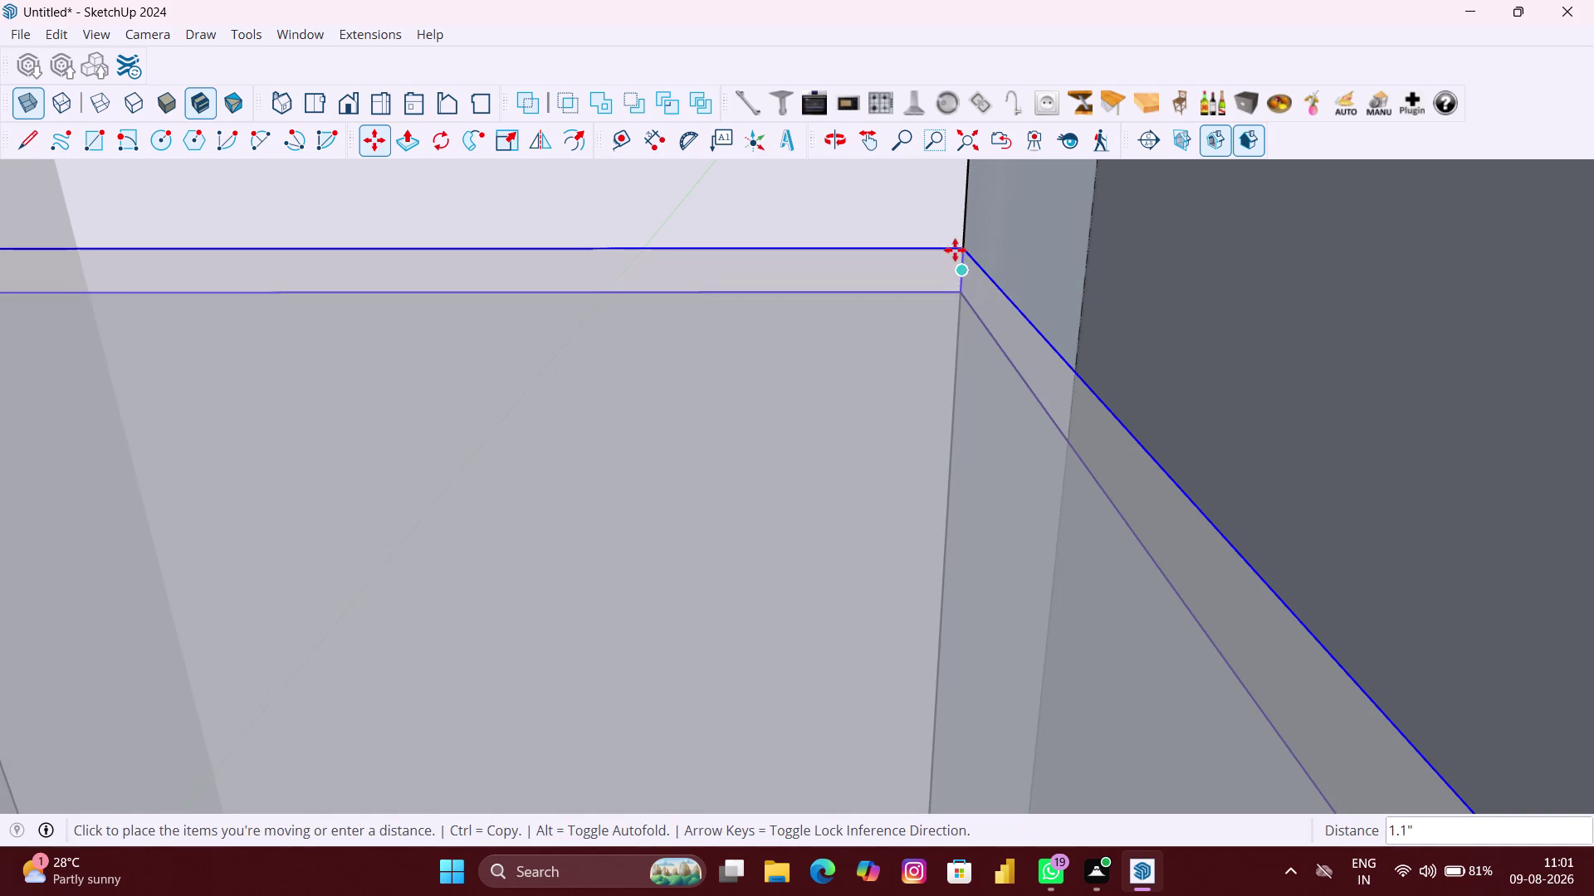
scroll(down, 3)
scroll(down, 3)
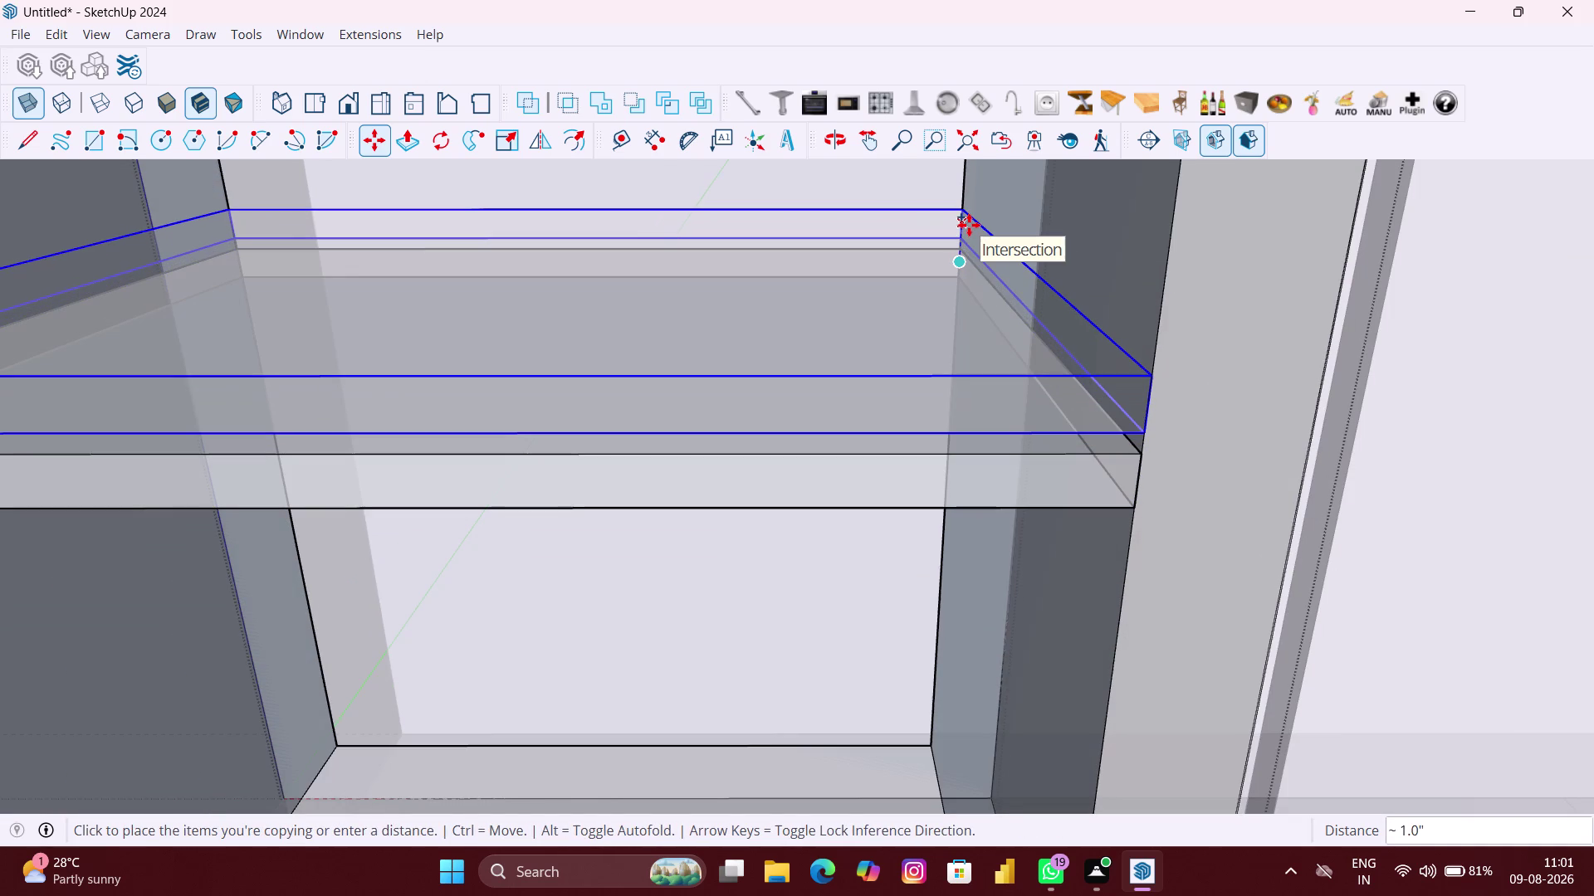
key(Up)
text(14)
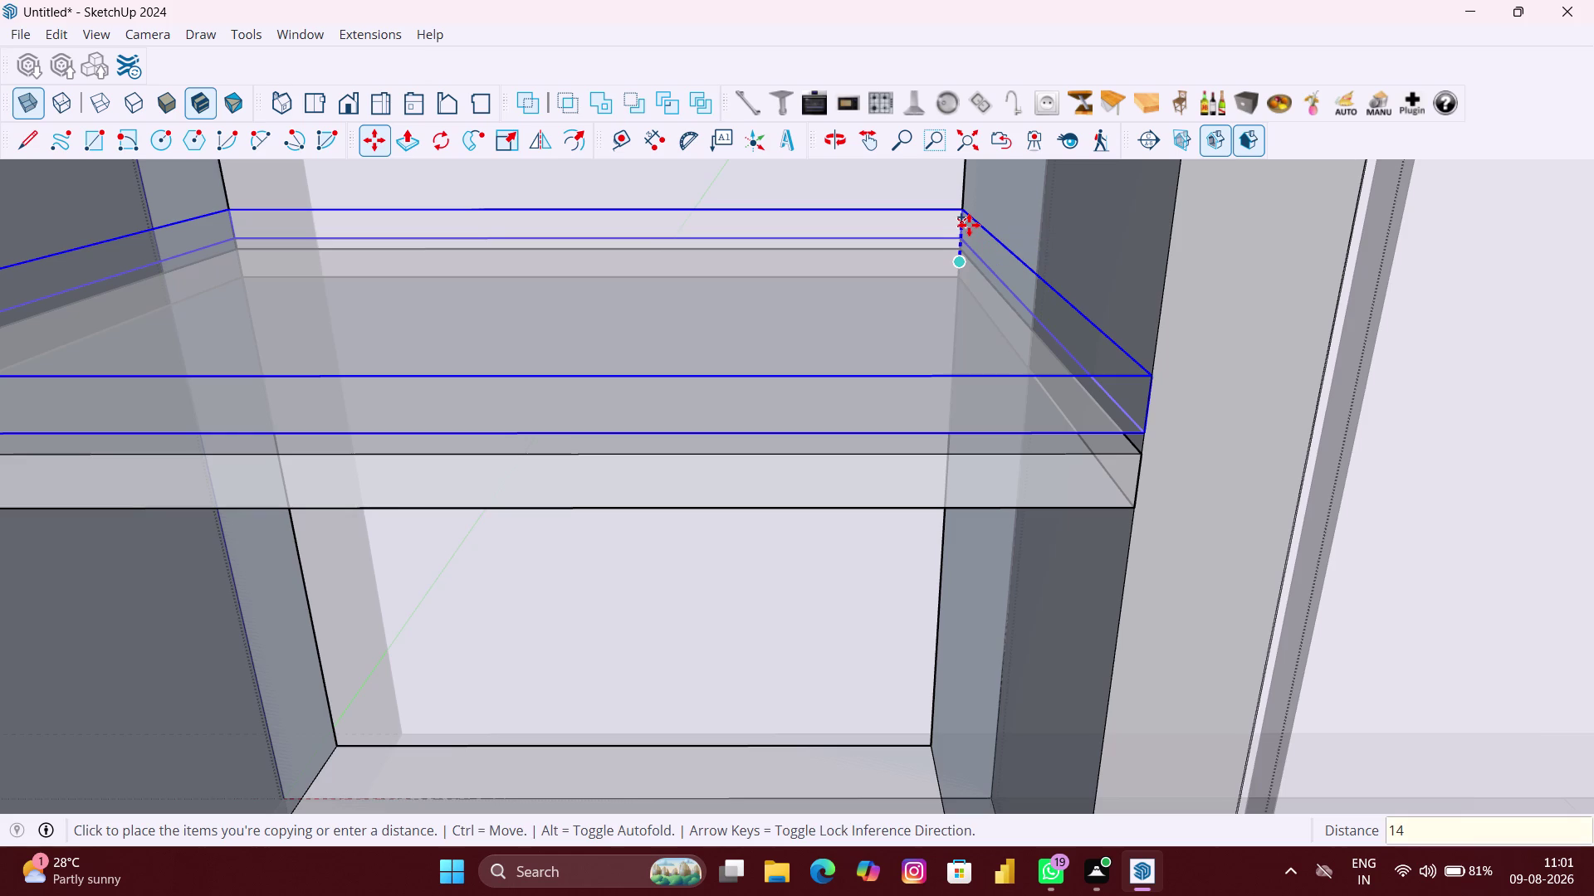
text(.8)
key(shift+quotedbl)
key(Return)
scroll(down, 3)
scroll(down, 3)
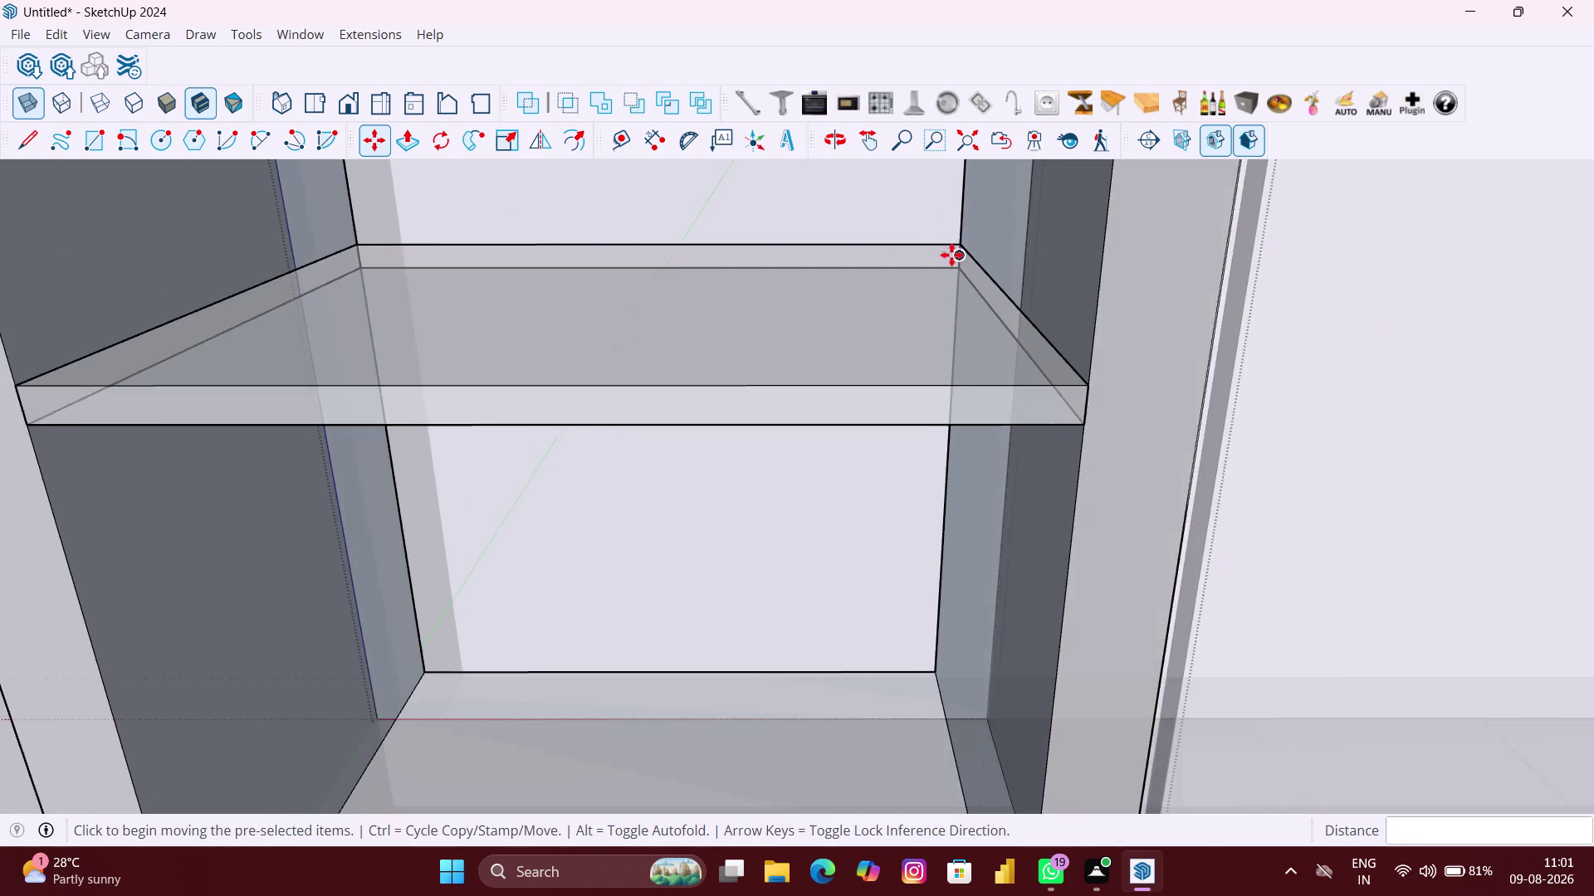
scroll(down, 3)
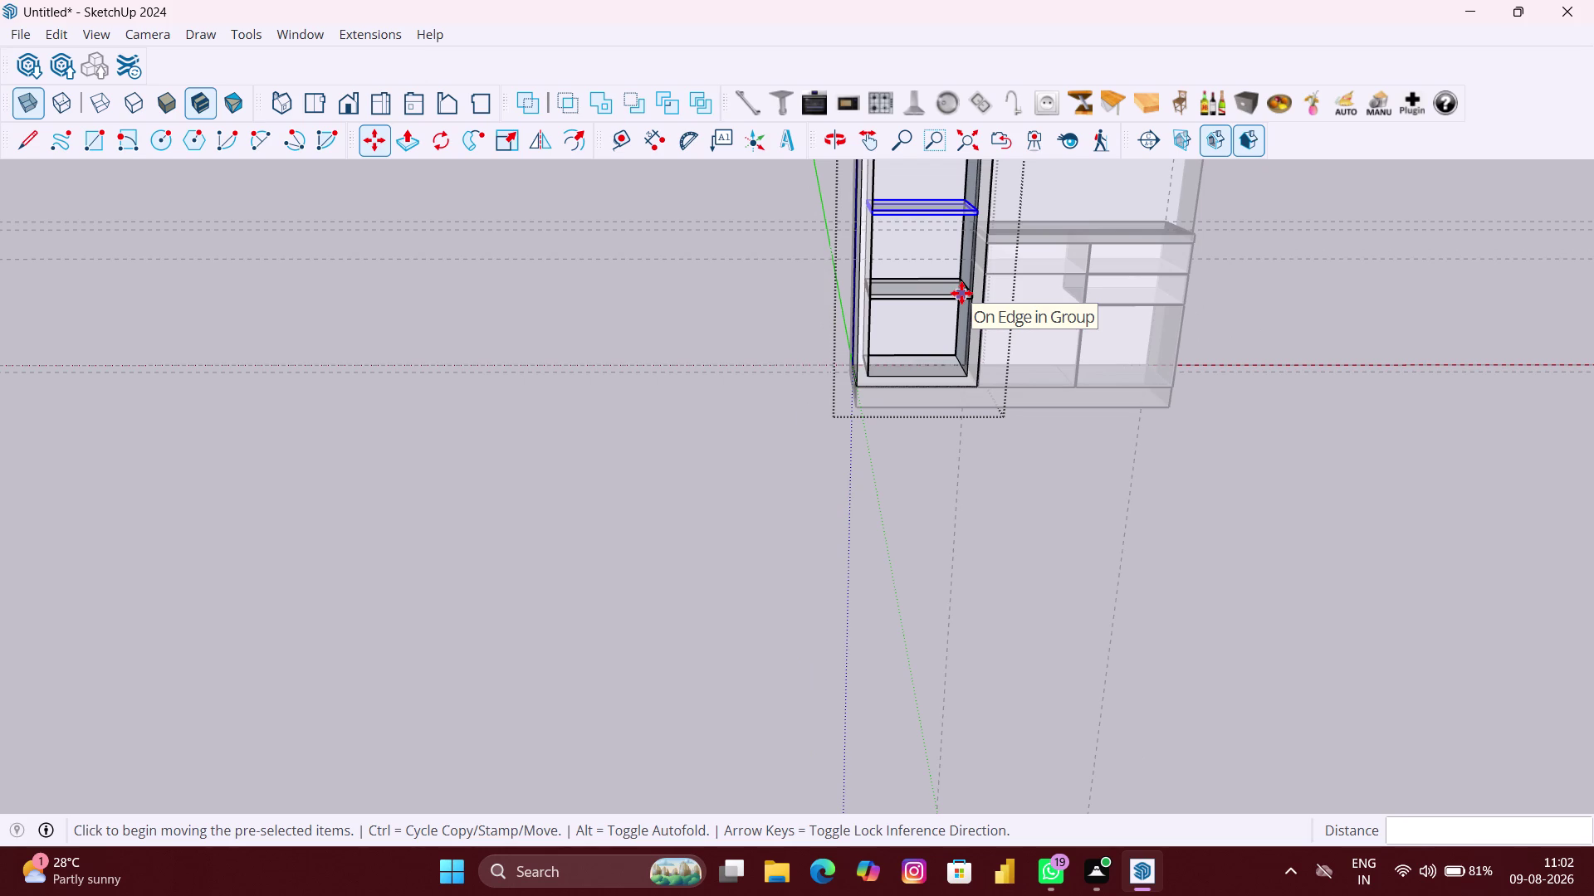
Array the shelf copy *3 for three equally spaced shelves.
text(*3)
key(Return)
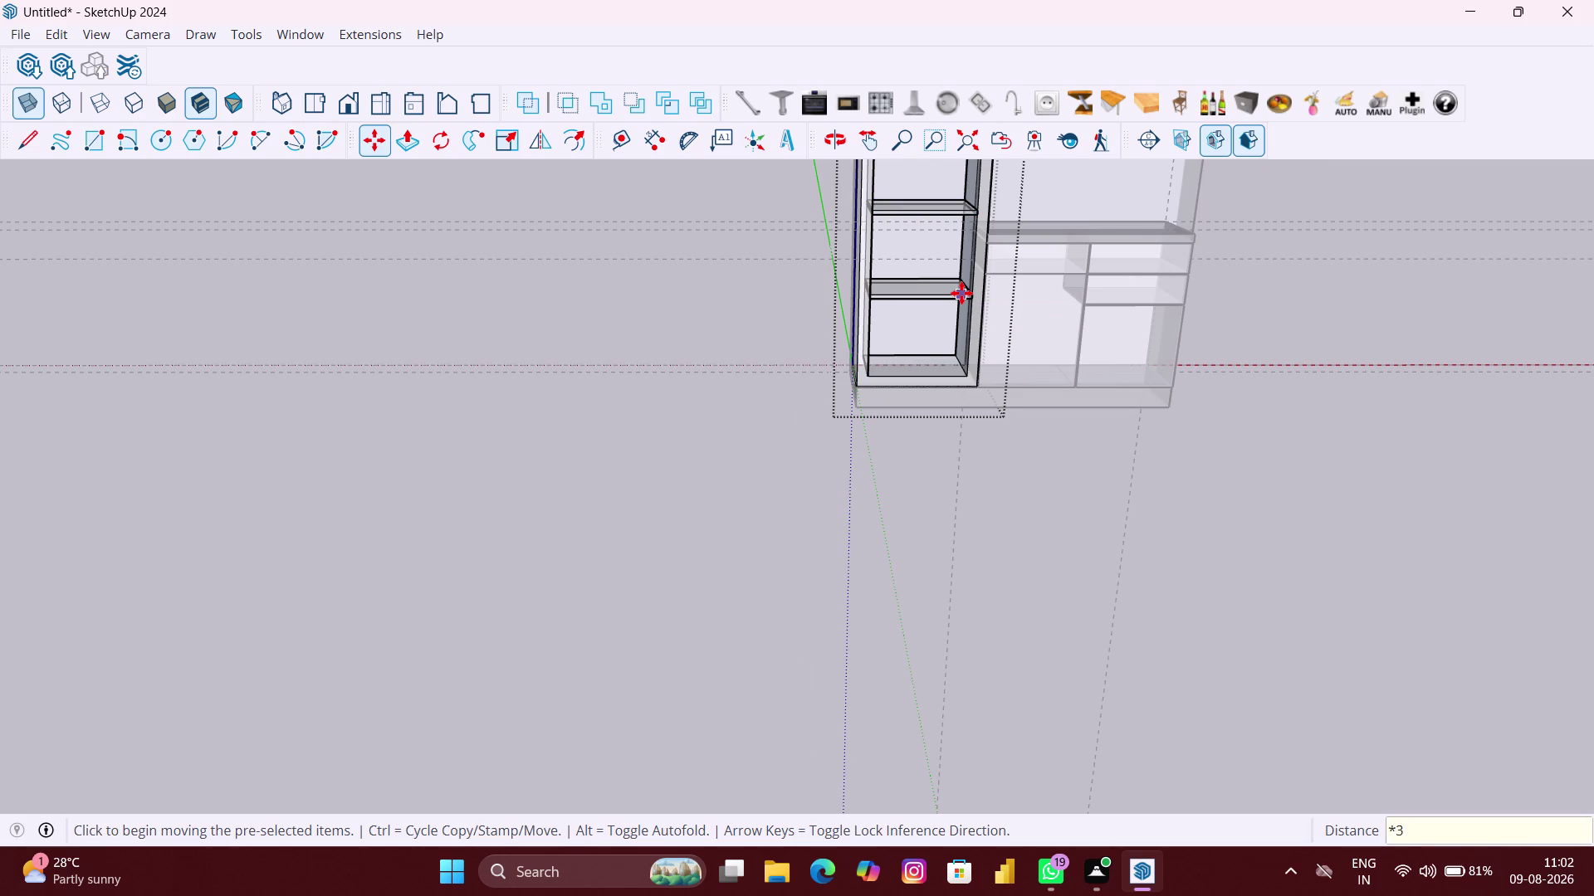
scroll(down, 3)
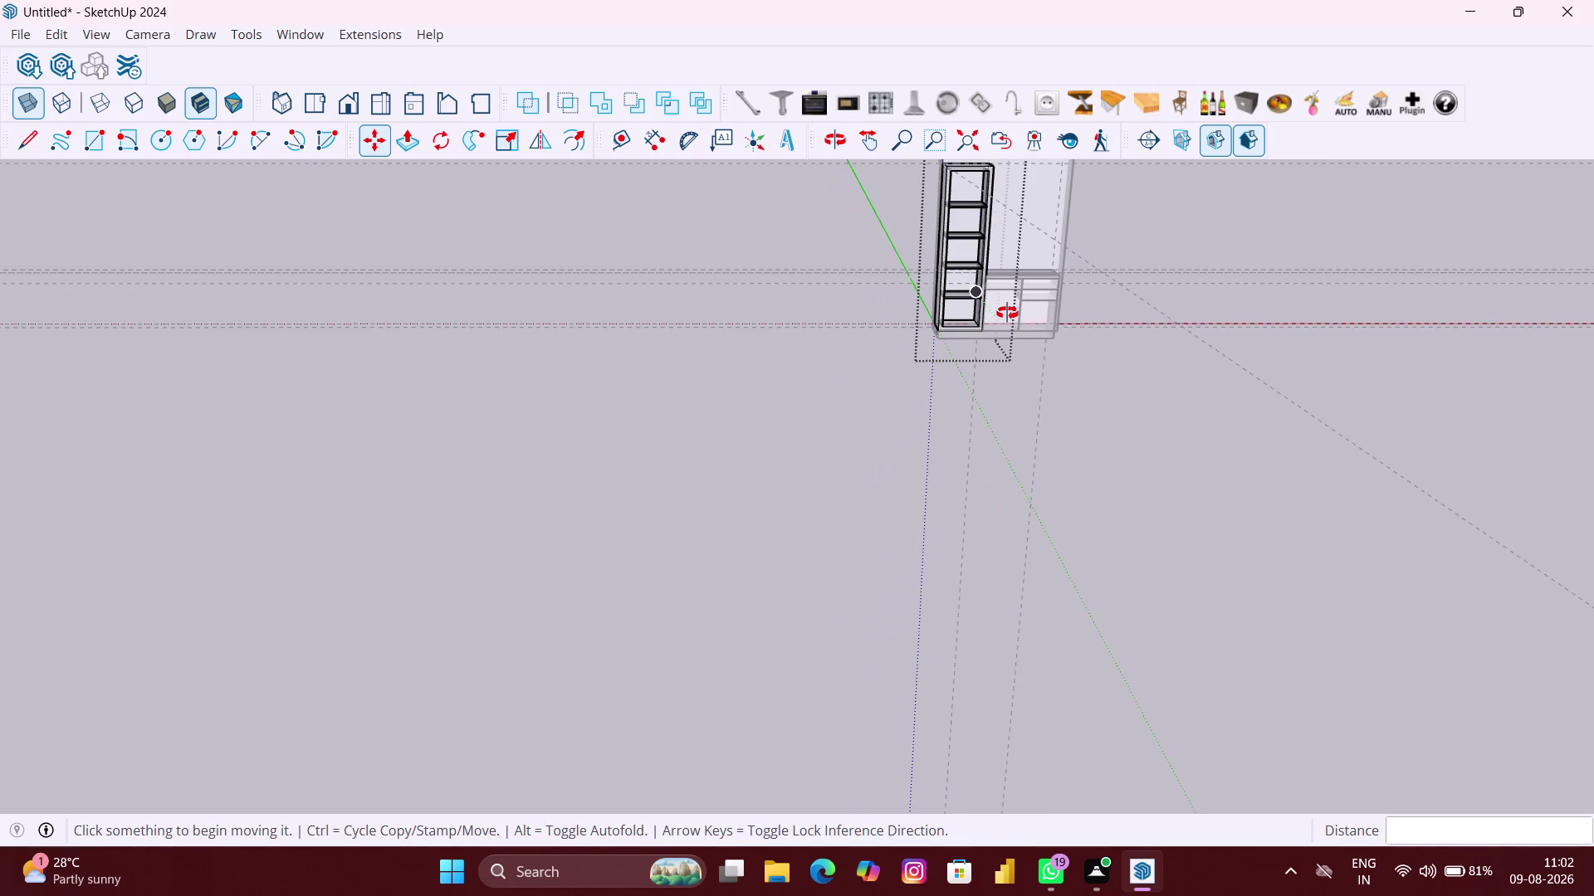
middle_drag(1007, 313, 992, 269)
key(space)
click(1070, 344)
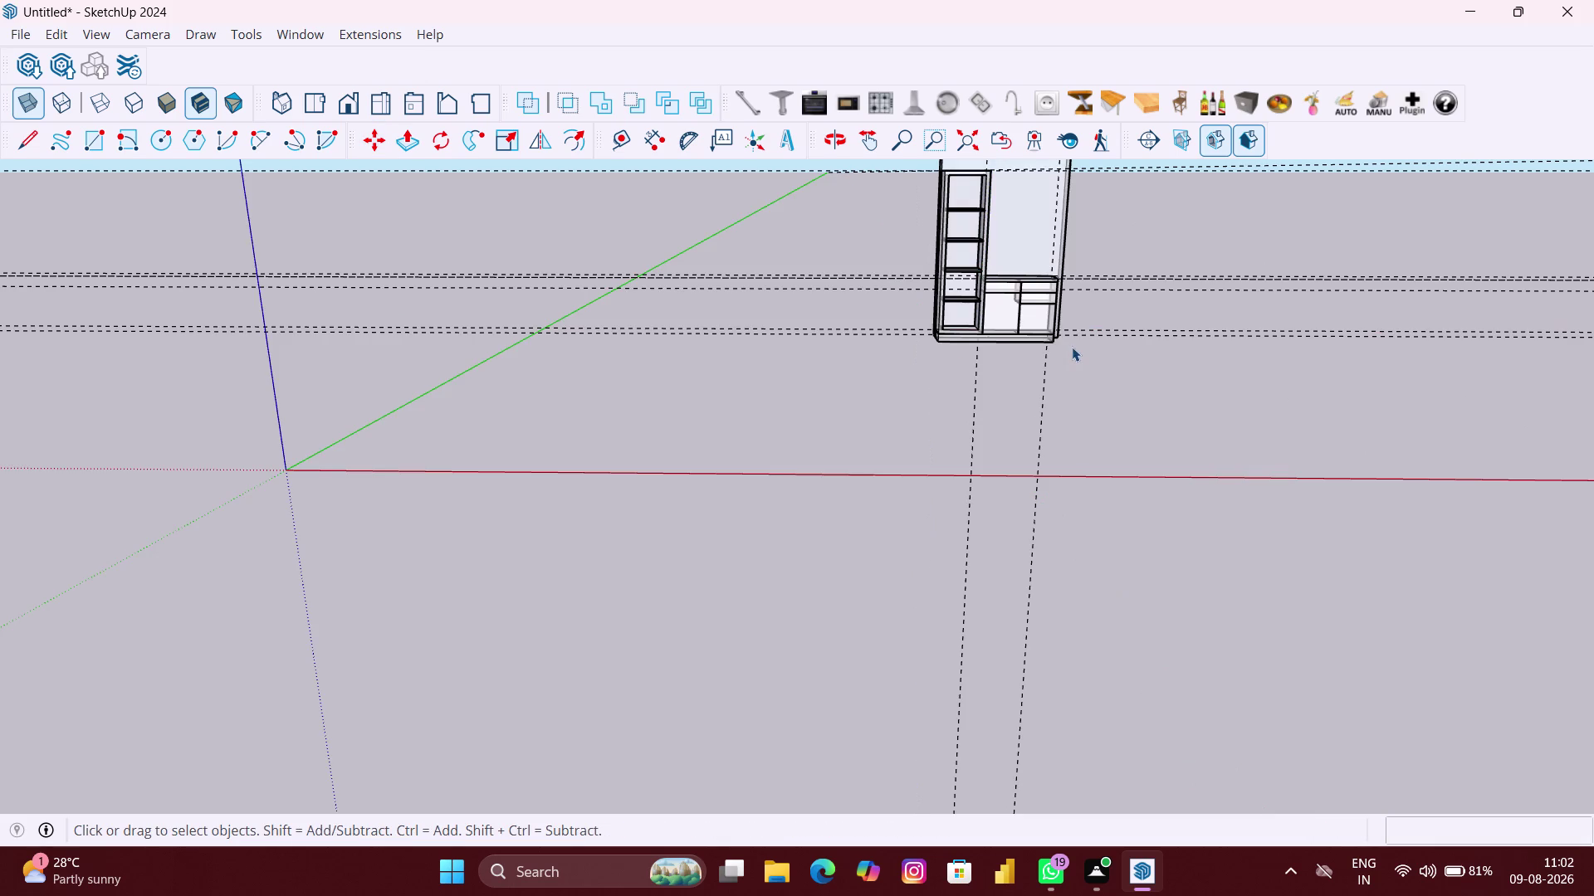
Reframe the cabinets from the front and turn off X-ray.
scroll(up, 3)
middle_drag(1046, 349, 1018, 337)
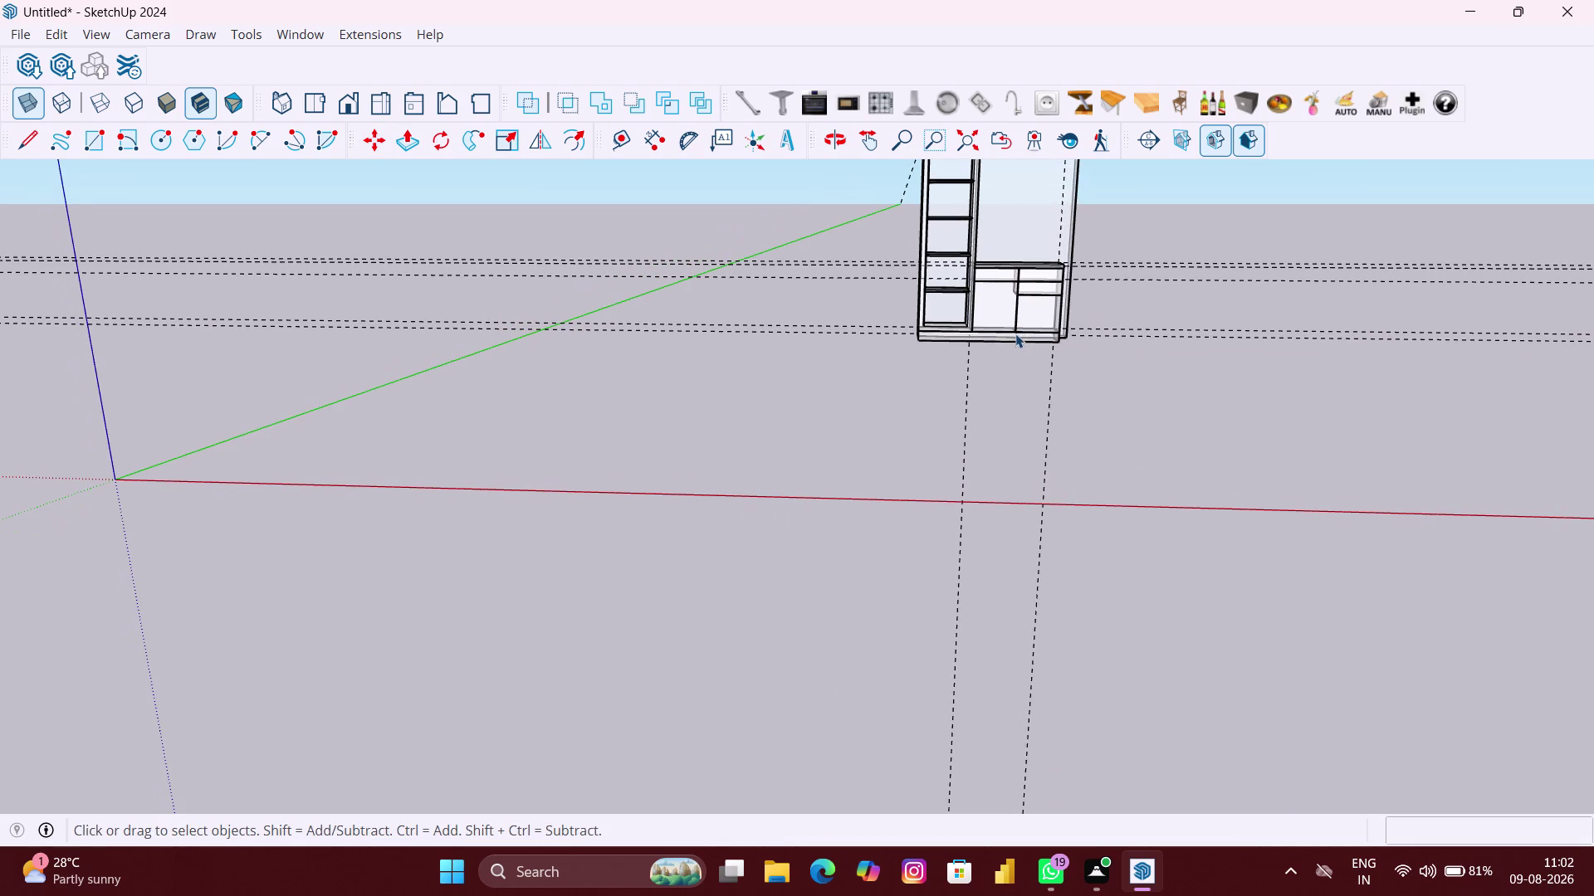
middle_drag(1023, 340, 1008, 415)
click(1131, 455)
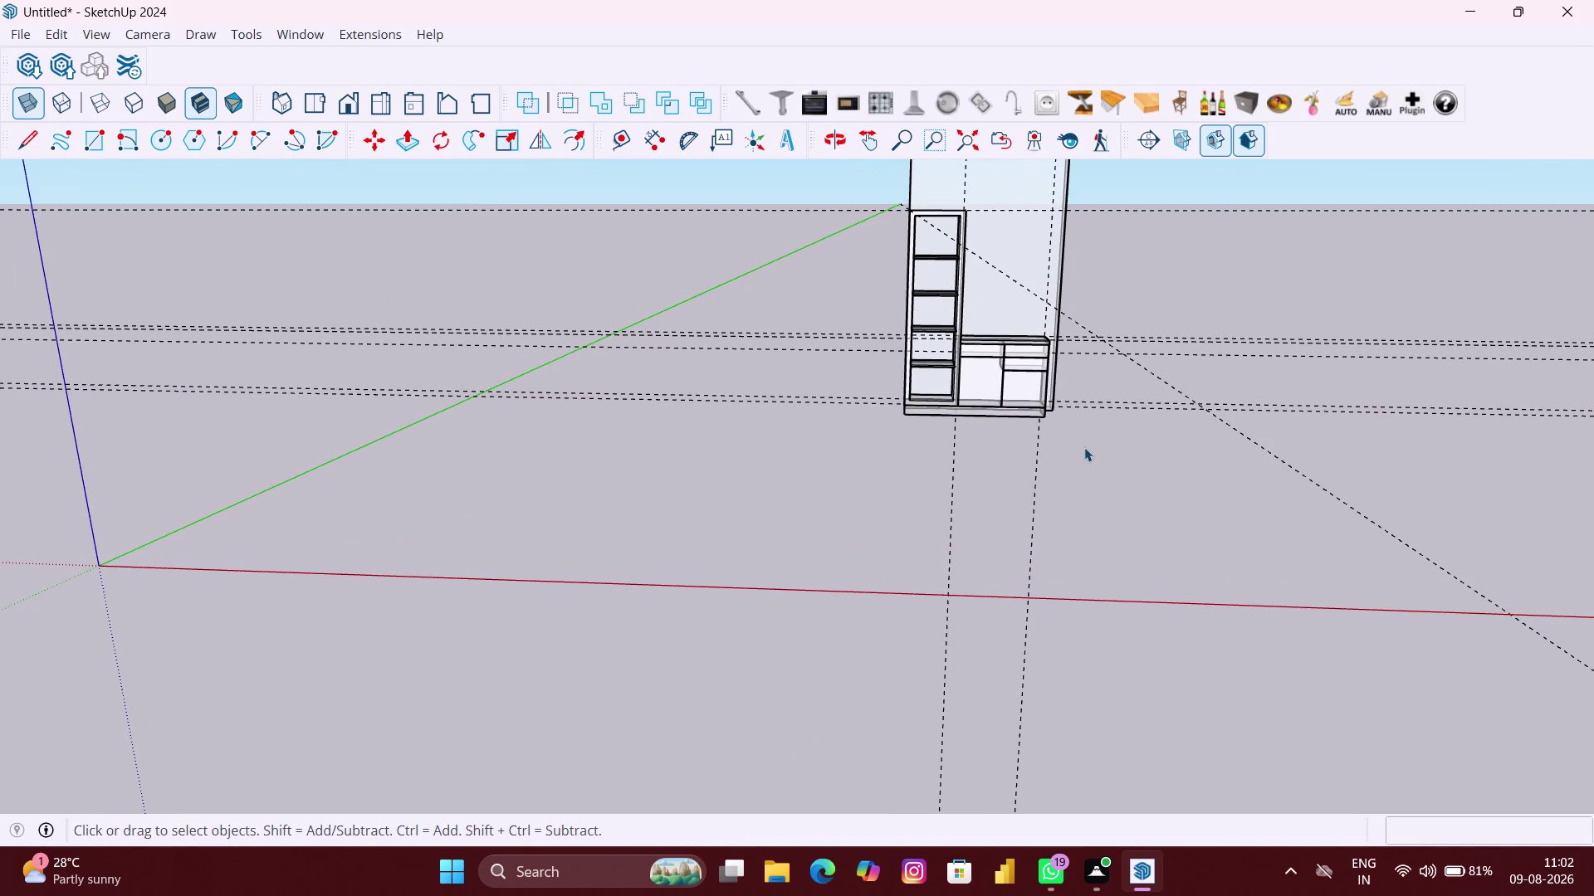
scroll(up, 3)
middle_drag(1067, 438, 1037, 431)
scroll(up, 3)
middle_drag(965, 377, 965, 365)
middle_drag(1010, 376, 999, 444)
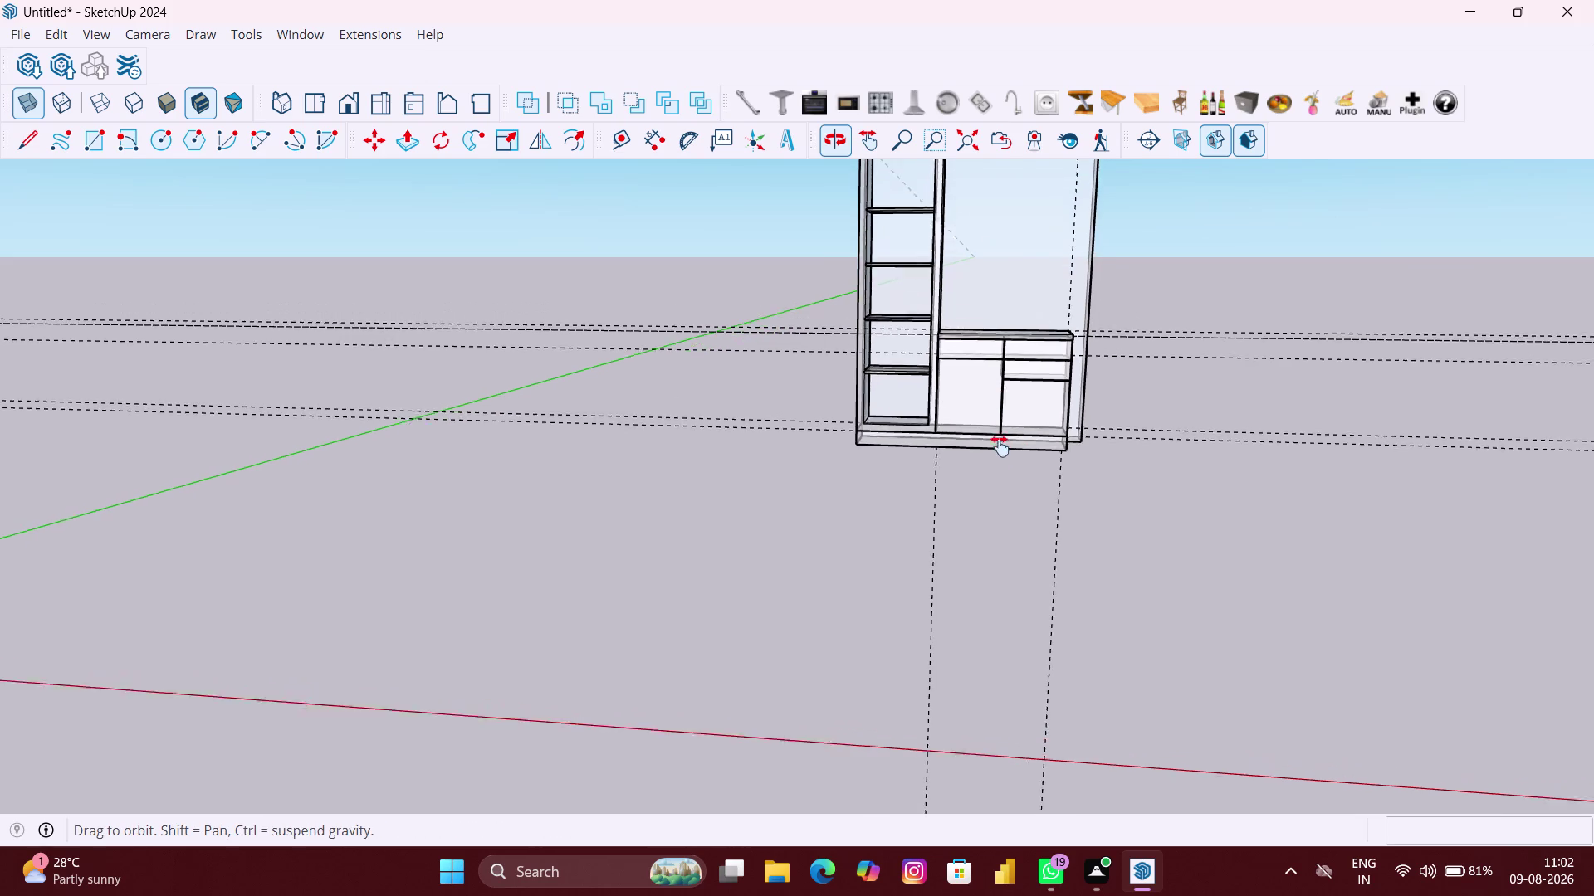
middle_drag(1000, 445, 999, 461)
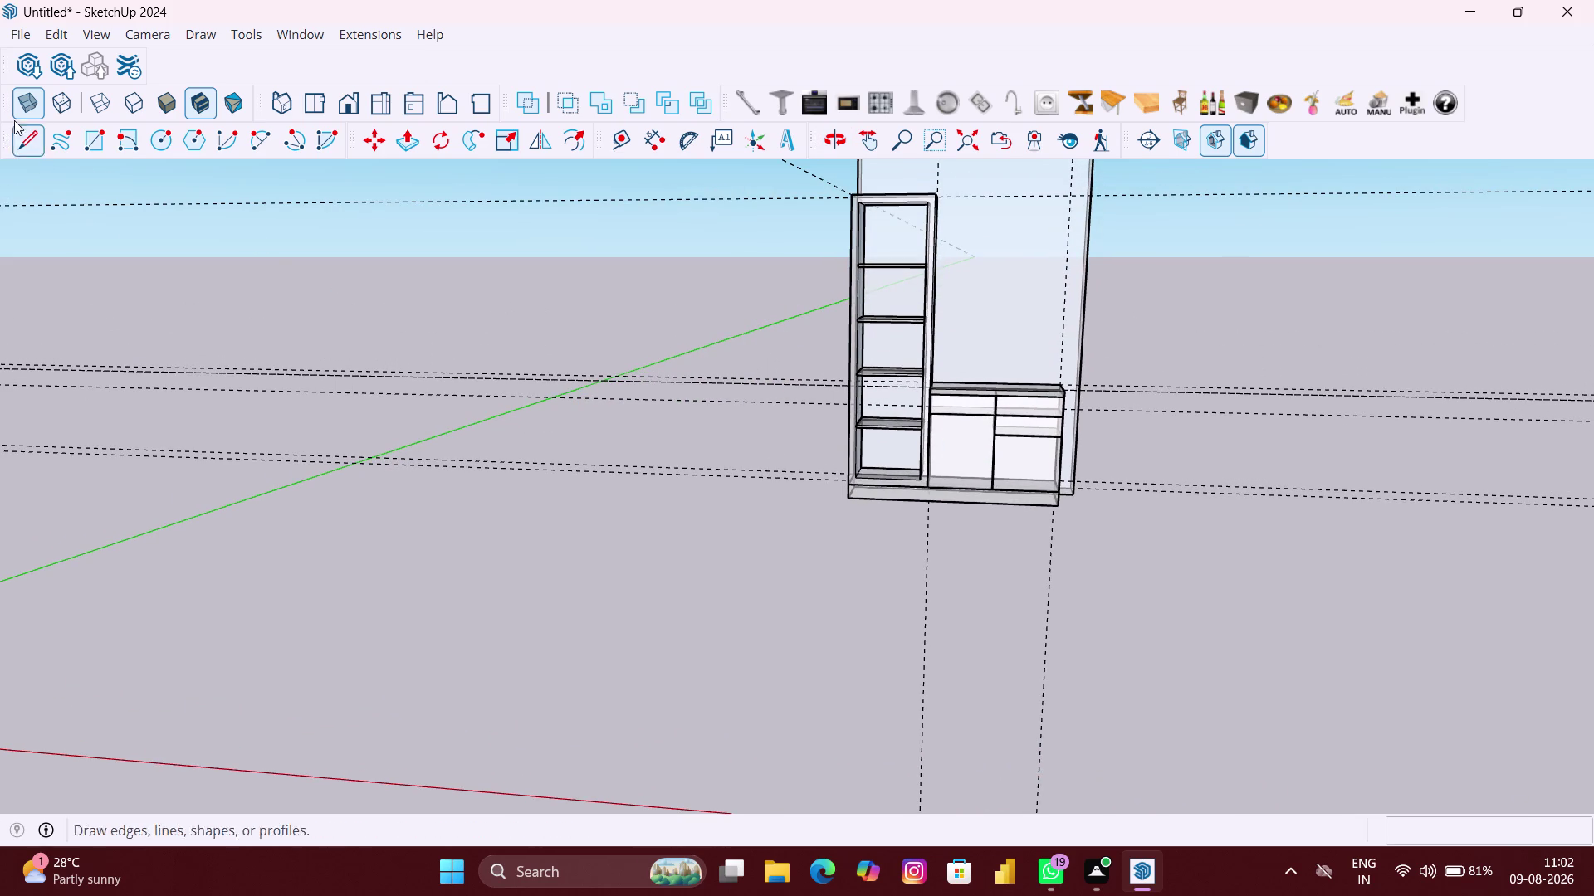
click(25, 109)
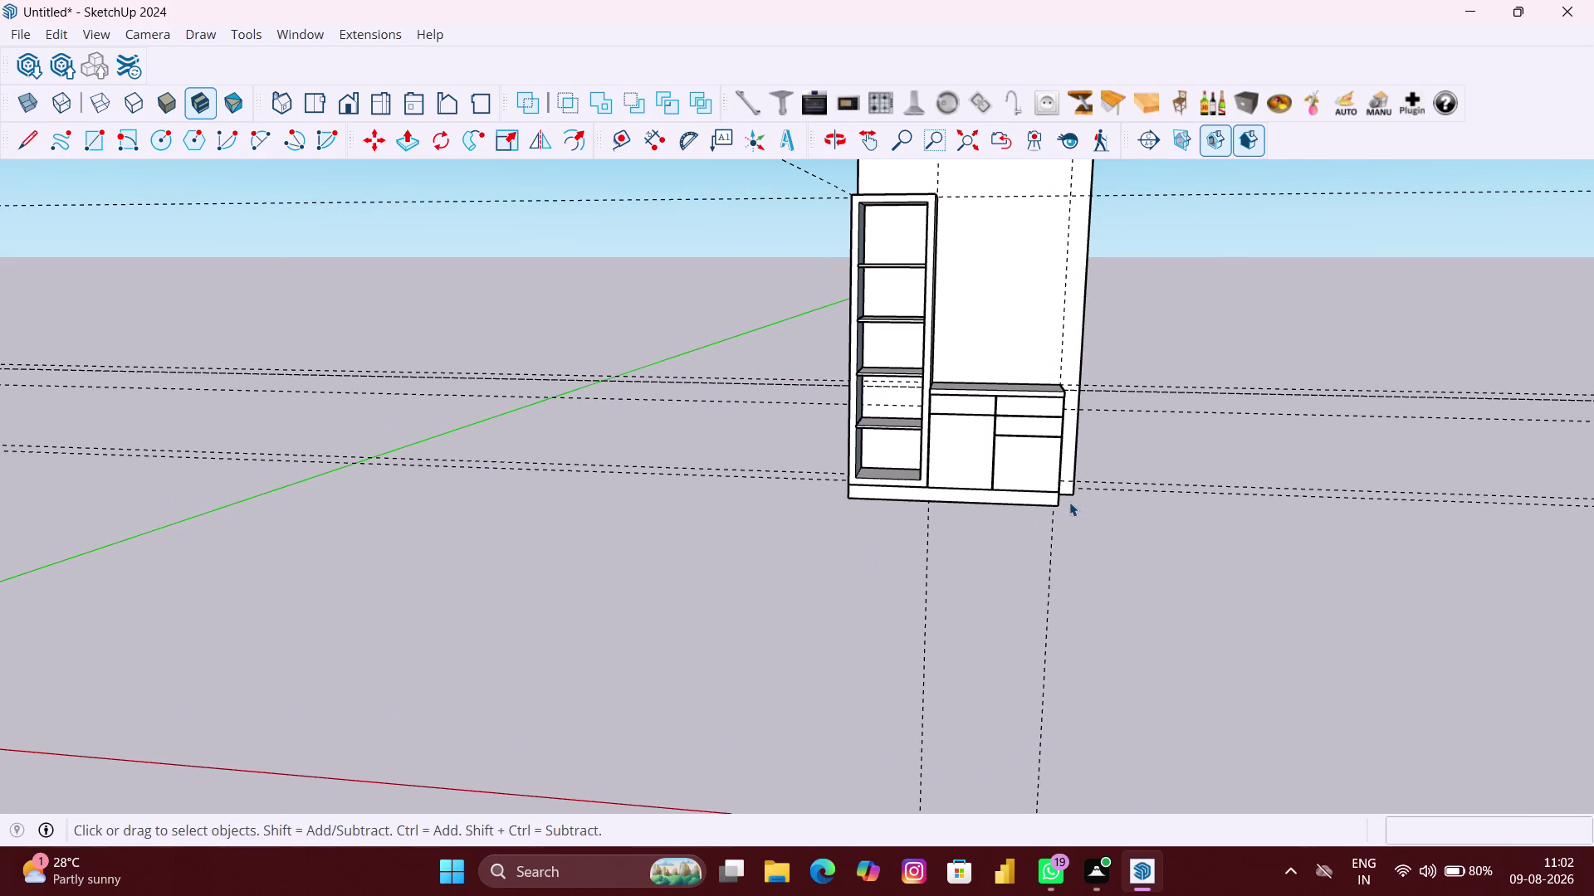
Frame the cabinets and pick the Tape Measure tool.
middle_drag(1069, 502, 1066, 494)
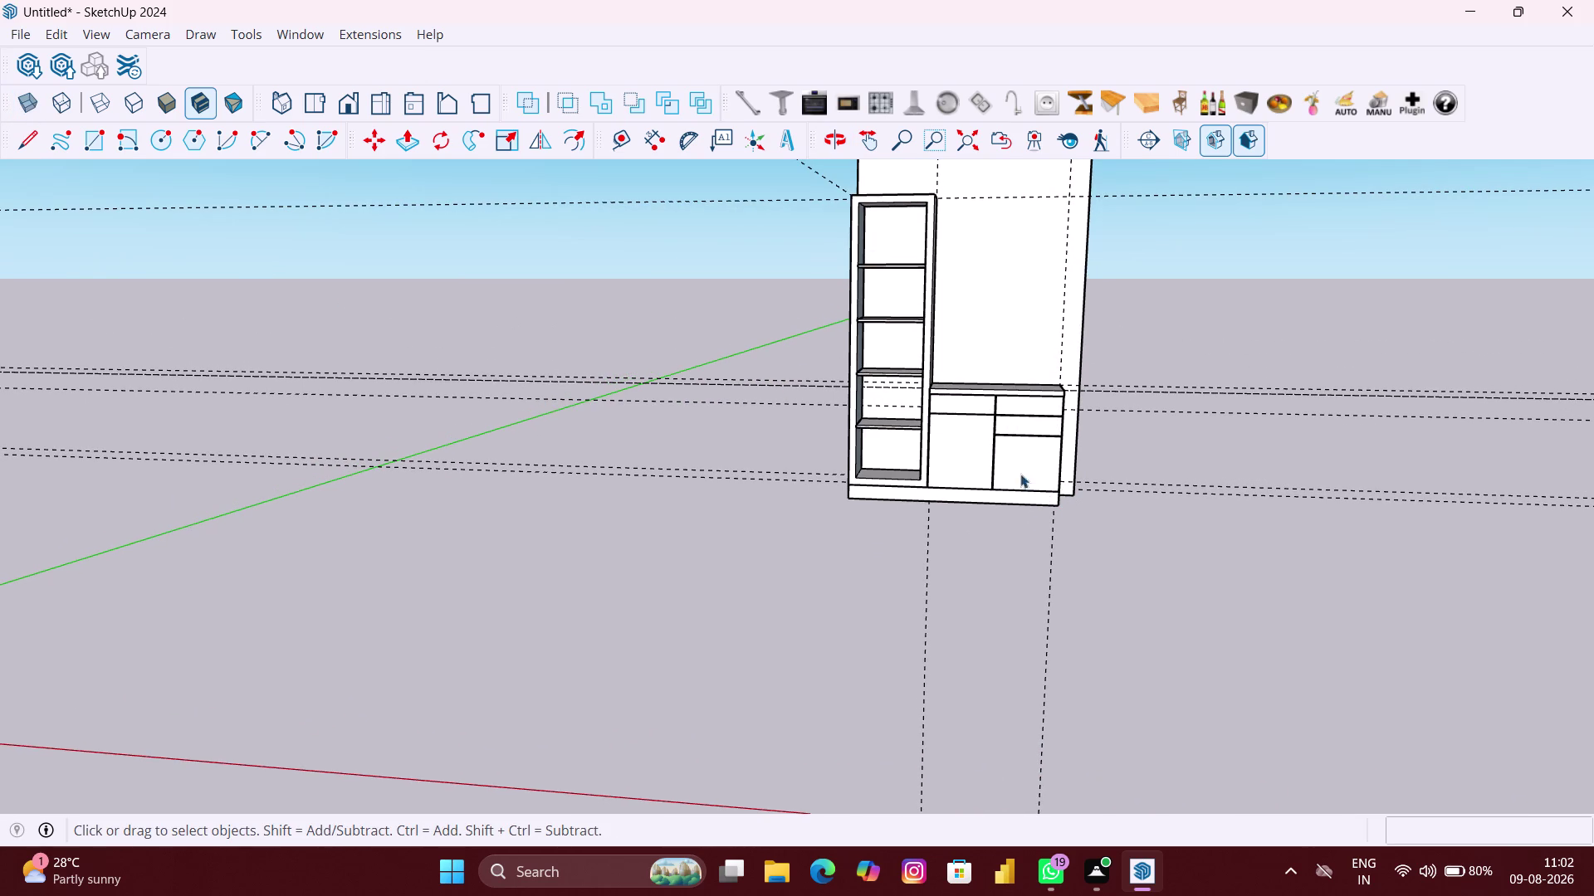
scroll(up, 3)
scroll(down, 3)
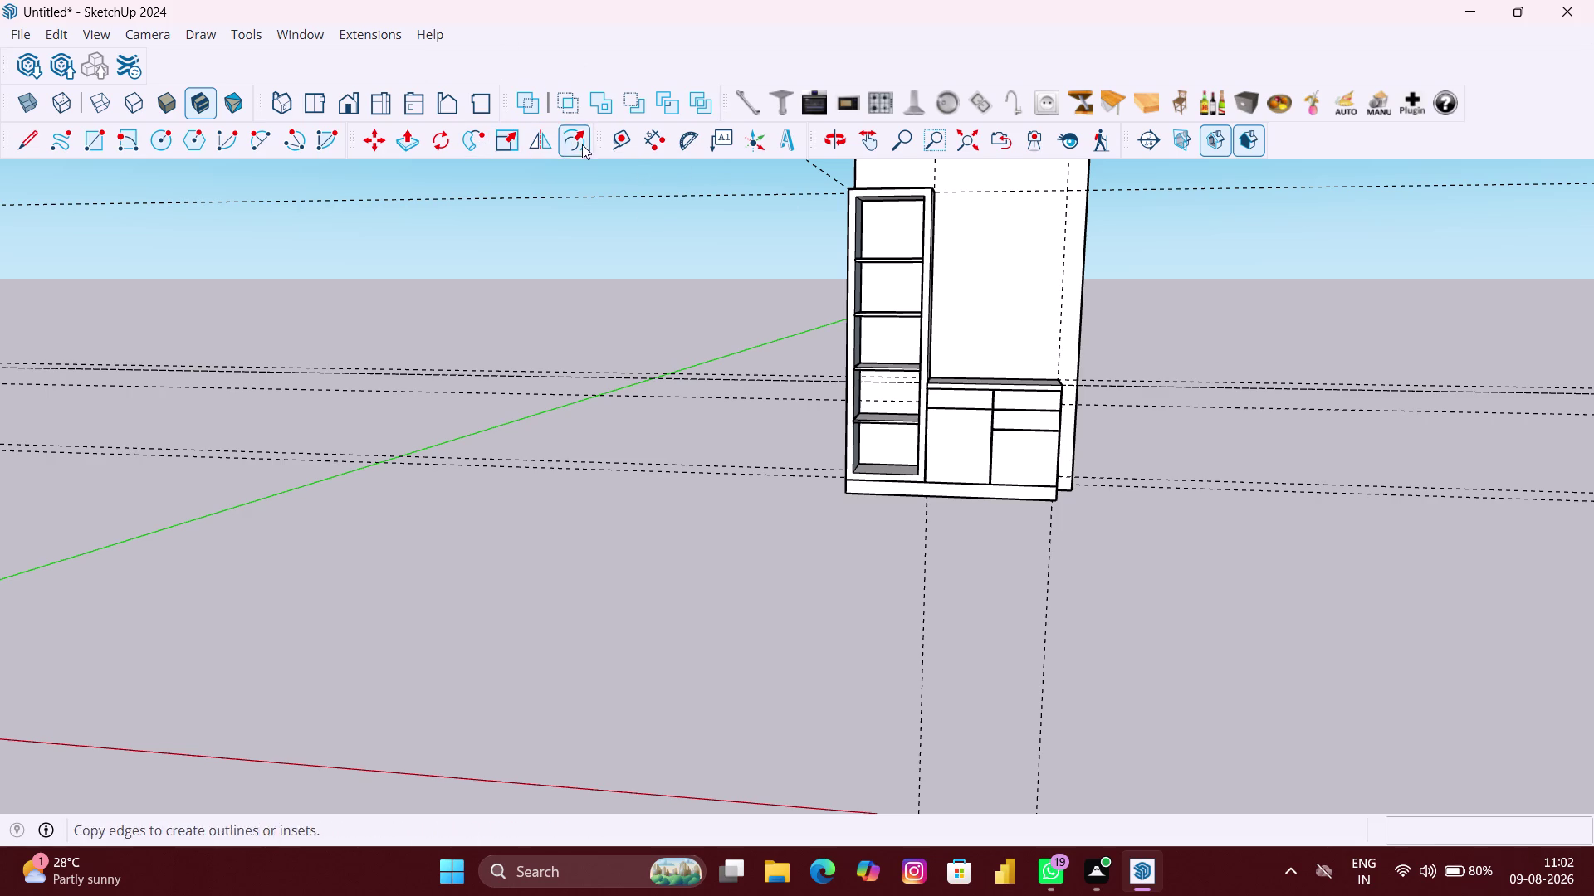
click(621, 149)
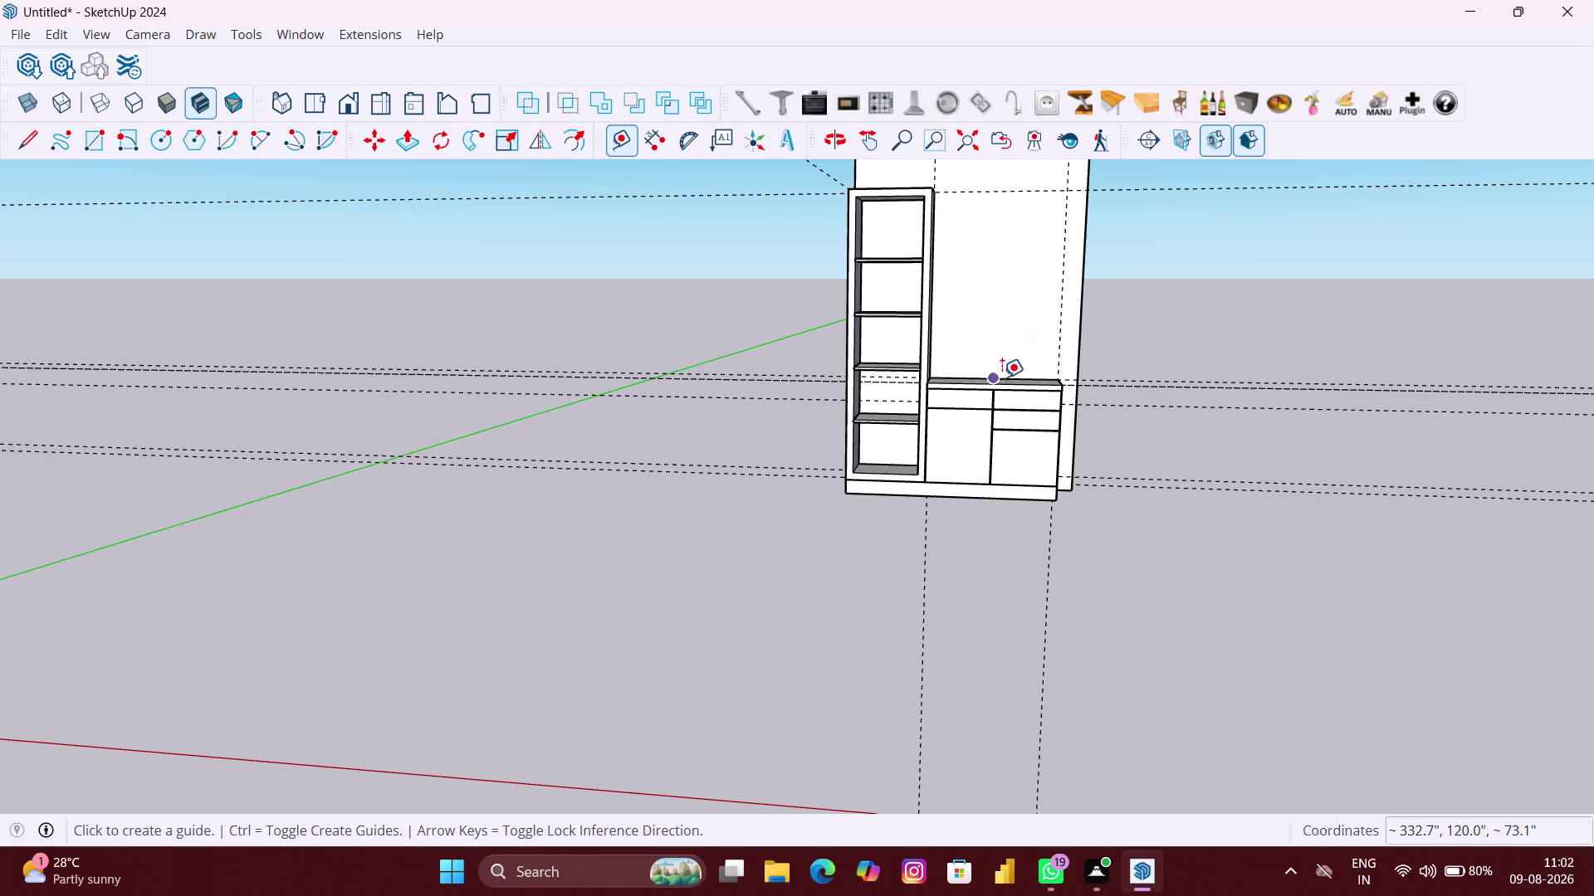
Place a horizontal guide 28 inches above the base cabinet's top edge.
scroll(up, 3)
click(1002, 379)
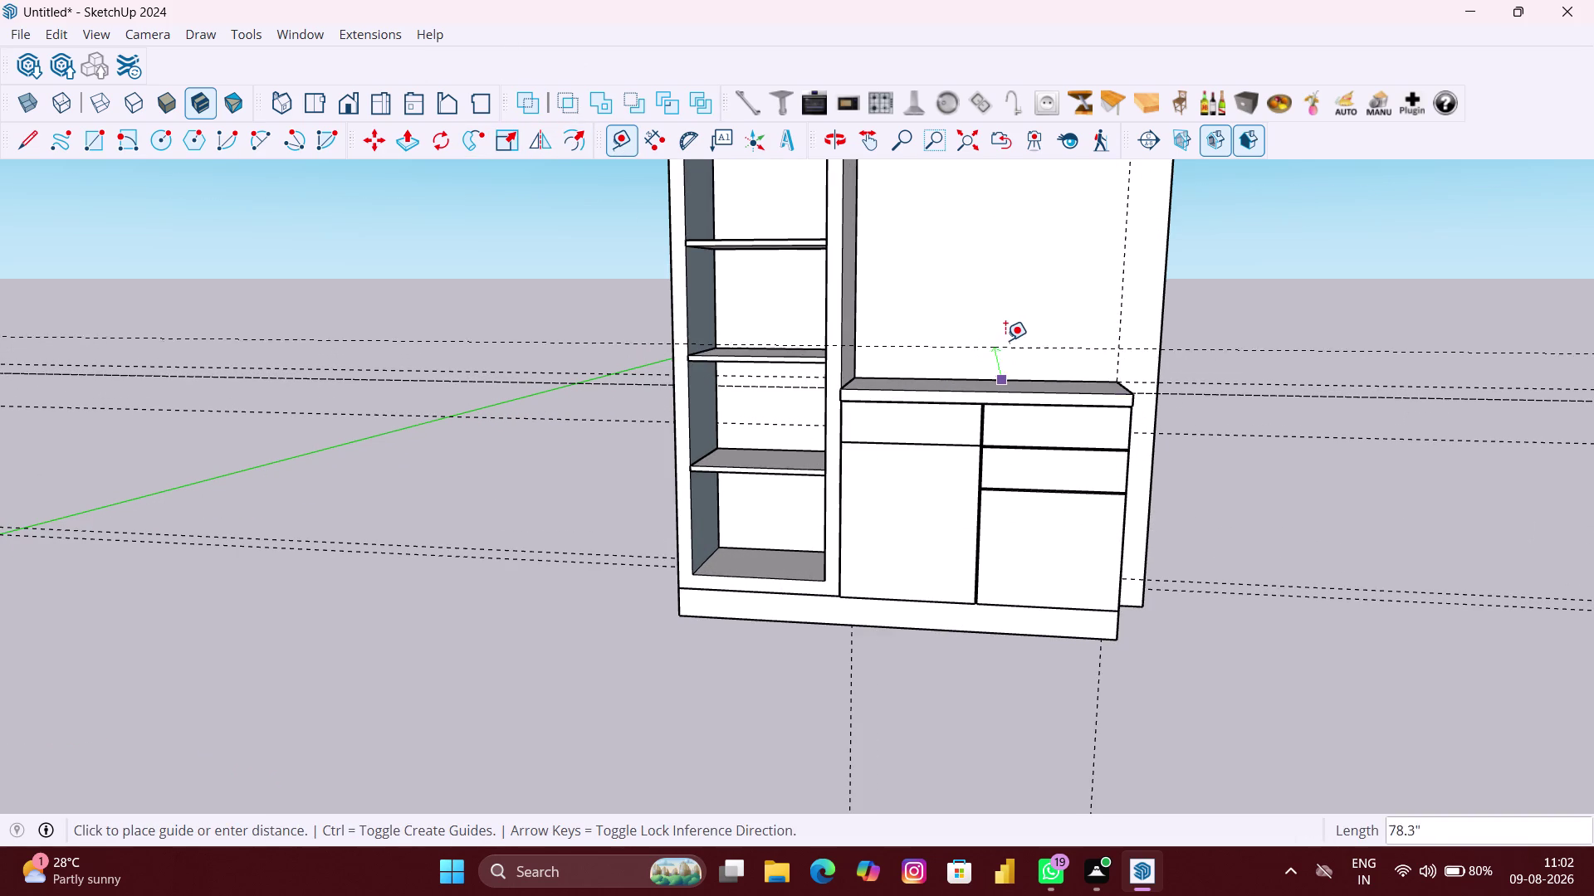
key(Up)
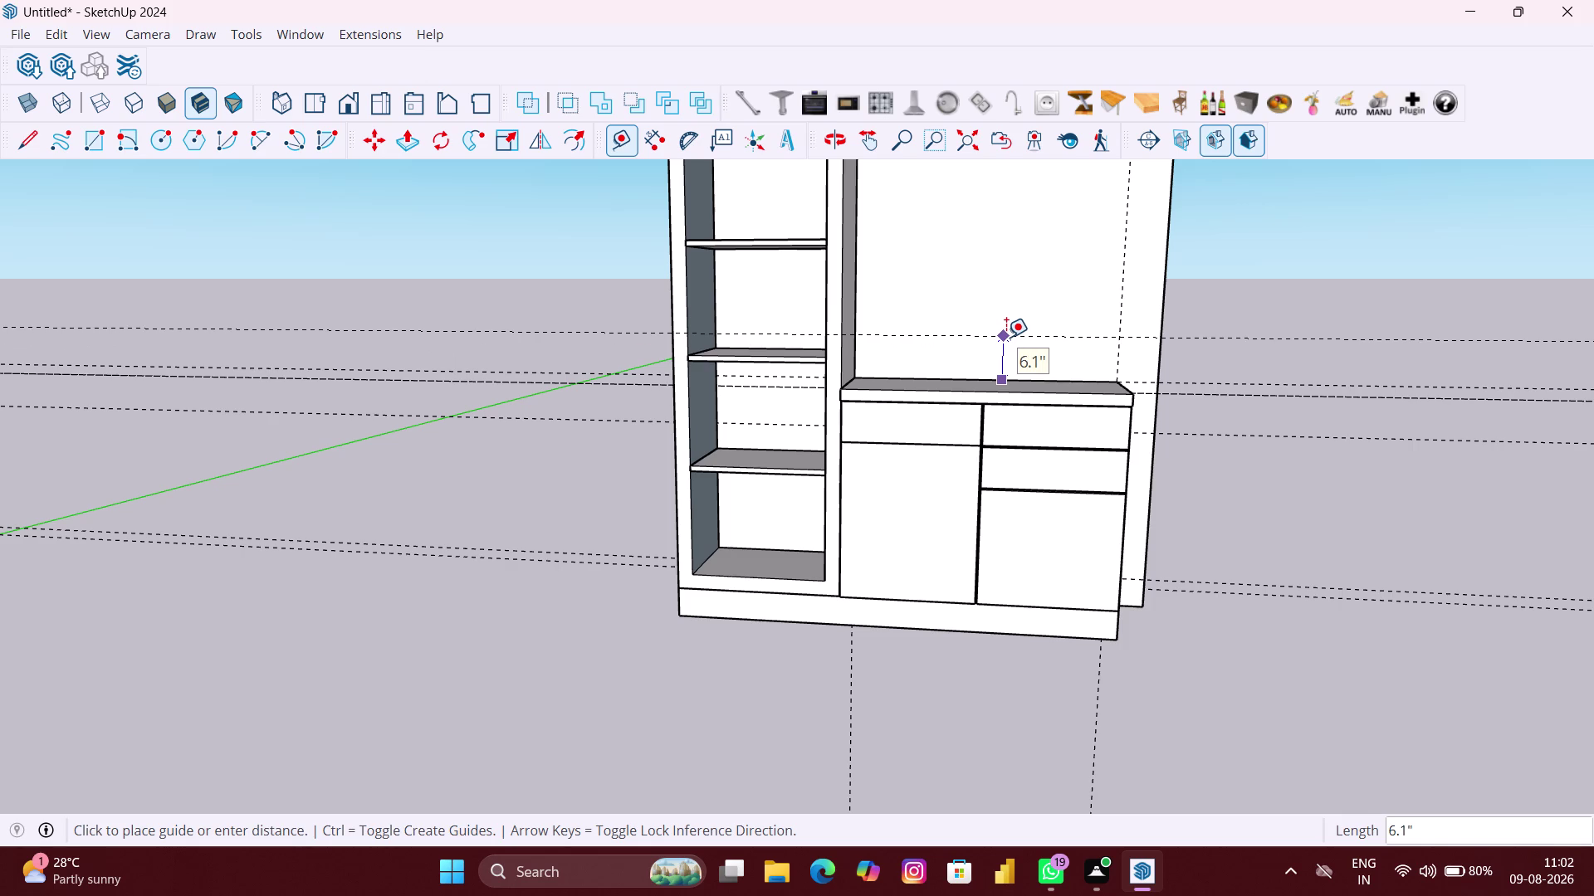
text(28)
key(shift+quotedbl)
key(Return)
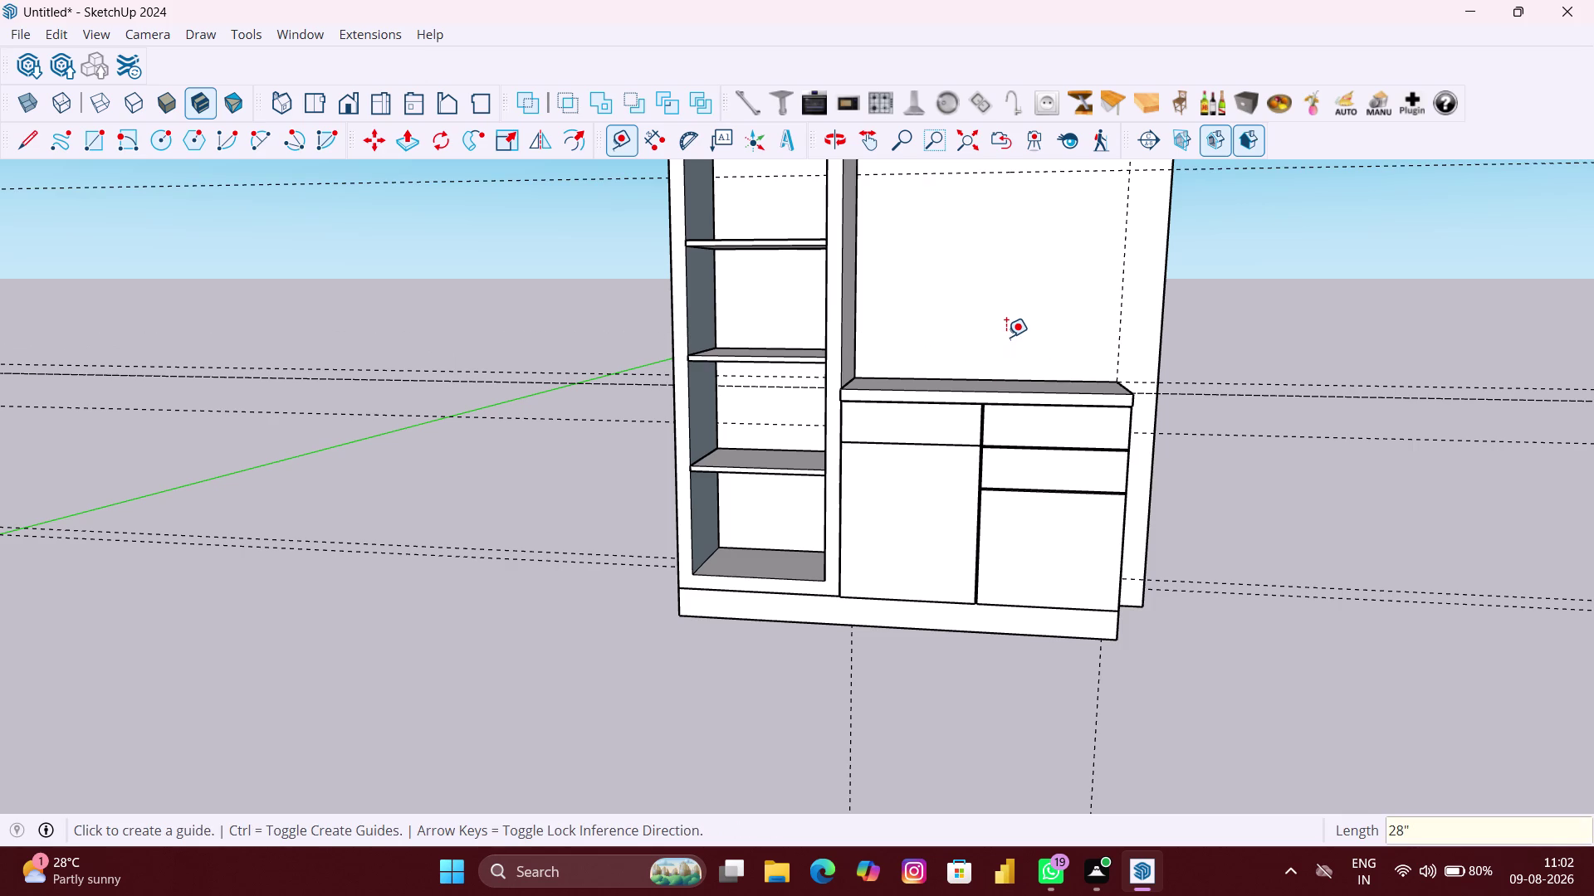
scroll(down, 3)
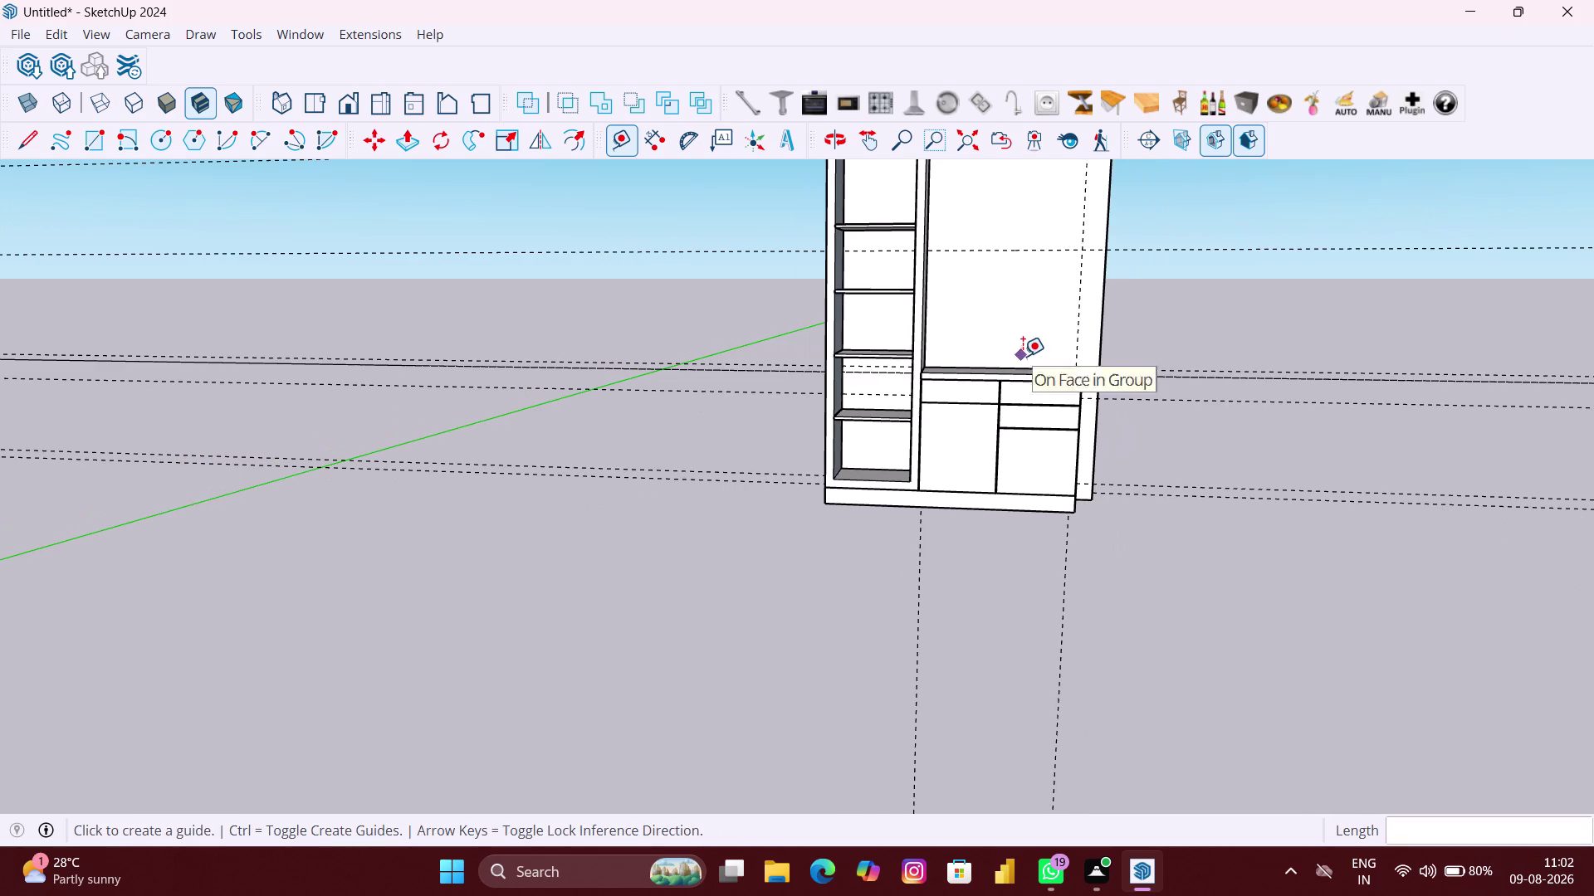
middle_drag(1044, 352, 1024, 526)
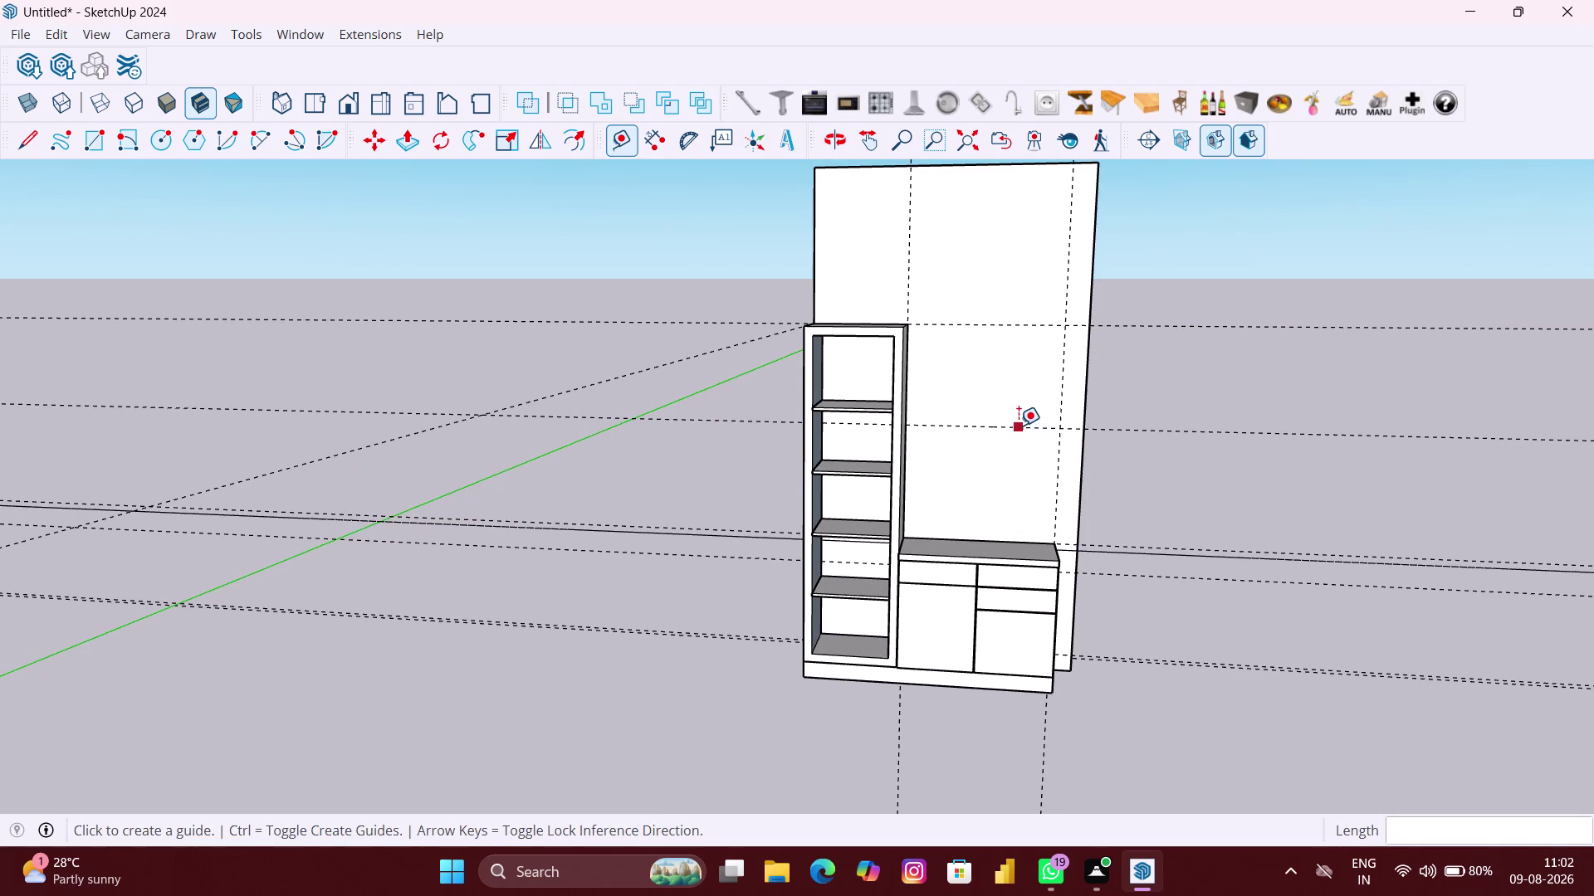
Add a second guide 12 inches above the first one.
click(1019, 426)
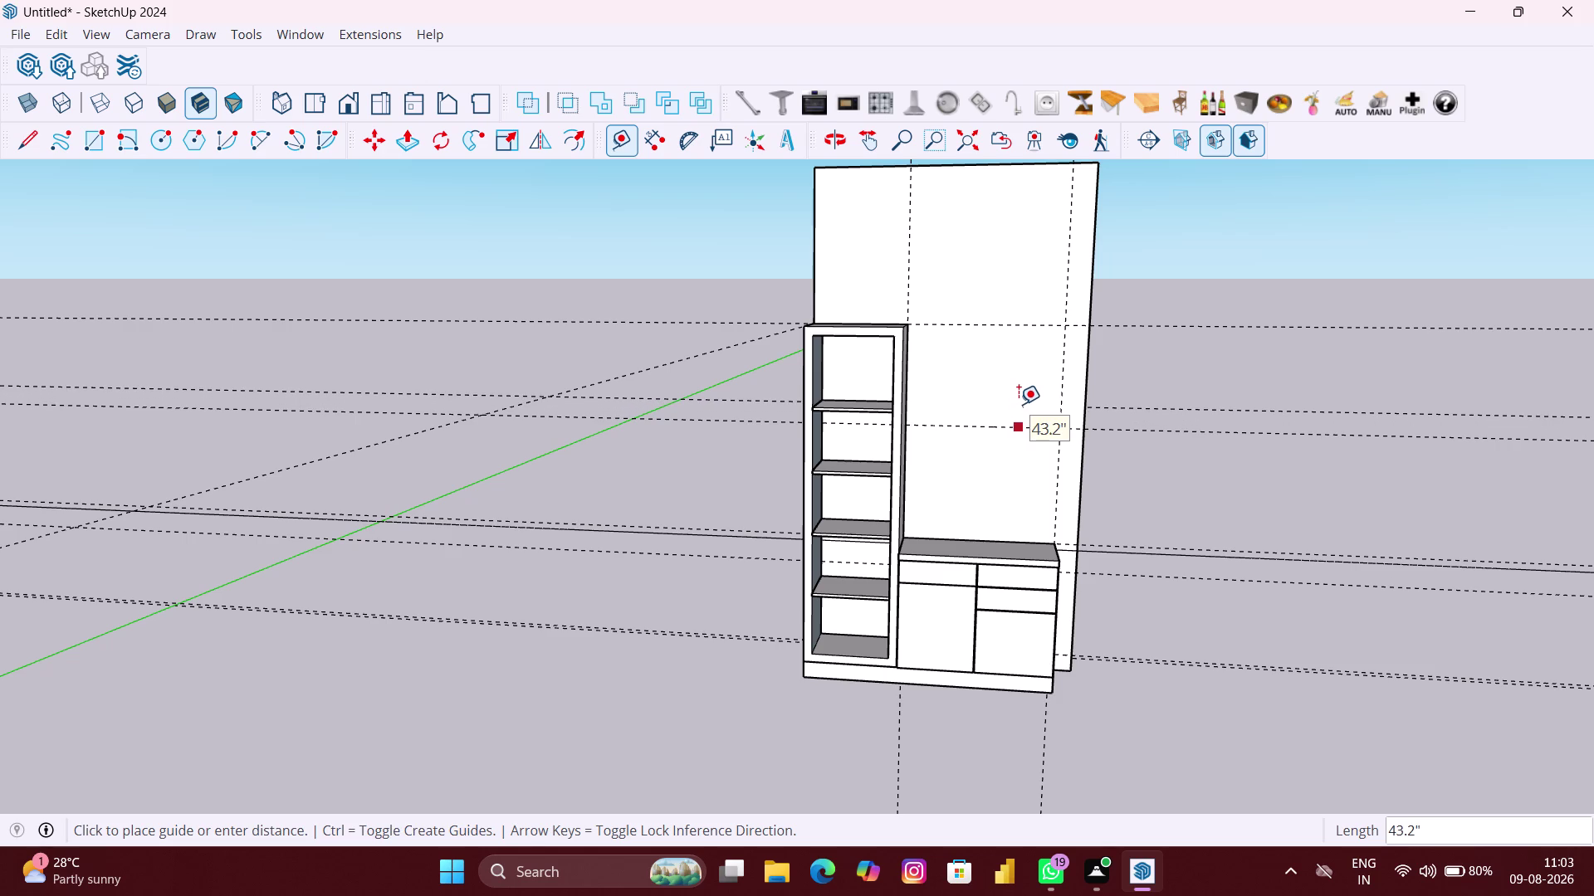
key(Up)
text(12)
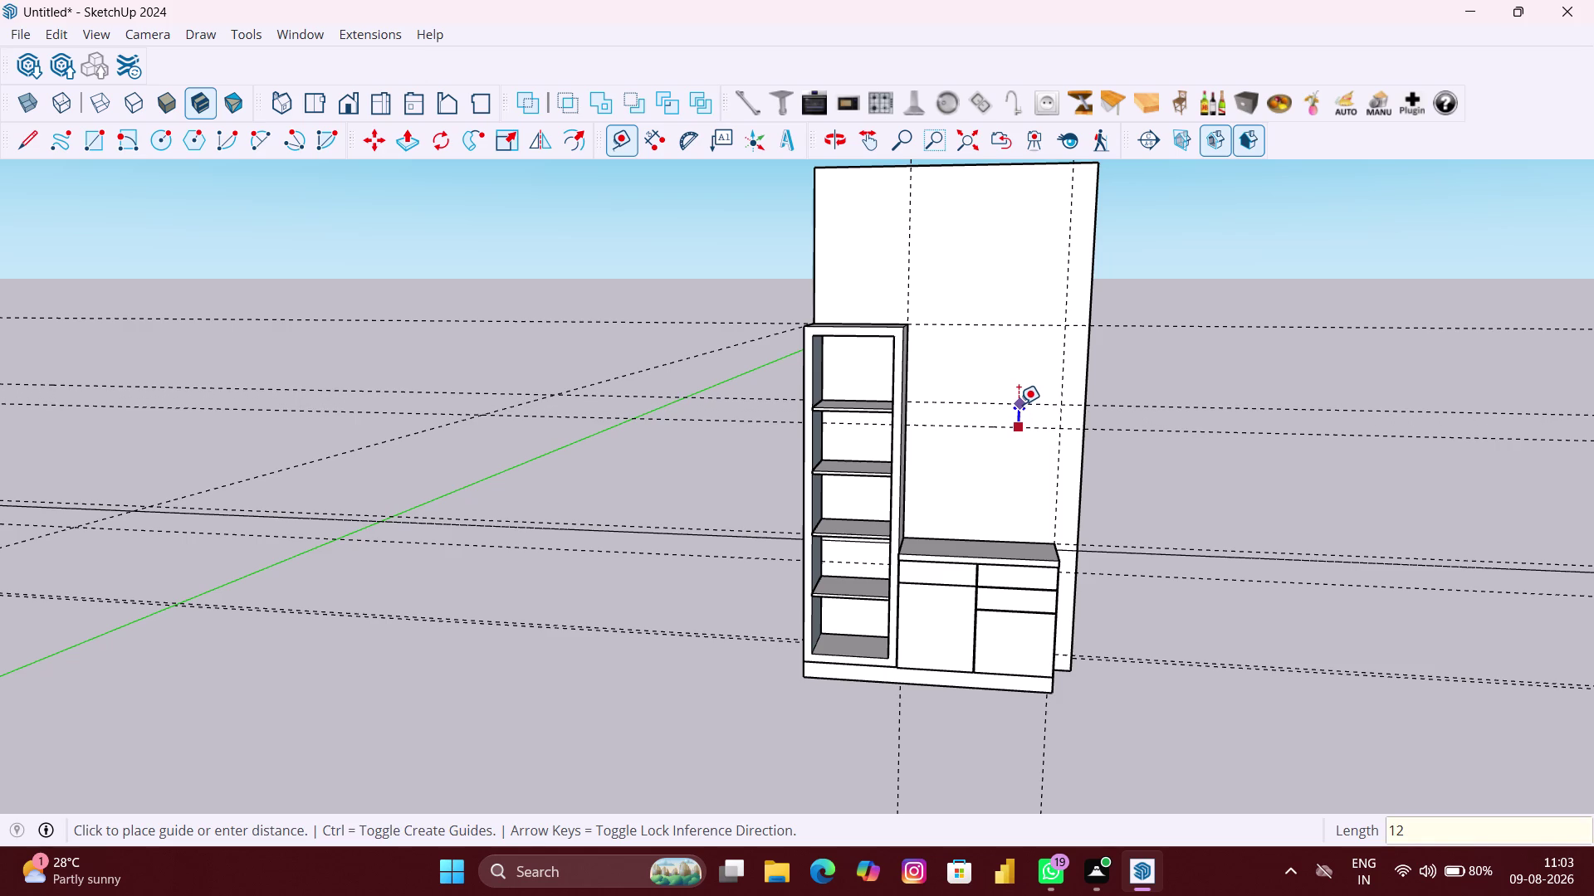
key(shift+quotedbl)
key(Return)
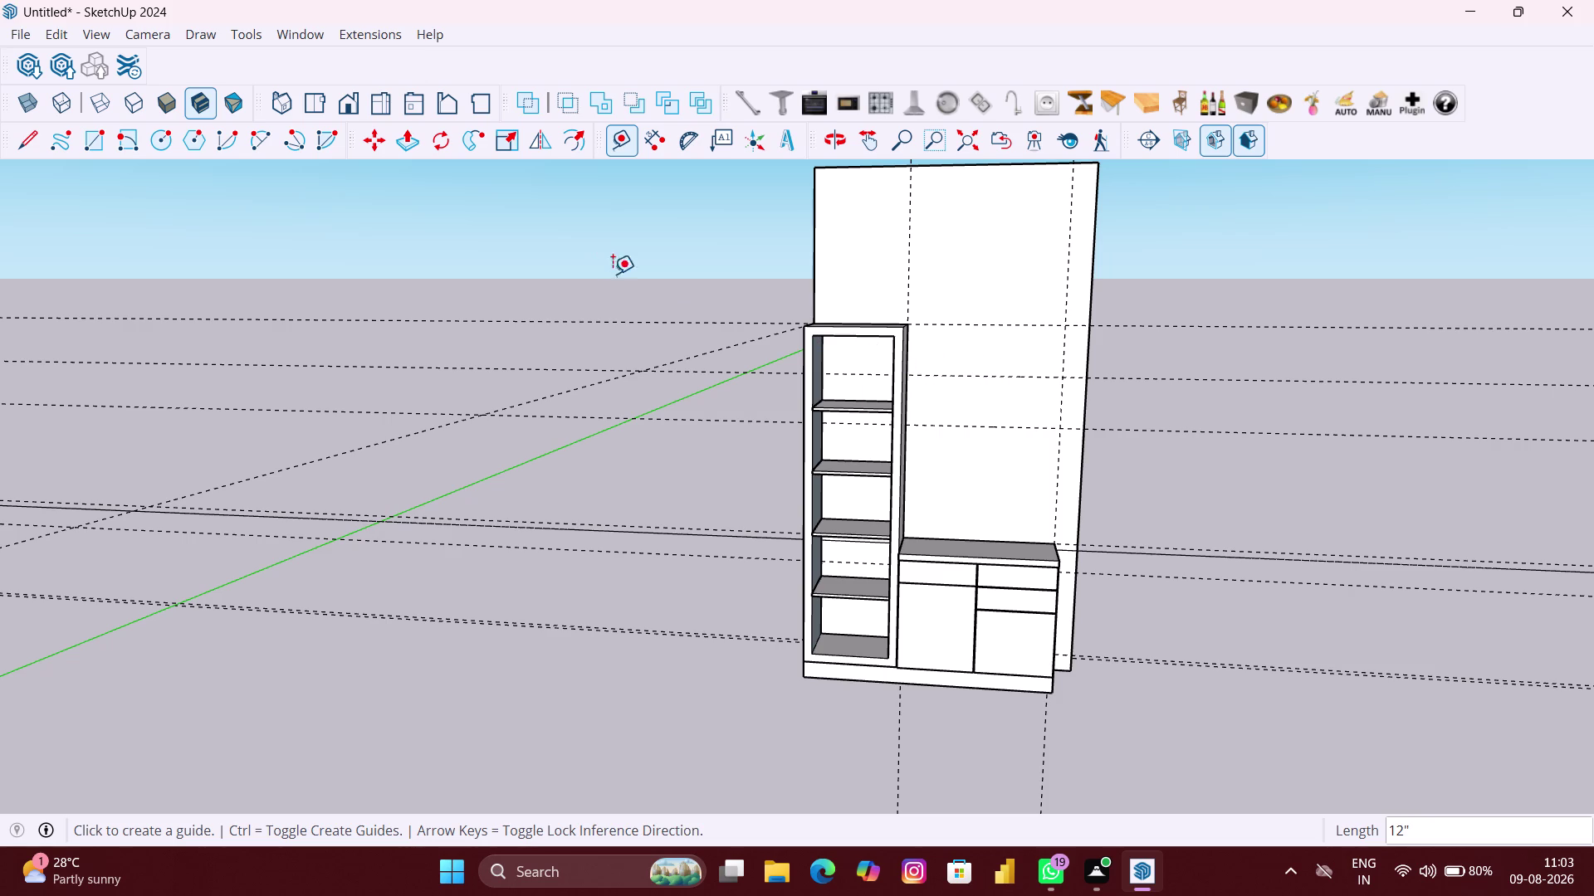
scroll(up, 3)
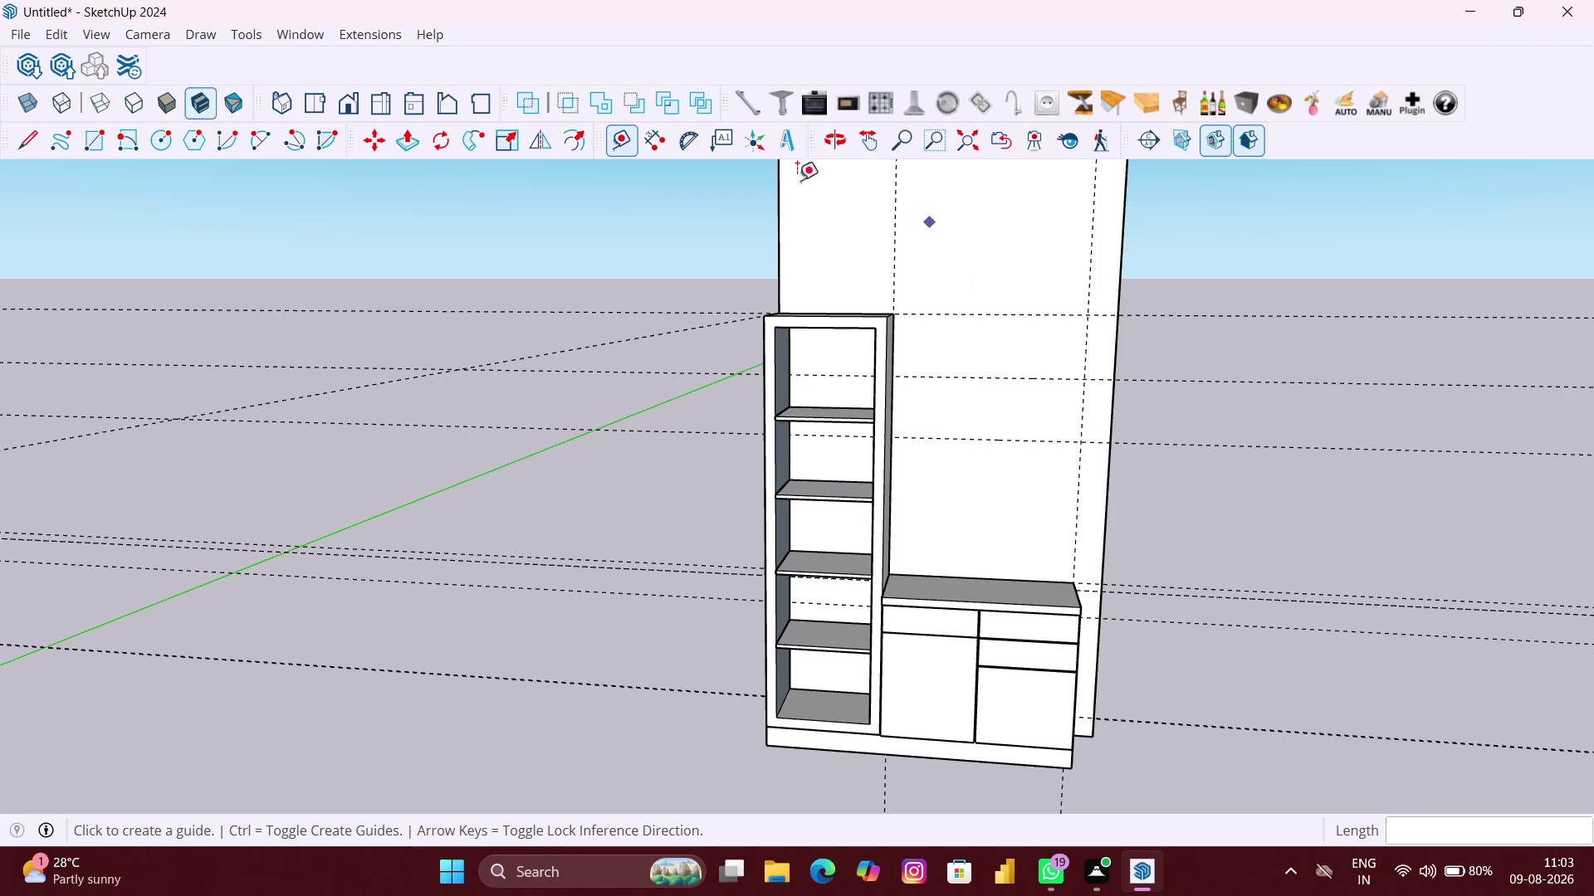
Start a linear dimension at the tall cabinet's top corner.
click(660, 149)
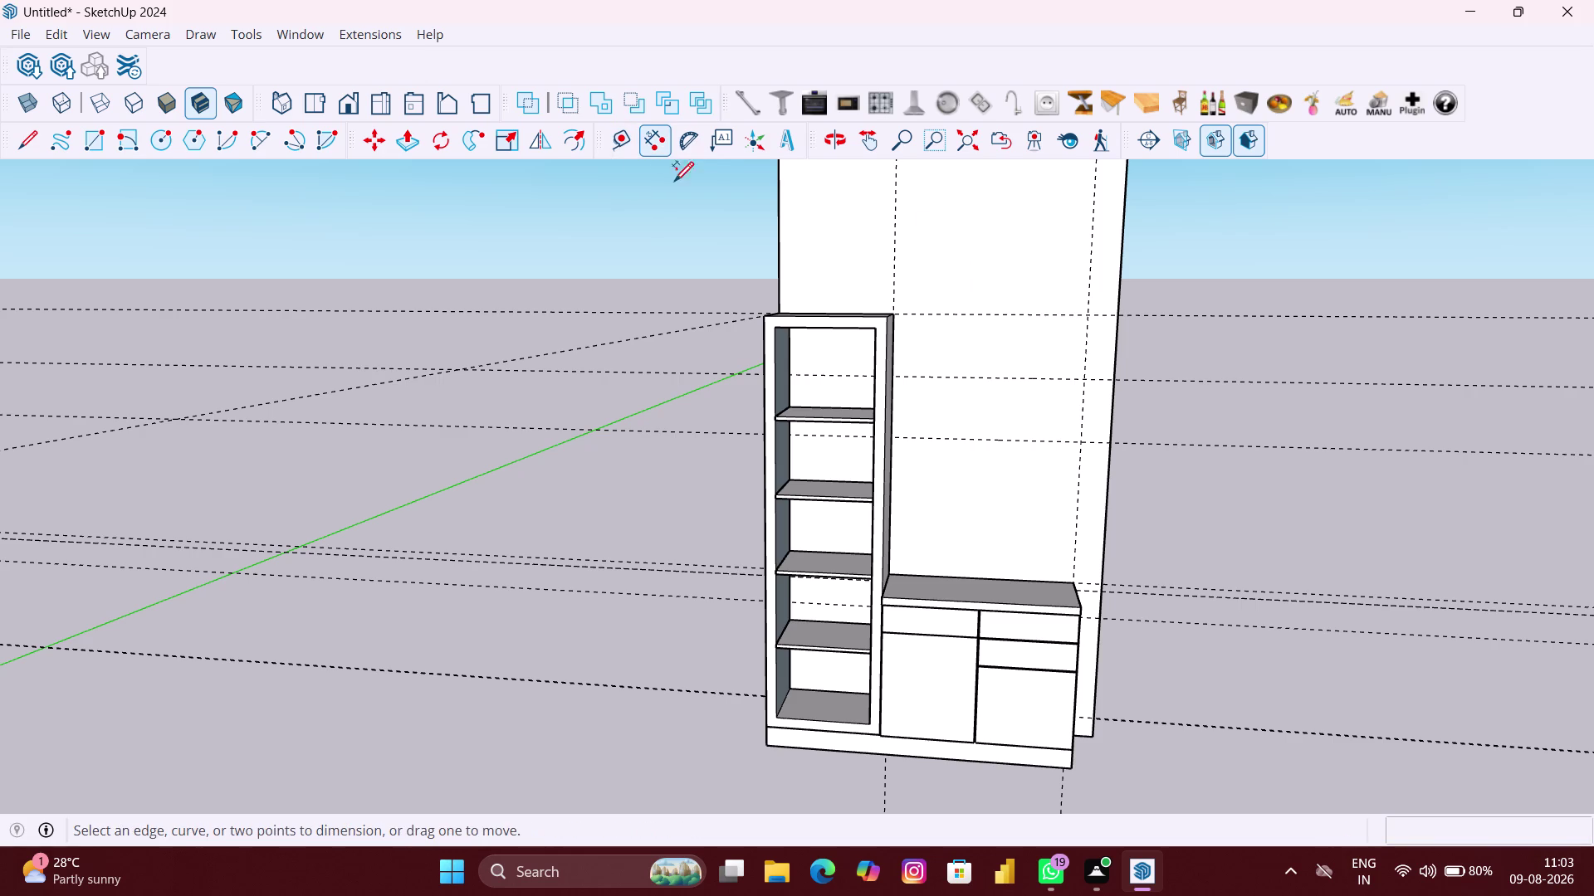
scroll(up, 3)
scroll(up, 3)
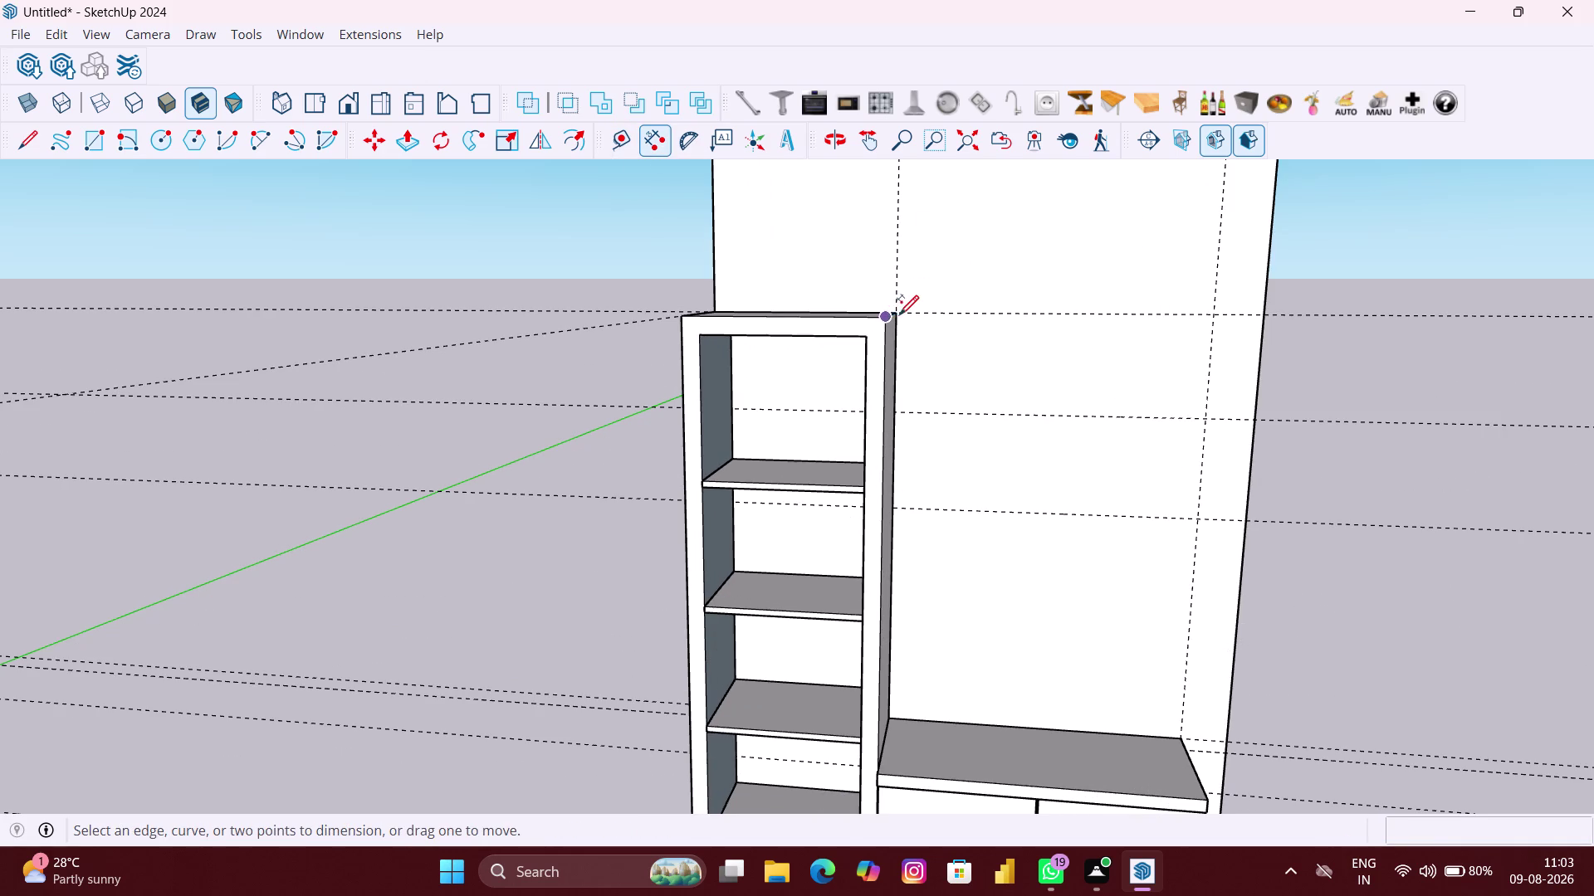
click(897, 312)
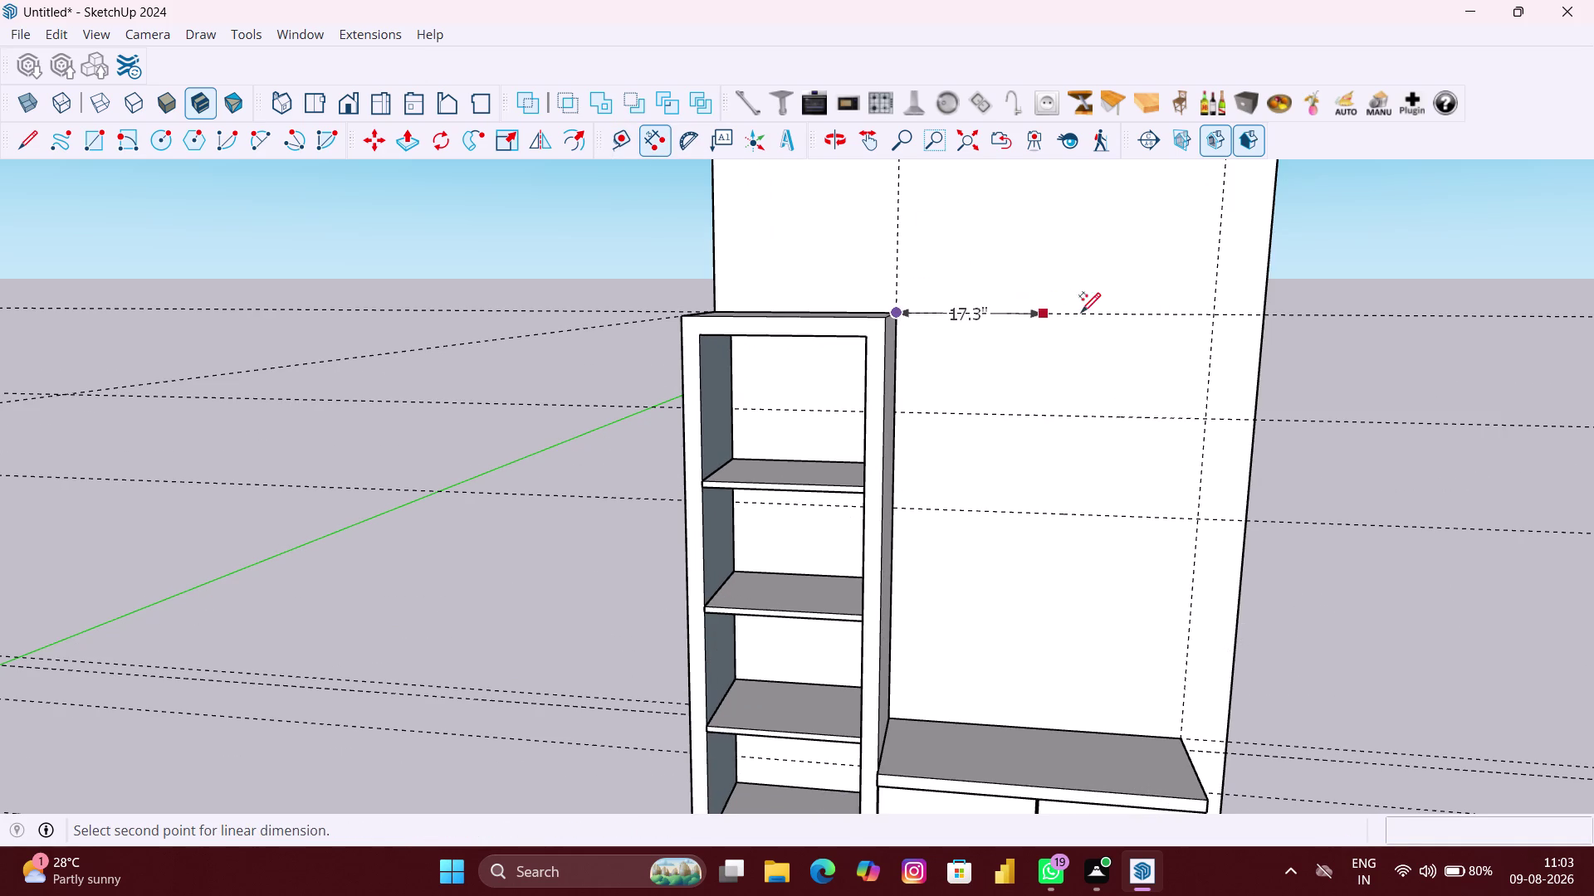